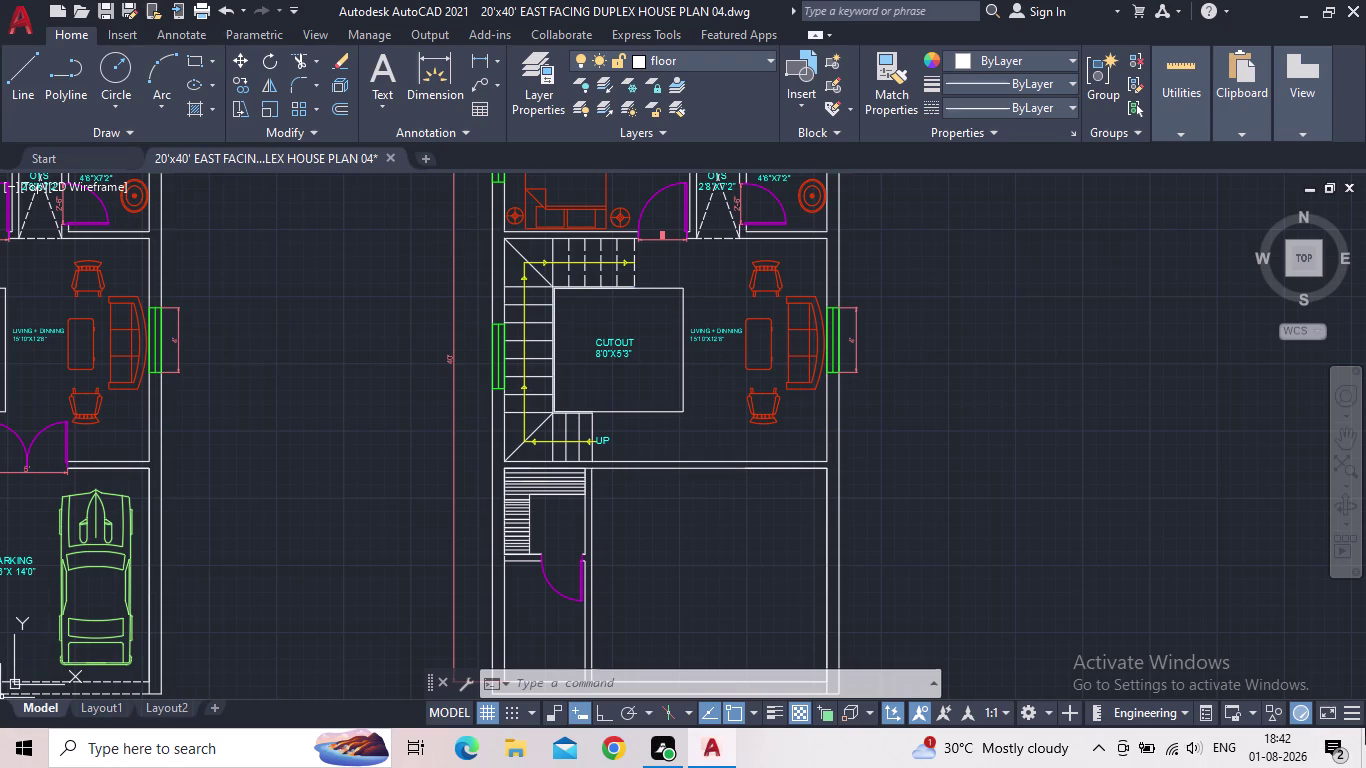
Pan and zoom around the first-floor plan, inspecting the stairs and the empty room beside them.
scroll(down, 3)
scroll(down, 3)
scroll(up, 3)
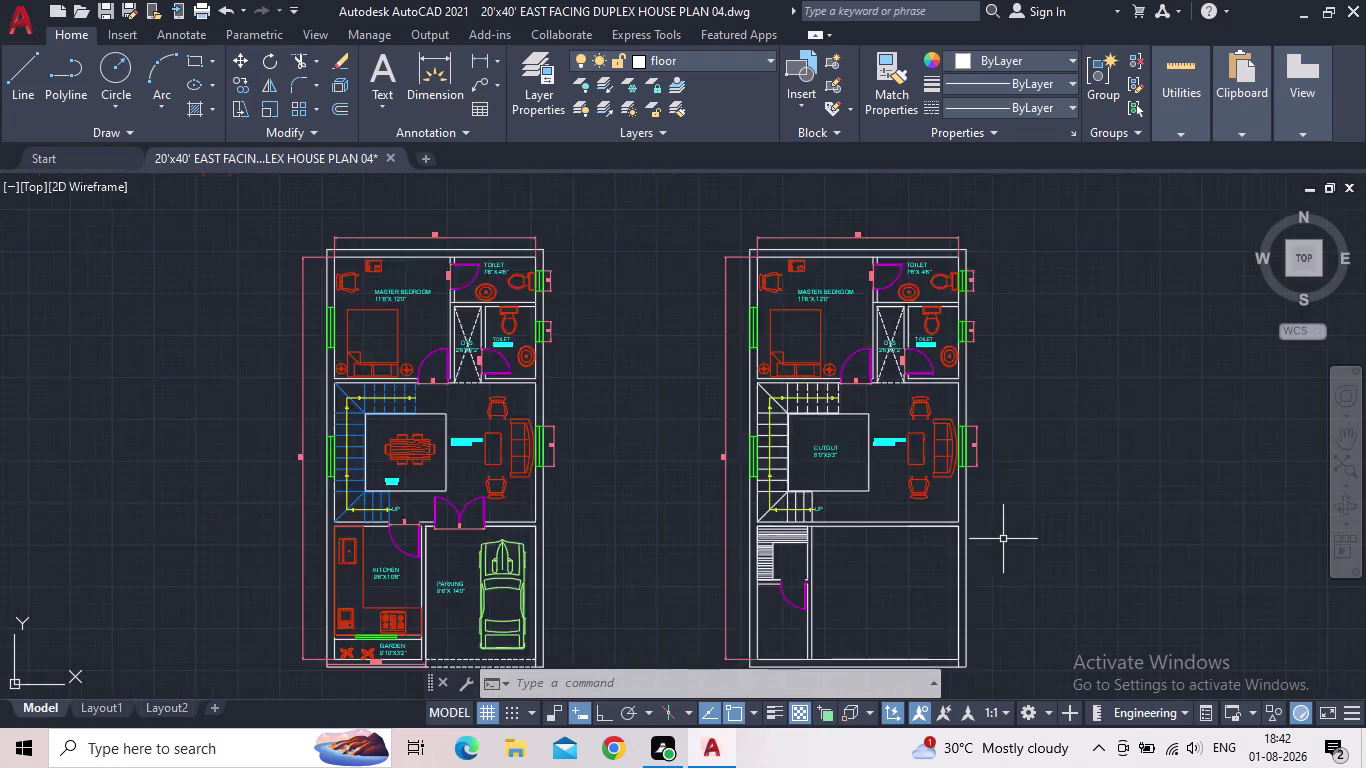
middle_drag(923, 560, 728, 498)
middle_drag(977, 570, 1170, 605)
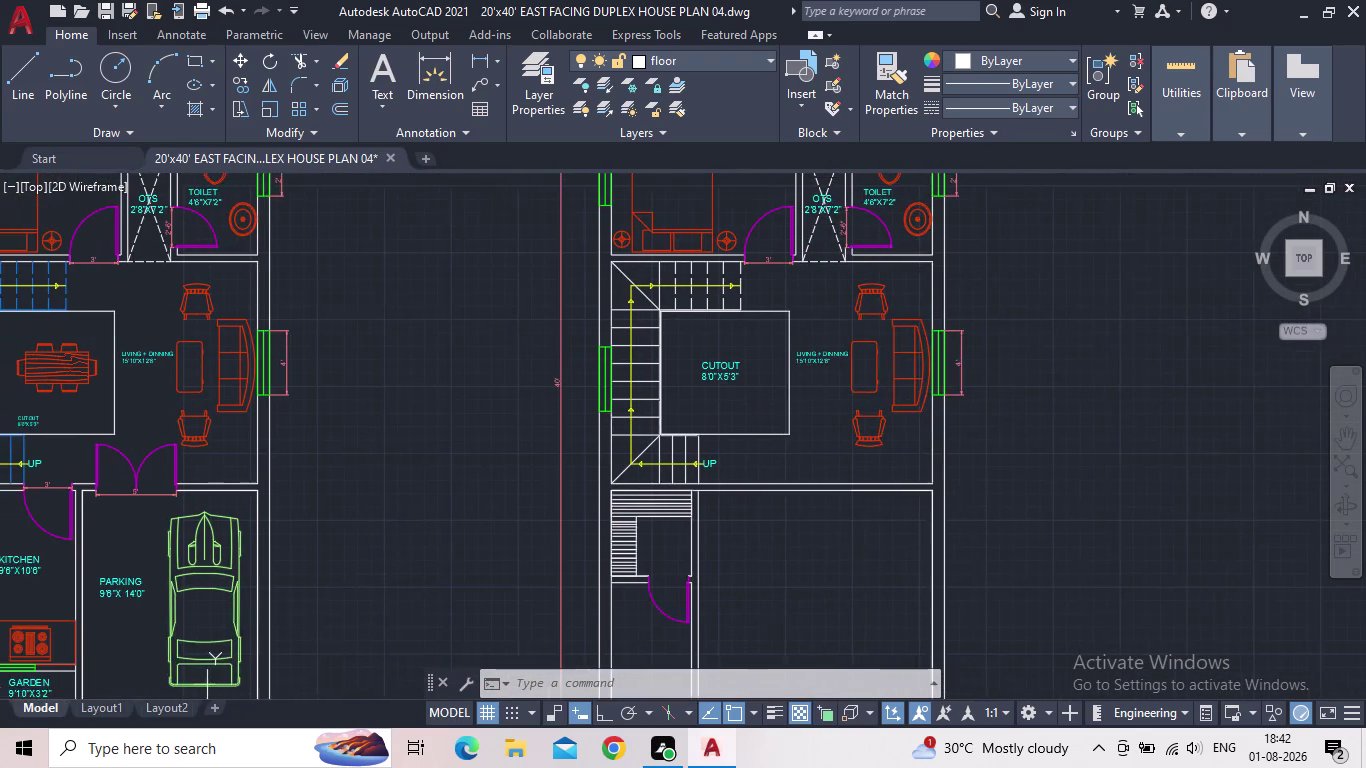
middle_drag(1170, 605, 1109, 532)
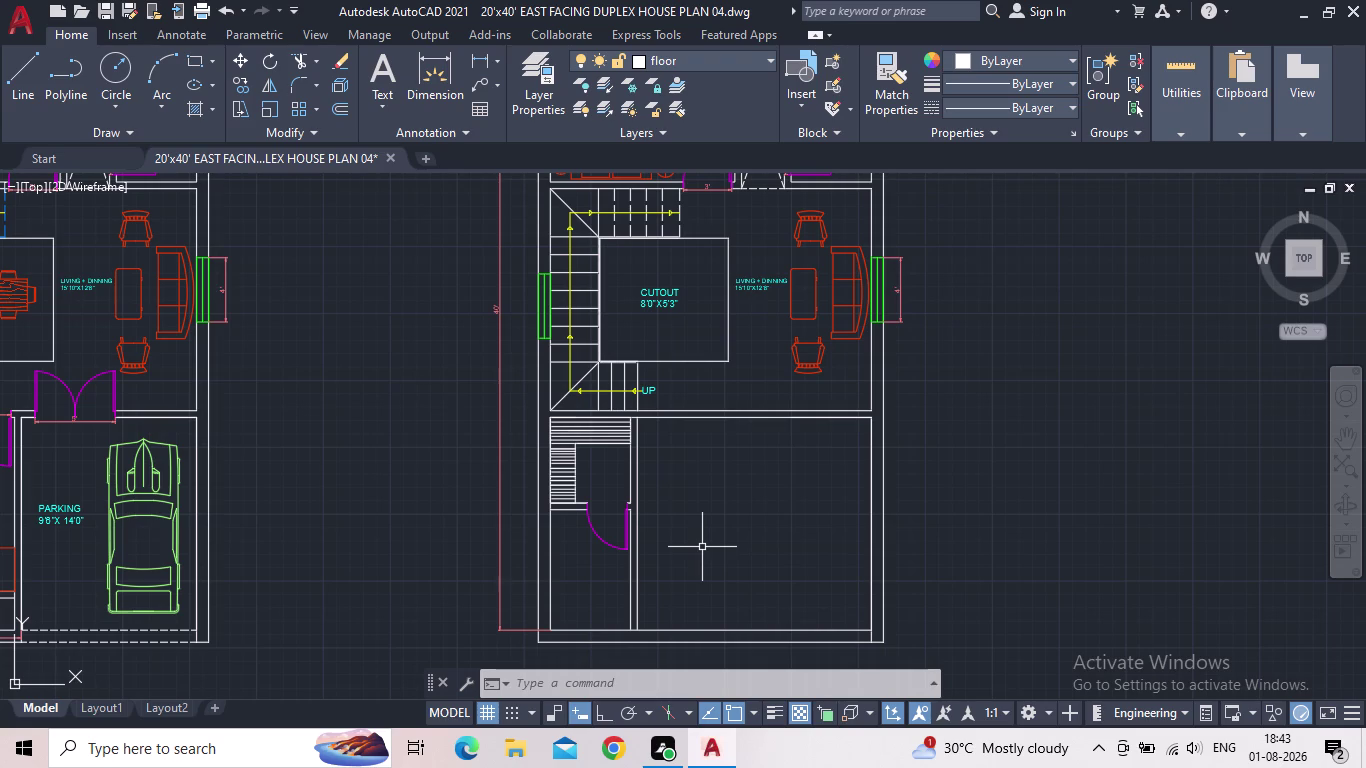
scroll(down, 3)
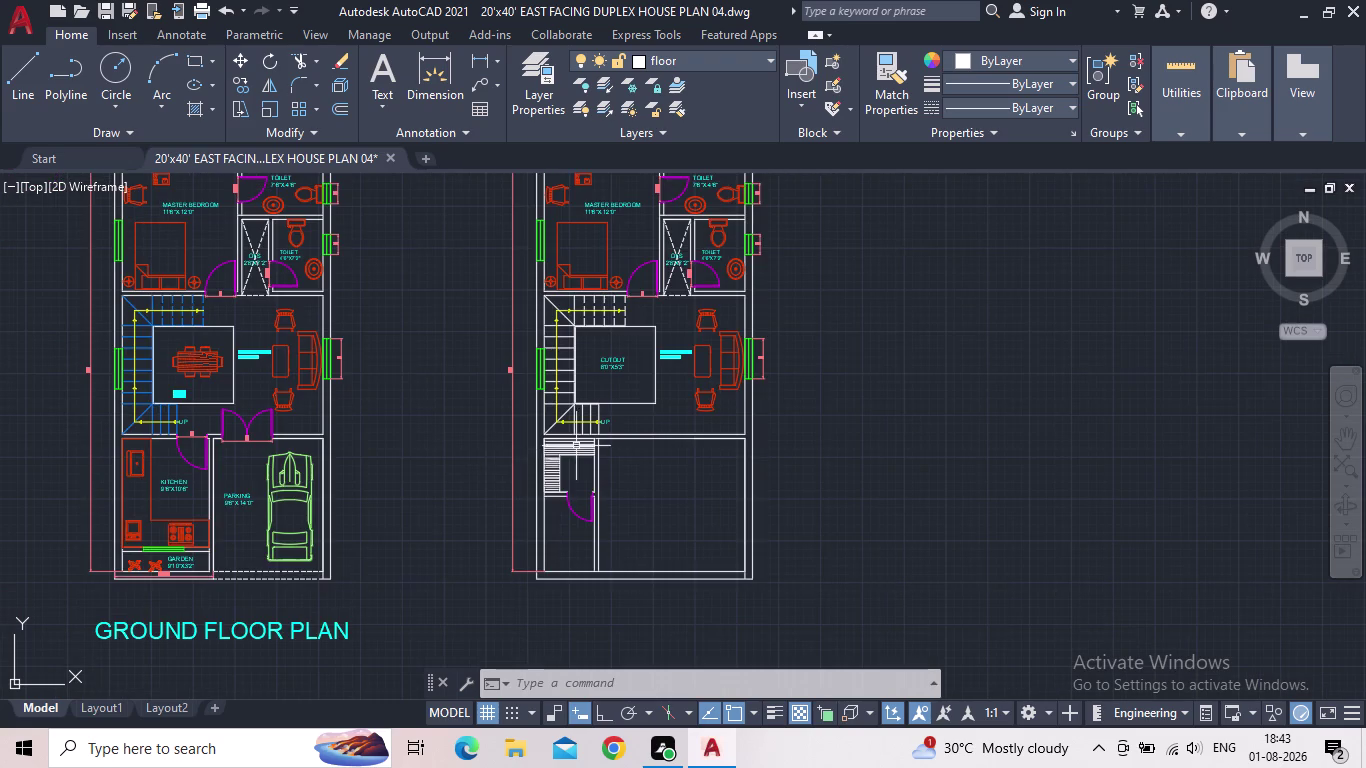
scroll(up, 3)
middle_drag(644, 475, 634, 468)
scroll(up, 3)
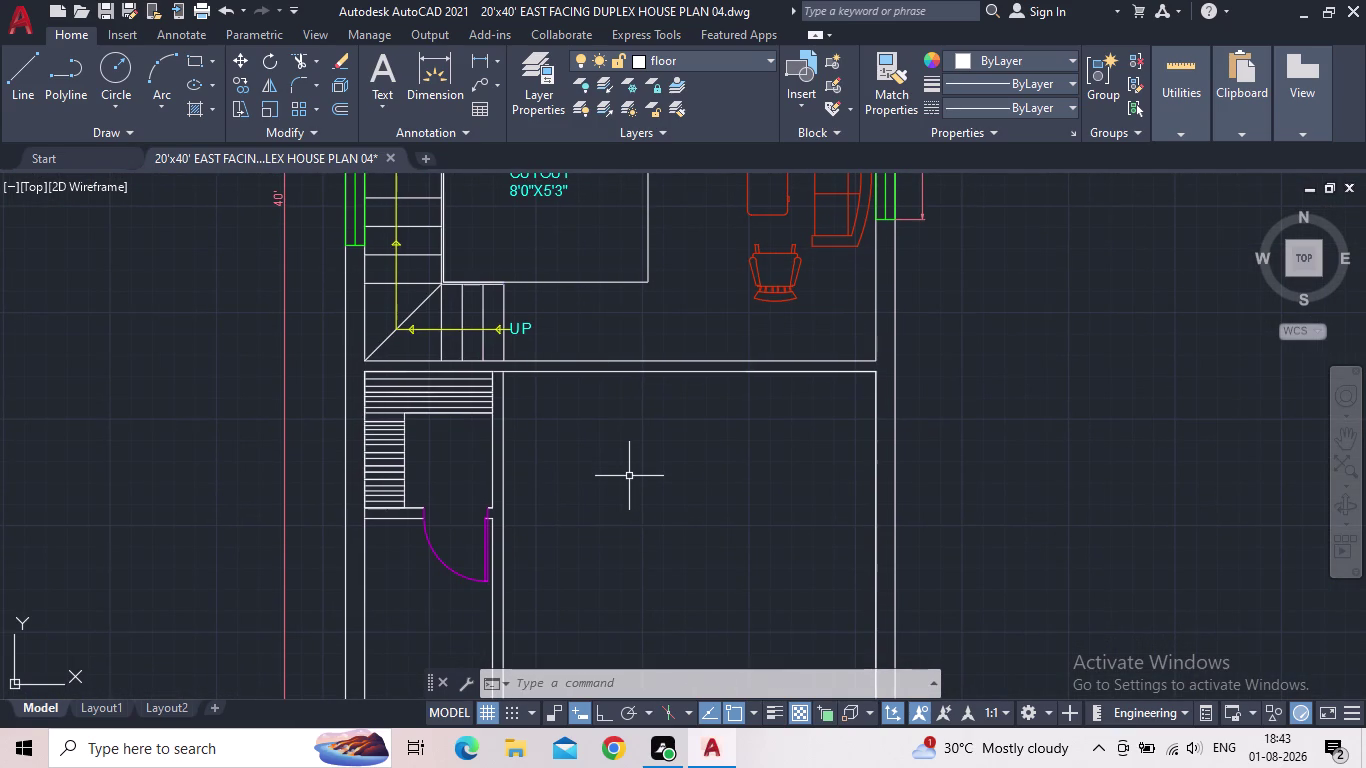
middle_drag(628, 477, 589, 560)
scroll(down, 3)
middle_drag(589, 550, 576, 495)
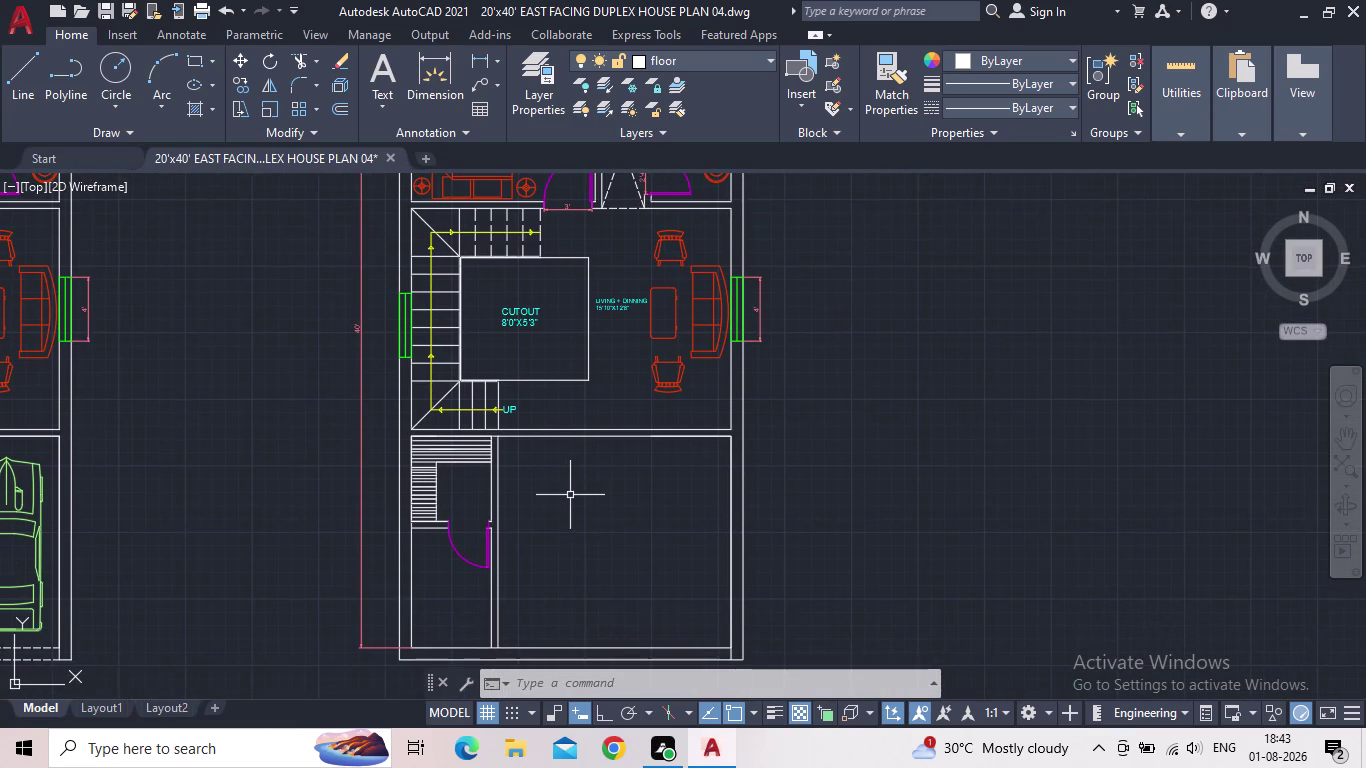
middle_drag(568, 529, 631, 562)
scroll(up, 3)
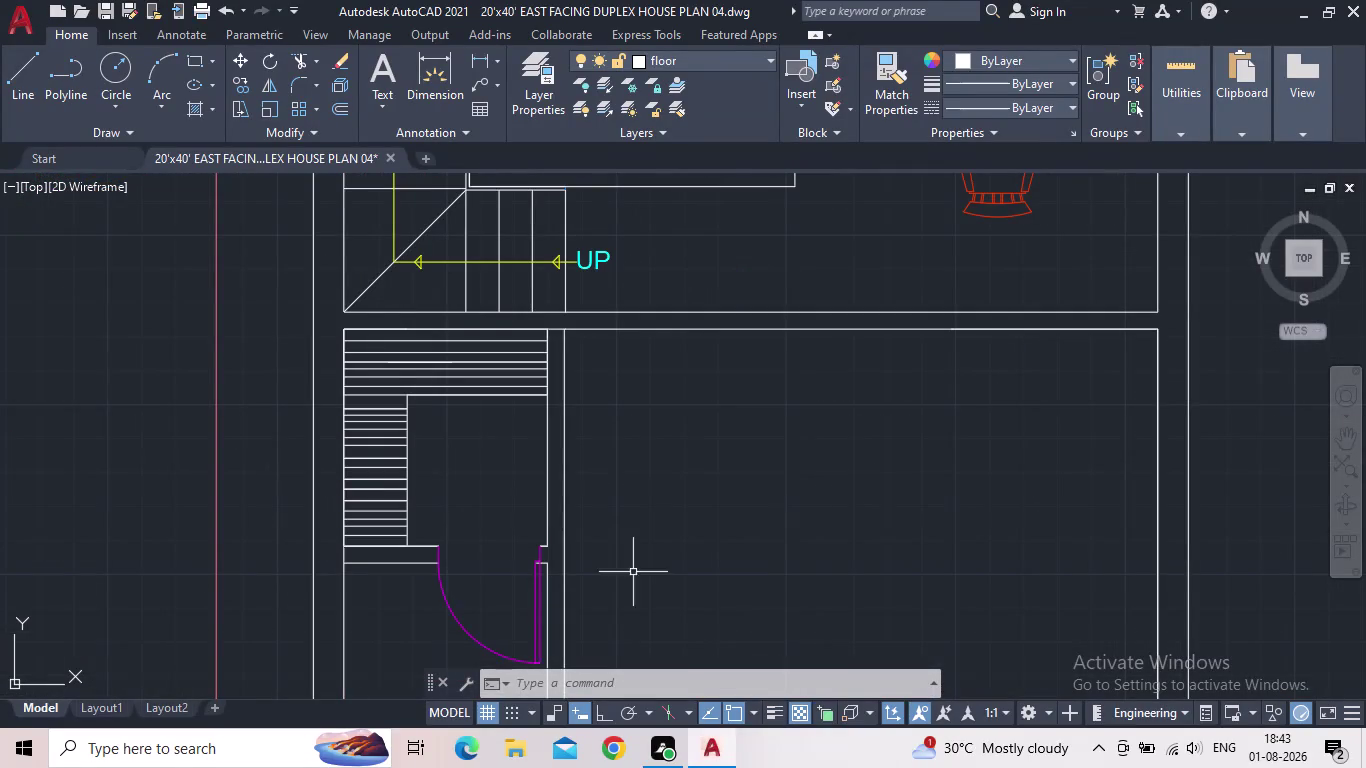
middle_drag(659, 559, 658, 527)
scroll(up, 3)
scroll(down, 3)
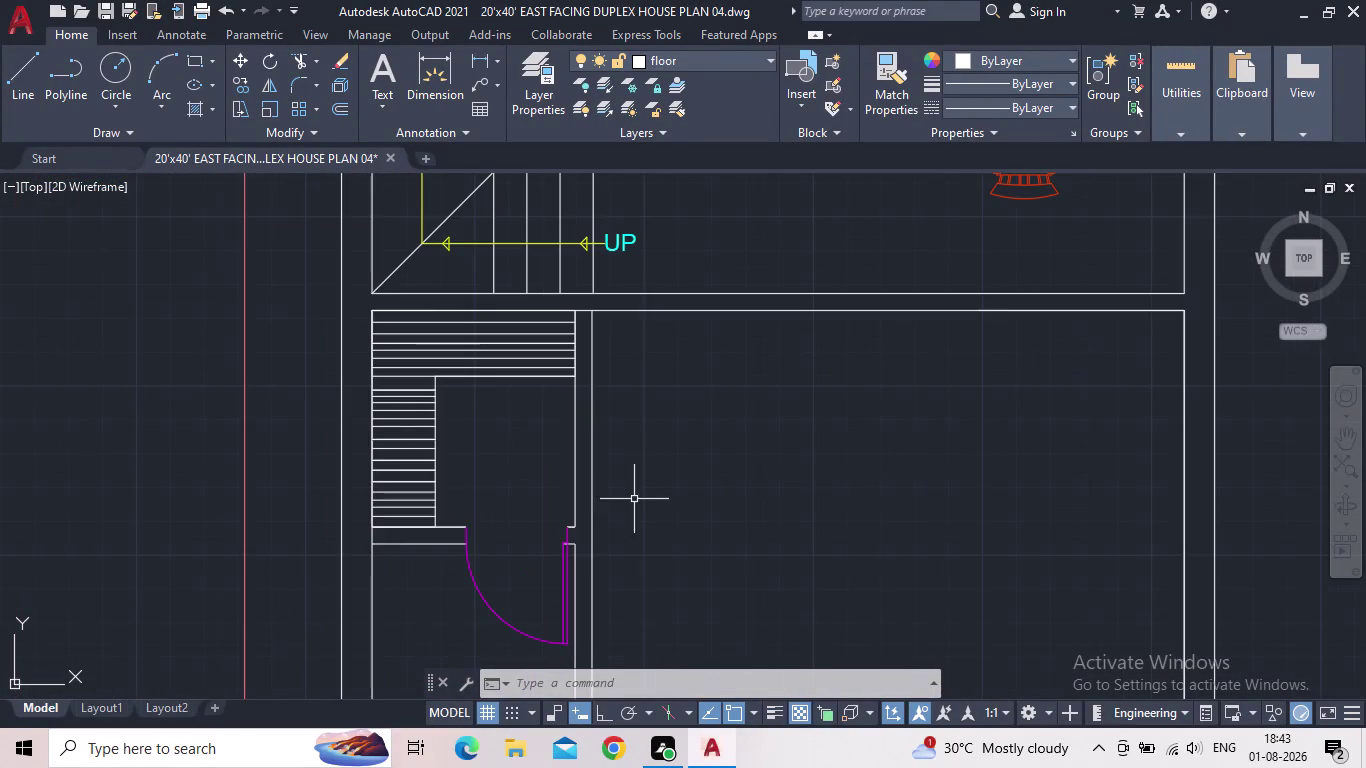
scroll(up, 3)
scroll(up, 3)
scroll(down, 3)
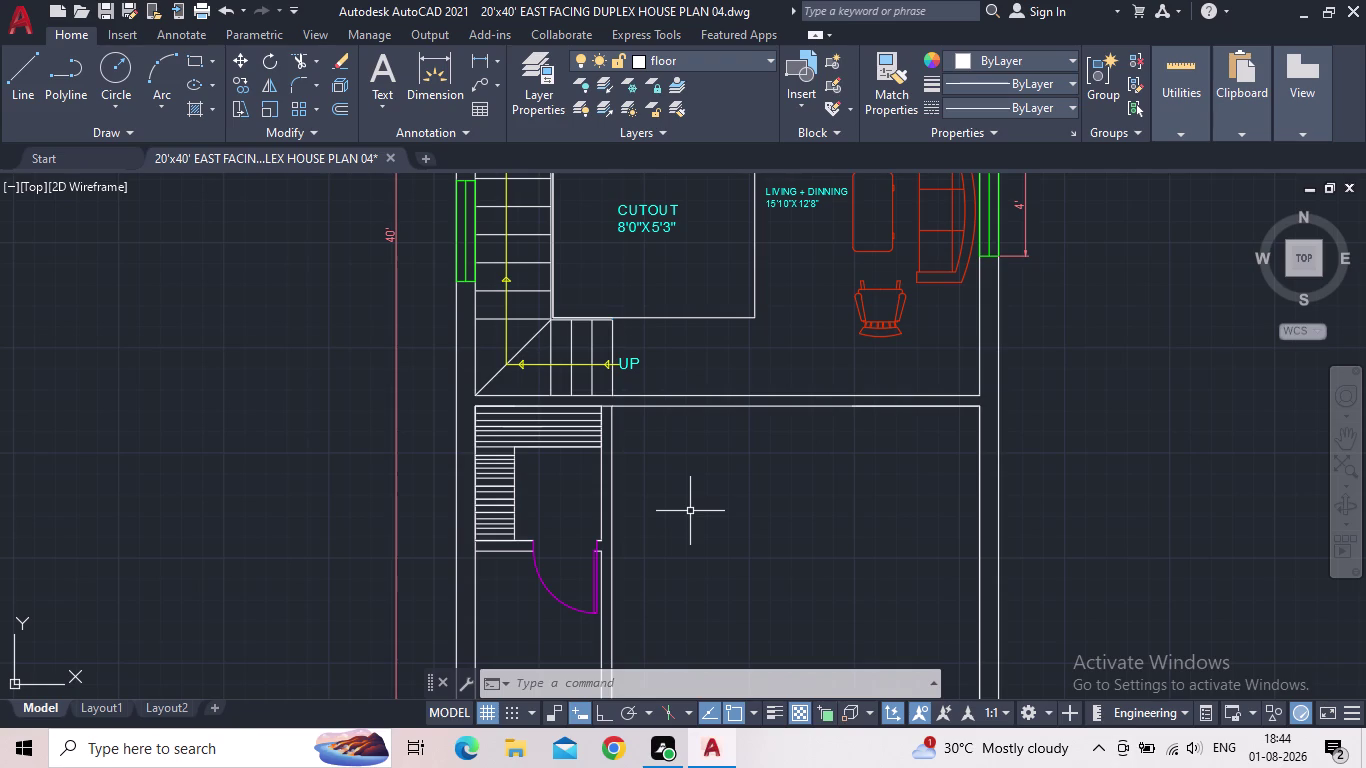
middle_drag(741, 521, 649, 477)
scroll(down, 3)
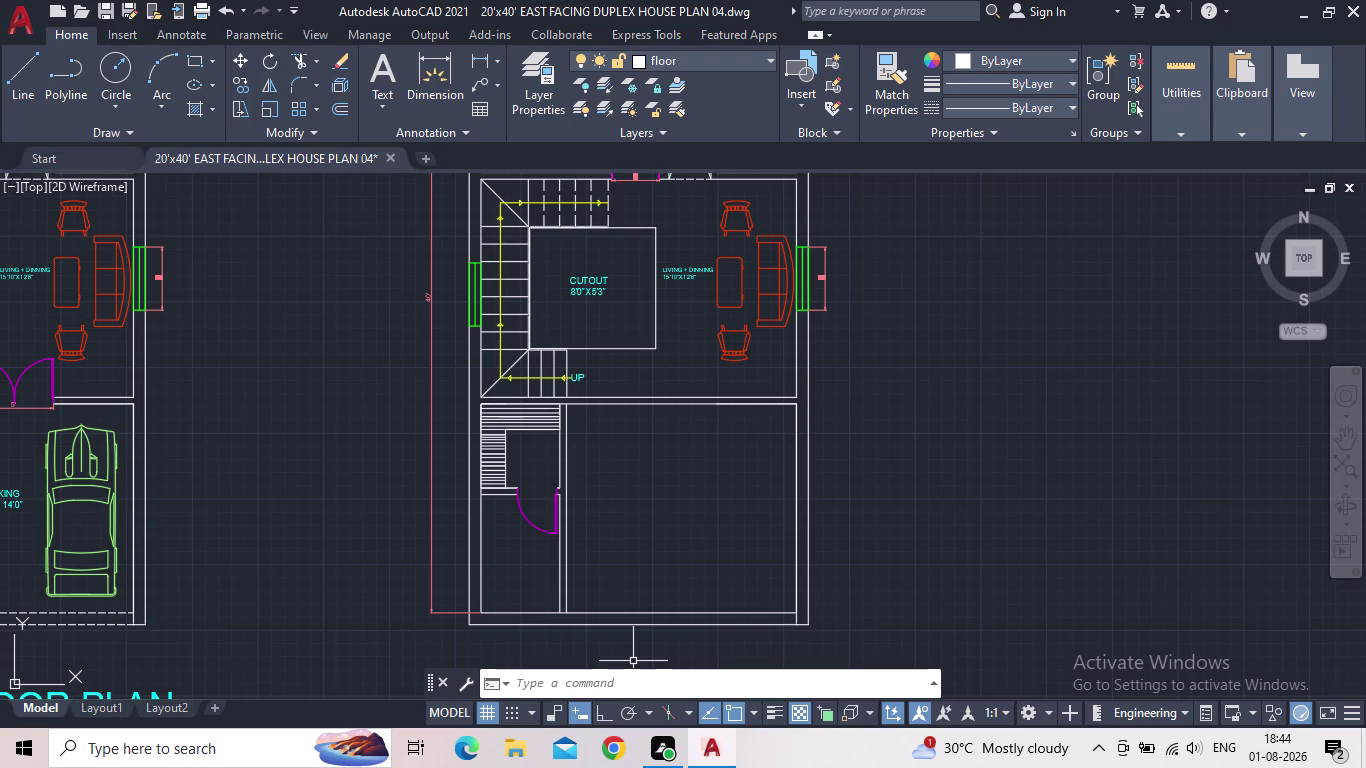
scroll(down, 3)
middle_drag(605, 515, 517, 543)
scroll(up, 3)
scroll(down, 3)
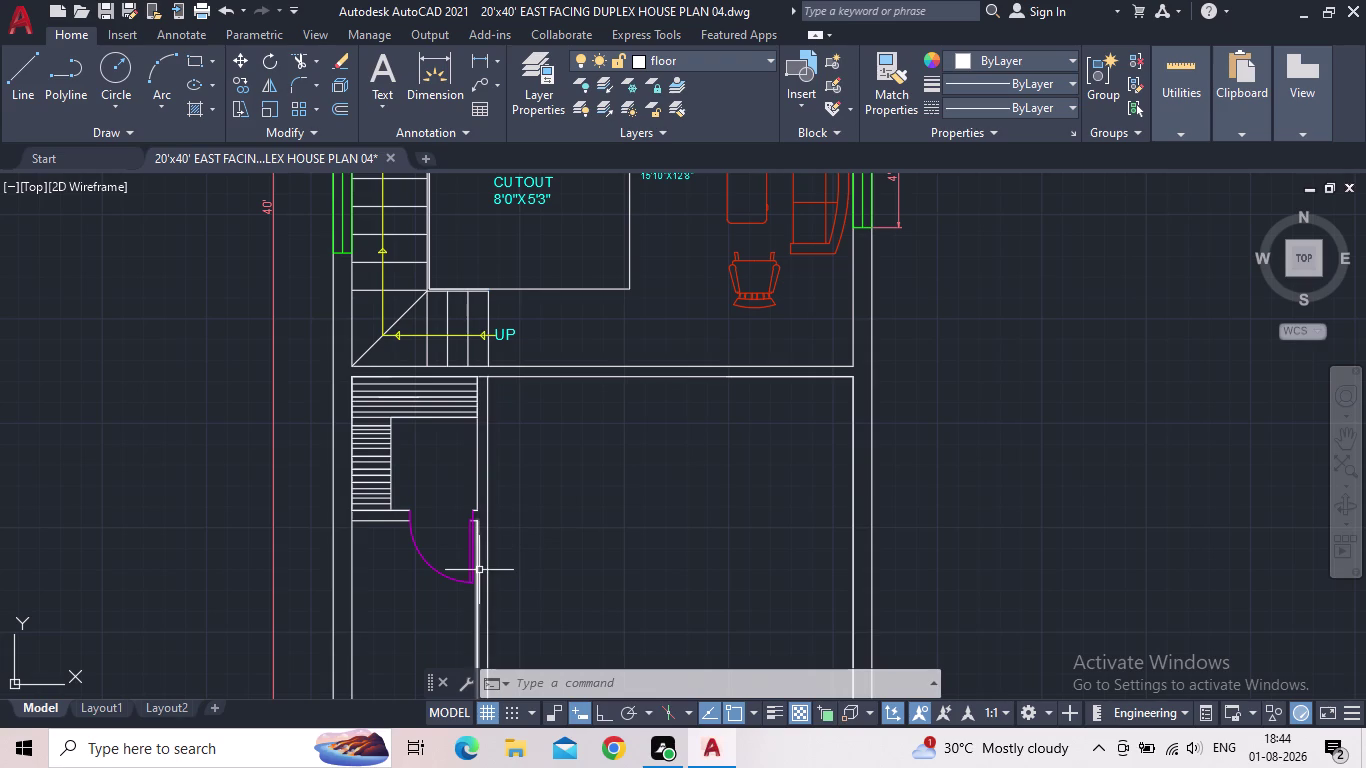
middle_drag(570, 565, 564, 538)
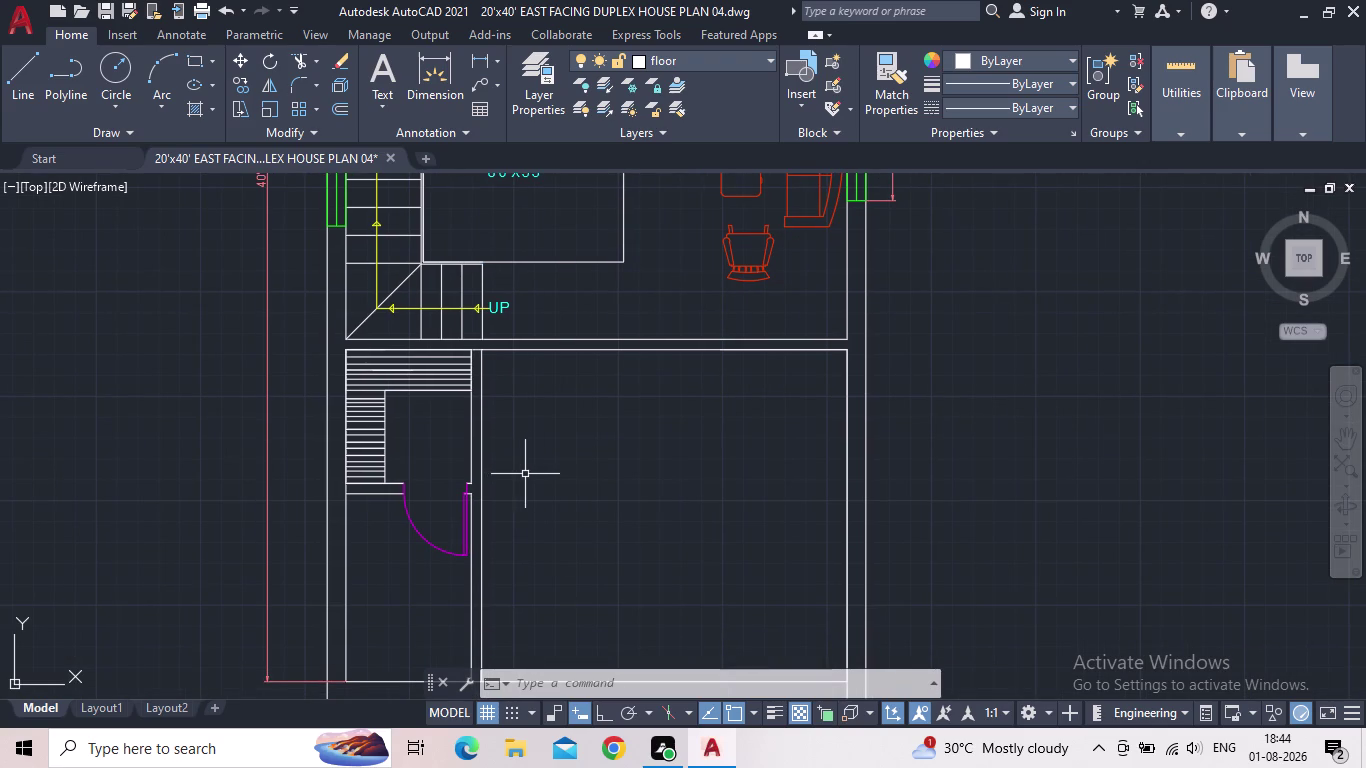
scroll(up, 3)
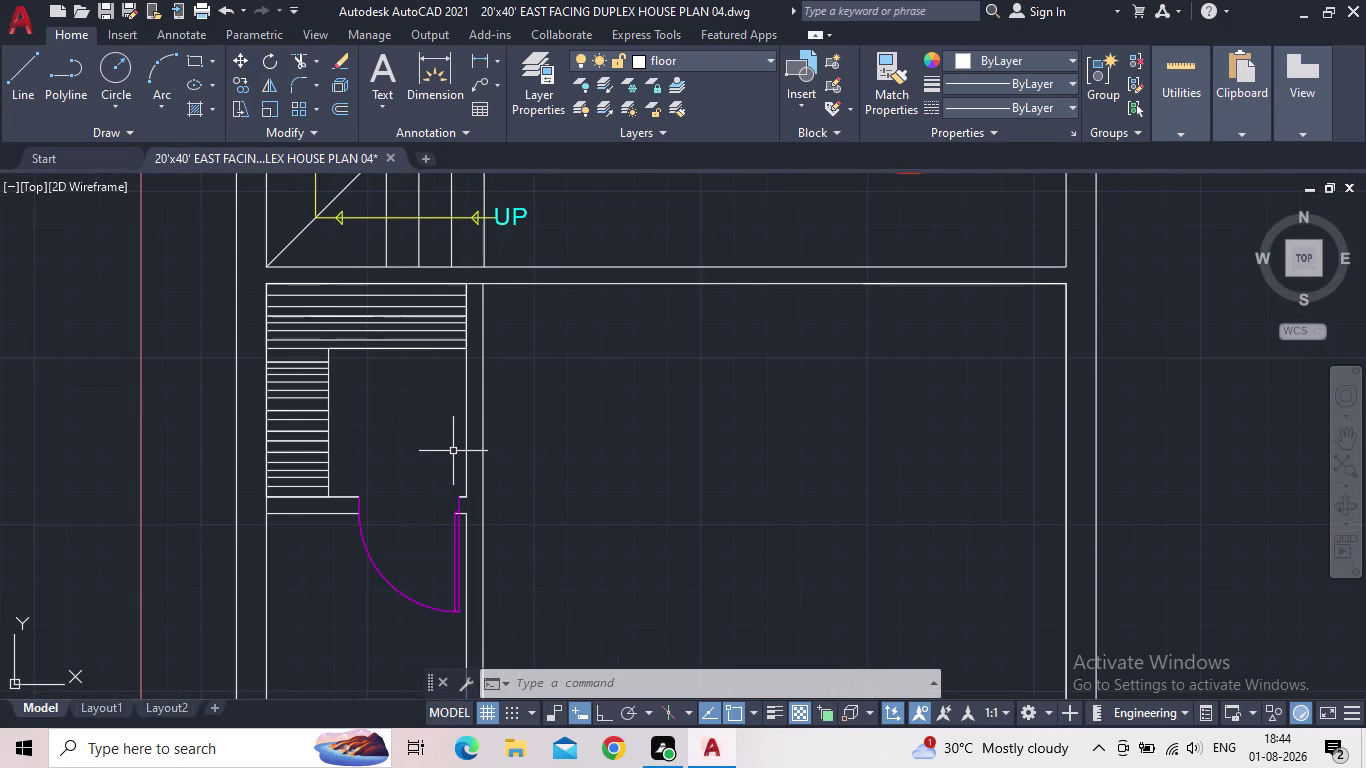
middle_drag(578, 459, 527, 561)
scroll(down, 3)
scroll(down, 3)
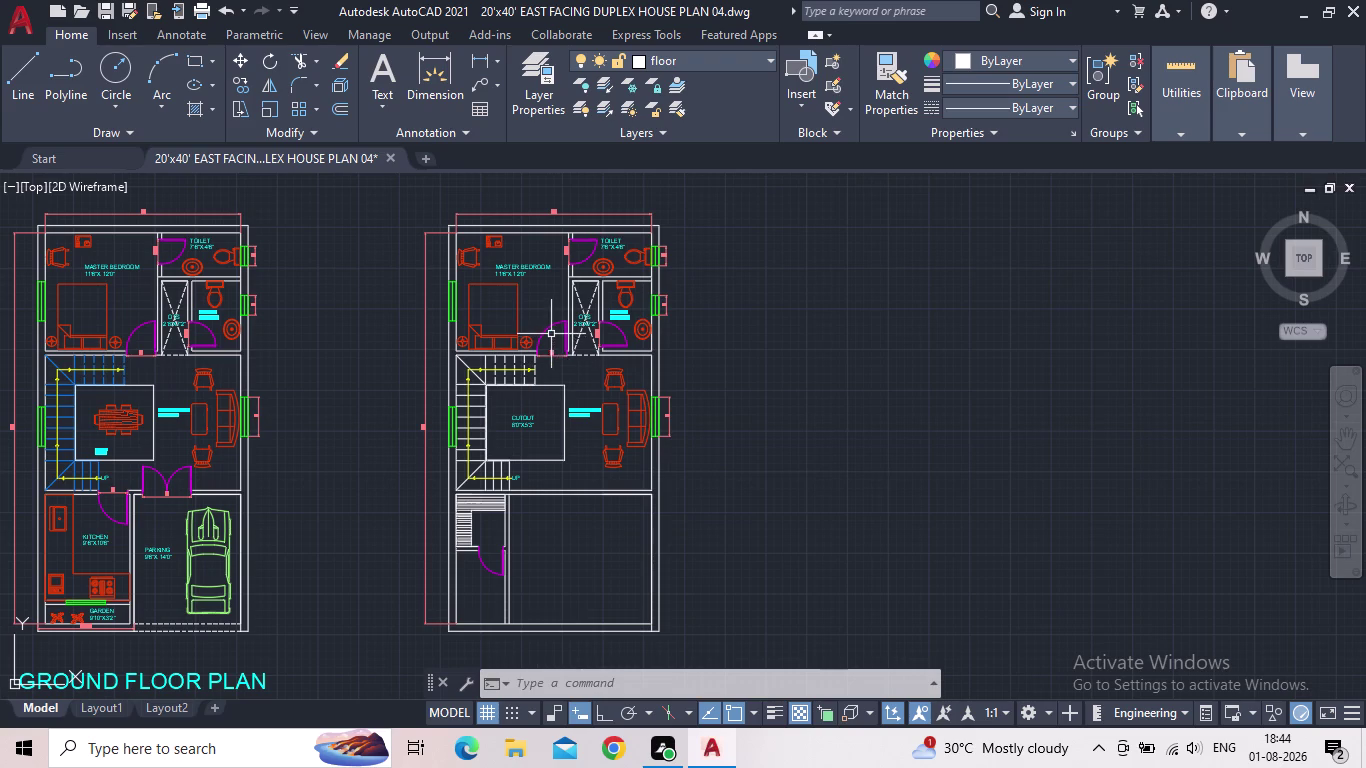
scroll(up, 3)
middle_drag(581, 414, 556, 296)
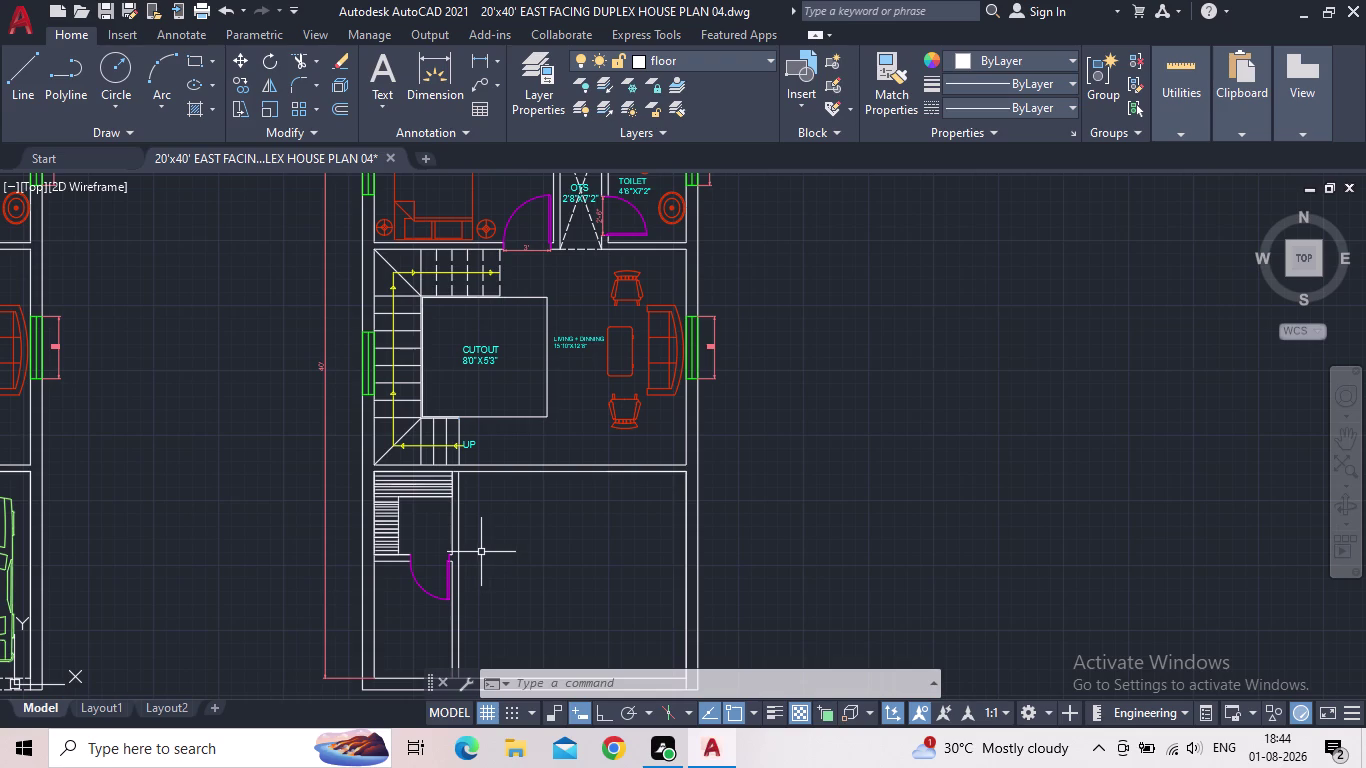
scroll(up, 3)
scroll(down, 3)
middle_click(616, 447)
scroll(down, 3)
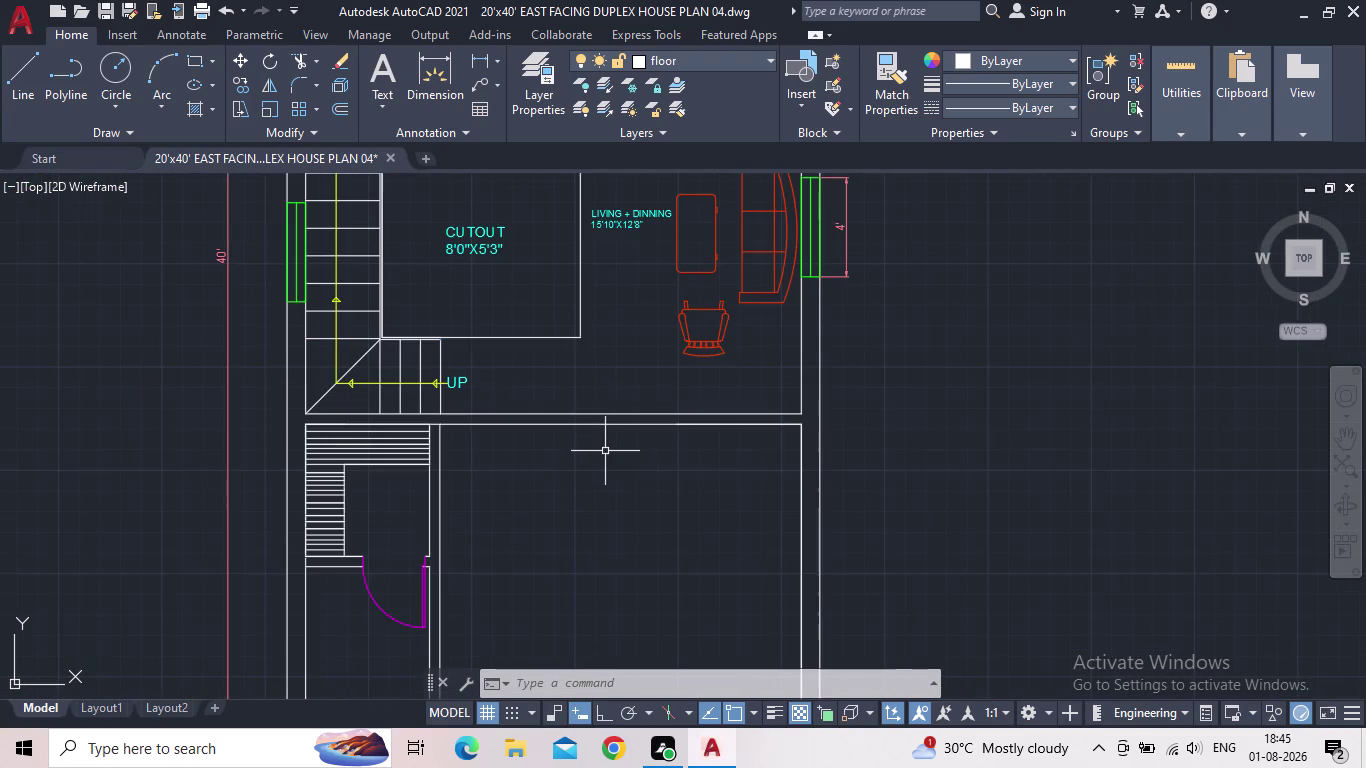
scroll(up, 3)
middle_drag(626, 583, 648, 462)
scroll(up, 3)
scroll(down, 3)
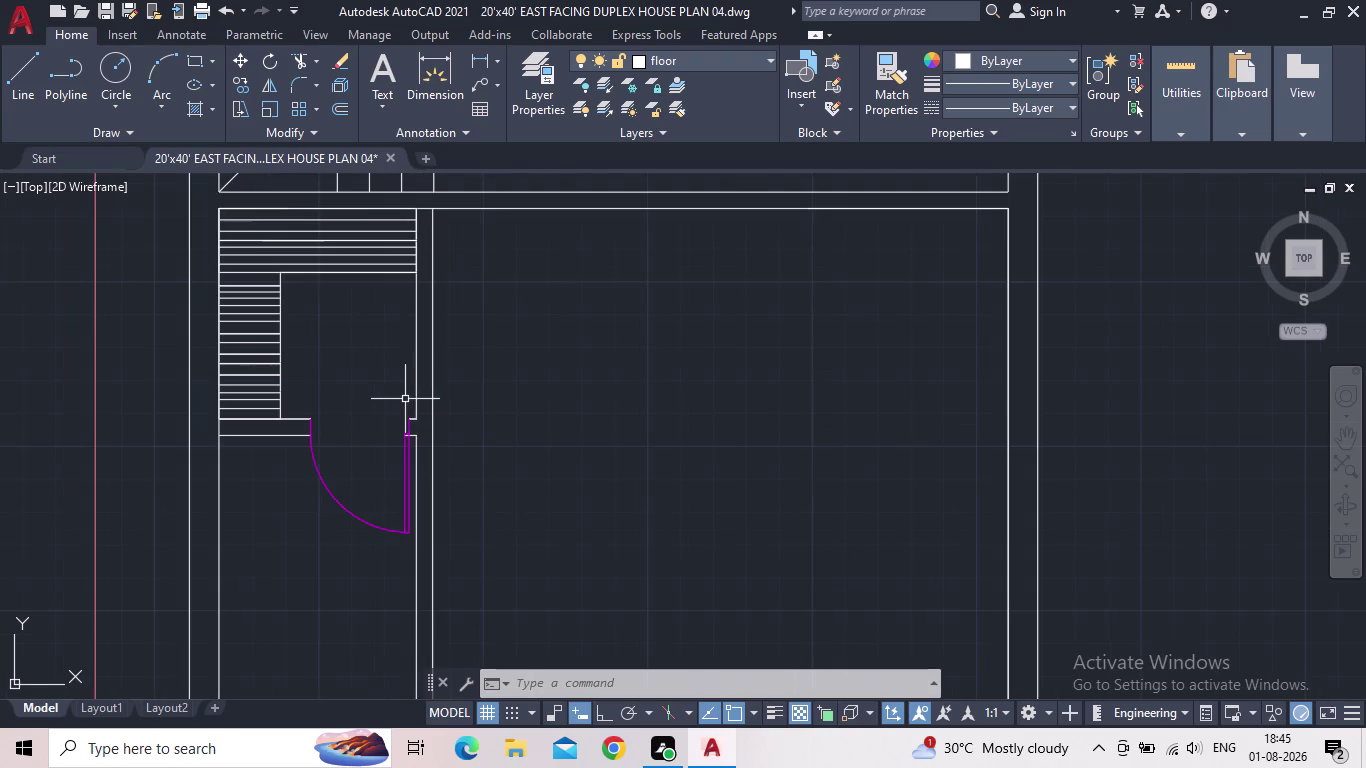
middle_drag(477, 402, 492, 429)
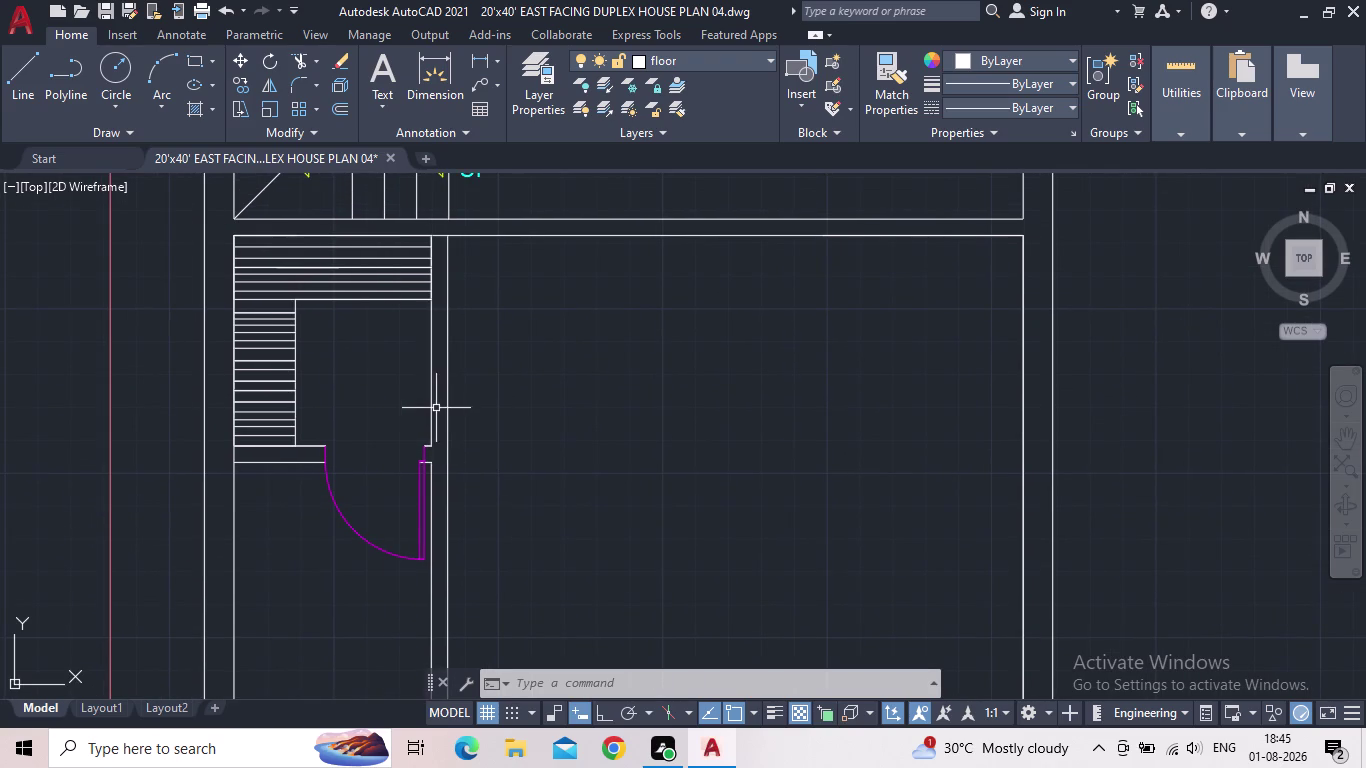
scroll(up, 3)
scroll(down, 3)
middle_drag(538, 425, 529, 495)
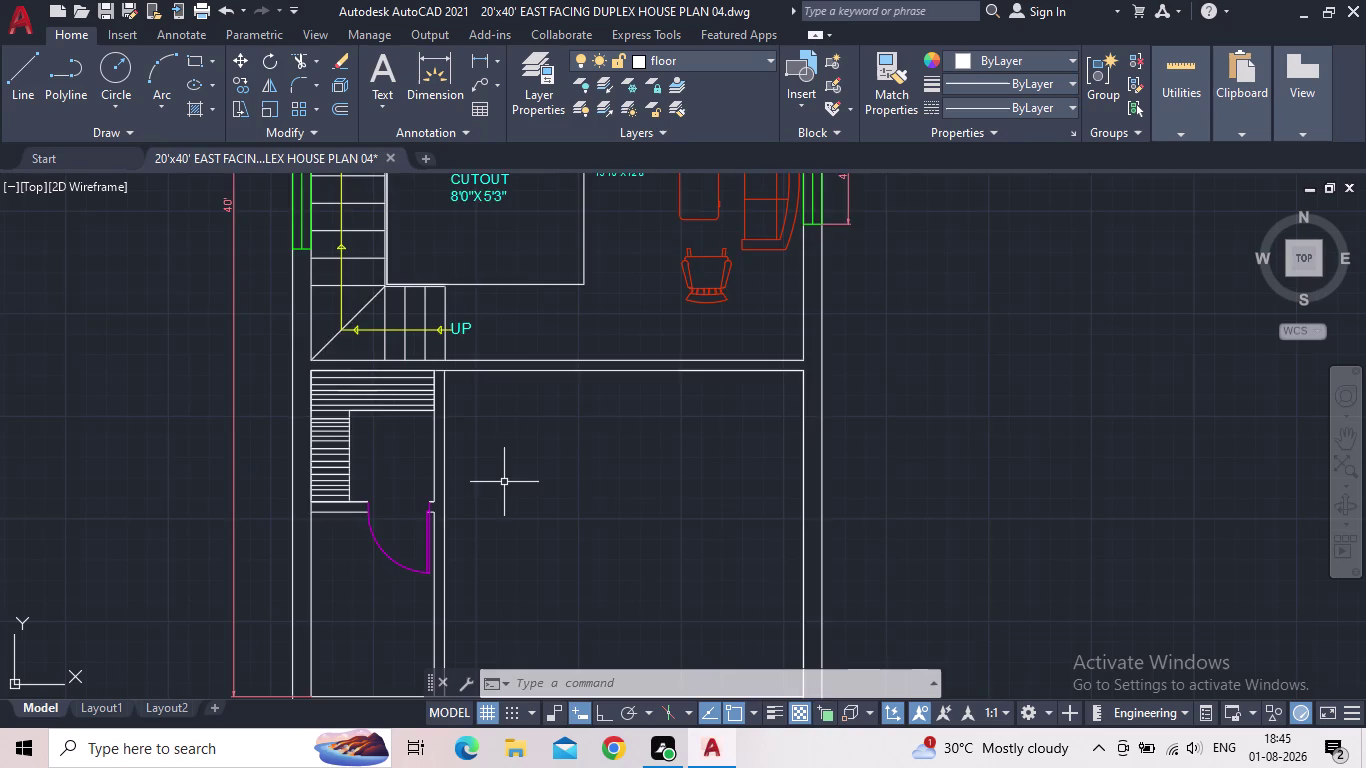
scroll(down, 3)
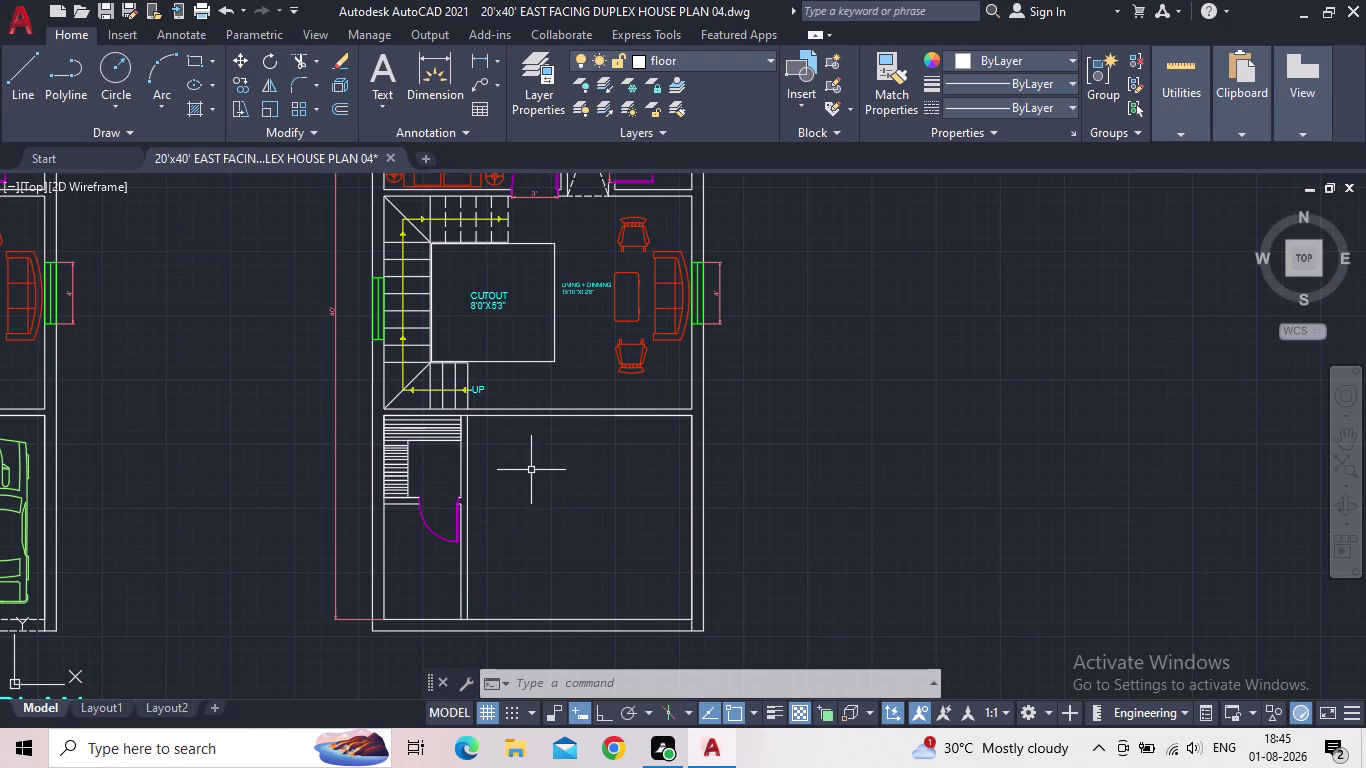
scroll(up, 3)
middle_drag(498, 481, 399, 519)
middle_drag(494, 532, 486, 493)
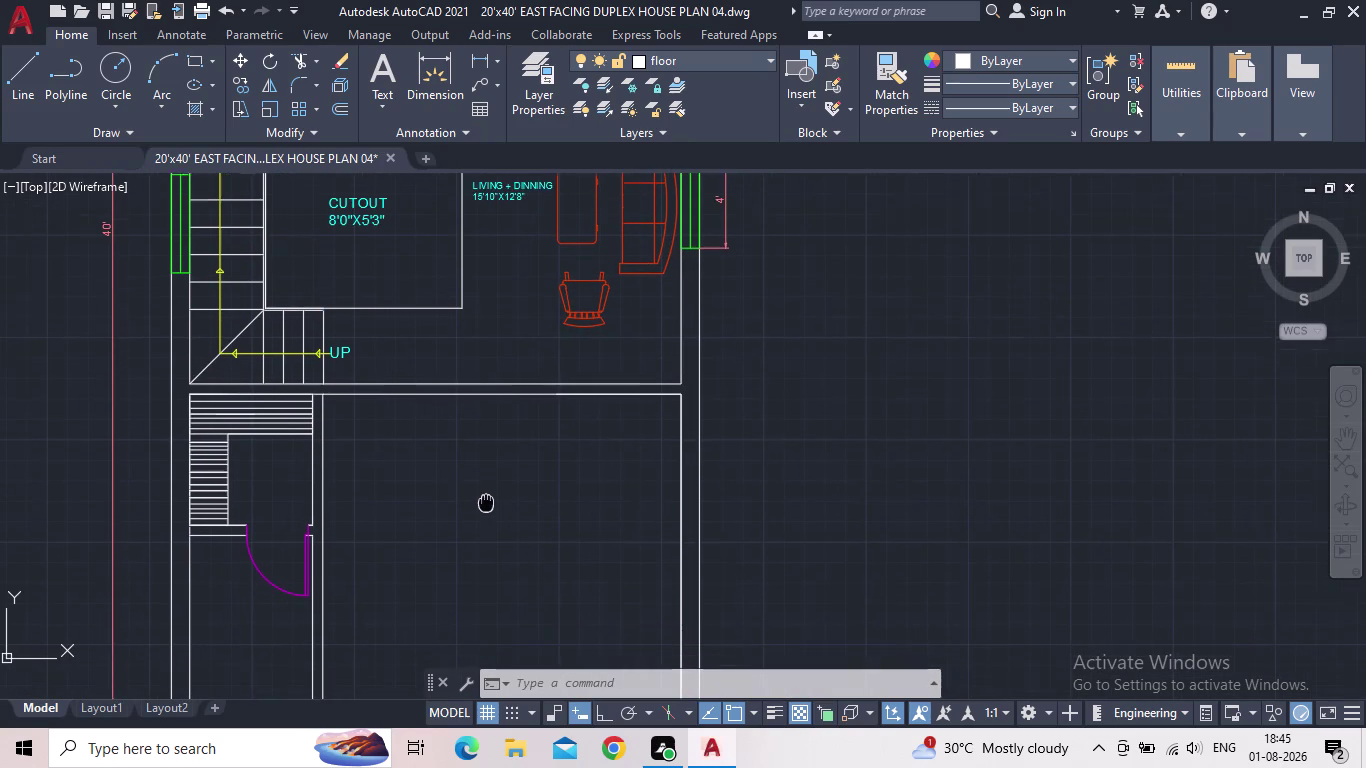
middle_drag(486, 493, 485, 486)
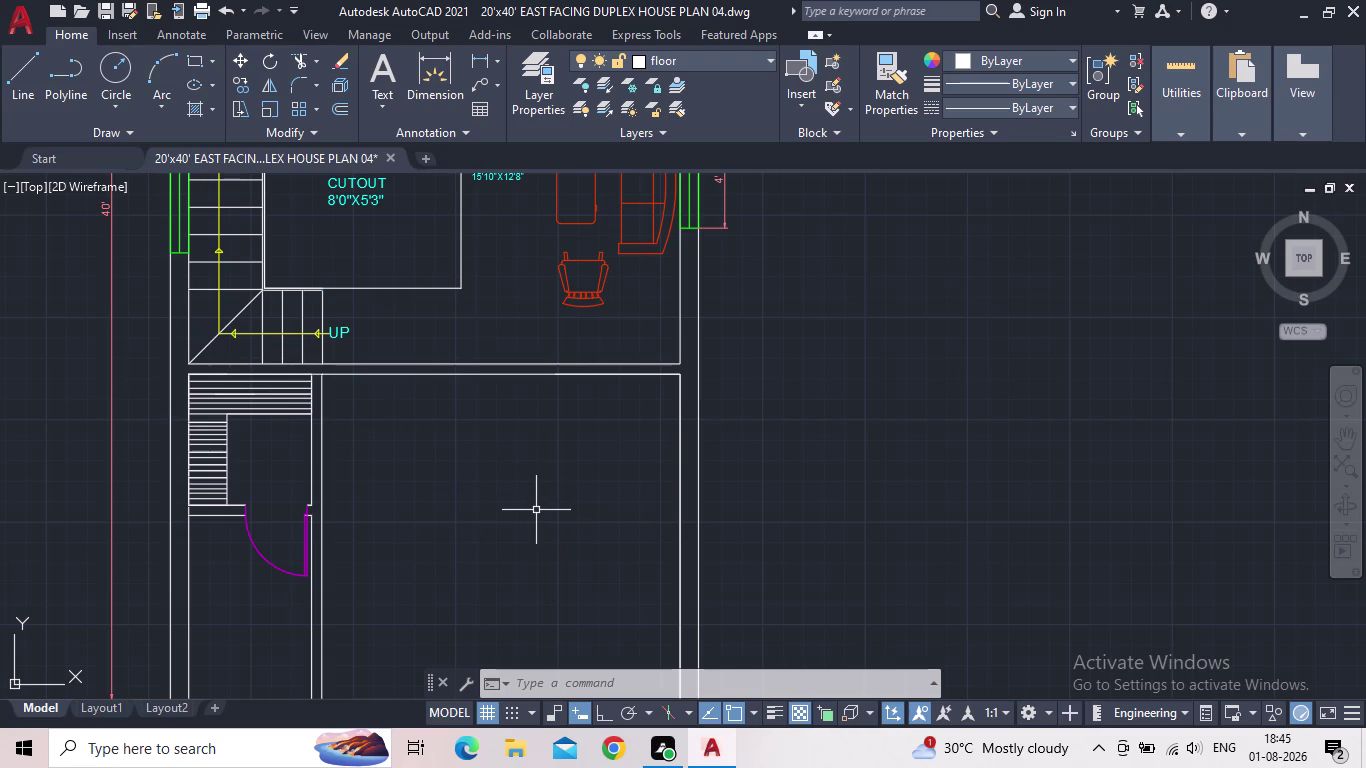
Start a rectangle (REC) with its first corner in open space, sized by dimensions.
text(RE)
key(c)
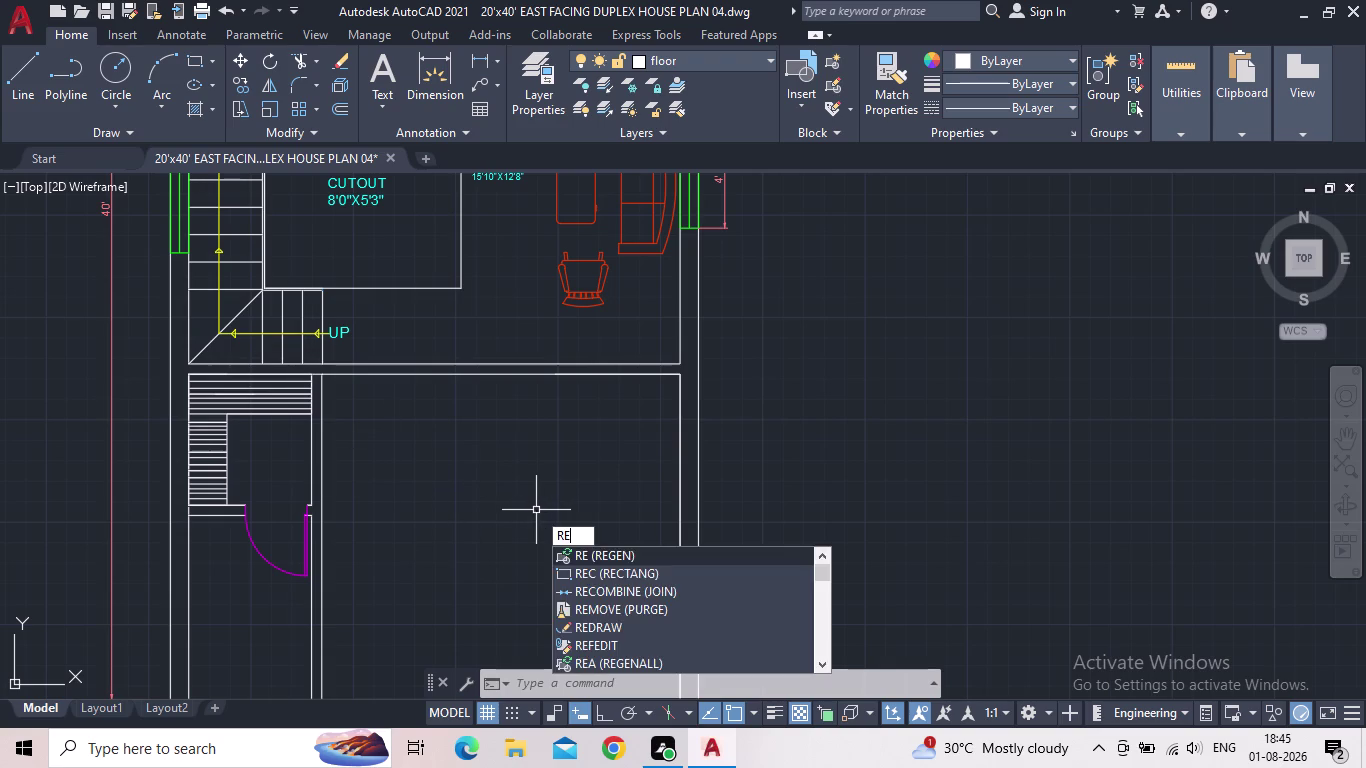
key(Return)
scroll(up, 3)
scroll(down, 3)
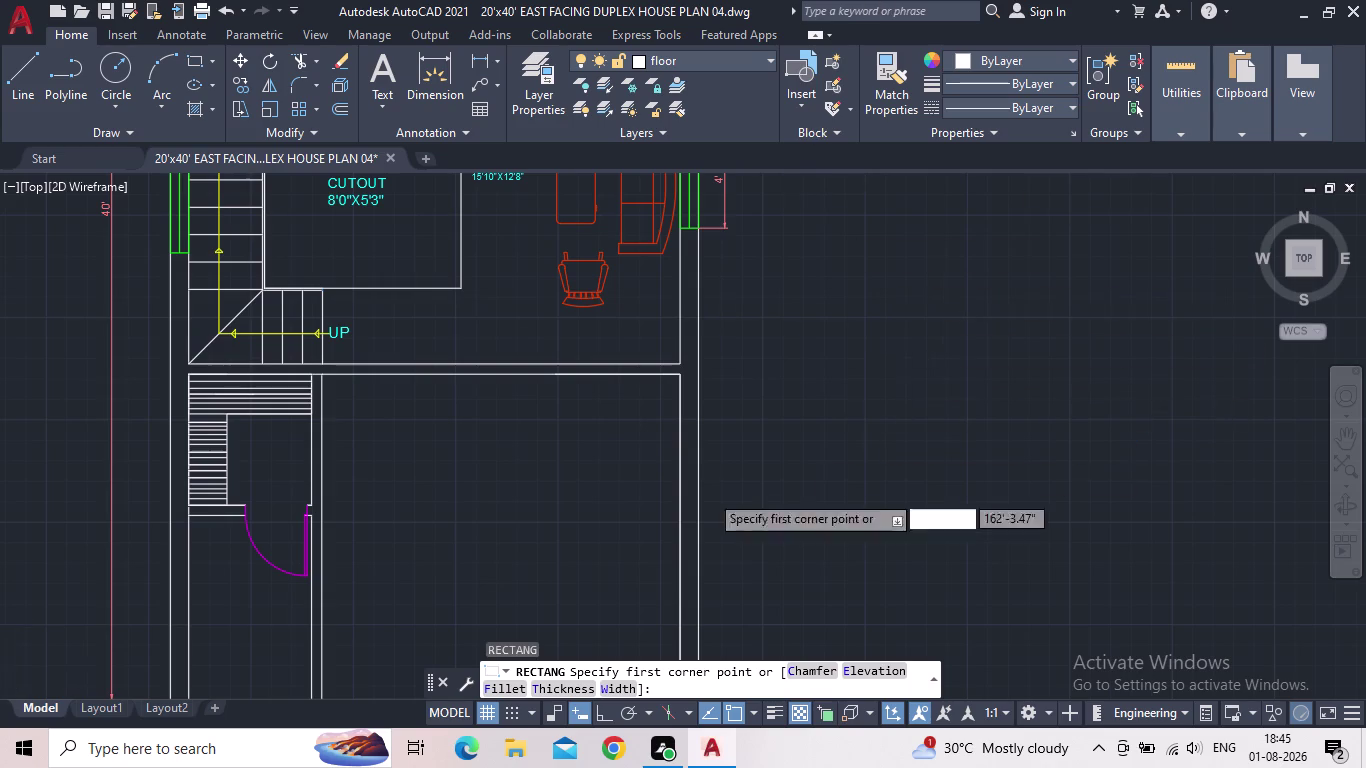
middle_drag(705, 460, 512, 466)
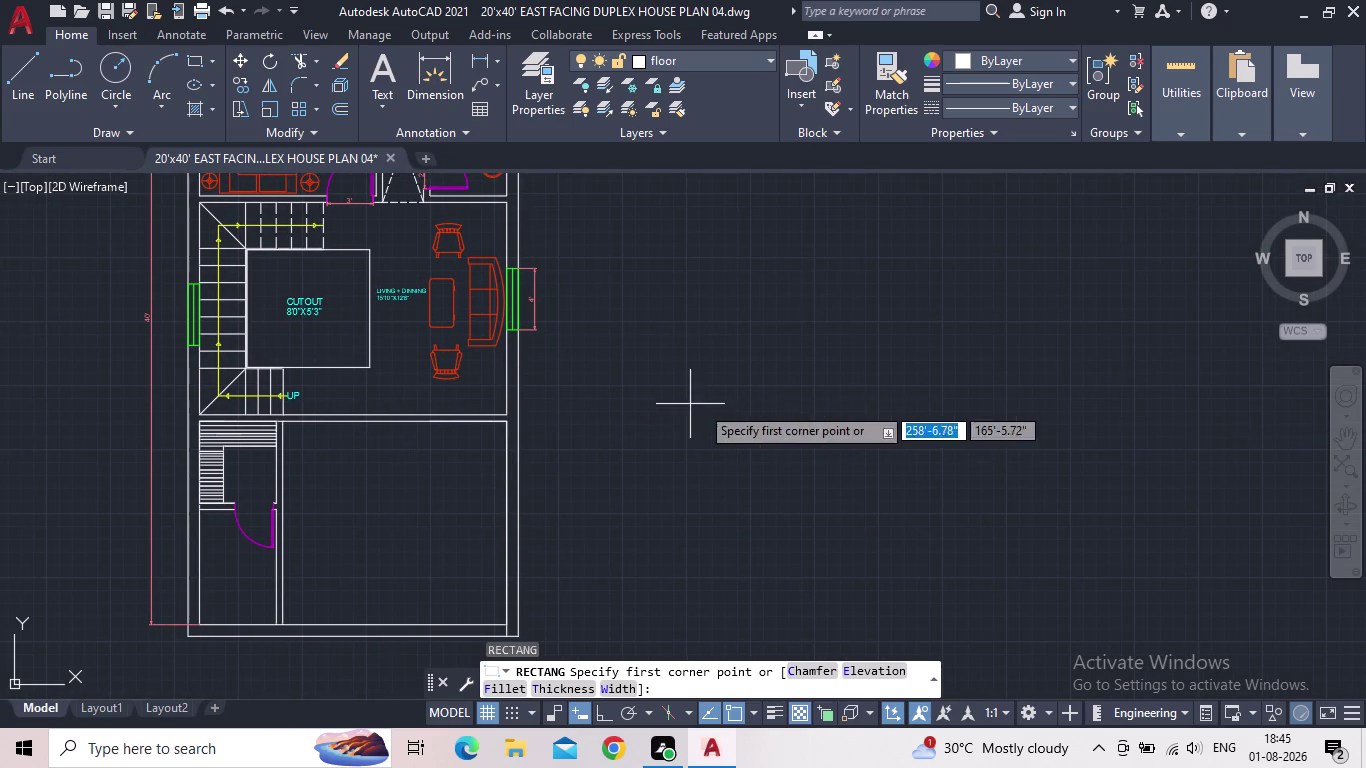
scroll(up, 3)
drag(596, 348, 622, 372)
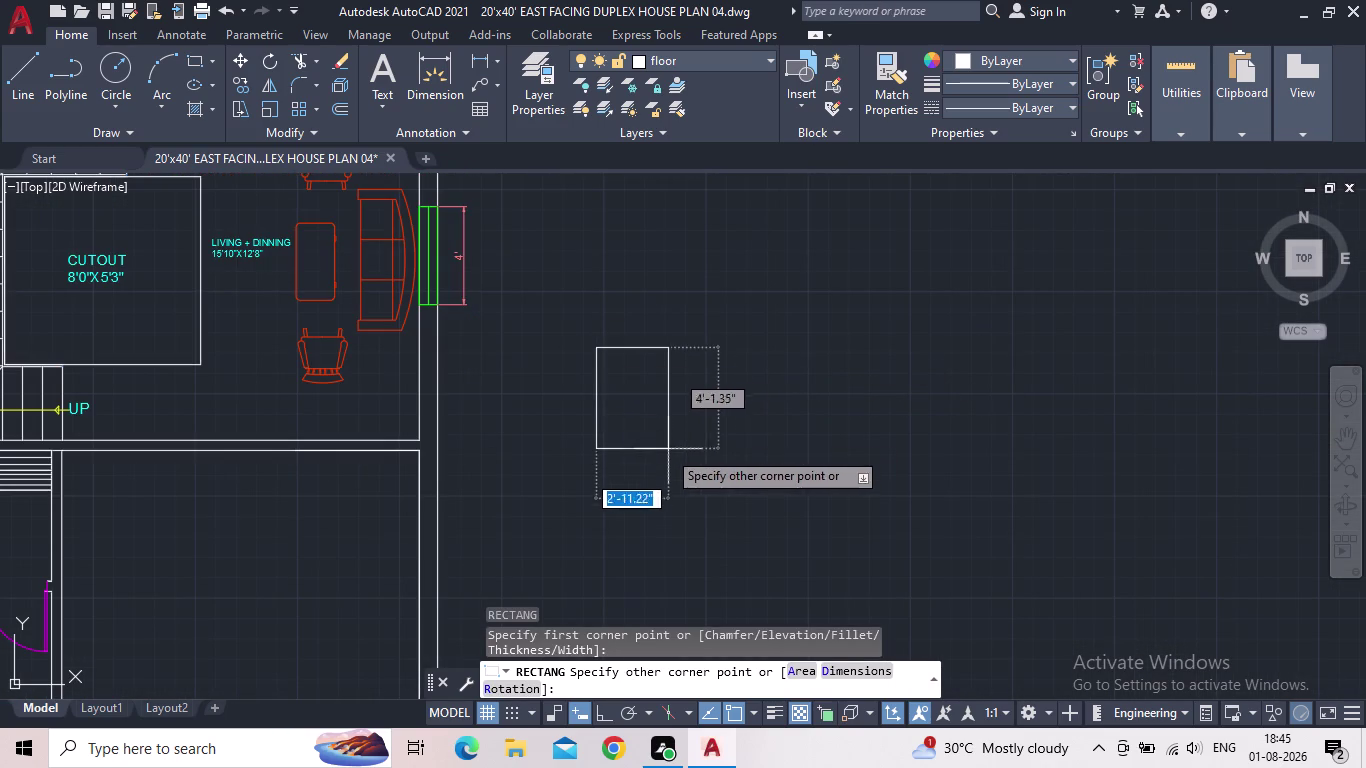
key(d)
key(Return)
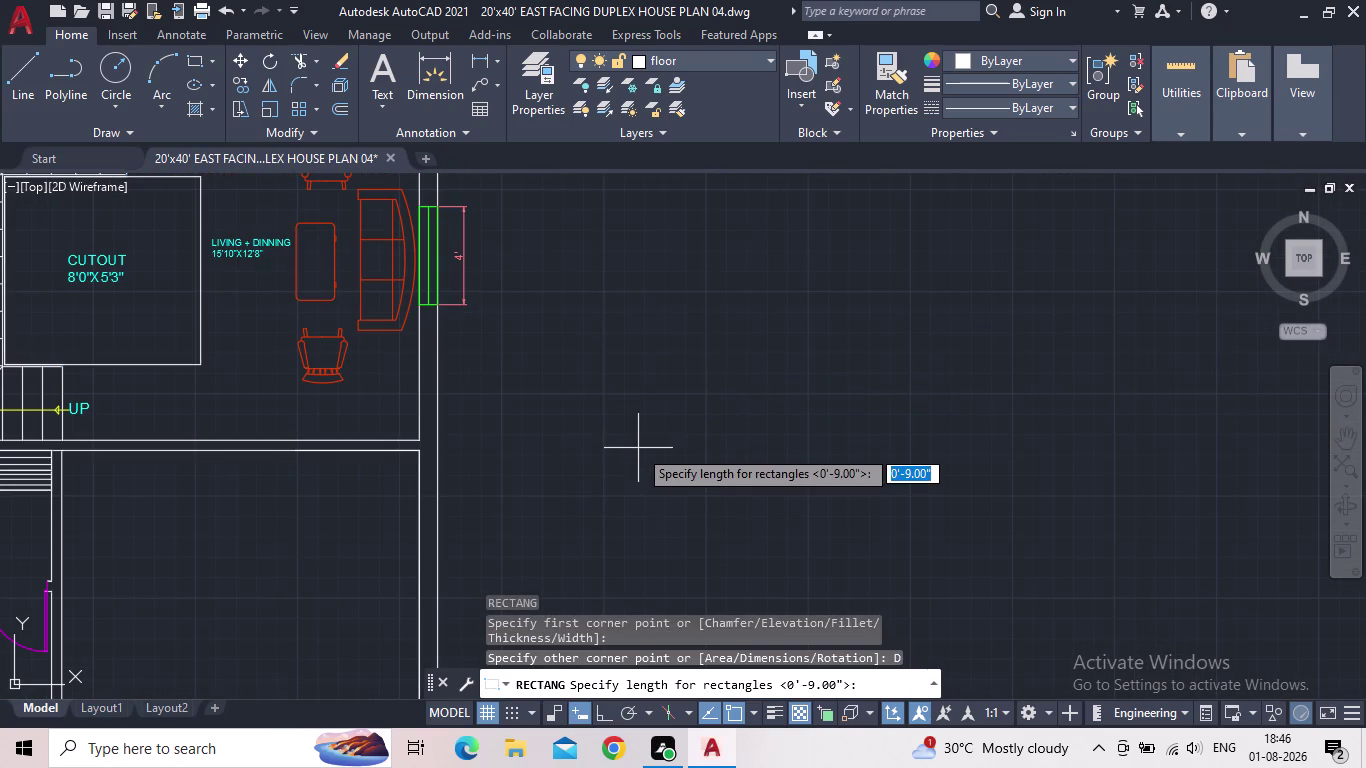
Make the rectangle 5 inches by 3 feet and place it upright.
text(5)
text(")
key(Return)
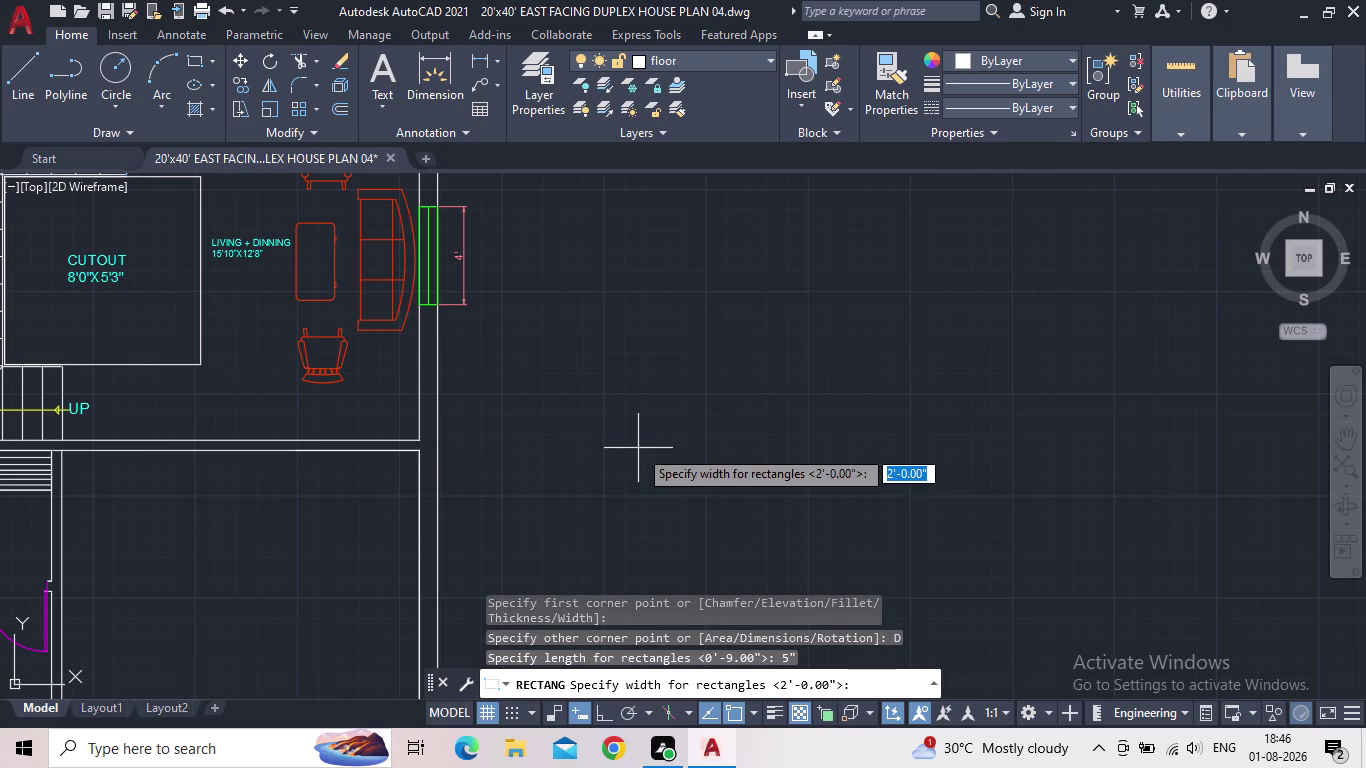
text(3)
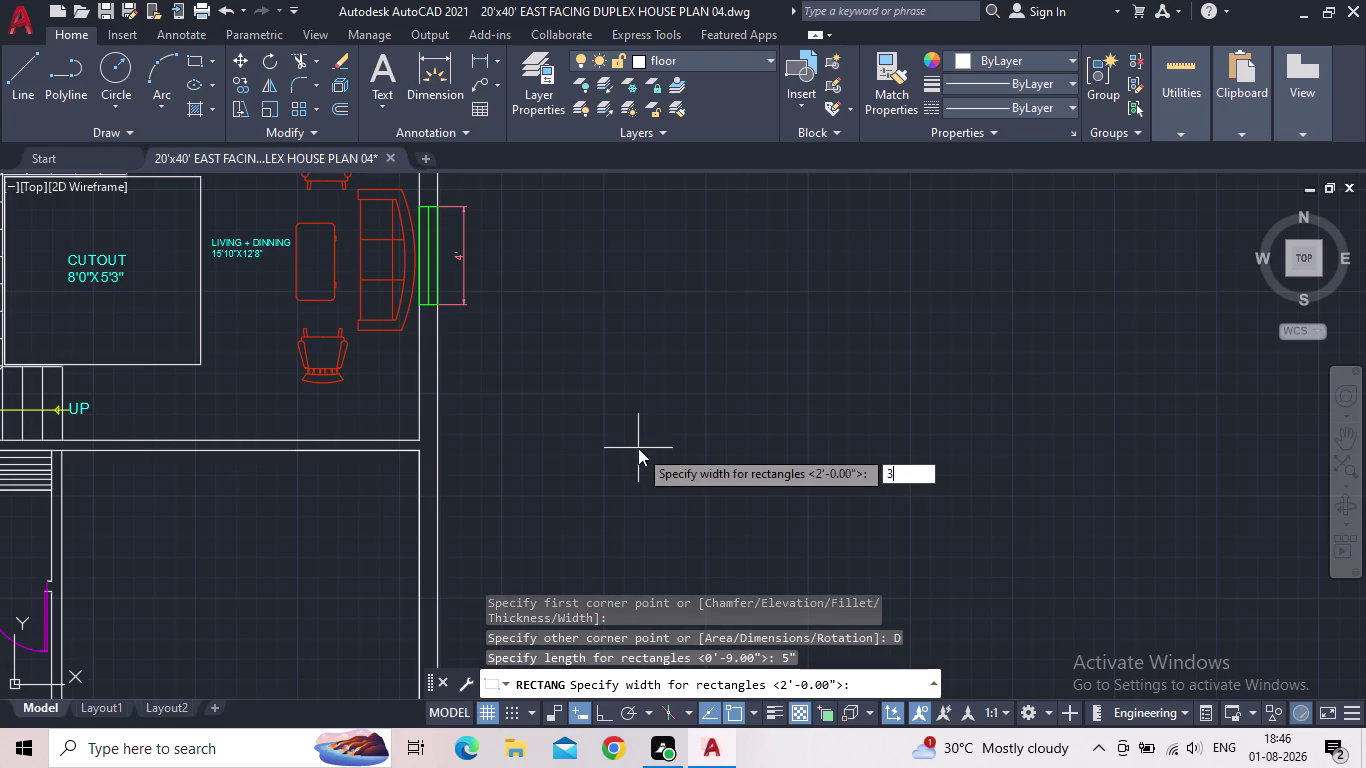
text(')
key(Return)
click(638, 449)
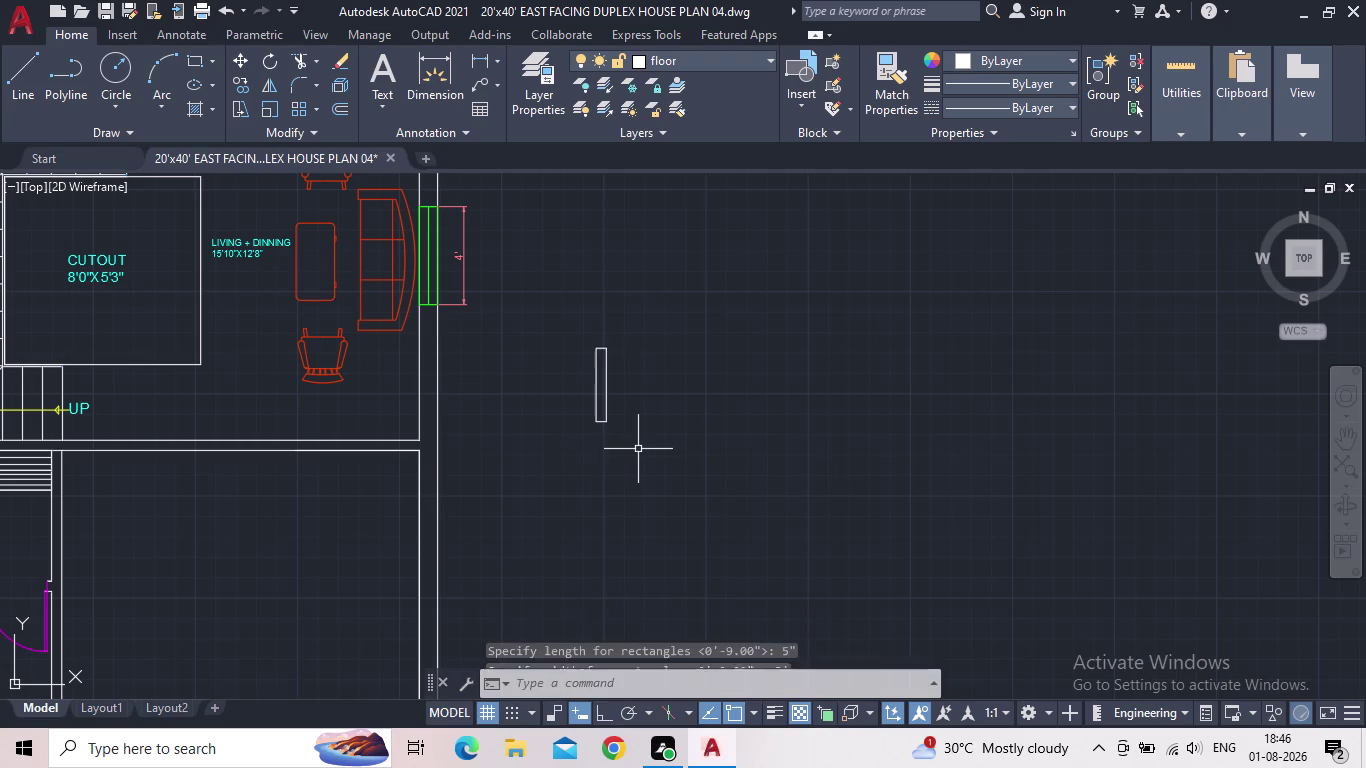
Select the newly drawn thin rectangle.
key(Escape)
drag(648, 440, 629, 427)
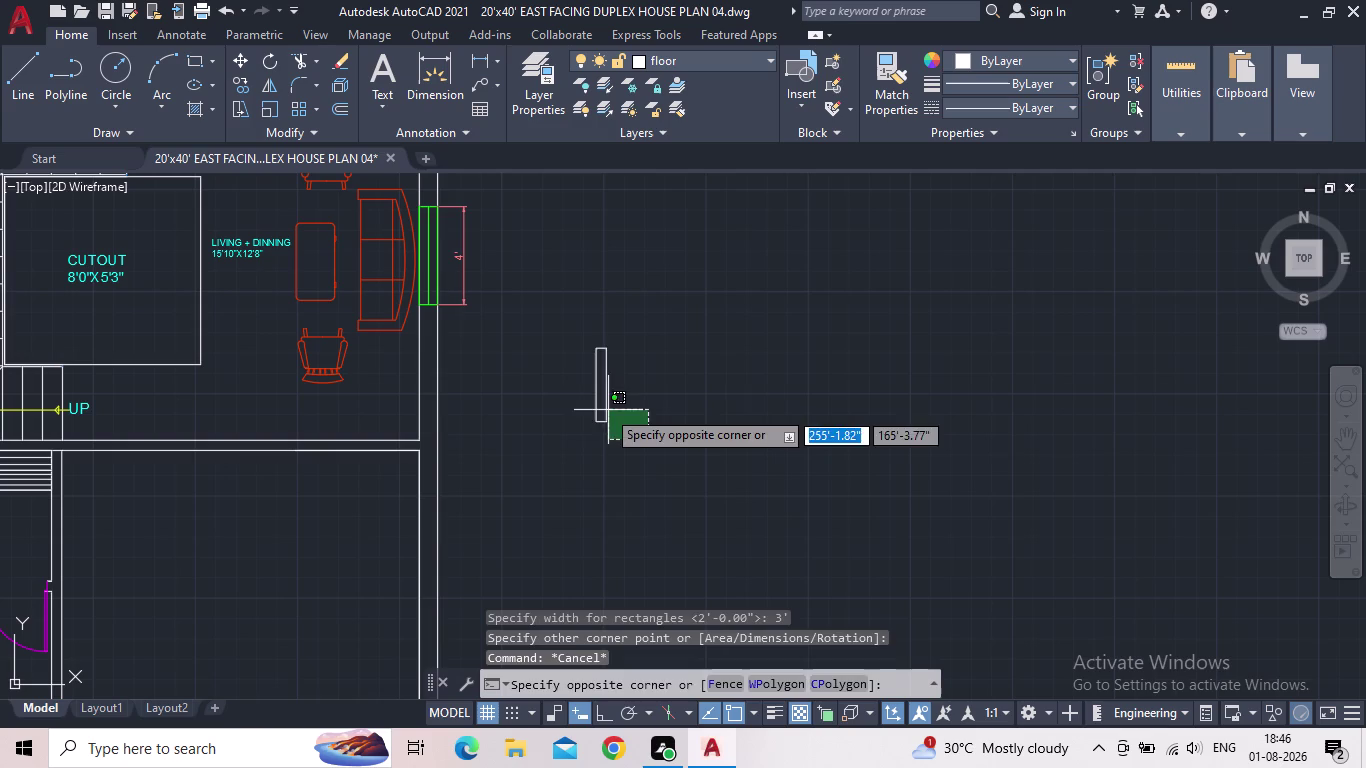
click(574, 394)
scroll(up, 3)
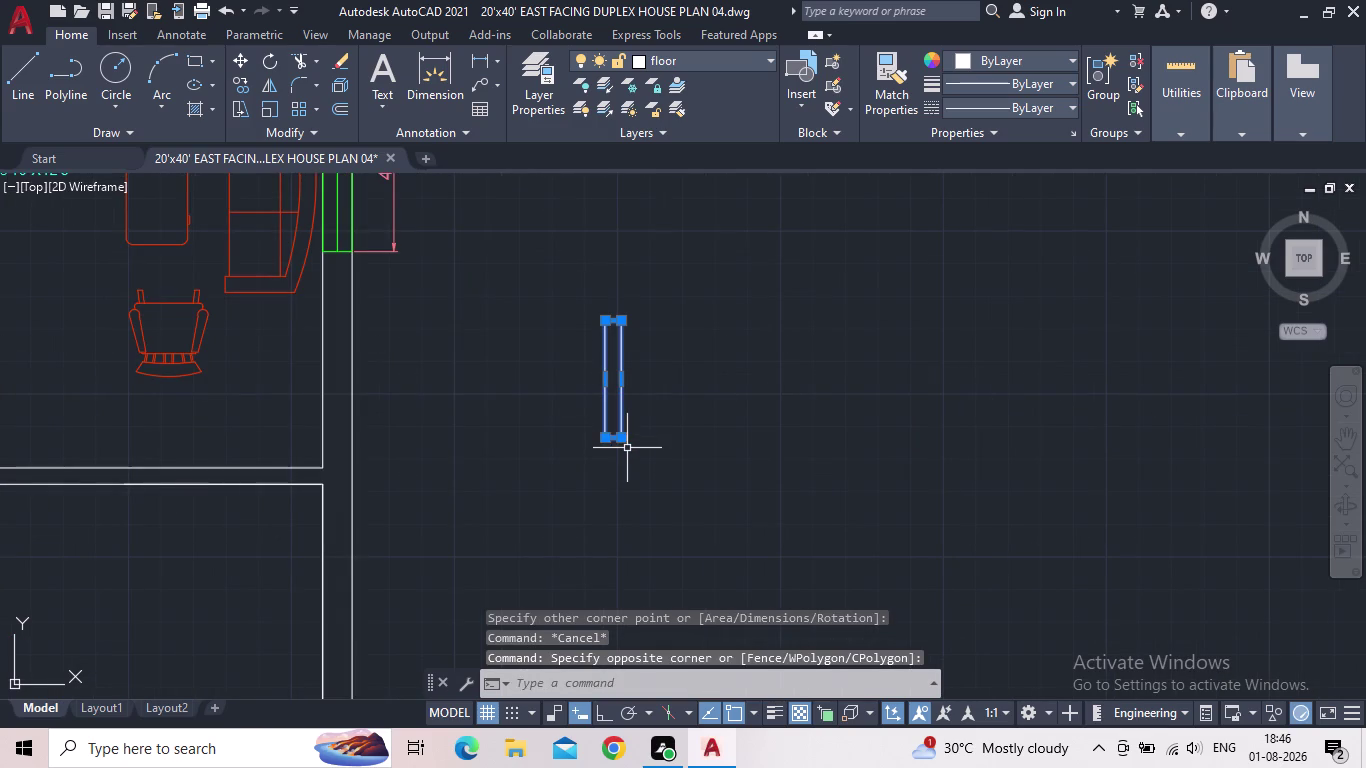
Begin moving the rectangle from its bottom corner, panning toward the staircase wall.
key(m)
key(space)
click(606, 444)
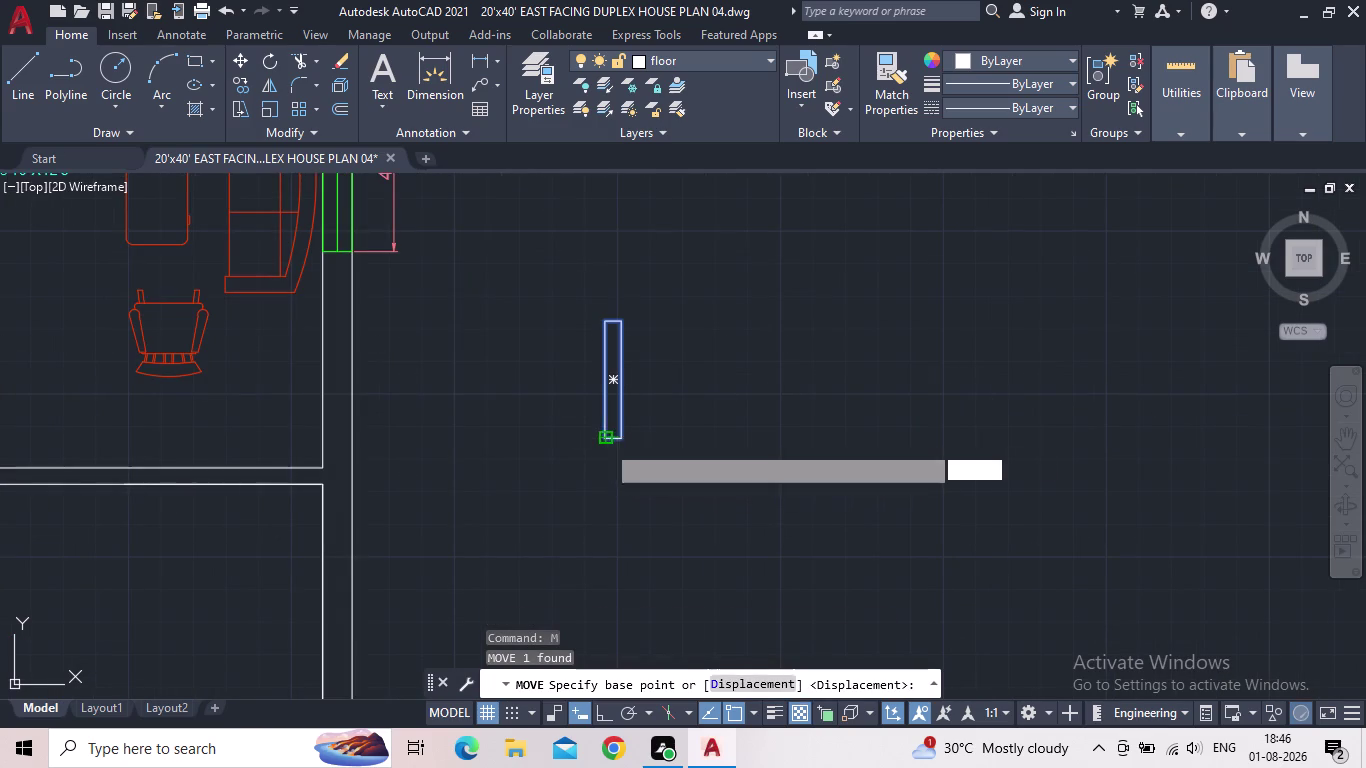
middle_drag(552, 468, 768, 448)
scroll(down, 3)
scroll(up, 3)
scroll(up, 3)
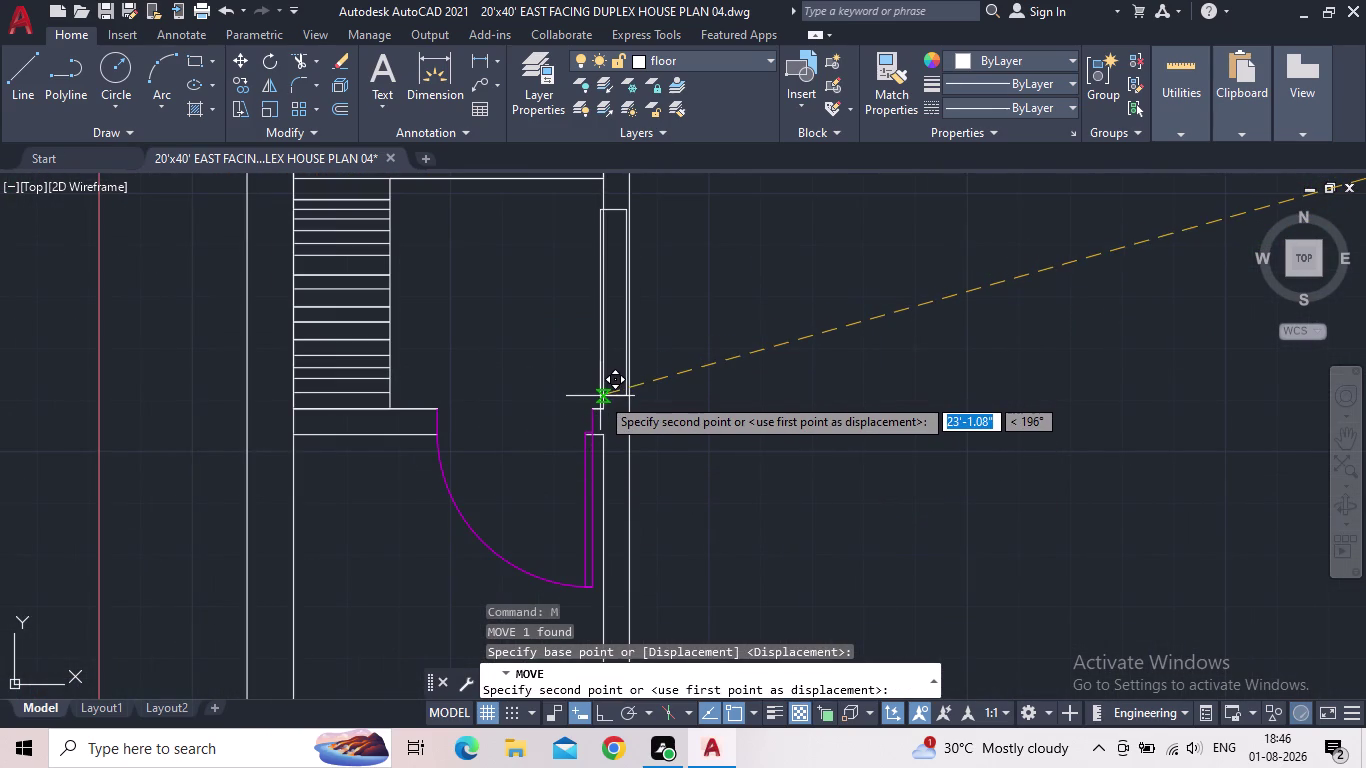
scroll(down, 3)
scroll(up, 3)
scroll(up, 3)
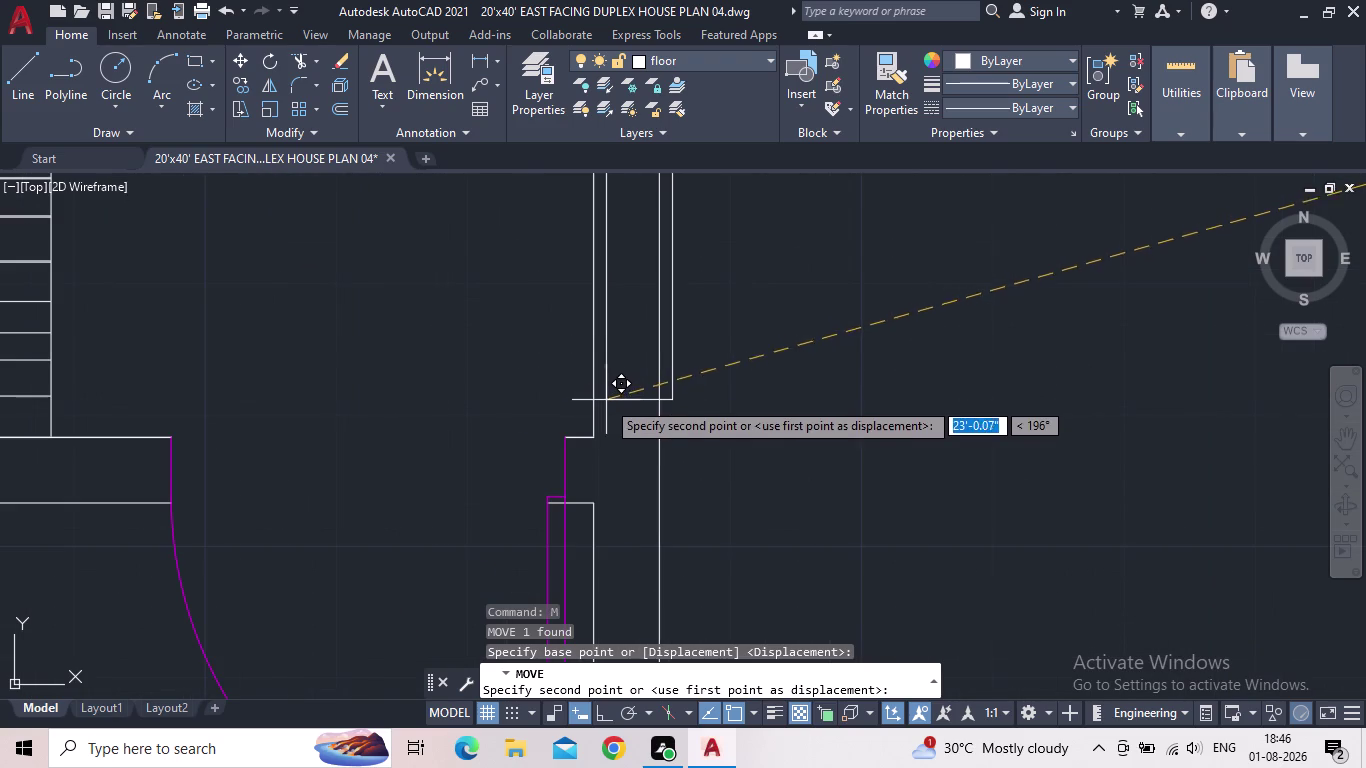
scroll(up, 3)
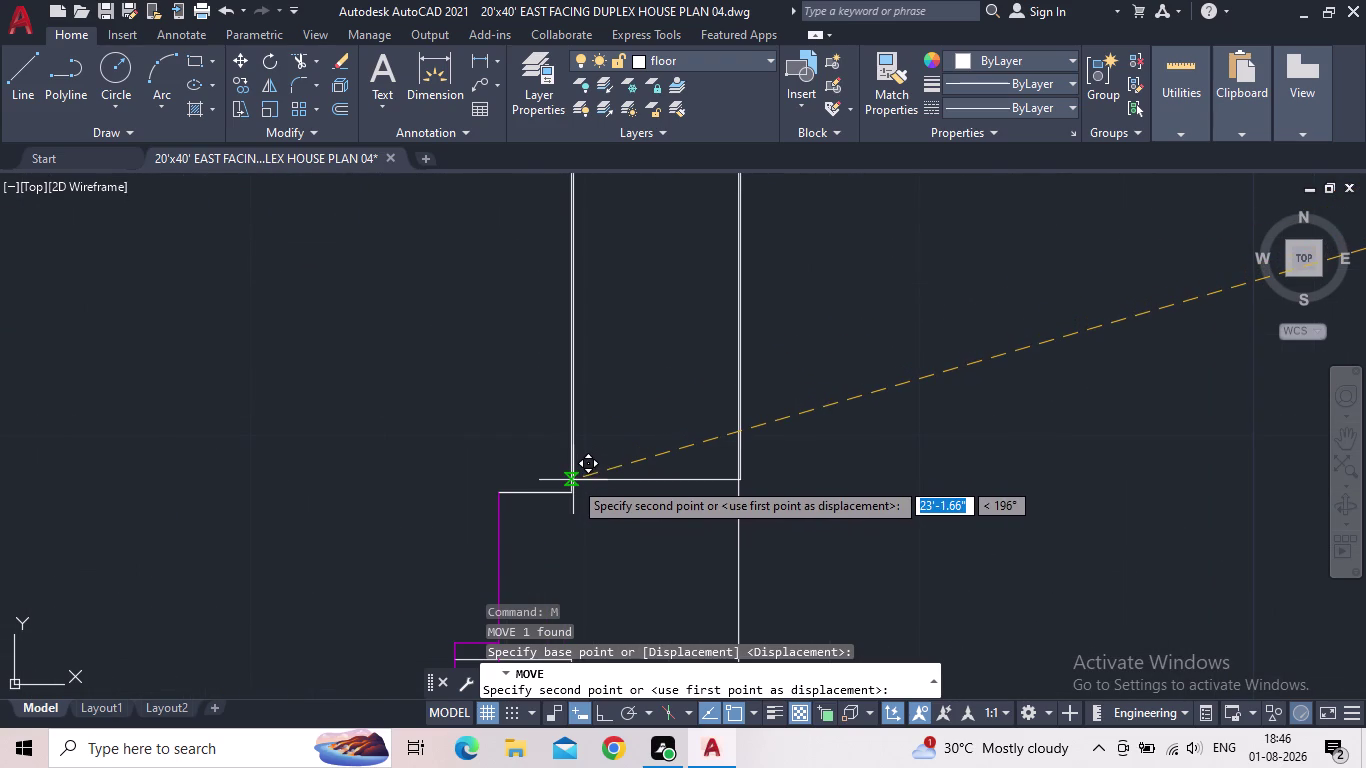
scroll(down, 3)
scroll(down, 3)
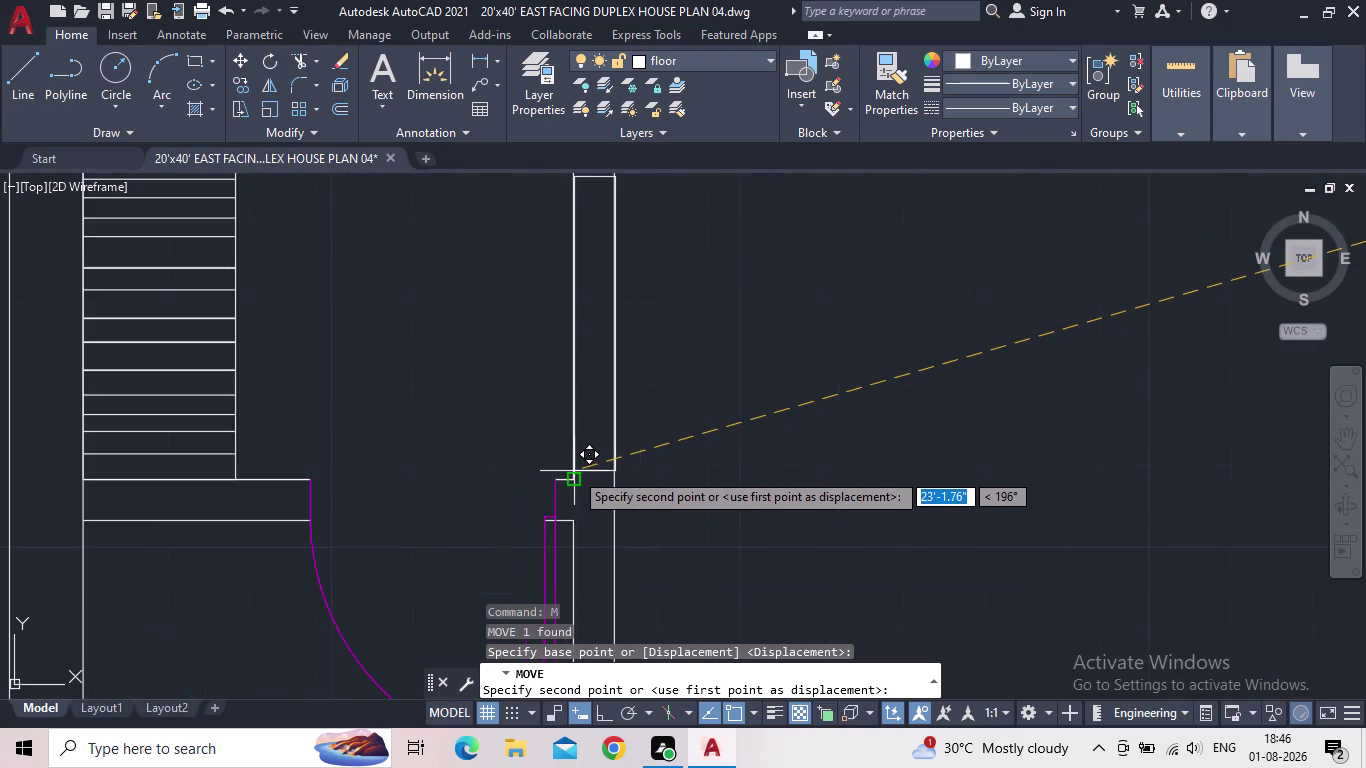
scroll(down, 3)
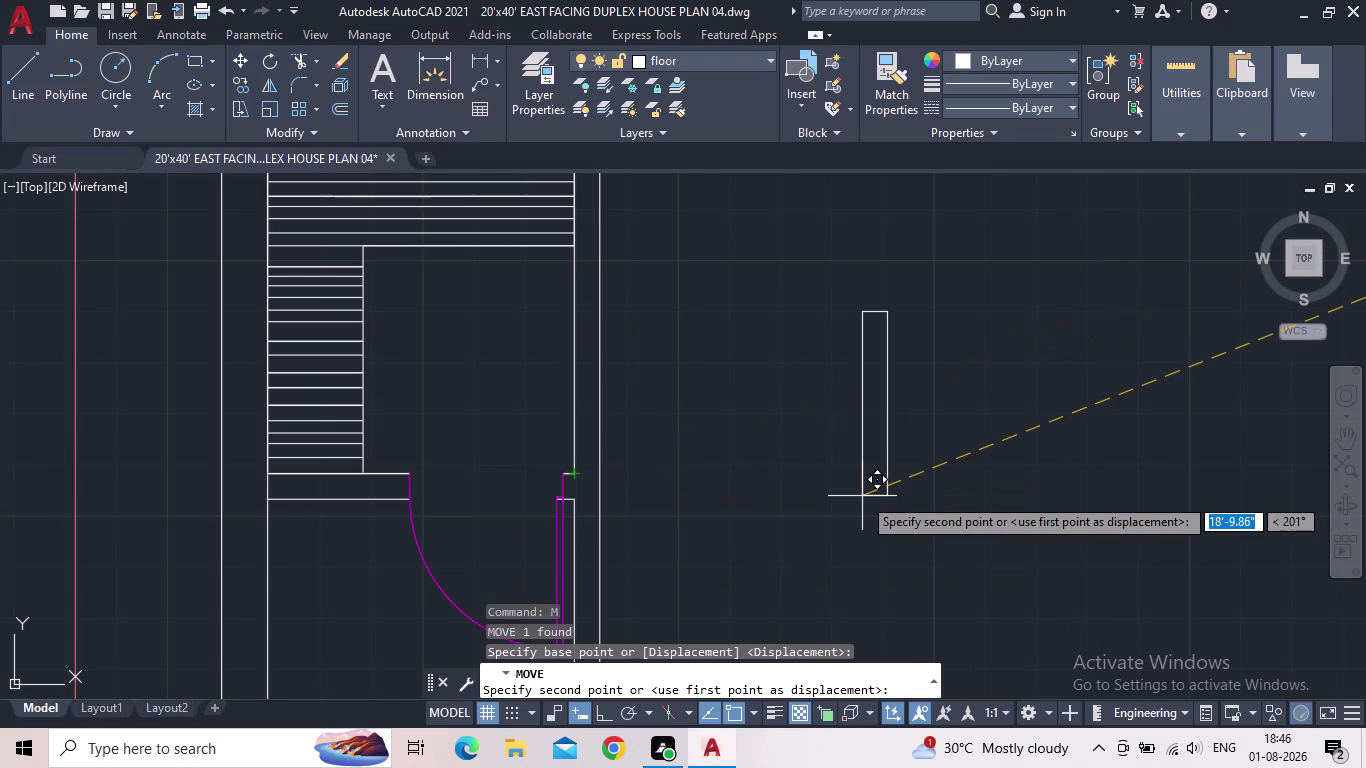
Cancel the move and launch the Rectangle tool instead.
middle_drag(862, 496, 702, 560)
scroll(down, 3)
key(Escape)
middle_drag(755, 552, 582, 503)
click(192, 67)
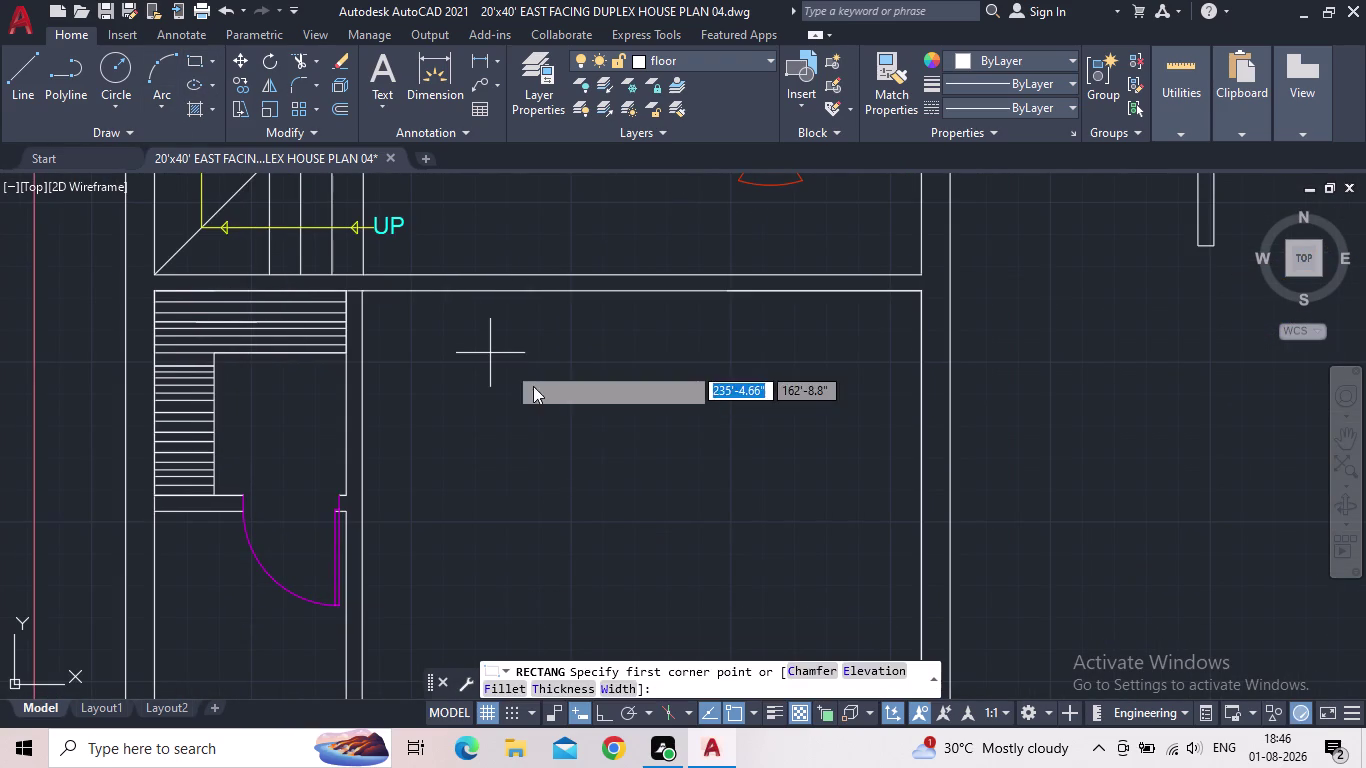
Start a rectangle below the staircase with a 5-inch length.
drag(557, 393, 613, 441)
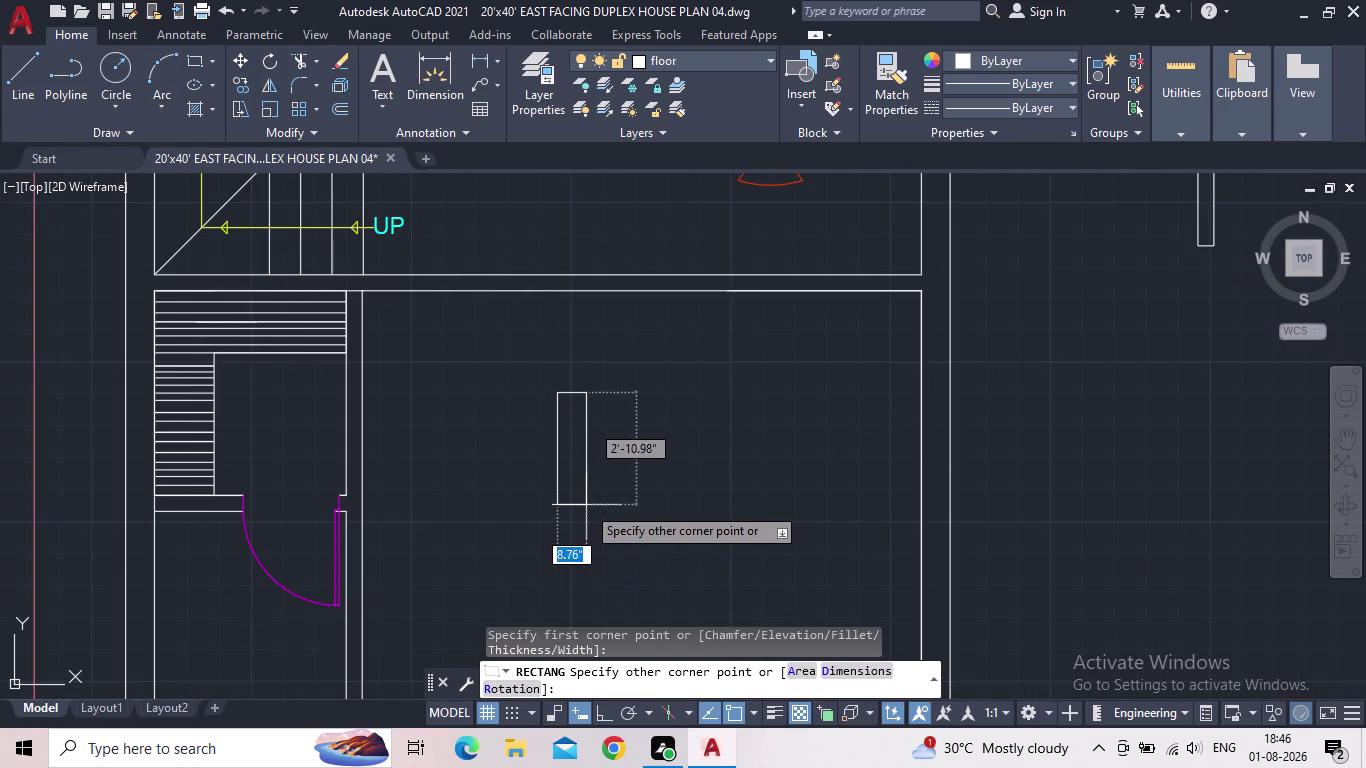
key(d)
key(Return)
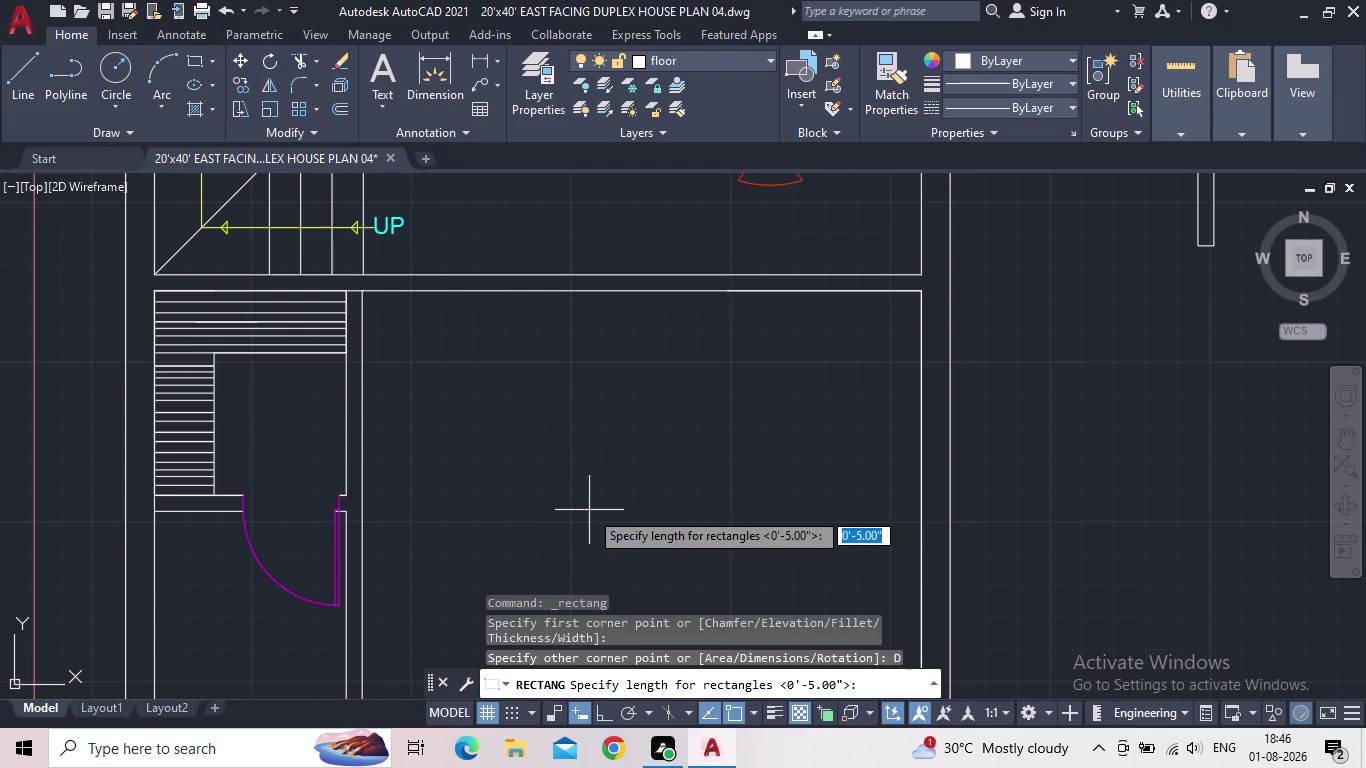
text(5")
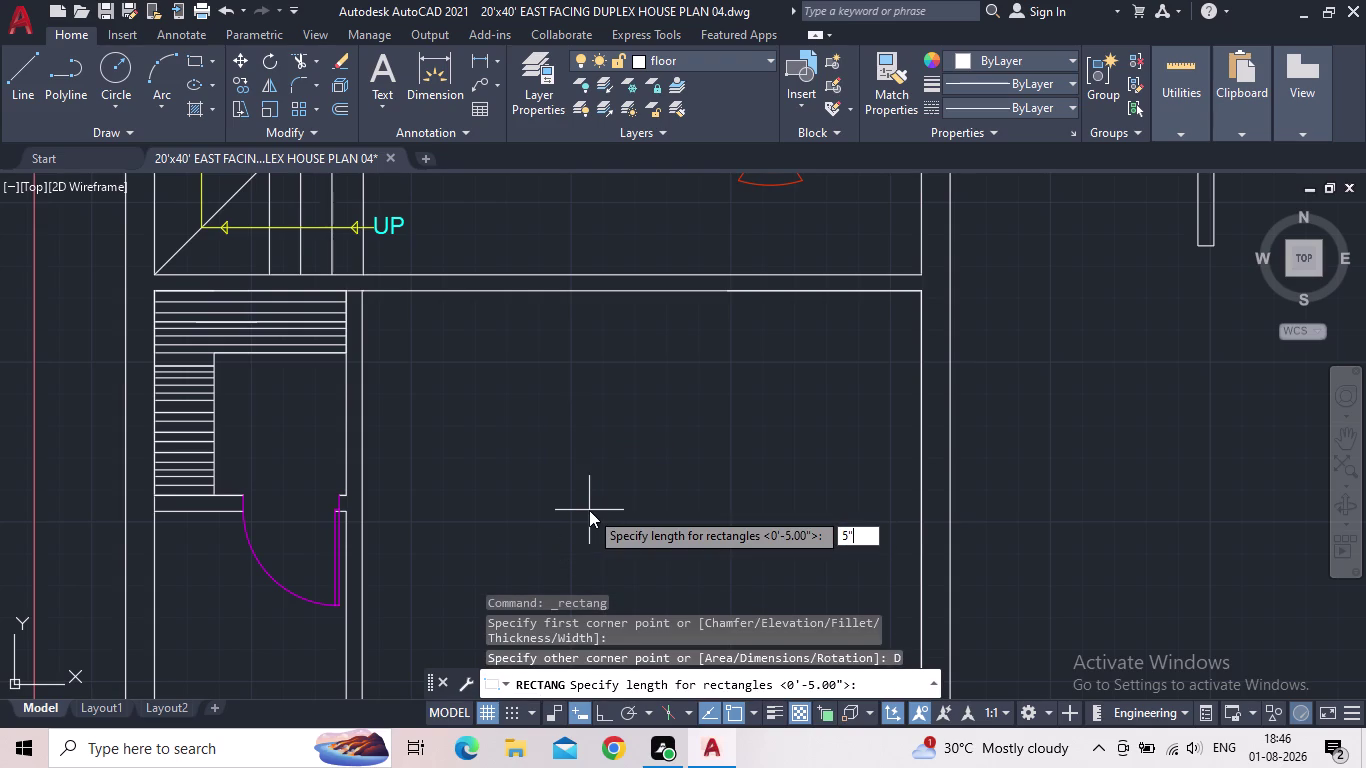
key(Return)
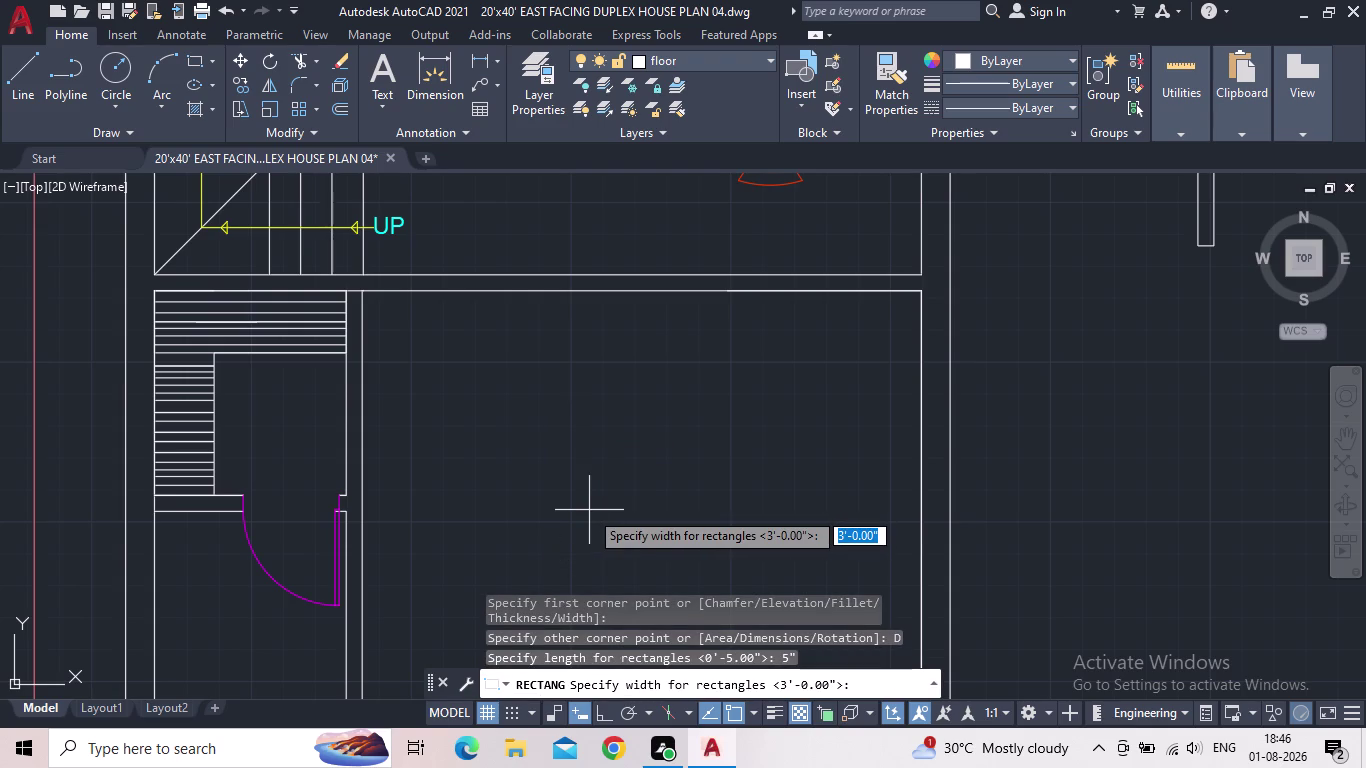
Give the rectangle a 2.5-foot width, place it, and select it.
text(2)
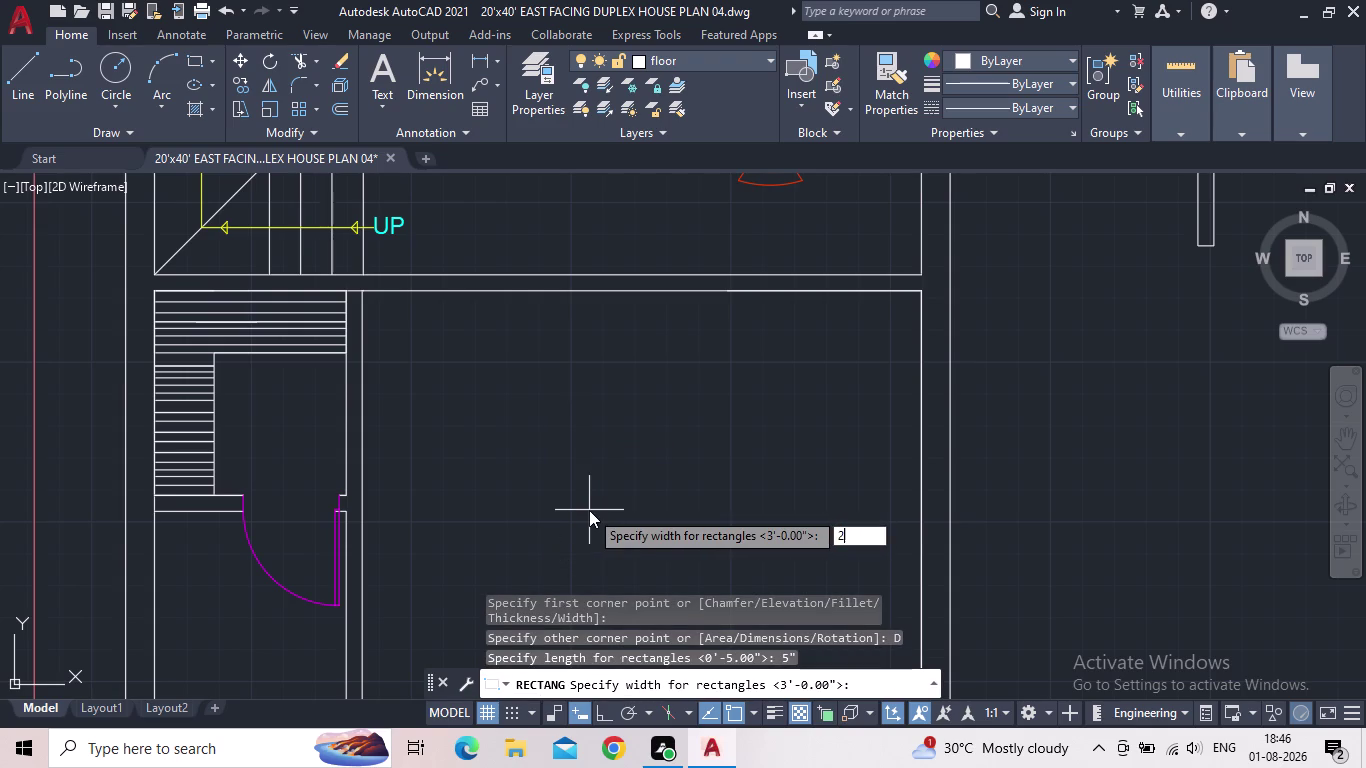
text(')
key(BackSpace)
text(.5)
key(apostrophe)
key(Return)
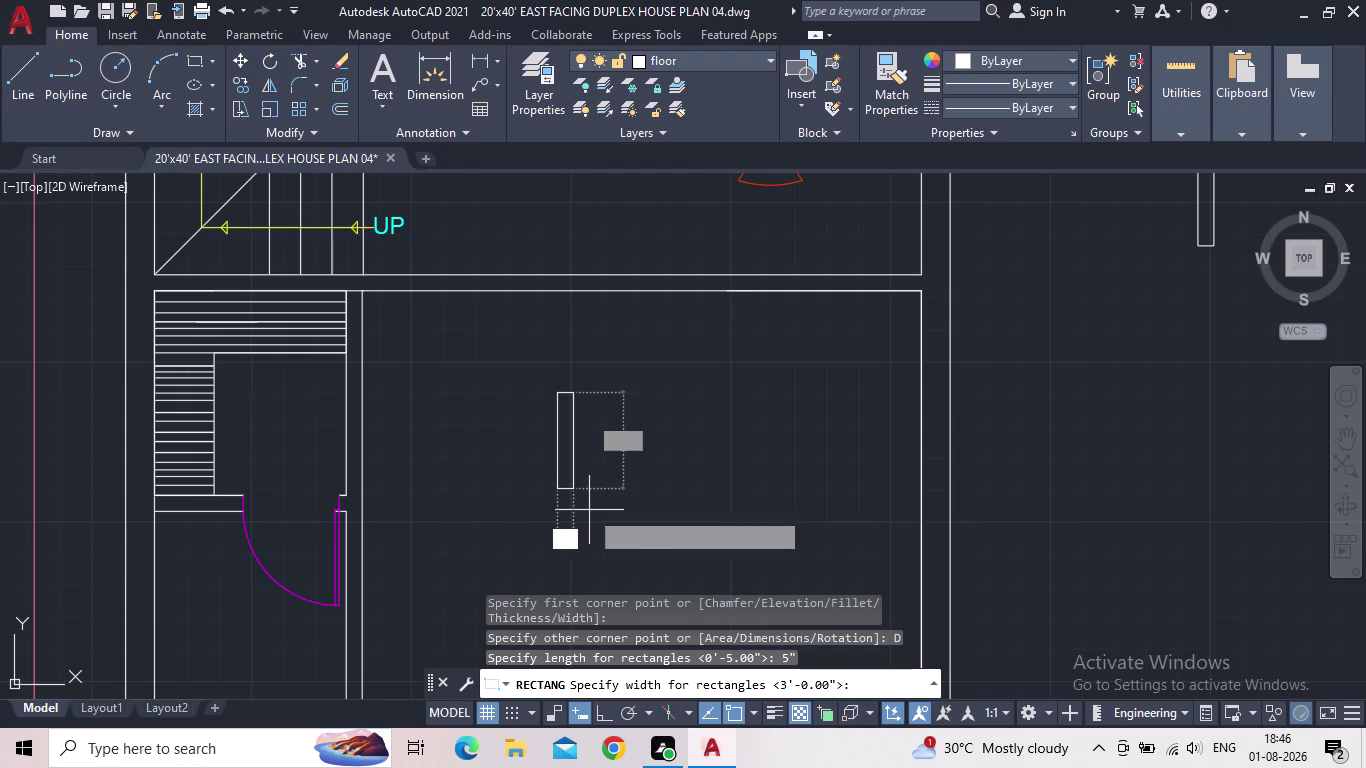
click(568, 519)
key(Escape)
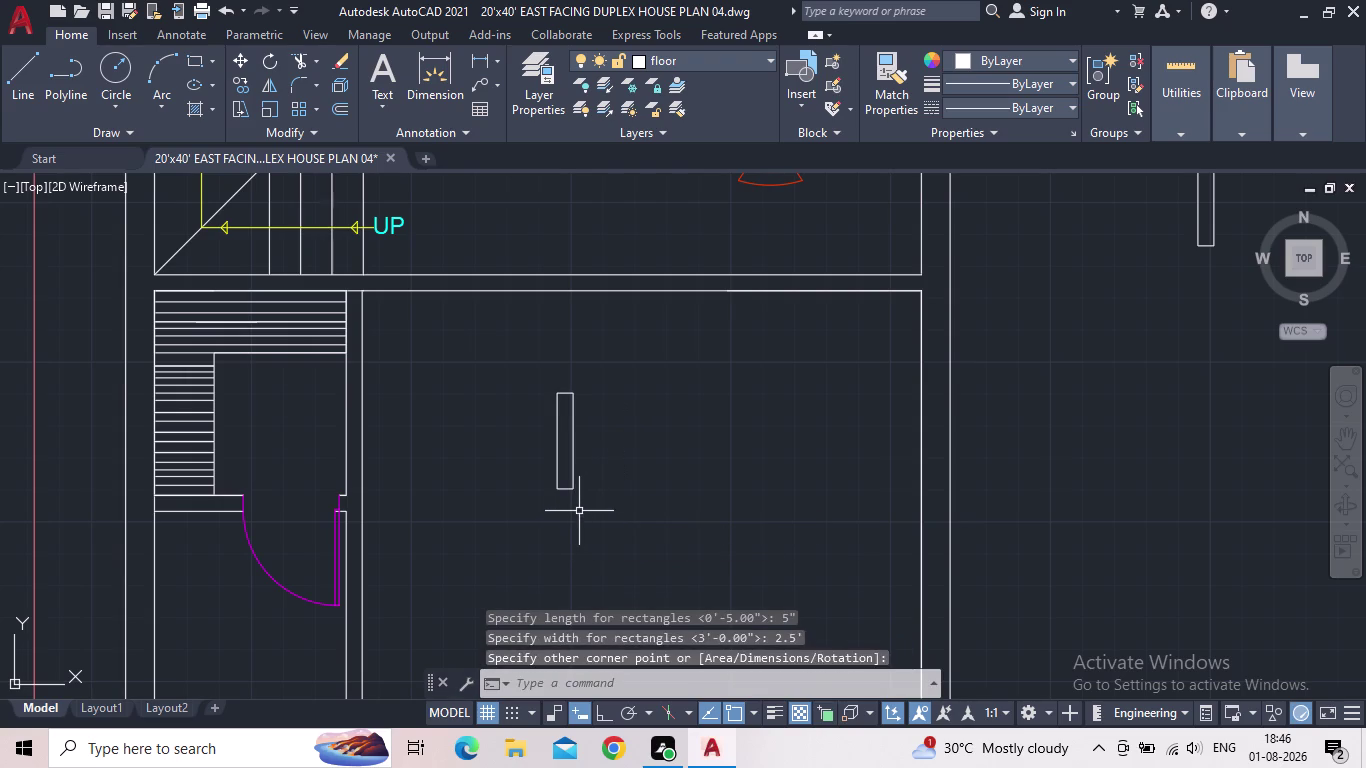
click(578, 489)
Move the 5-inch rectangle by its bottom corner into the wall above the door.
click(550, 481)
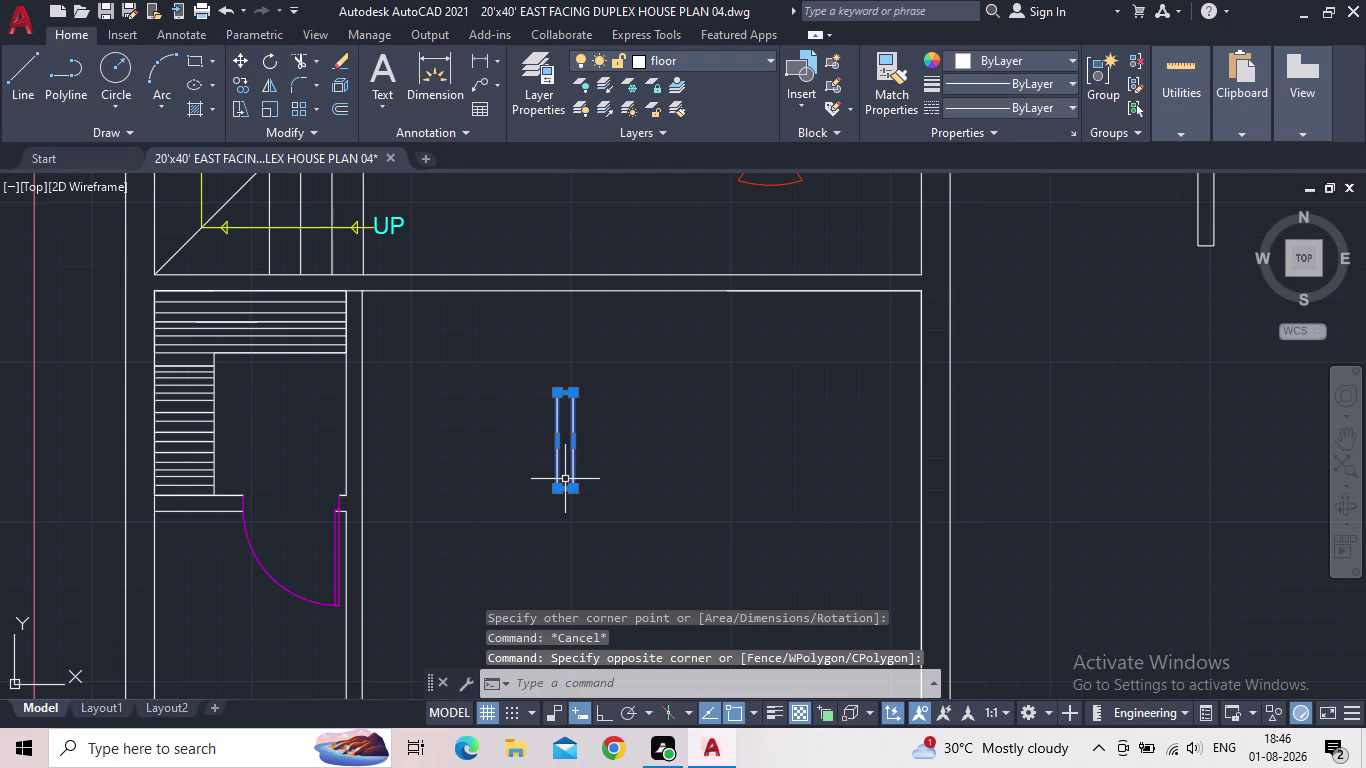
key(m)
key(space)
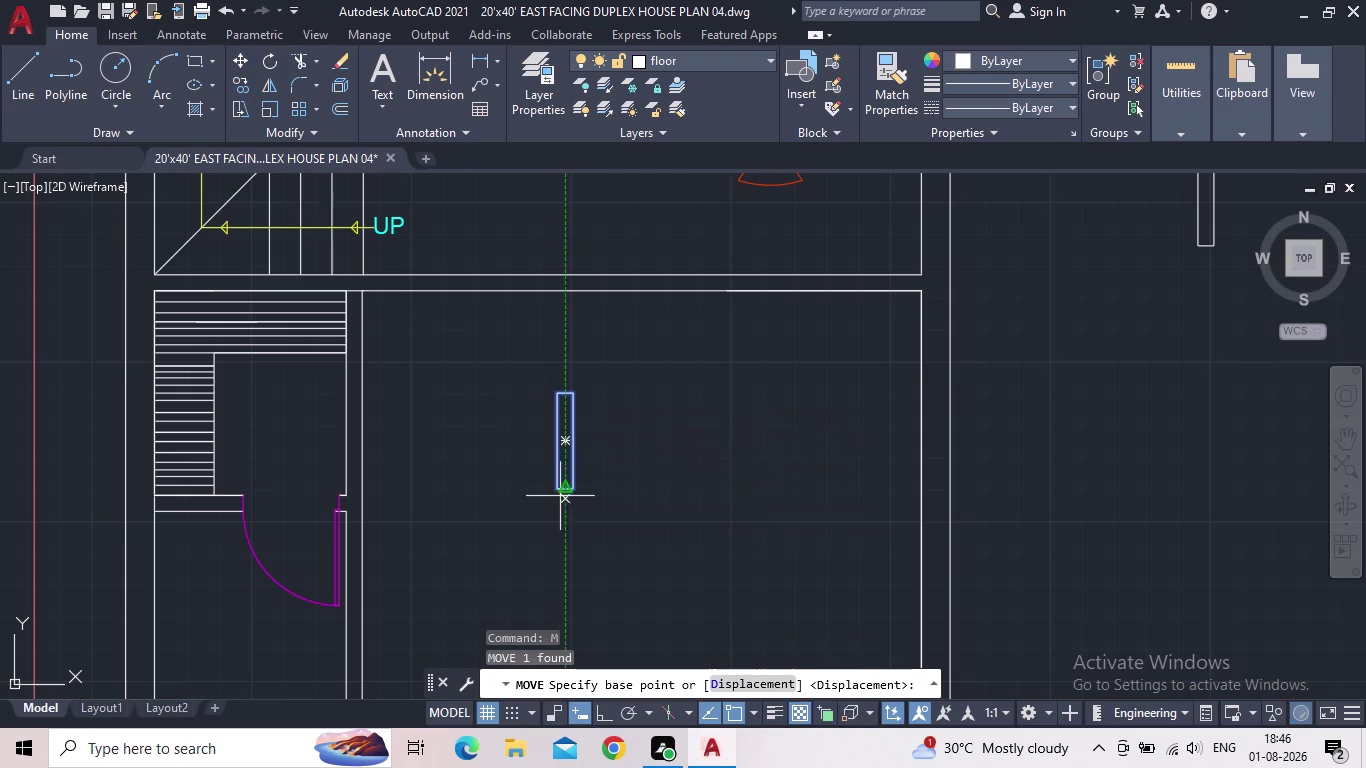
click(556, 489)
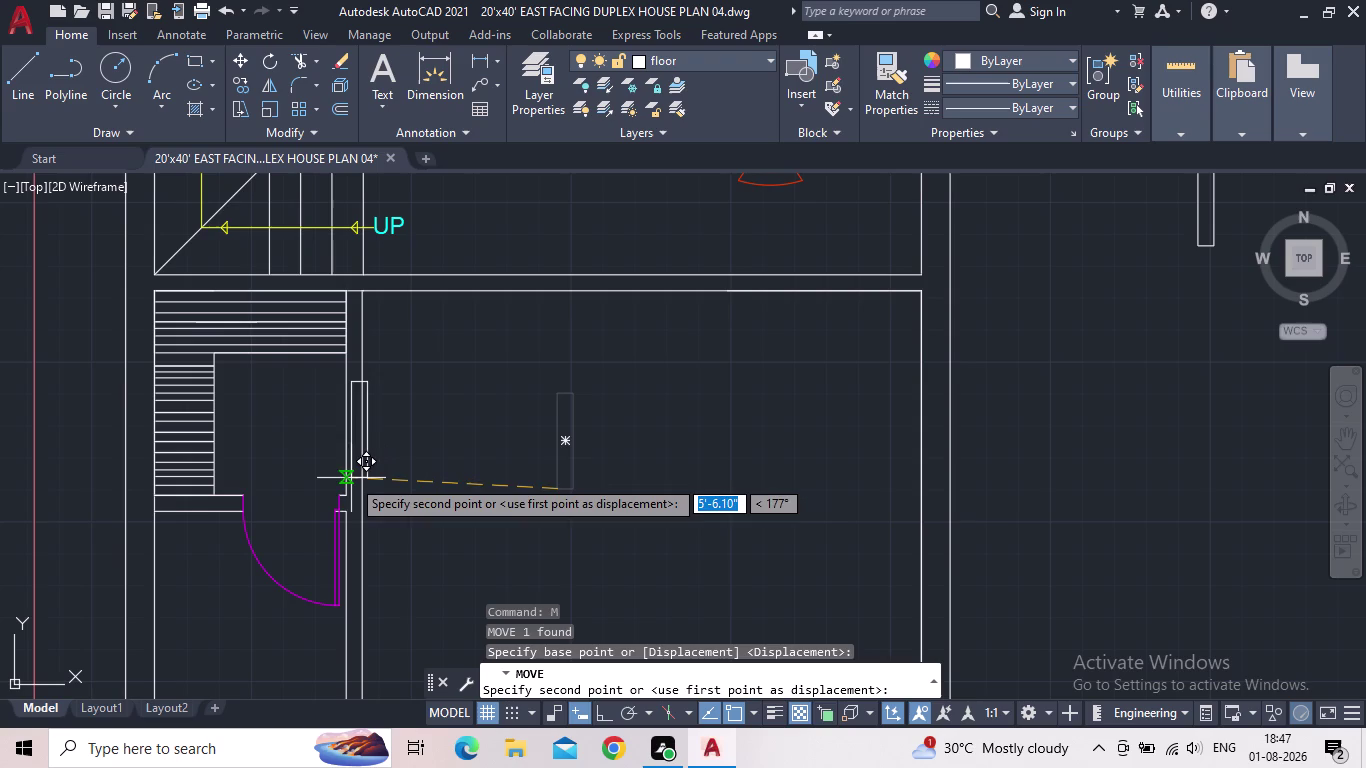
scroll(up, 3)
scroll(up, 3)
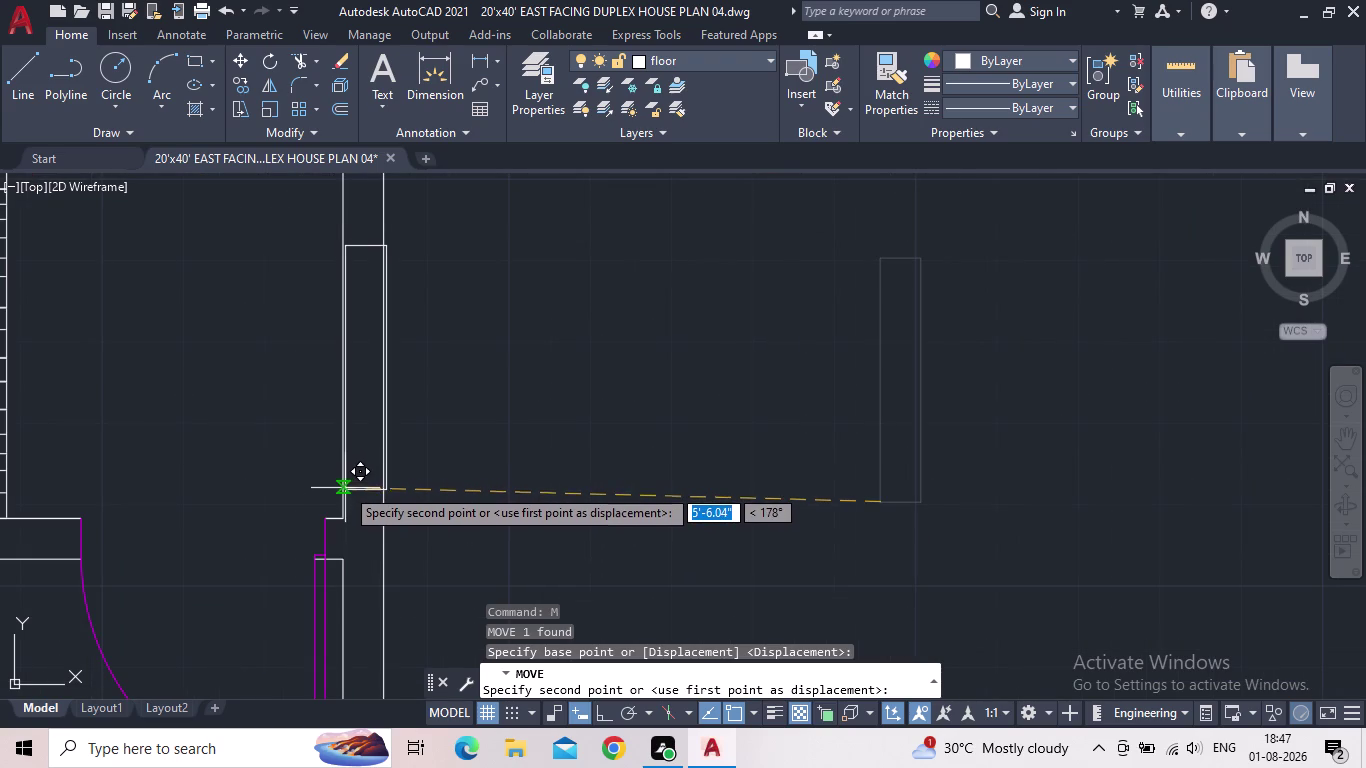
click(342, 484)
scroll(down, 3)
key(Escape)
Start TRIM on the wall lines.
text(T)
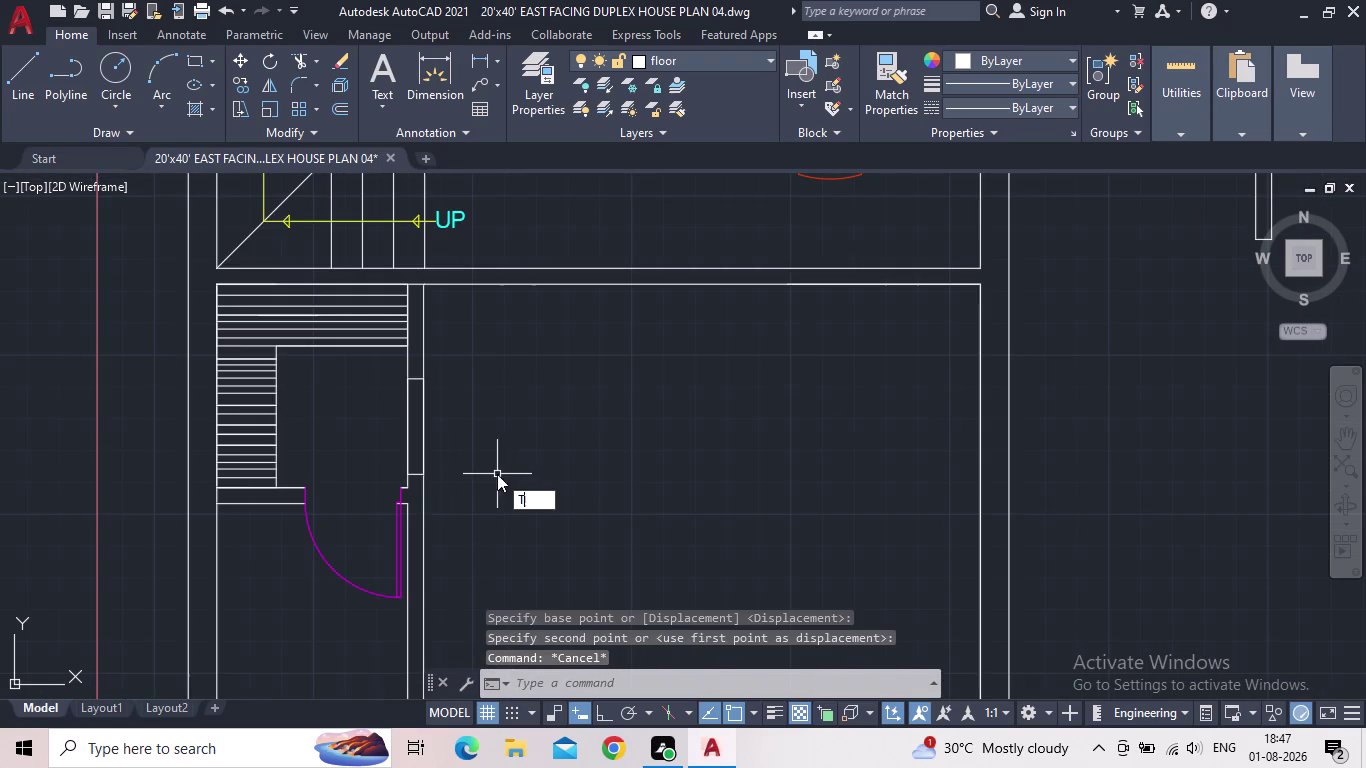
text(R)
key(space)
Fence-trim the wall lines inside the new opening.
click(449, 441)
click(389, 429)
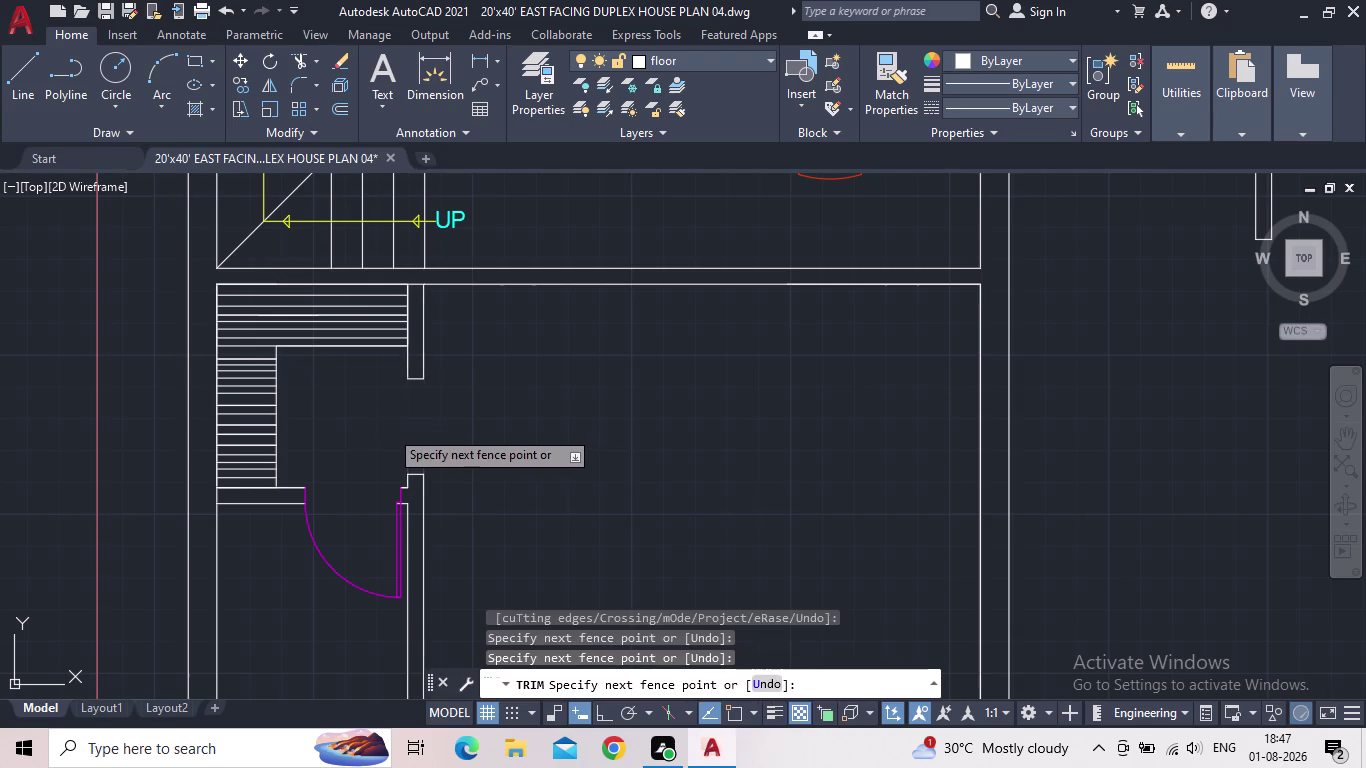
scroll(down, 3)
middle_drag(481, 444, 432, 457)
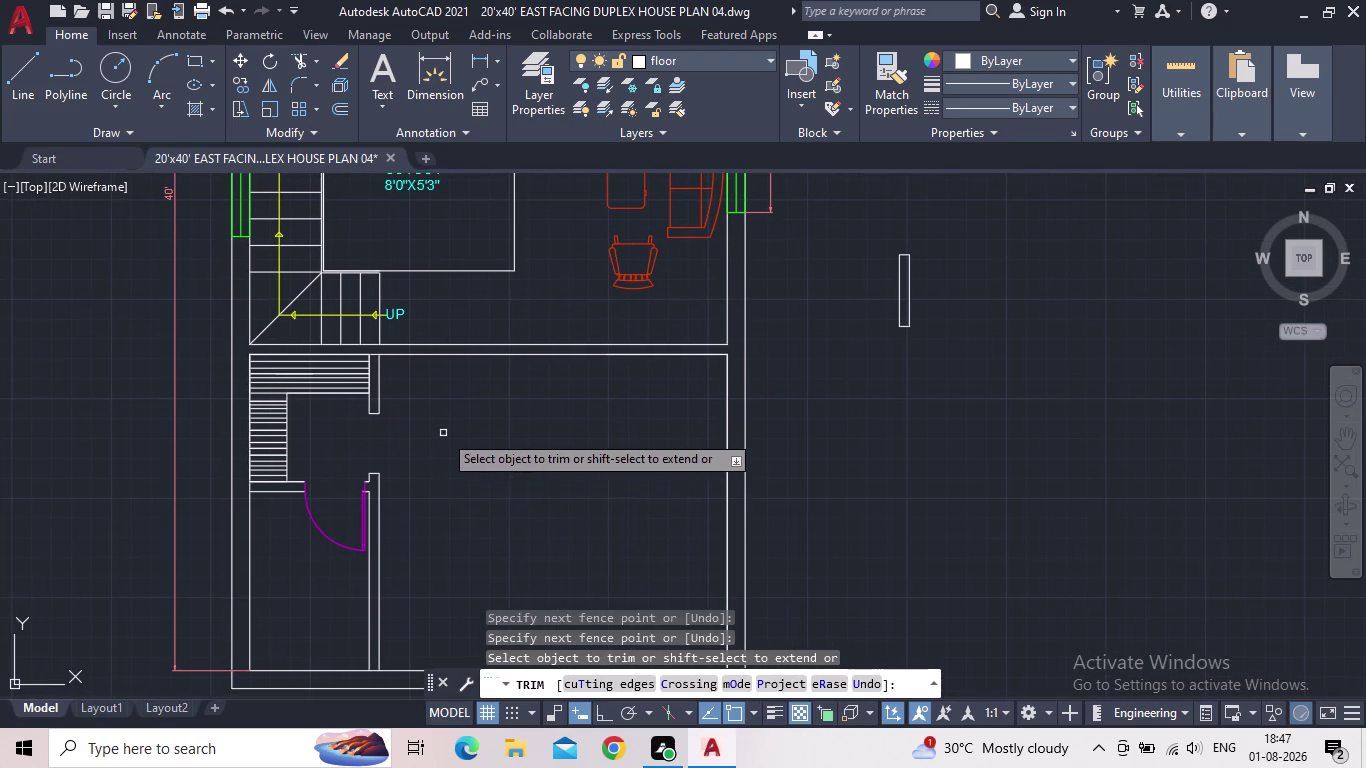
middle_drag(517, 544, 361, 517)
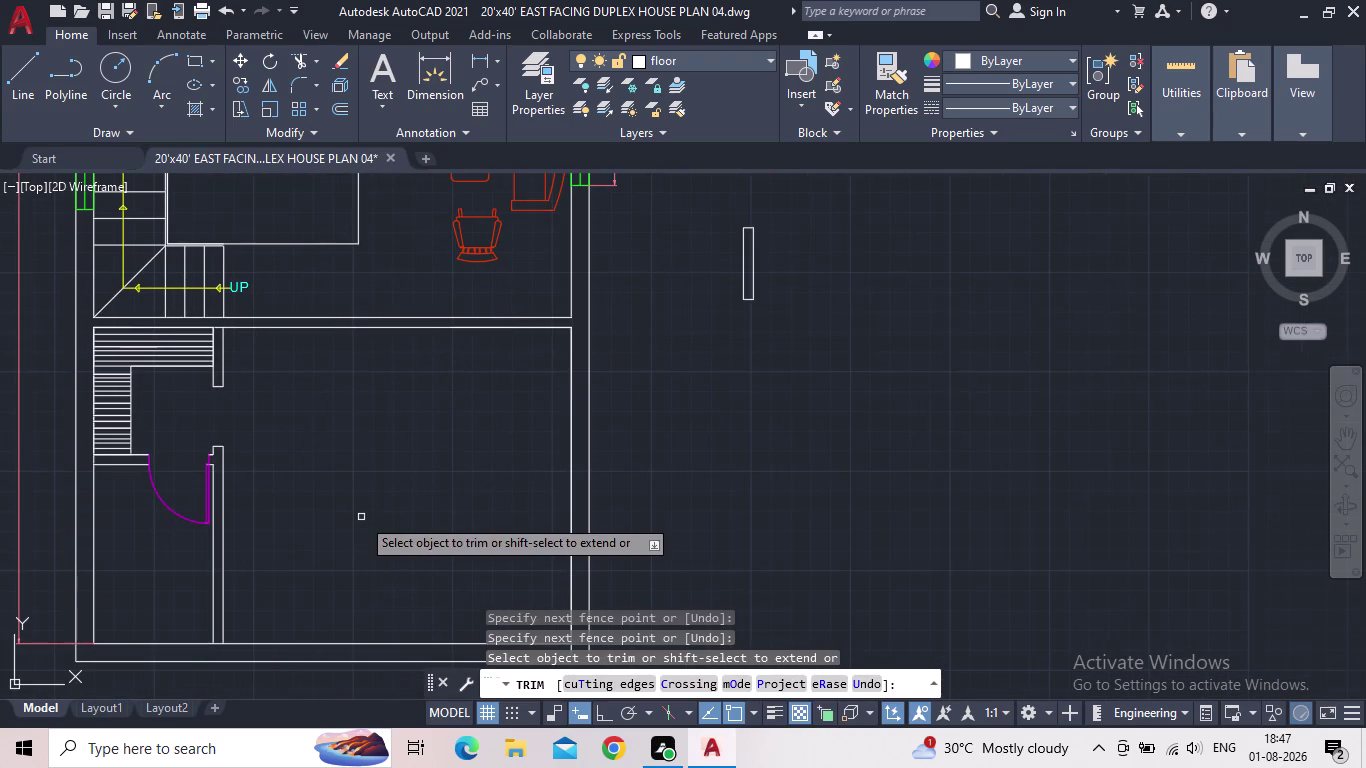
key(Escape)
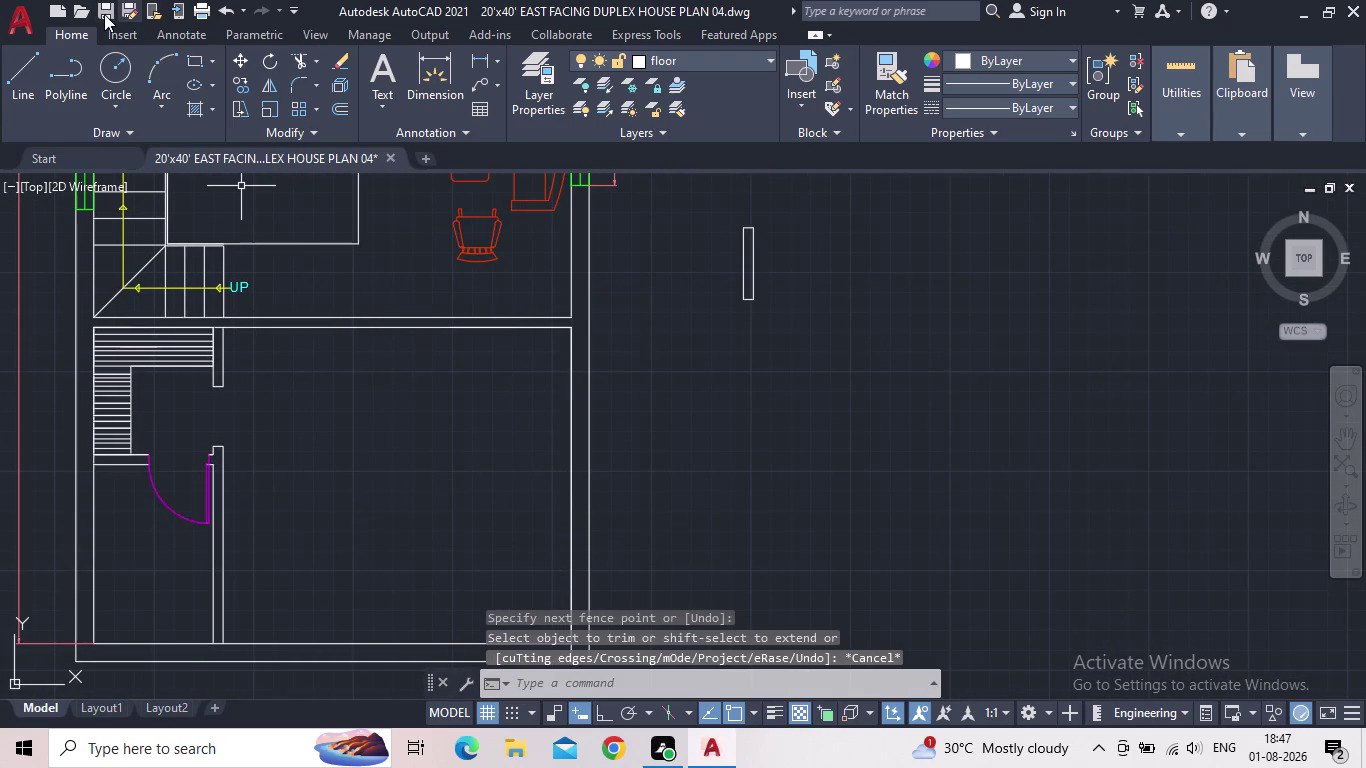
Save the drawing, then bring the whole first floor and the stray rectangle into view.
click(104, 14)
middle_drag(393, 451, 294, 478)
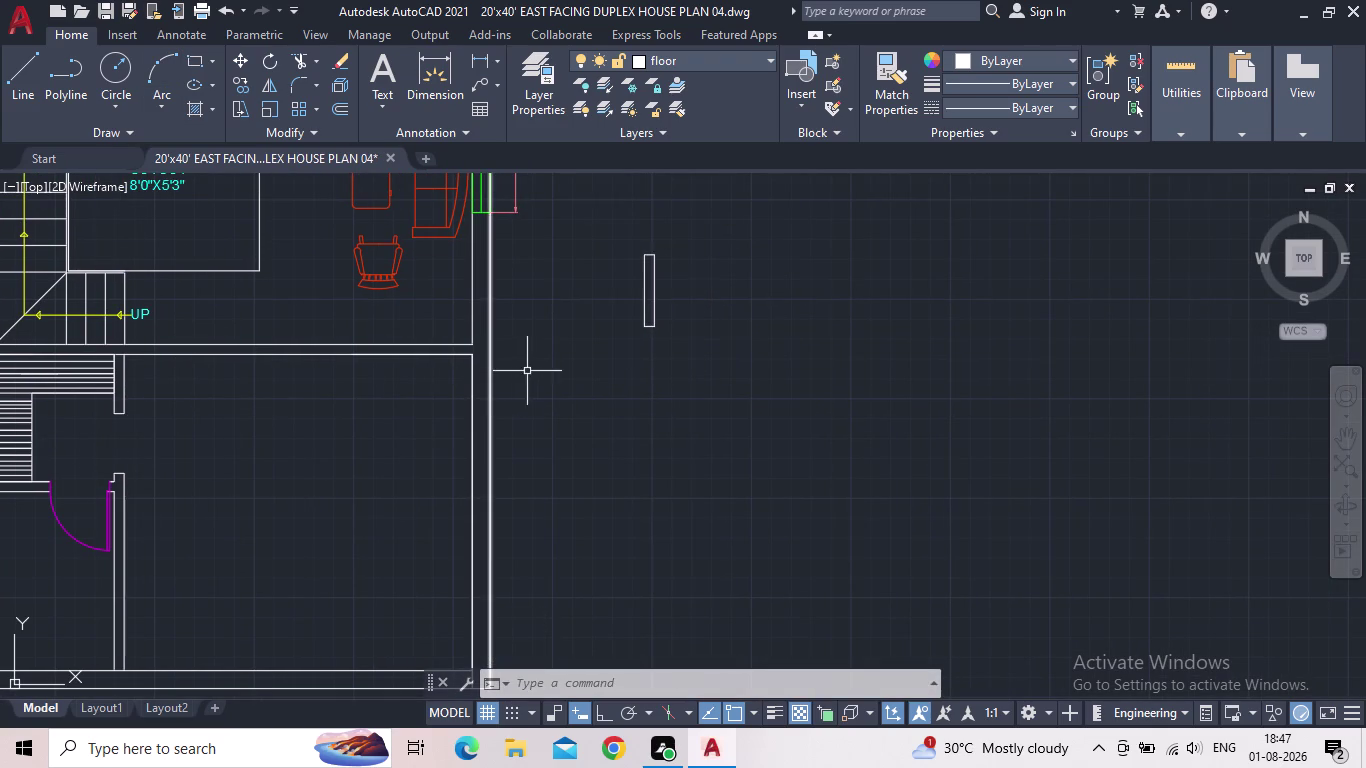
middle_drag(528, 371, 472, 388)
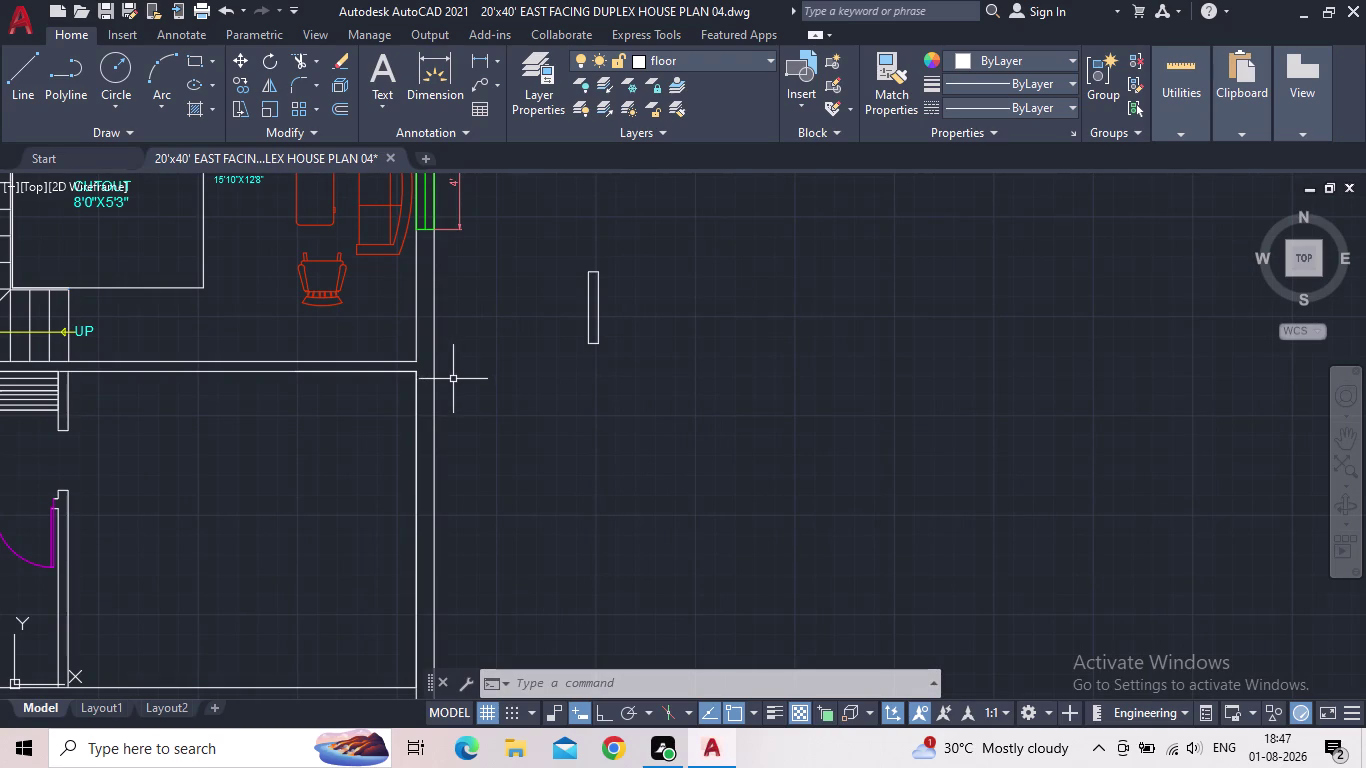
middle_drag(492, 381, 539, 399)
scroll(down, 3)
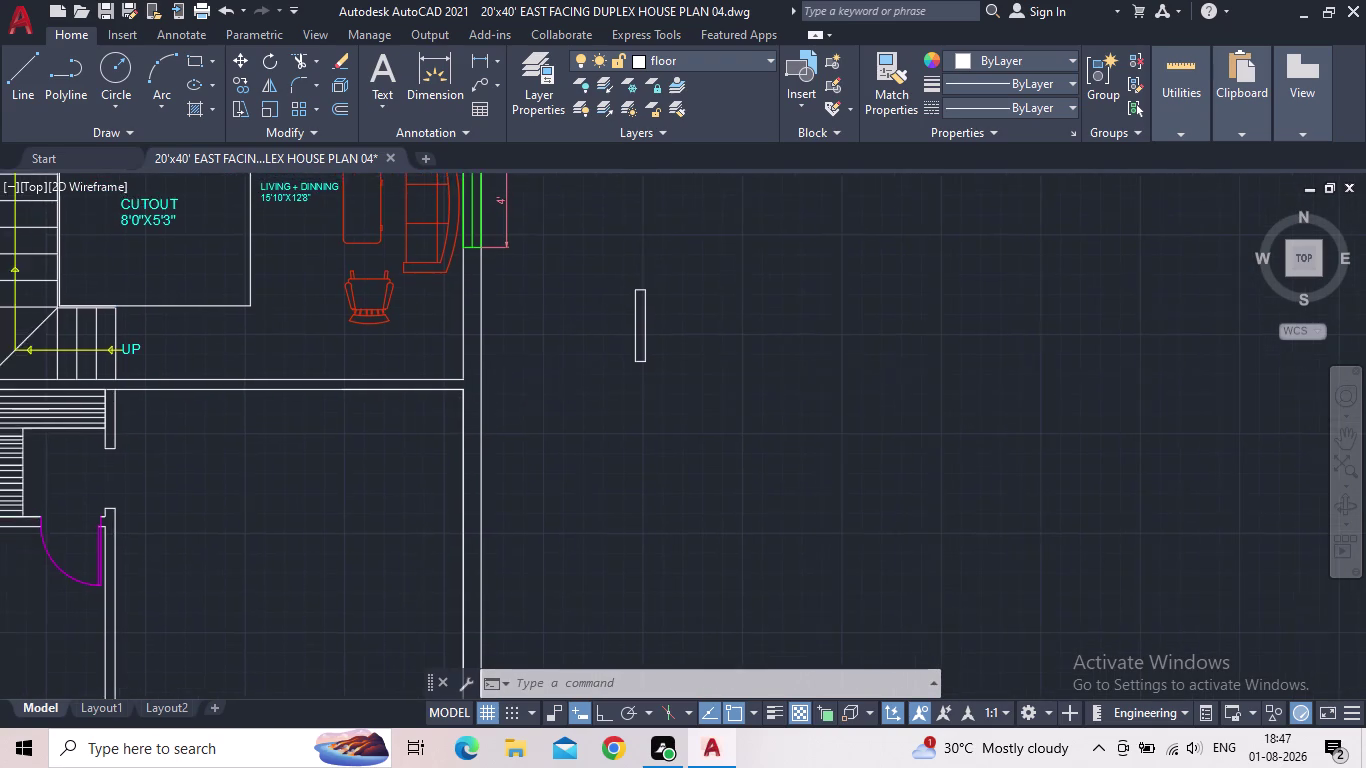
middle_drag(551, 410, 532, 405)
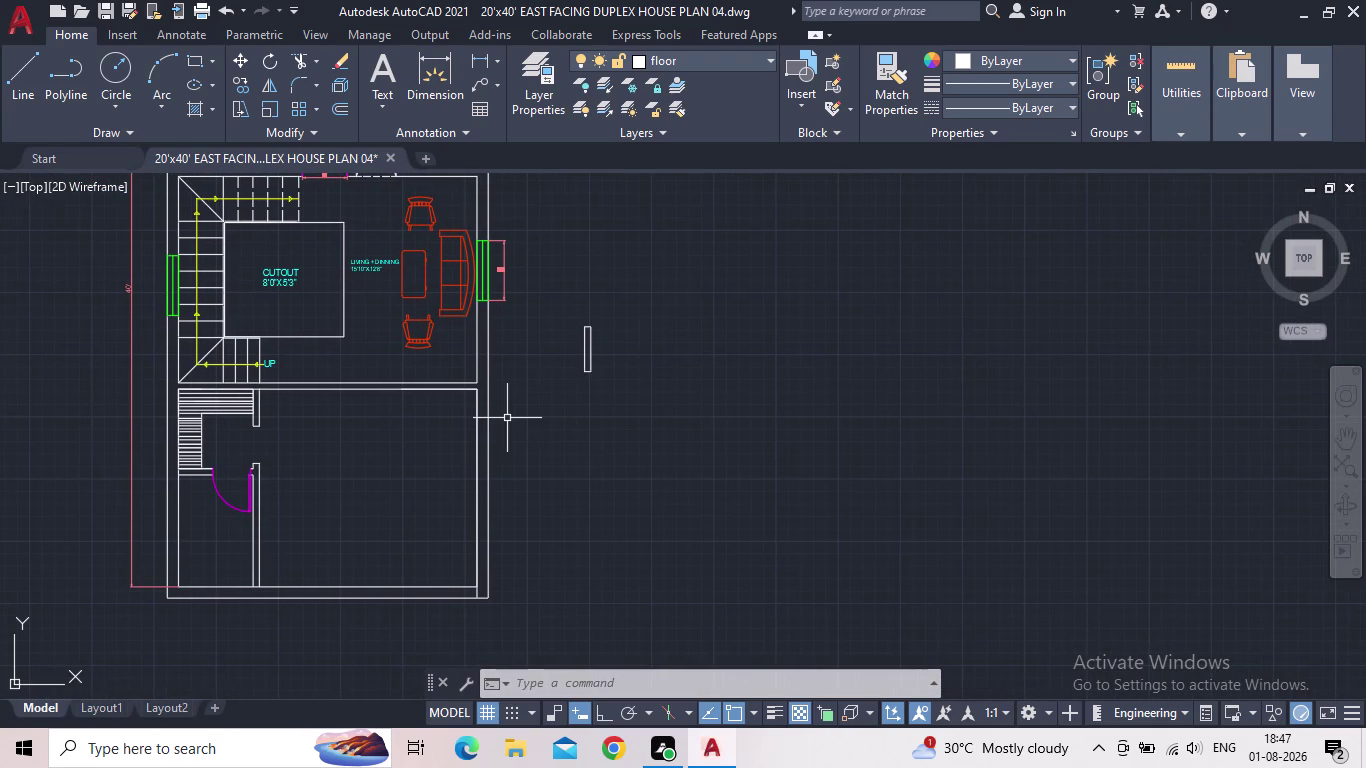
Window-select and erase the stray narrow rectangle beside the plan.
key(Escape)
click(609, 387)
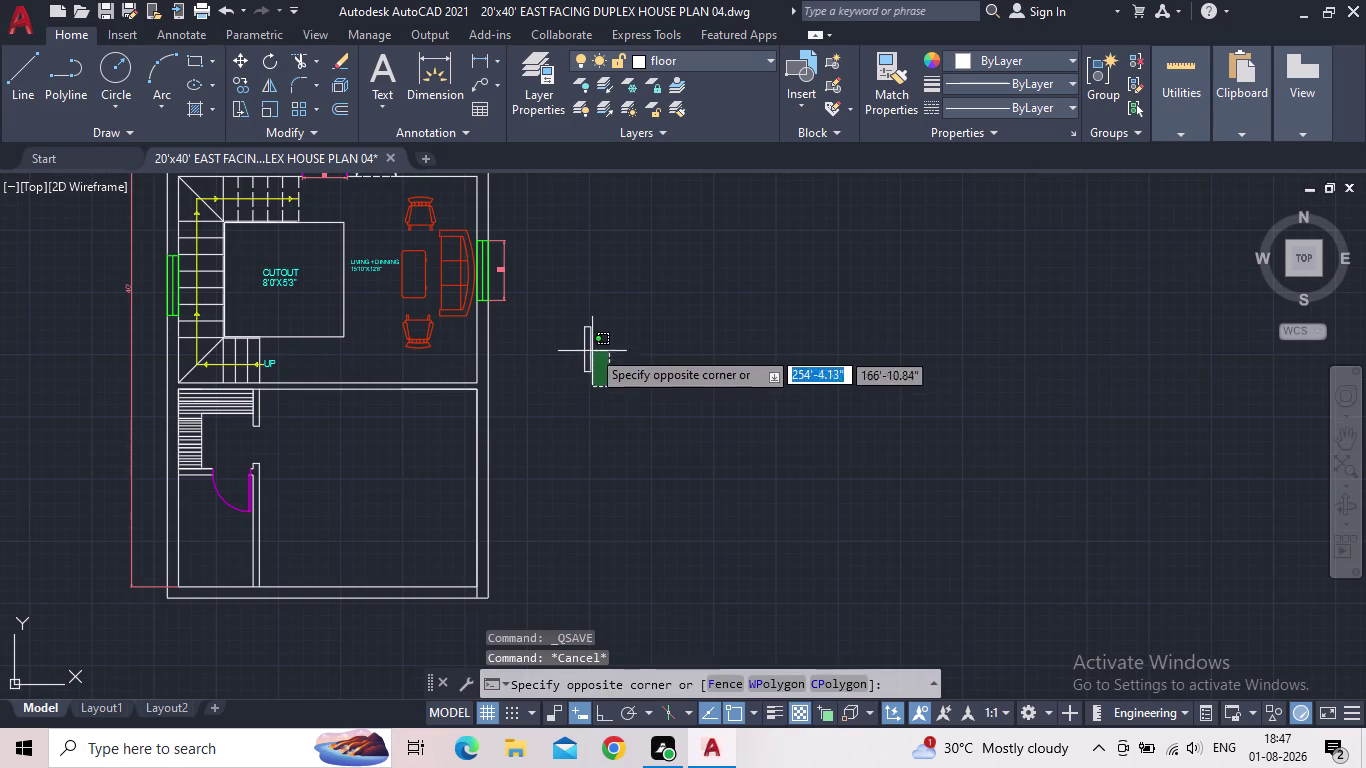
click(568, 317)
key(Delete)
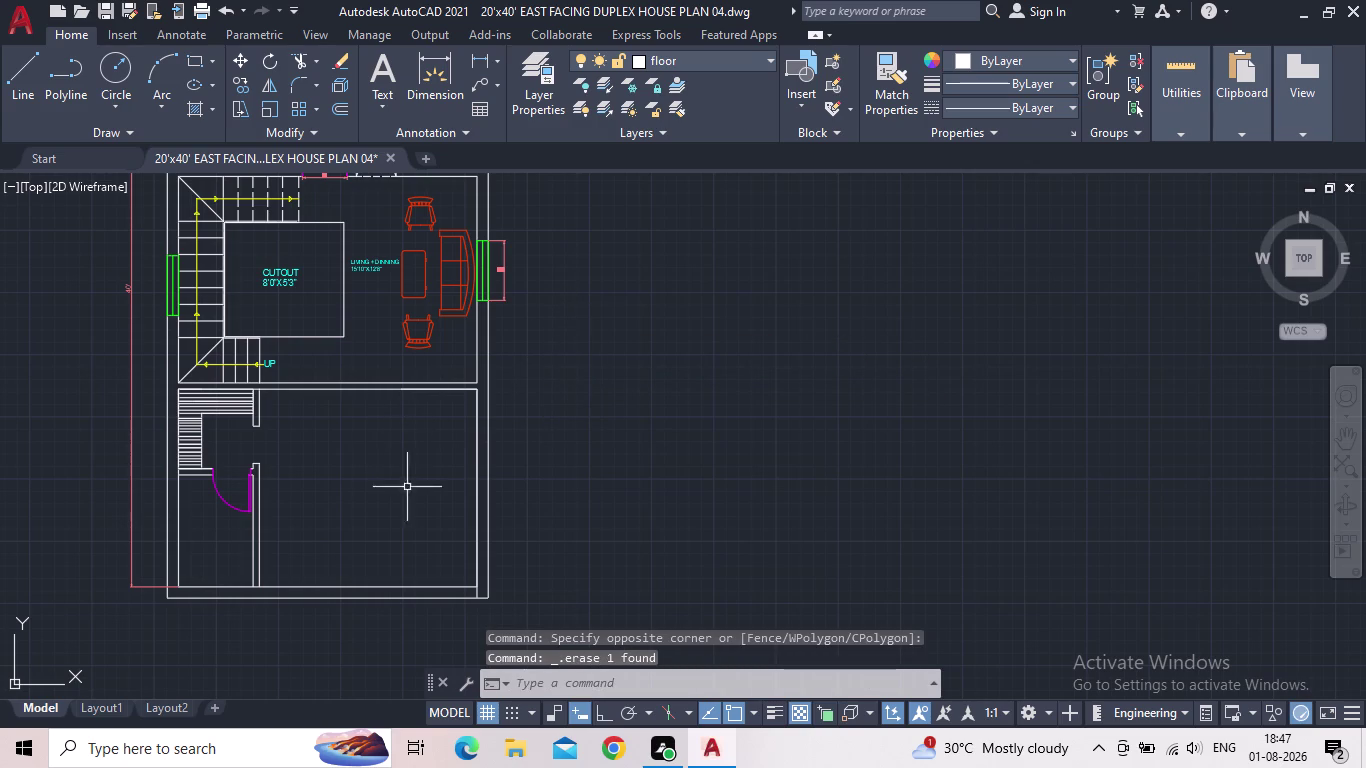
key(o)
key(Return)
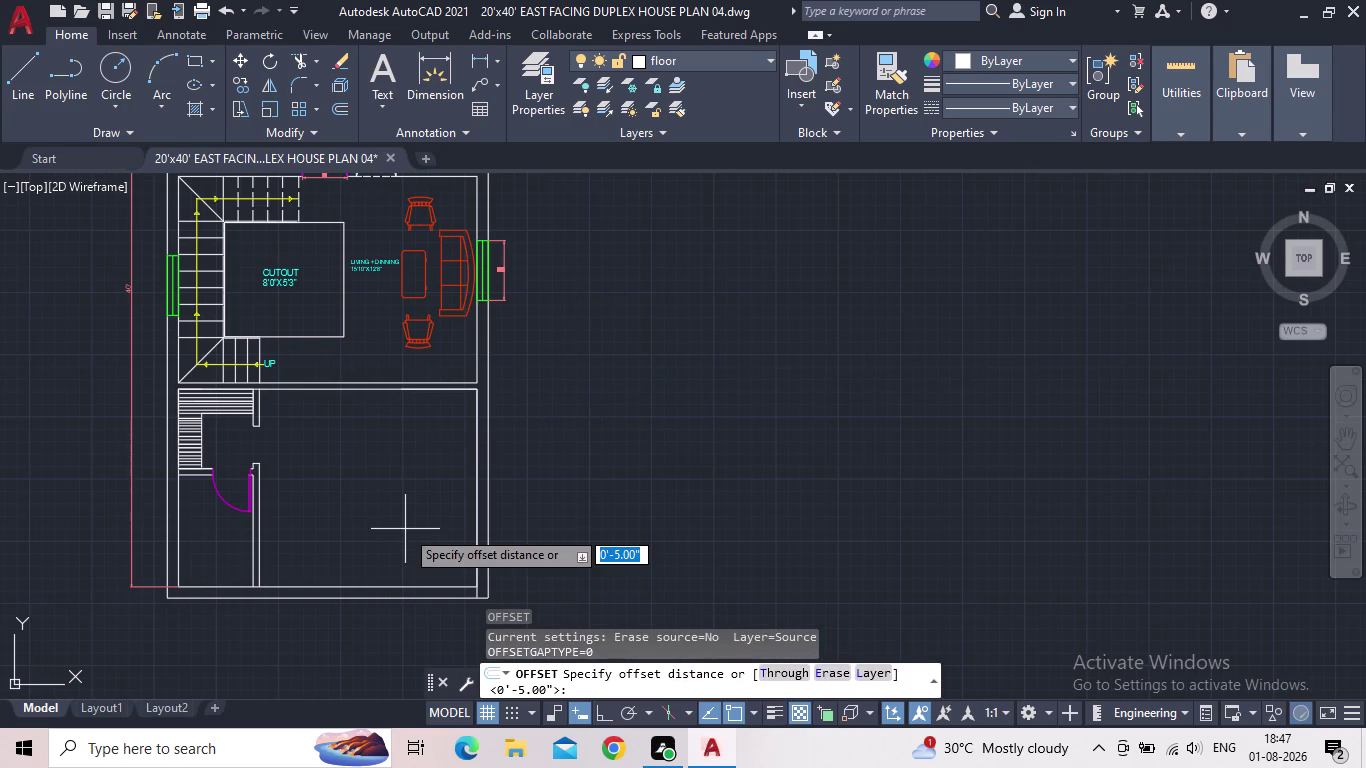
Offset the bottom inner wall line 3'6" upward to make the first shelf line.
key(3)
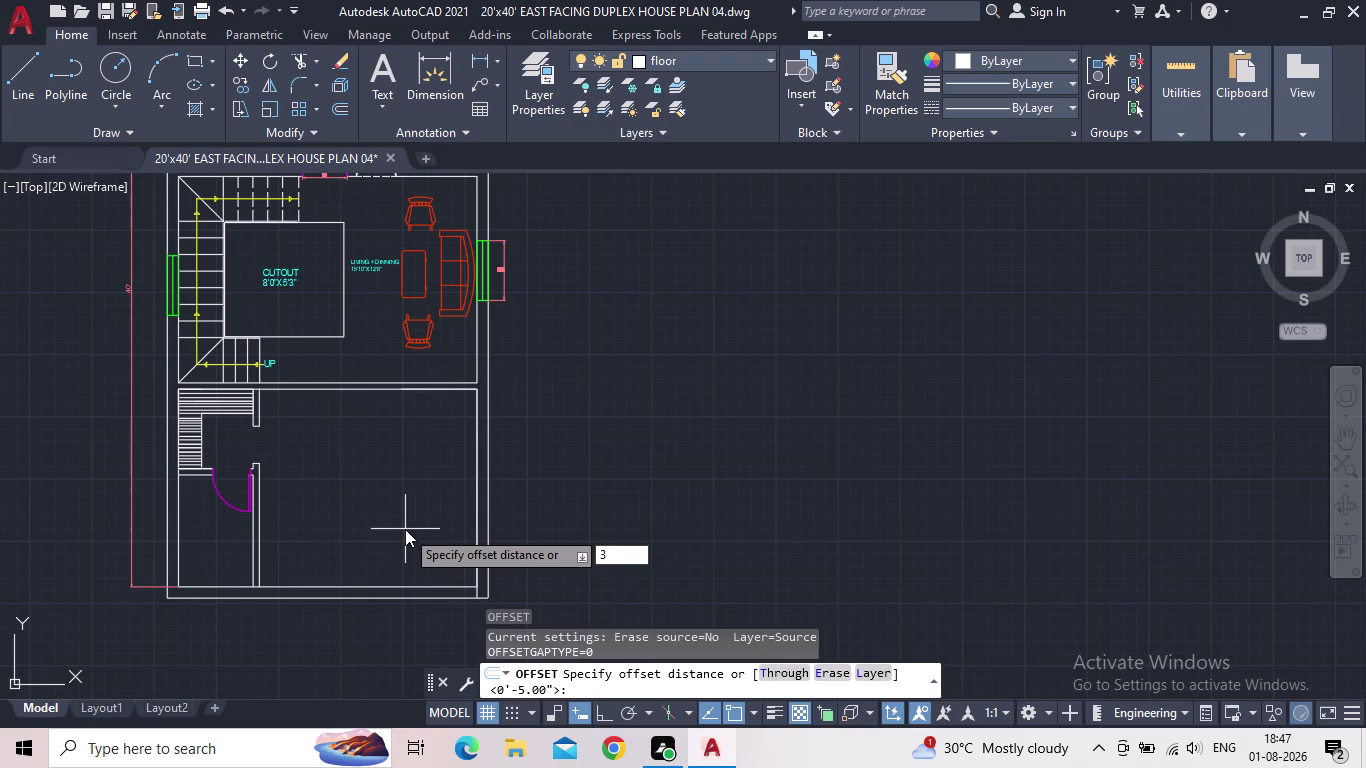
key(apostrophe)
text(6)
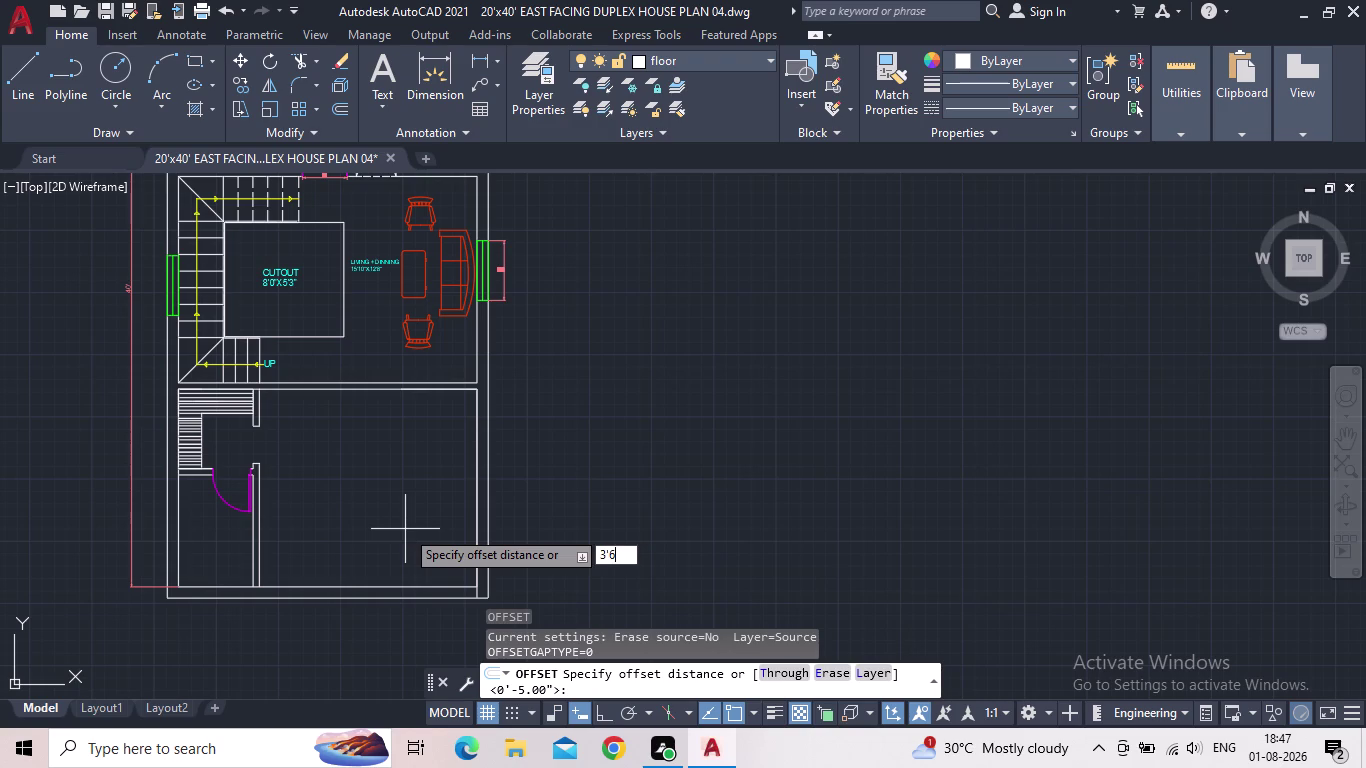
text(")
key(Return)
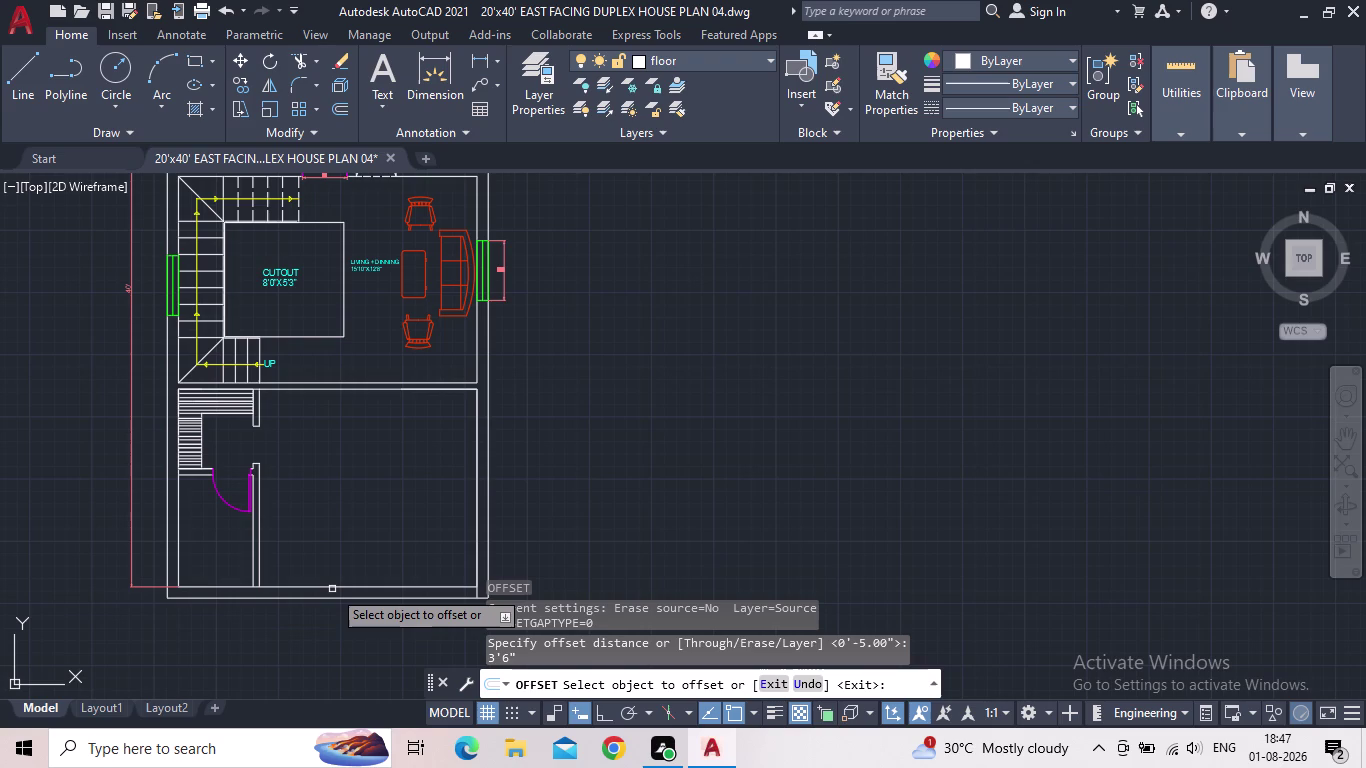
click(334, 587)
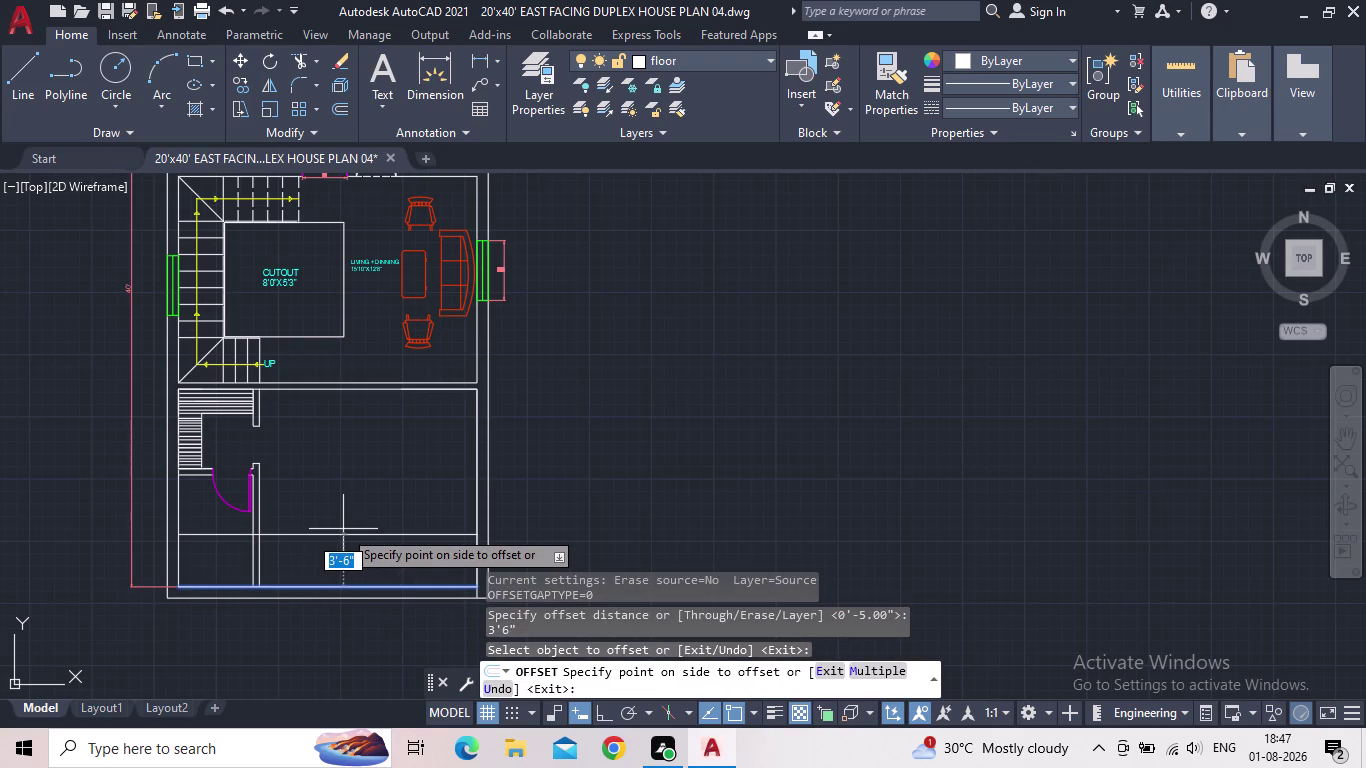
click(348, 520)
key(Escape)
middle_drag(329, 544, 328, 545)
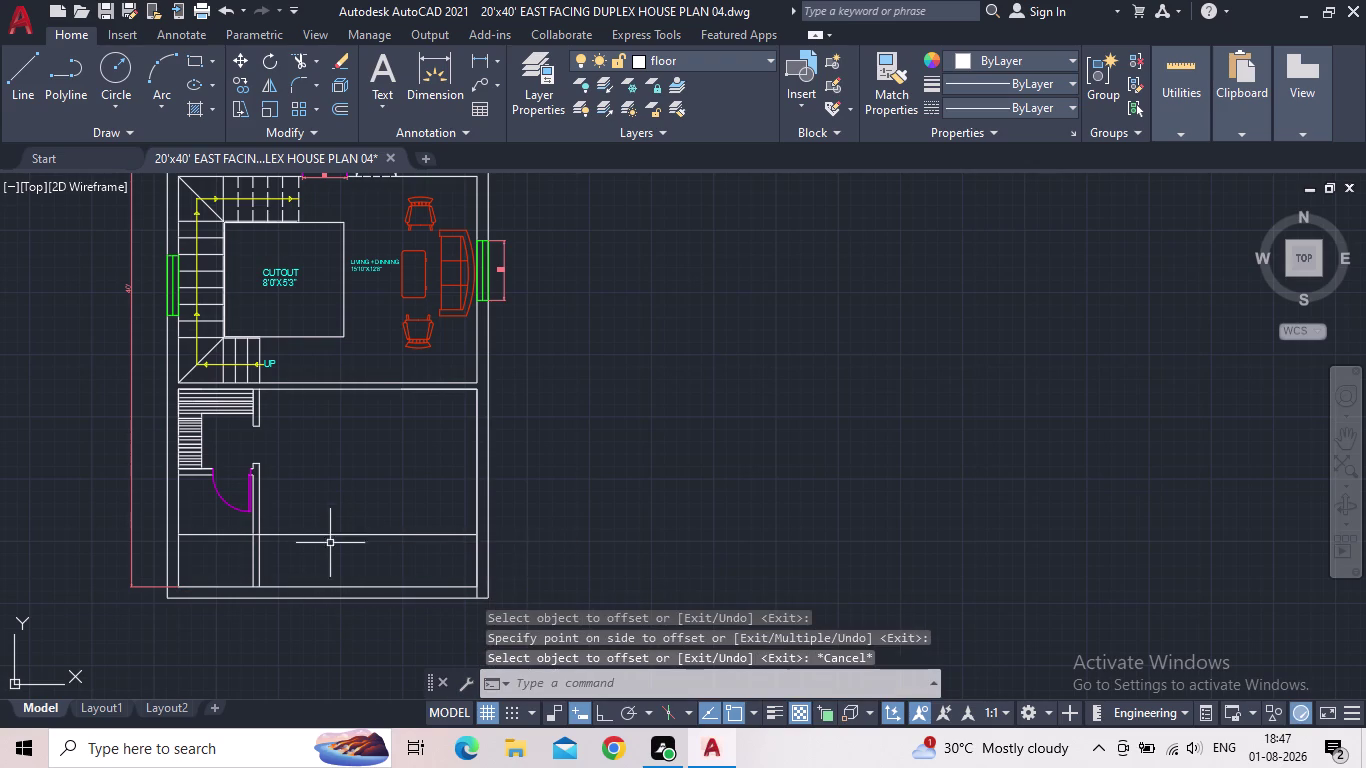
middle_drag(328, 545, 287, 569)
scroll(up, 3)
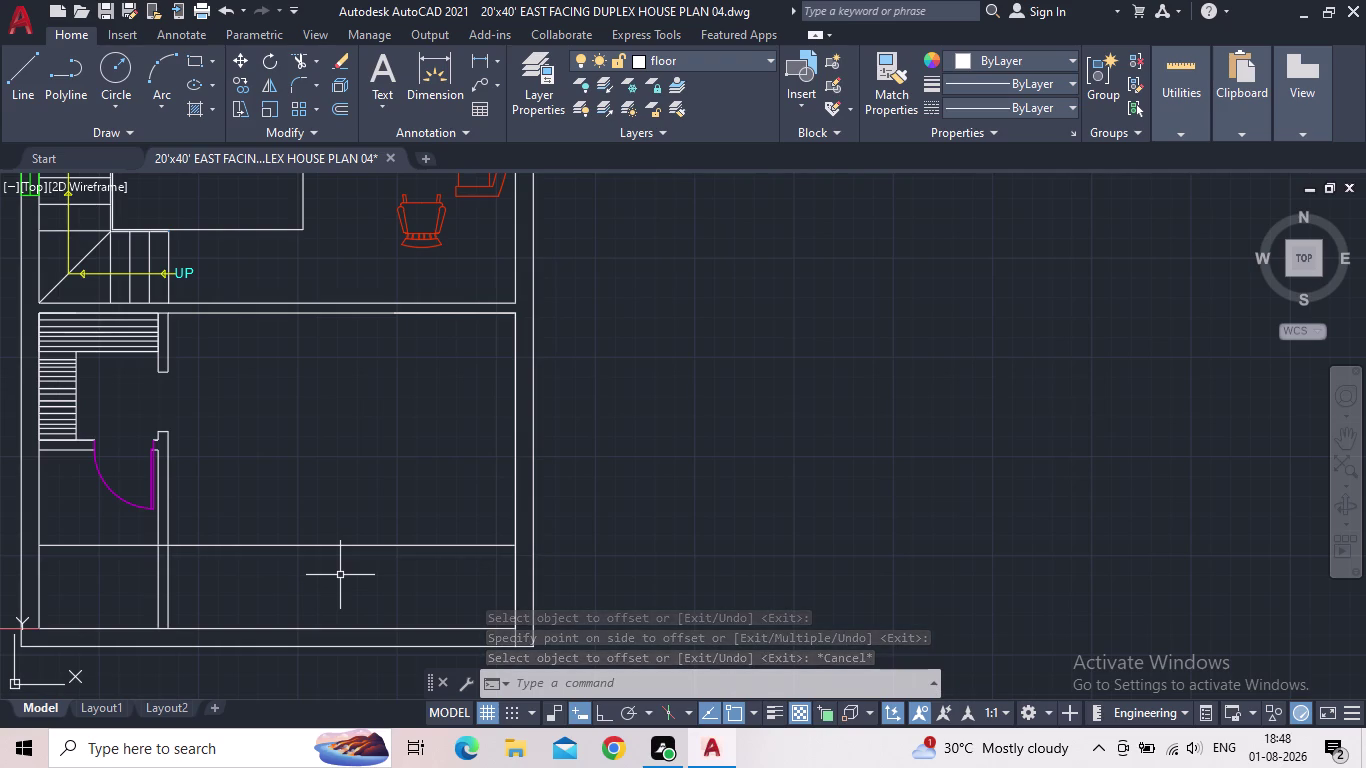
Offset the new shelf line 5" upward to create the second shelf line.
key(o)
key(Return)
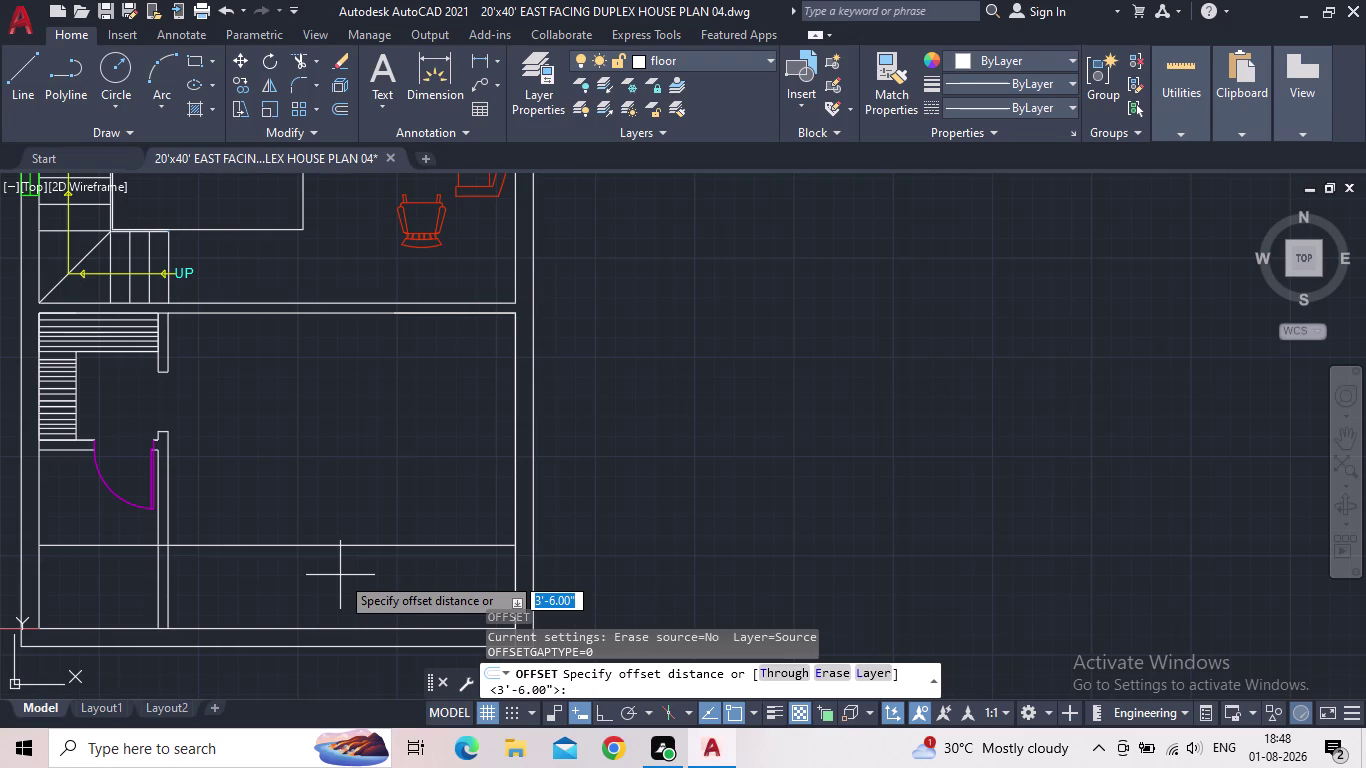
key(5)
key(shift+quotedbl)
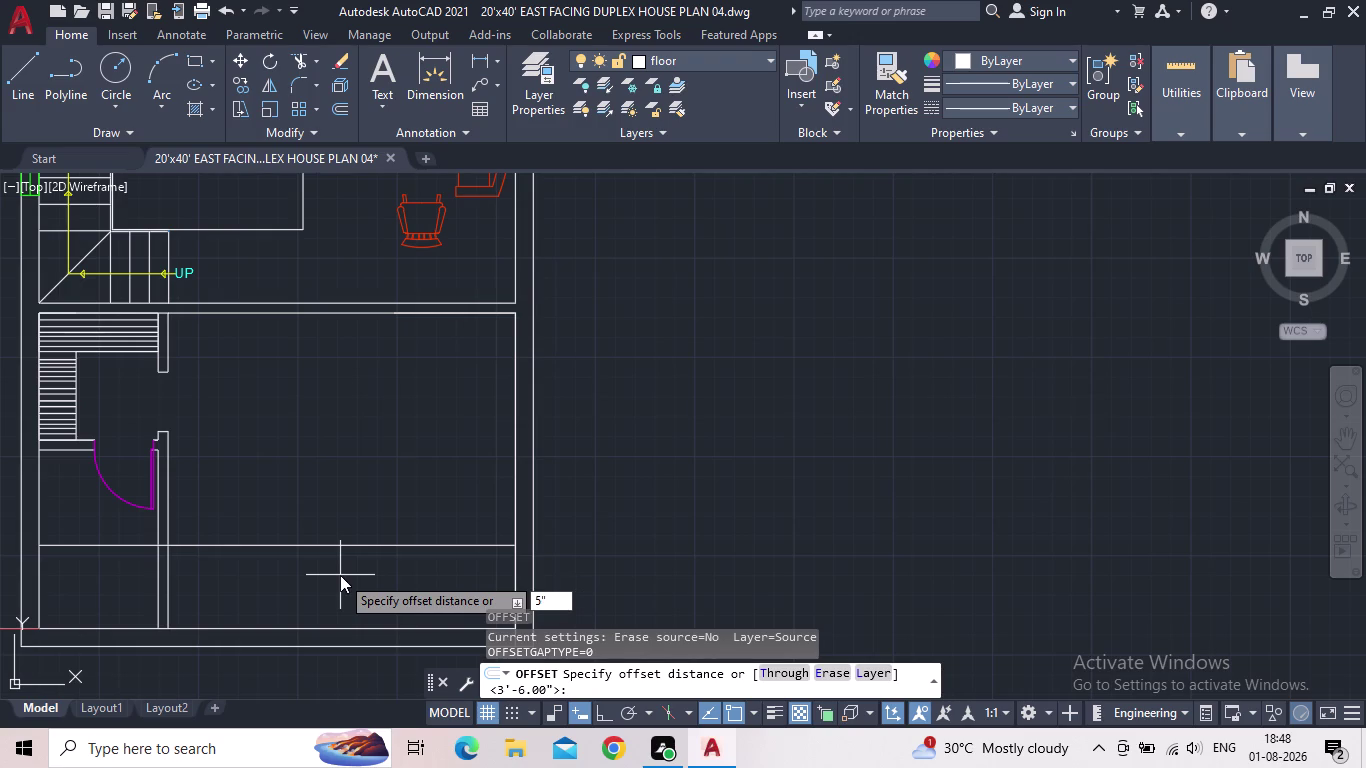
key(Return)
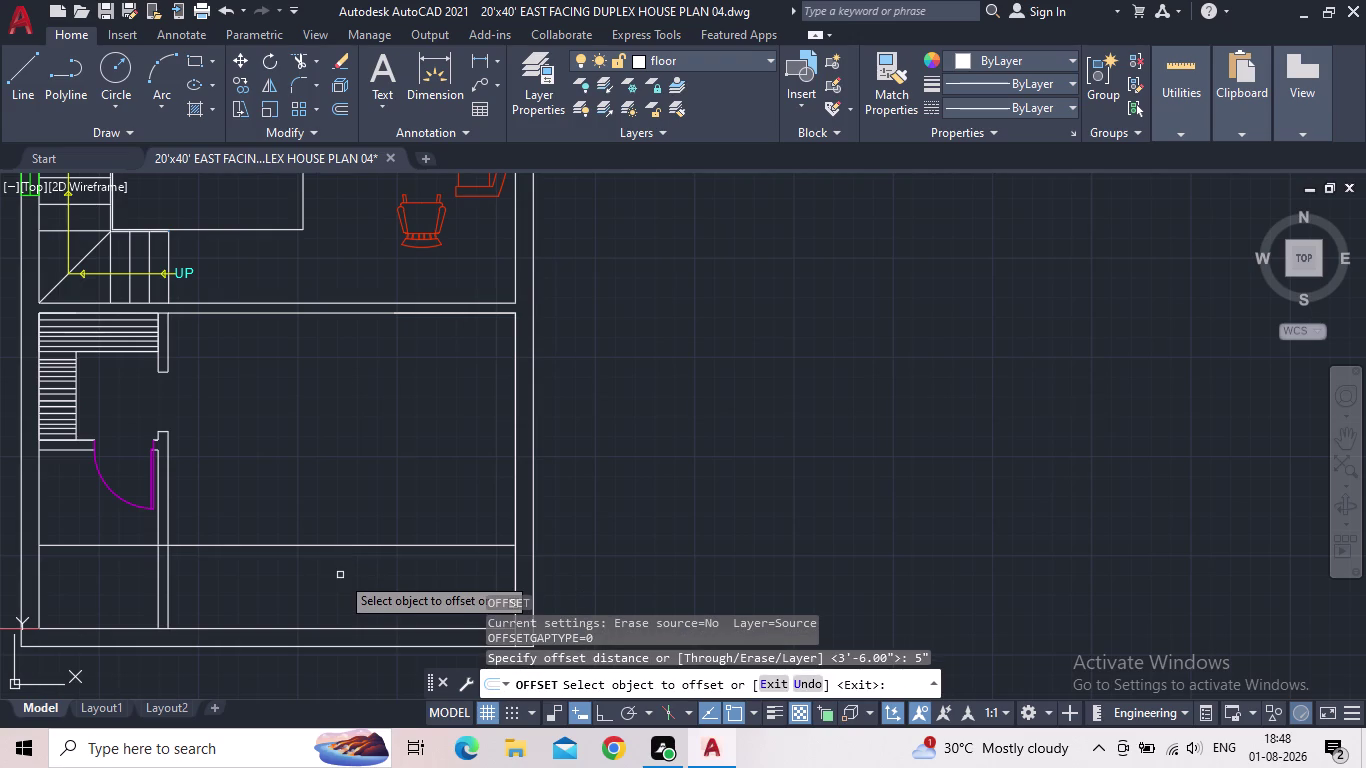
click(331, 546)
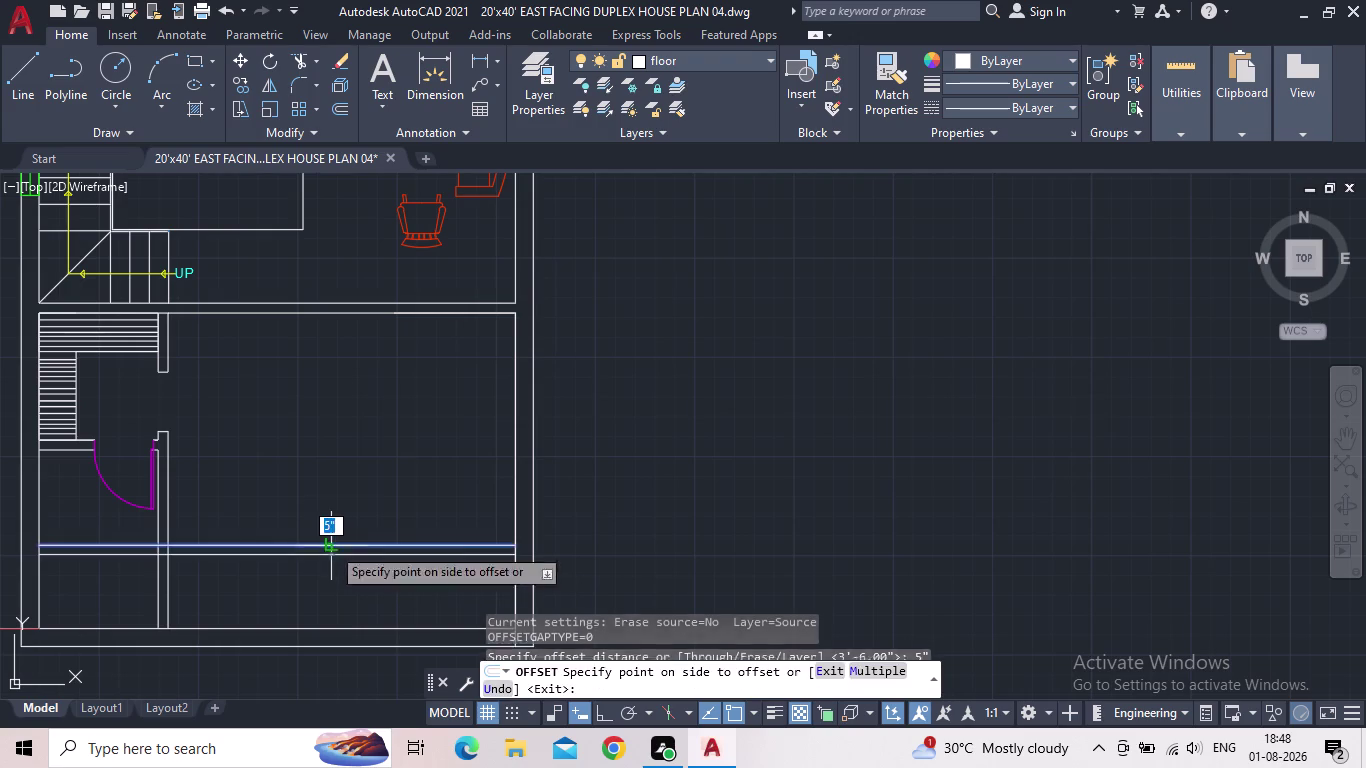
click(340, 483)
key(Escape)
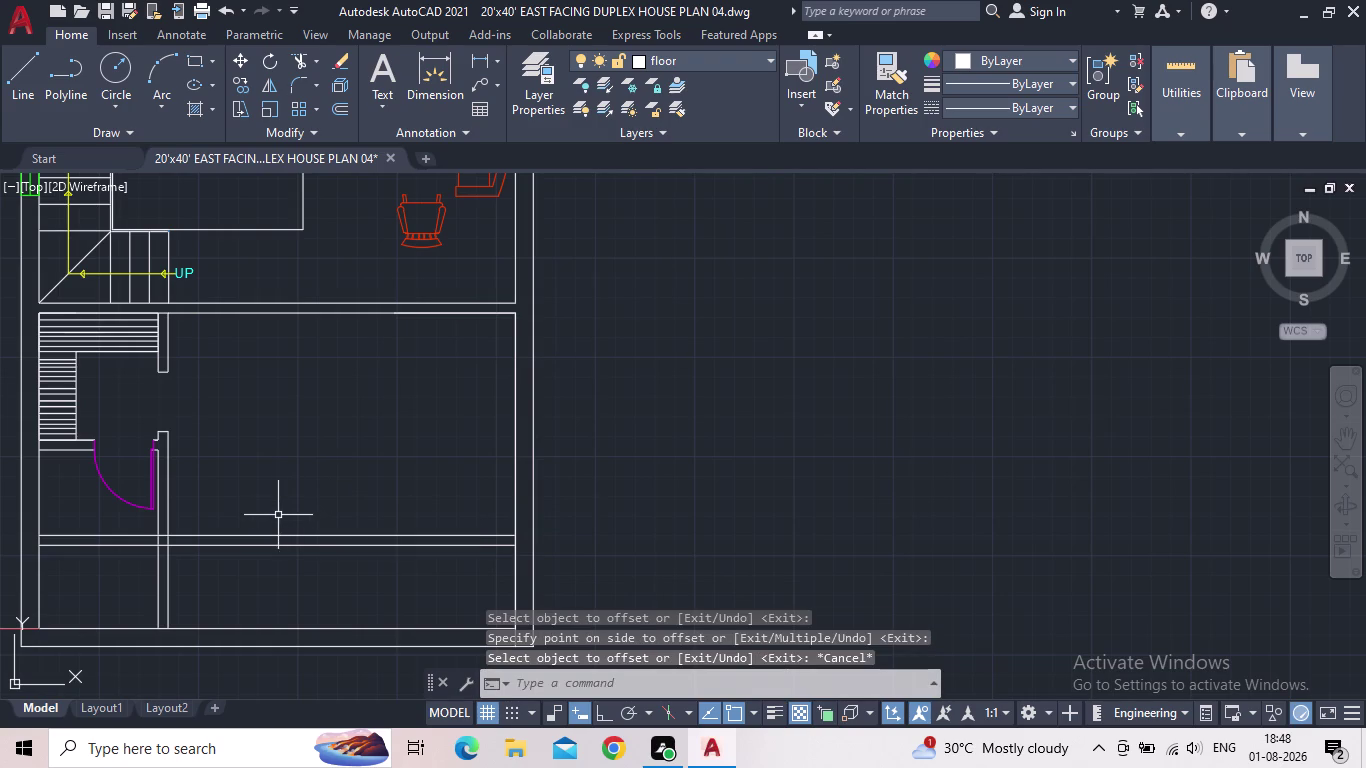
scroll(up, 3)
Trim both shelf lines back to the partition wall beside the door.
key(t)
key(r)
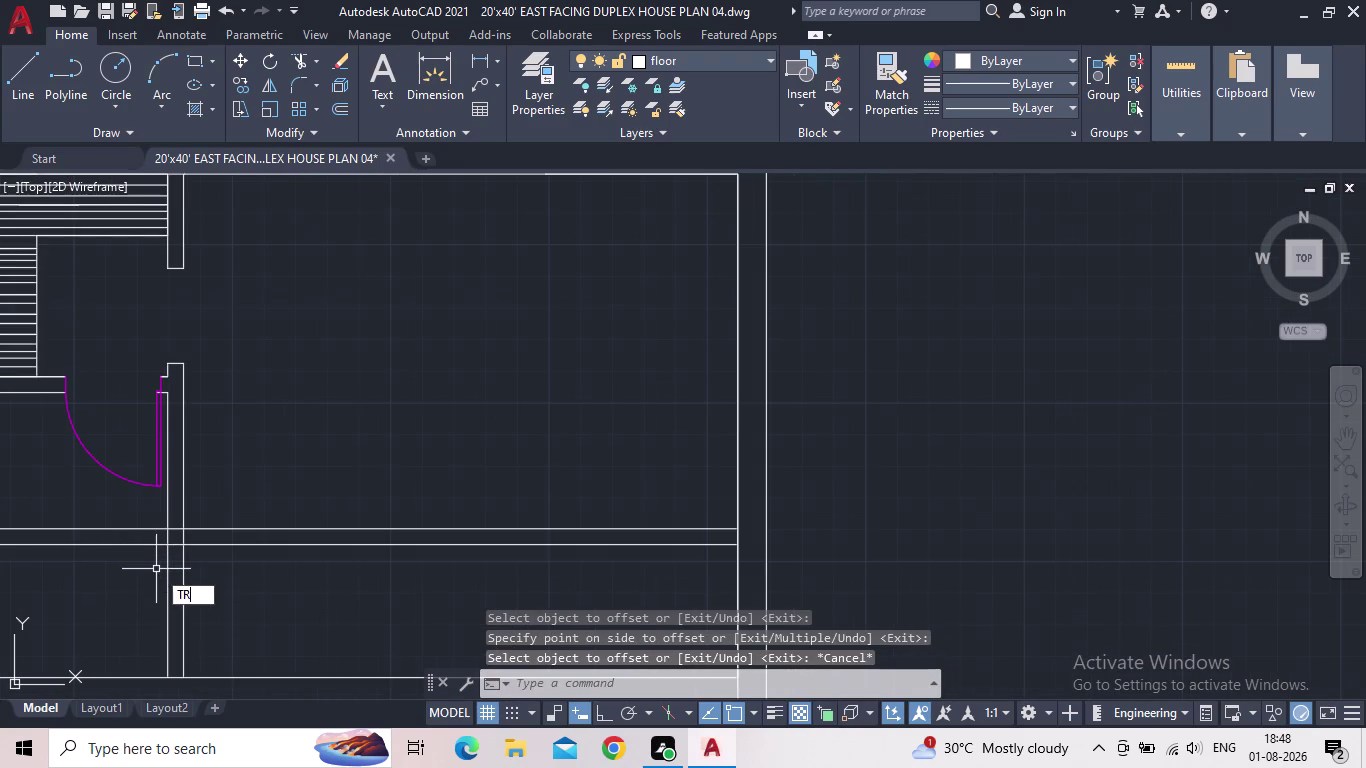
key(space)
middle_drag(124, 587, 236, 559)
scroll(down, 3)
drag(234, 559, 219, 548)
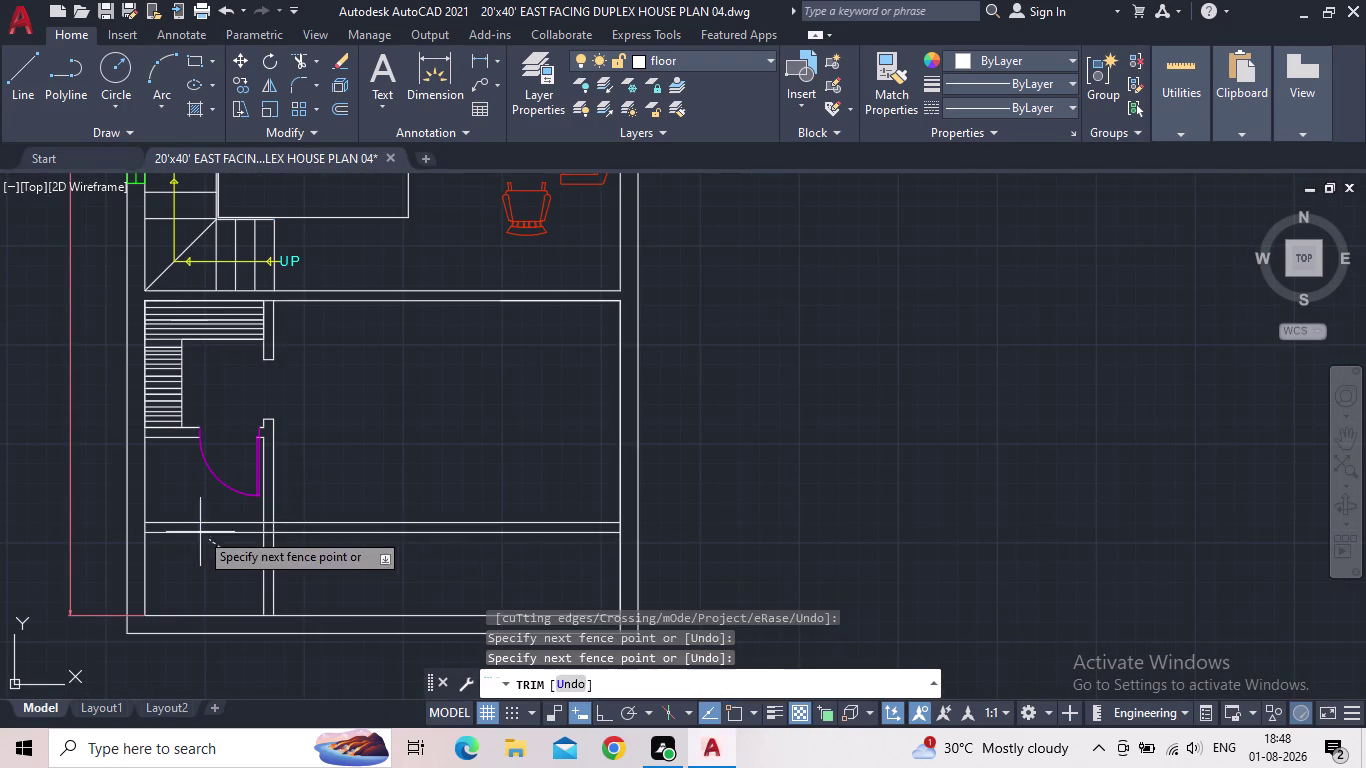
click(193, 510)
scroll(up, 3)
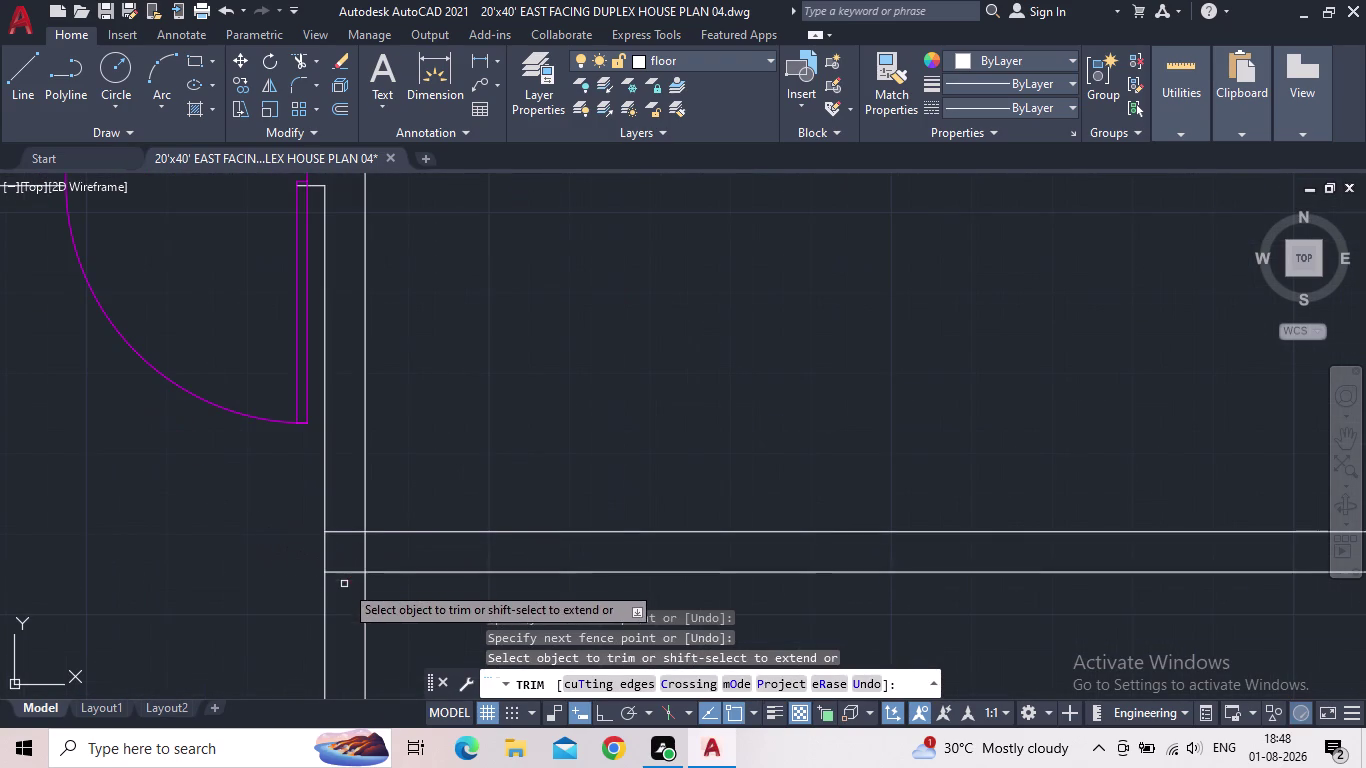
click(344, 584)
click(340, 513)
scroll(down, 3)
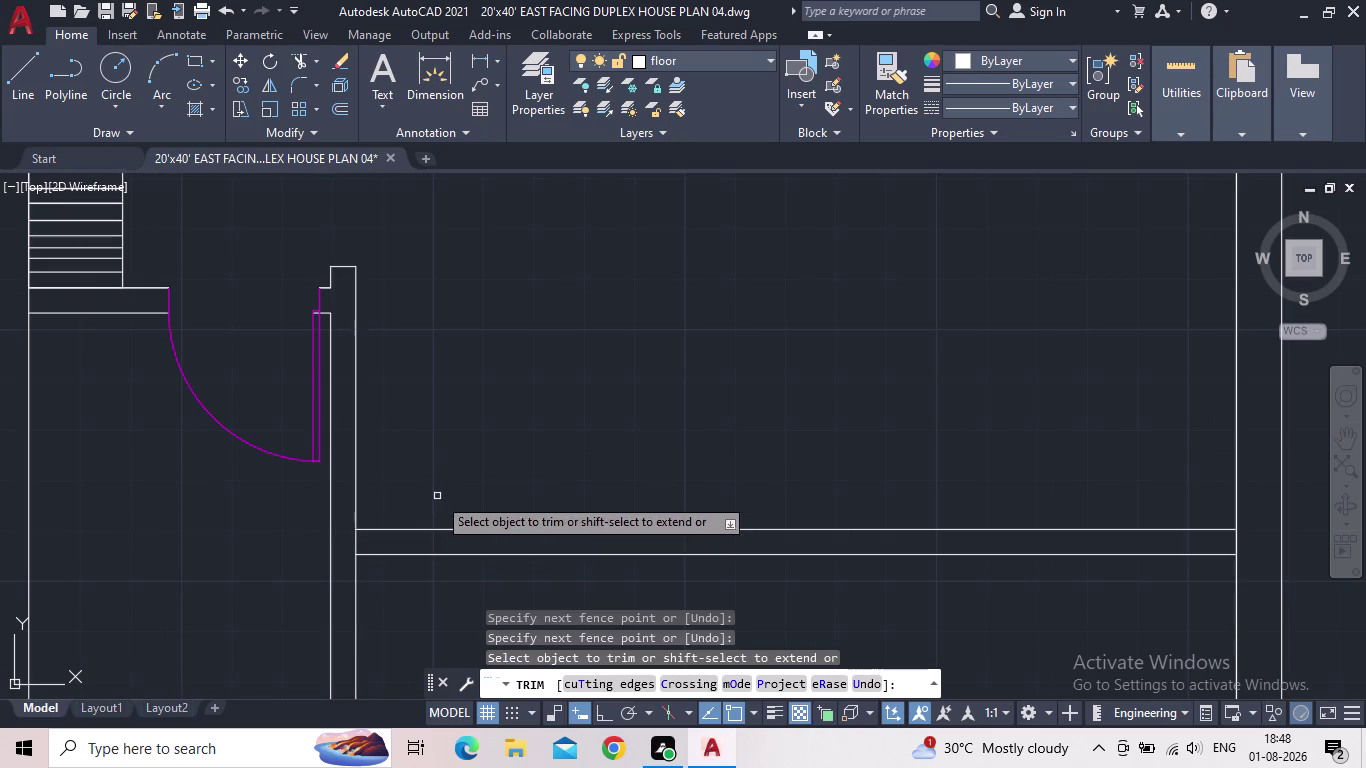
middle_drag(437, 496, 306, 533)
key(Escape)
Pan and zoom around the lower room to inspect the trimmed shelf line ends.
scroll(down, 3)
scroll(down, 3)
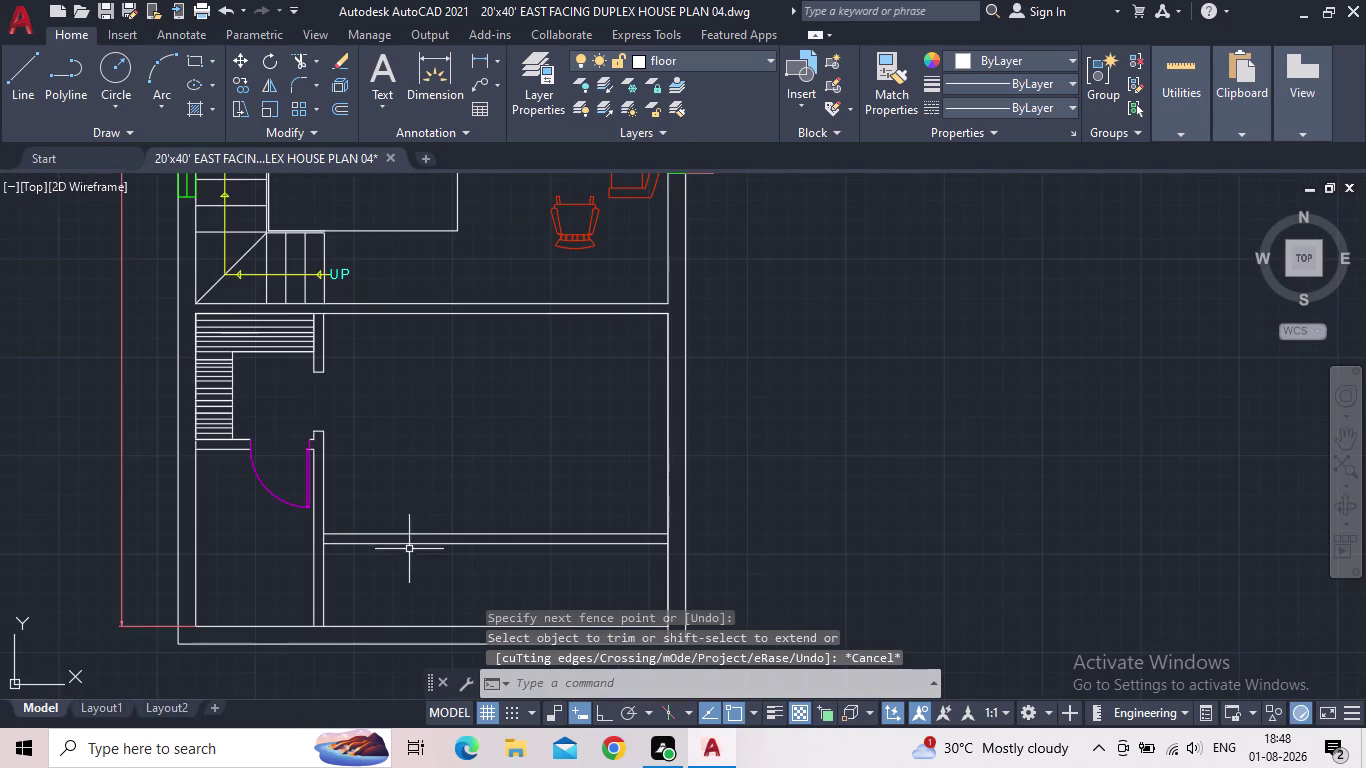
middle_drag(414, 593, 432, 583)
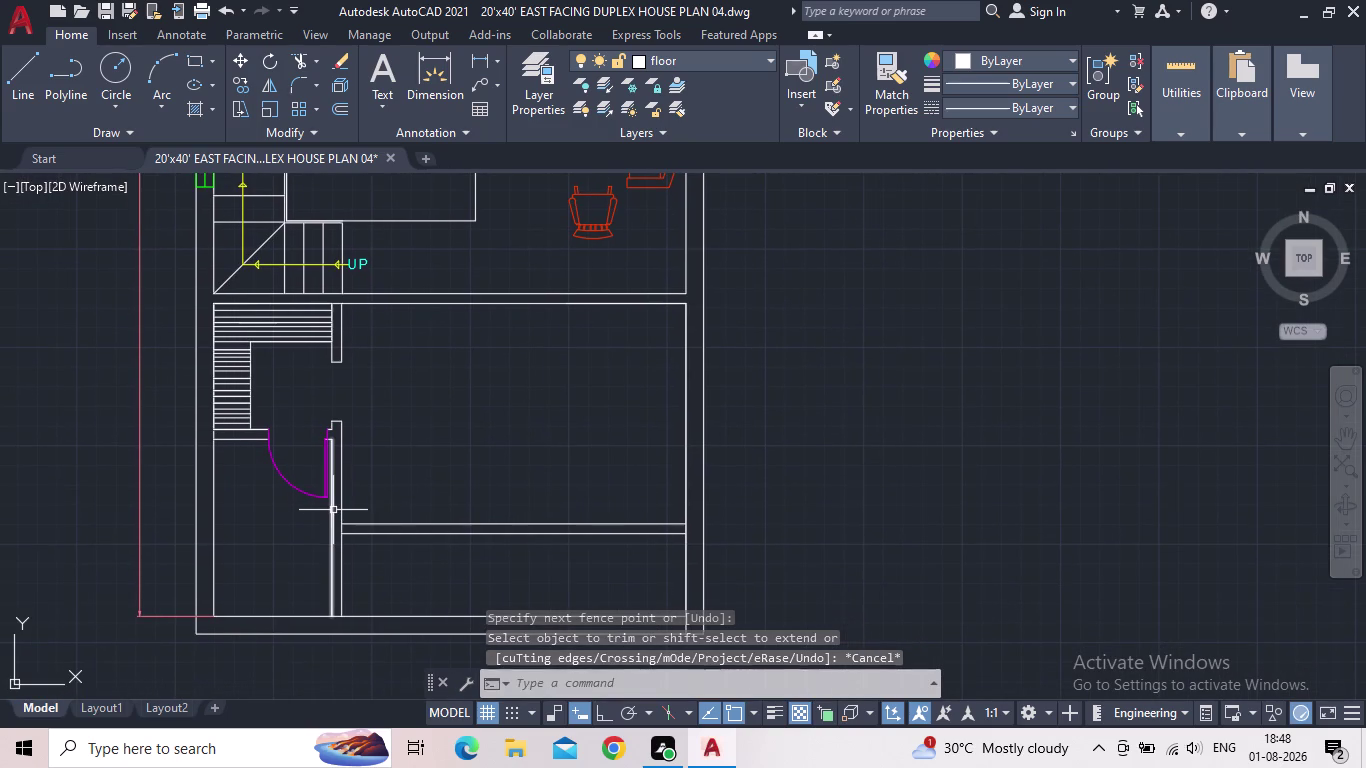
scroll(up, 3)
scroll(up, 3)
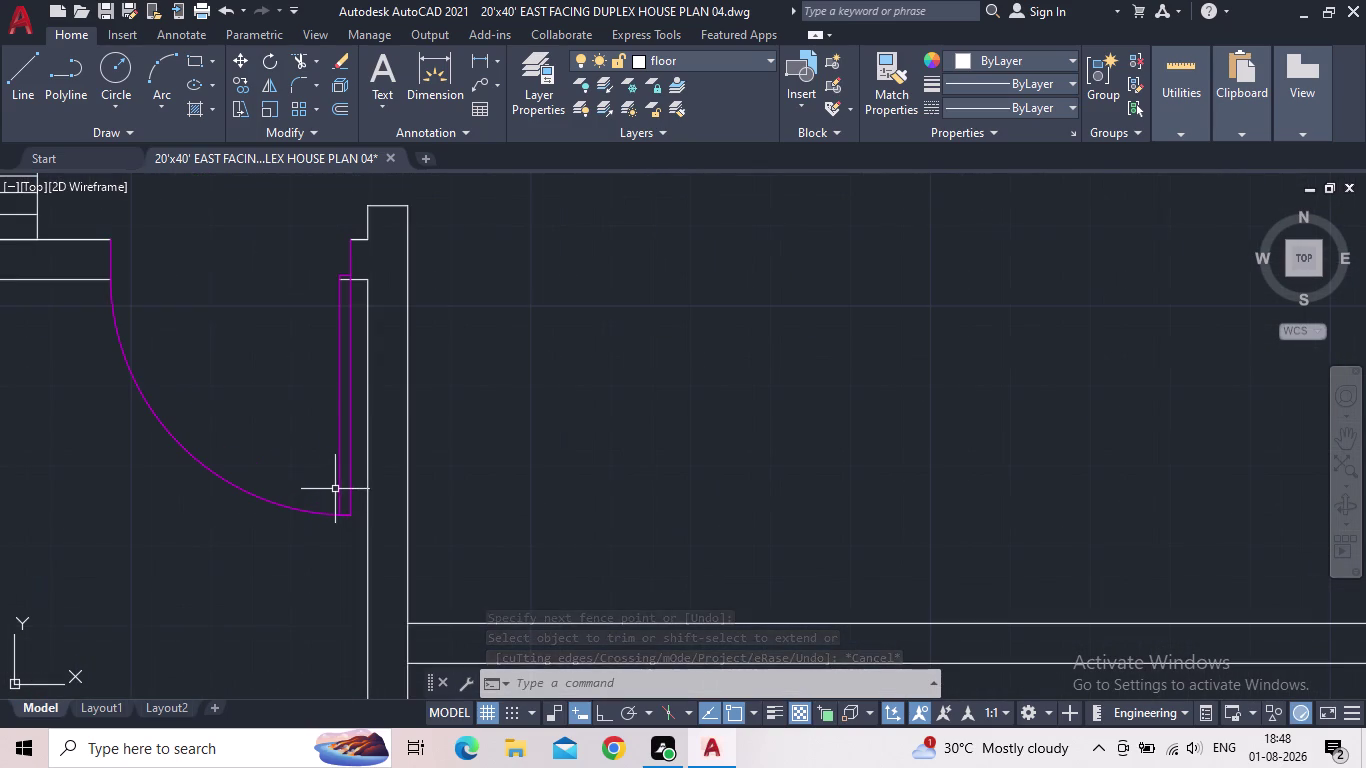
middle_drag(515, 392, 477, 389)
scroll(down, 3)
middle_drag(530, 423, 411, 403)
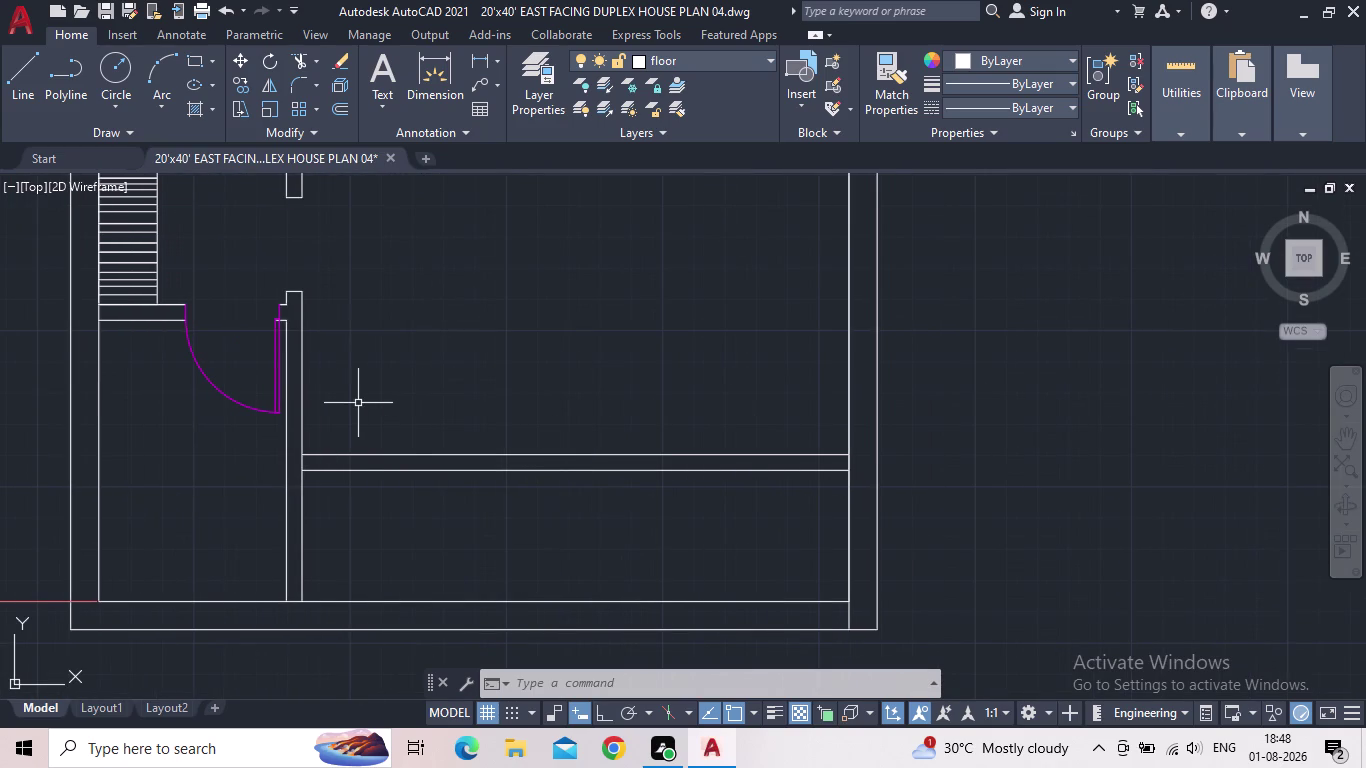
middle_click(474, 416)
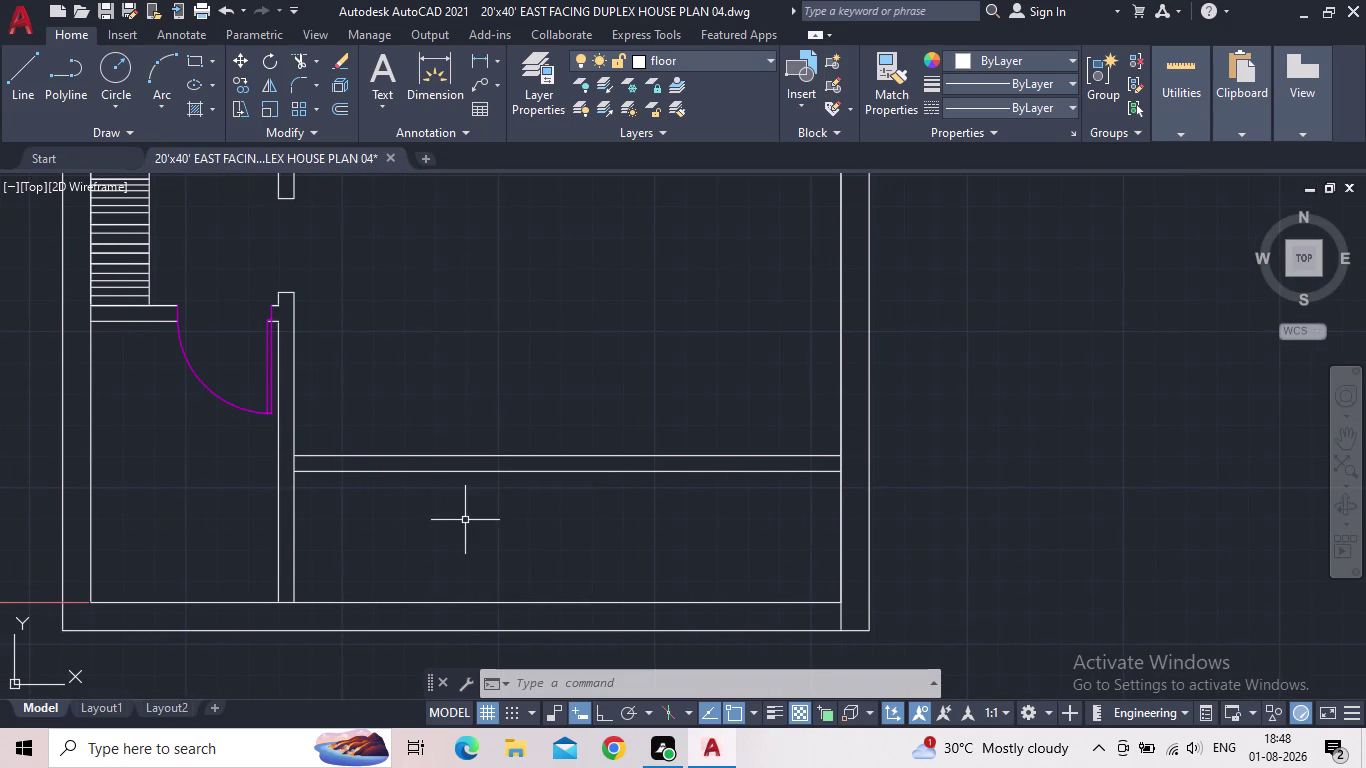
middle_drag(465, 520, 429, 494)
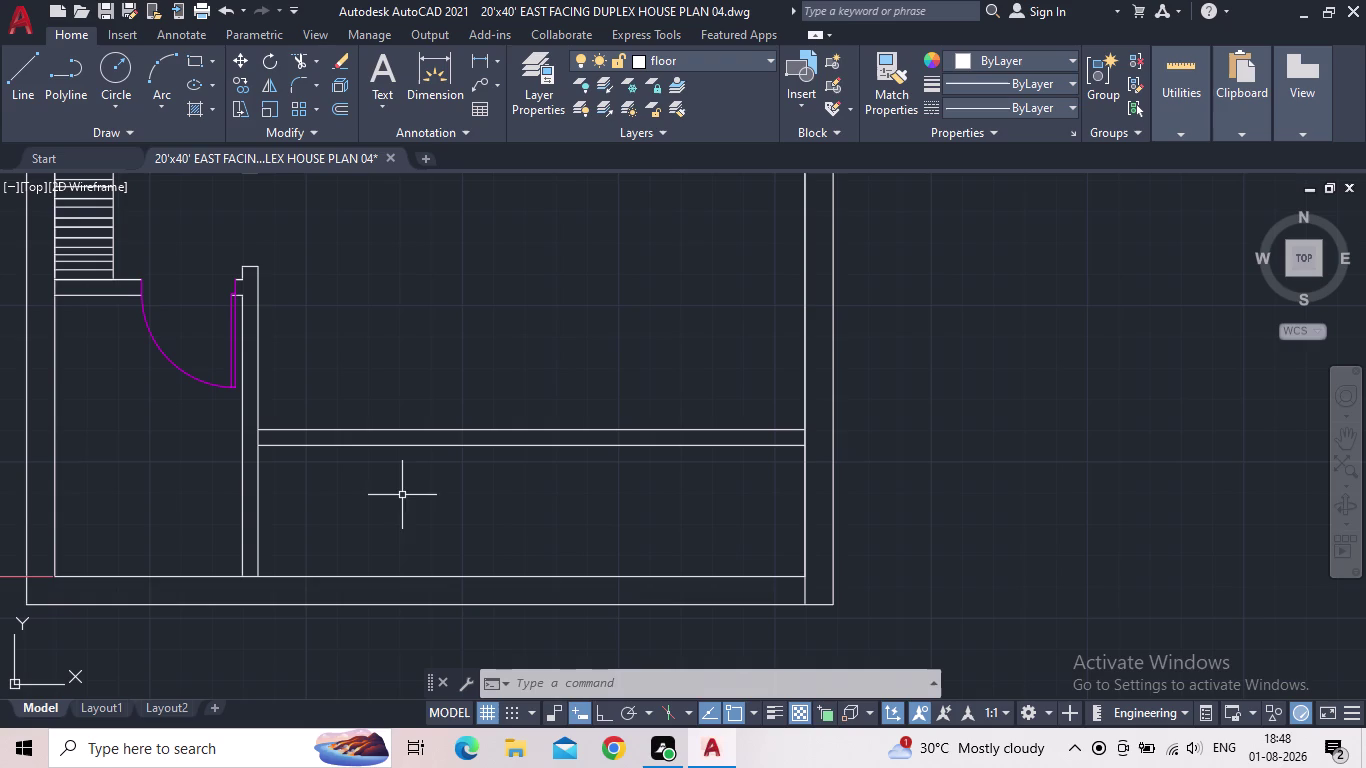
middle_drag(421, 492, 395, 498)
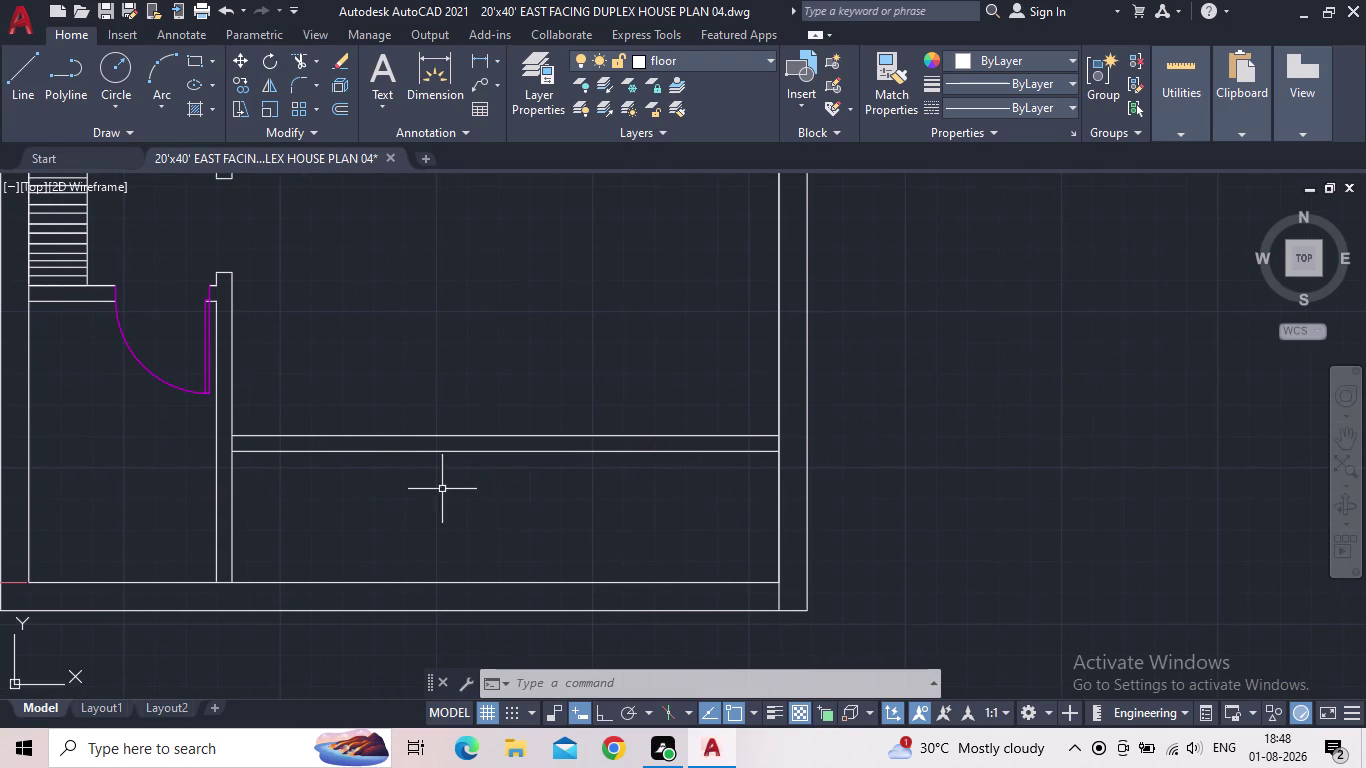
middle_drag(481, 509, 475, 541)
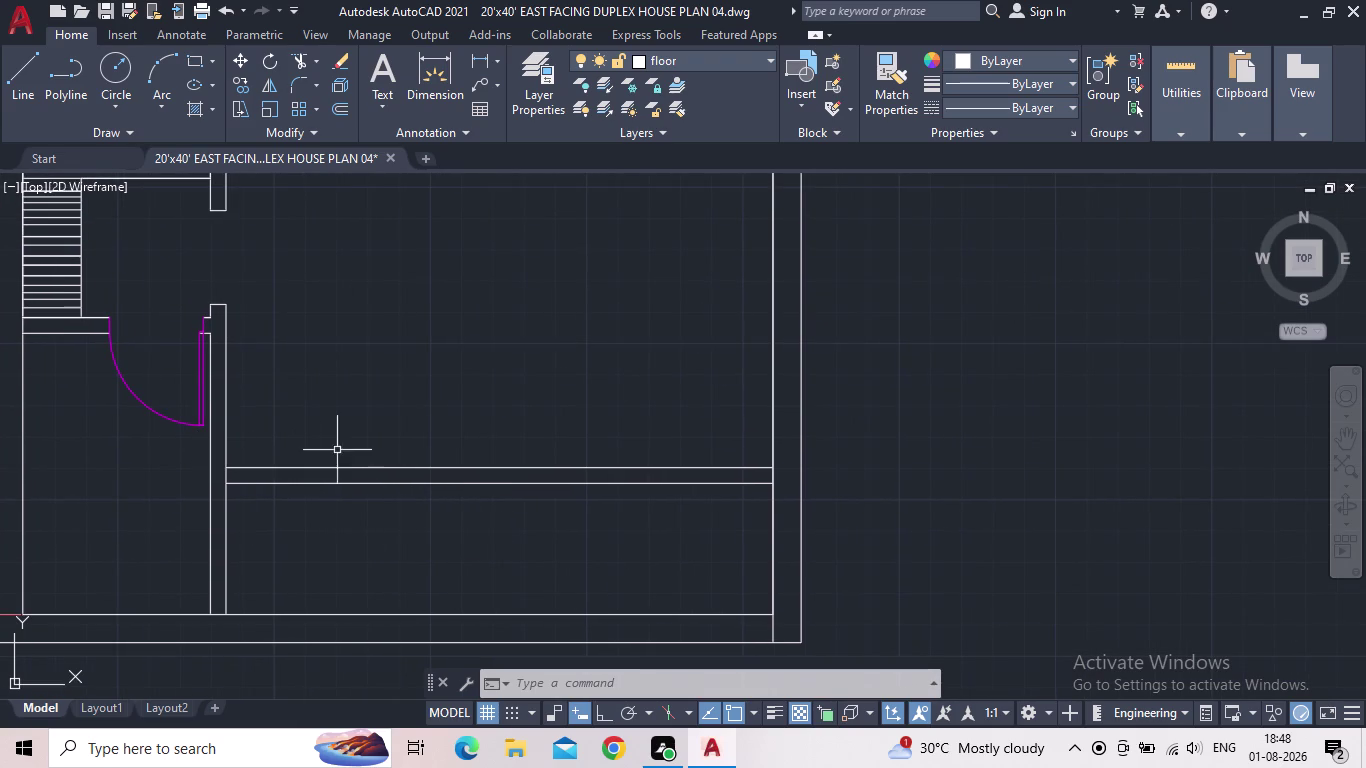
middle_drag(357, 429, 343, 539)
scroll(down, 3)
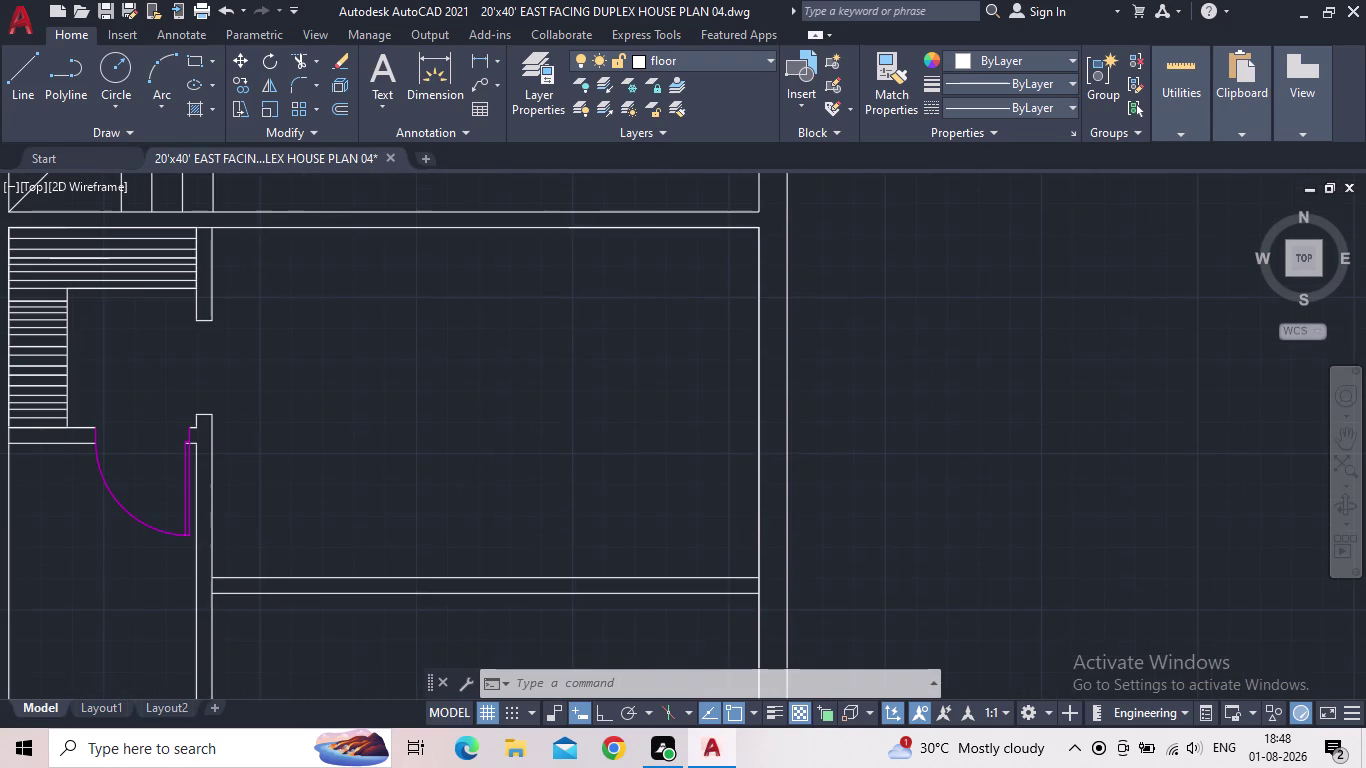
middle_click(383, 473)
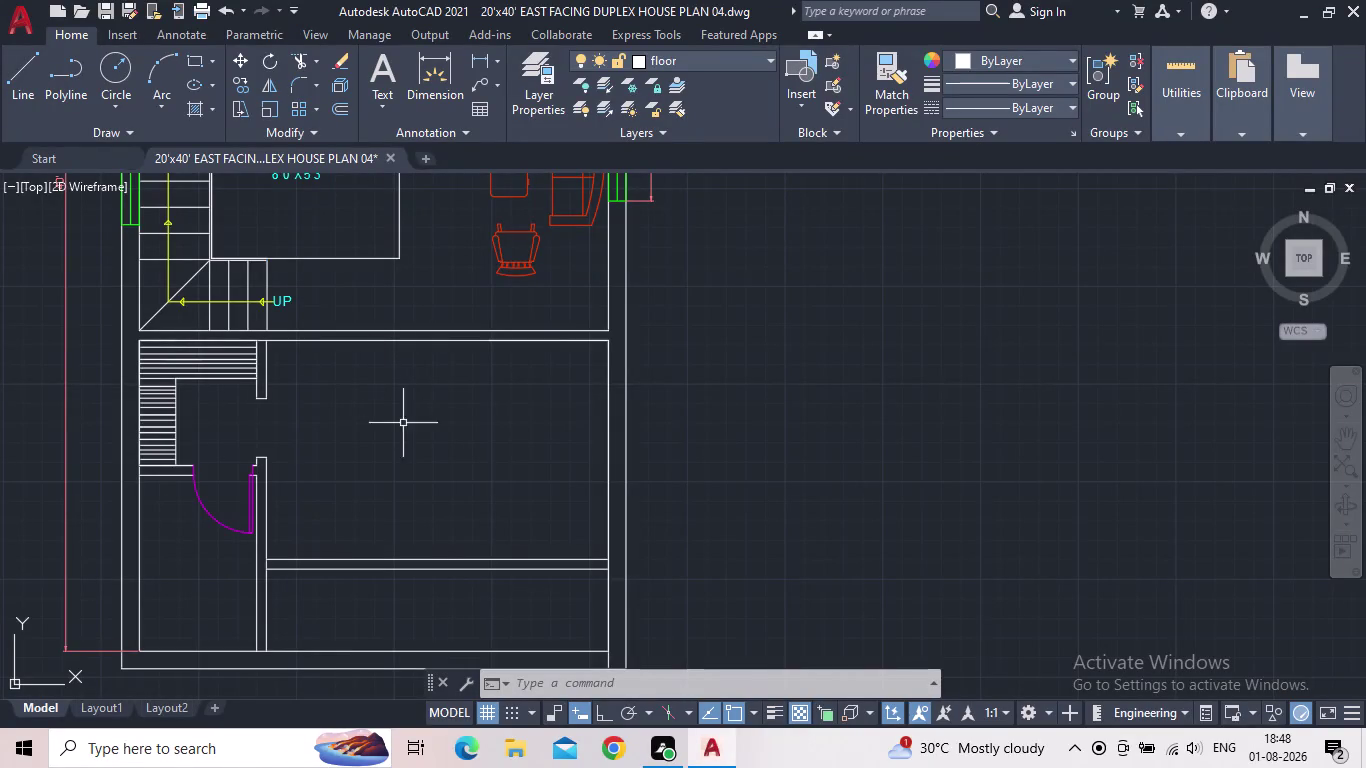
middle_drag(426, 486, 415, 469)
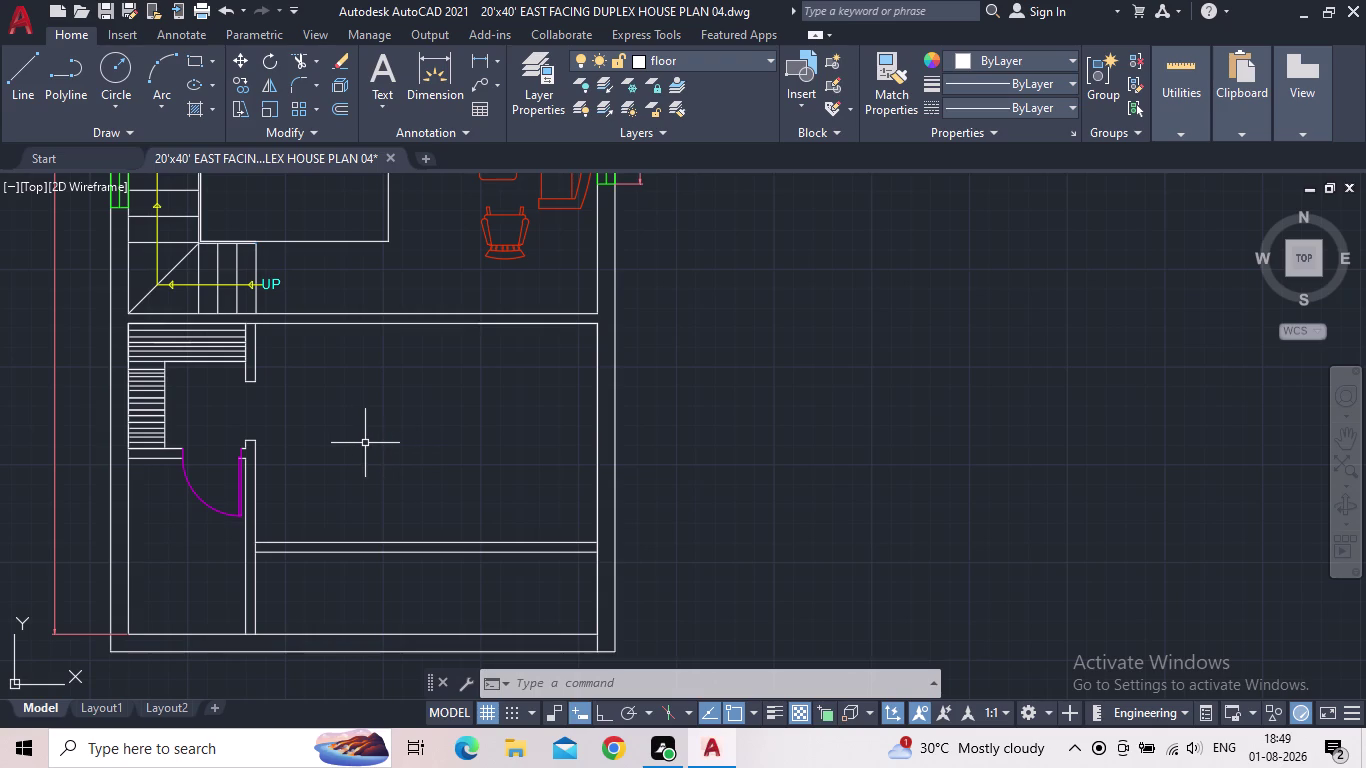
middle_drag(313, 427, 340, 474)
middle_drag(365, 427, 337, 450)
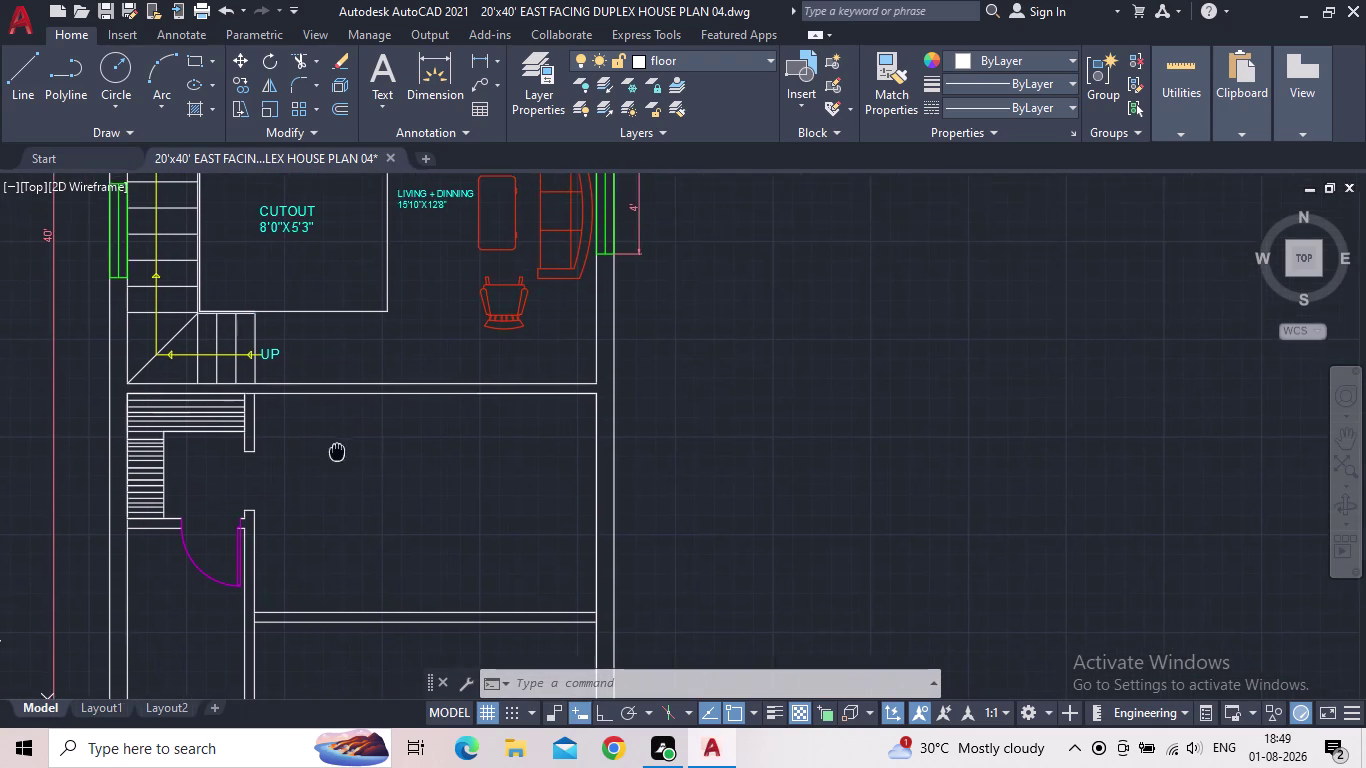
middle_drag(337, 450, 331, 458)
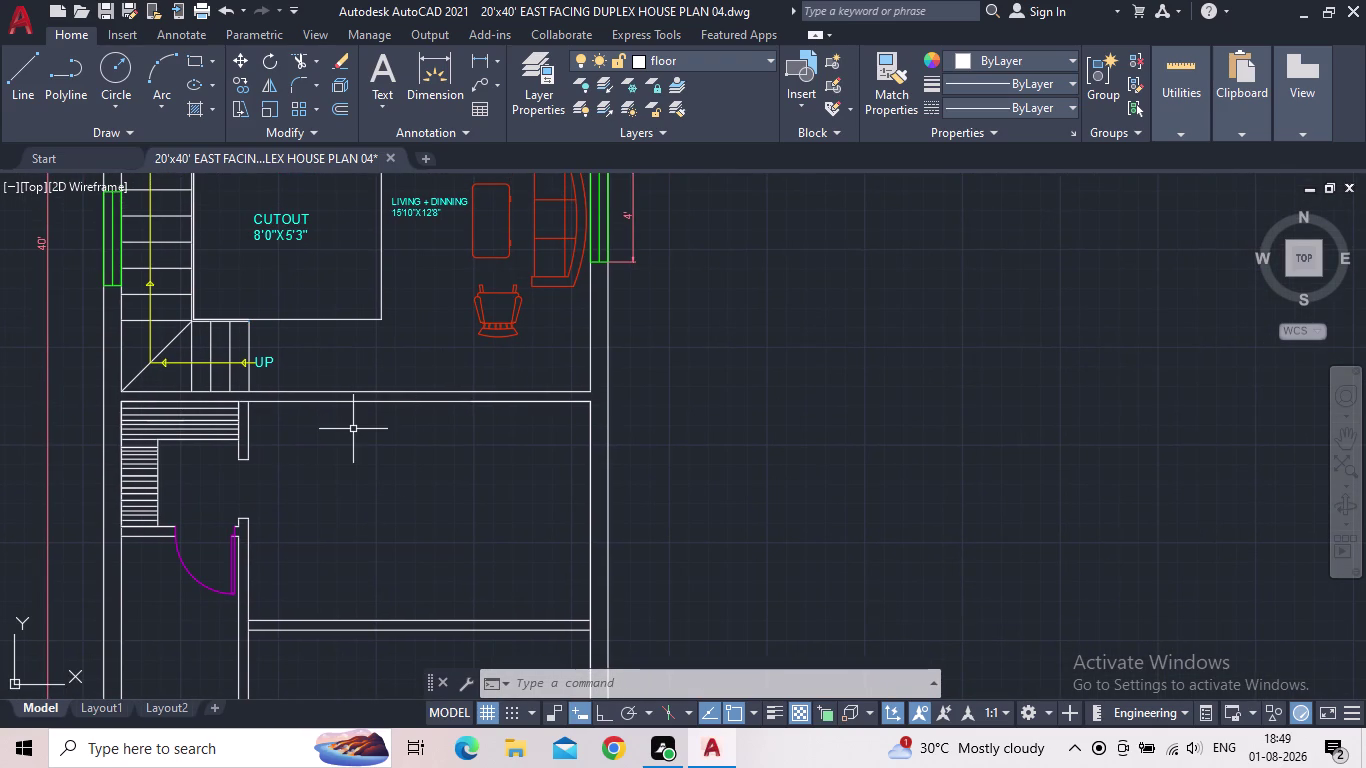
middle_drag(361, 475, 302, 505)
Draw a 5" by 3' rectangle with RECTANG right of the plan.
scroll(down, 3)
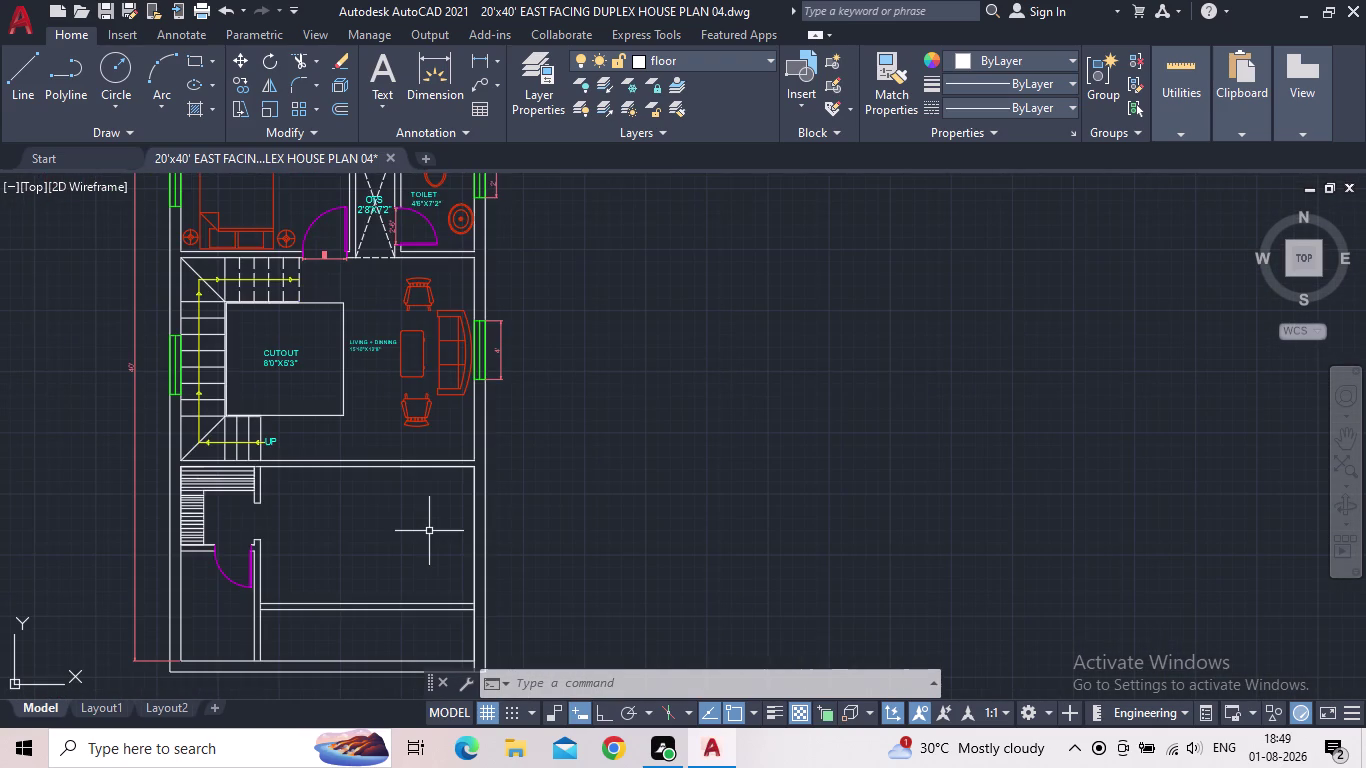
key(r)
key(e)
key(c)
key(space)
drag(638, 411, 698, 471)
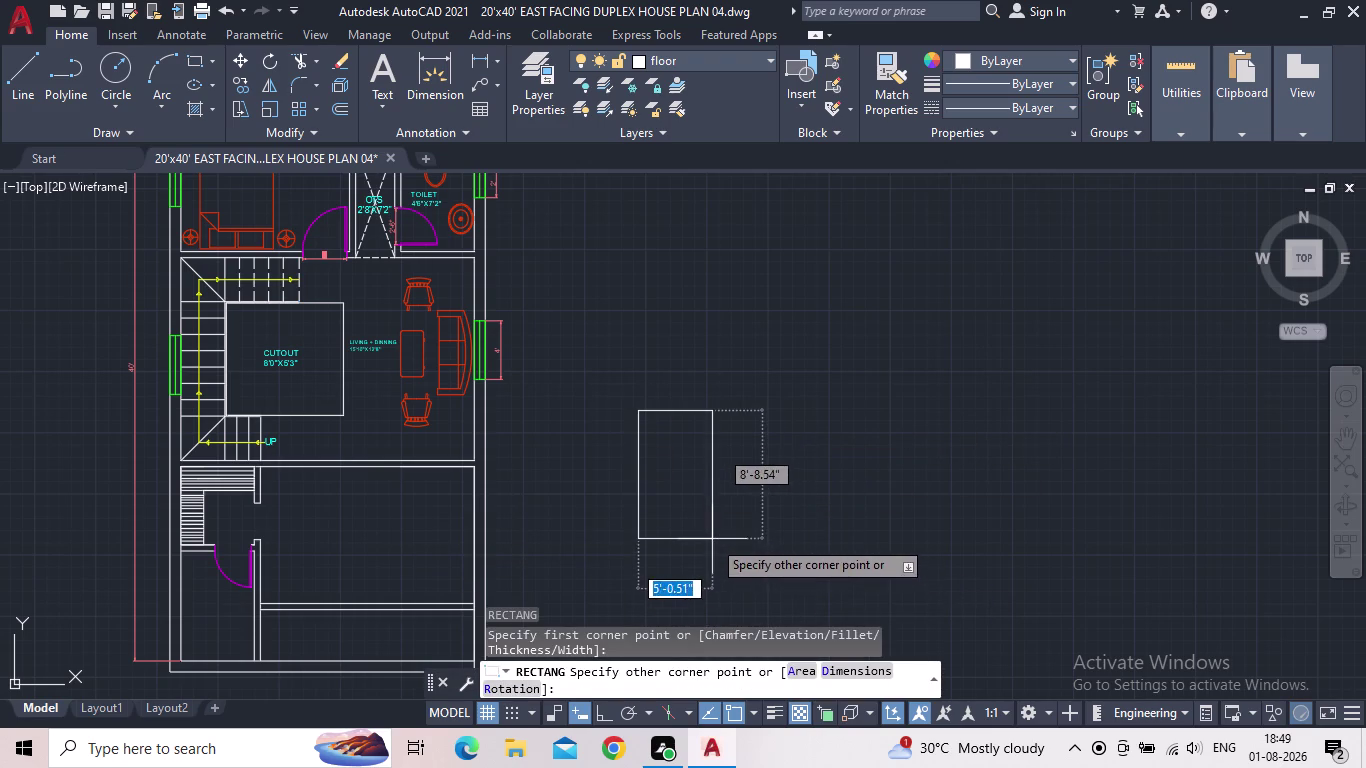
middle_drag(707, 537, 608, 476)
key(d)
key(Return)
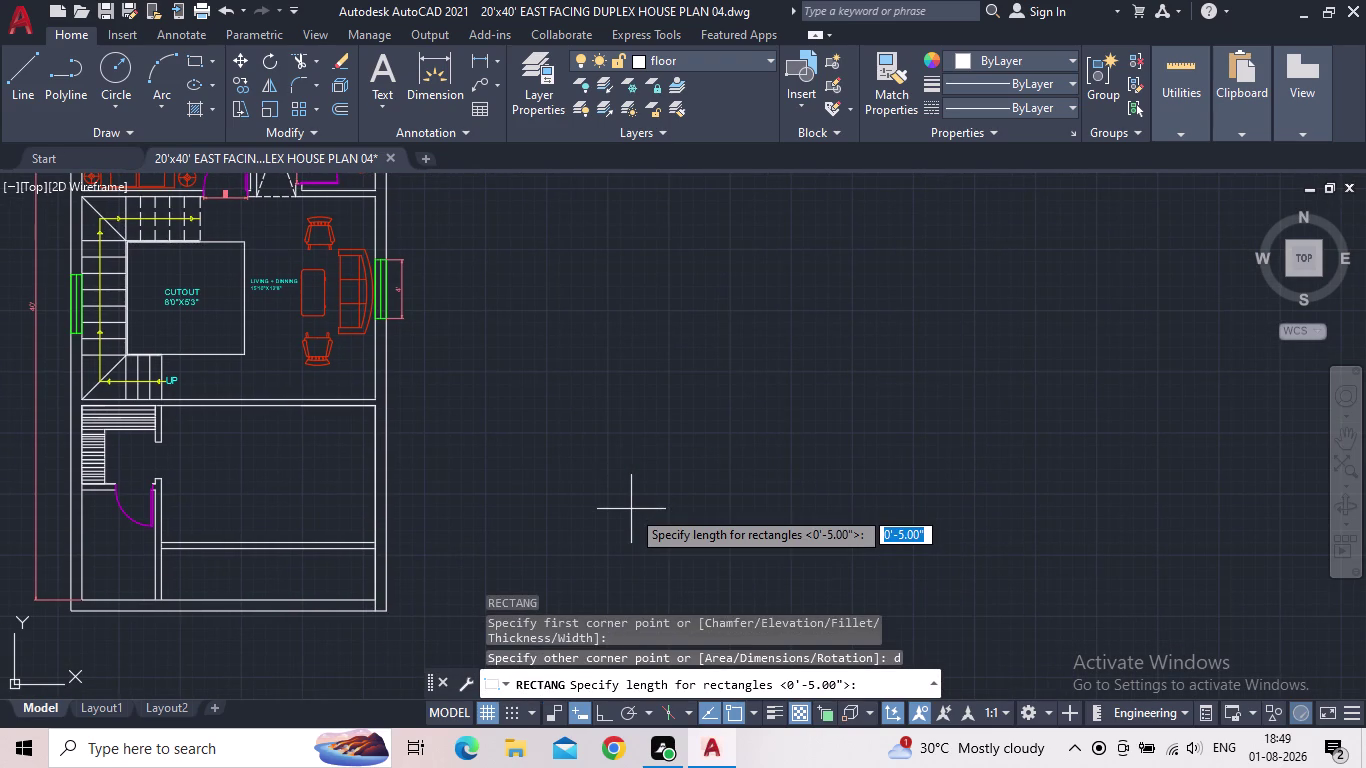
text(5")
key(Return)
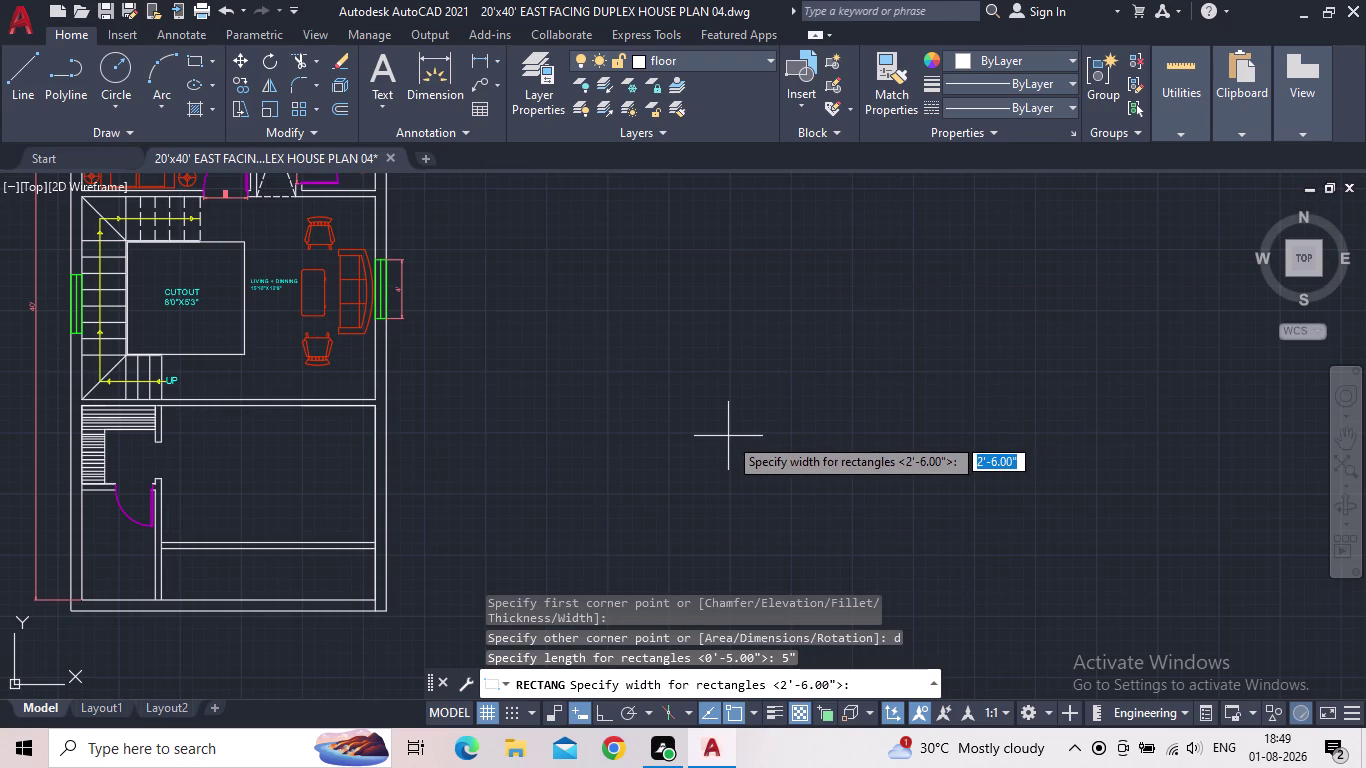
key(3)
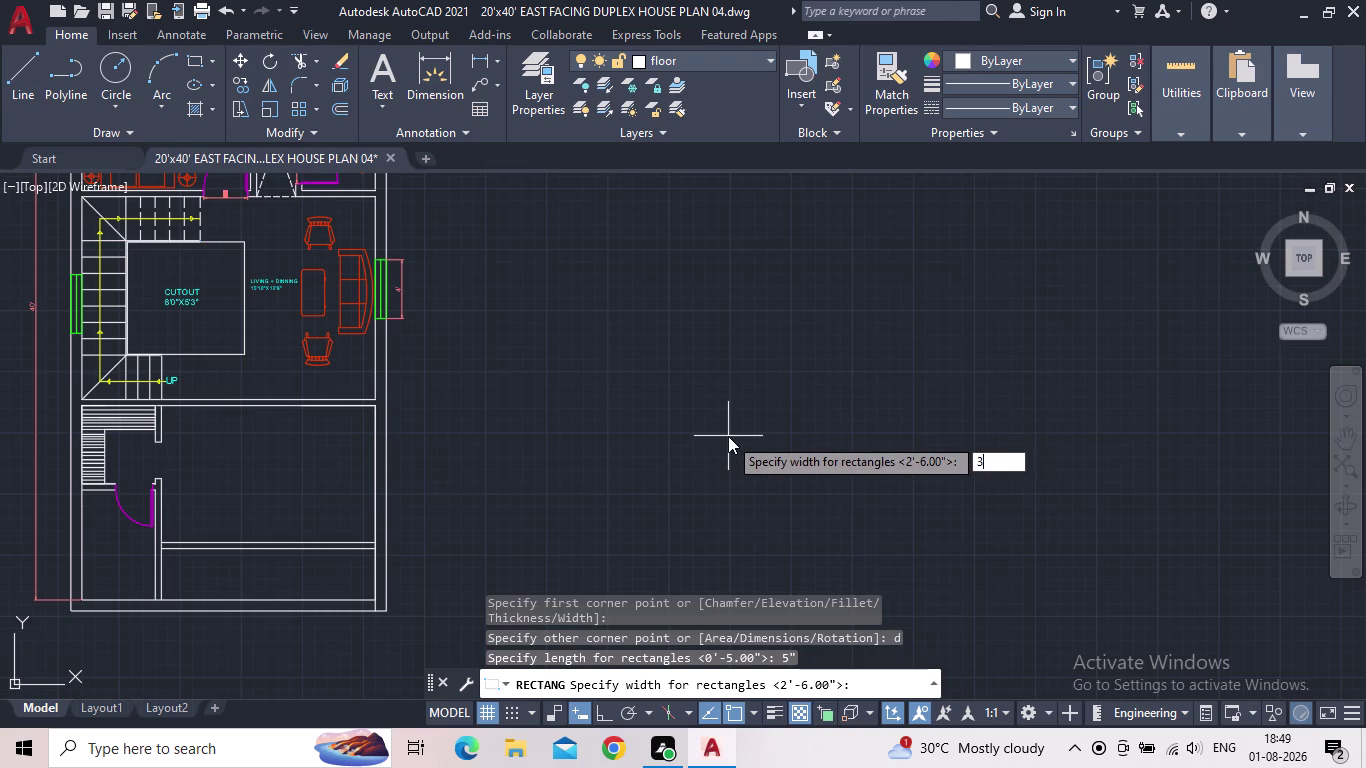
key(apostrophe)
key(Return)
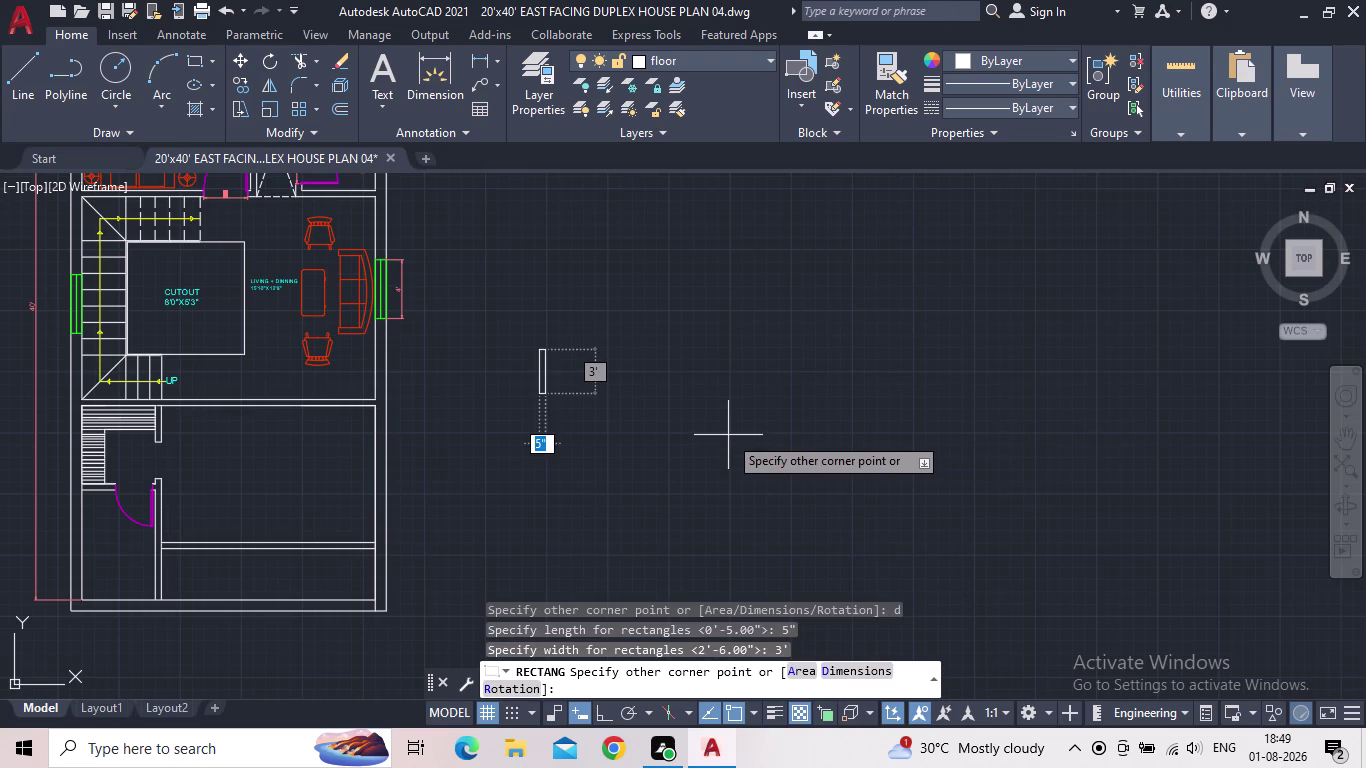
click(677, 408)
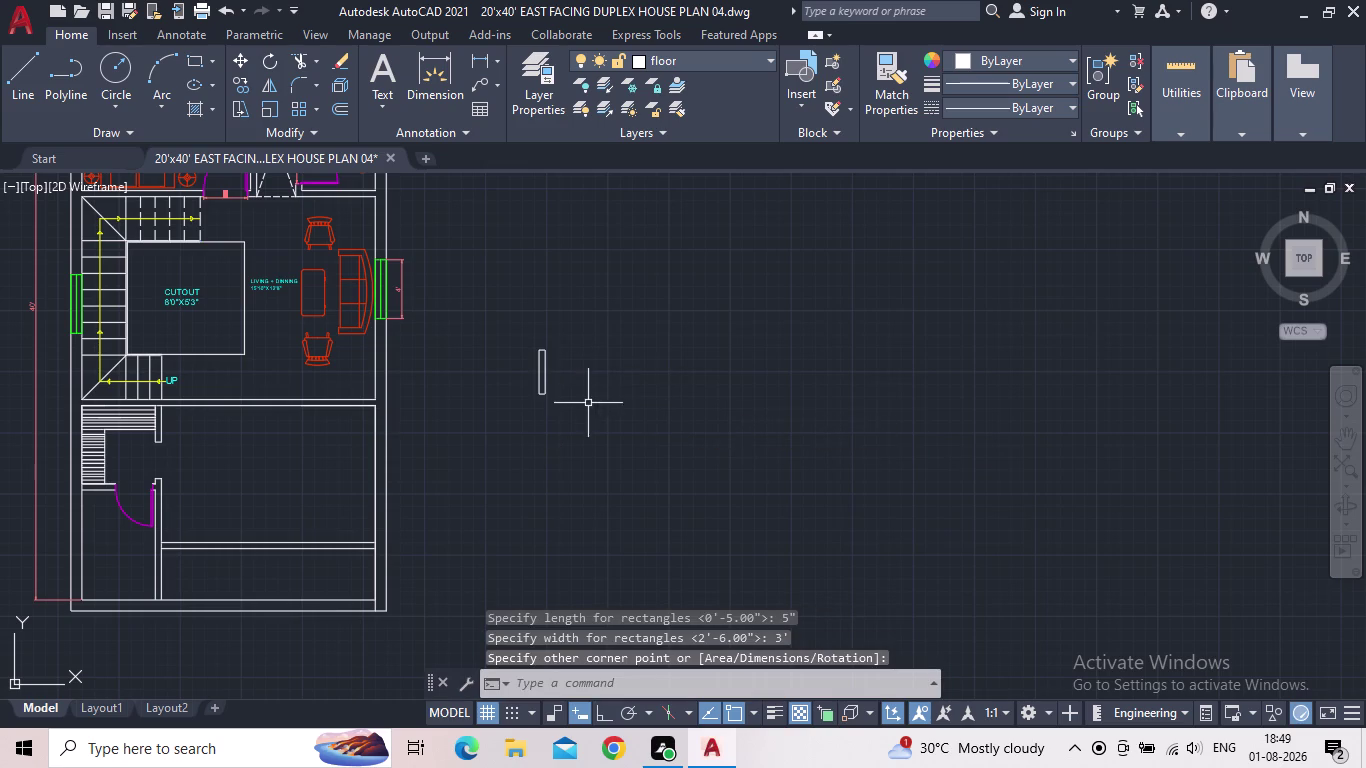
Pan to the new rectangle and select it.
scroll(up, 3)
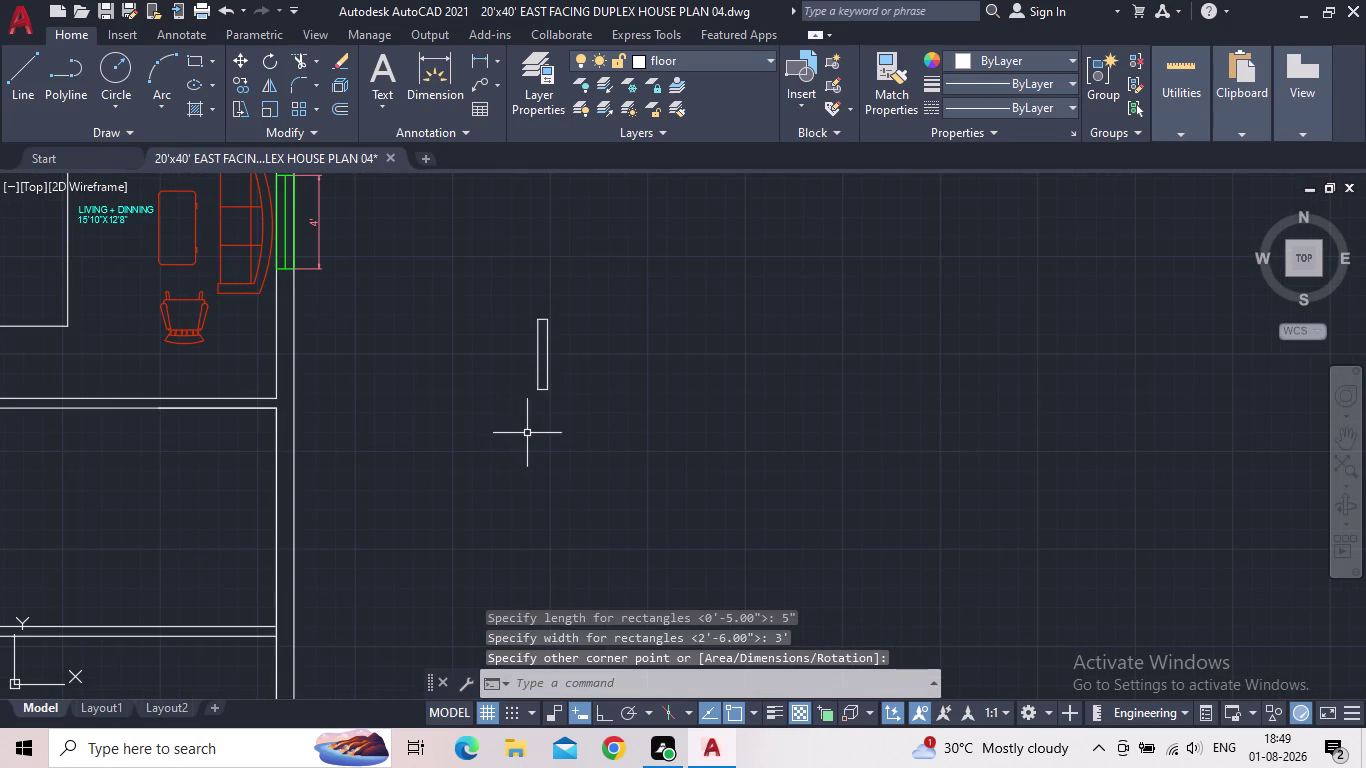
scroll(down, 3)
middle_drag(567, 471, 658, 489)
drag(662, 450, 633, 441)
click(607, 333)
scroll(up, 3)
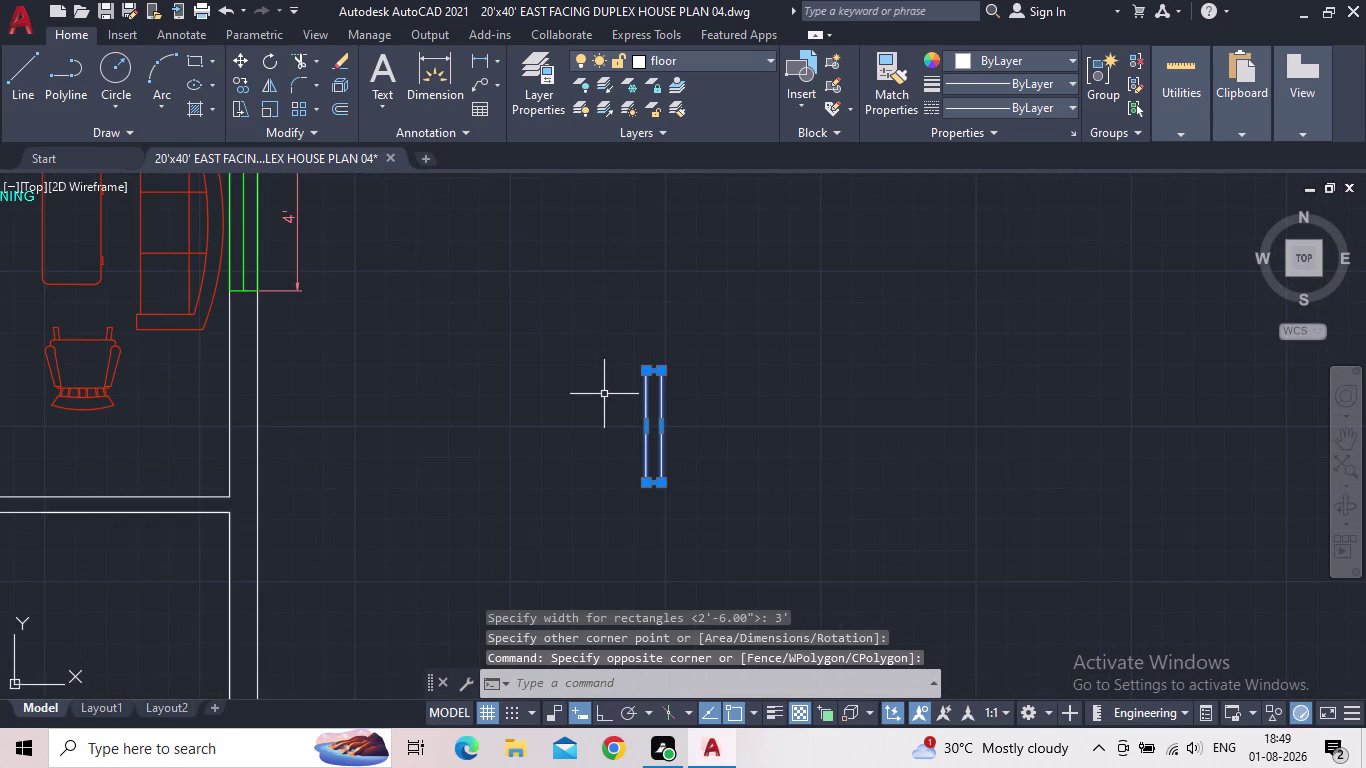
Rotate the rectangle 90° about its bottom corner to lie horizontal, then reselect it.
text(ro)
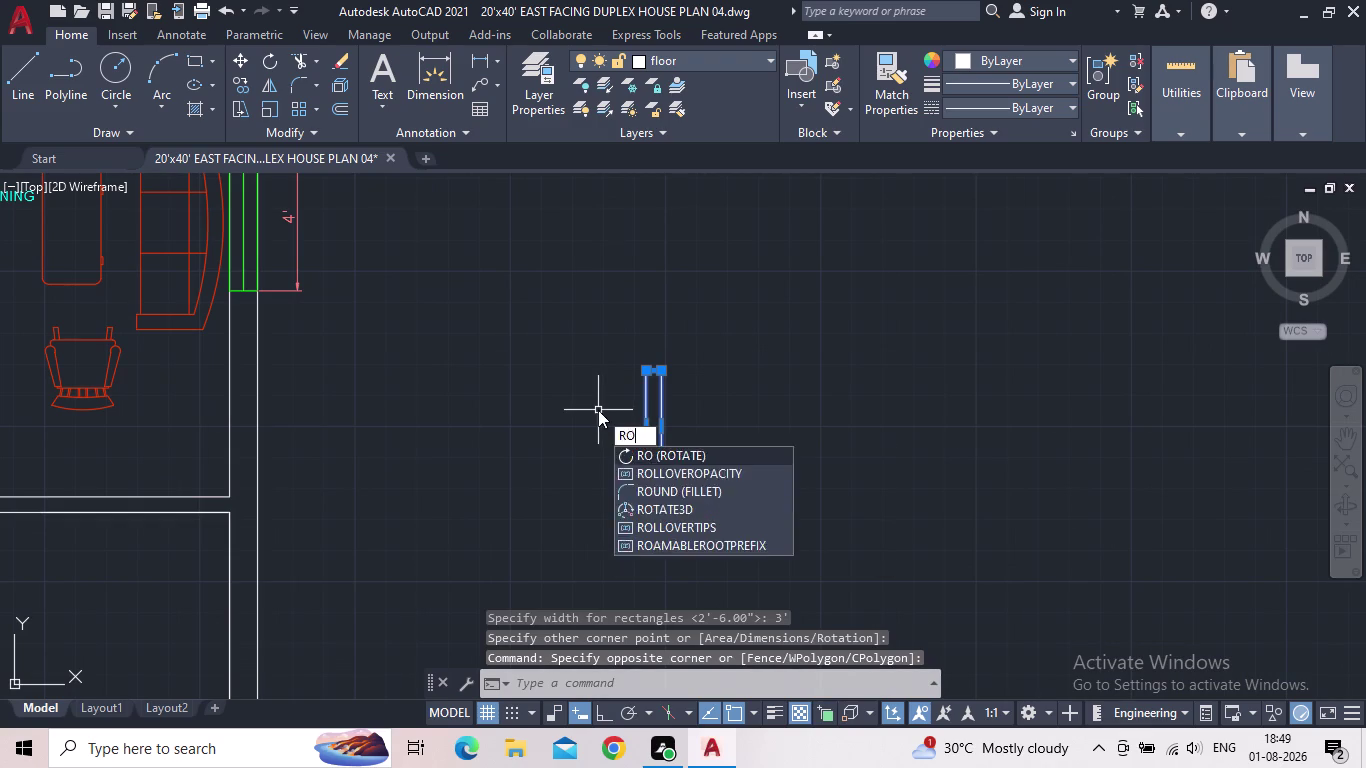
key(Return)
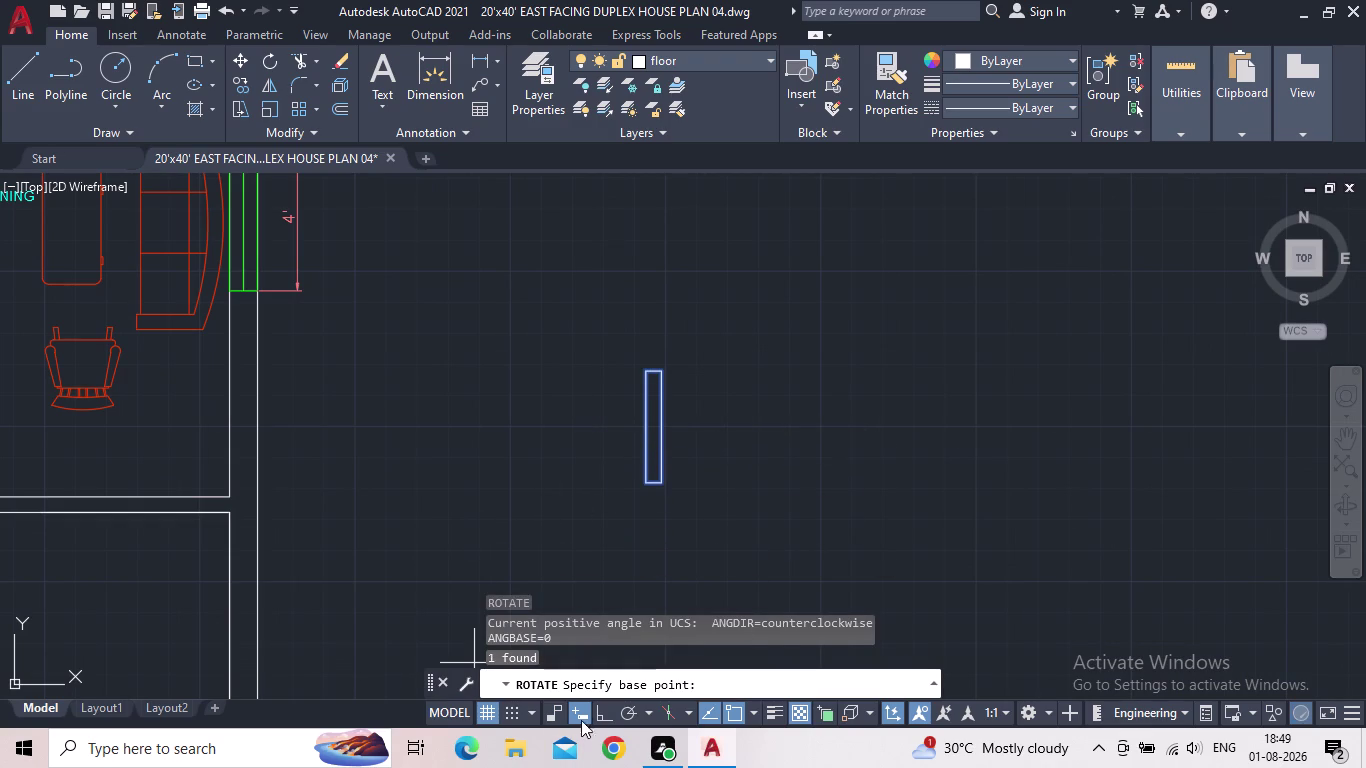
click(595, 711)
drag(644, 485, 630, 482)
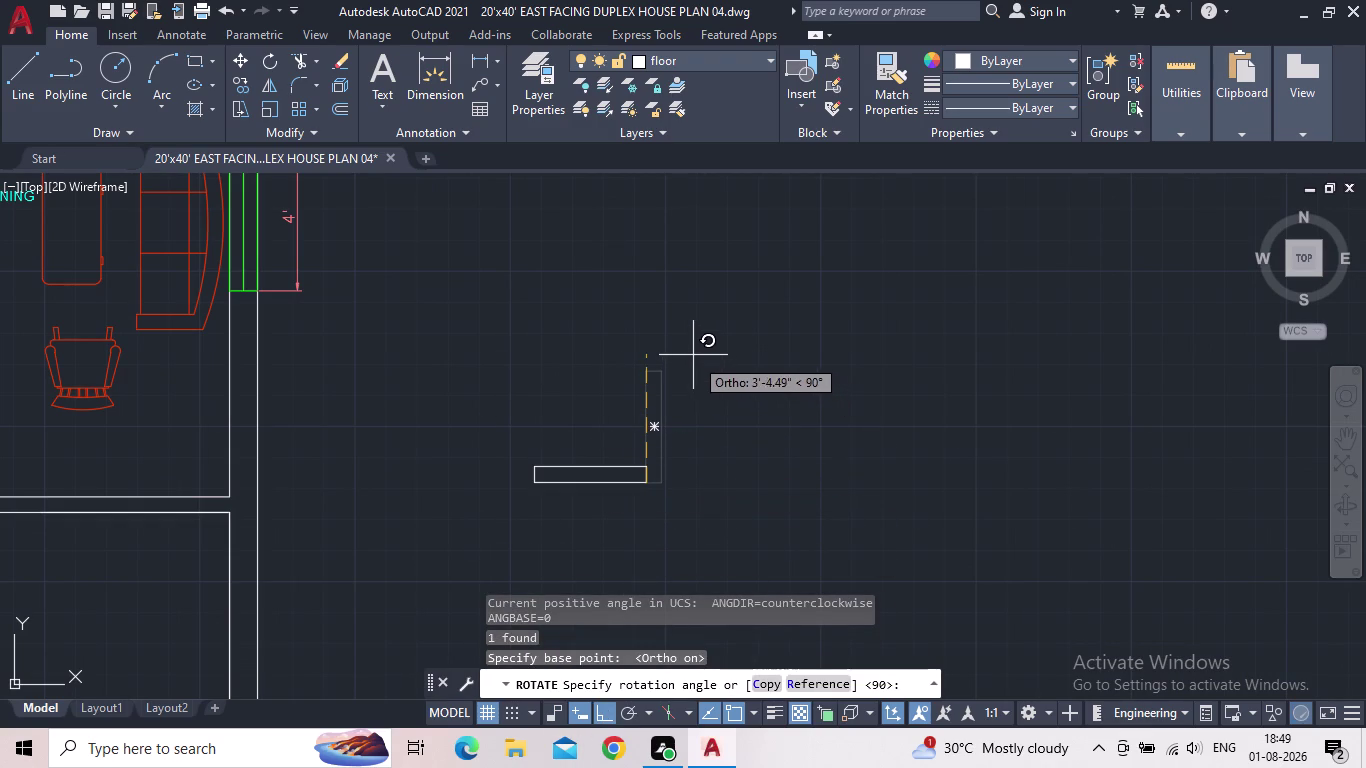
click(666, 323)
key(Escape)
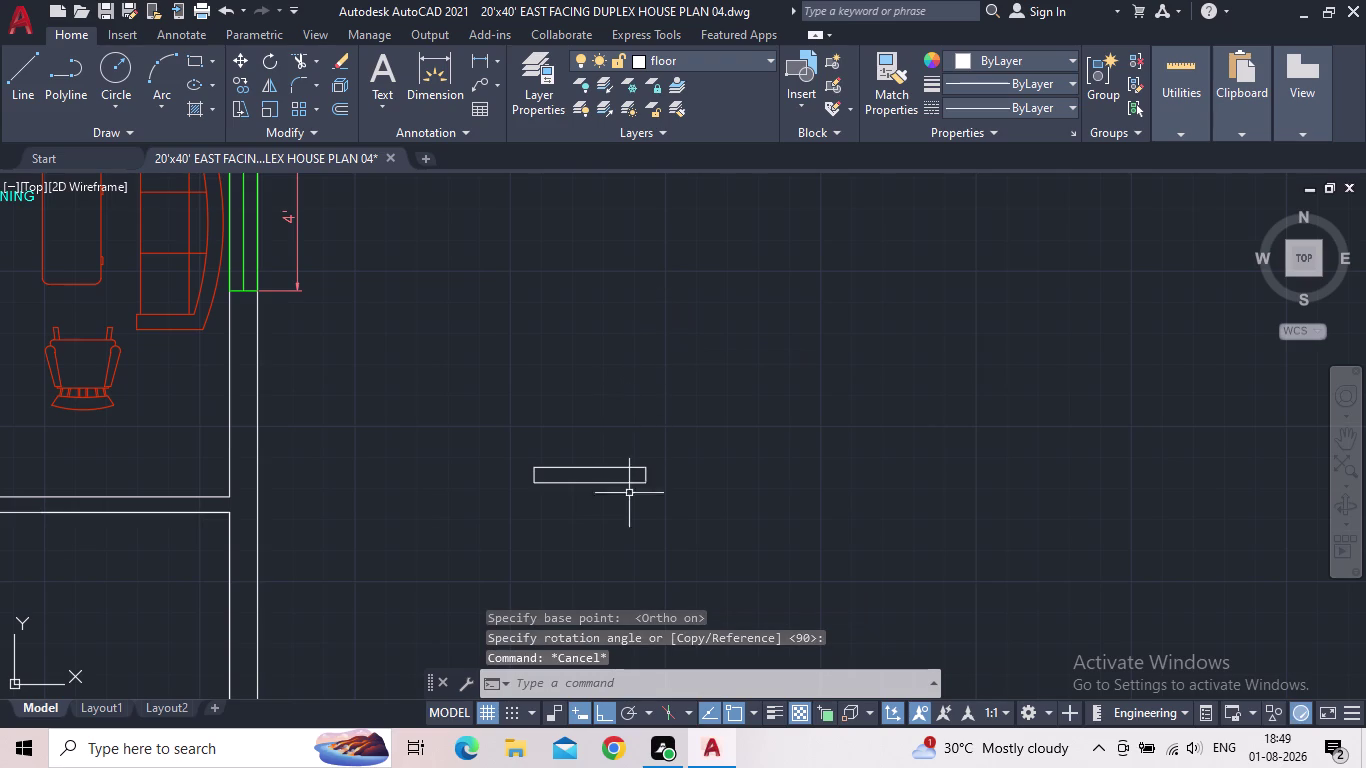
drag(615, 505, 579, 468)
click(522, 411)
scroll(up, 3)
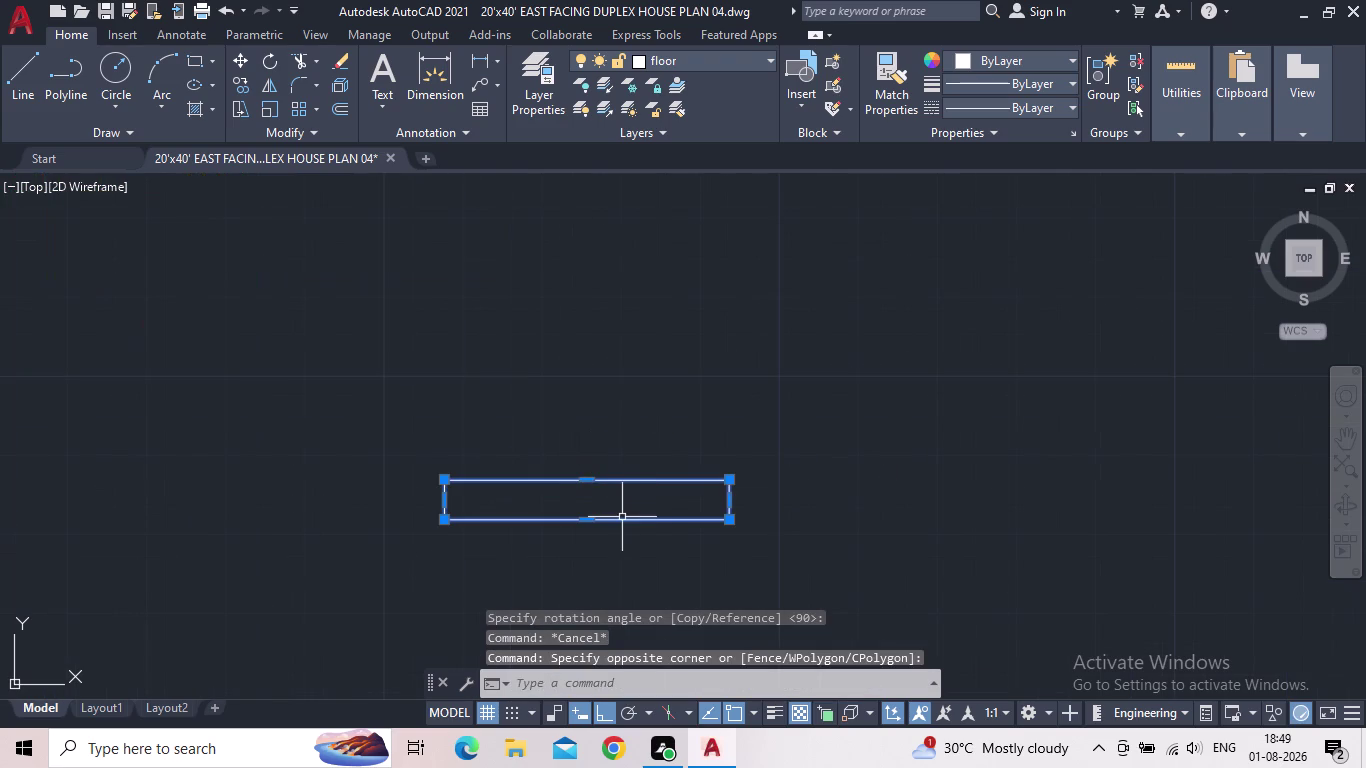
Copy the rectangle from its lower-left corner onto the wall beside the staircase.
key(c)
key(o)
key(Return)
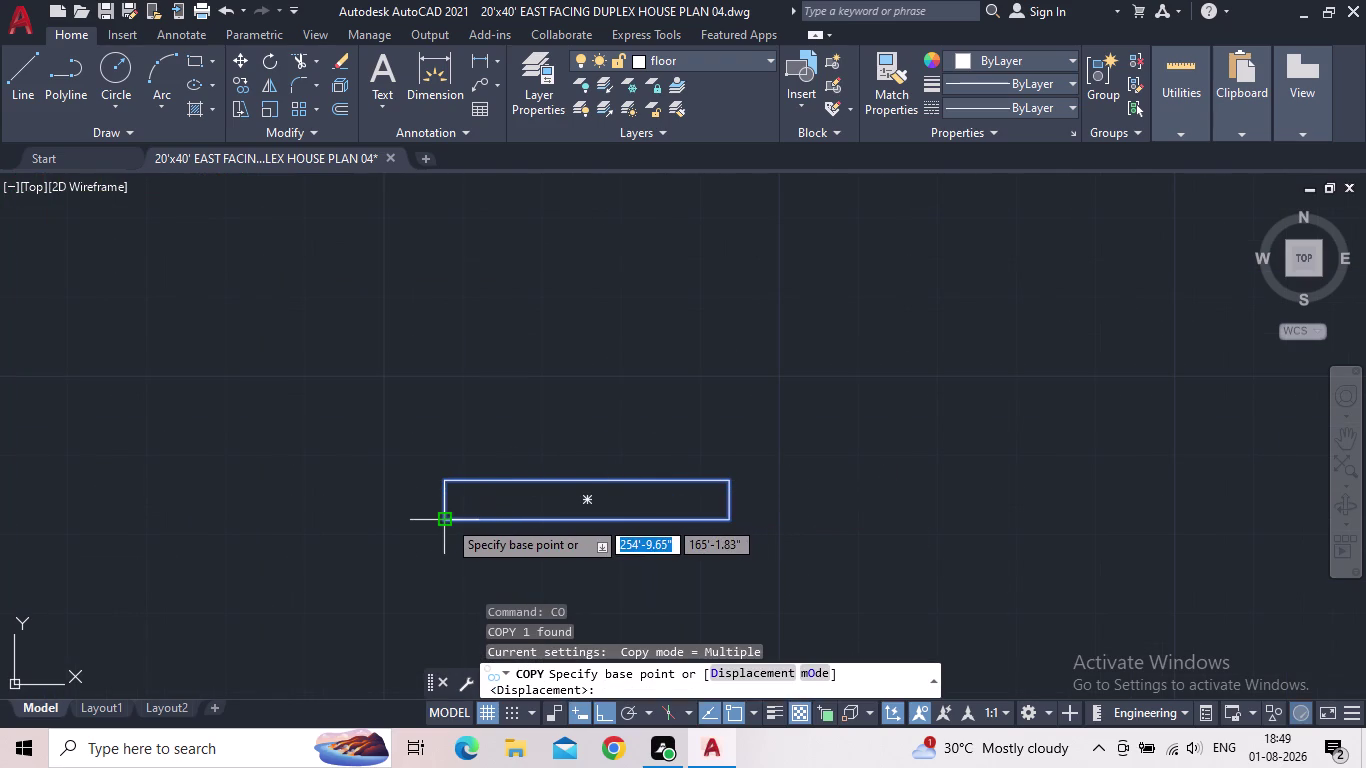
click(447, 519)
middle_drag(691, 381, 806, 358)
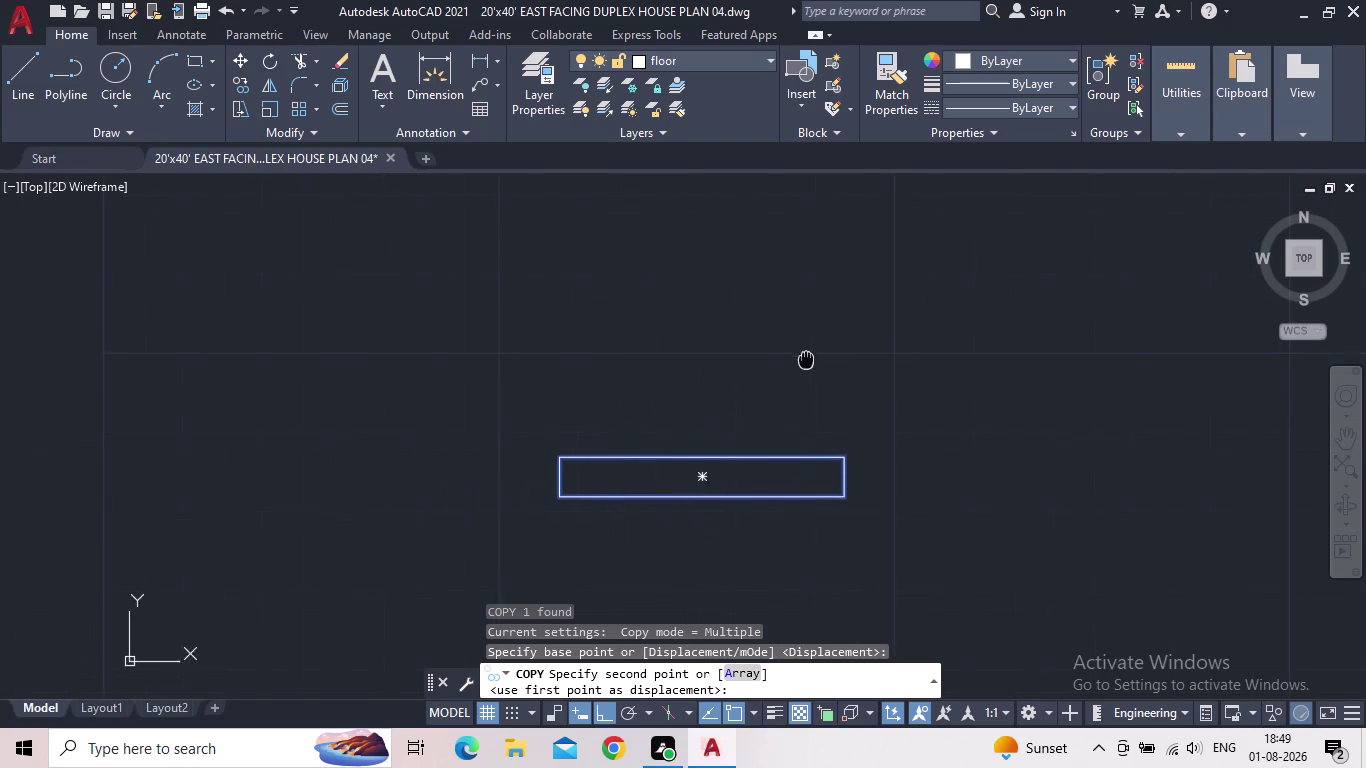
middle_drag(806, 358, 808, 357)
scroll(down, 3)
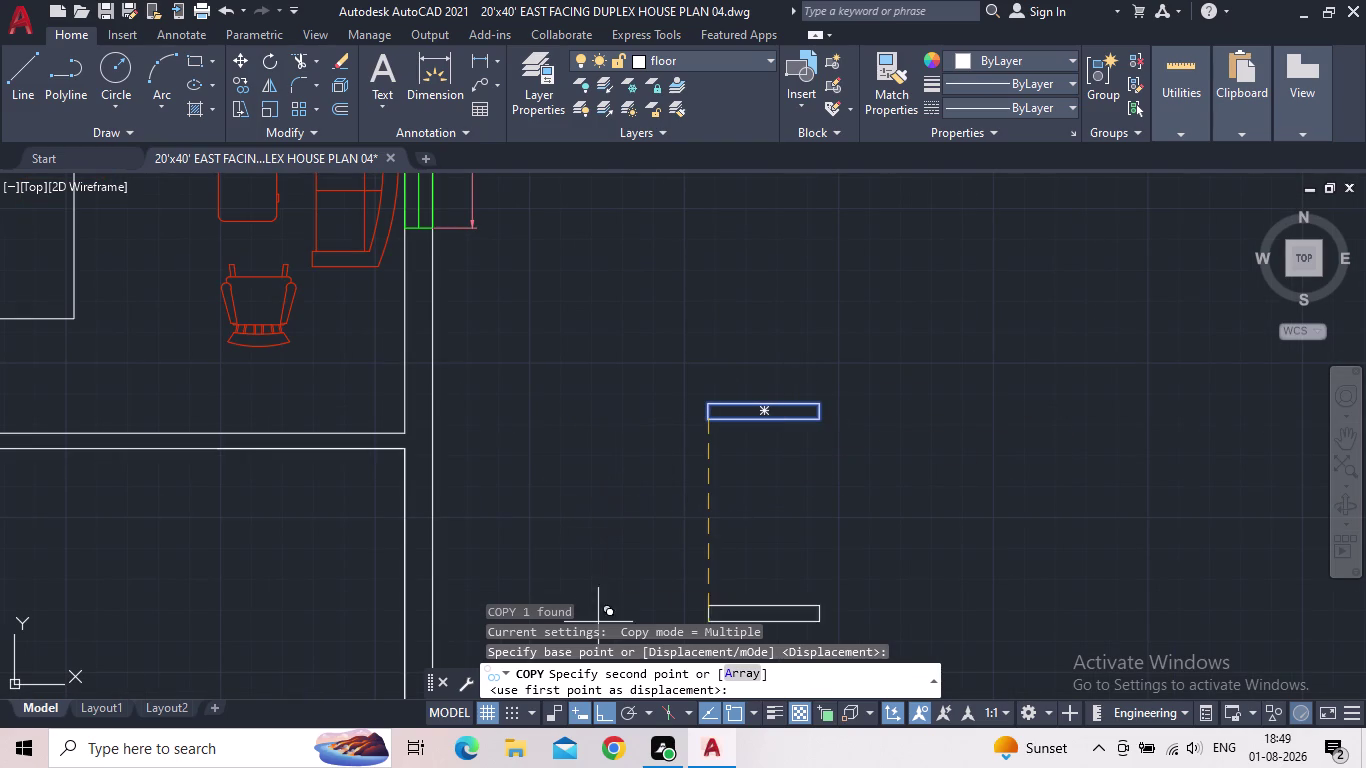
click(607, 709)
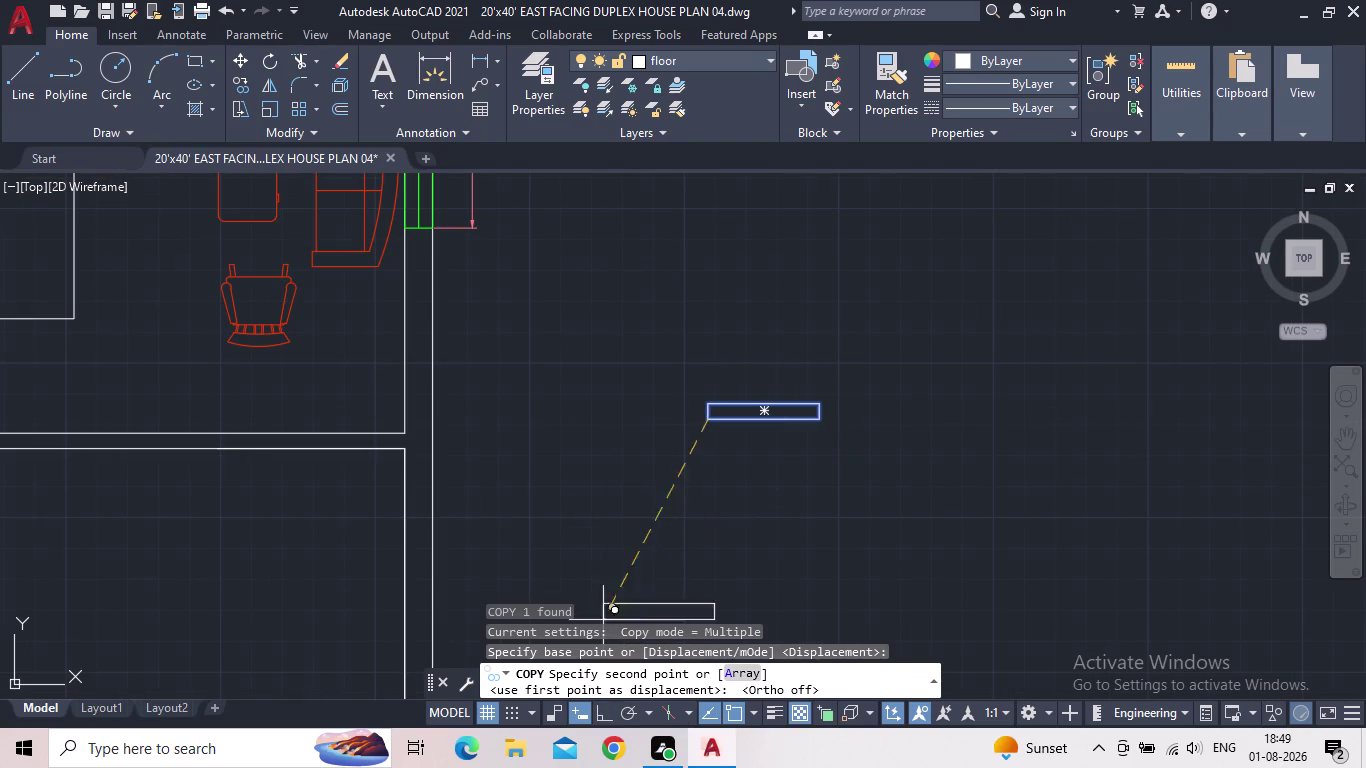
middle_drag(631, 409, 885, 377)
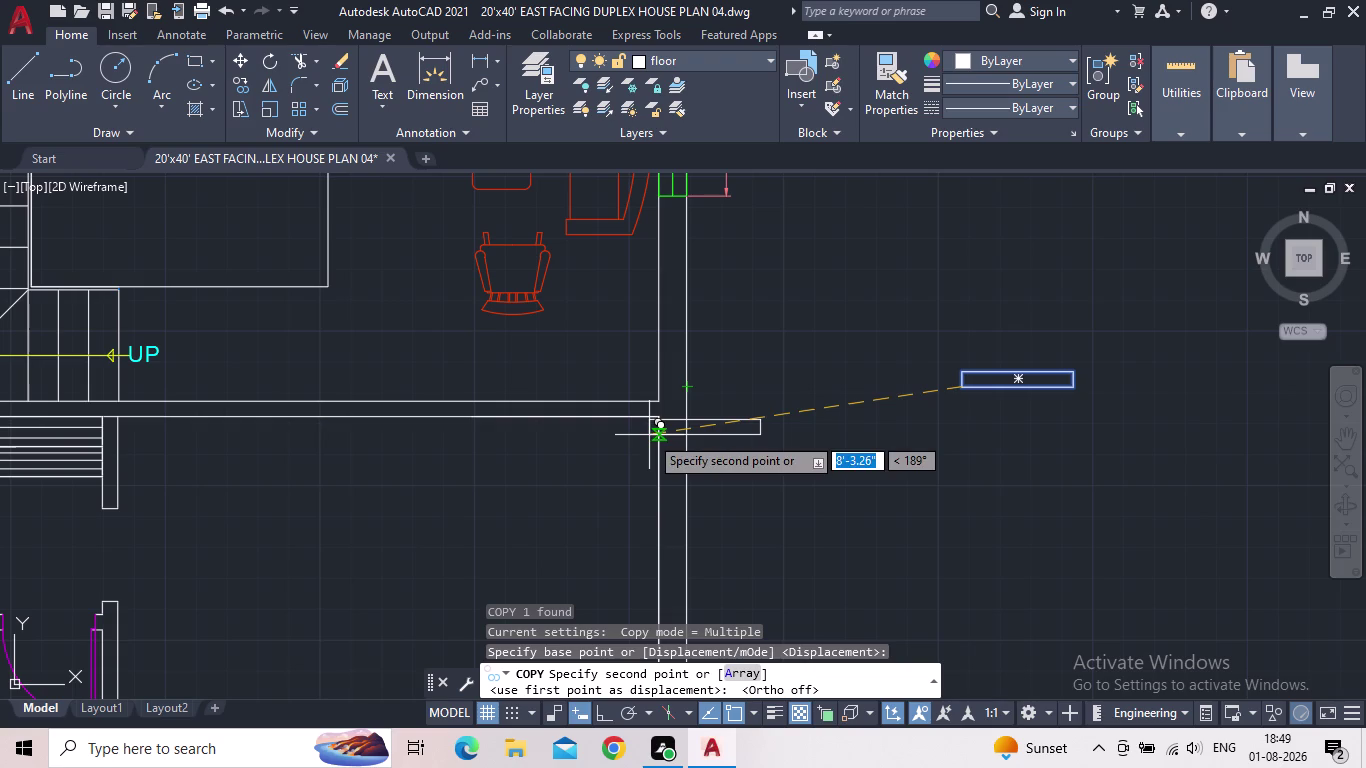
middle_drag(650, 431, 806, 384)
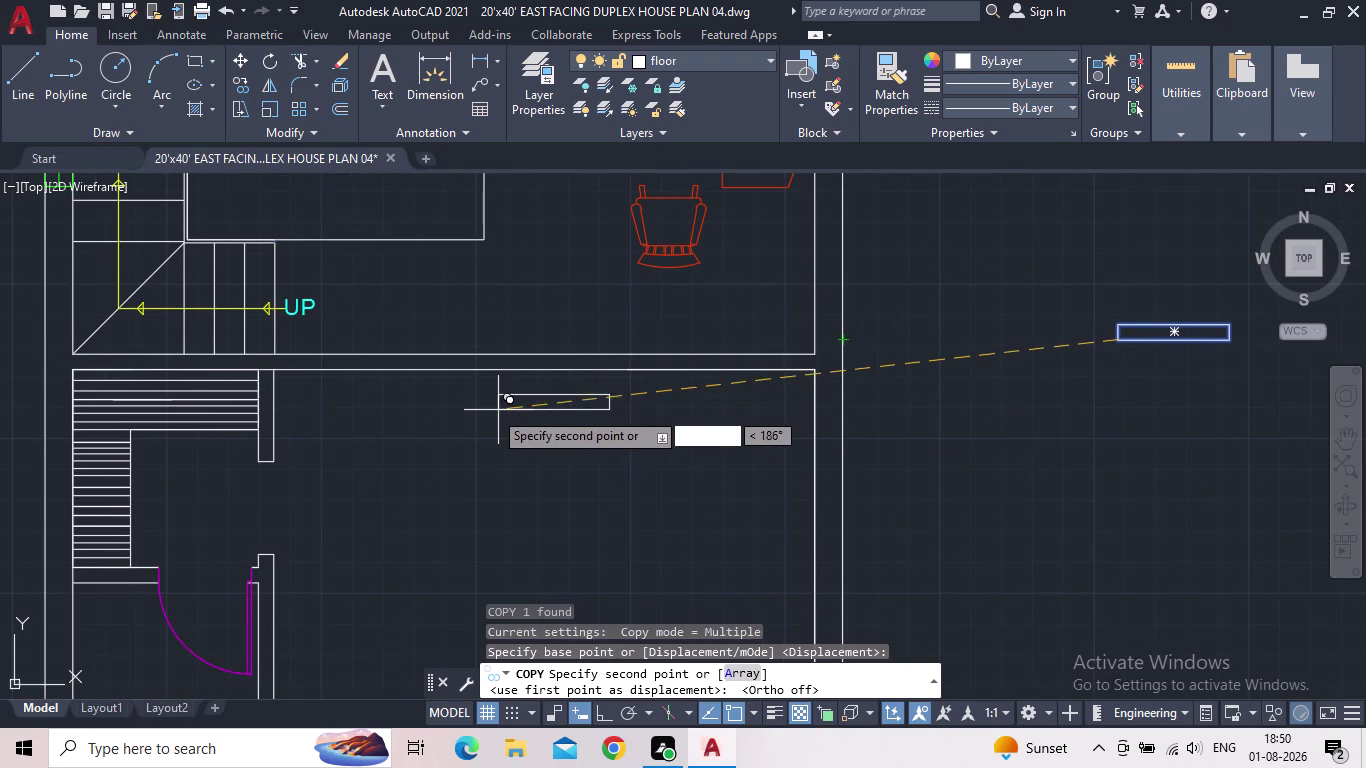
scroll(up, 3)
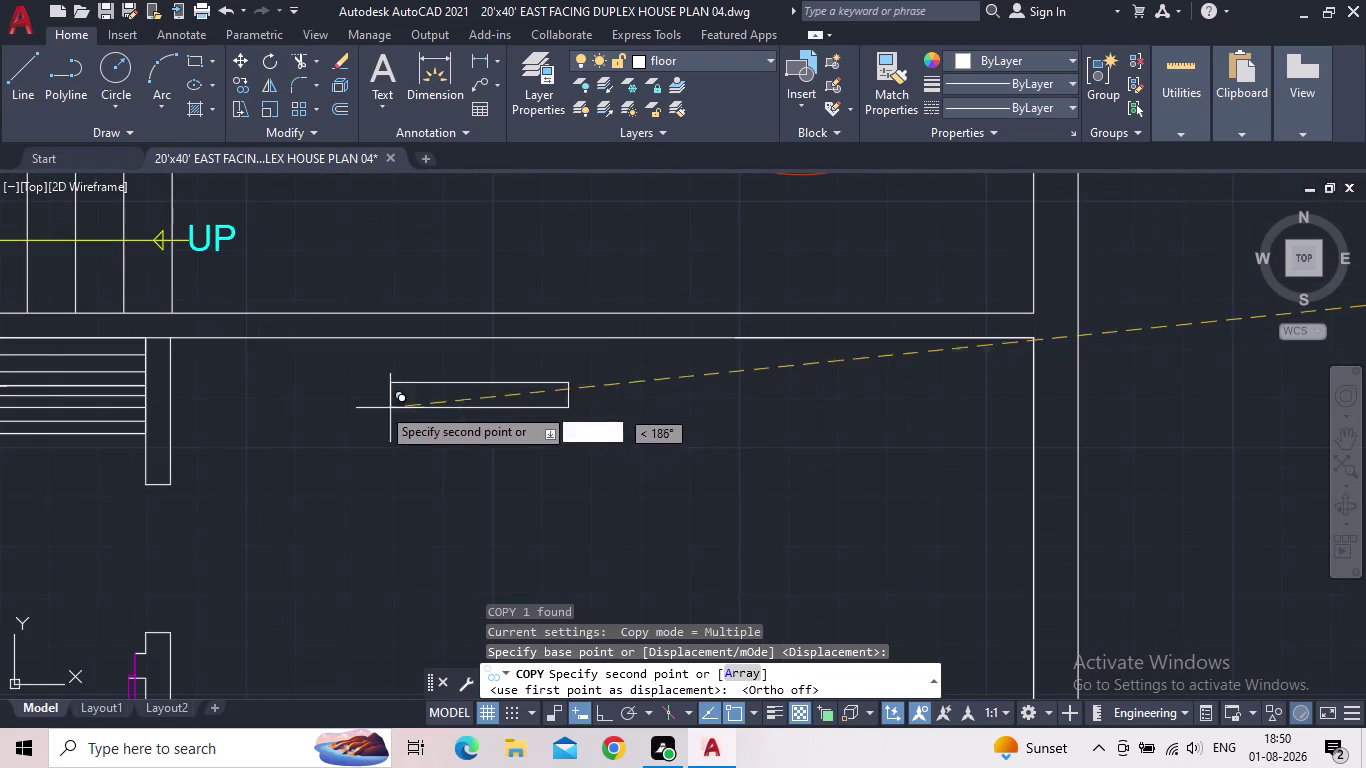
middle_drag(291, 351, 418, 358)
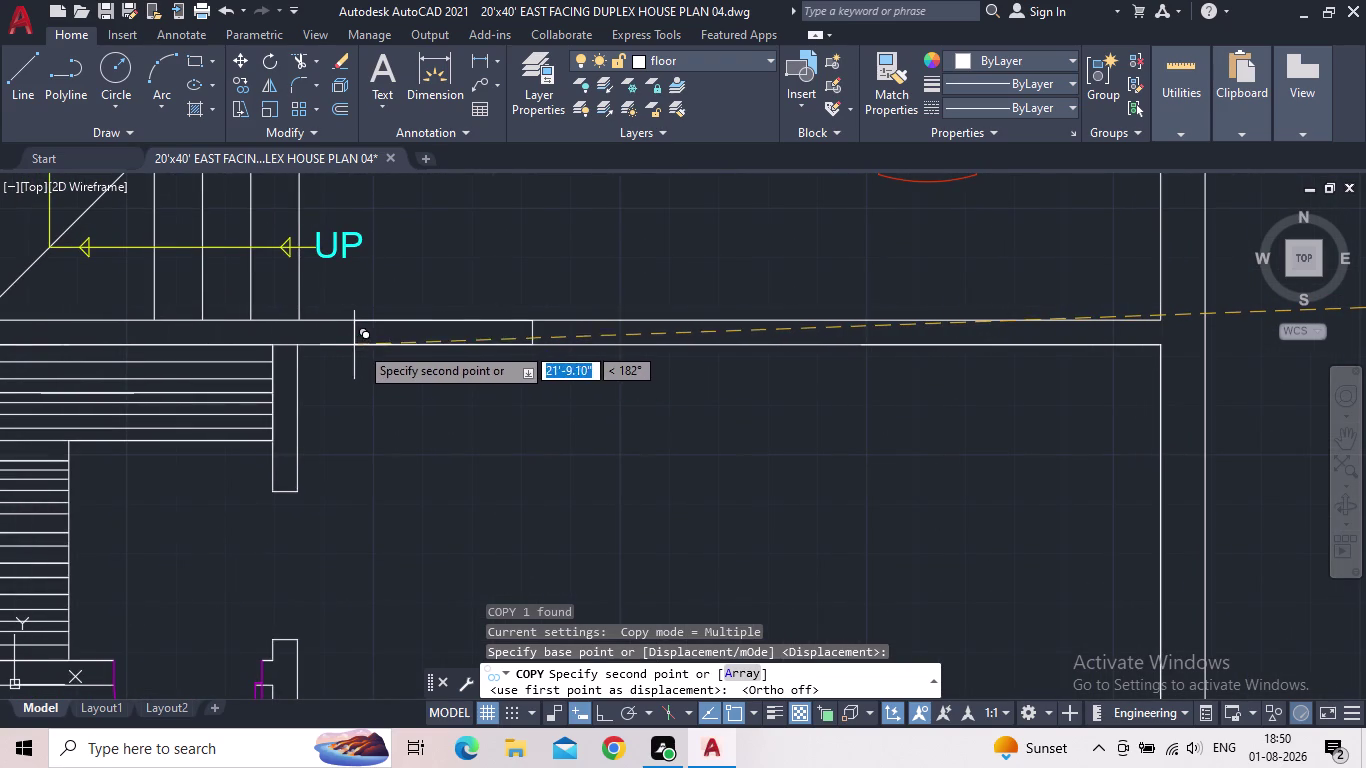
scroll(down, 3)
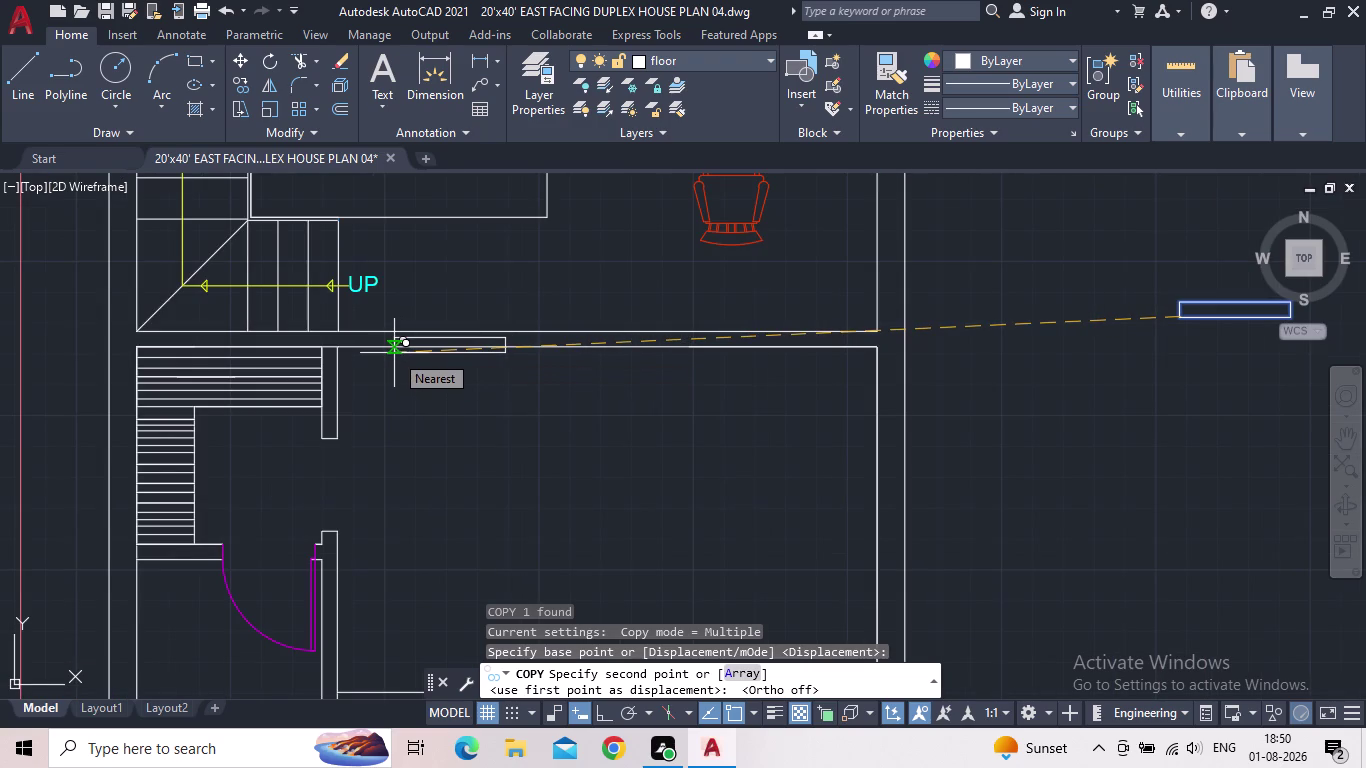
middle_drag(393, 353, 389, 369)
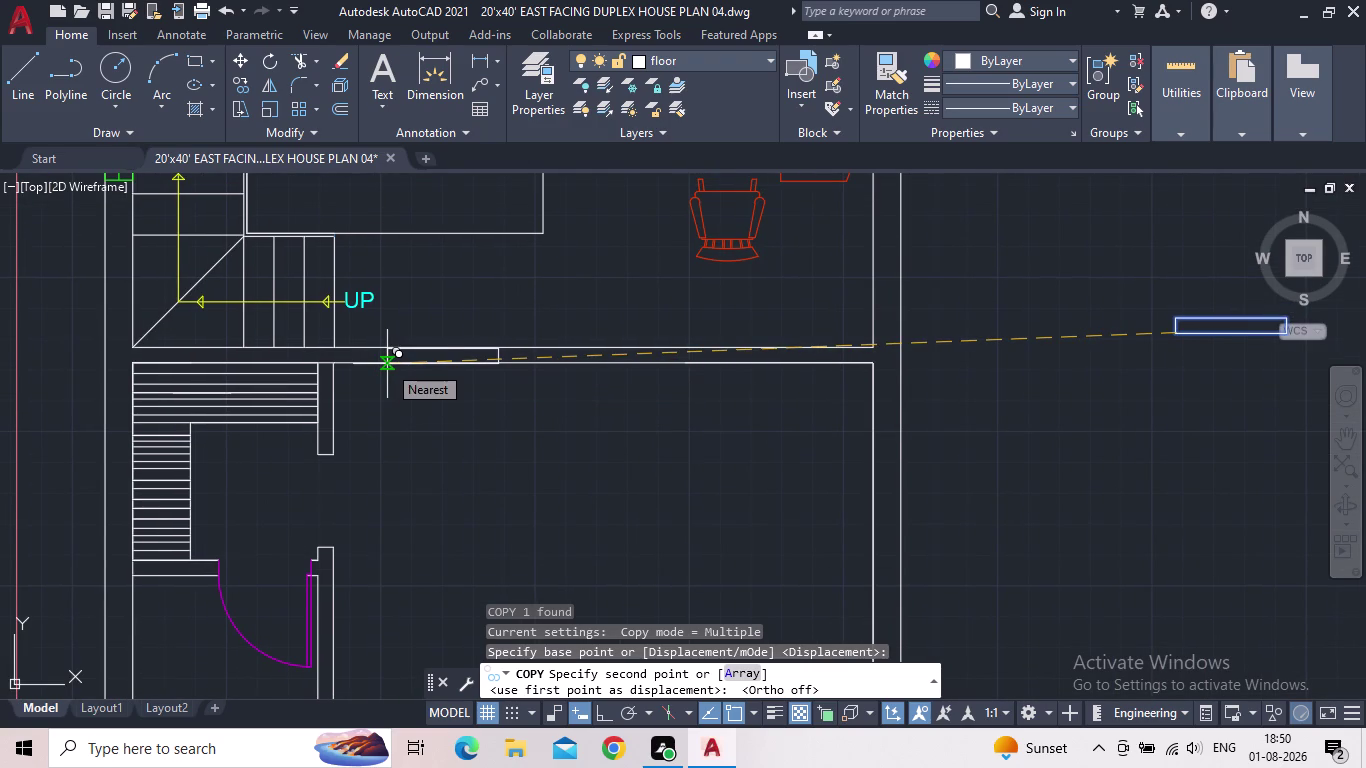
click(387, 364)
Place a second copy on the lower interior wall and finish copying.
middle_click(419, 426)
scroll(down, 3)
middle_drag(418, 390, 412, 264)
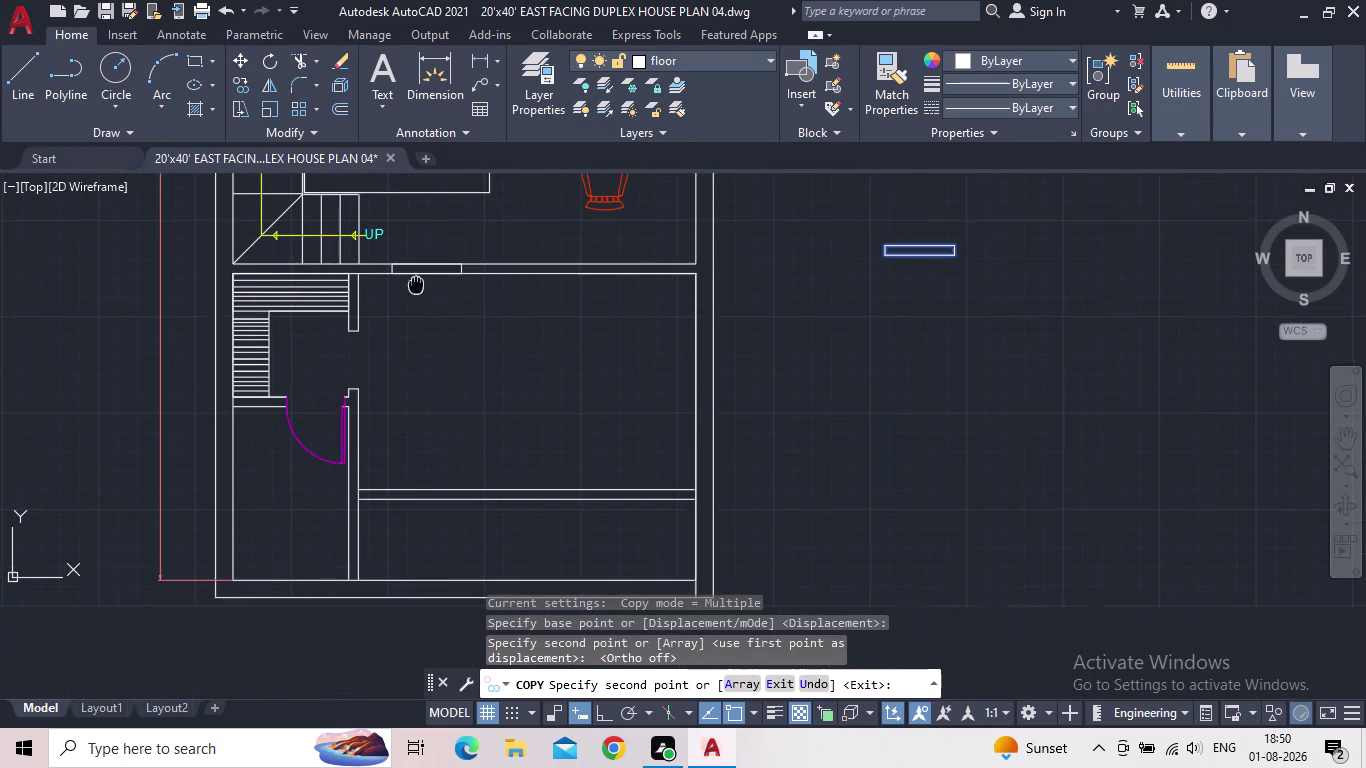
middle_drag(412, 264, 411, 258)
scroll(up, 3)
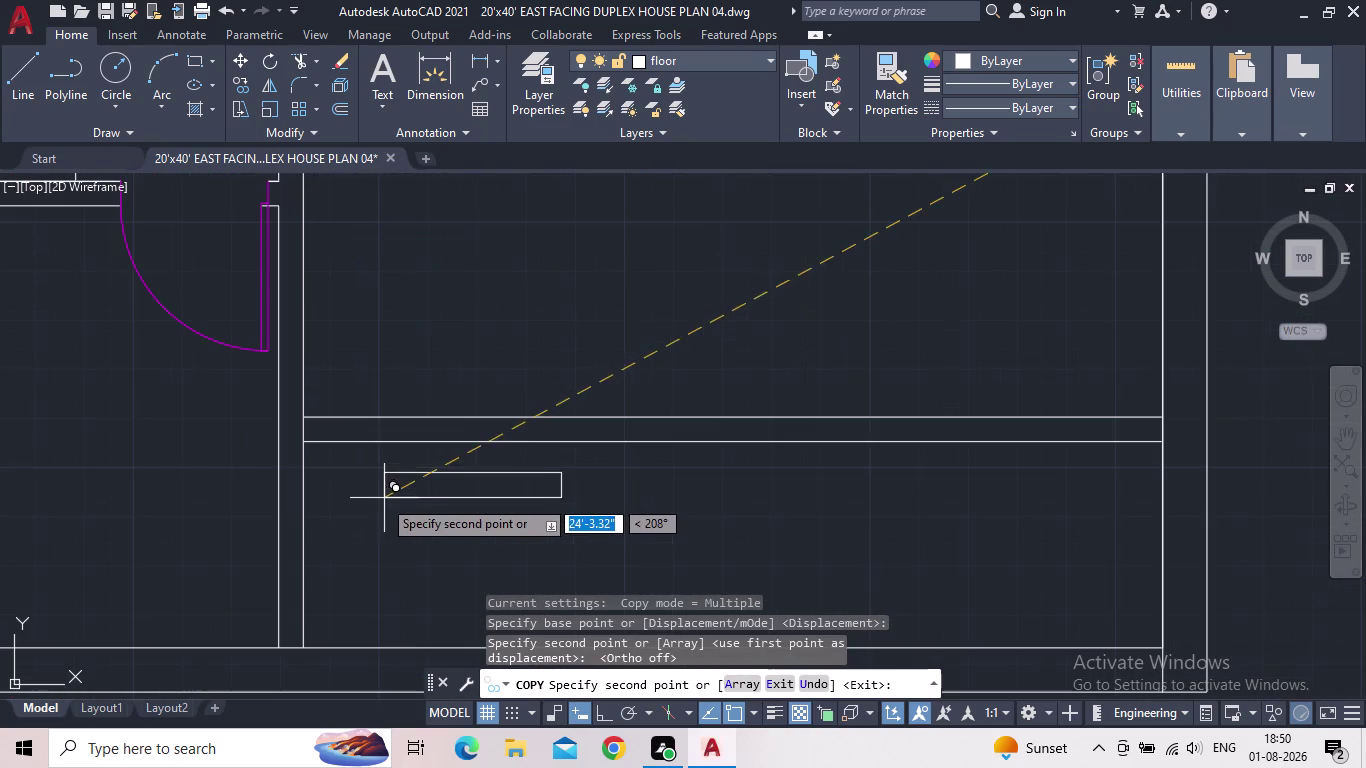
click(326, 442)
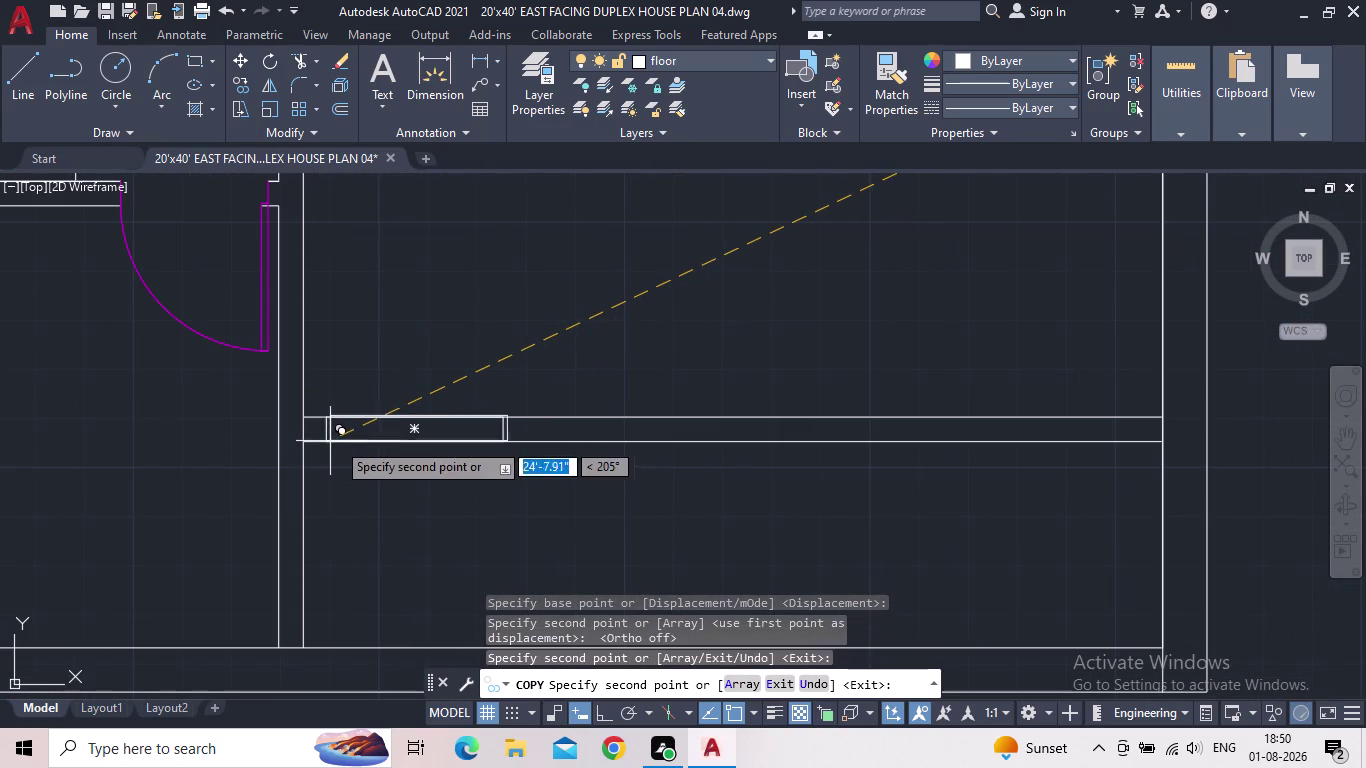
key(Escape)
scroll(down, 3)
middle_drag(583, 369, 562, 388)
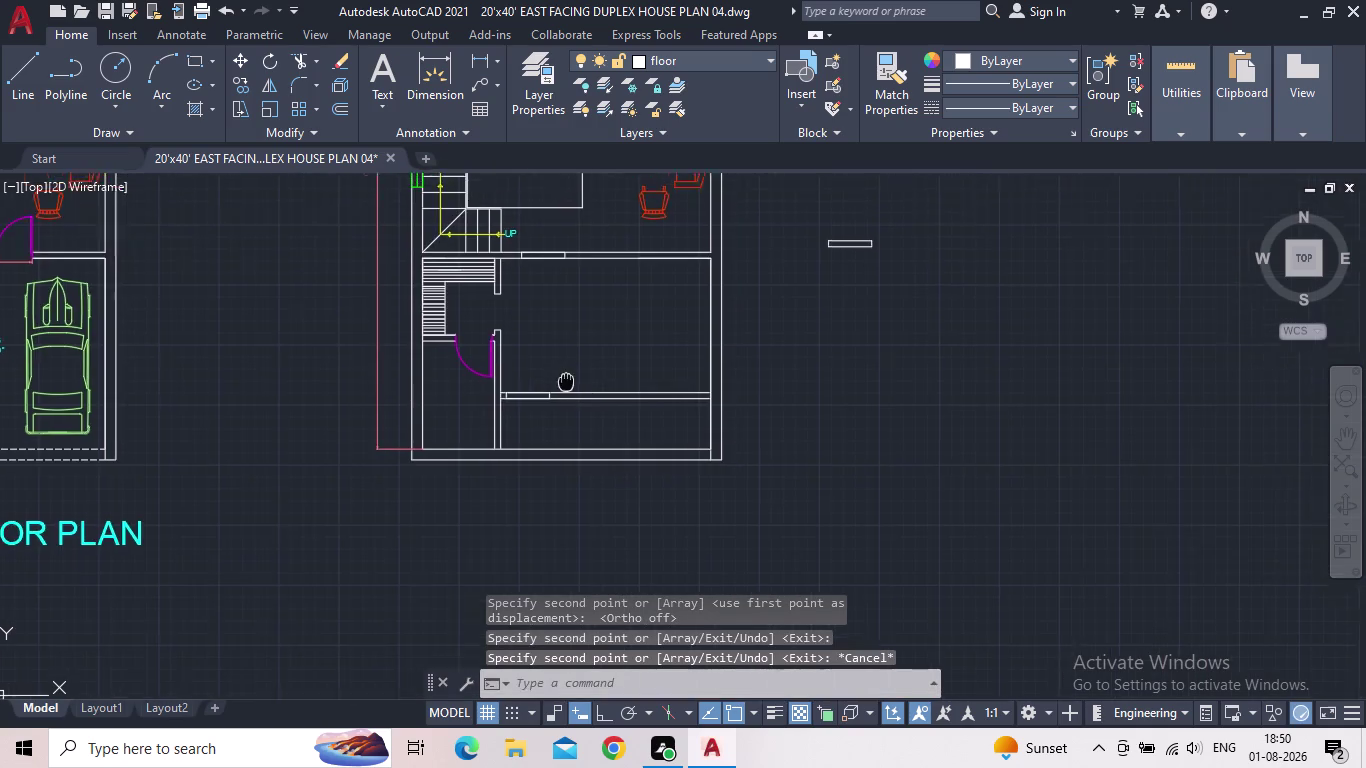
middle_drag(562, 388, 536, 424)
scroll(up, 3)
middle_drag(570, 405, 540, 448)
scroll(down, 3)
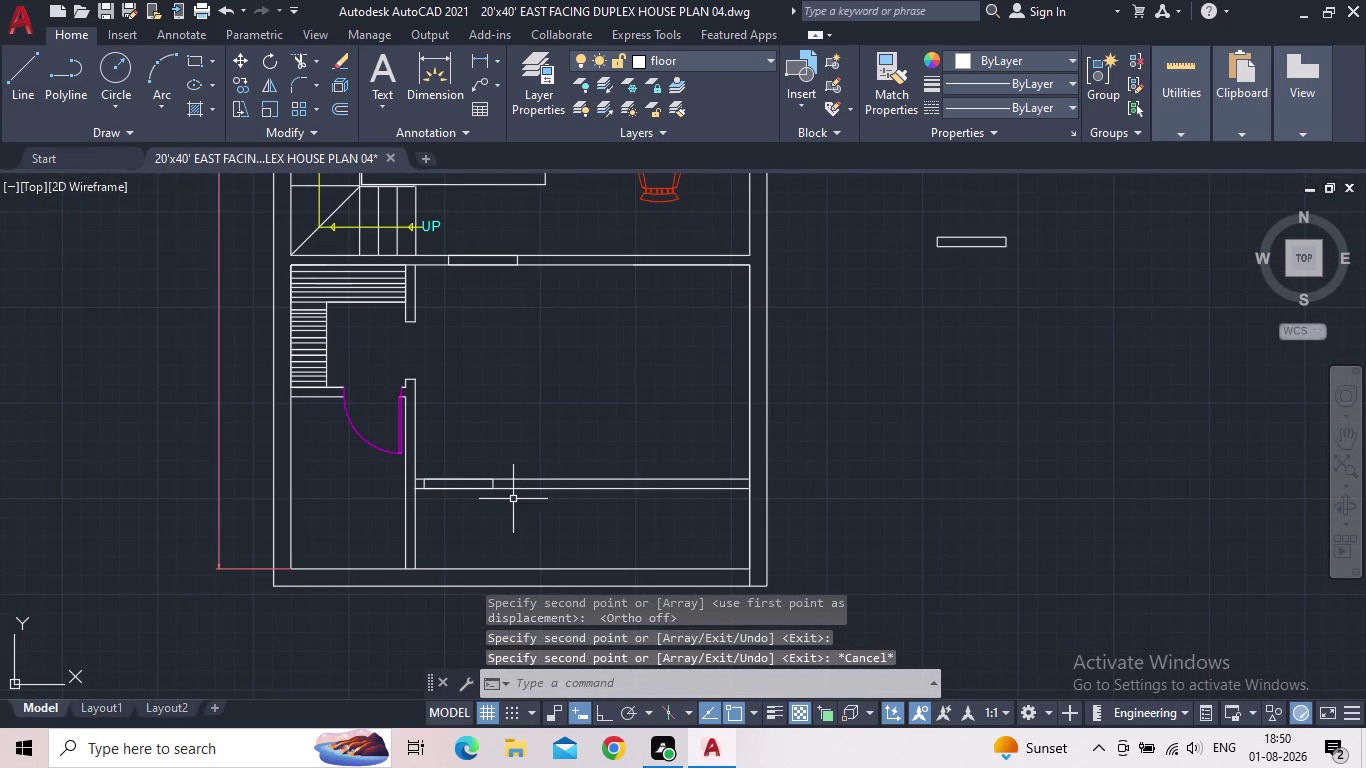
Trim the wall line segments lying inside the two rectangle openings.
key(t)
key(r)
key(space)
click(461, 503)
click(467, 455)
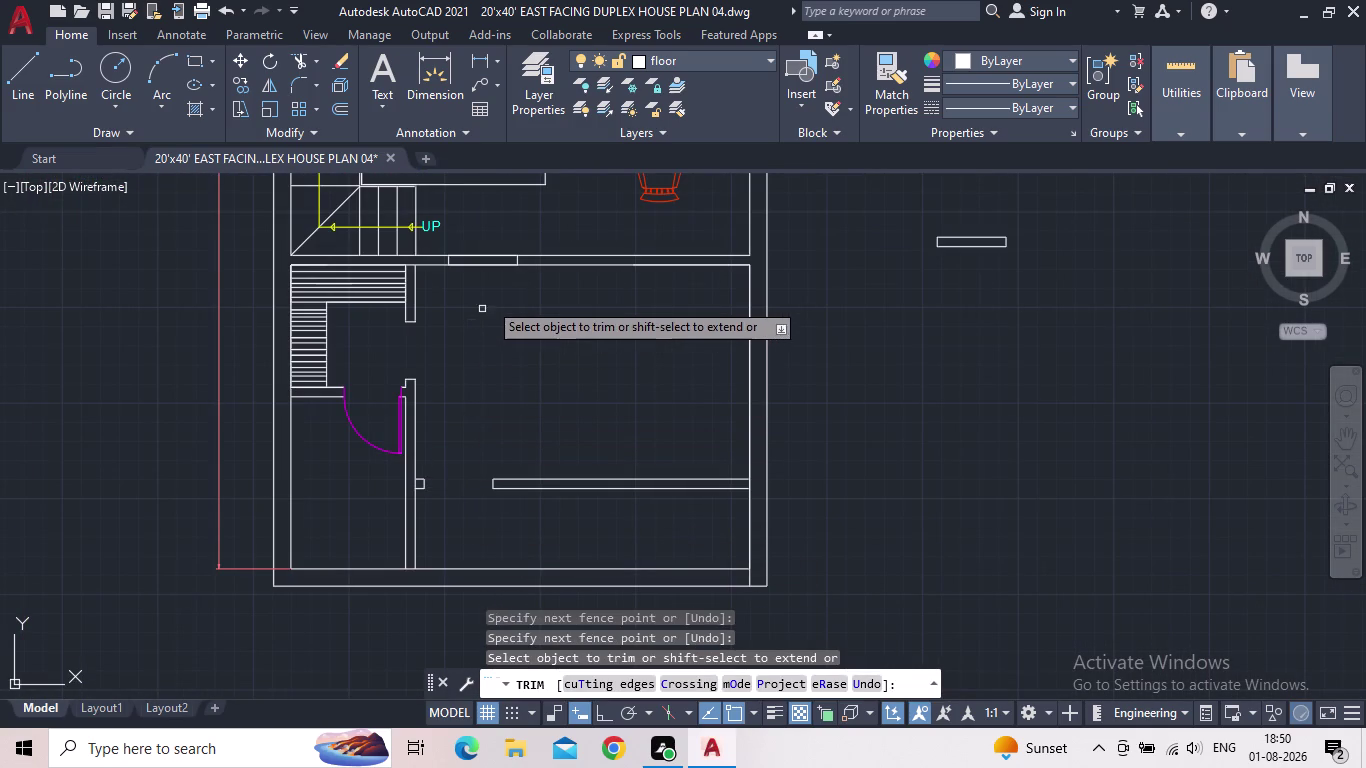
click(487, 280)
click(485, 241)
Pan and zoom to the lower door opening, then end the trim.
scroll(down, 3)
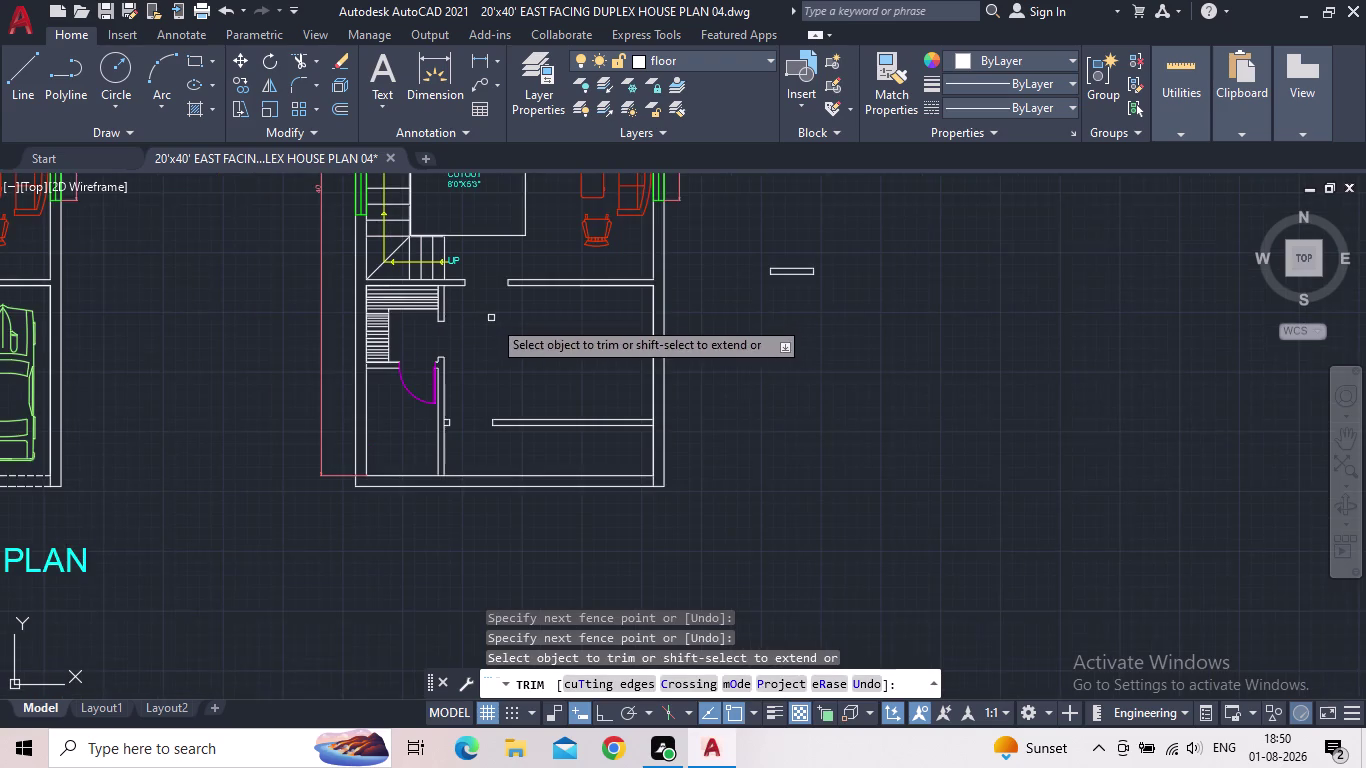
middle_drag(499, 320, 478, 370)
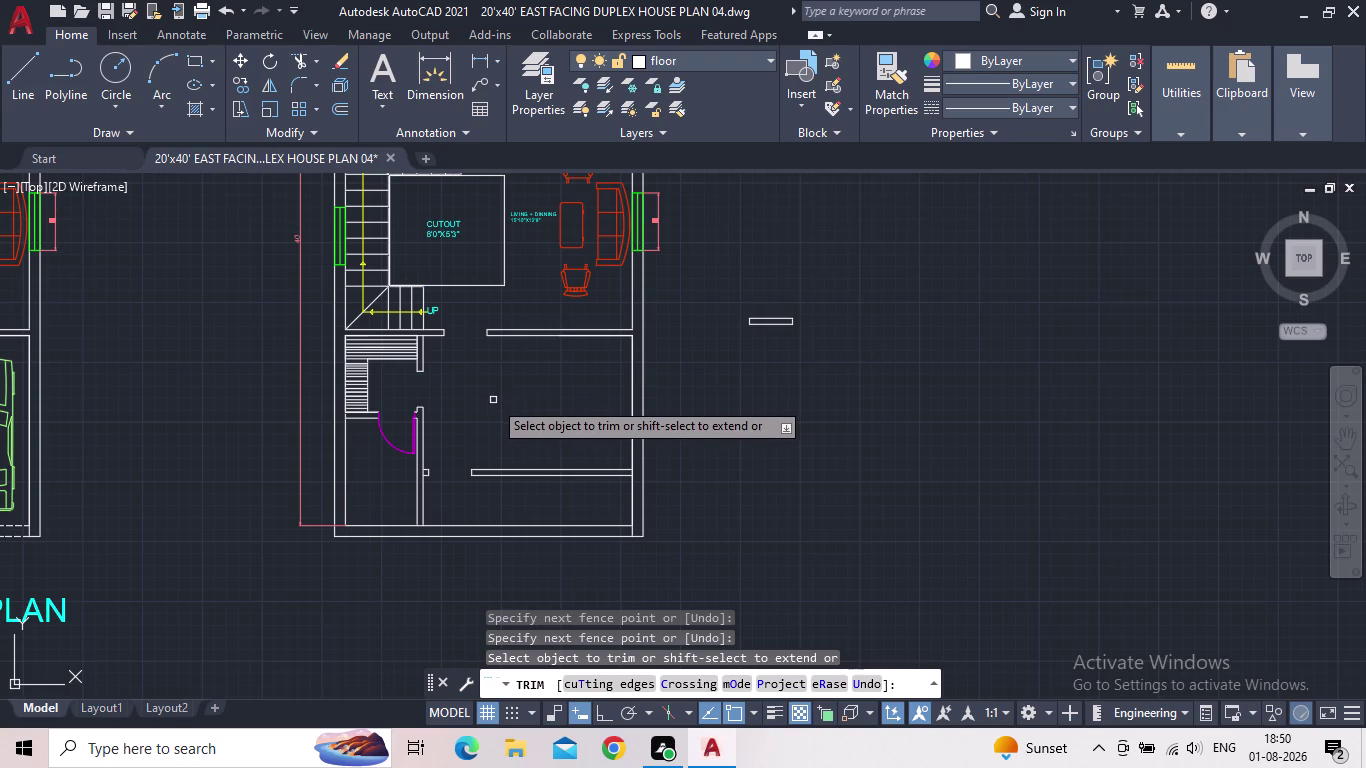
middle_drag(566, 399, 540, 411)
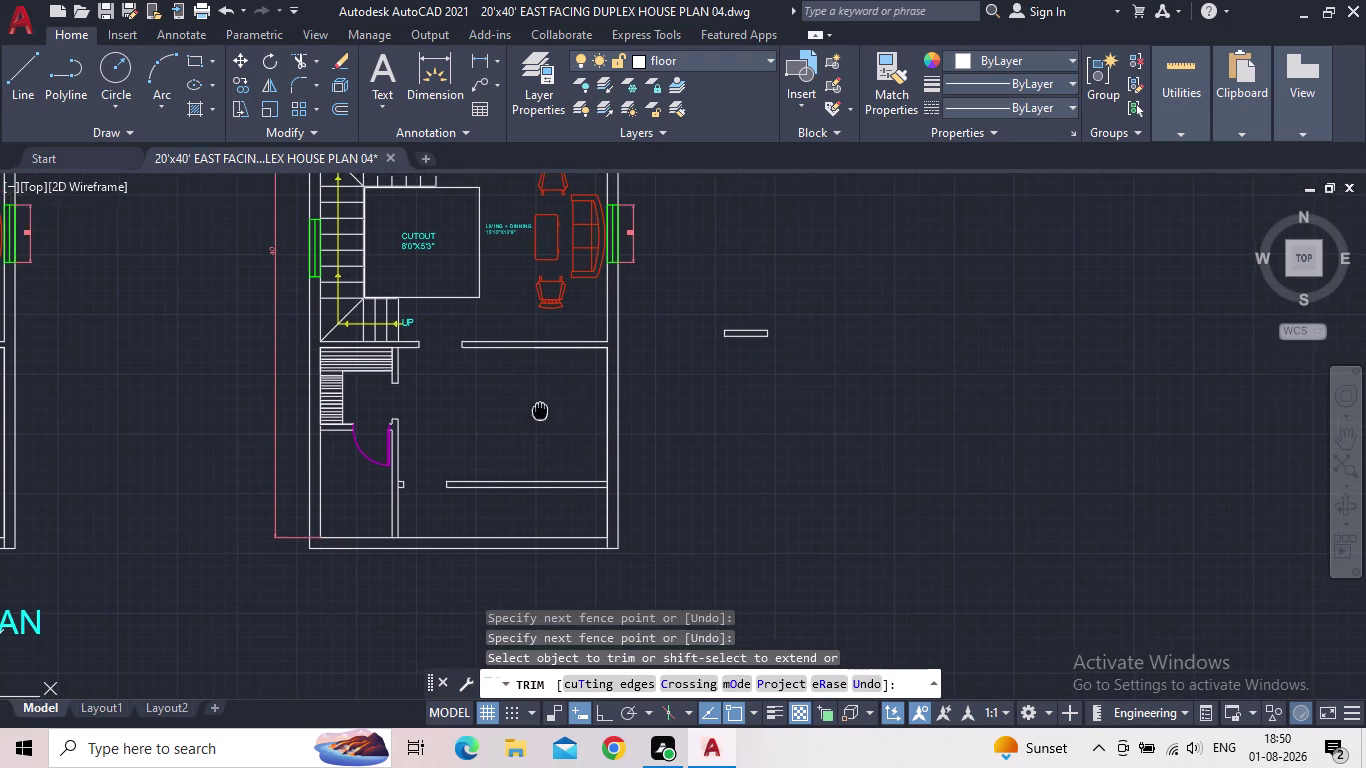
middle_drag(540, 411, 528, 418)
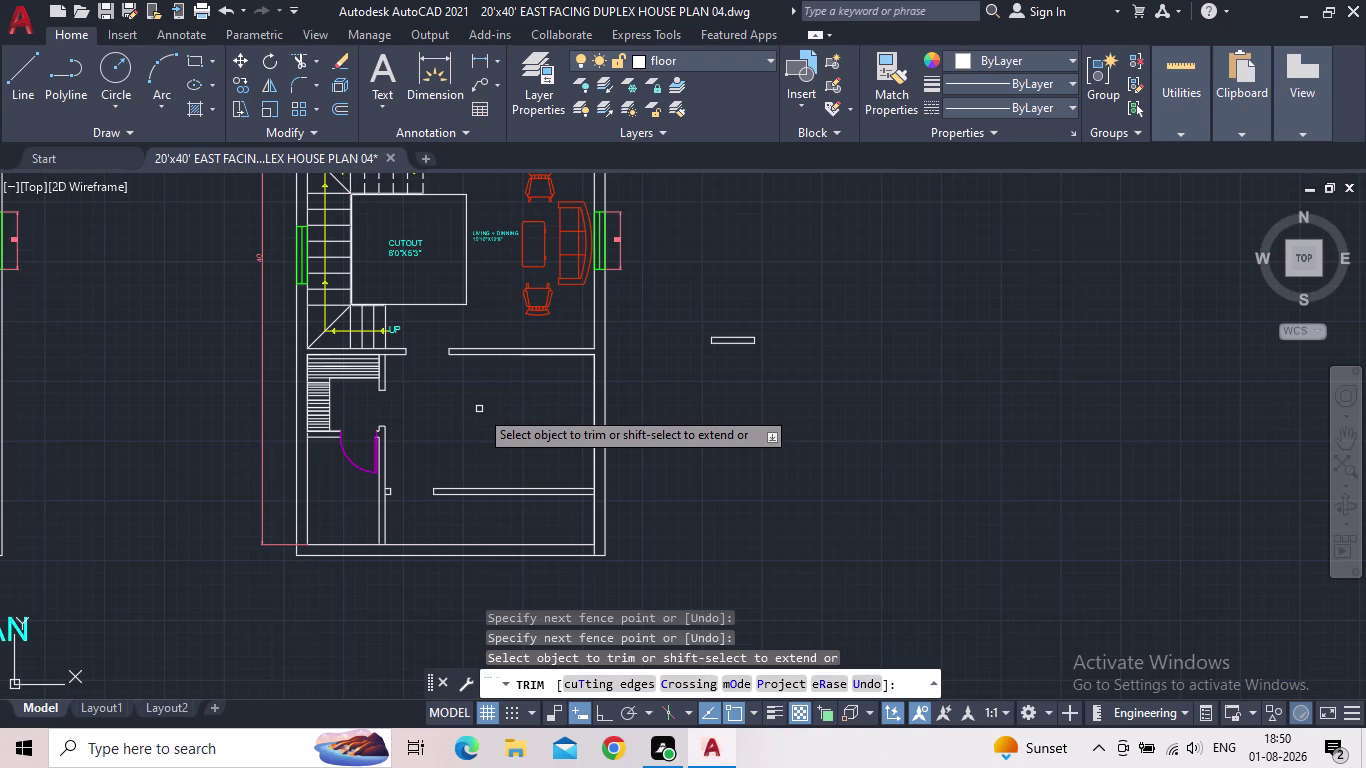
middle_drag(489, 444, 488, 445)
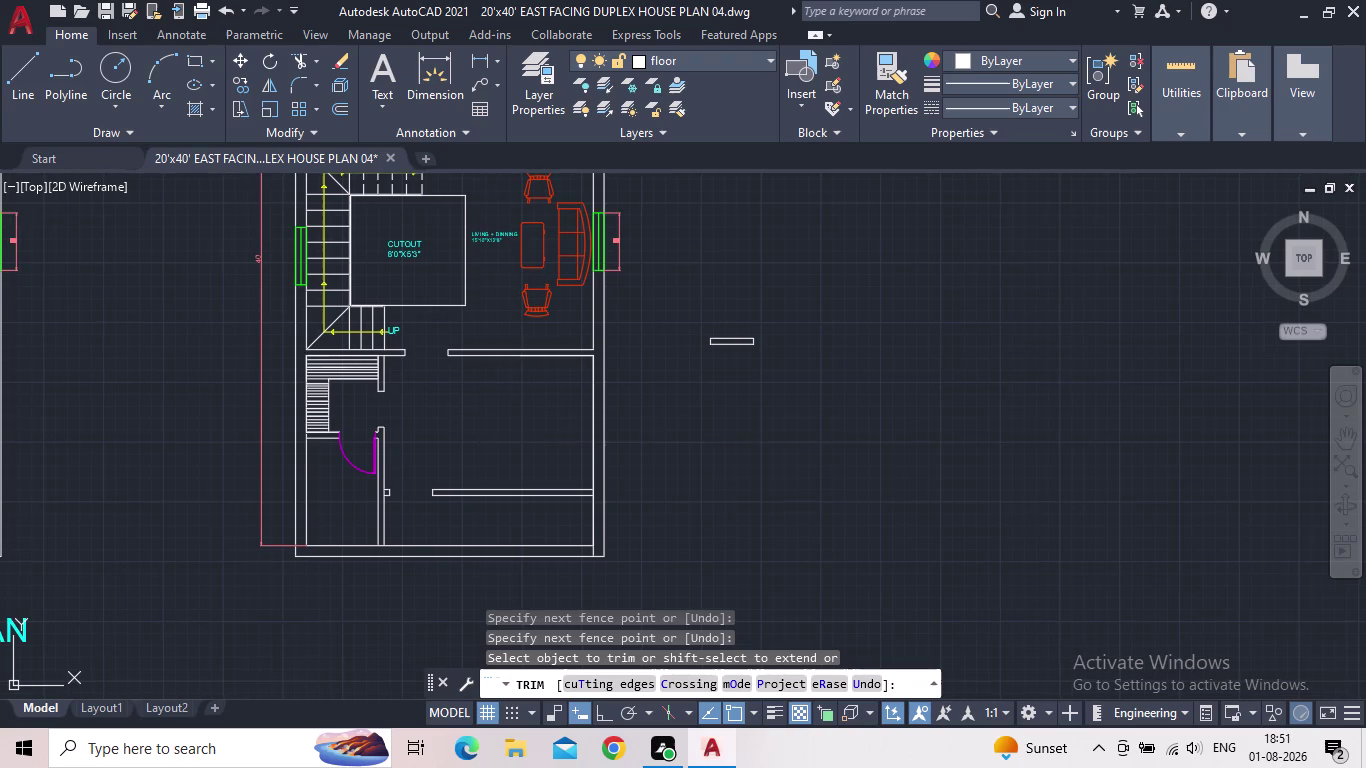
middle_drag(488, 445, 474, 454)
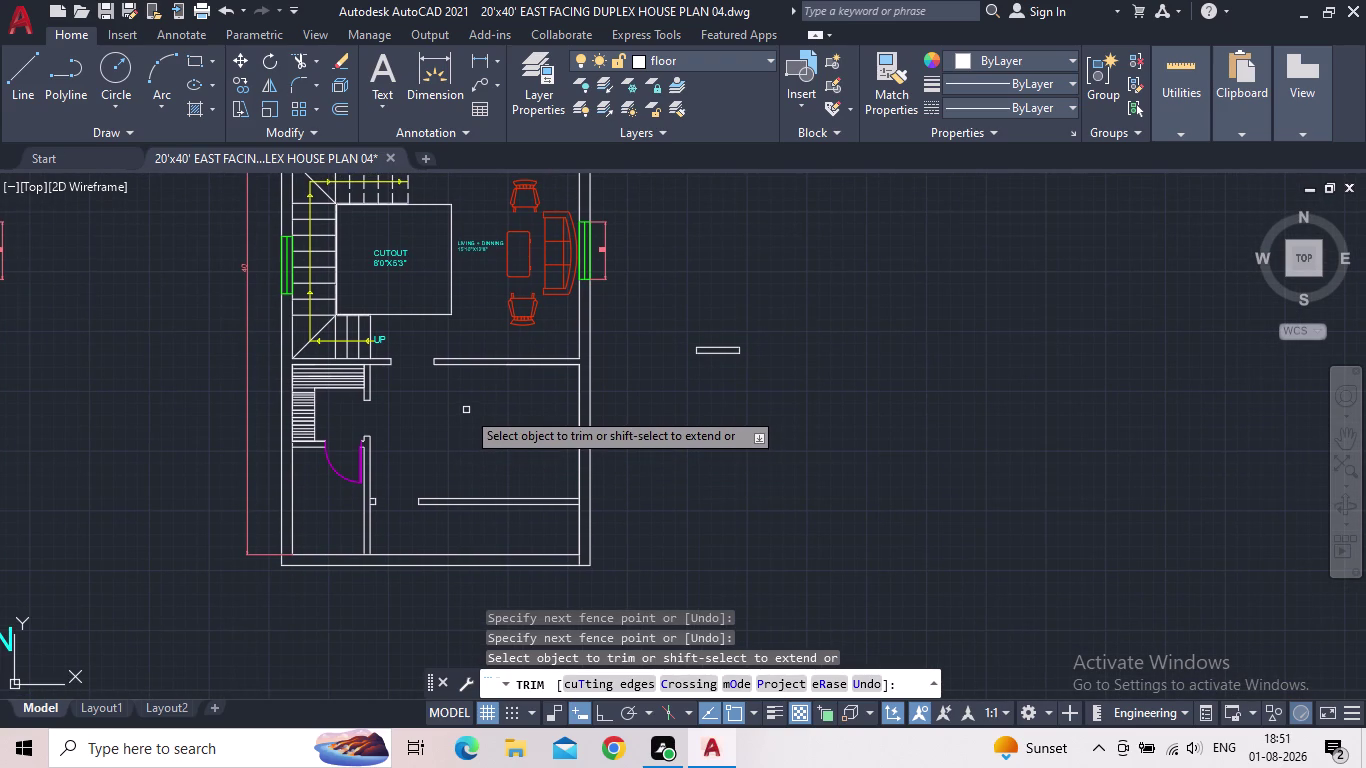
scroll(up, 3)
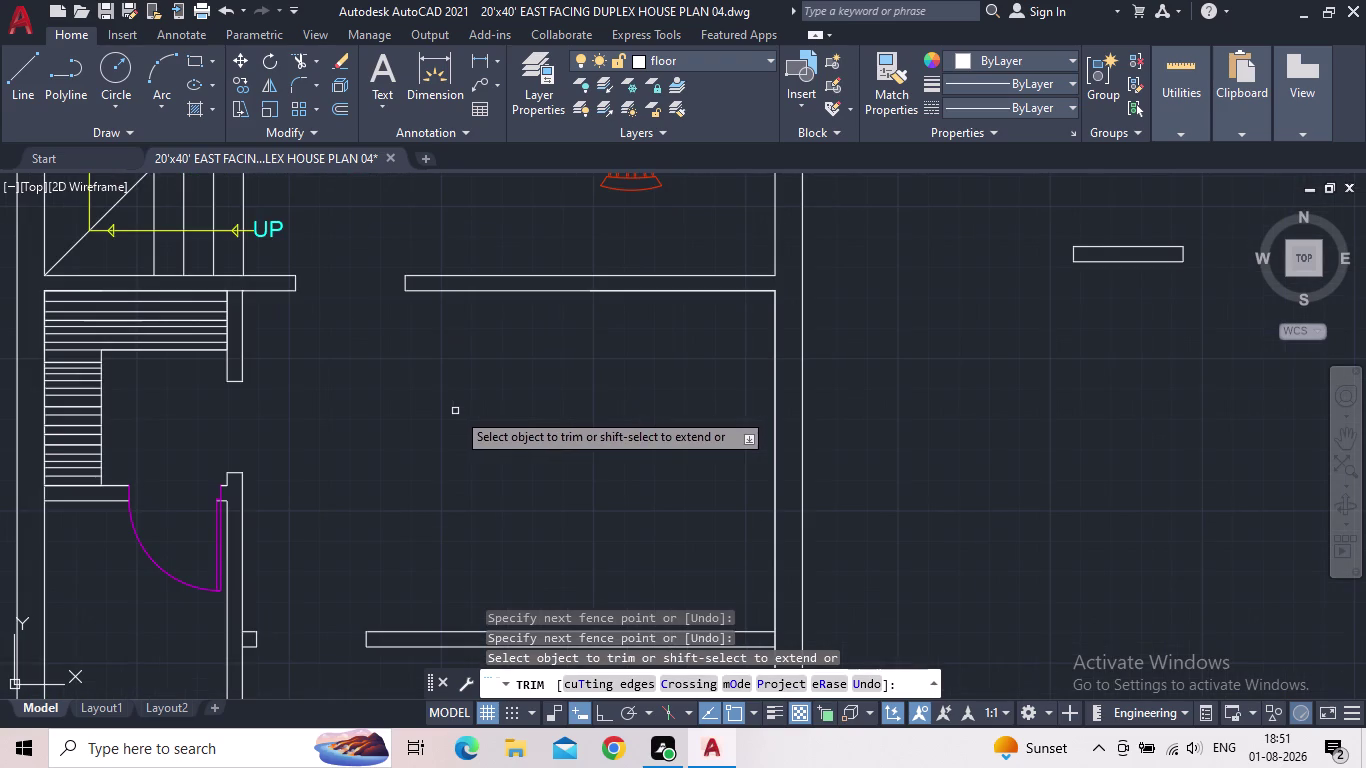
middle_drag(465, 426, 468, 409)
scroll(down, 3)
scroll(down, 3)
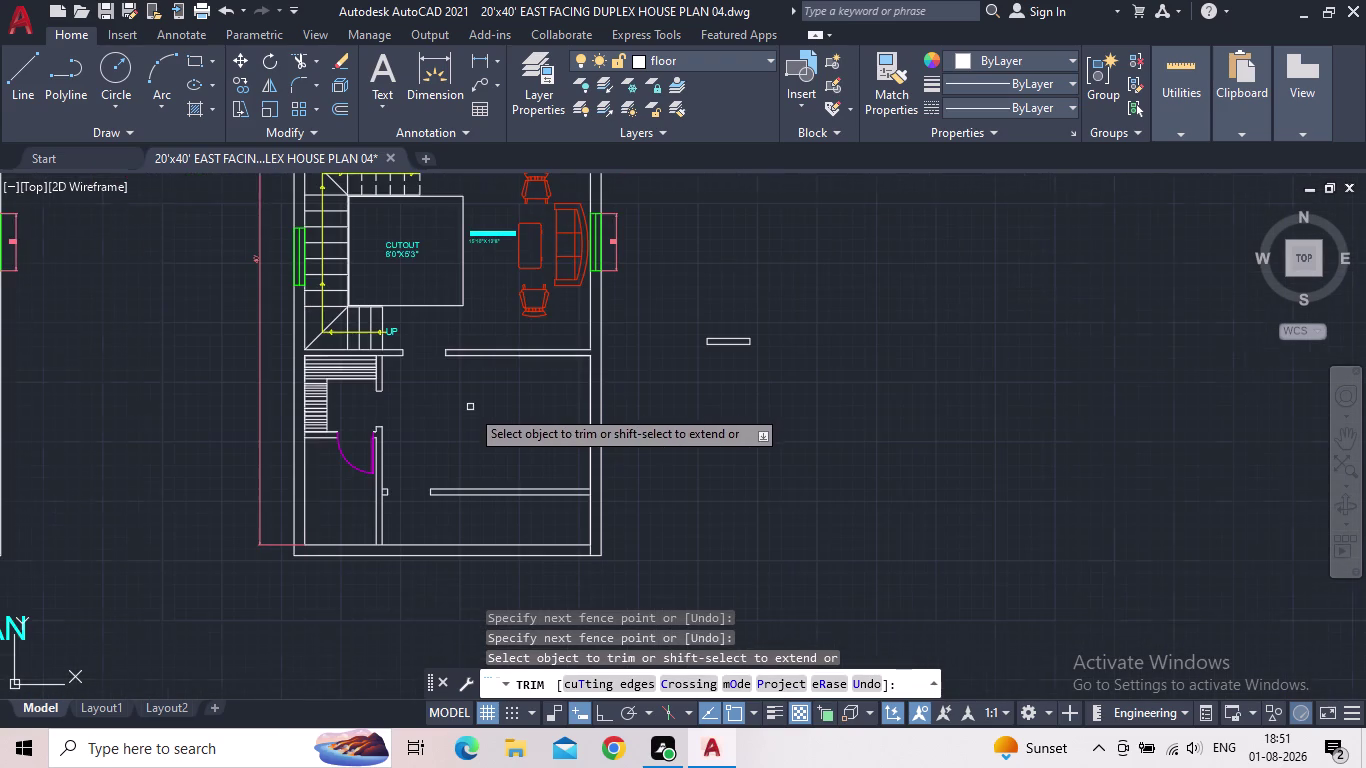
middle_drag(473, 415, 460, 407)
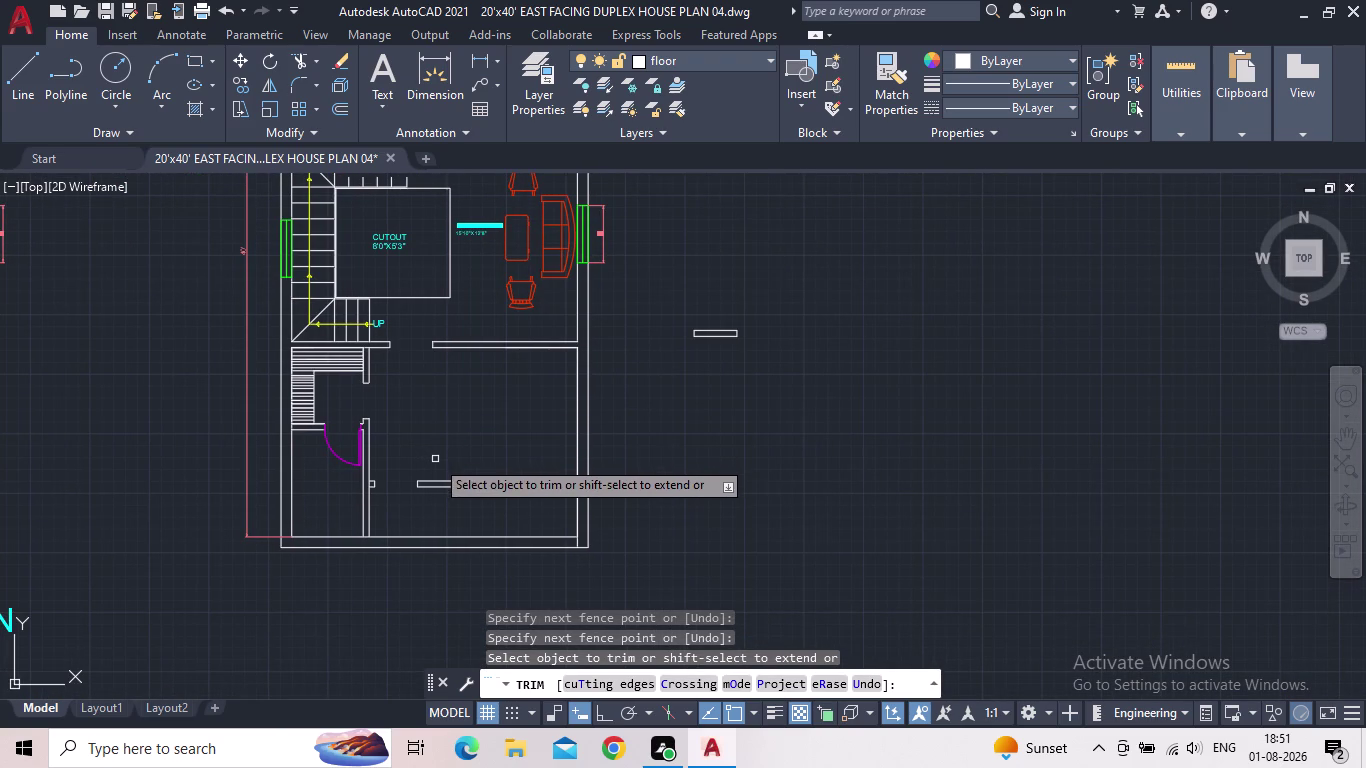
scroll(up, 3)
key(Escape)
scroll(up, 3)
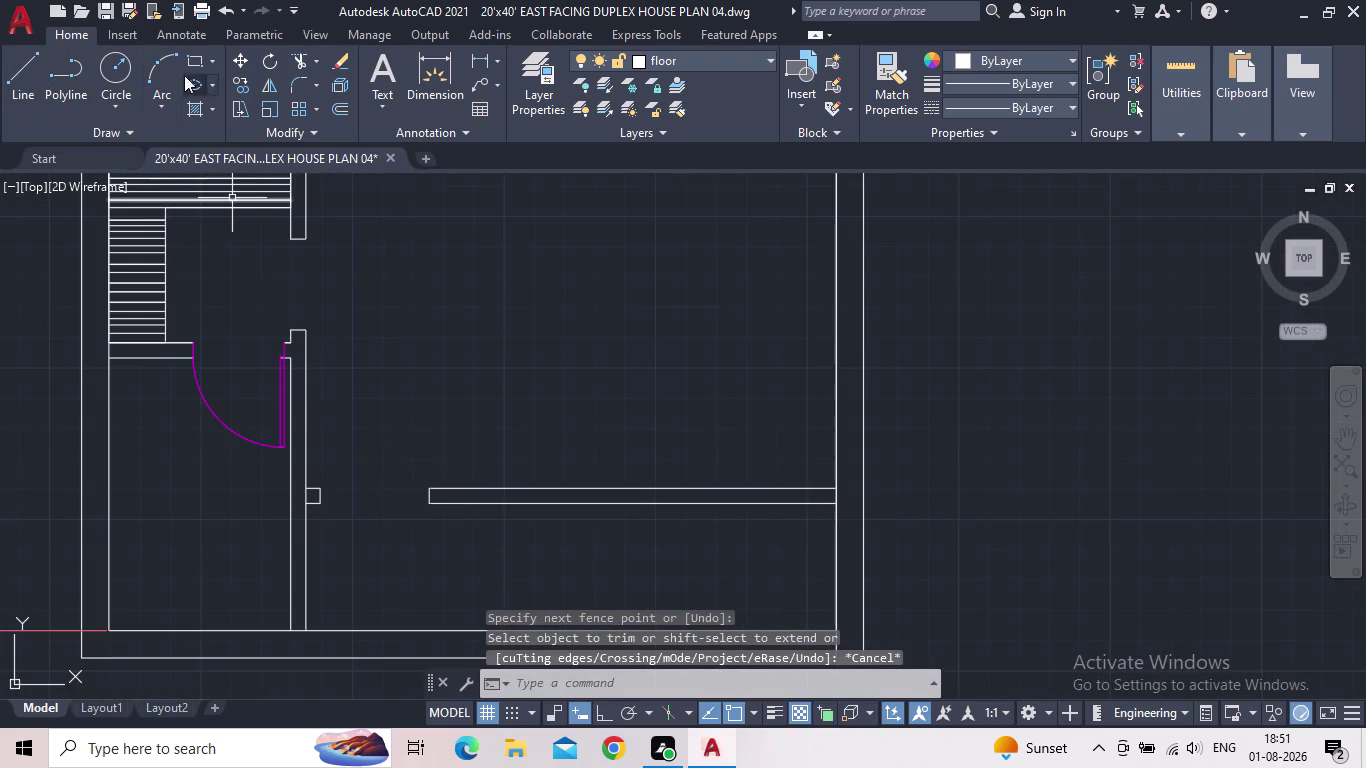
Draw a thin rectangle from the lower door's wall stub corner partway across the opening.
click(191, 55)
scroll(up, 3)
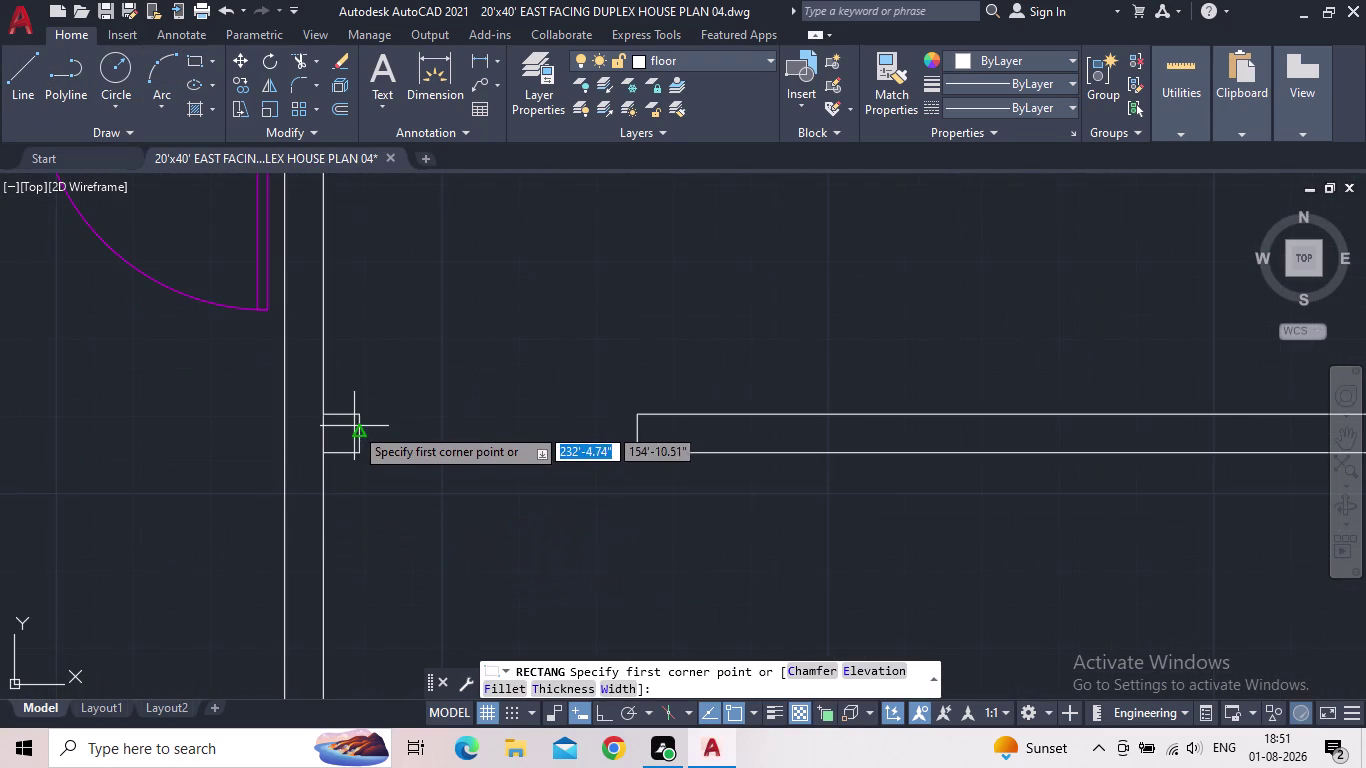
scroll(up, 3)
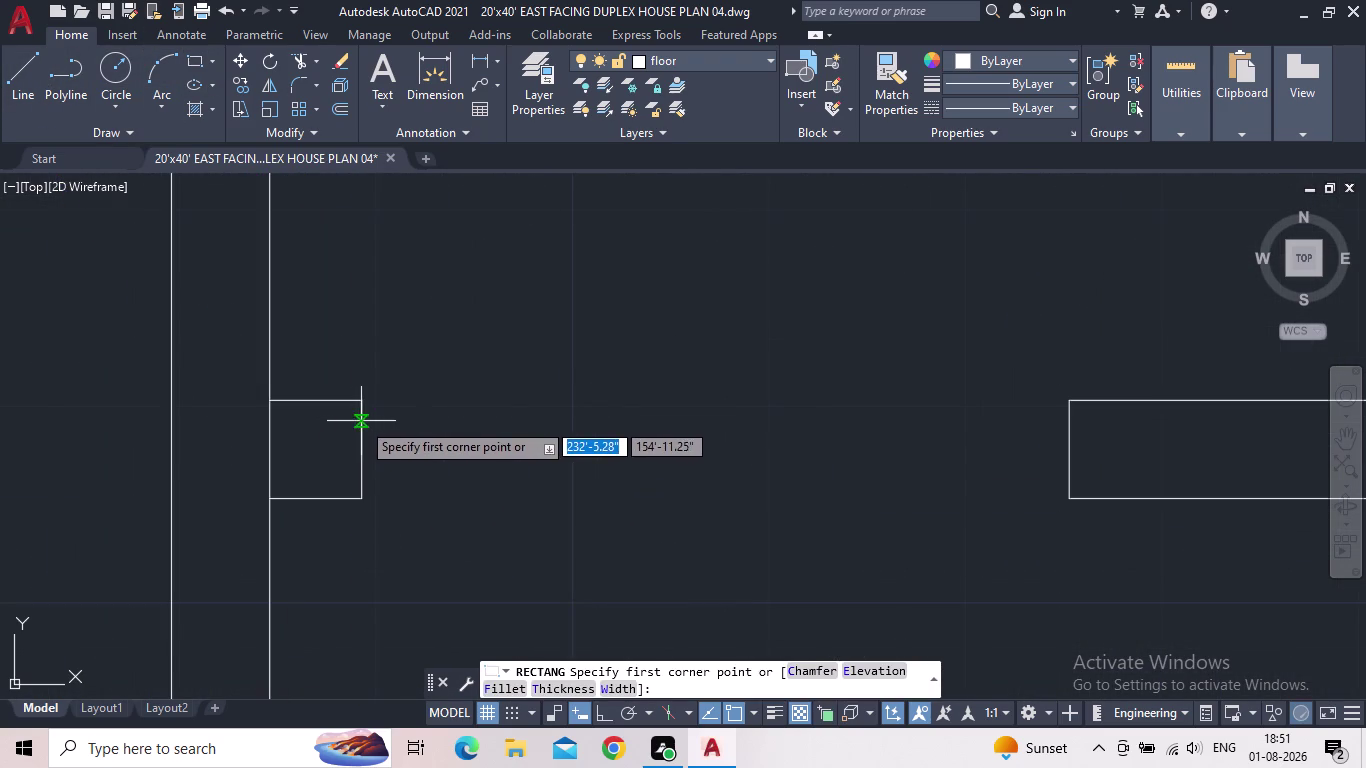
click(361, 421)
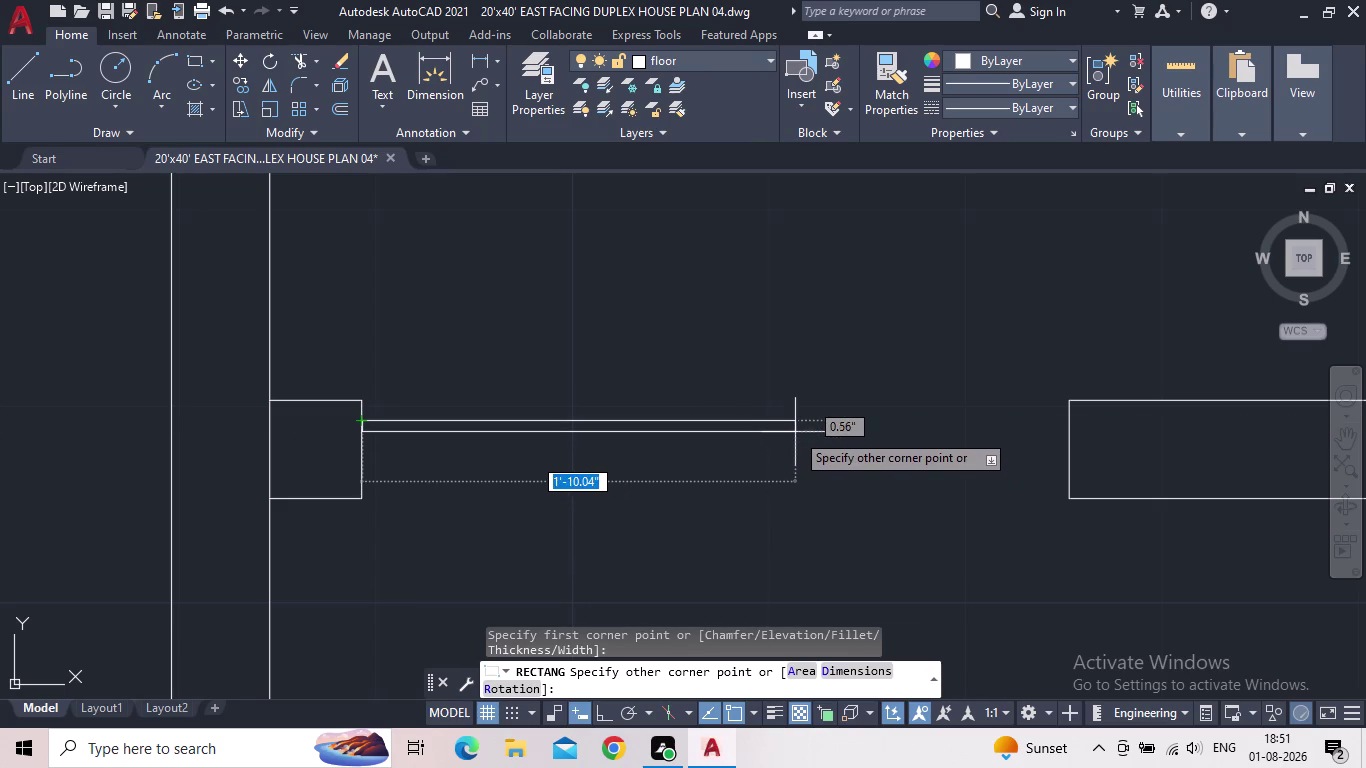
click(795, 432)
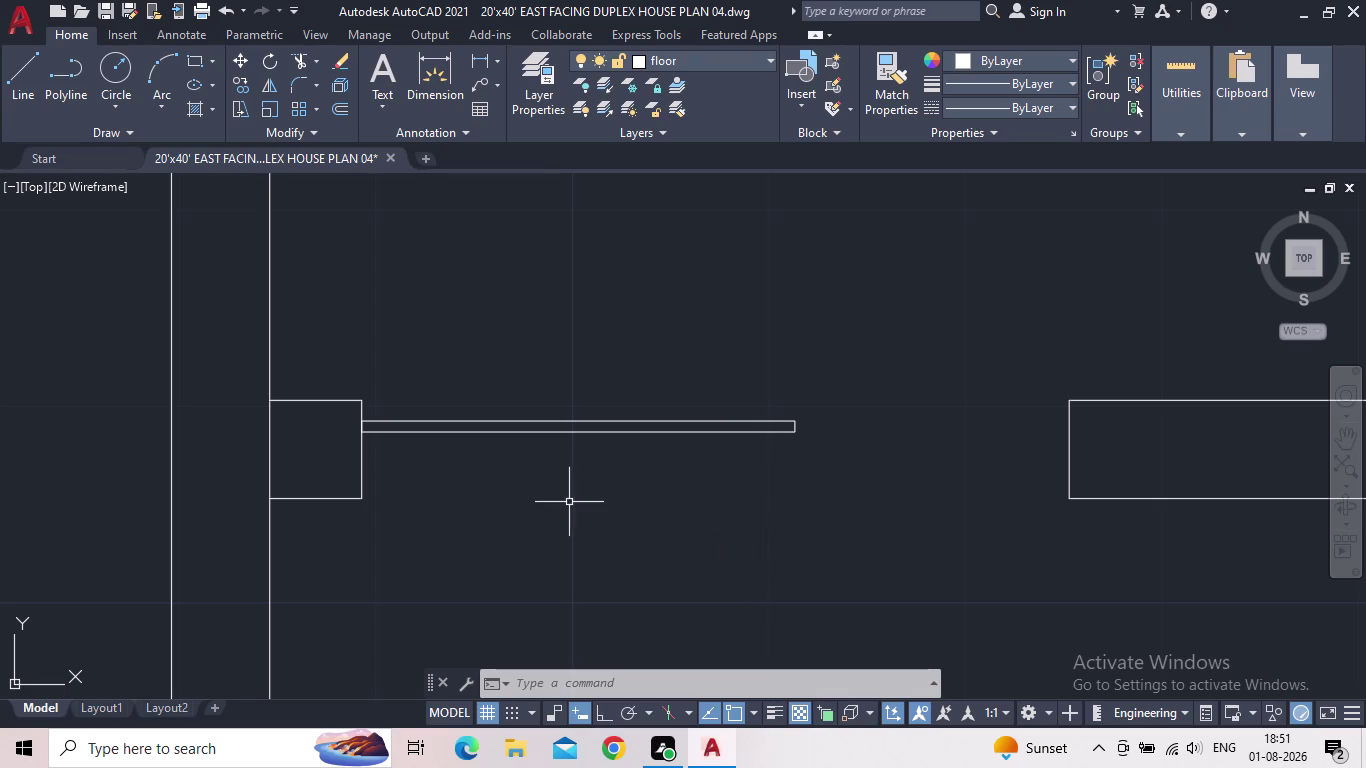
scroll(down, 3)
middle_drag(569, 493, 515, 508)
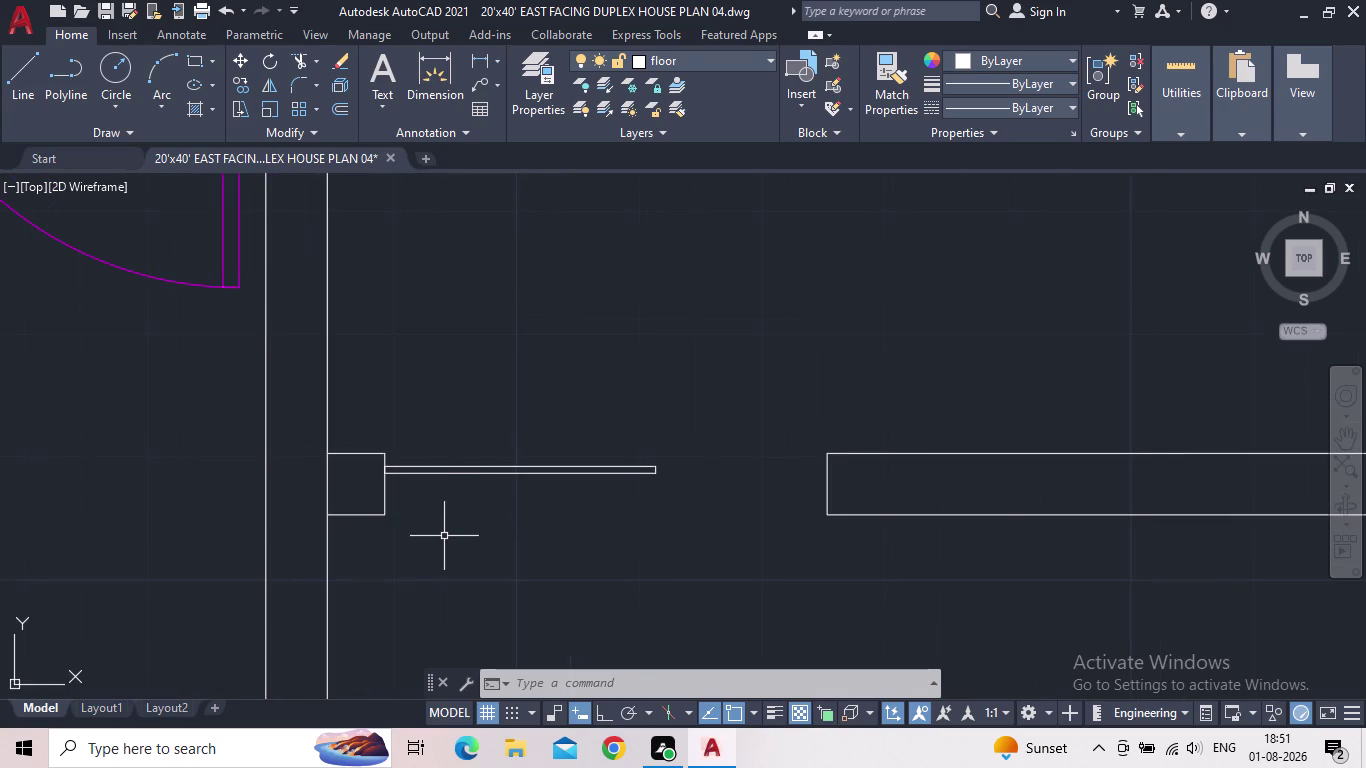
key(Escape)
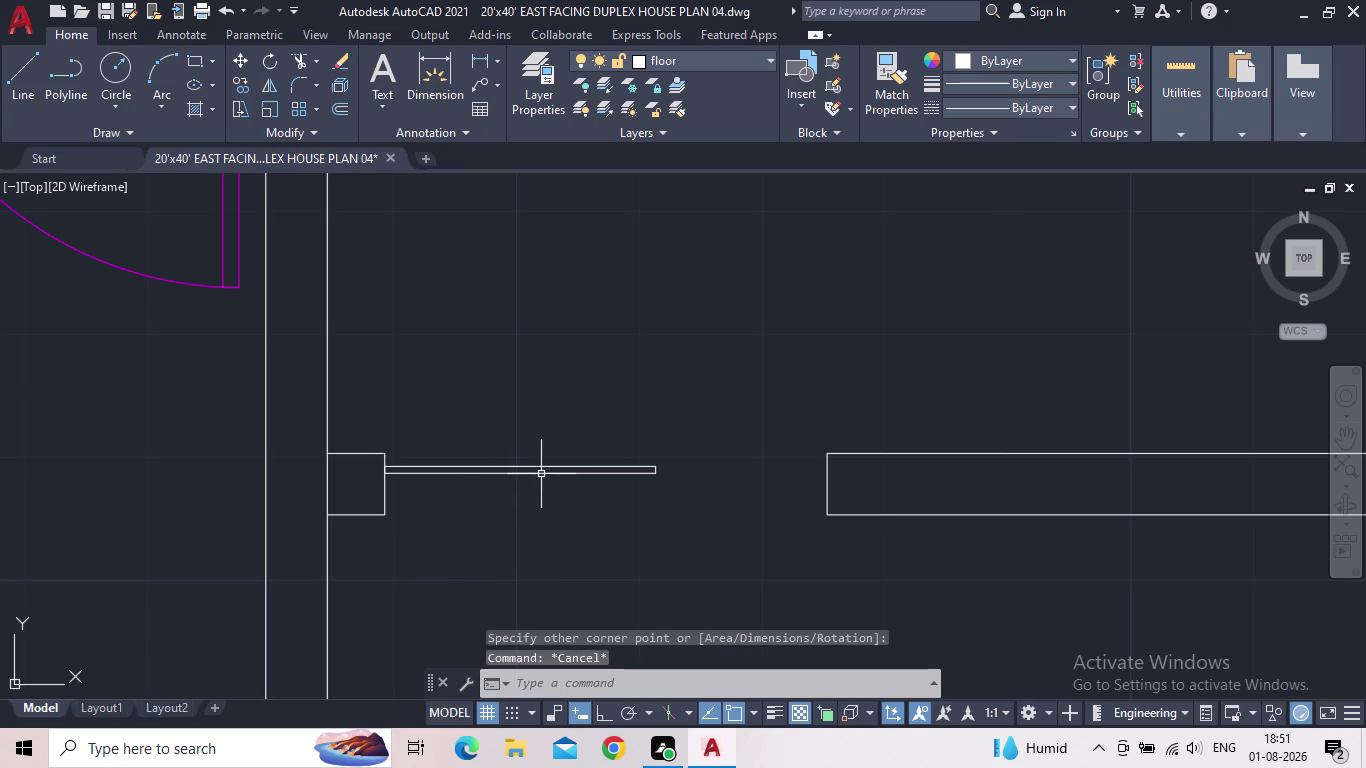
Copy the thin panel from its corner to the lower line's endpoint with CO.
click(542, 473)
key(c)
key(o)
key(Return)
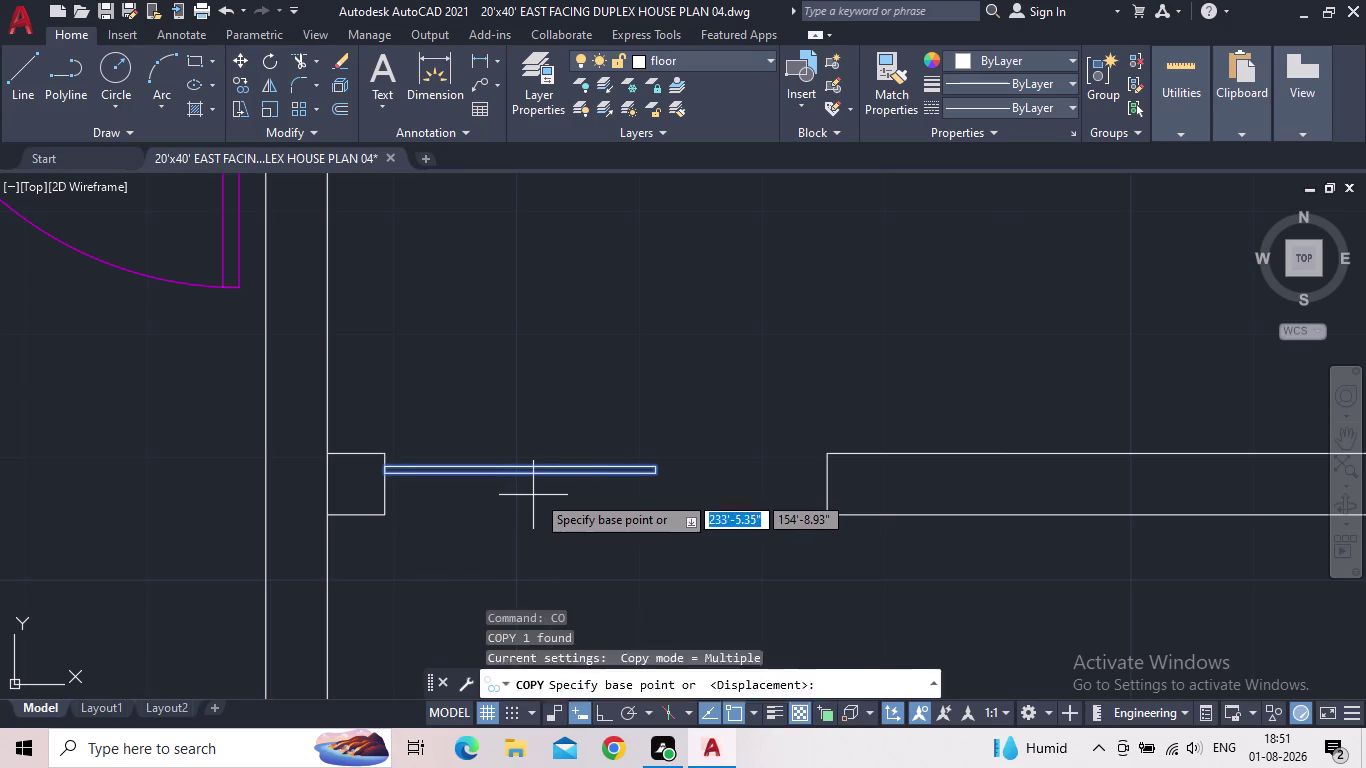
scroll(up, 3)
scroll(up, 3)
click(314, 485)
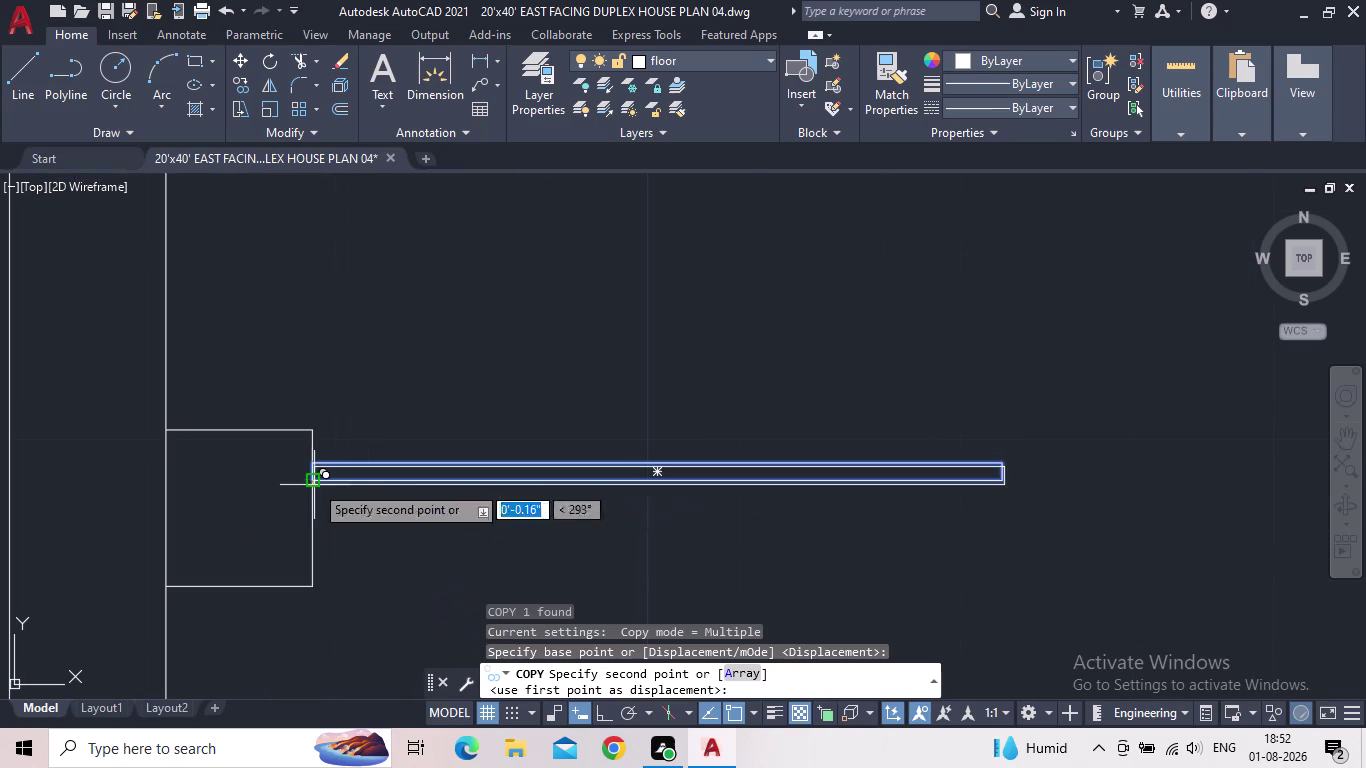
middle_drag(738, 515, 679, 526)
scroll(down, 3)
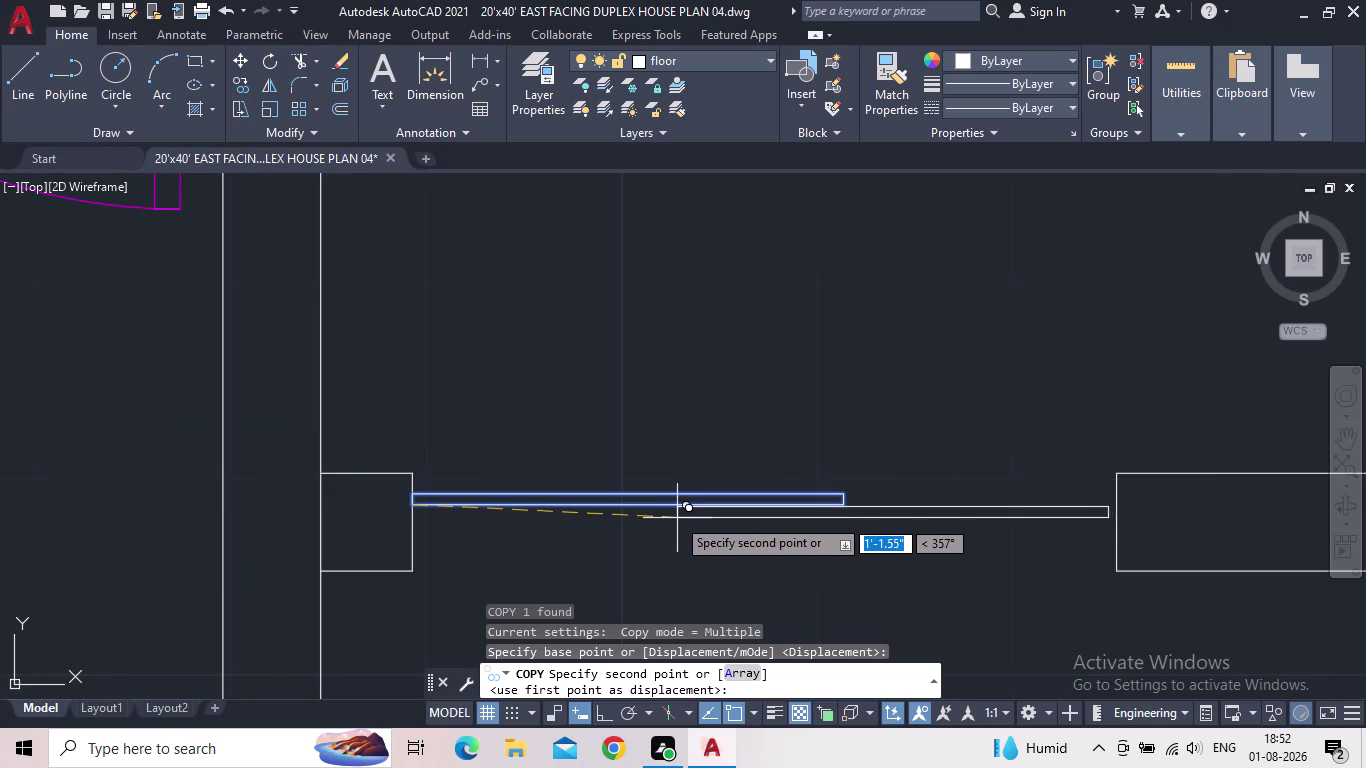
scroll(up, 3)
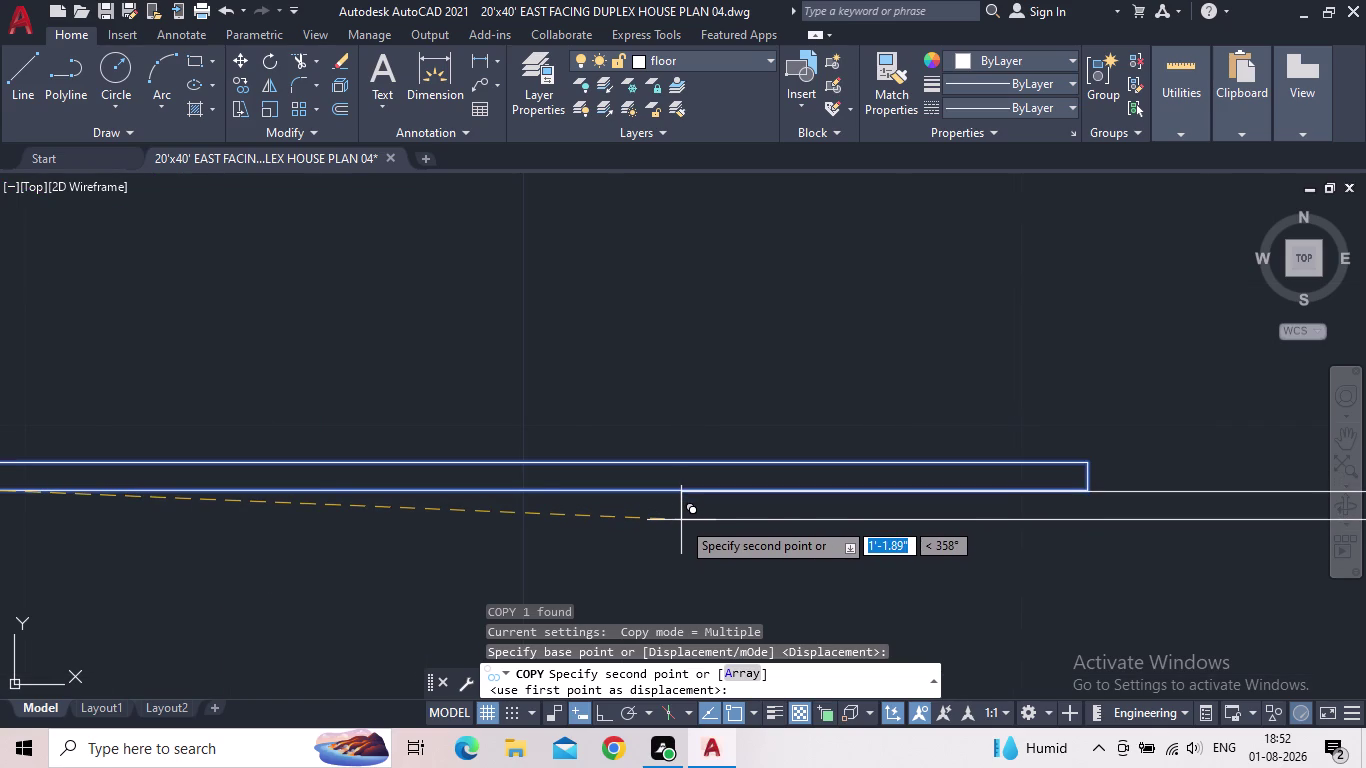
click(682, 519)
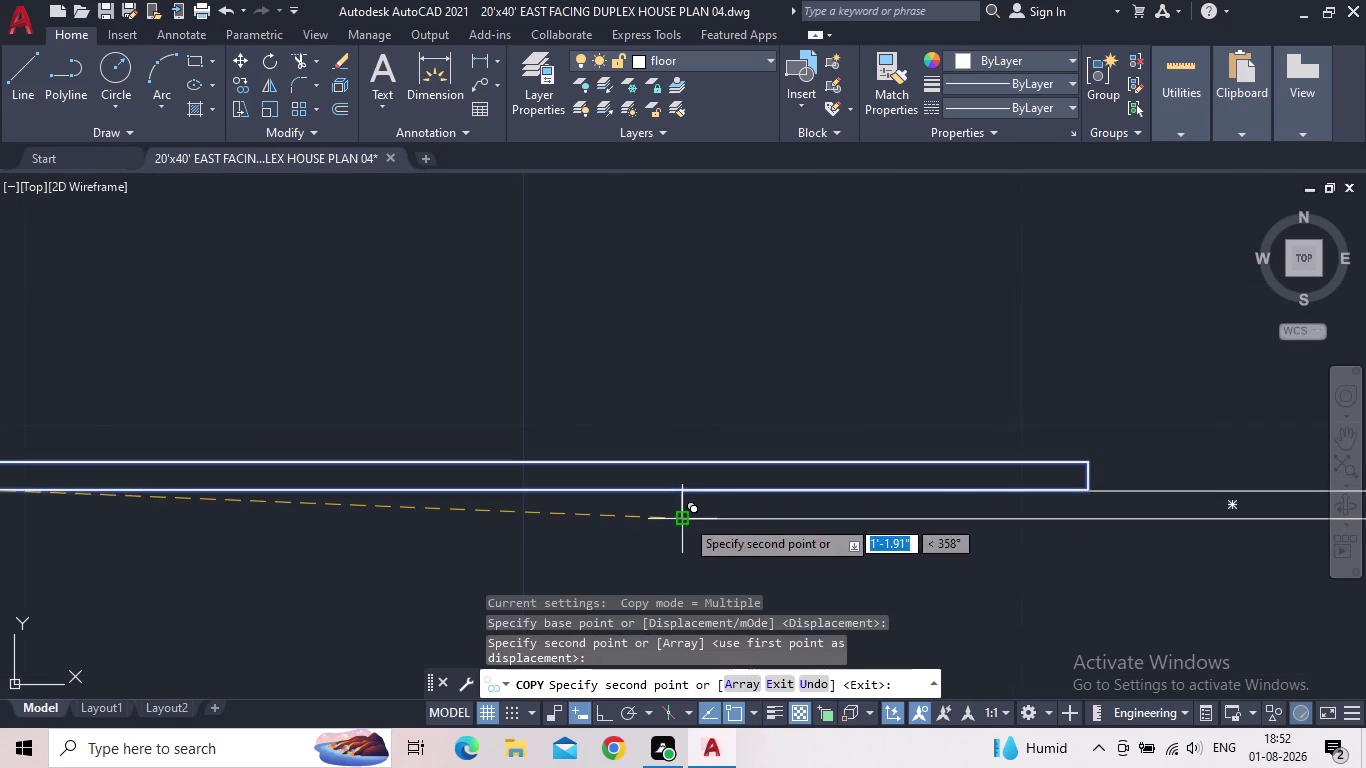
scroll(down, 3)
key(Escape)
Pan and zoom along the opening to review the two overlapping panels.
scroll(down, 3)
middle_drag(622, 554, 617, 554)
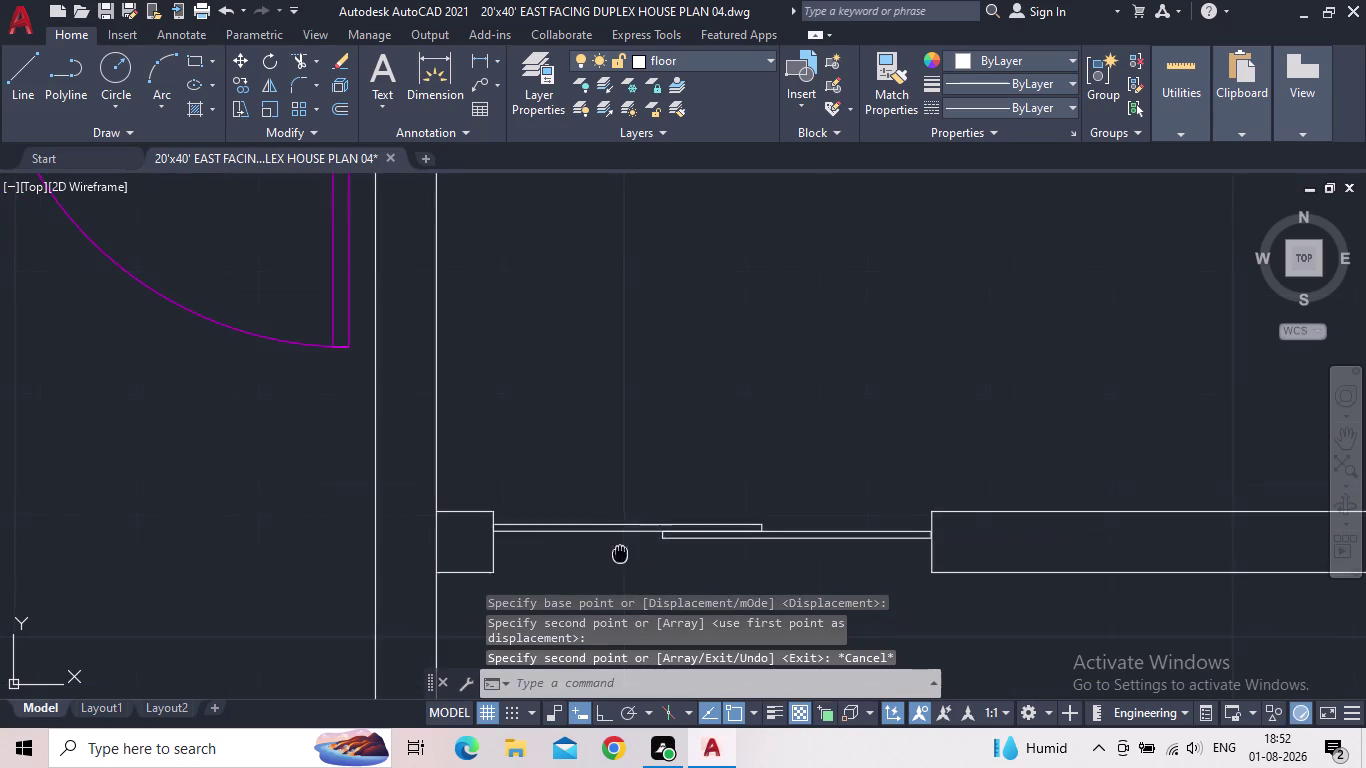
middle_drag(617, 554, 544, 543)
scroll(down, 3)
middle_drag(622, 478, 615, 450)
scroll(up, 3)
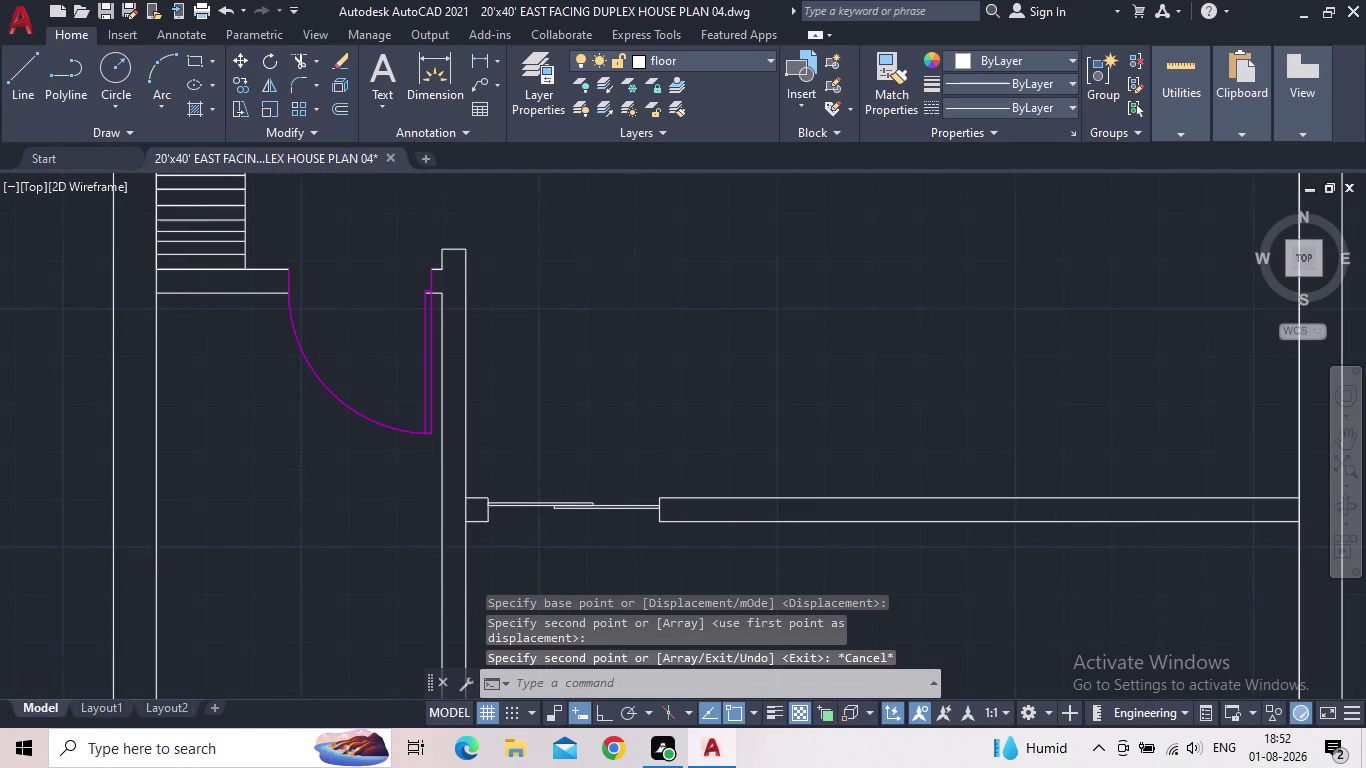
scroll(up, 3)
scroll(down, 3)
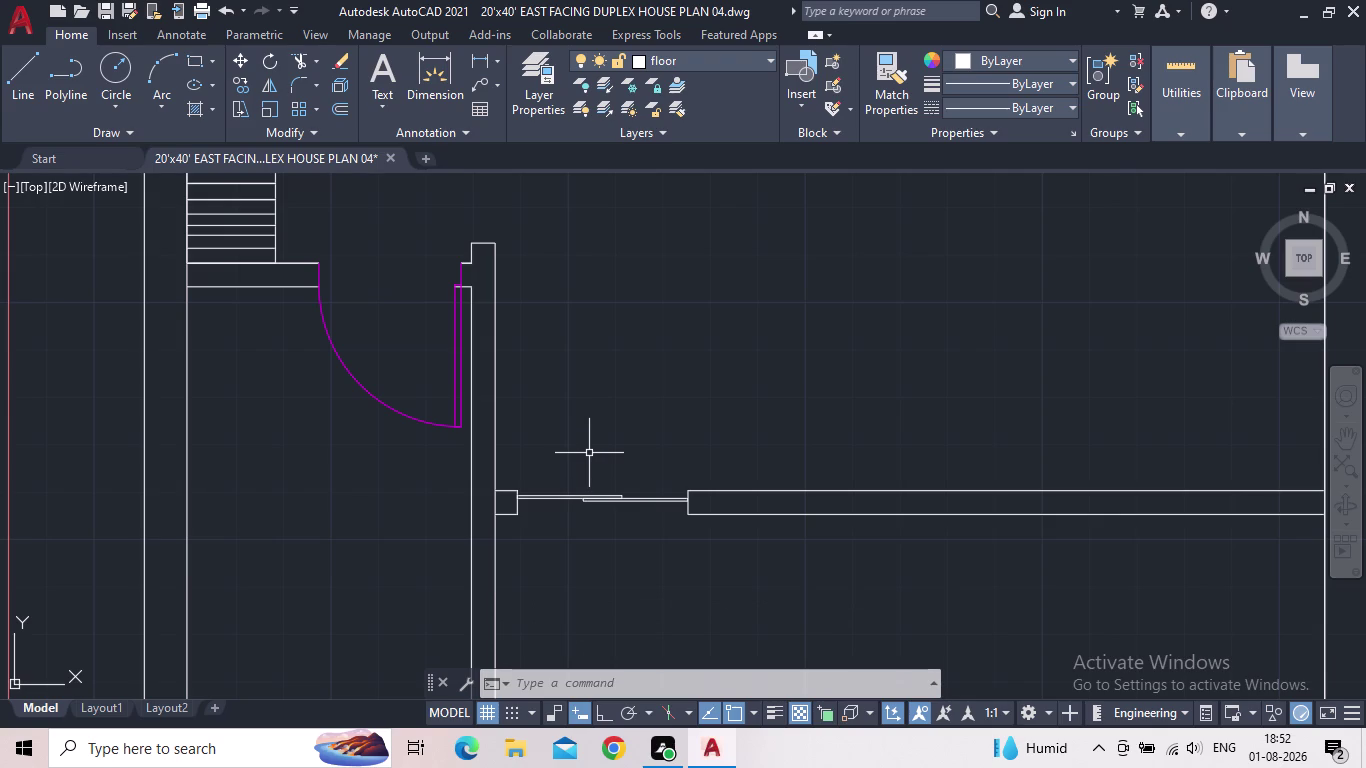
scroll(down, 3)
middle_drag(586, 452, 535, 458)
scroll(up, 3)
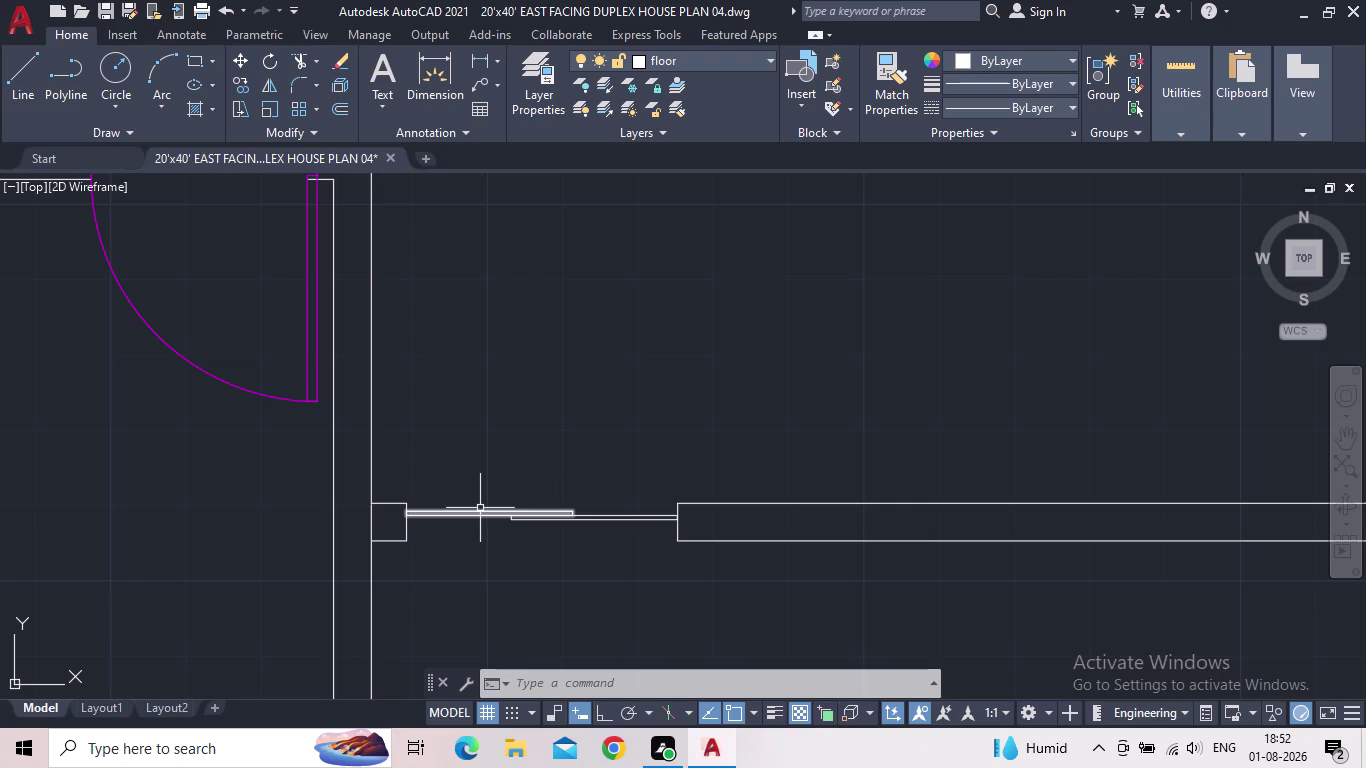
Window-select both thin panels and move them slightly lower from the panel end.
click(480, 508)
click(574, 552)
drag(574, 555, 555, 529)
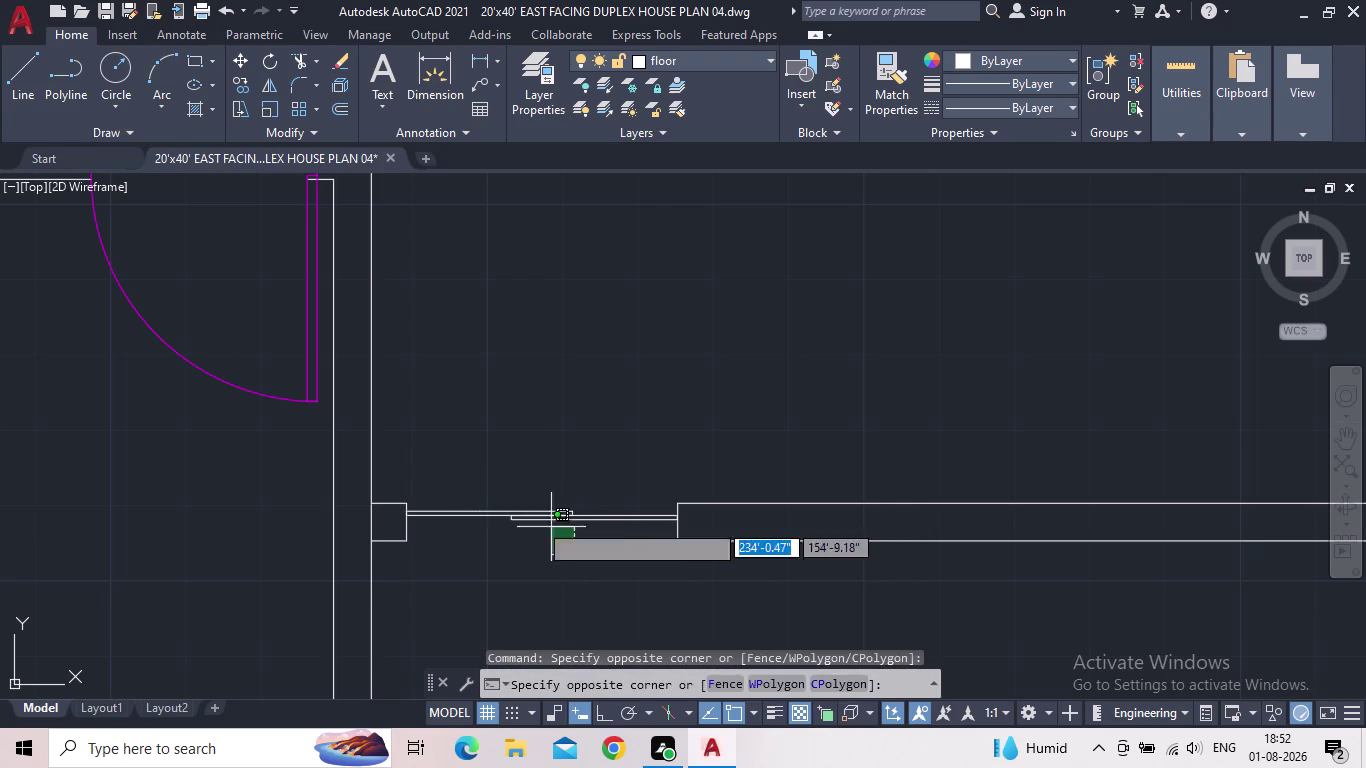
click(476, 491)
scroll(up, 3)
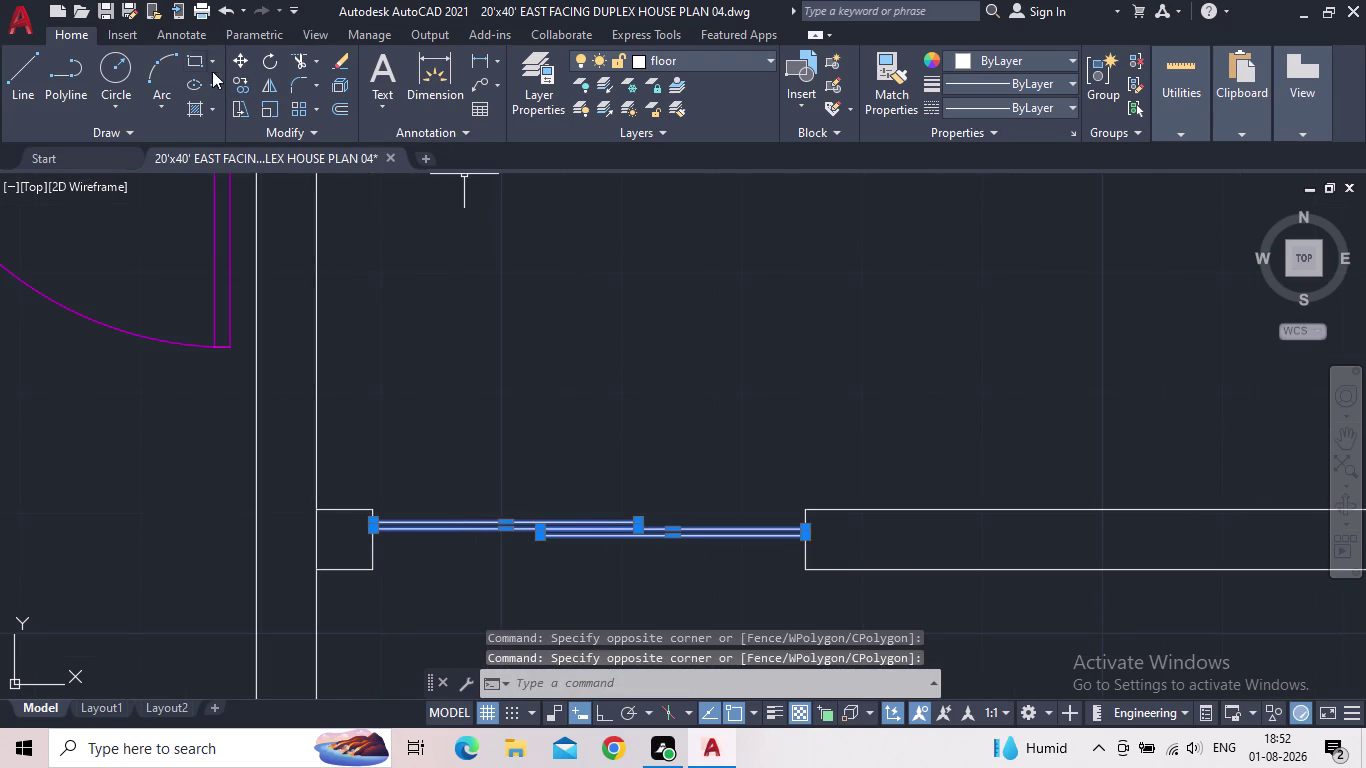
click(234, 61)
scroll(up, 3)
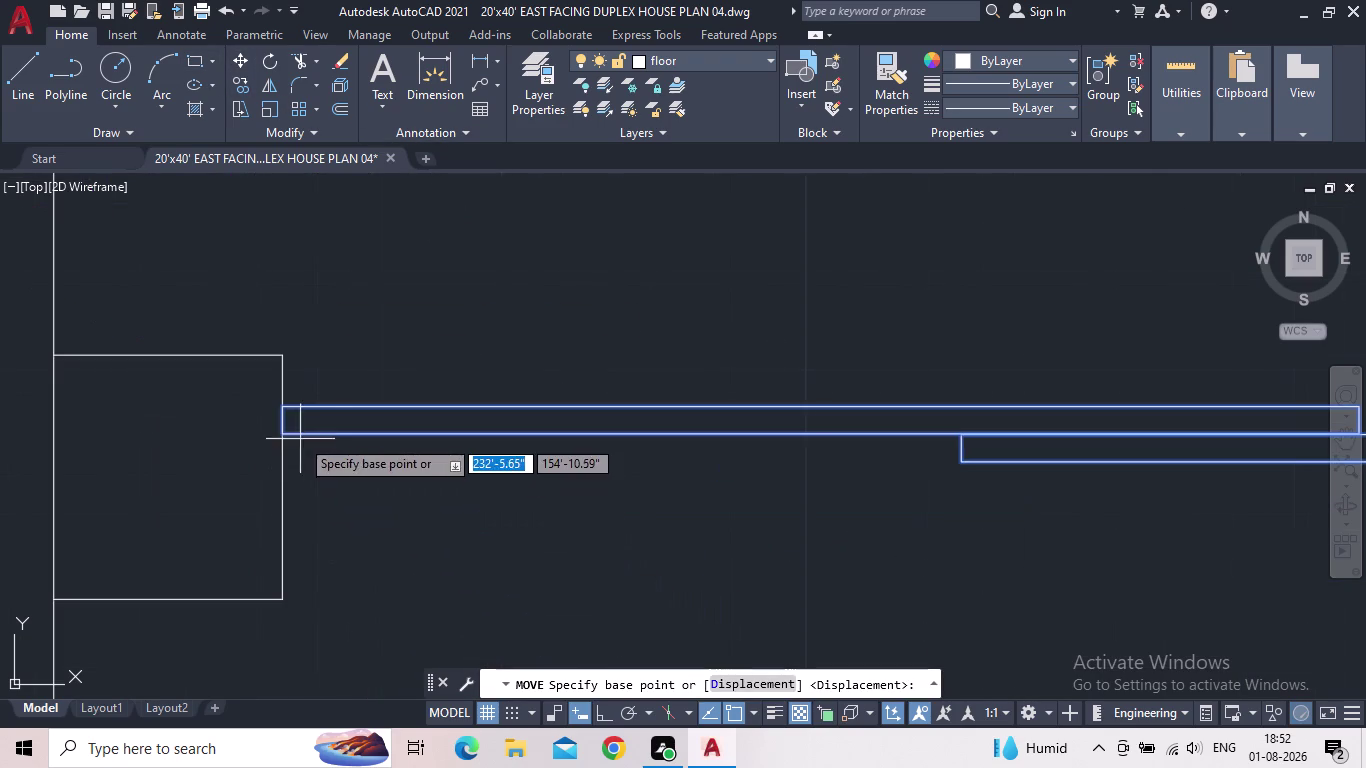
click(278, 421)
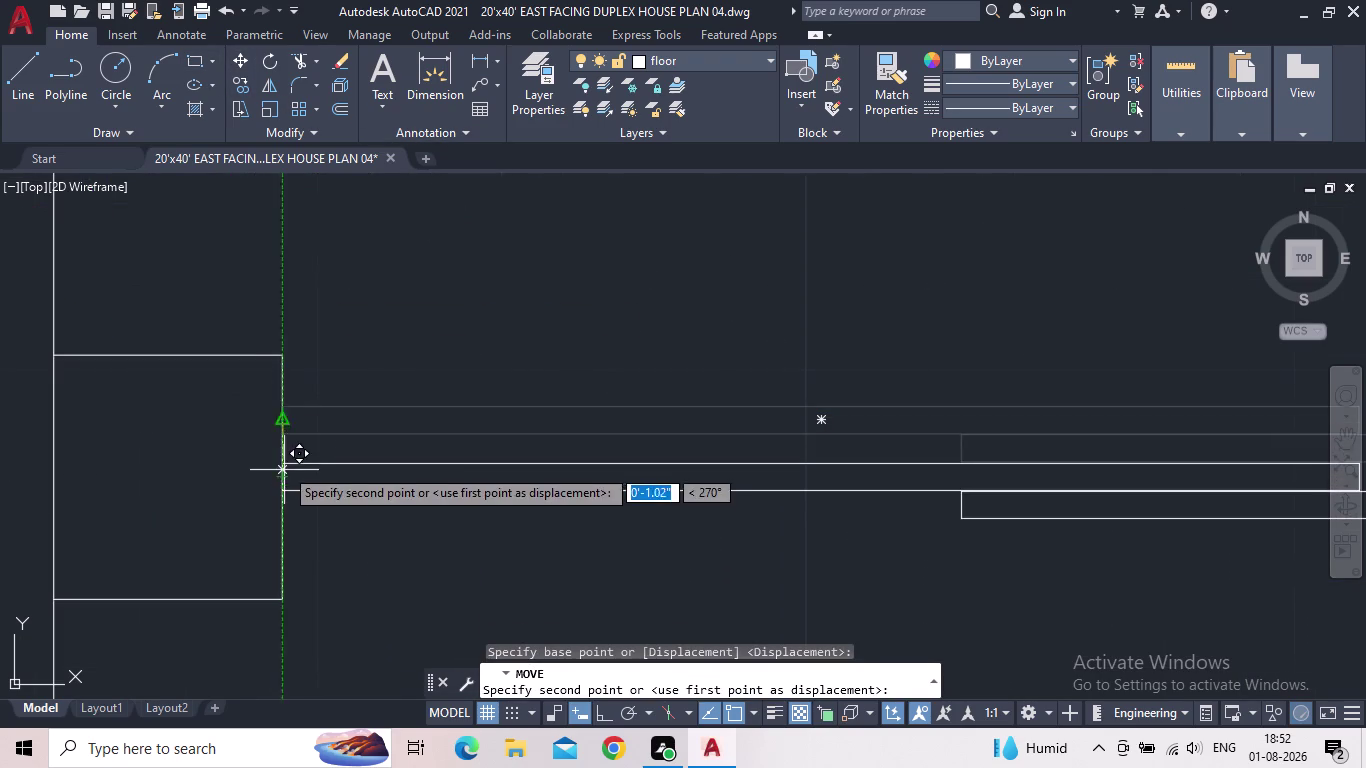
scroll(down, 3)
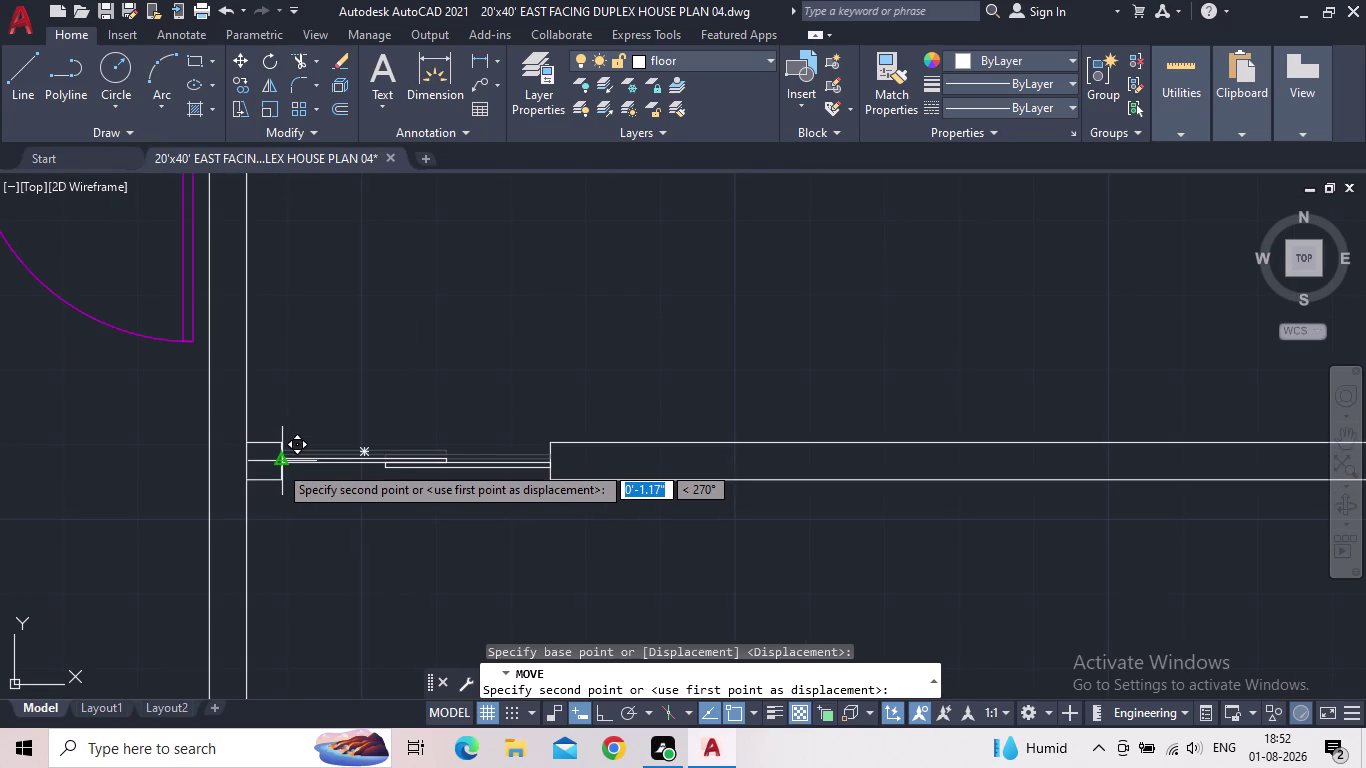
click(278, 466)
key(Escape)
Pan and zoom across the plan to the living area, toilet and OTS area.
scroll(down, 3)
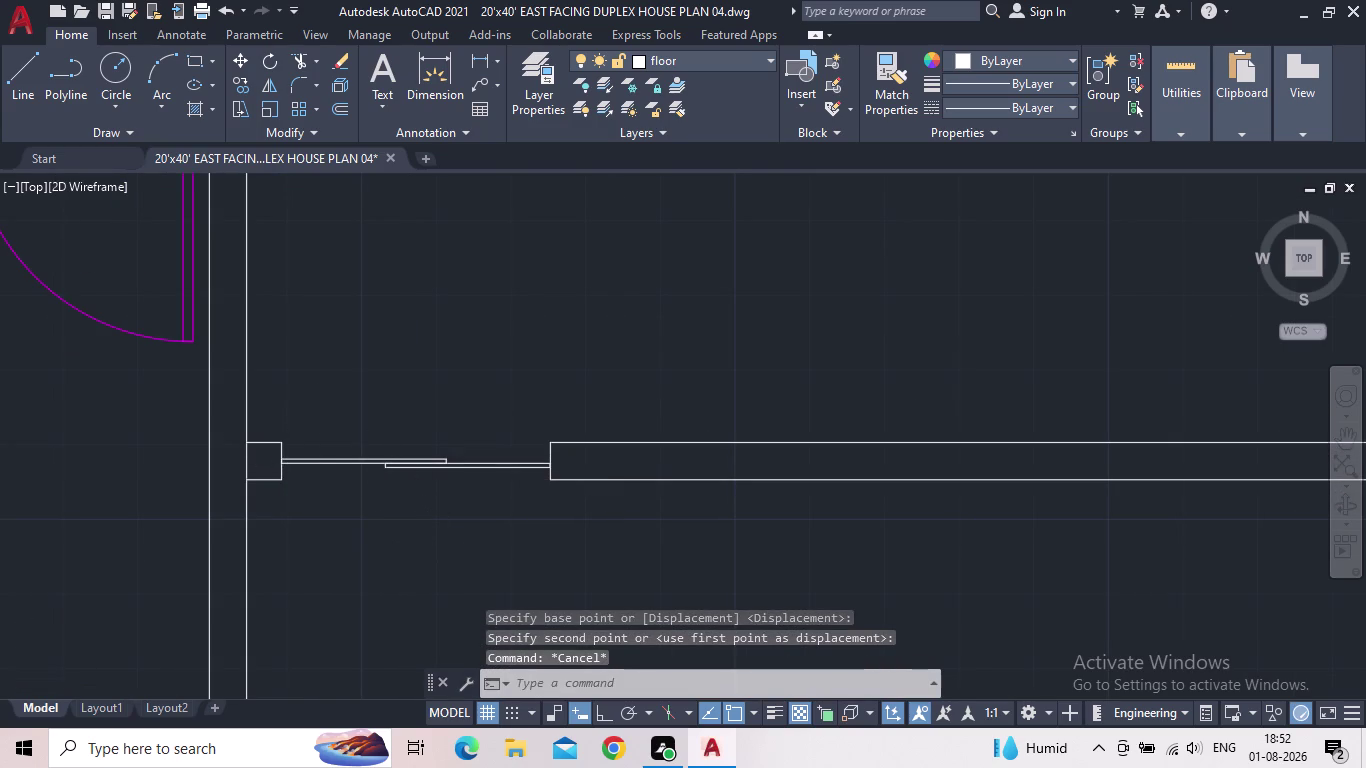
middle_drag(422, 549, 373, 535)
scroll(down, 3)
scroll(up, 3)
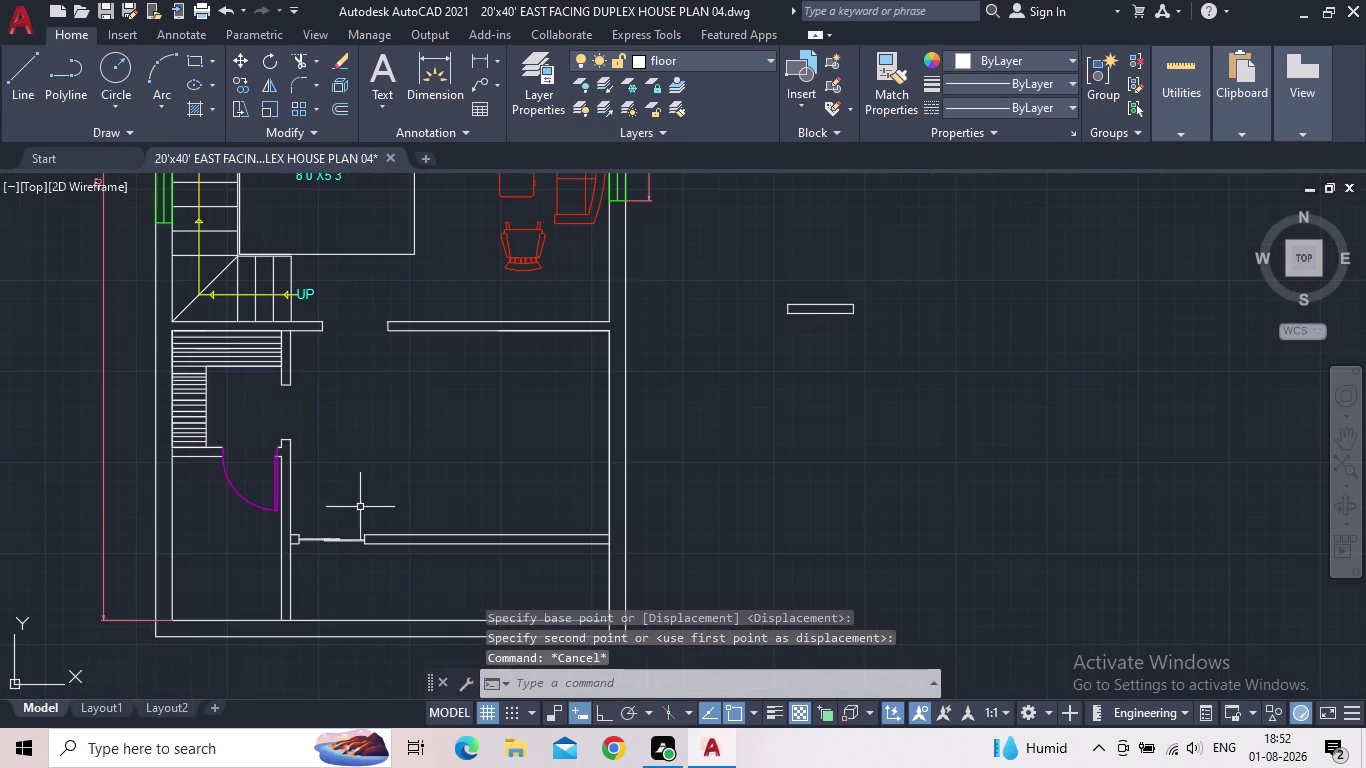
middle_drag(398, 397, 390, 536)
scroll(up, 3)
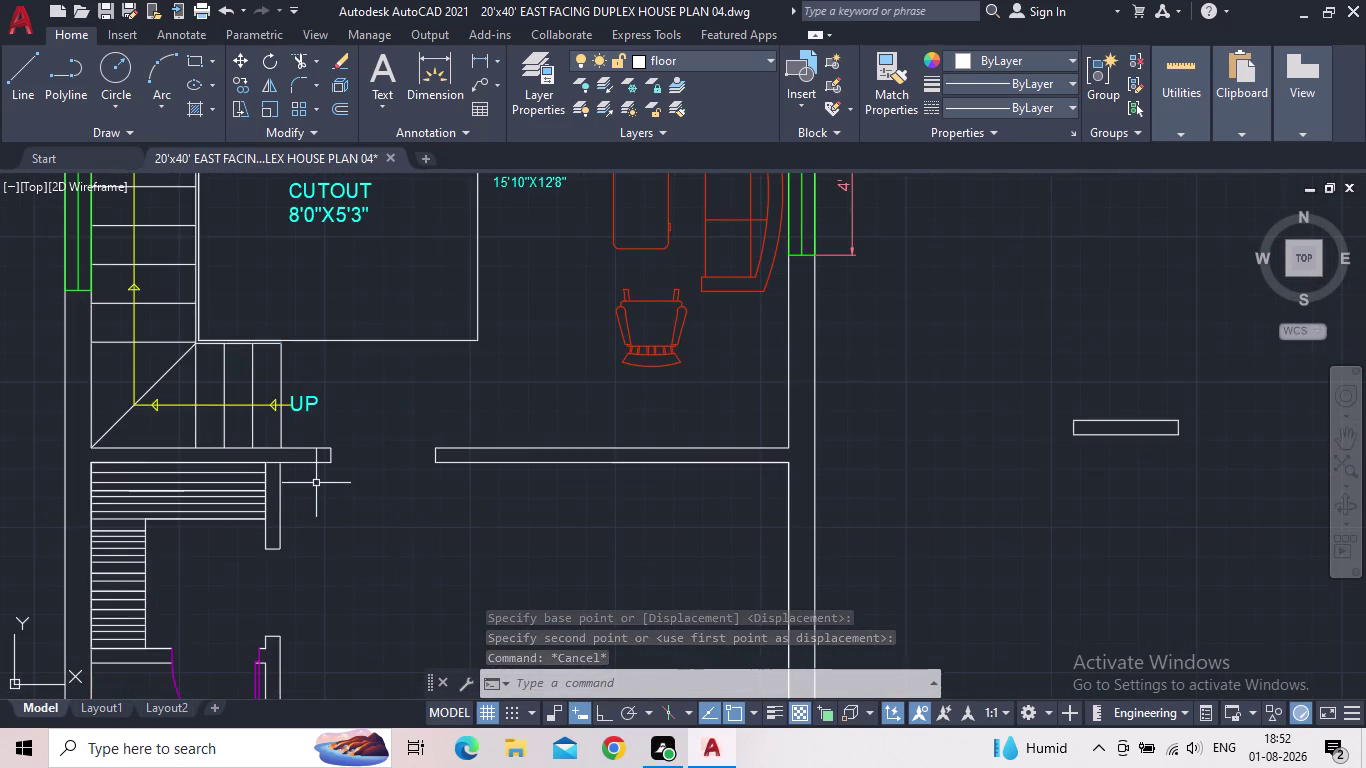
scroll(up, 3)
middle_drag(382, 477, 380, 542)
scroll(down, 3)
scroll(up, 3)
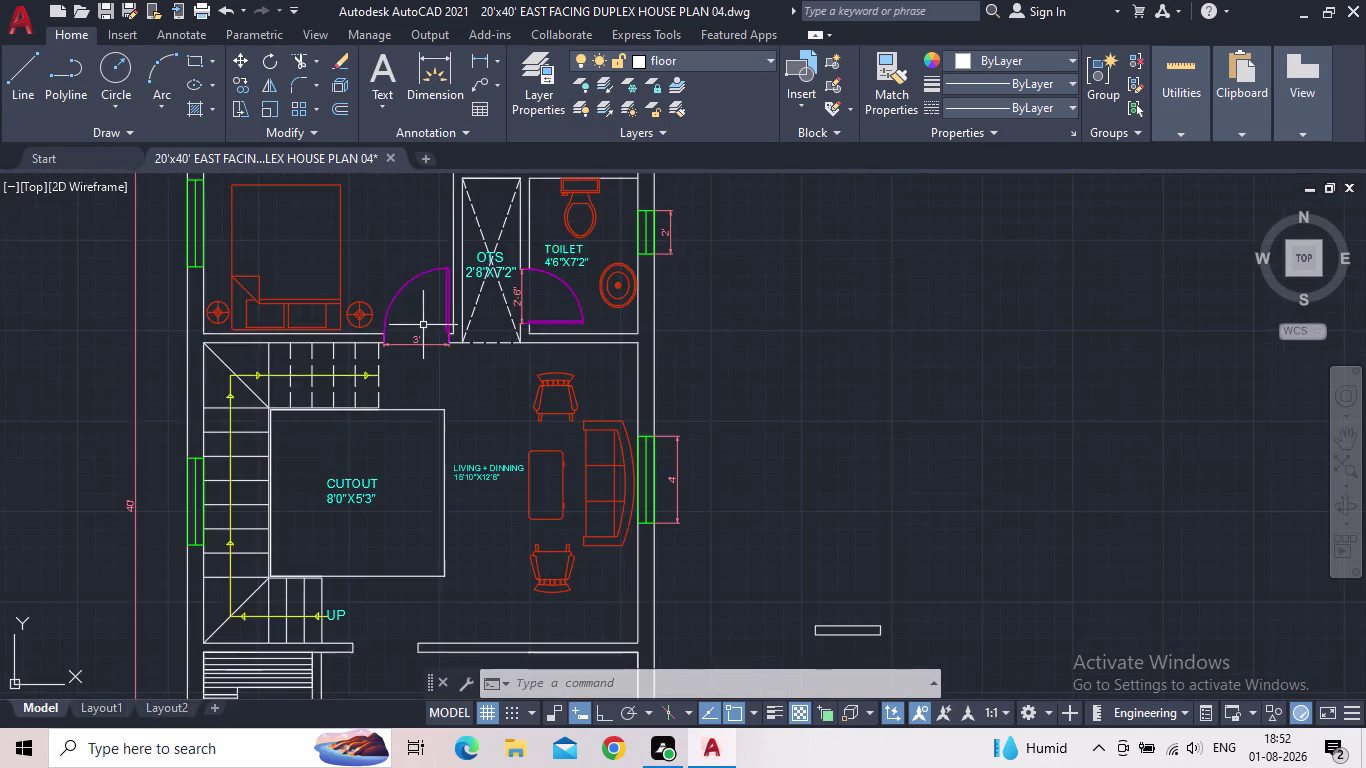
scroll(up, 3)
click(384, 290)
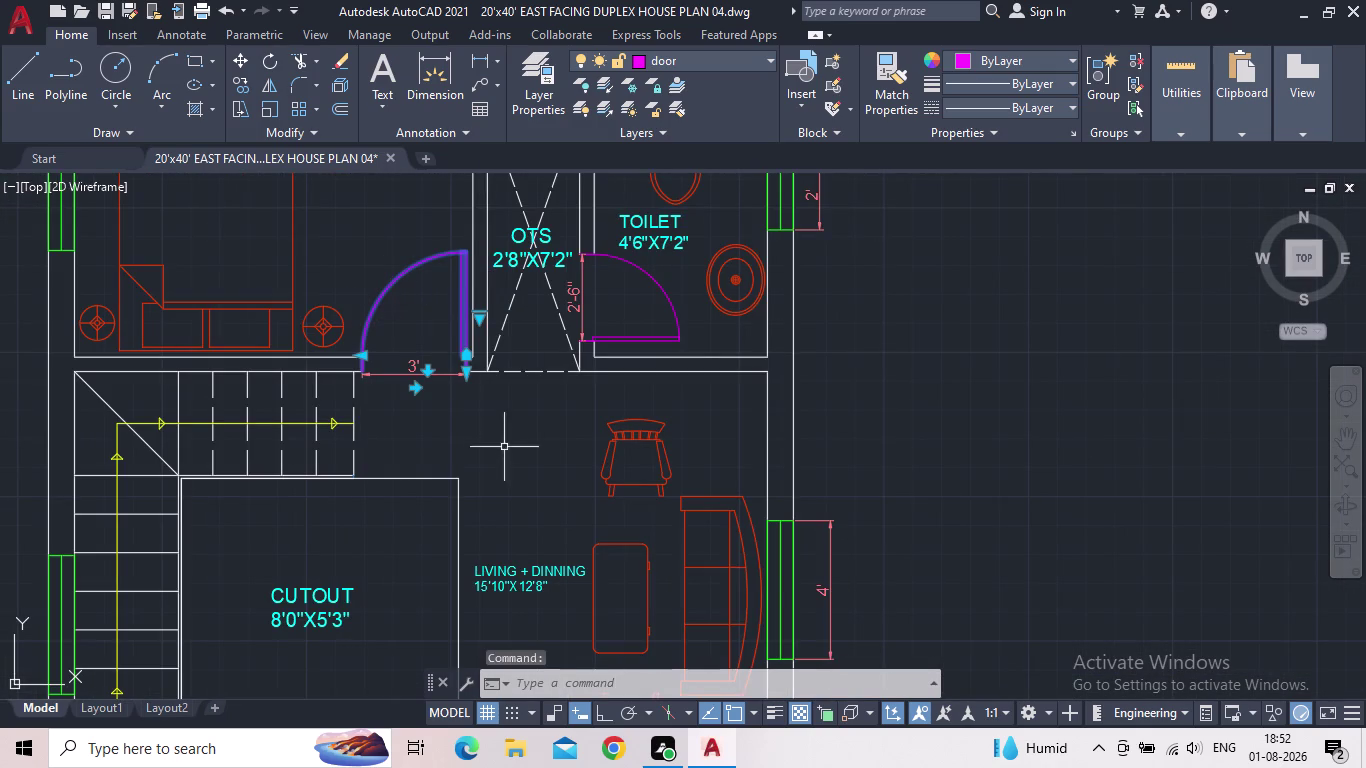
click(482, 470)
key(c)
key(o)
key(Return)
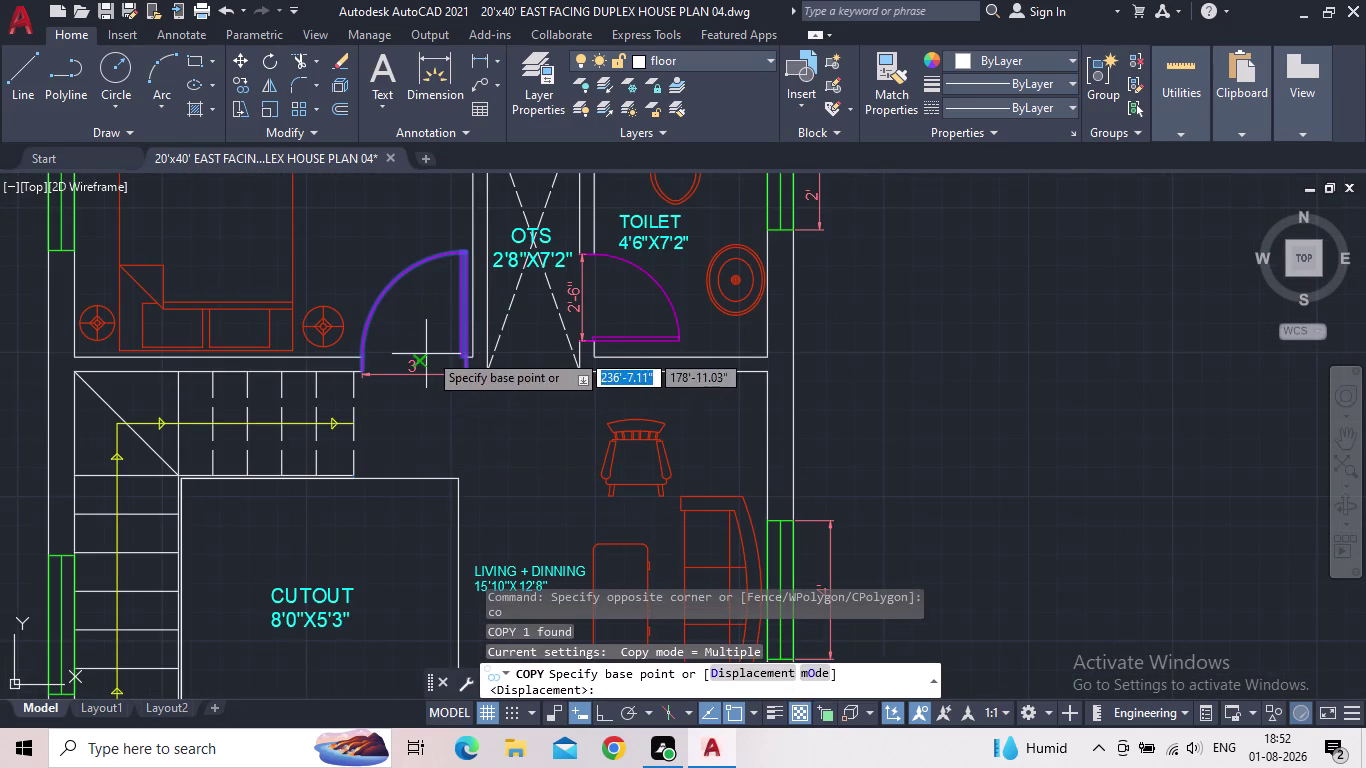
scroll(up, 3)
click(475, 367)
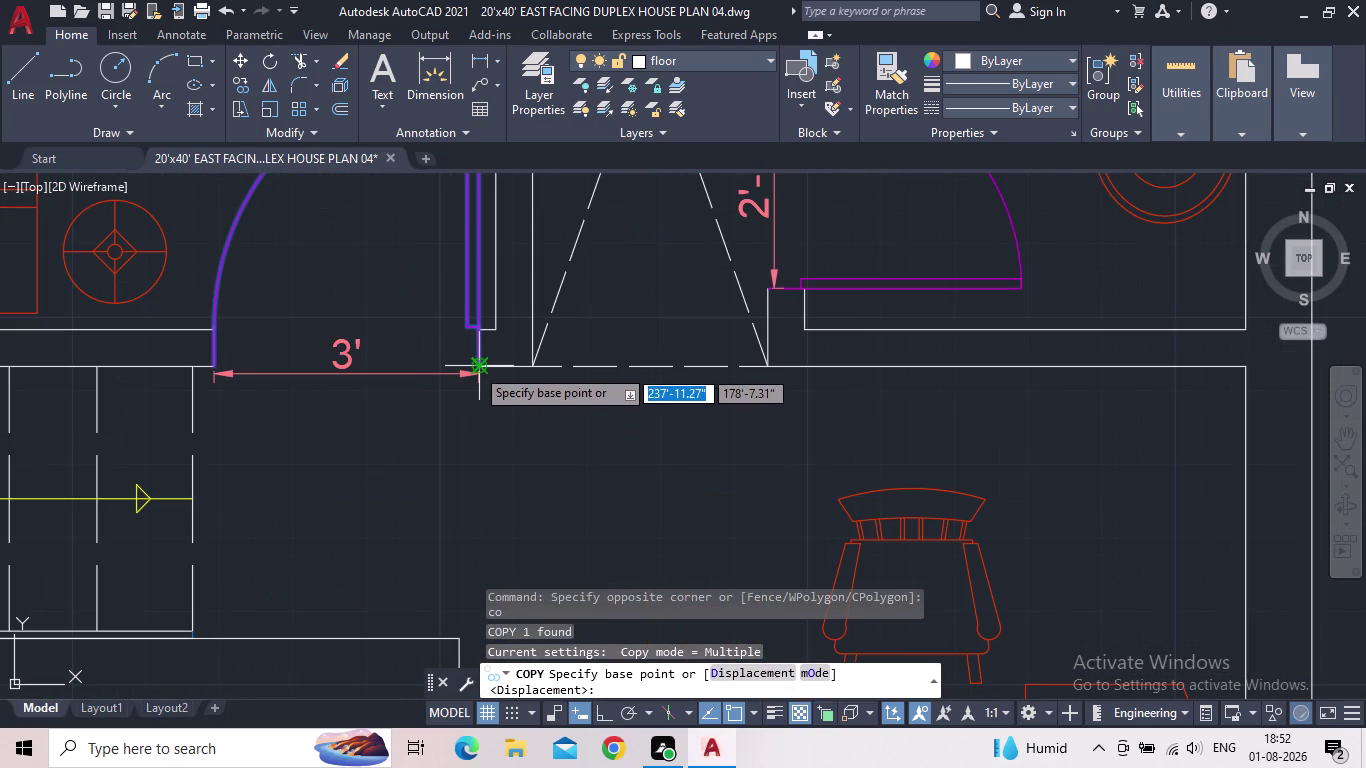
middle_drag(553, 532, 596, 458)
scroll(down, 3)
middle_drag(606, 507, 598, 279)
scroll(down, 3)
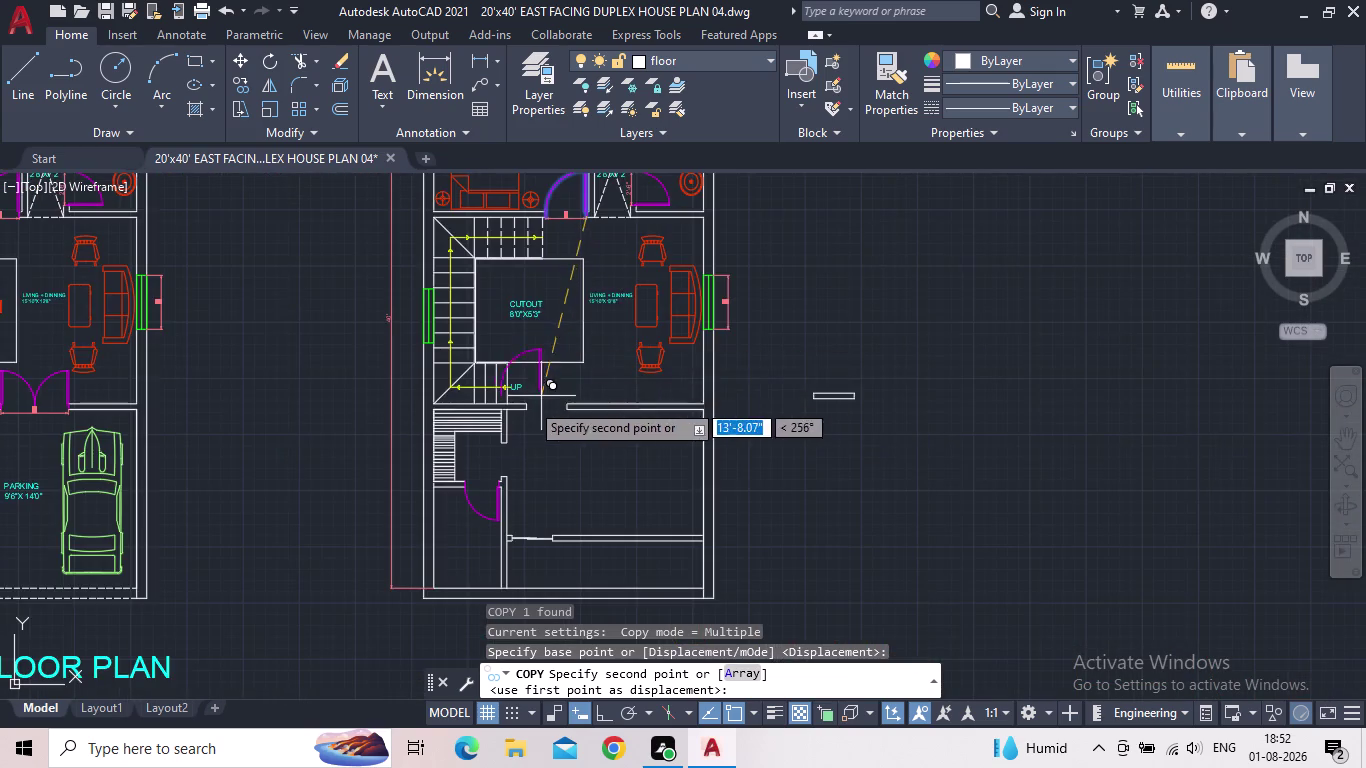
scroll(up, 3)
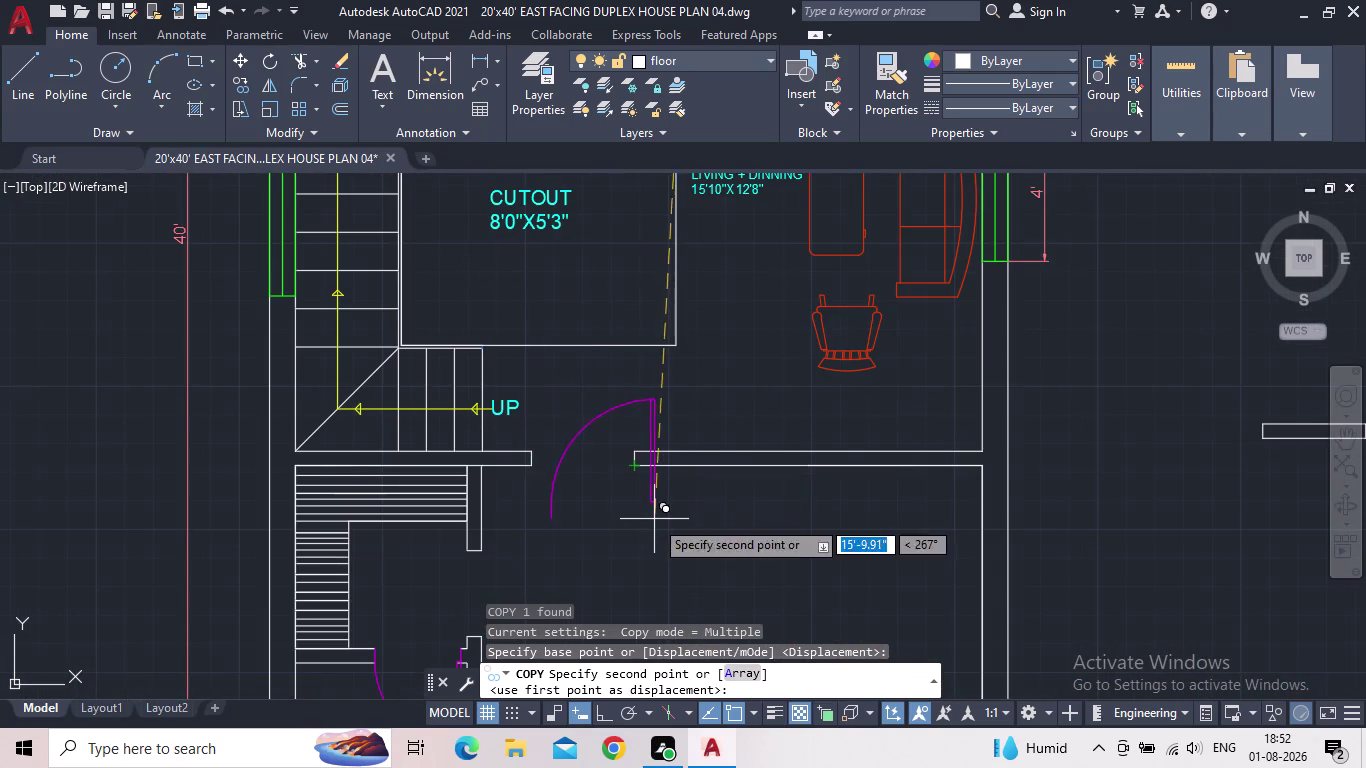
middle_drag(655, 518, 685, 425)
click(720, 523)
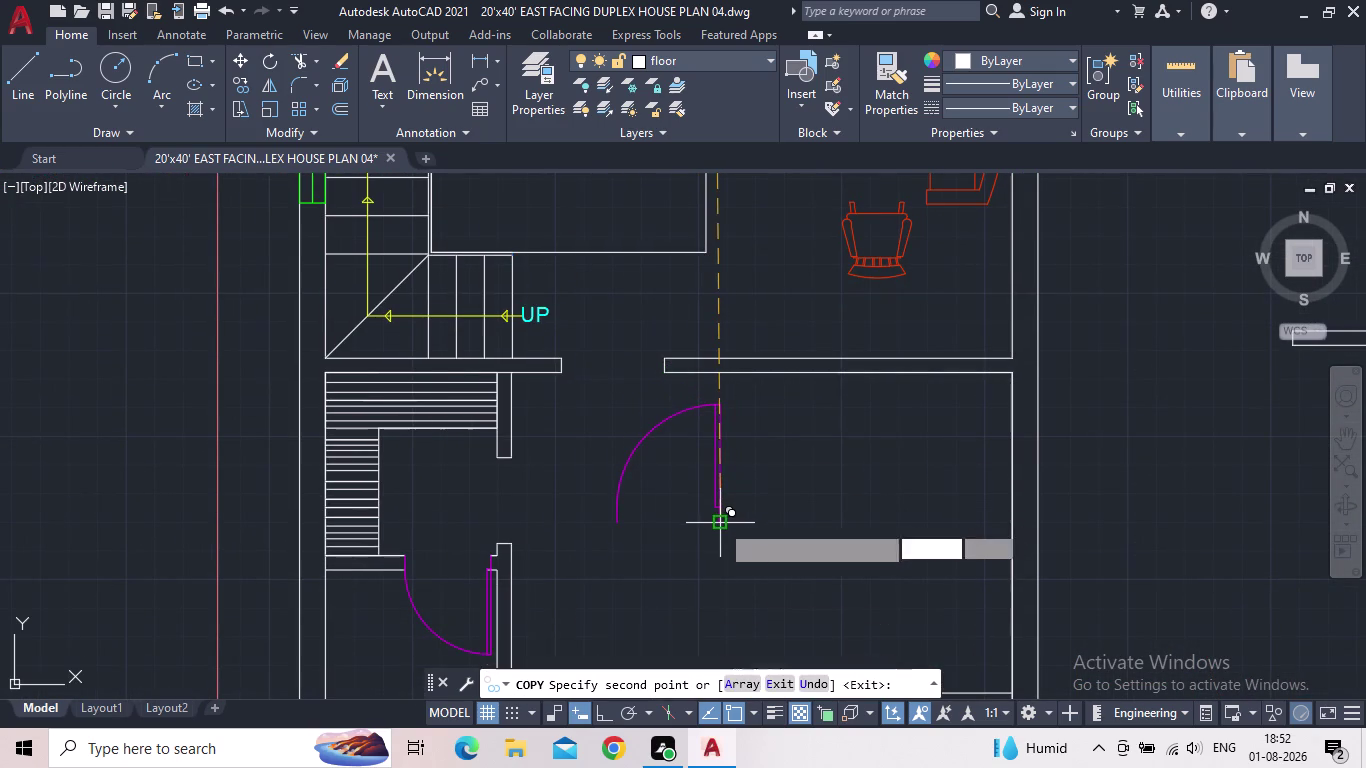
key(Escape)
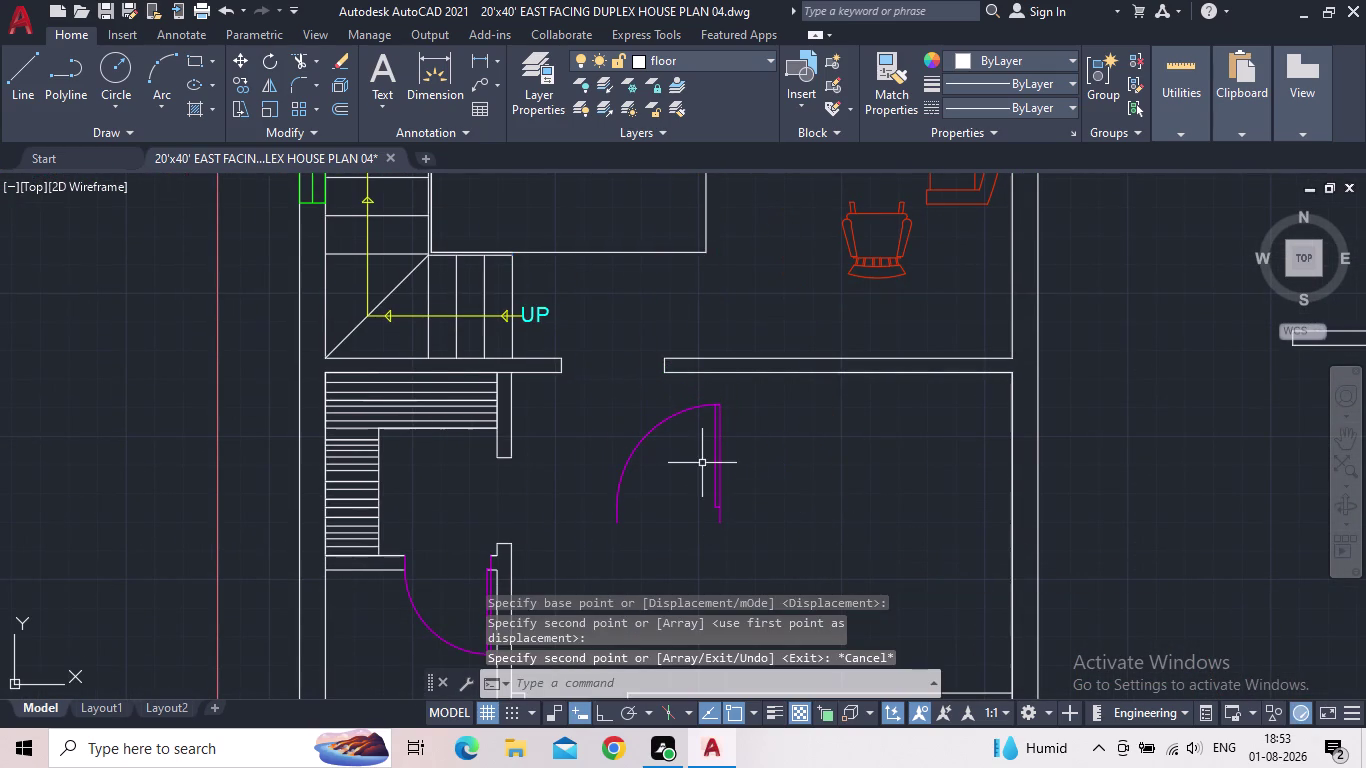
click(717, 473)
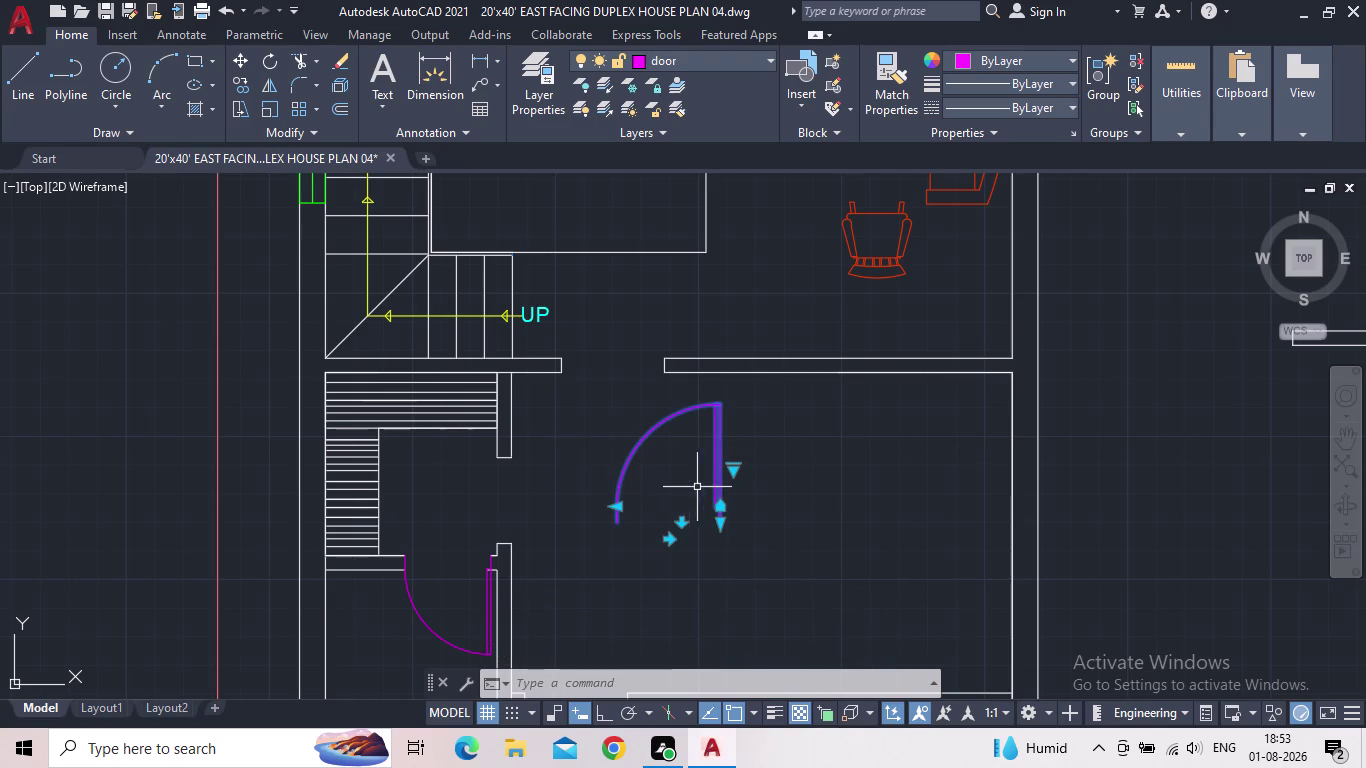
Flip the copied door swing with its flip grip so it opens downward.
scroll(down, 3)
middle_drag(766, 475, 697, 465)
scroll(up, 3)
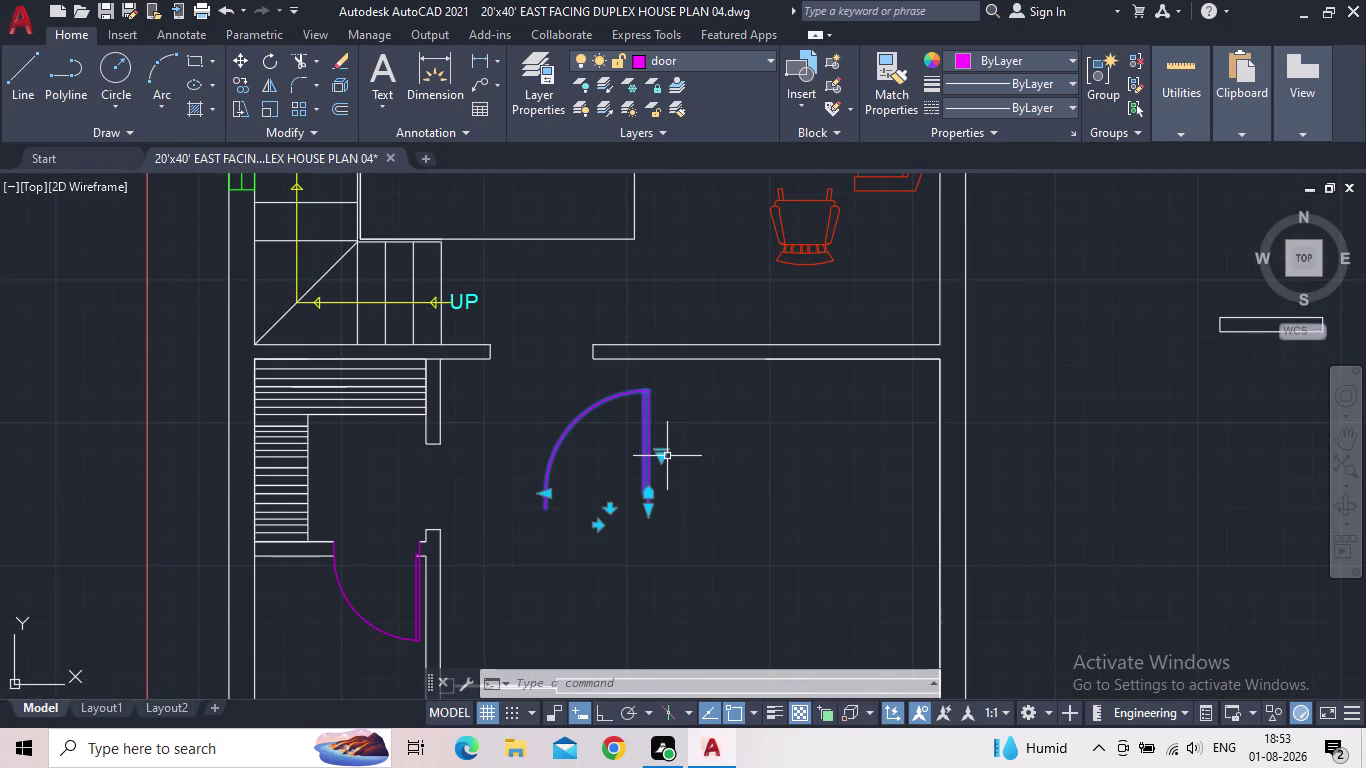
click(612, 506)
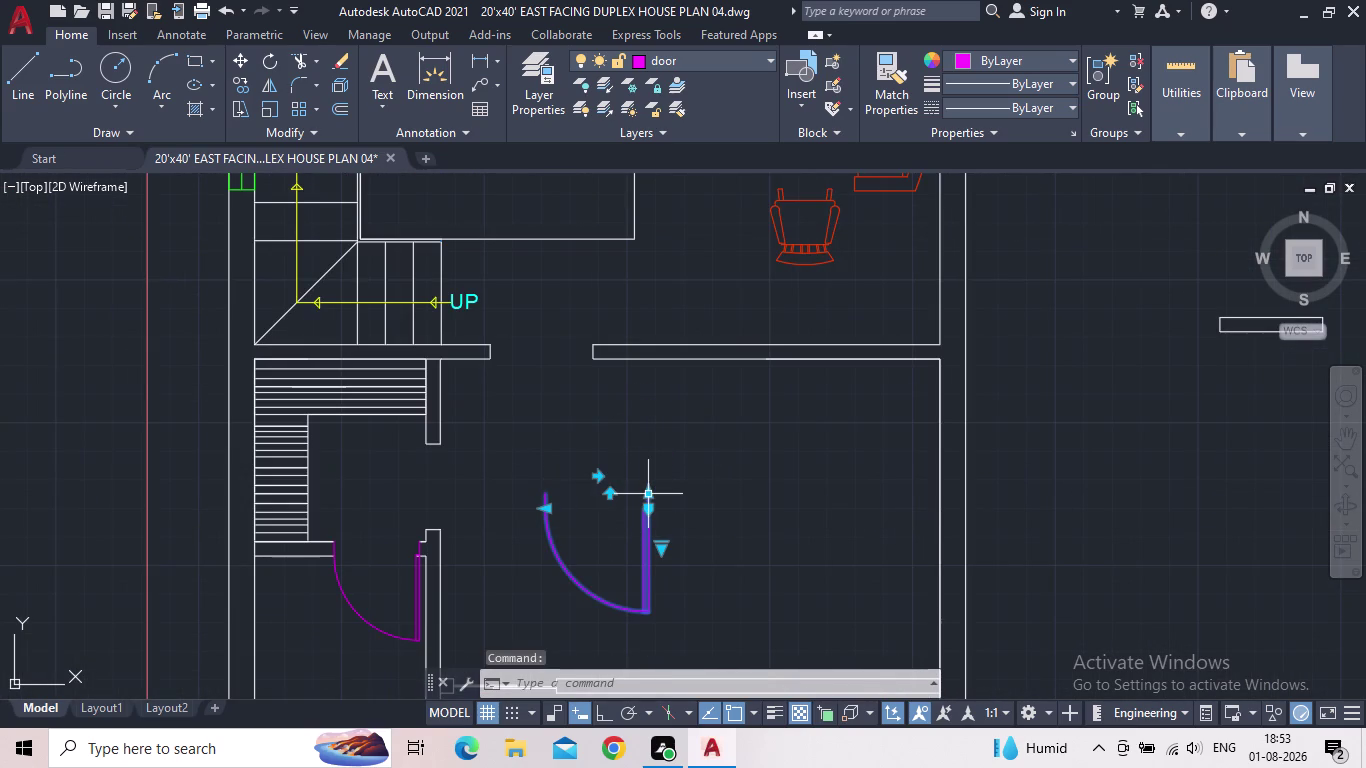
click(649, 496)
key(Escape)
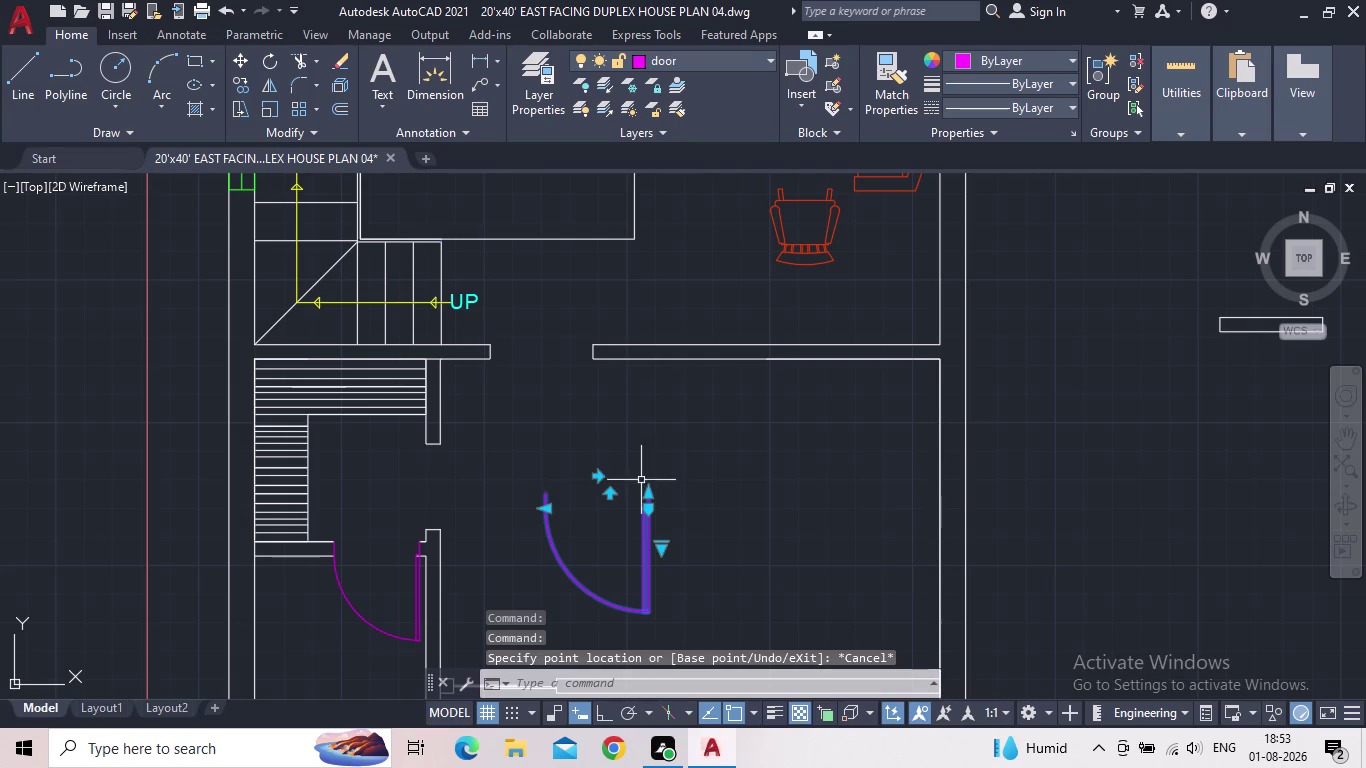
key(Escape)
click(644, 519)
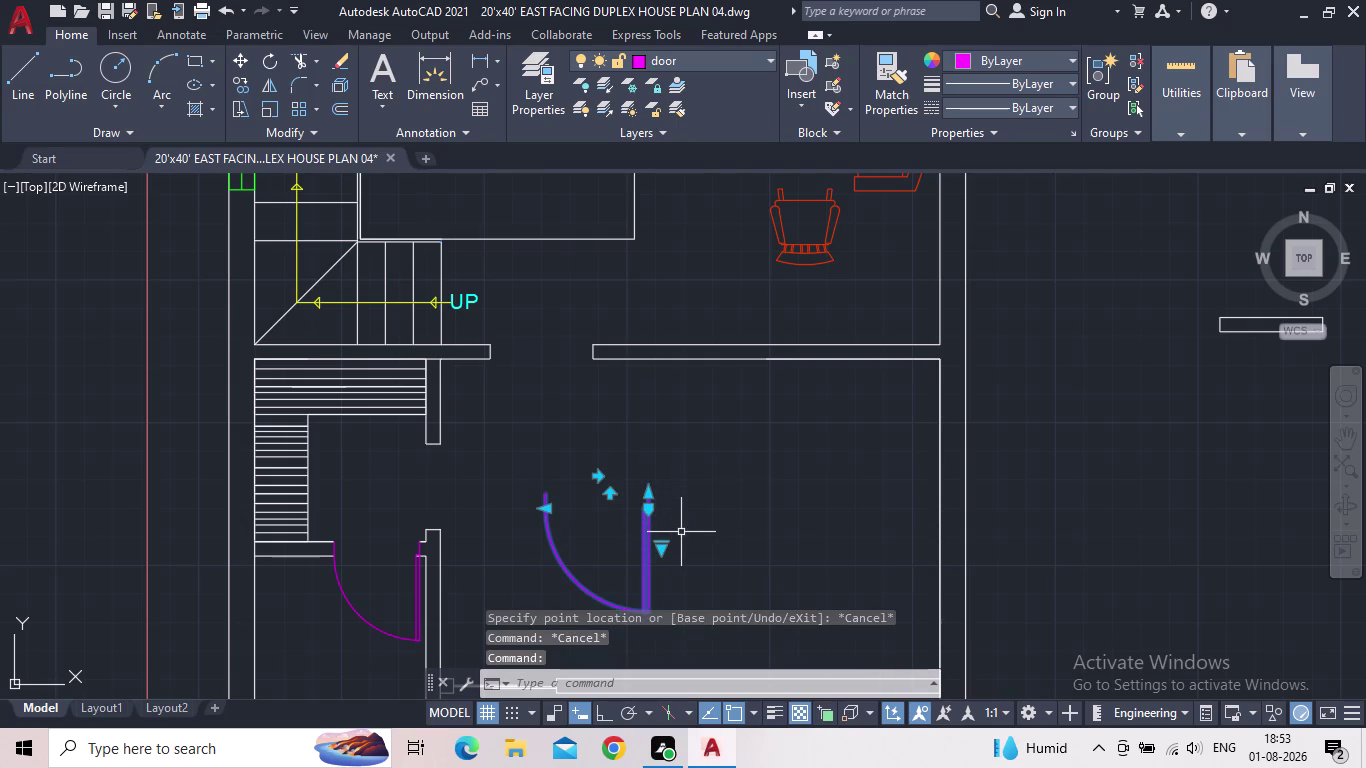
key(c)
key(Escape)
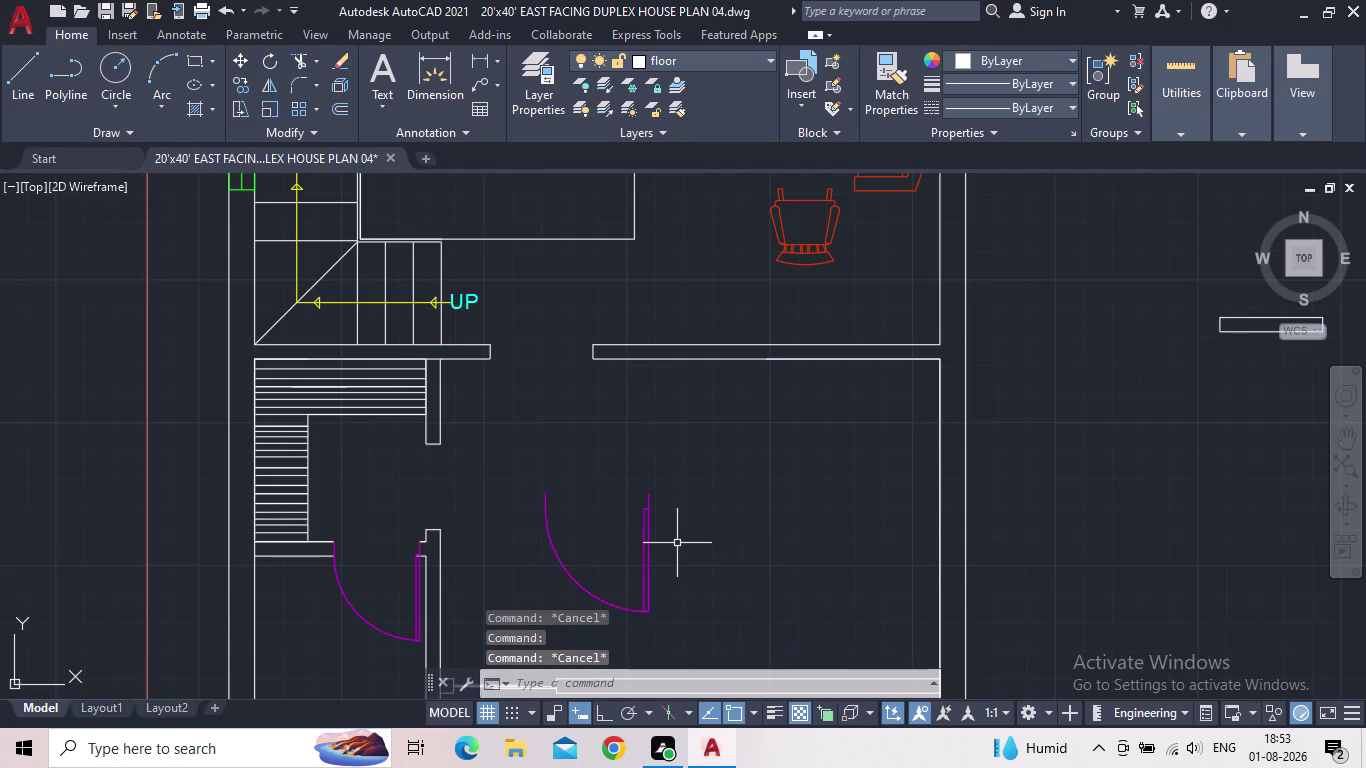
Move the door by its hinge into the upper wall opening beside the staircase.
key(m)
key(space)
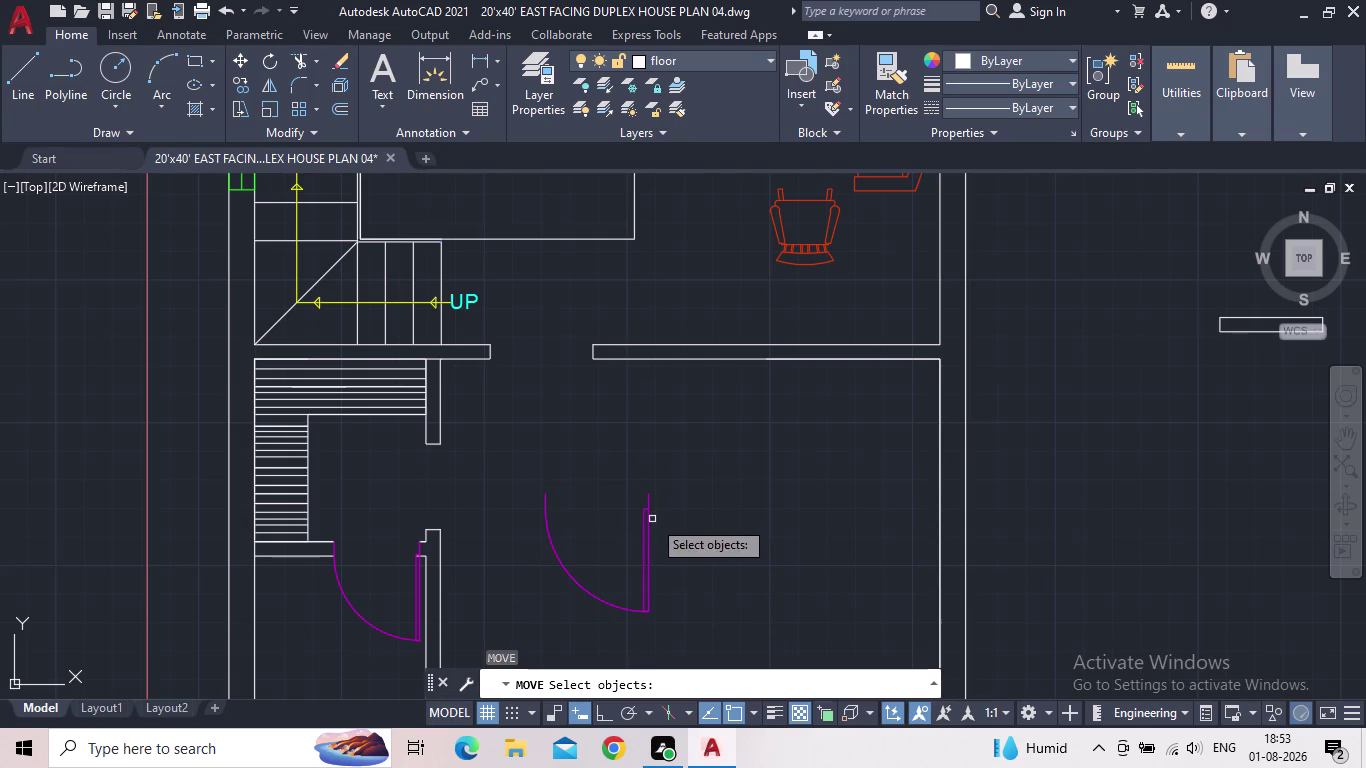
click(649, 526)
key(space)
click(650, 494)
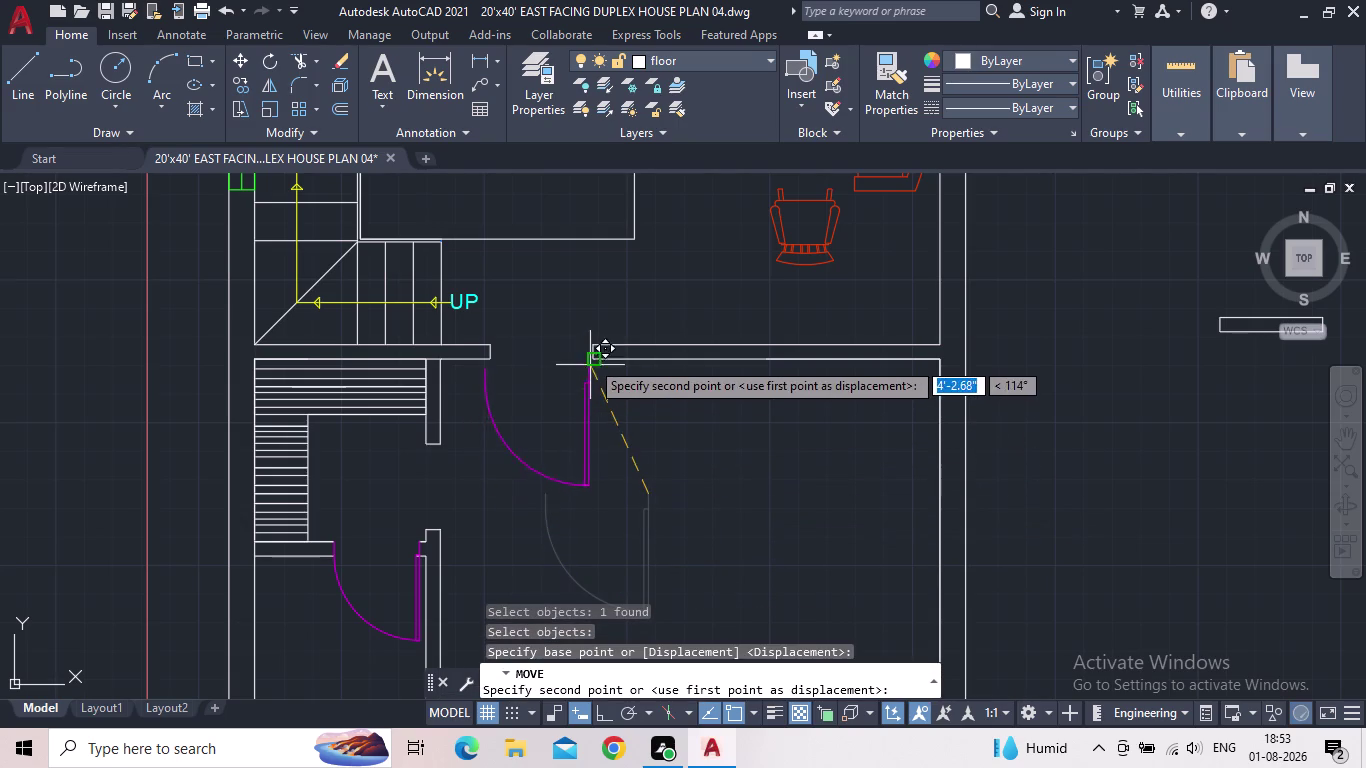
scroll(up, 3)
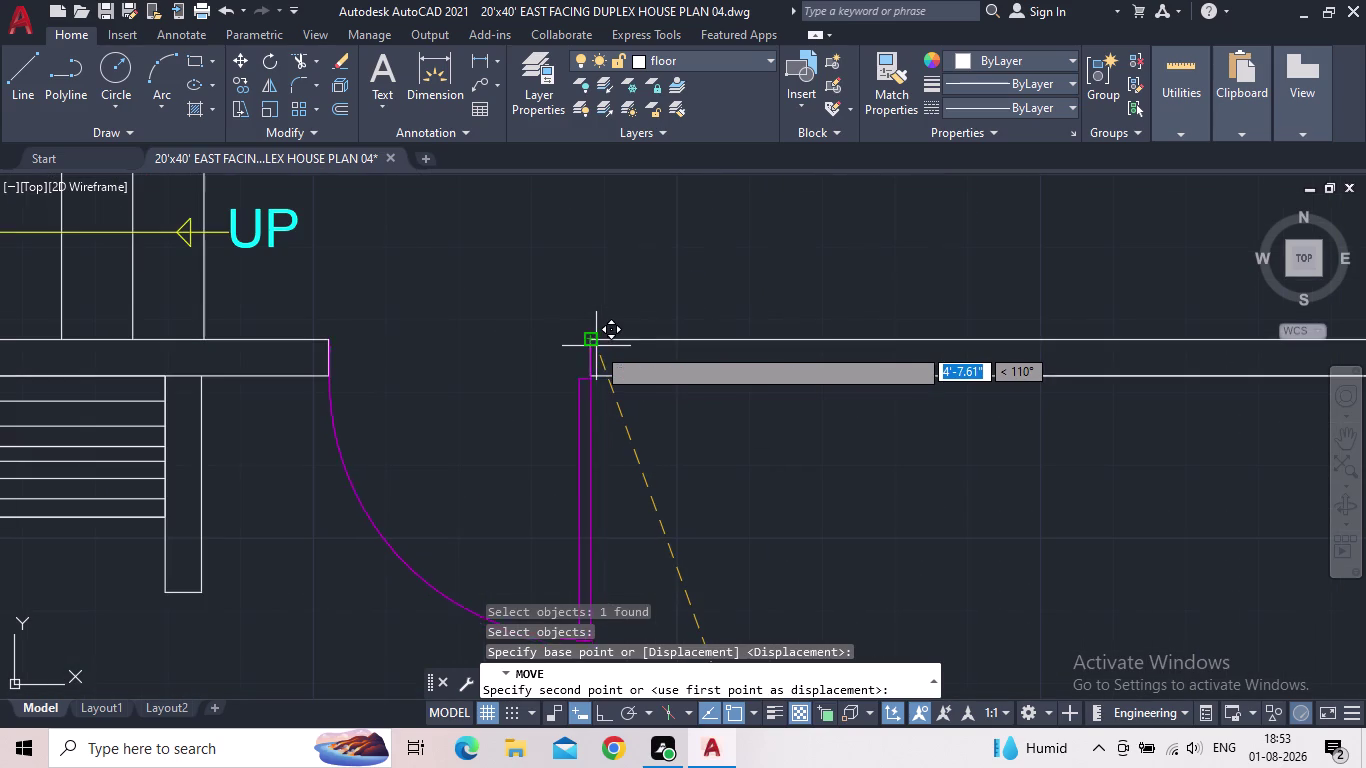
click(594, 343)
scroll(down, 3)
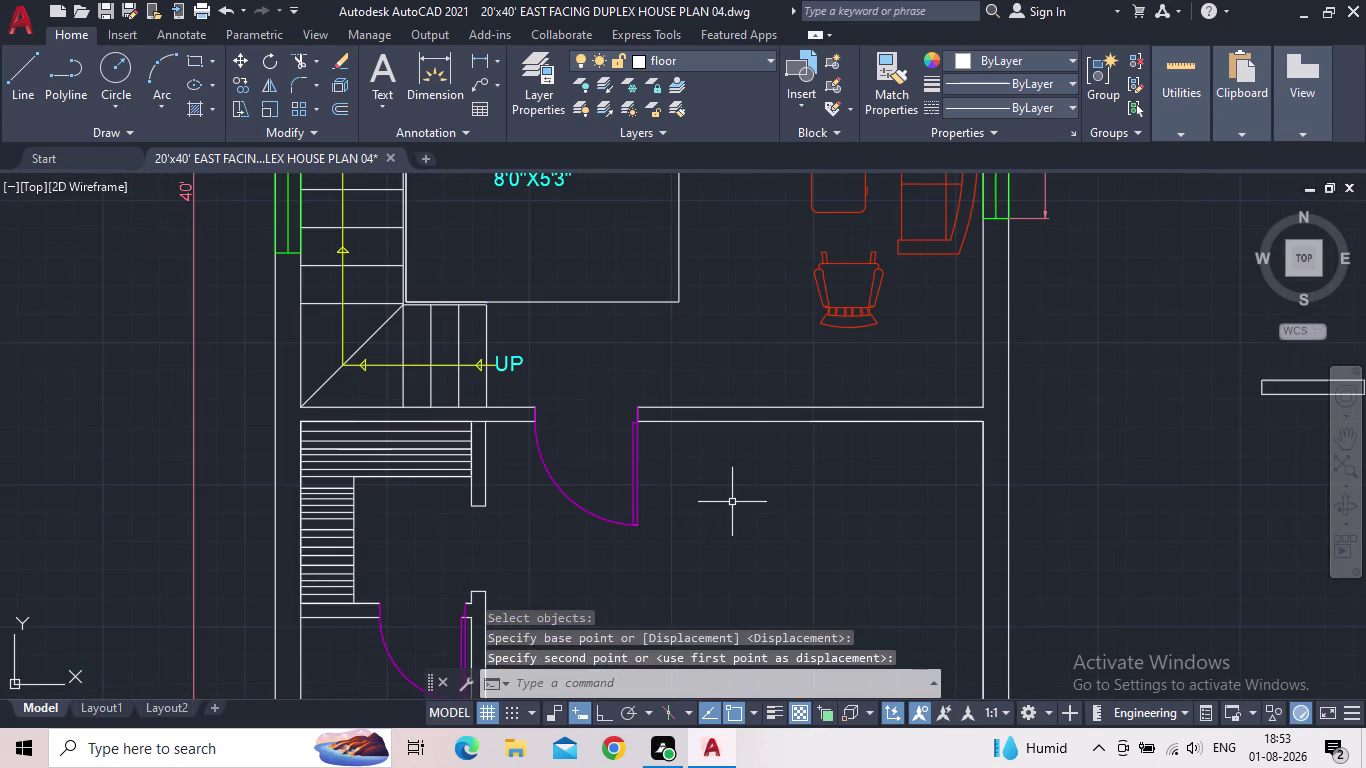
Pan and zoom to center the view on the first-floor lower rooms.
key(Escape)
scroll(down, 3)
middle_drag(729, 512, 714, 476)
scroll(down, 3)
middle_drag(676, 513, 675, 514)
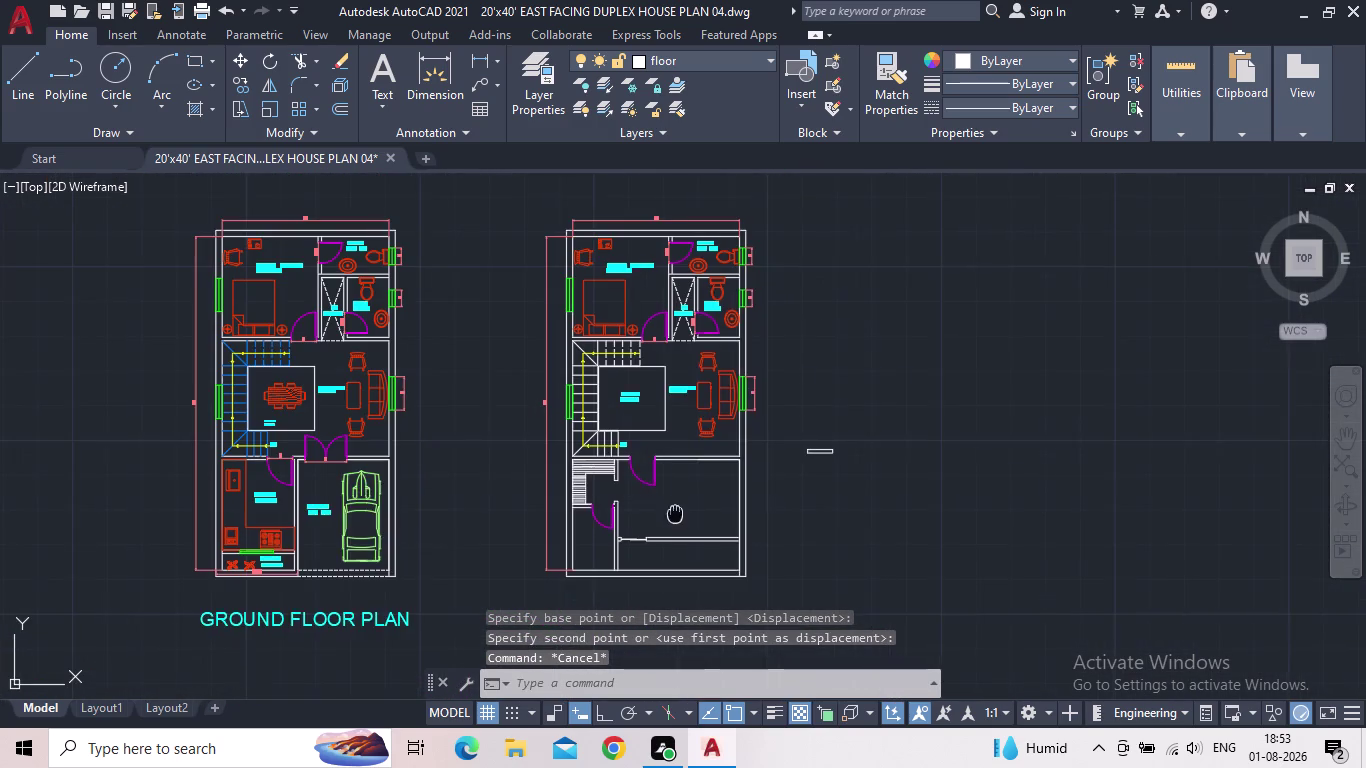
middle_drag(675, 514, 574, 489)
scroll(up, 3)
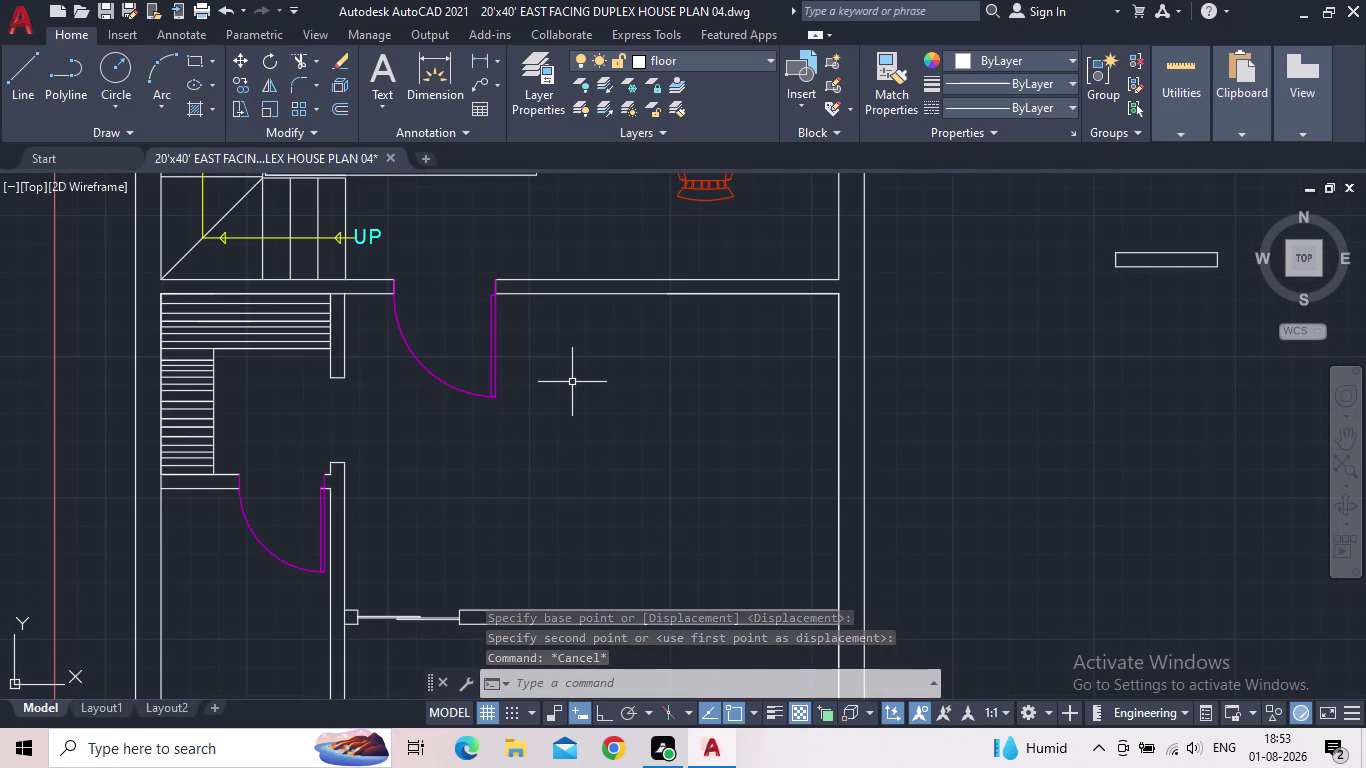
scroll(down, 3)
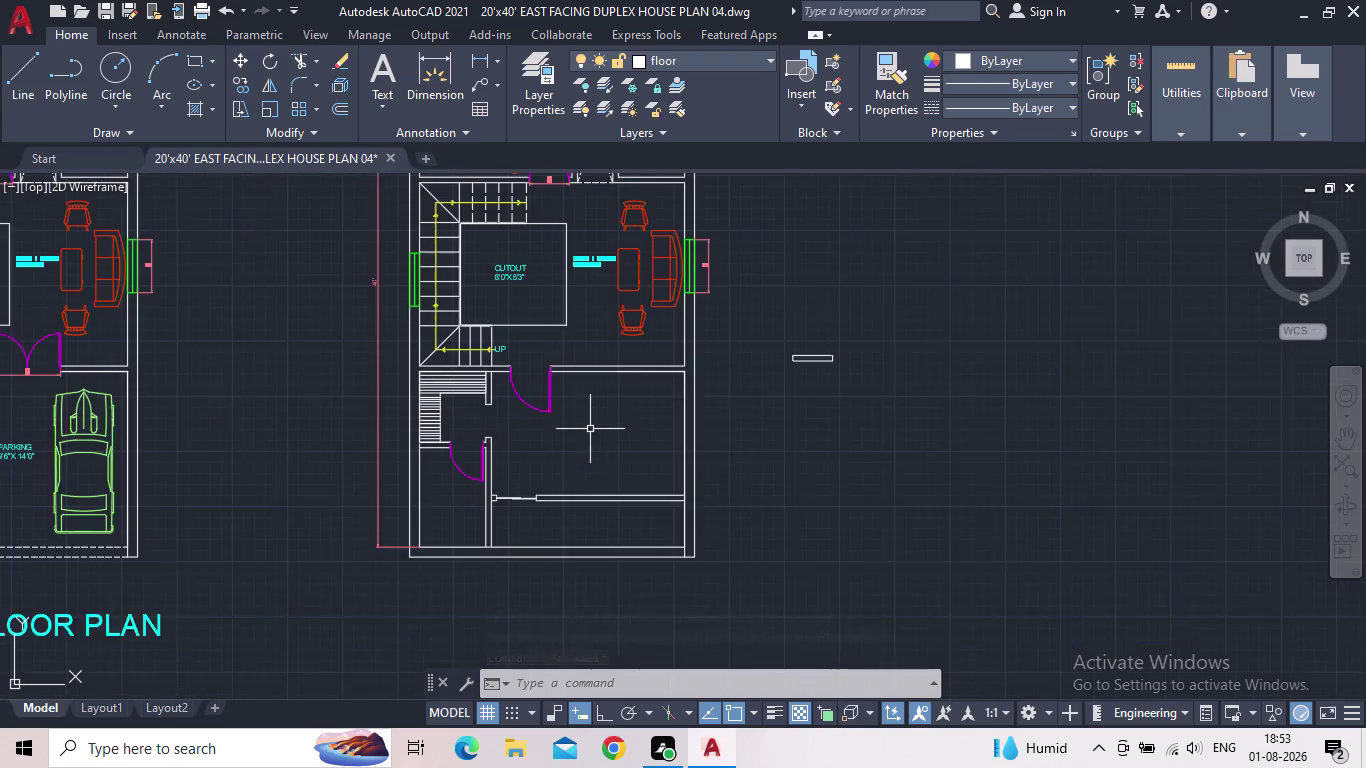
middle_drag(577, 437, 538, 489)
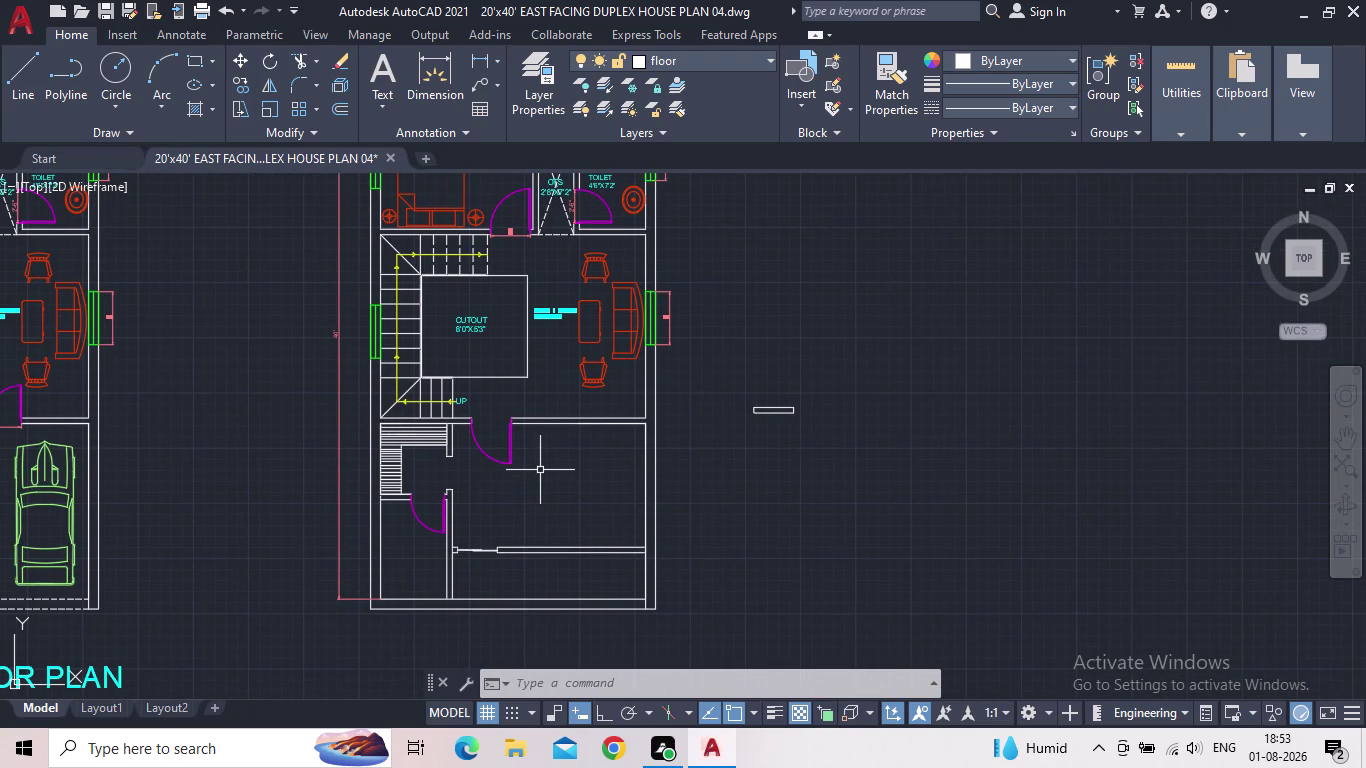
scroll(up, 3)
middle_drag(542, 484, 590, 481)
middle_drag(517, 536, 585, 471)
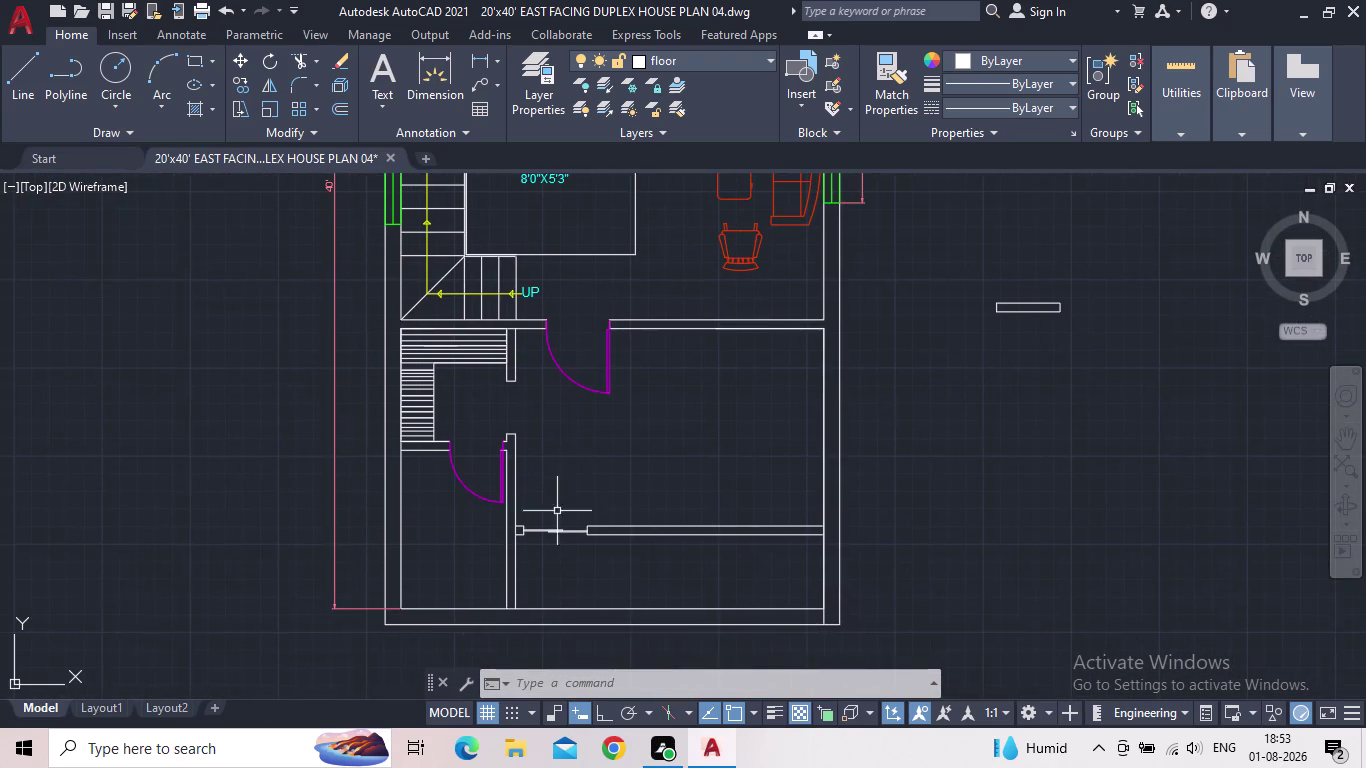
scroll(up, 3)
Window-select the short line in the lower wall and assign it to the door layer.
click(589, 574)
click(539, 506)
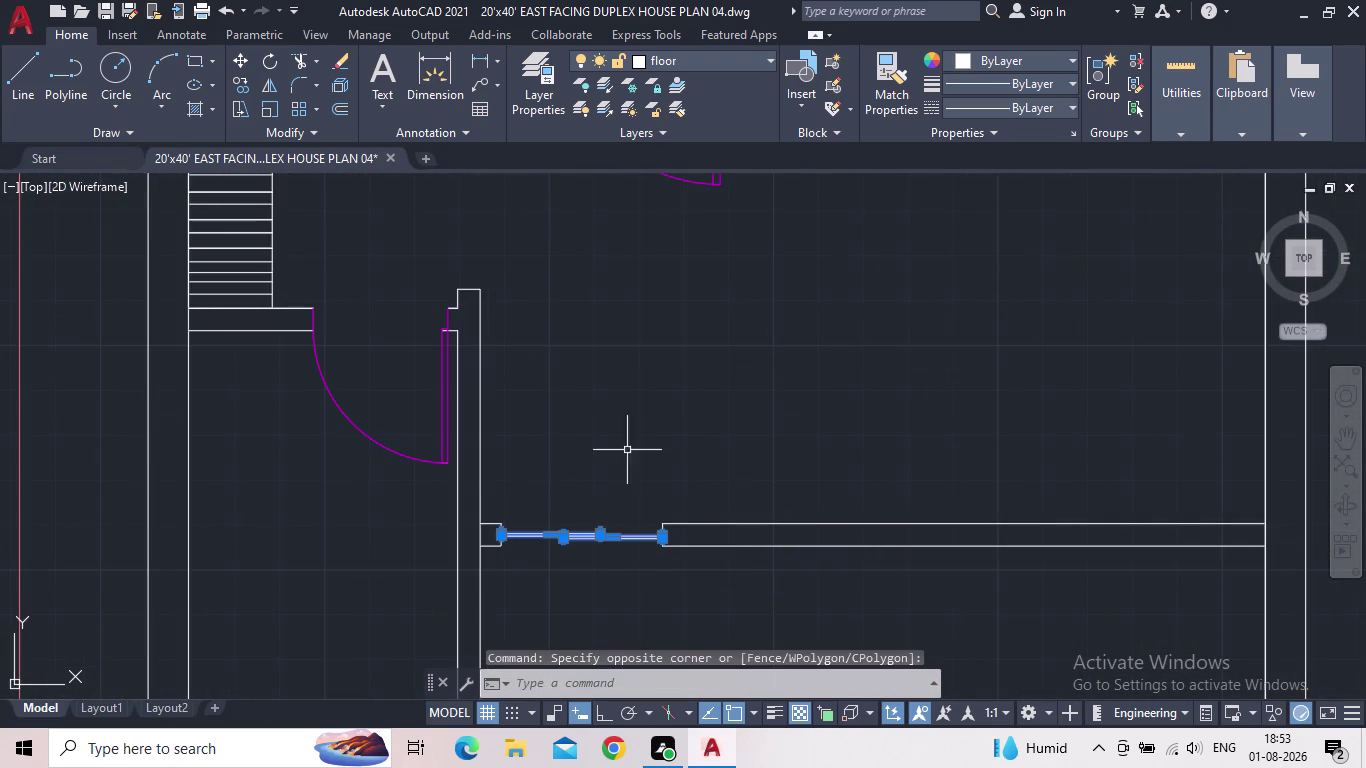
click(707, 67)
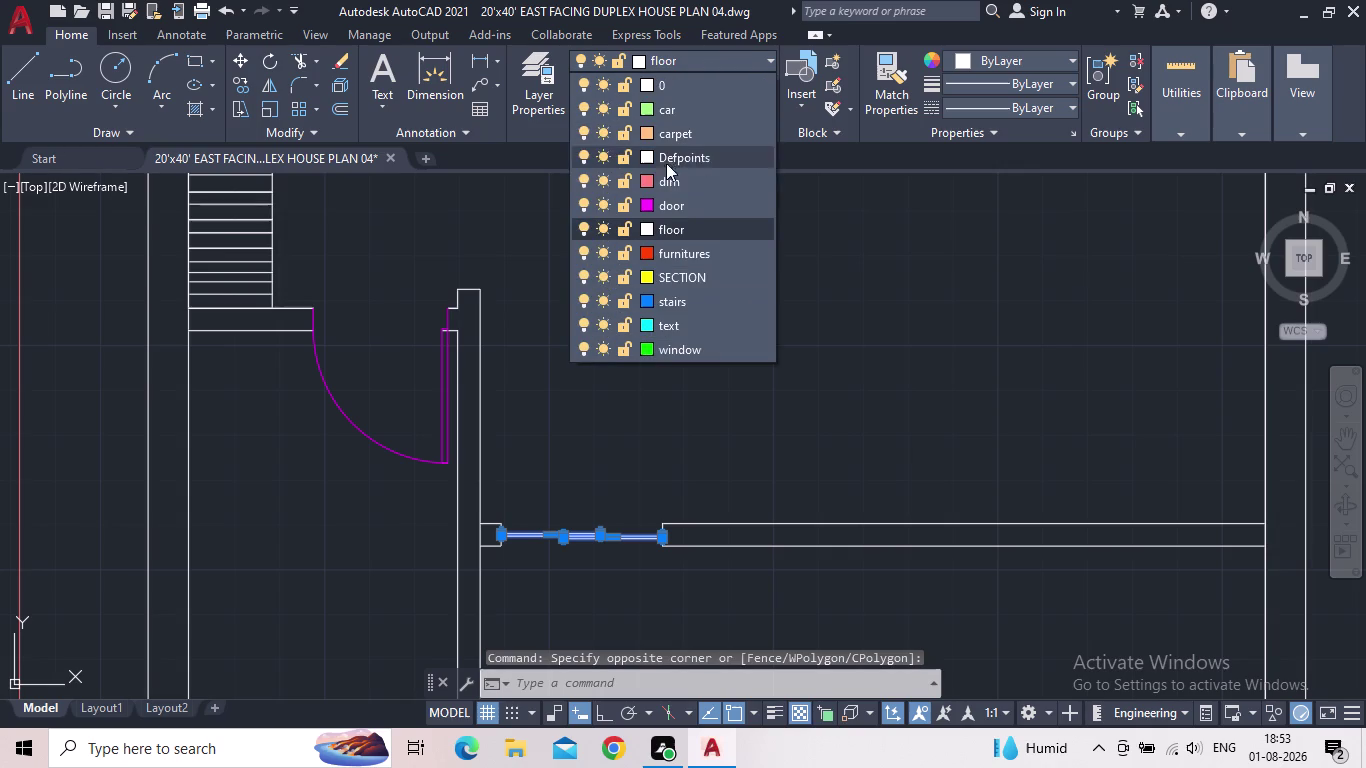
click(648, 206)
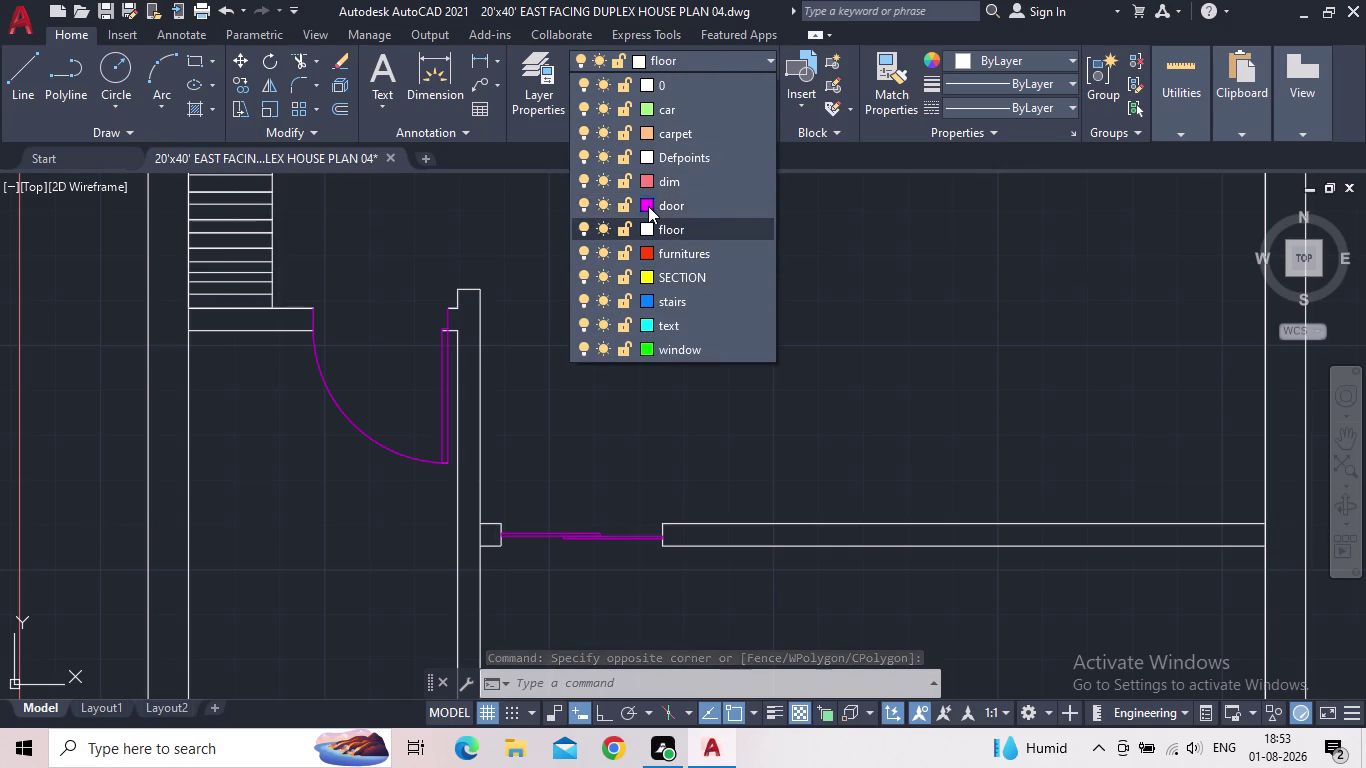
click(941, 528)
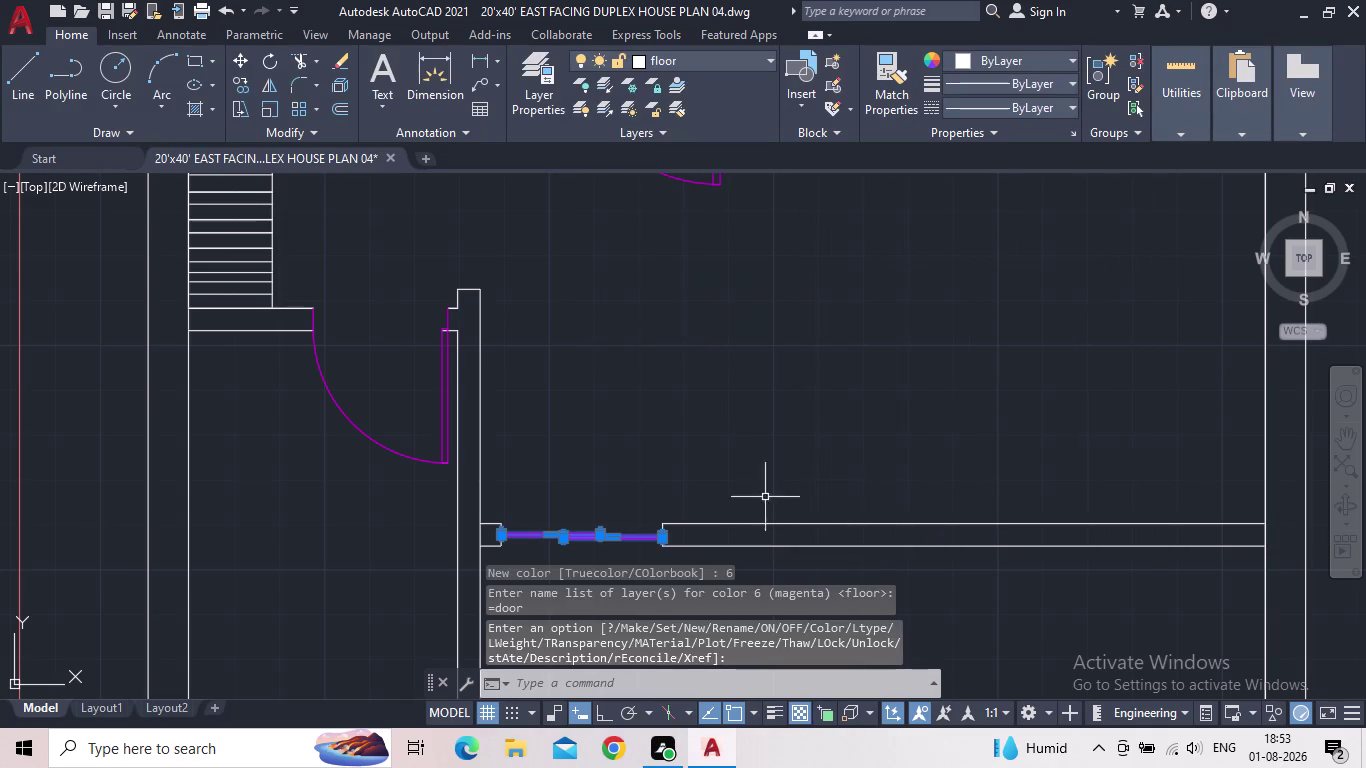
key(Escape)
Pan across the first-floor plan past the lower partition wall toward the bedroom area.
scroll(down, 3)
middle_drag(691, 440, 576, 509)
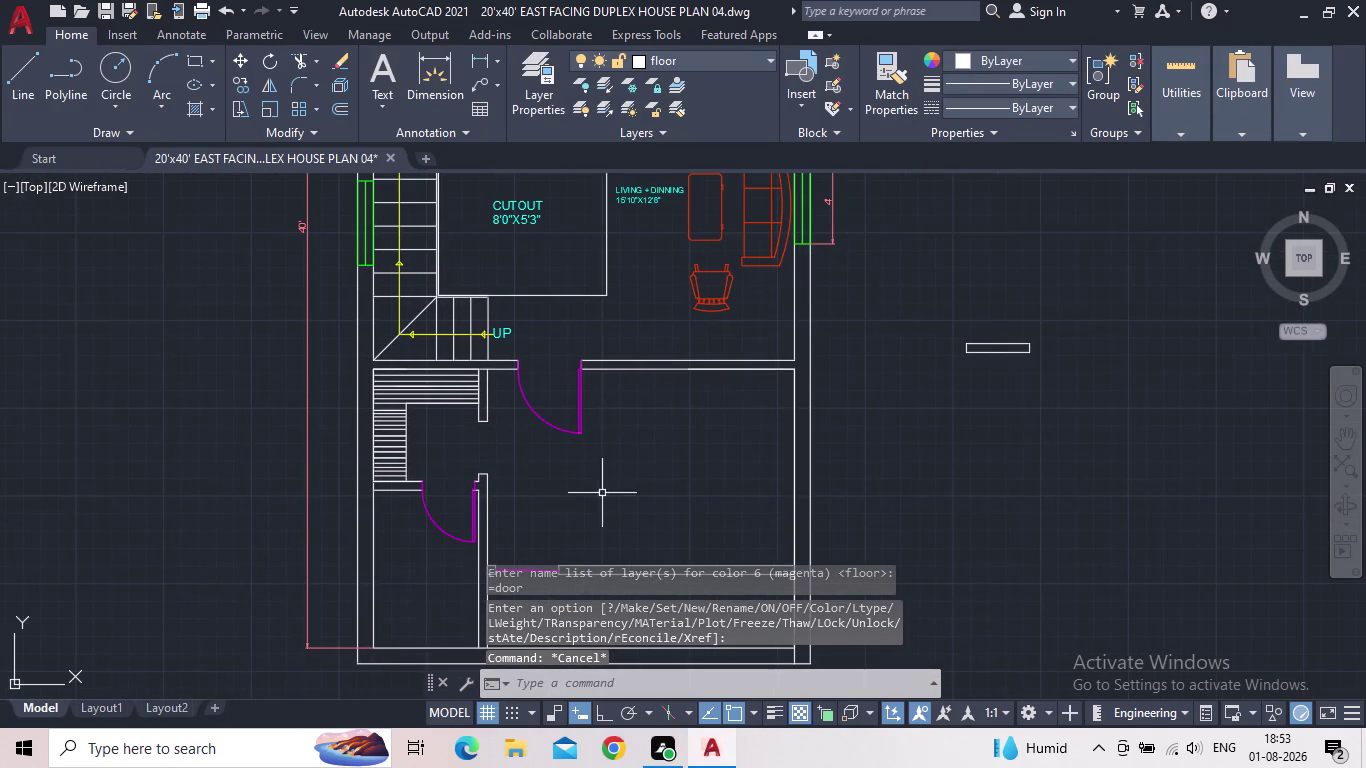
scroll(down, 3)
middle_drag(640, 476, 679, 400)
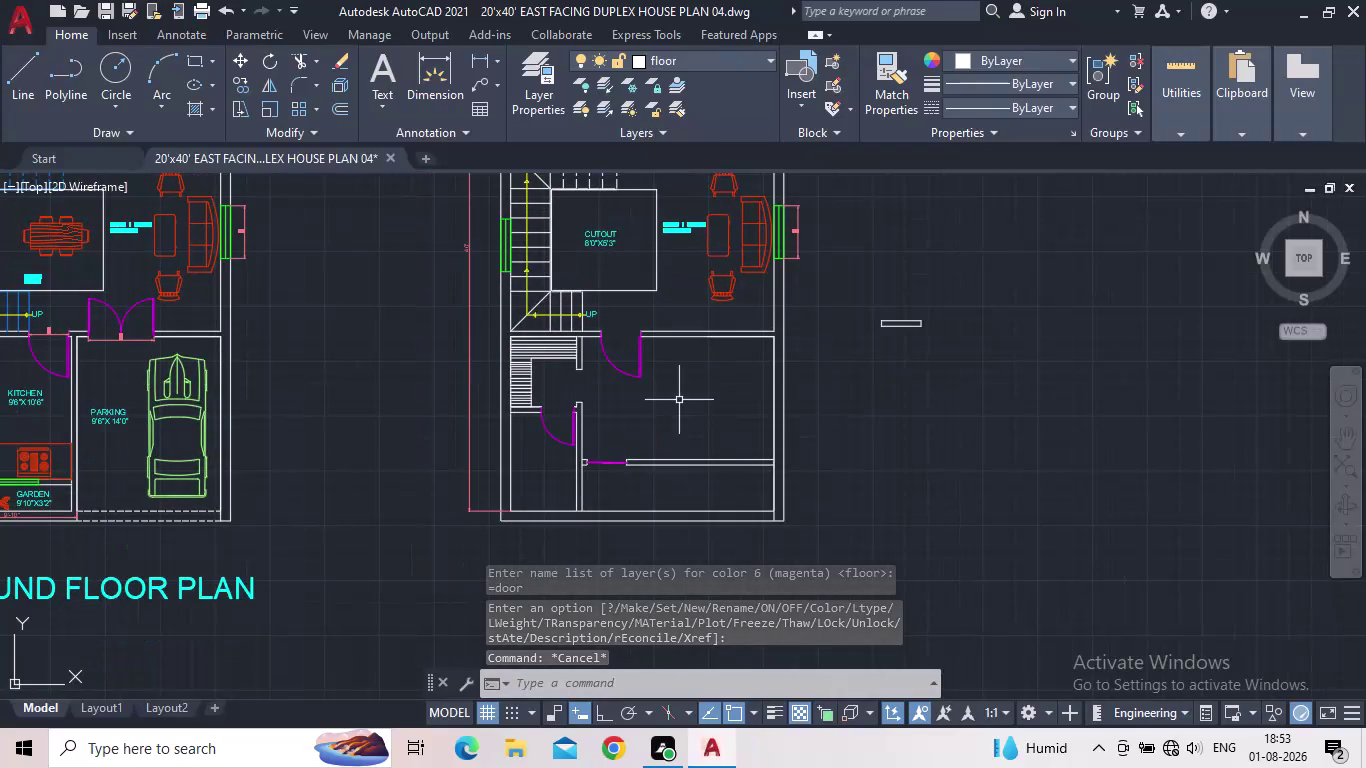
scroll(up, 3)
scroll(up, 3)
middle_drag(724, 438, 662, 399)
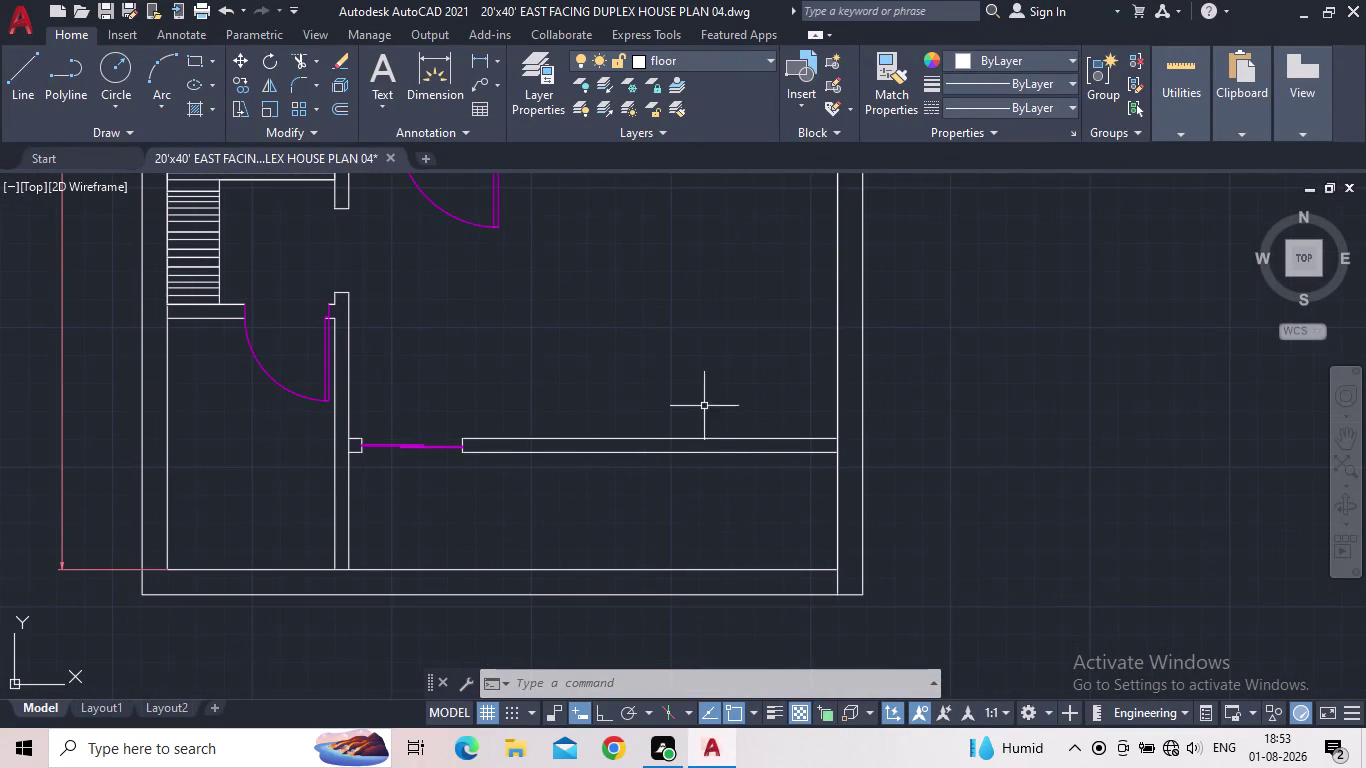
scroll(down, 3)
middle_drag(694, 380, 647, 429)
scroll(down, 3)
middle_drag(637, 432, 691, 604)
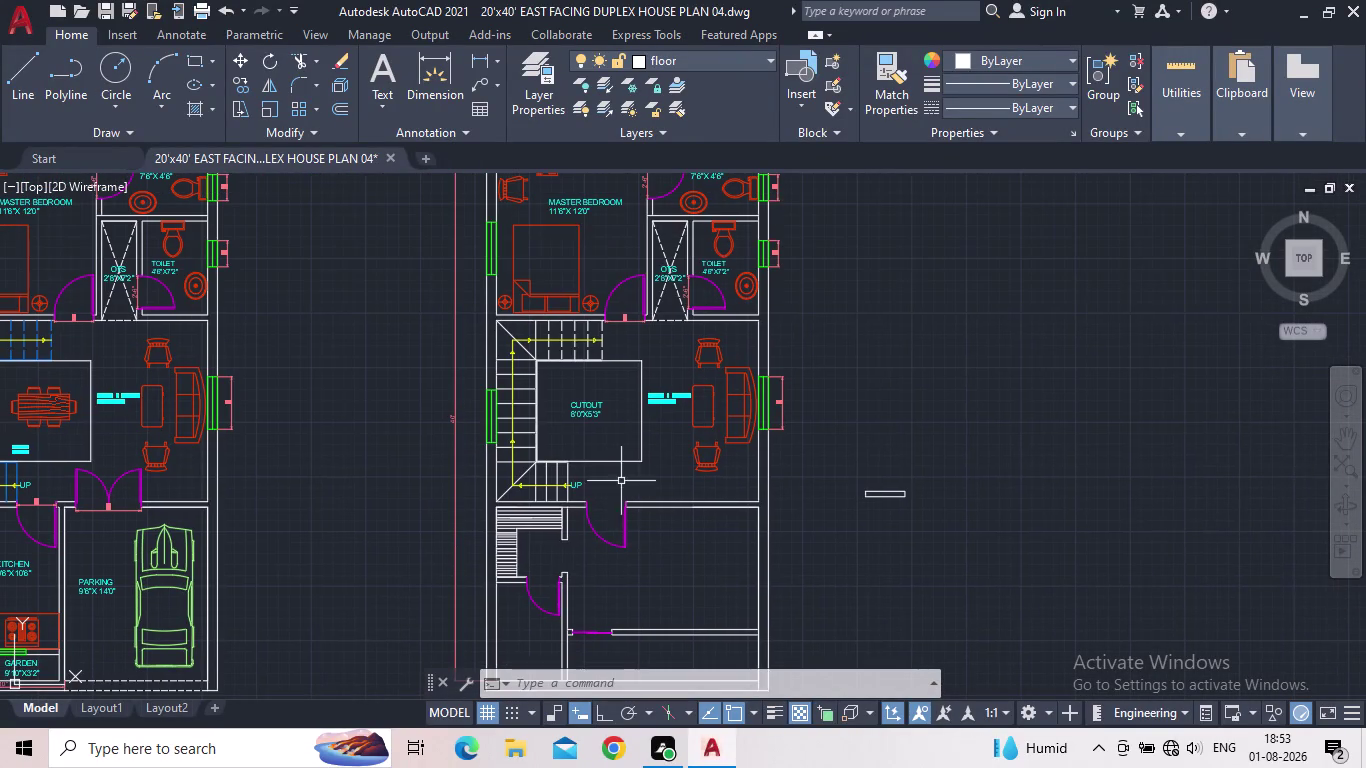
click(528, 96)
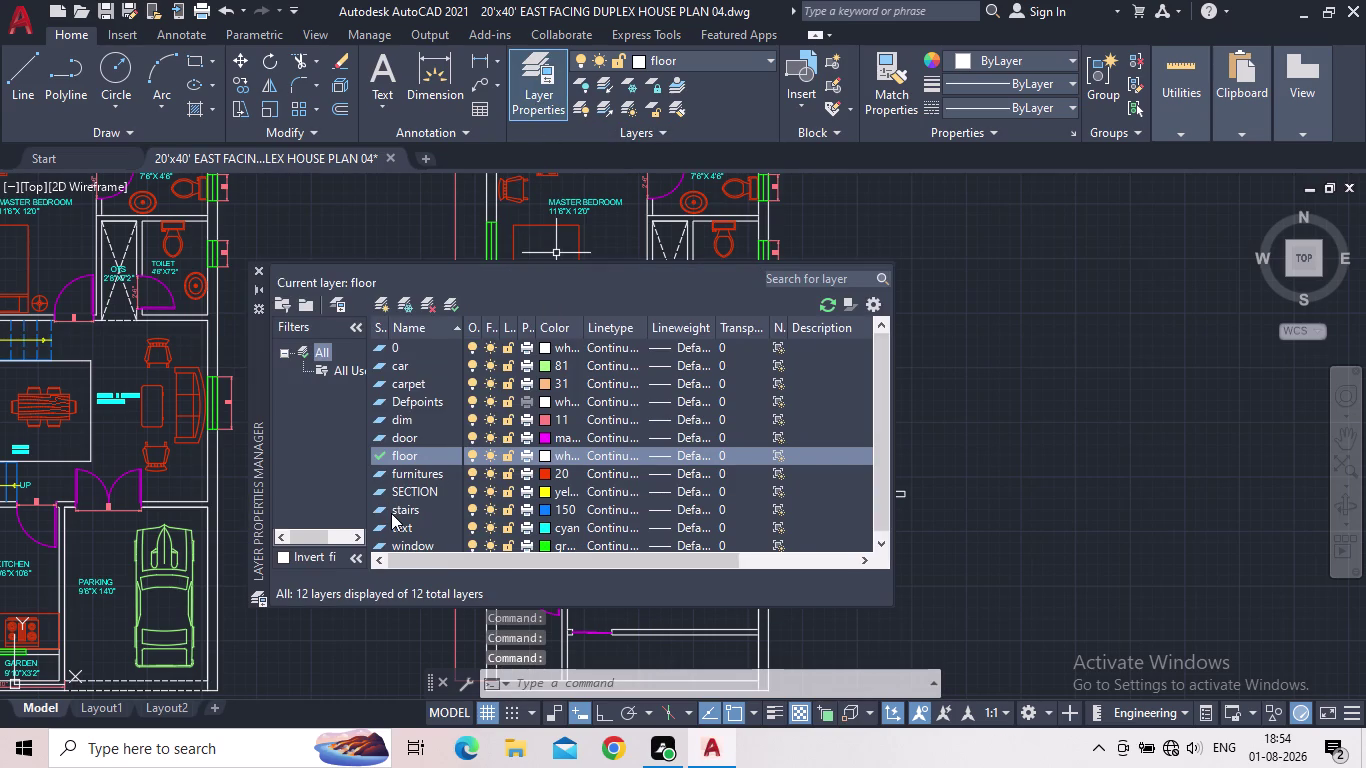
Set the furnitures layer current in Layer Properties and close the palette.
double_click(379, 475)
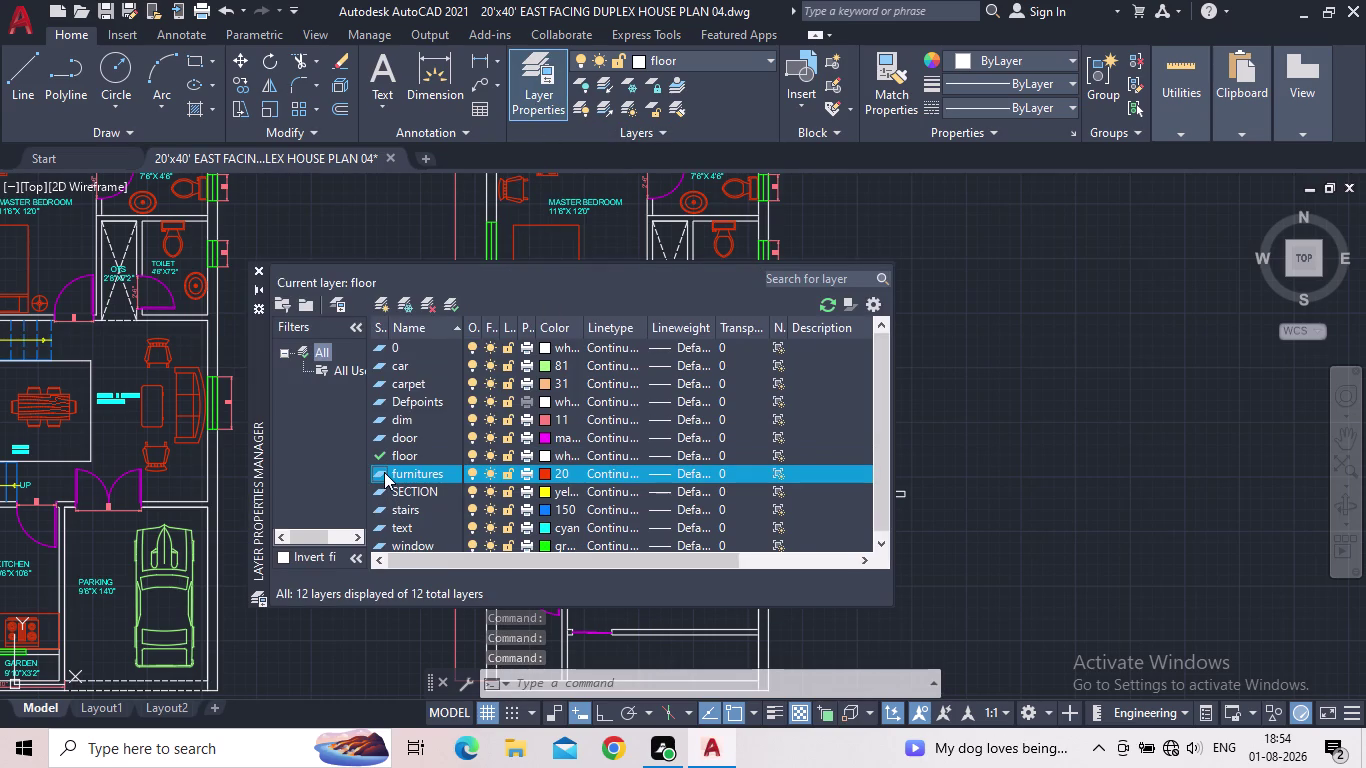
double_click(384, 472)
click(262, 269)
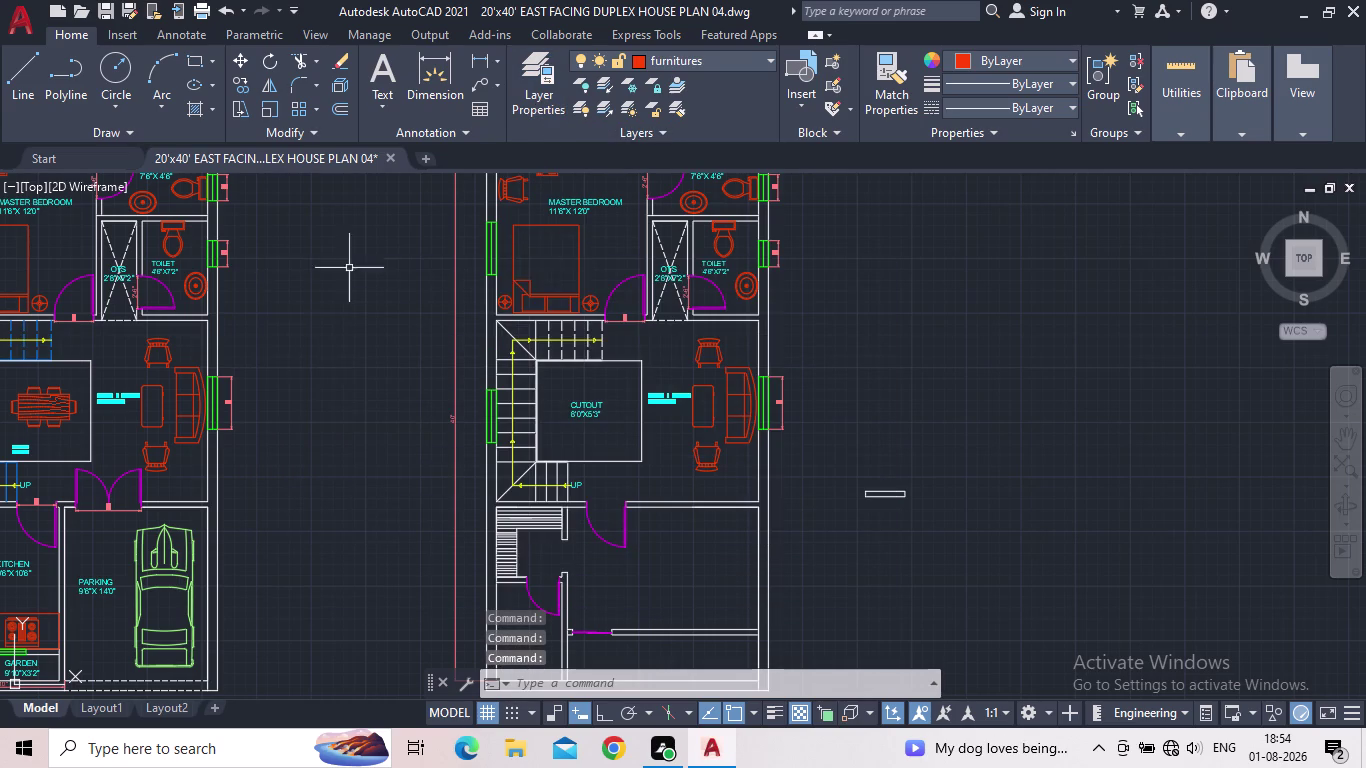
key(c)
key(o)
key(Return)
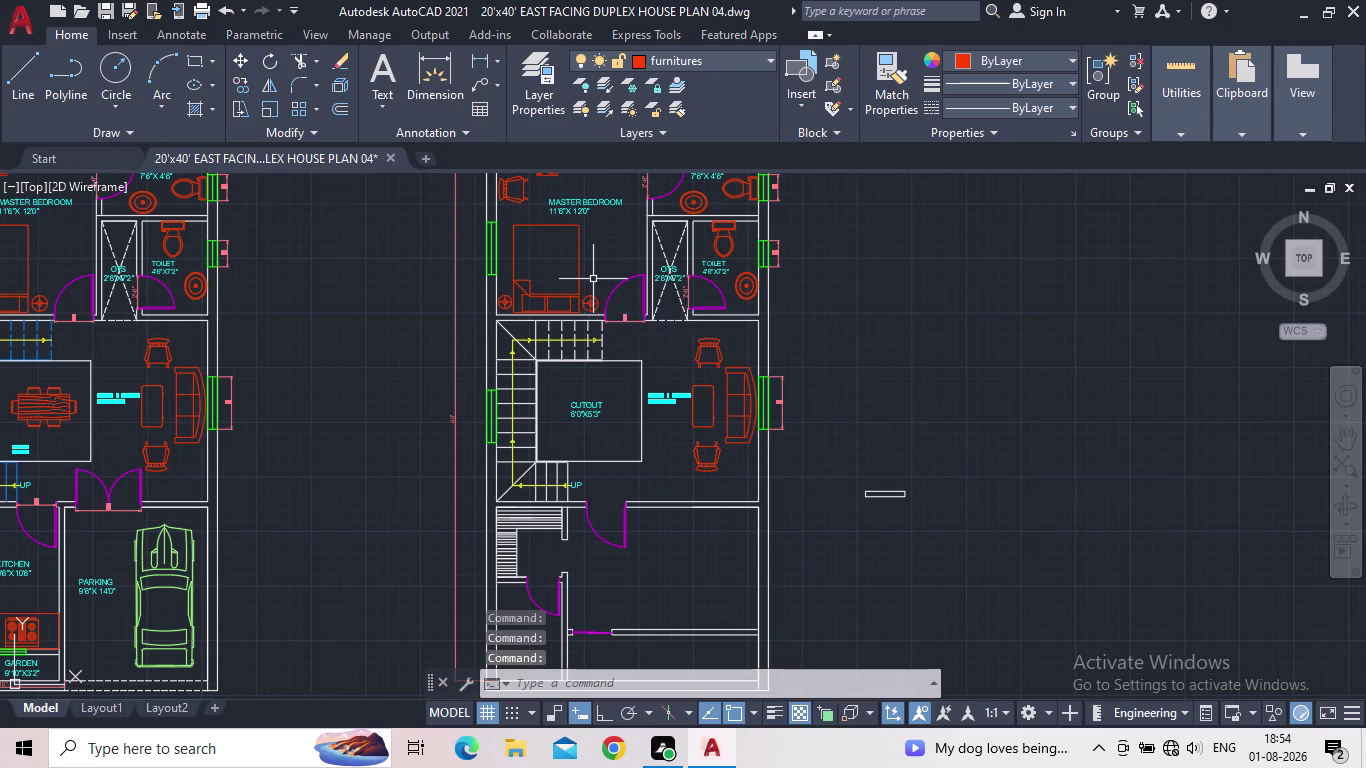
click(582, 274)
click(575, 273)
key(space)
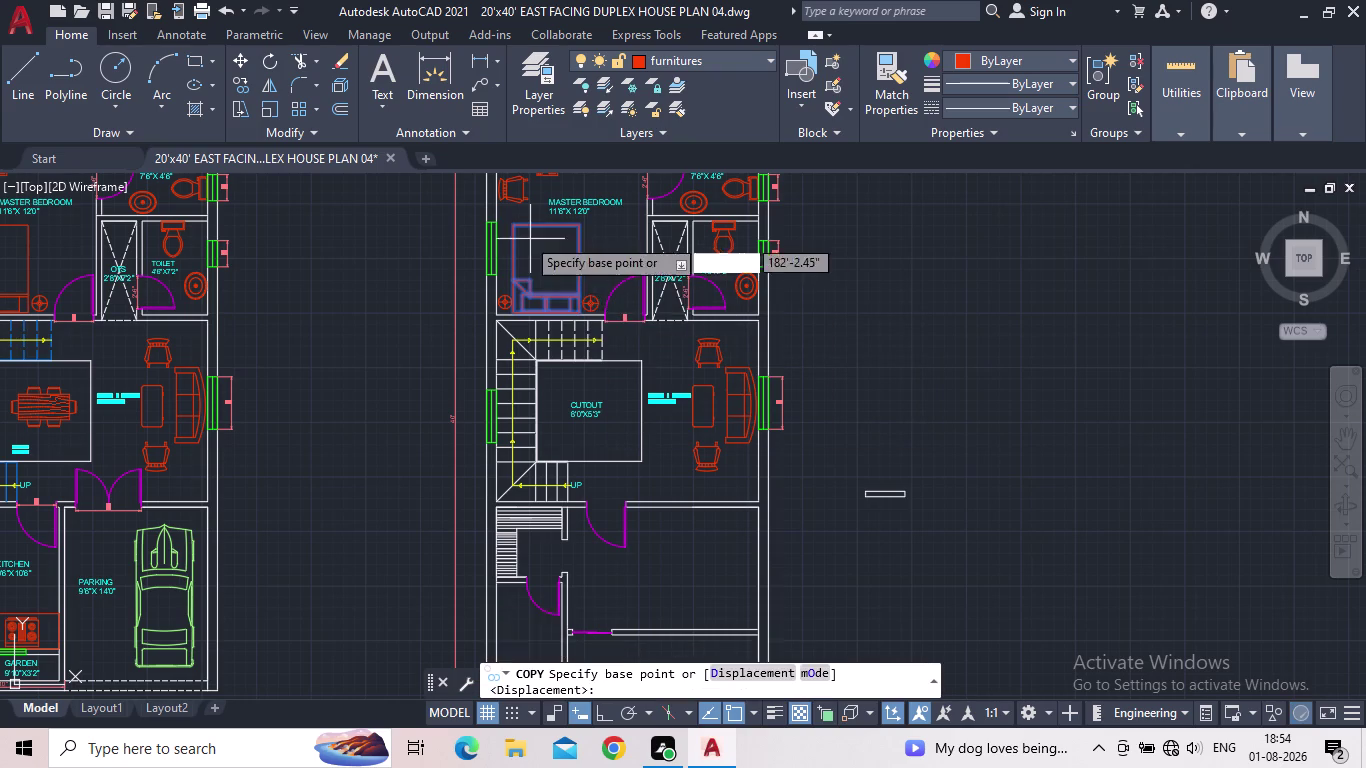
scroll(up, 3)
scroll(up, 3)
scroll(up, 3)
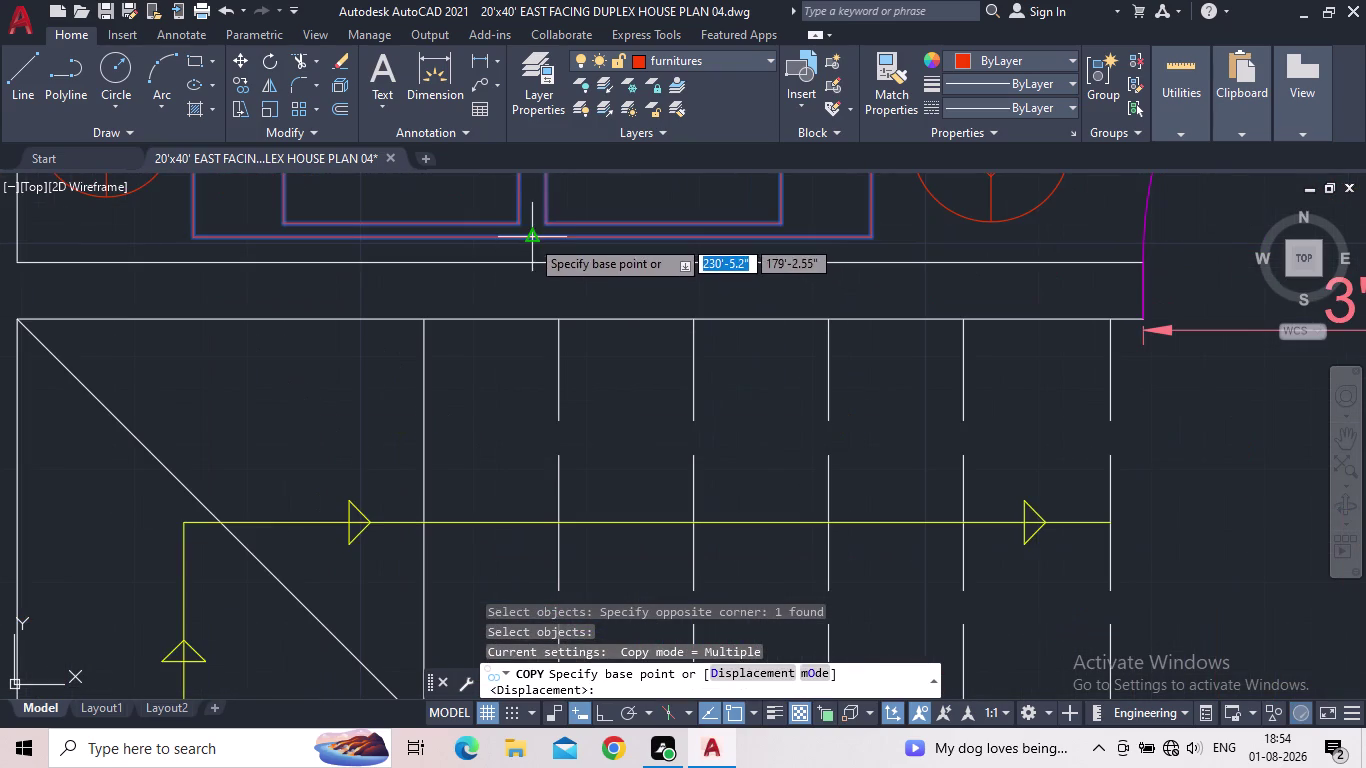
click(530, 238)
middle_drag(686, 392, 635, 355)
scroll(down, 3)
scroll(down, 3)
middle_drag(729, 433, 656, 289)
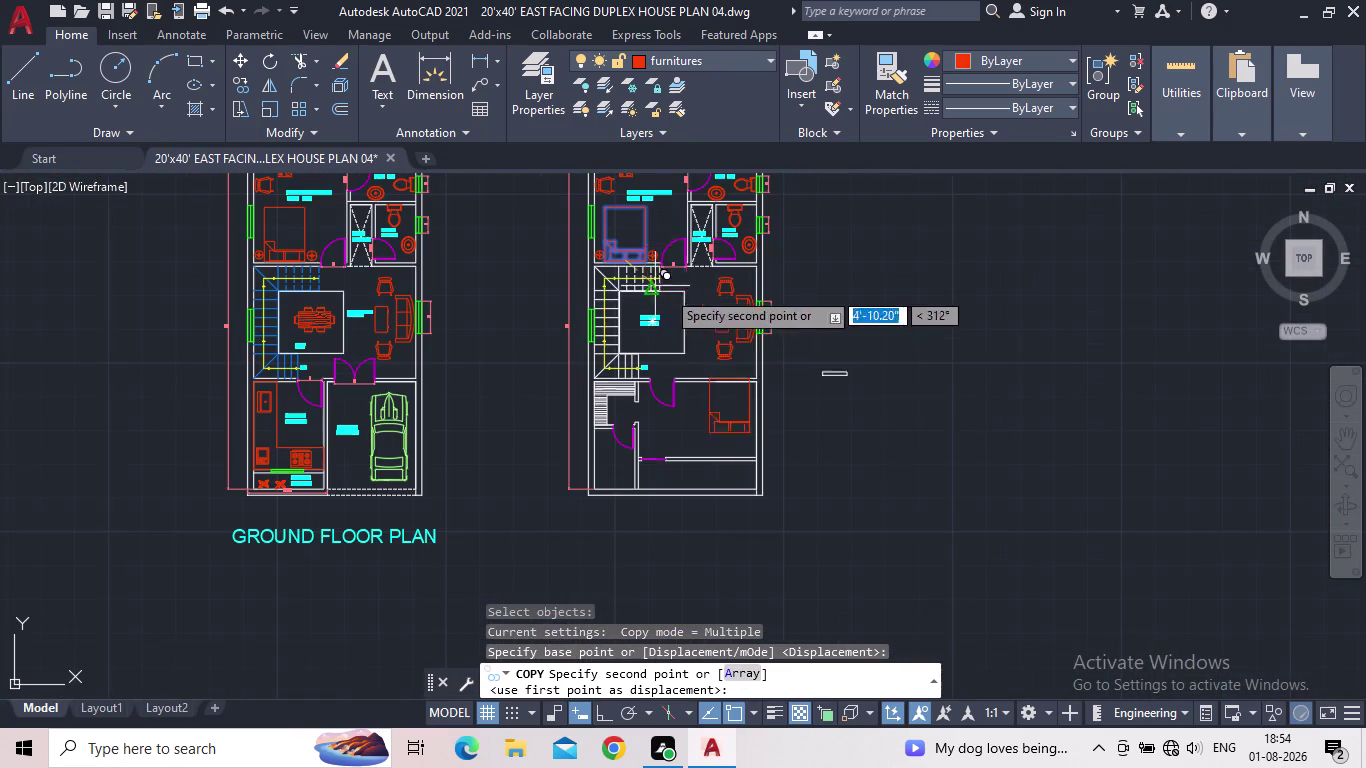
scroll(up, 3)
scroll(up, 3)
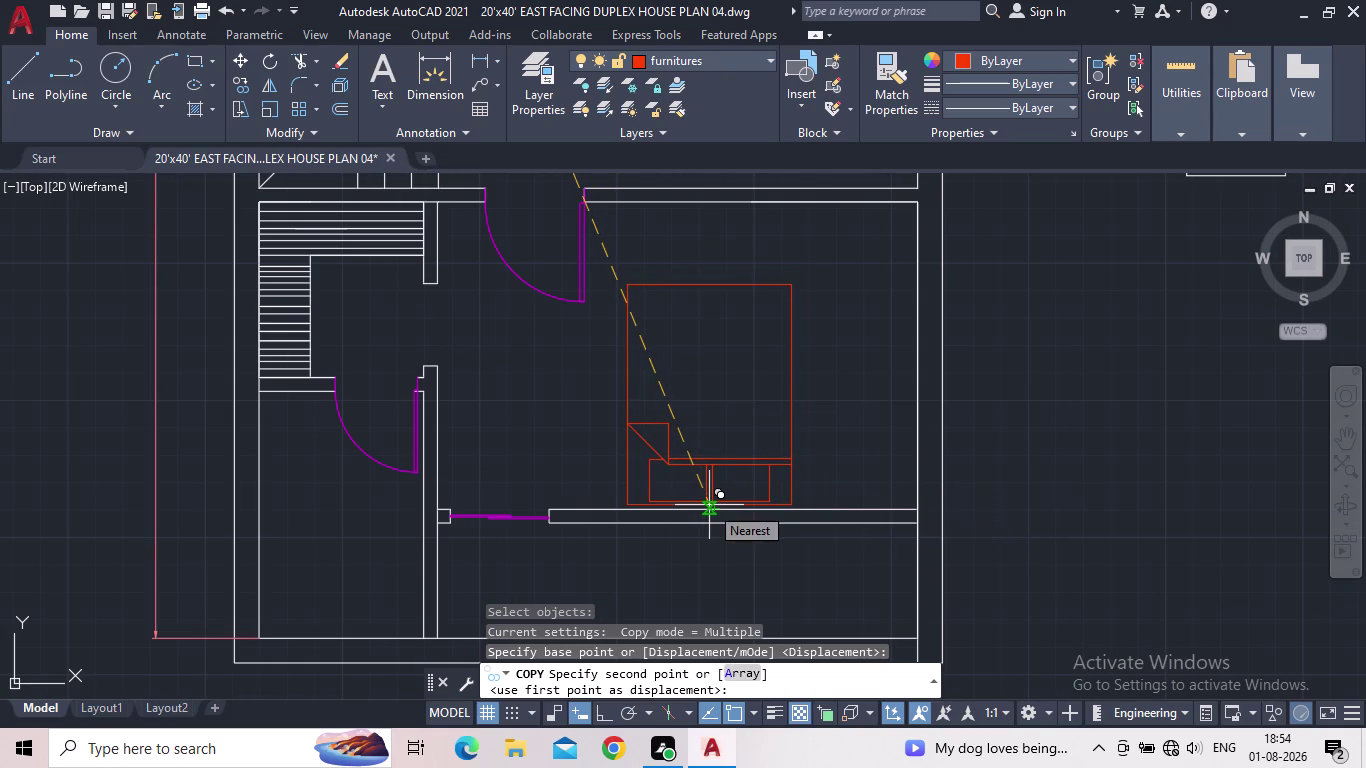
click(709, 505)
key(Escape)
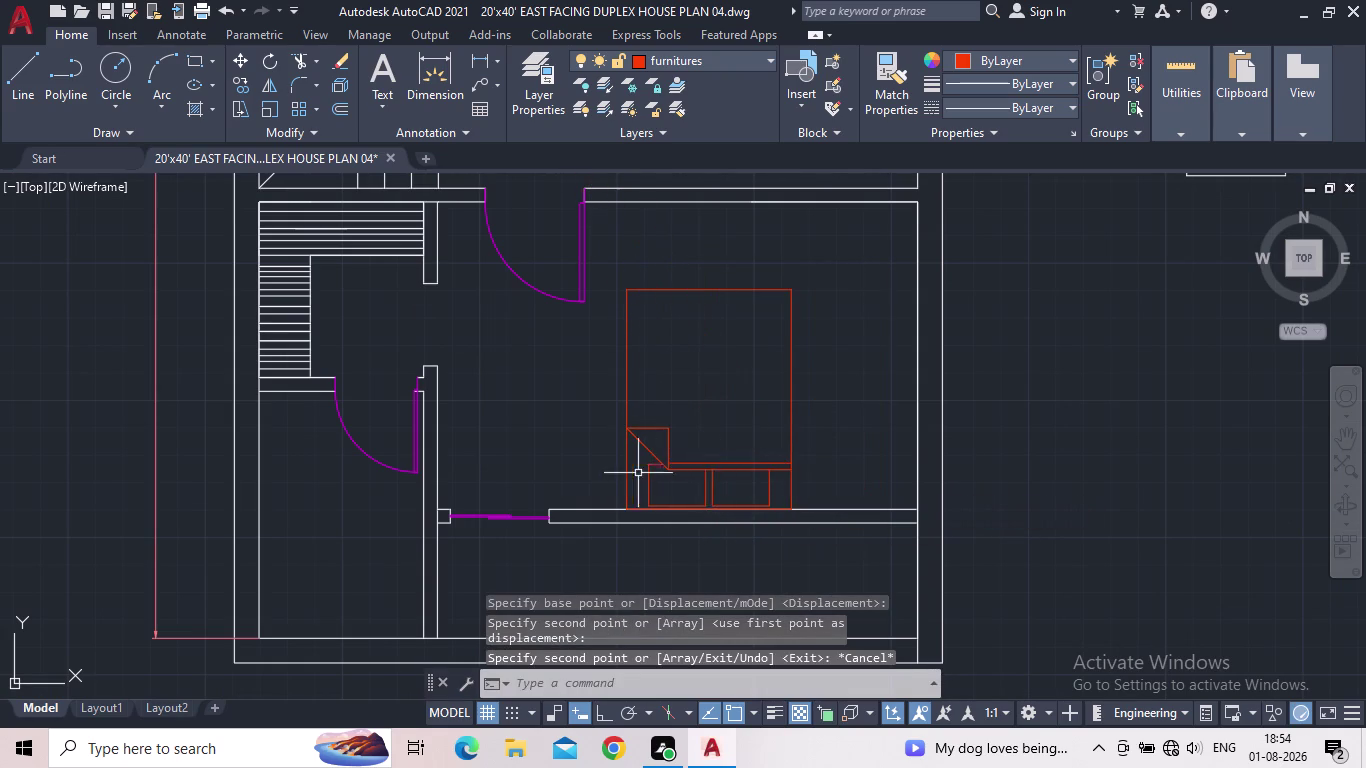
click(626, 471)
scroll(up, 3)
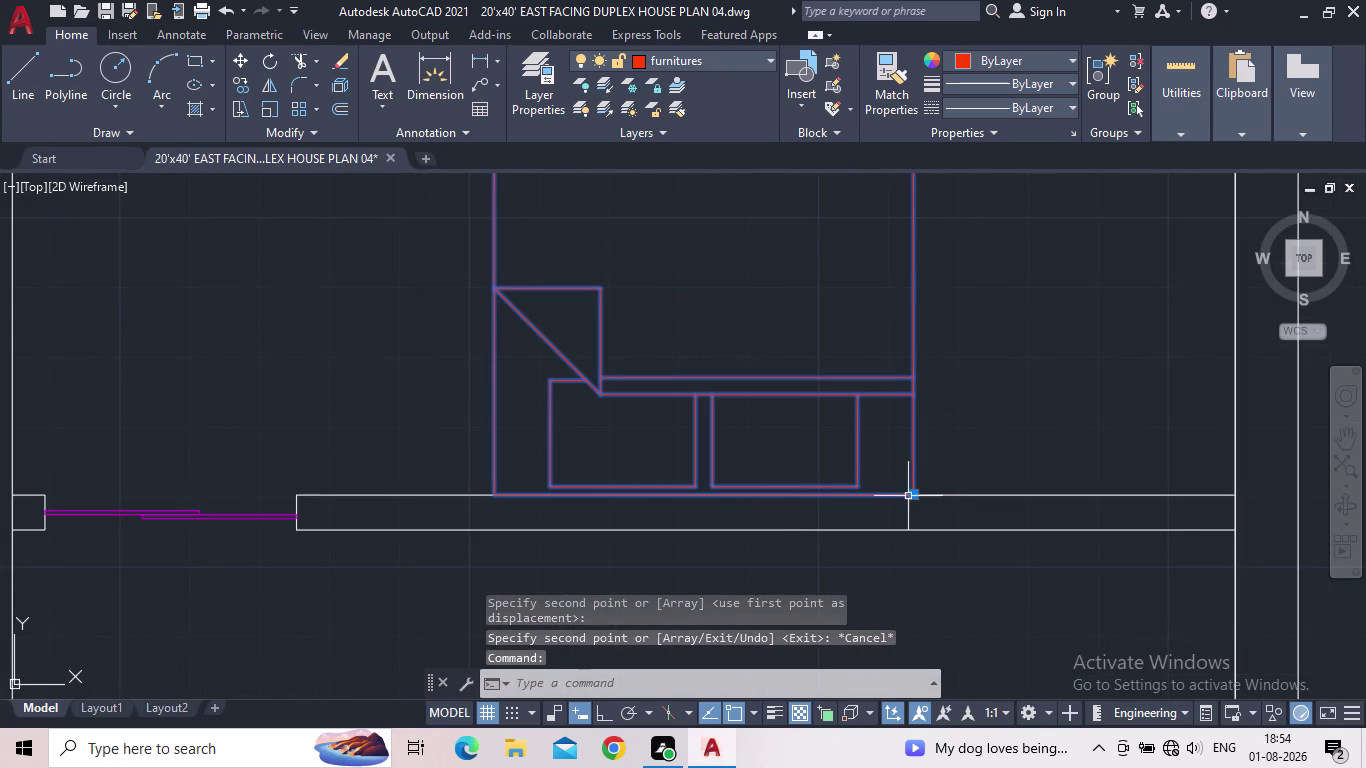
click(911, 496)
click(910, 471)
scroll(down, 3)
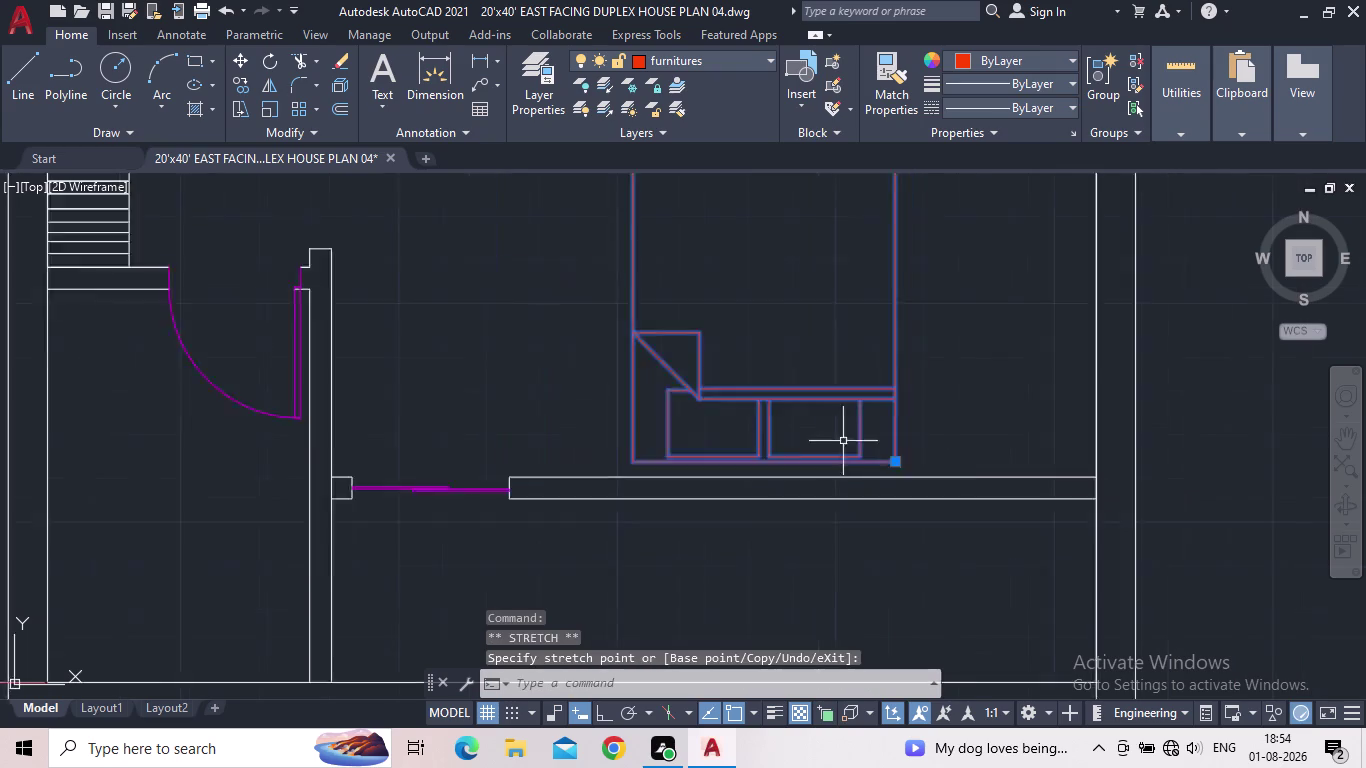
scroll(down, 3)
key(Escape)
scroll(down, 3)
middle_drag(676, 395, 614, 485)
scroll(up, 3)
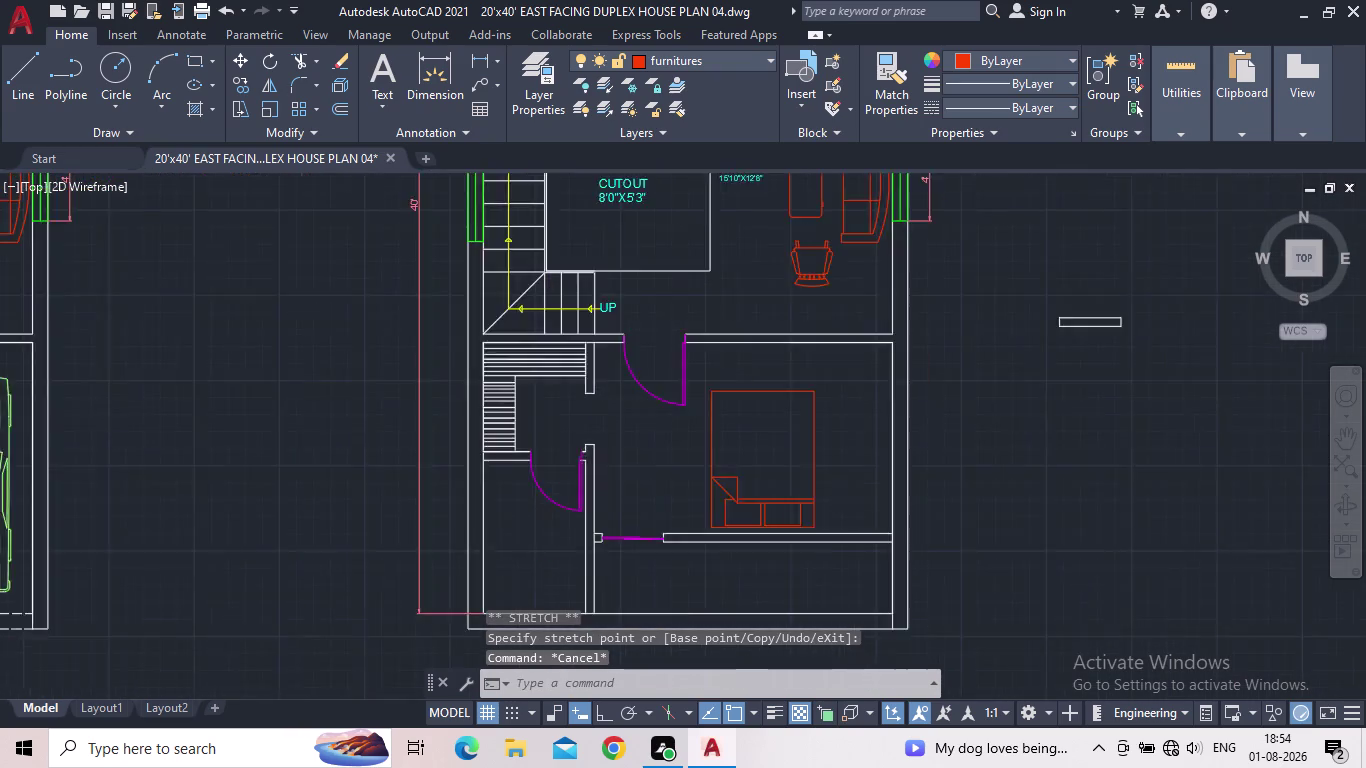
middle_drag(585, 360, 434, 542)
scroll(down, 3)
scroll(up, 3)
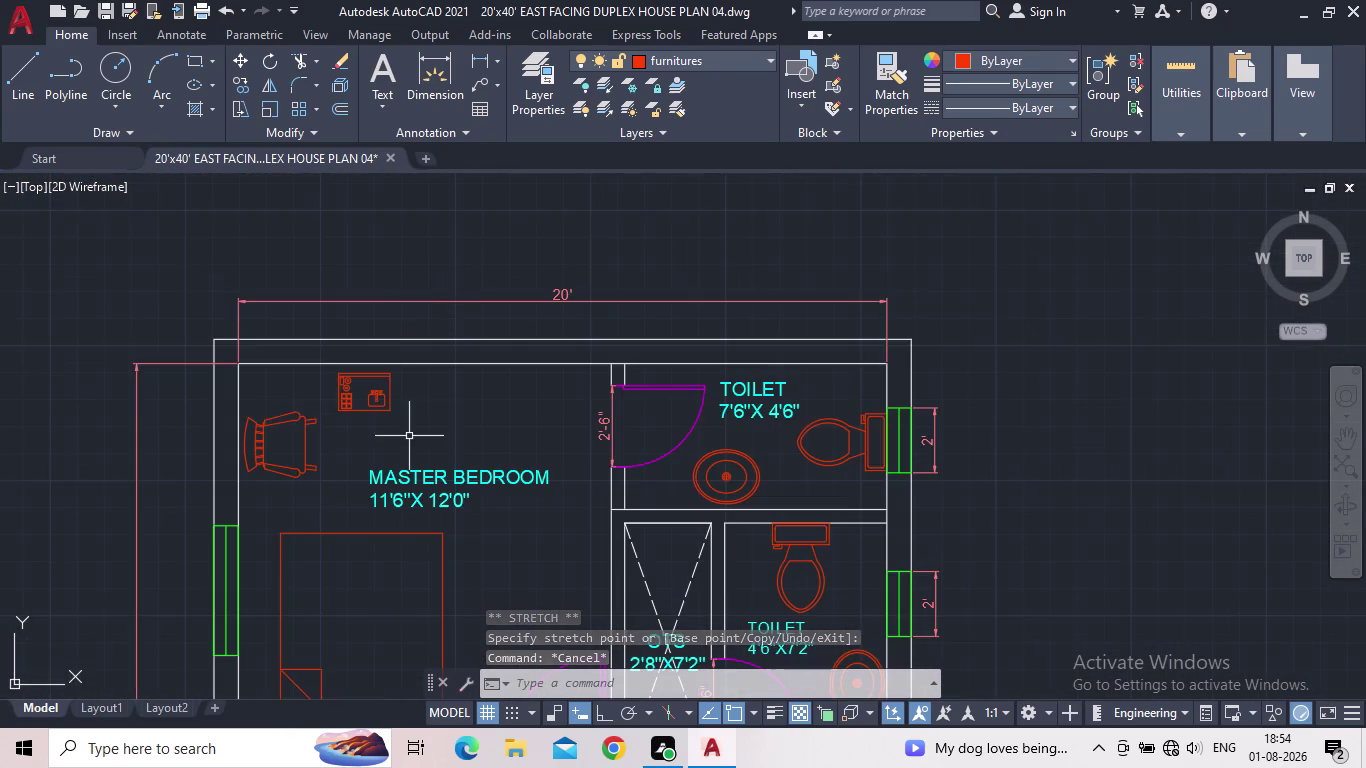
middle_drag(431, 437, 604, 108)
scroll(up, 3)
Copy the right bedside fixture from its centre to the lower bed's right and left sides.
click(434, 399)
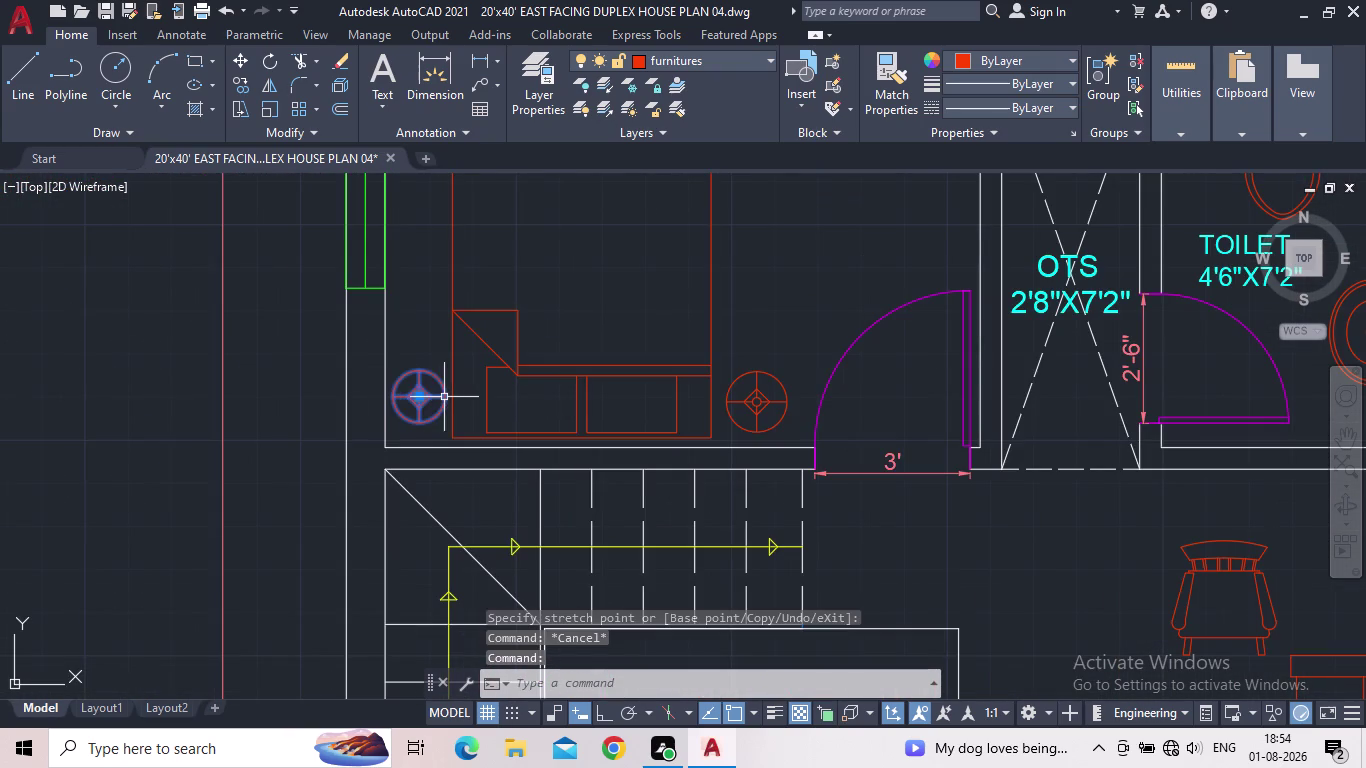
key(c)
key(o)
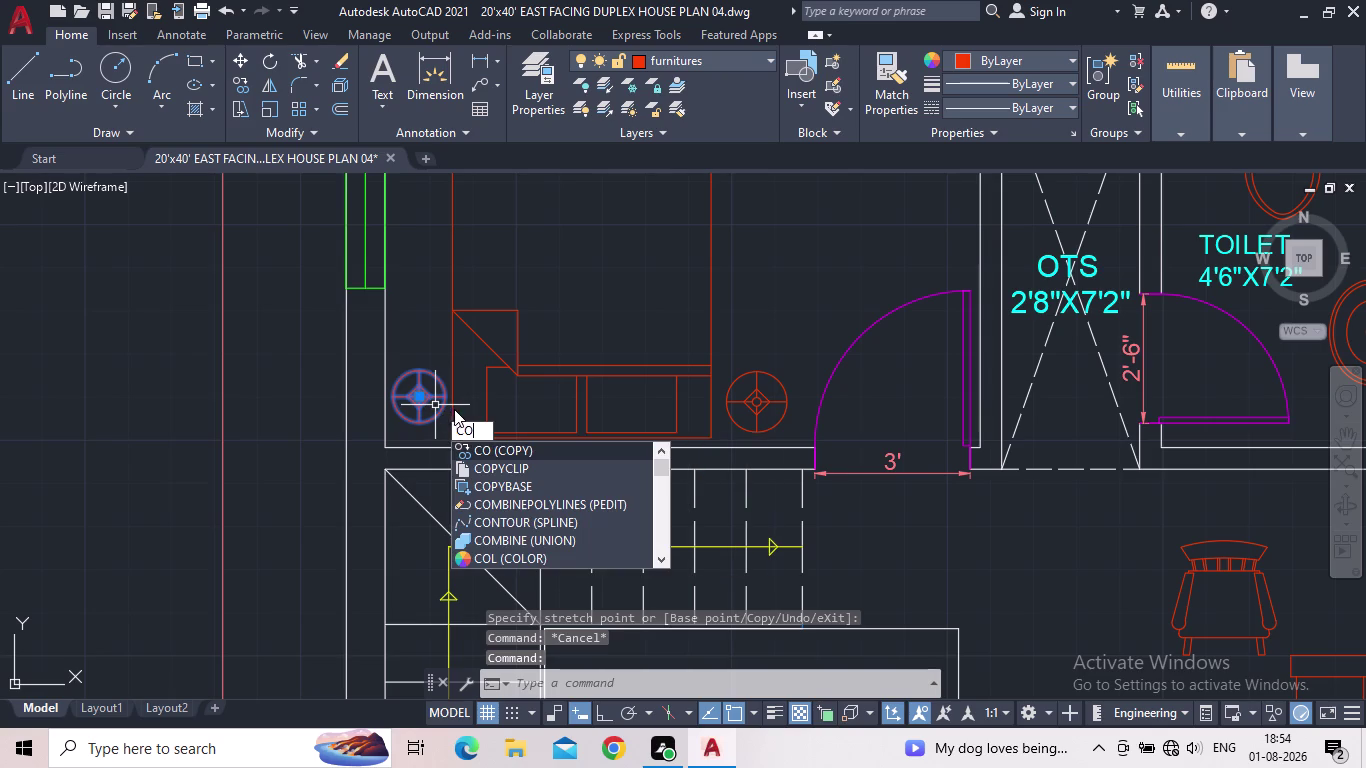
key(Escape)
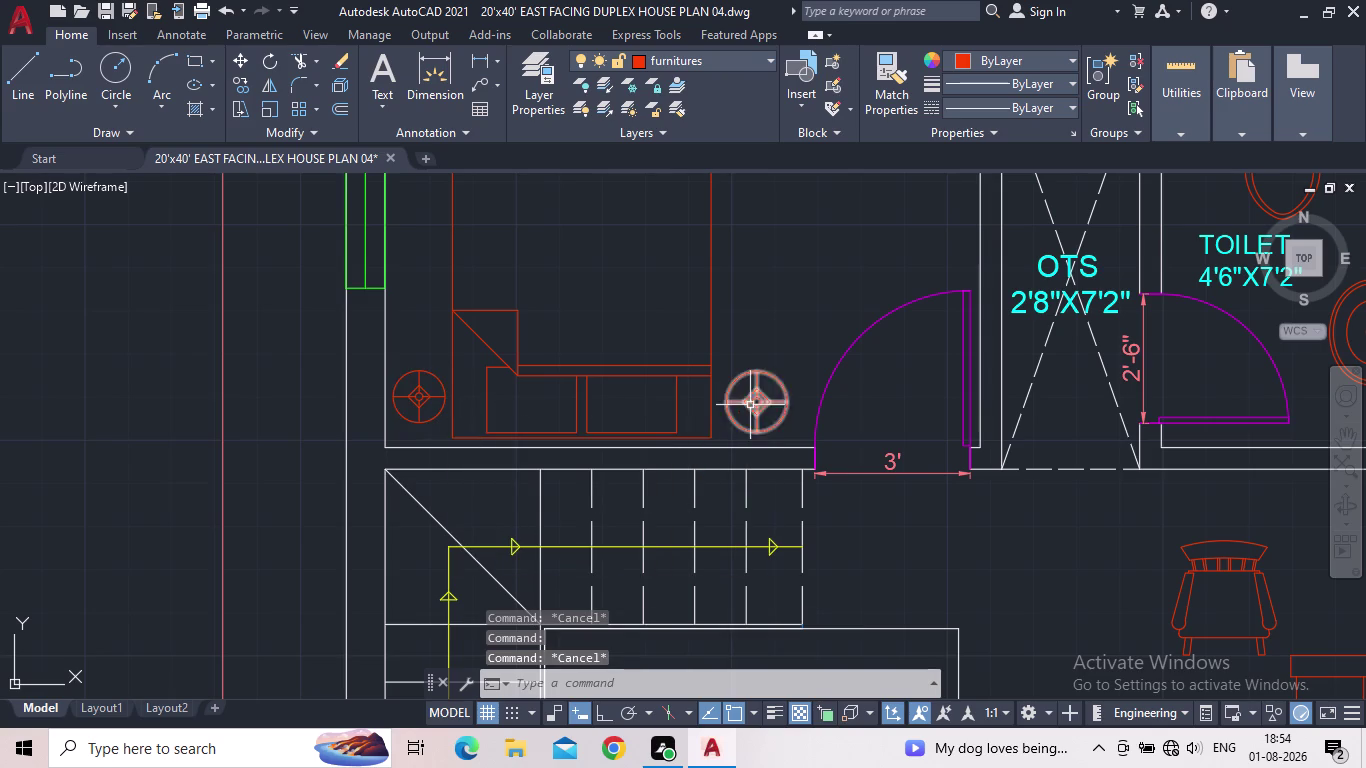
click(750, 405)
key(c)
key(o)
key(Return)
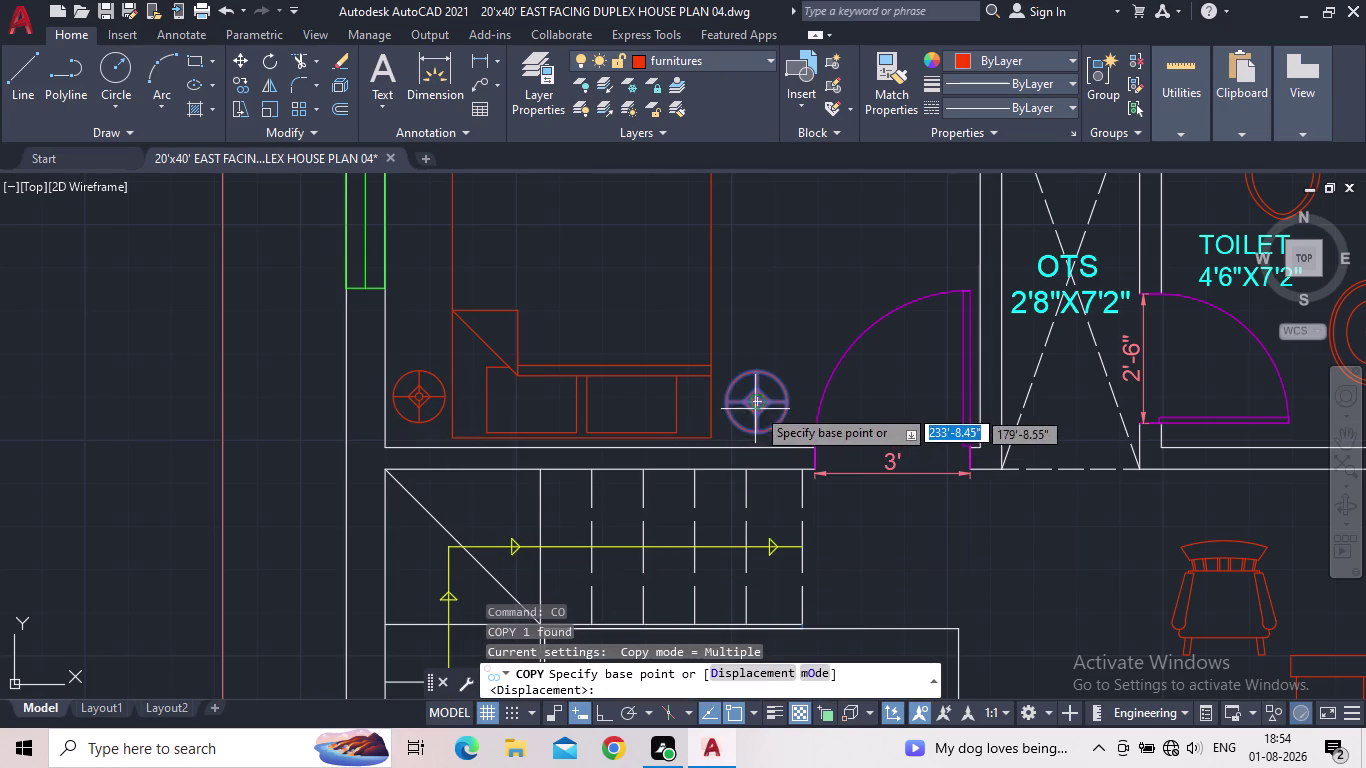
click(755, 395)
middle_drag(910, 418, 745, 382)
scroll(down, 3)
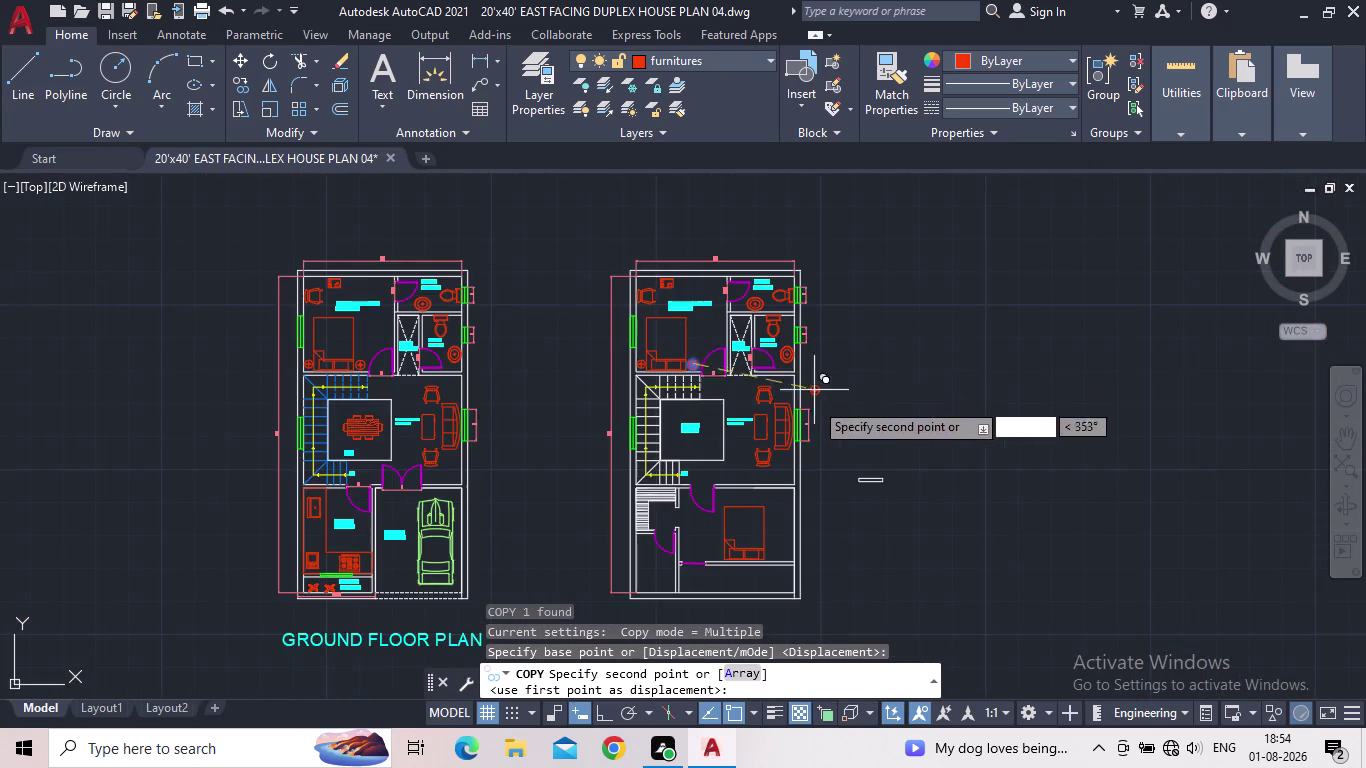
middle_drag(788, 435, 669, 249)
scroll(up, 3)
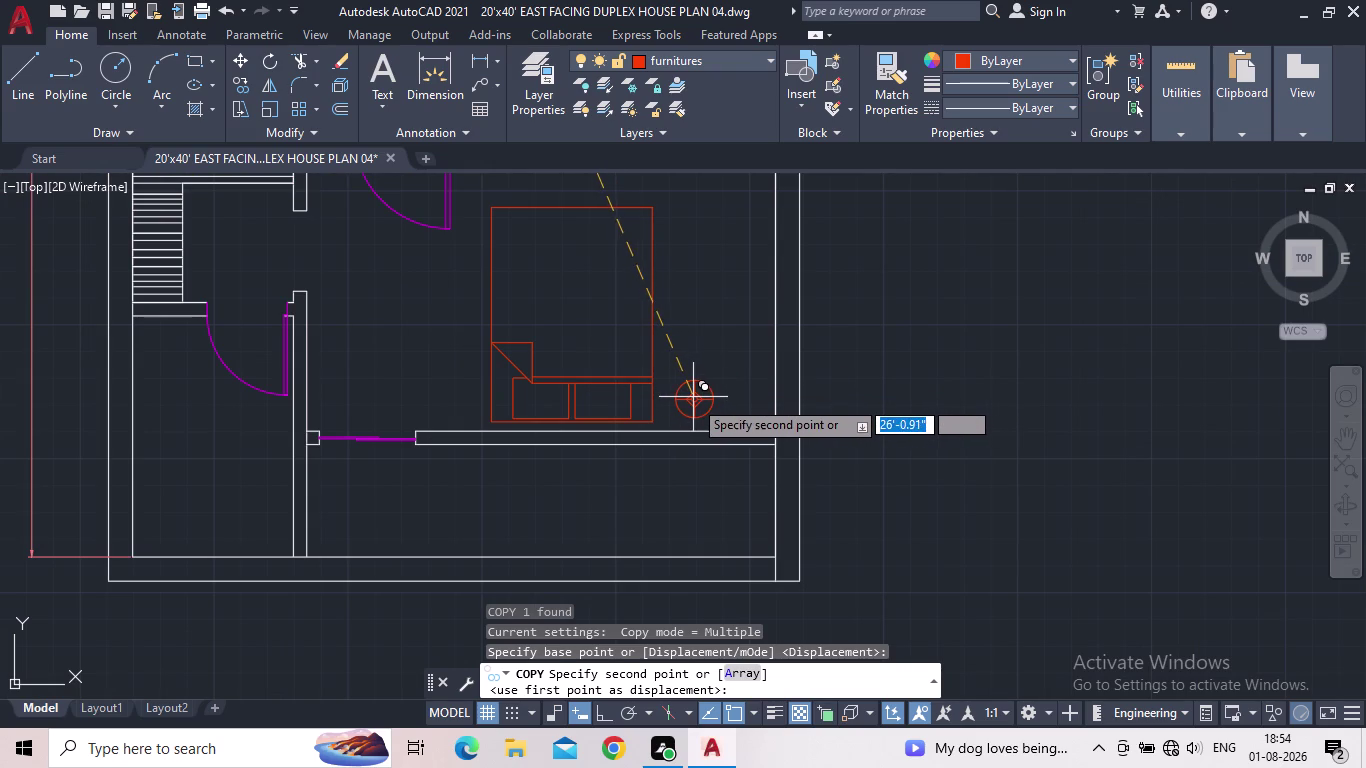
click(693, 399)
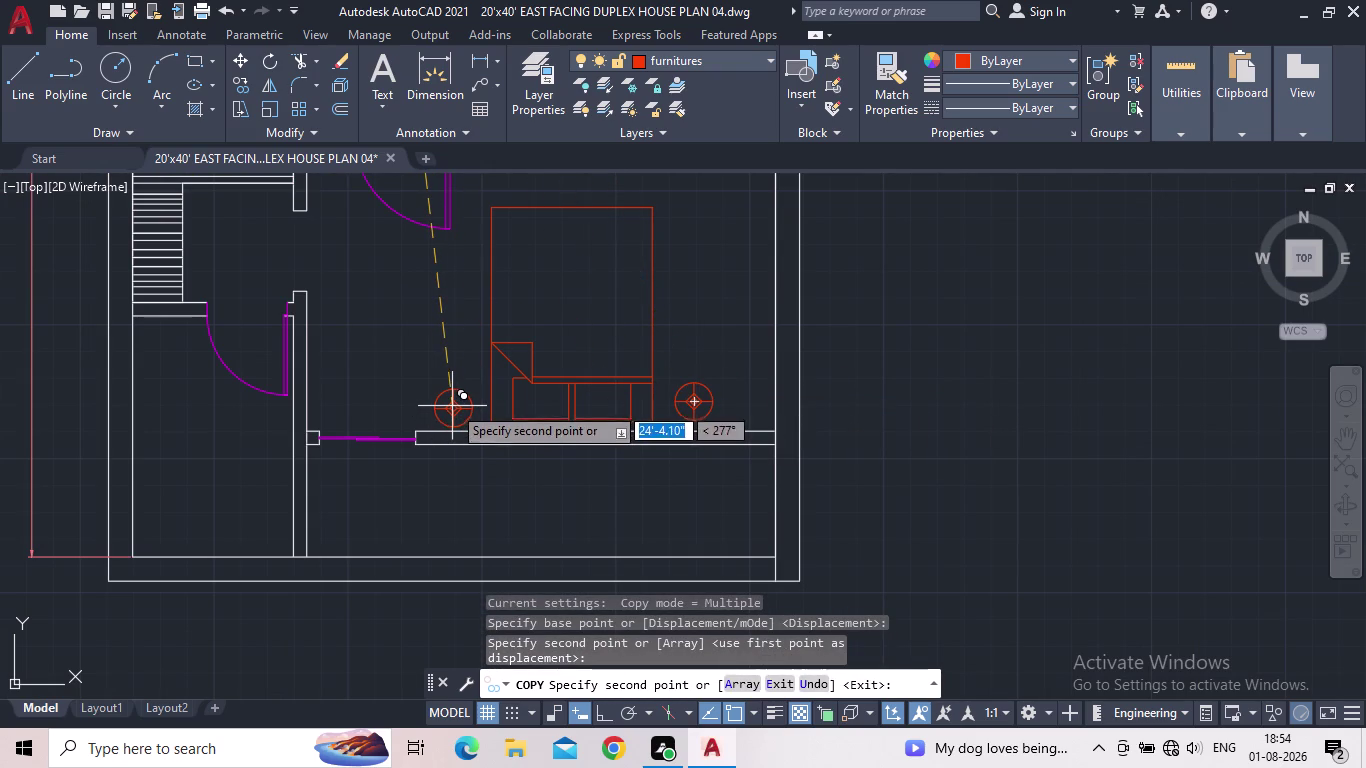
click(452, 402)
End the copy and pan toward the lower bedroom's upper wall.
scroll(down, 3)
middle_drag(624, 366, 628, 410)
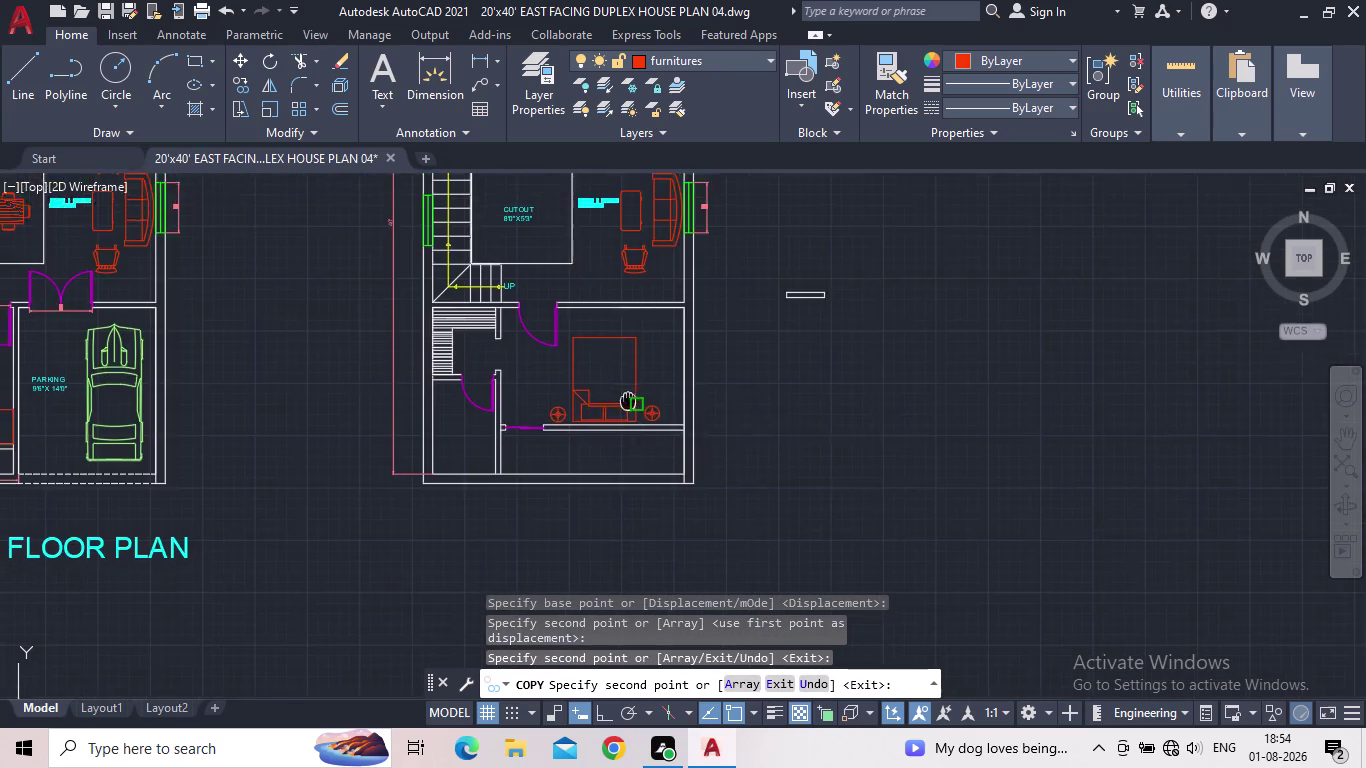
middle_drag(628, 410, 530, 490)
key(Escape)
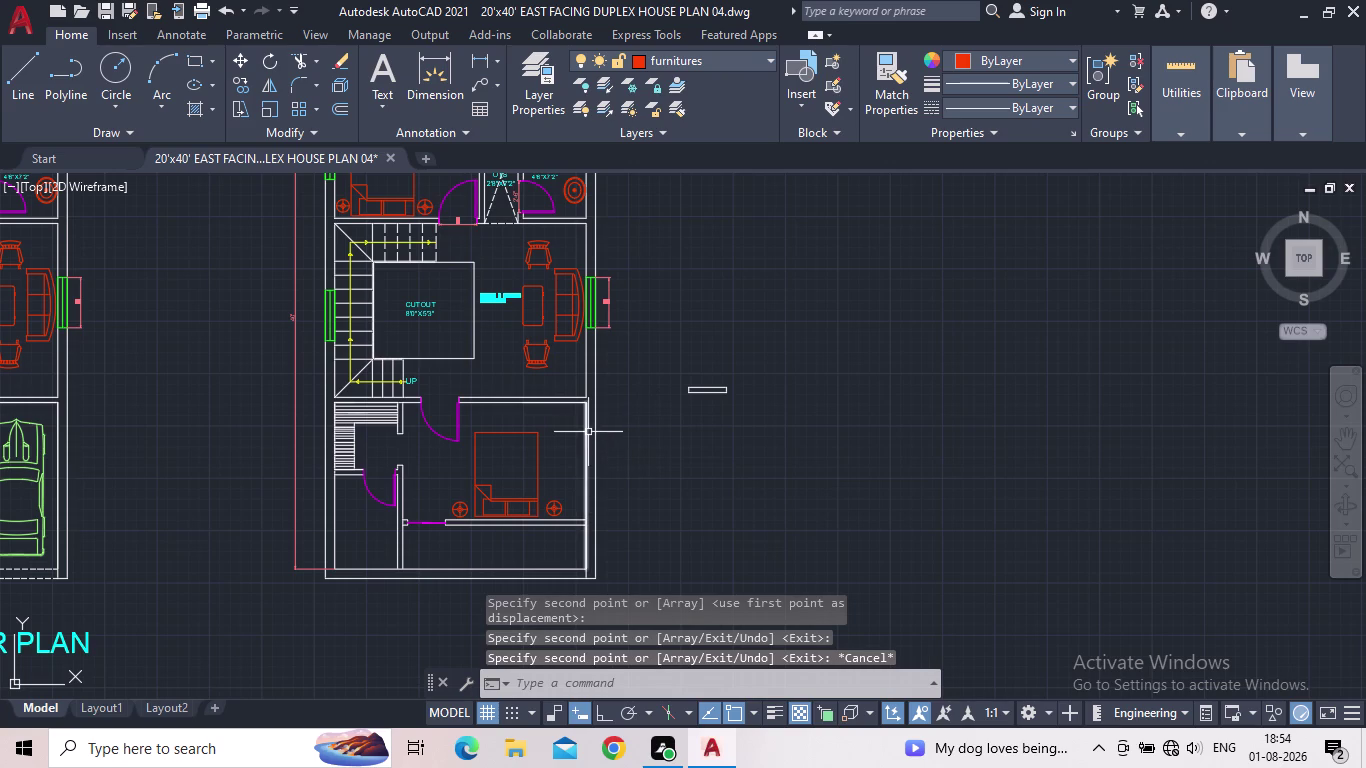
scroll(up, 3)
middle_drag(524, 433, 580, 414)
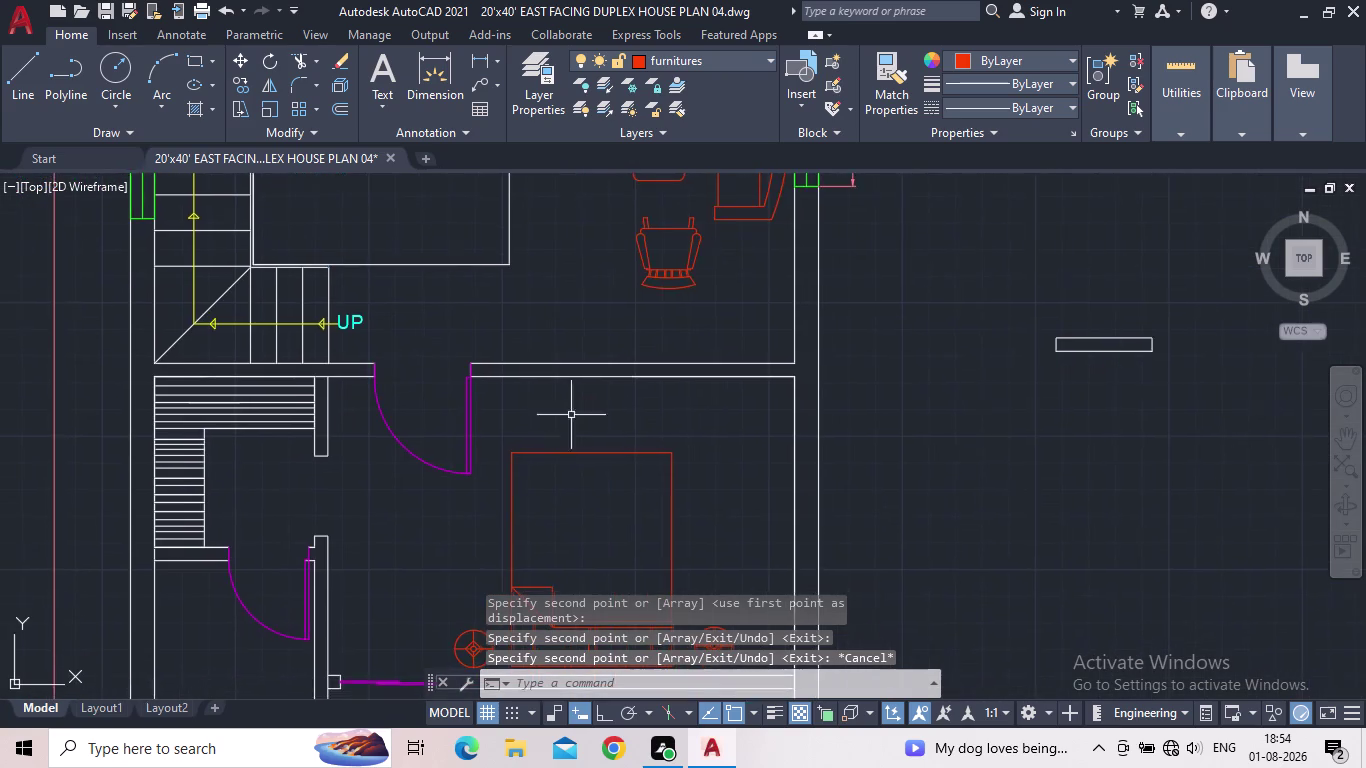
scroll(up, 3)
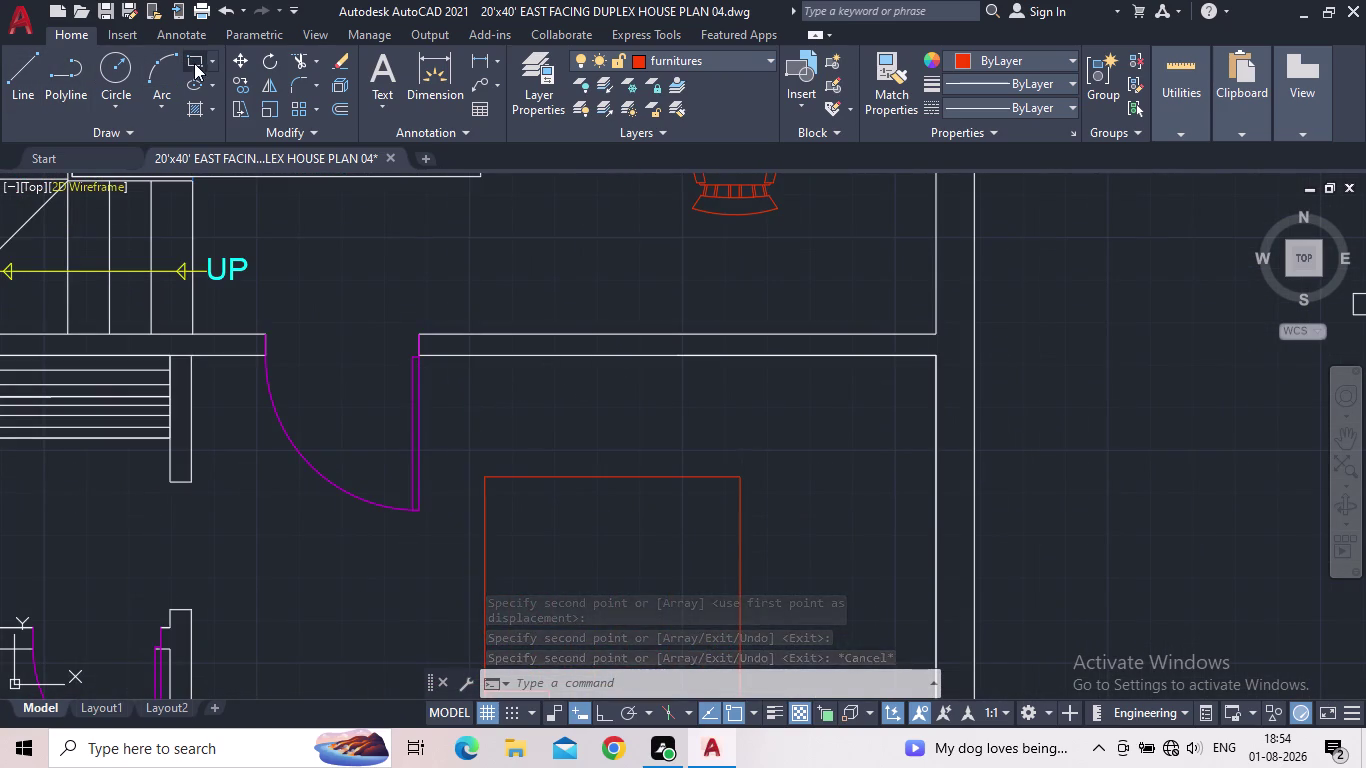
click(194, 63)
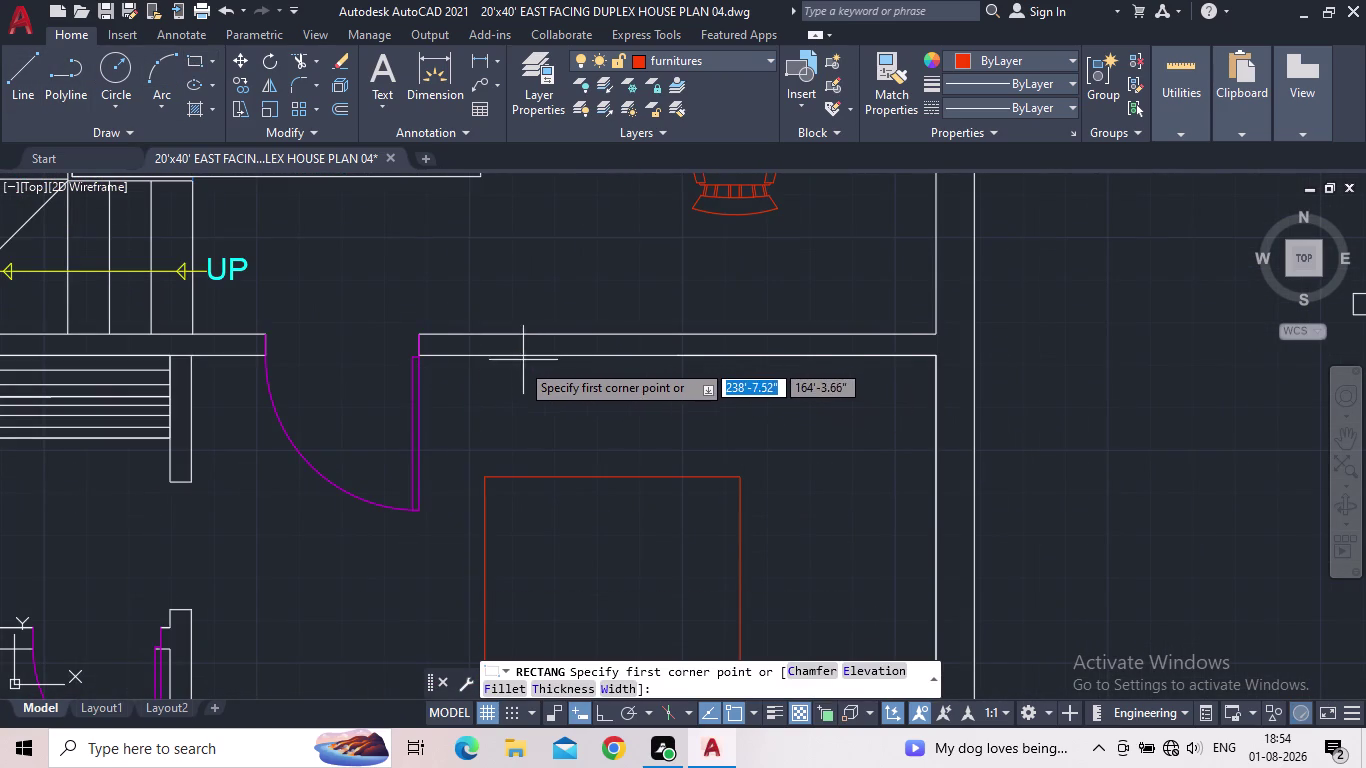
drag(519, 355, 535, 357)
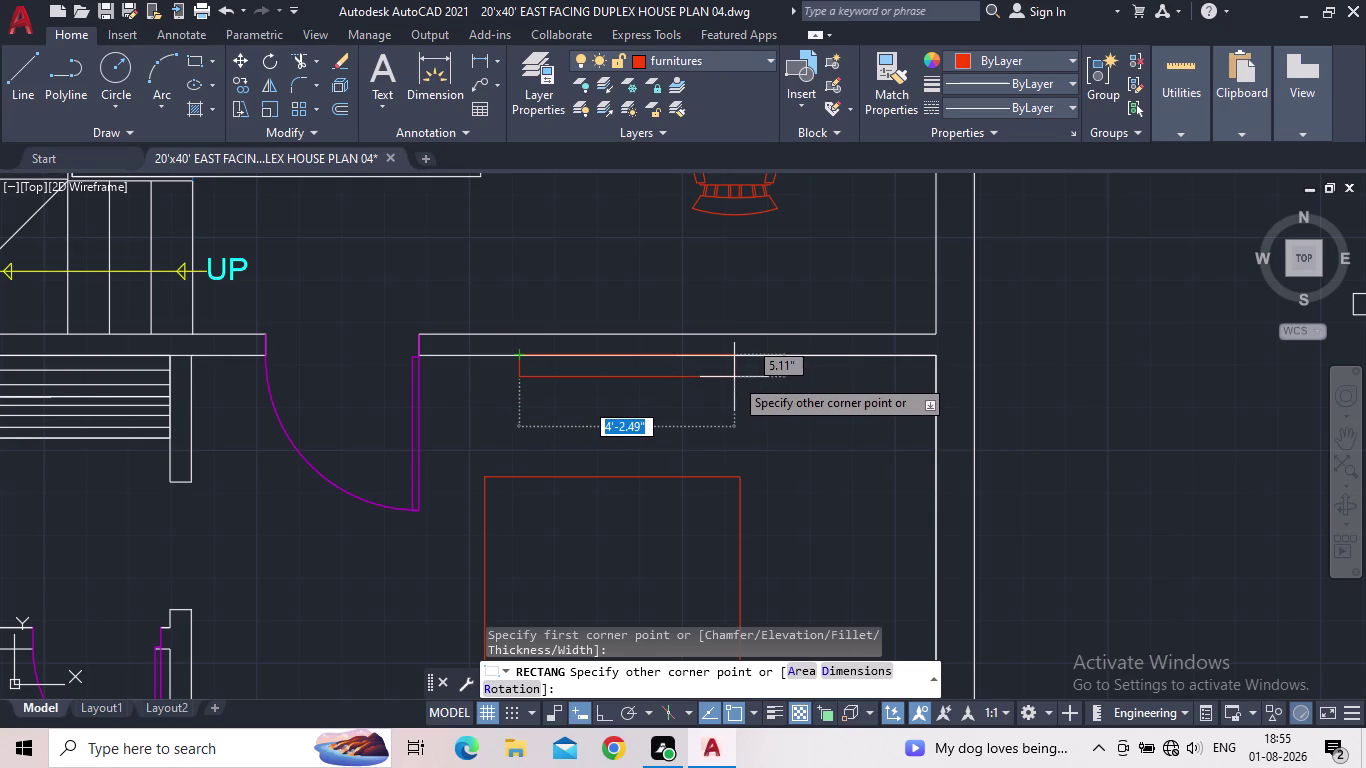
click(724, 373)
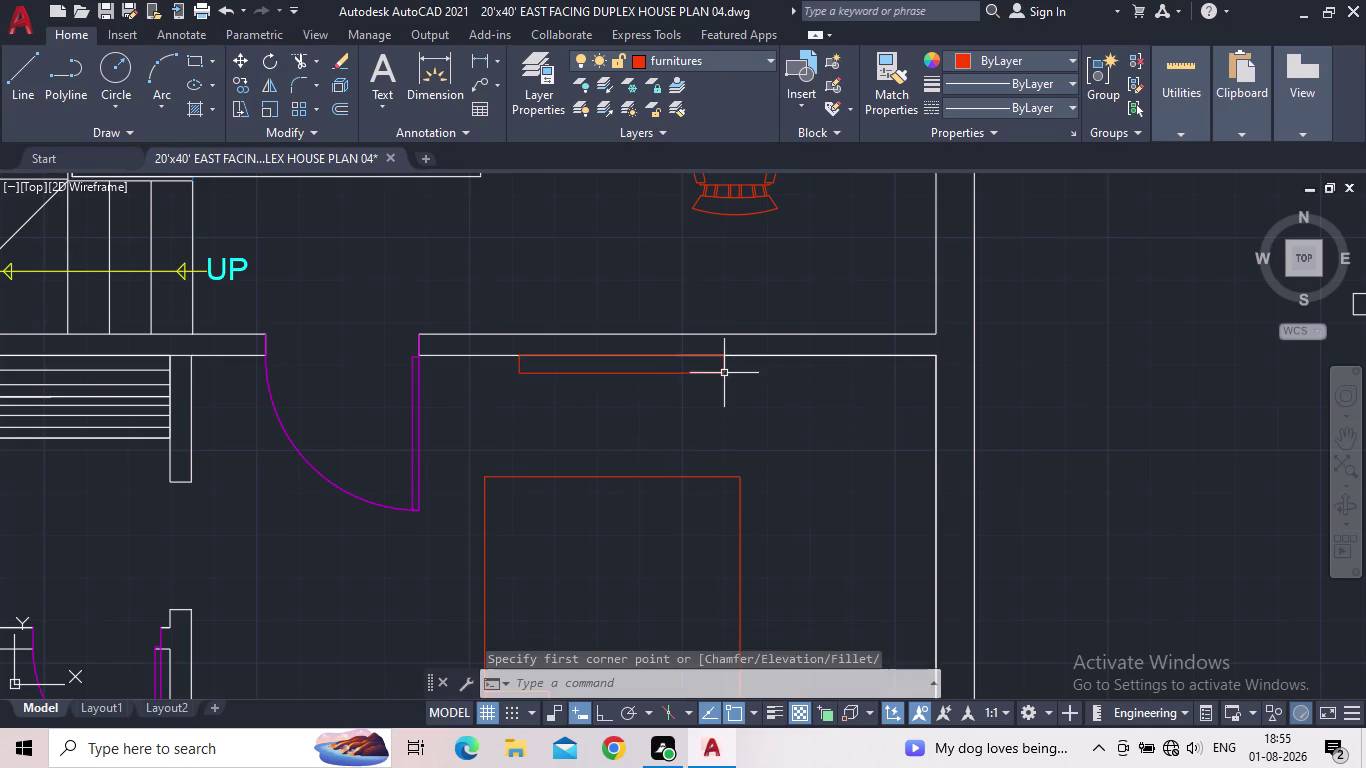
scroll(up, 3)
scroll(down, 3)
scroll(down, 3)
scroll(up, 3)
middle_click(670, 420)
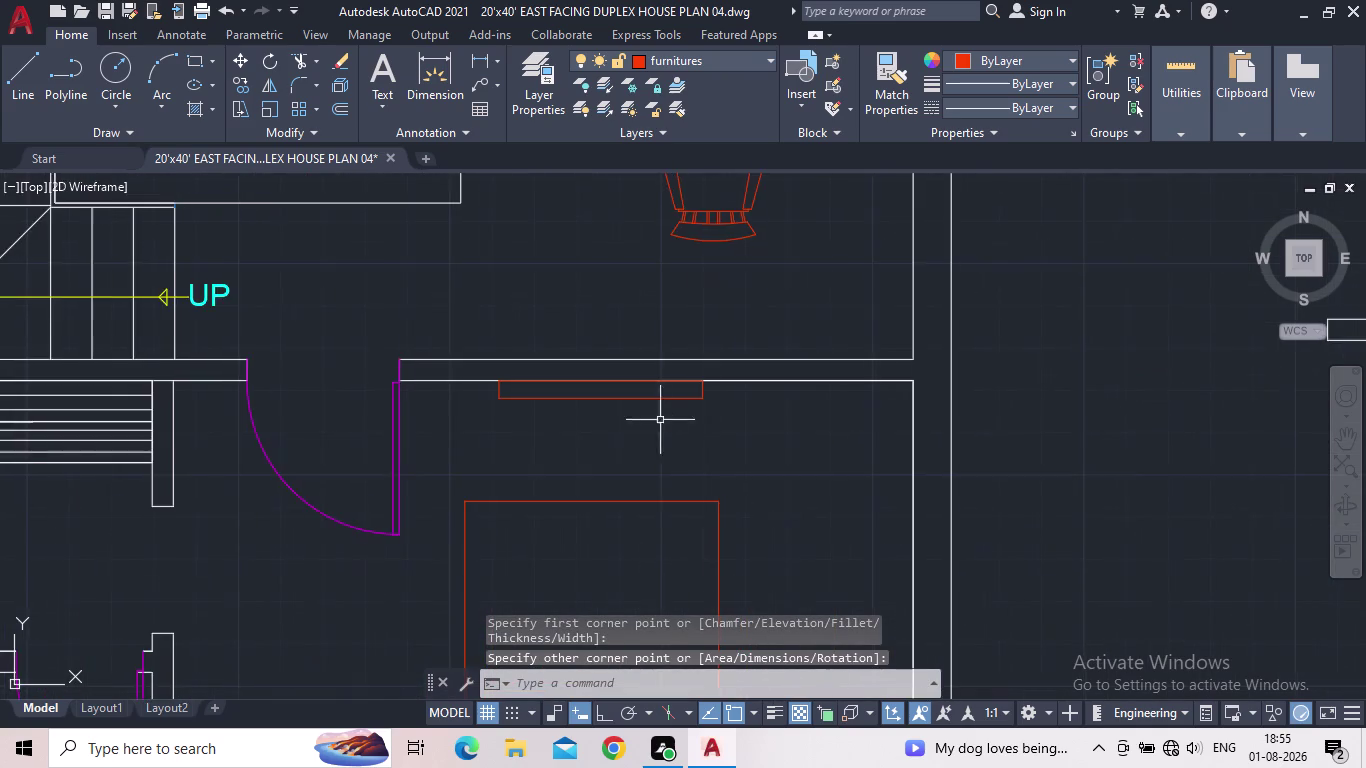
scroll(up, 3)
middle_drag(619, 424, 493, 510)
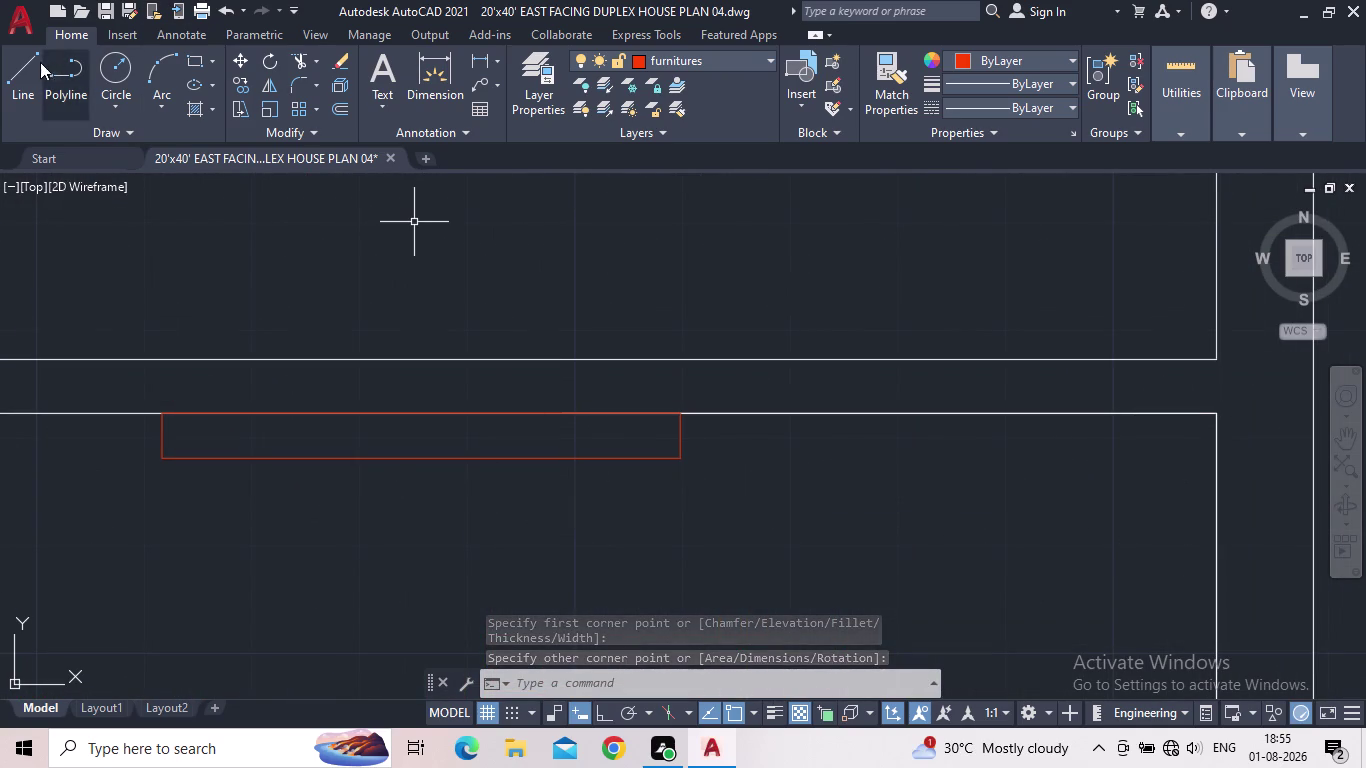
click(36, 63)
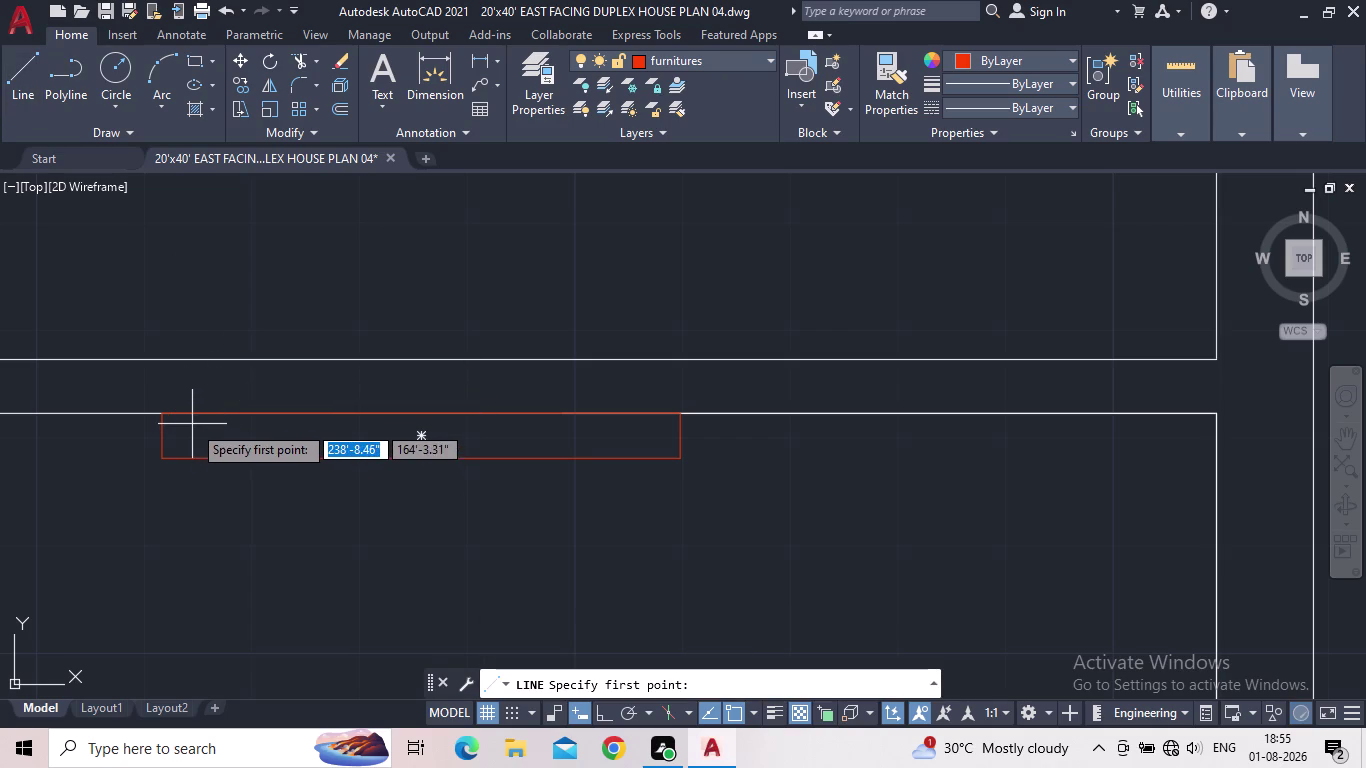
click(194, 415)
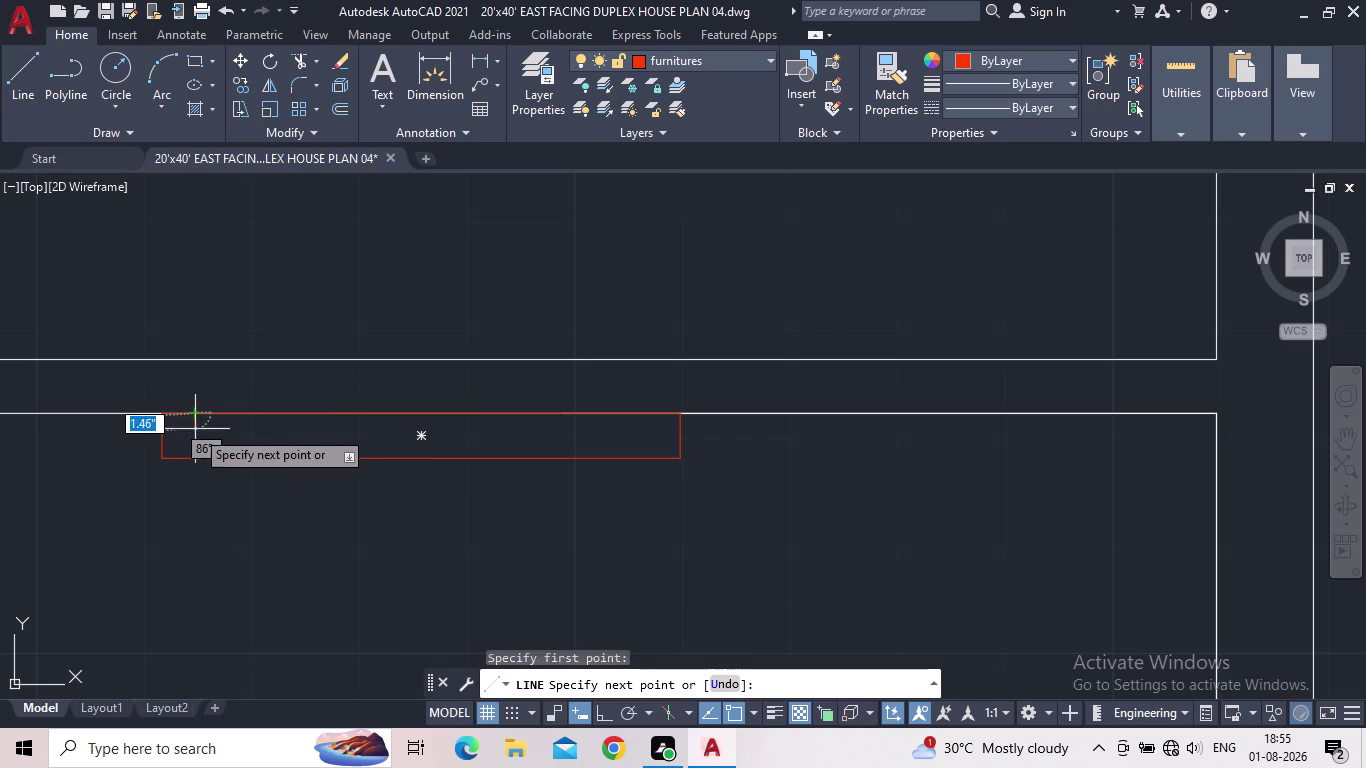
click(601, 712)
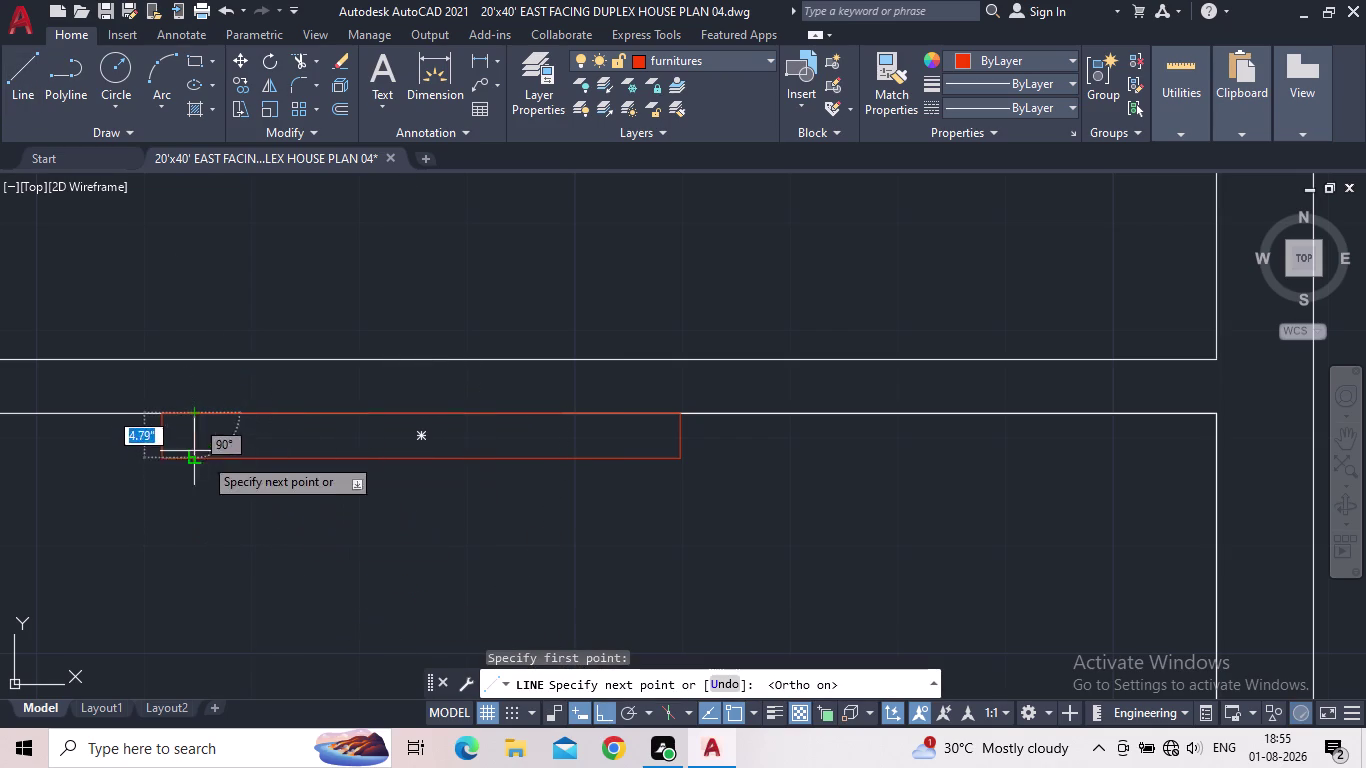
scroll(up, 3)
scroll(up, 3)
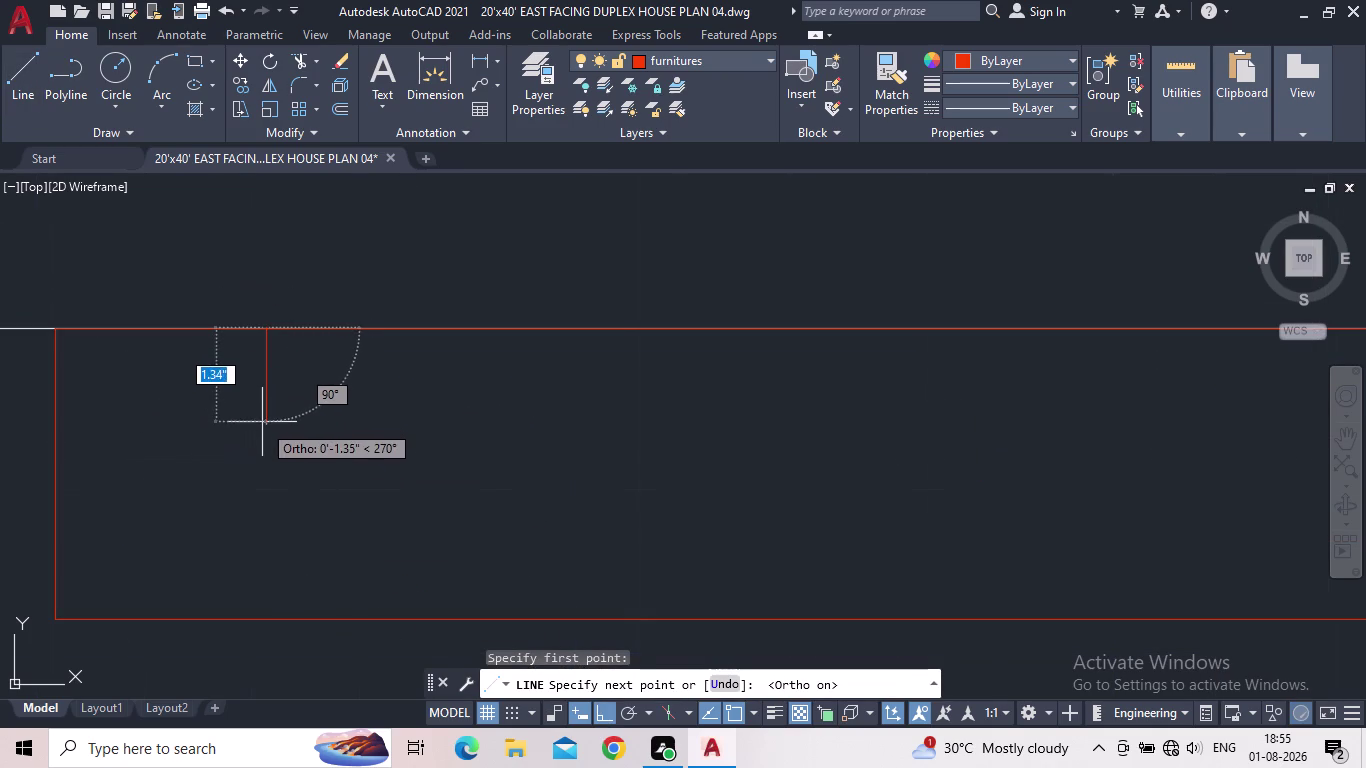
click(264, 408)
middle_drag(697, 458, 294, 480)
scroll(down, 3)
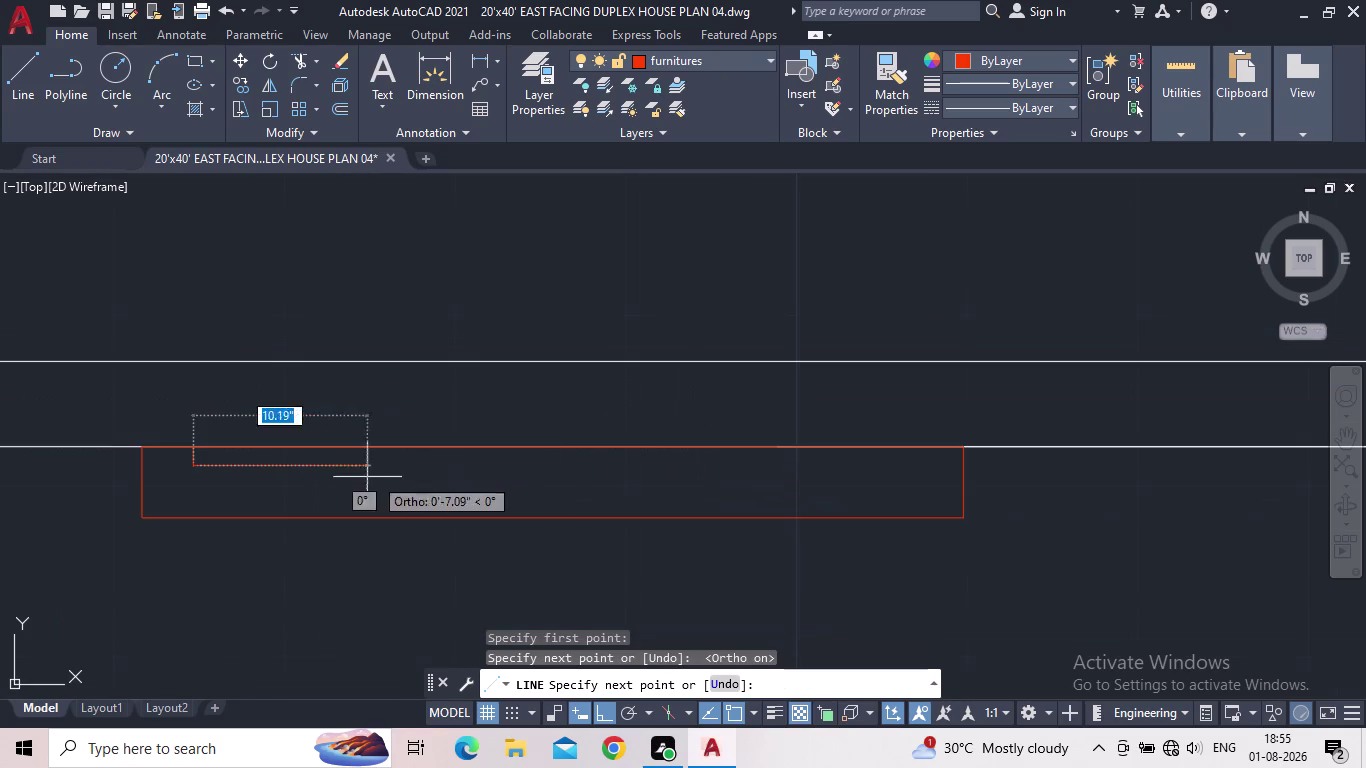
click(916, 477)
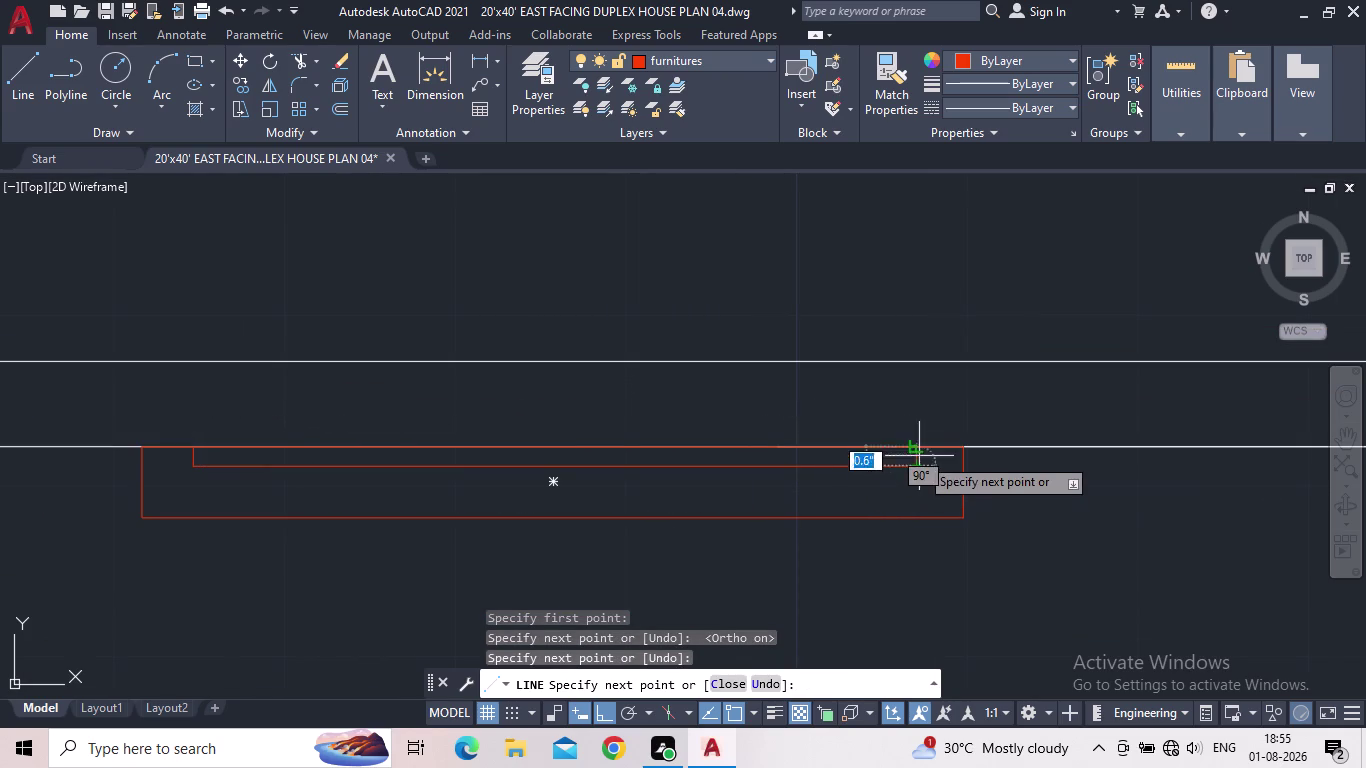
click(918, 448)
key(Escape)
scroll(down, 3)
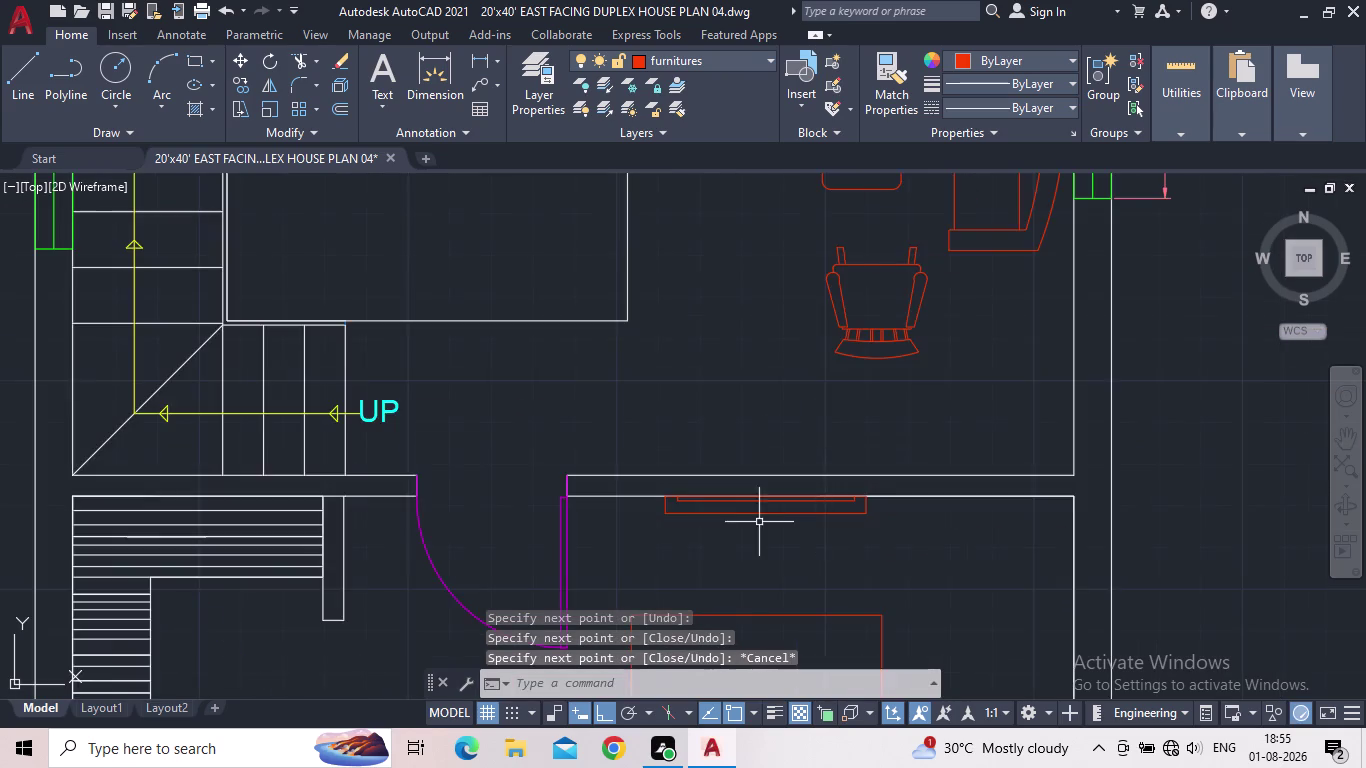
middle_drag(722, 542, 611, 484)
scroll(down, 3)
scroll(up, 3)
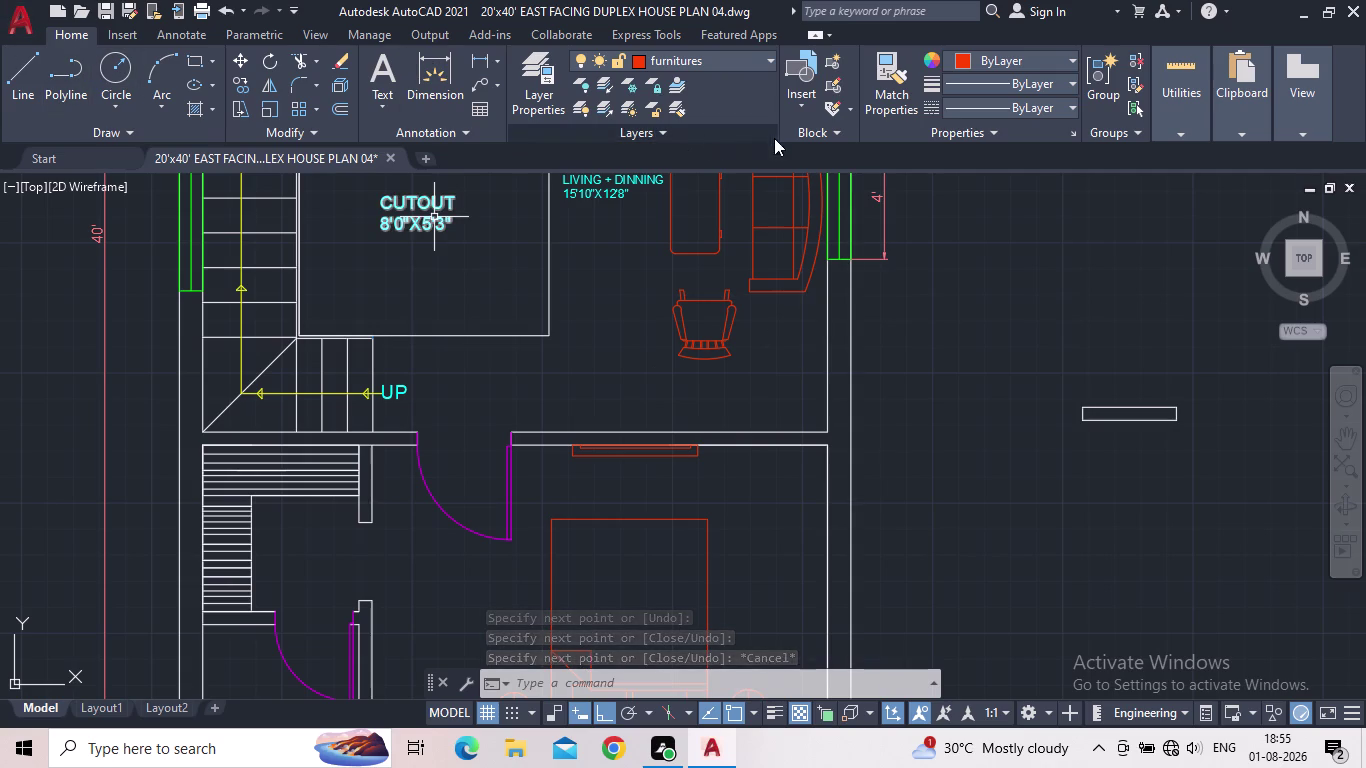
scroll(down, 3)
middle_drag(756, 410, 661, 331)
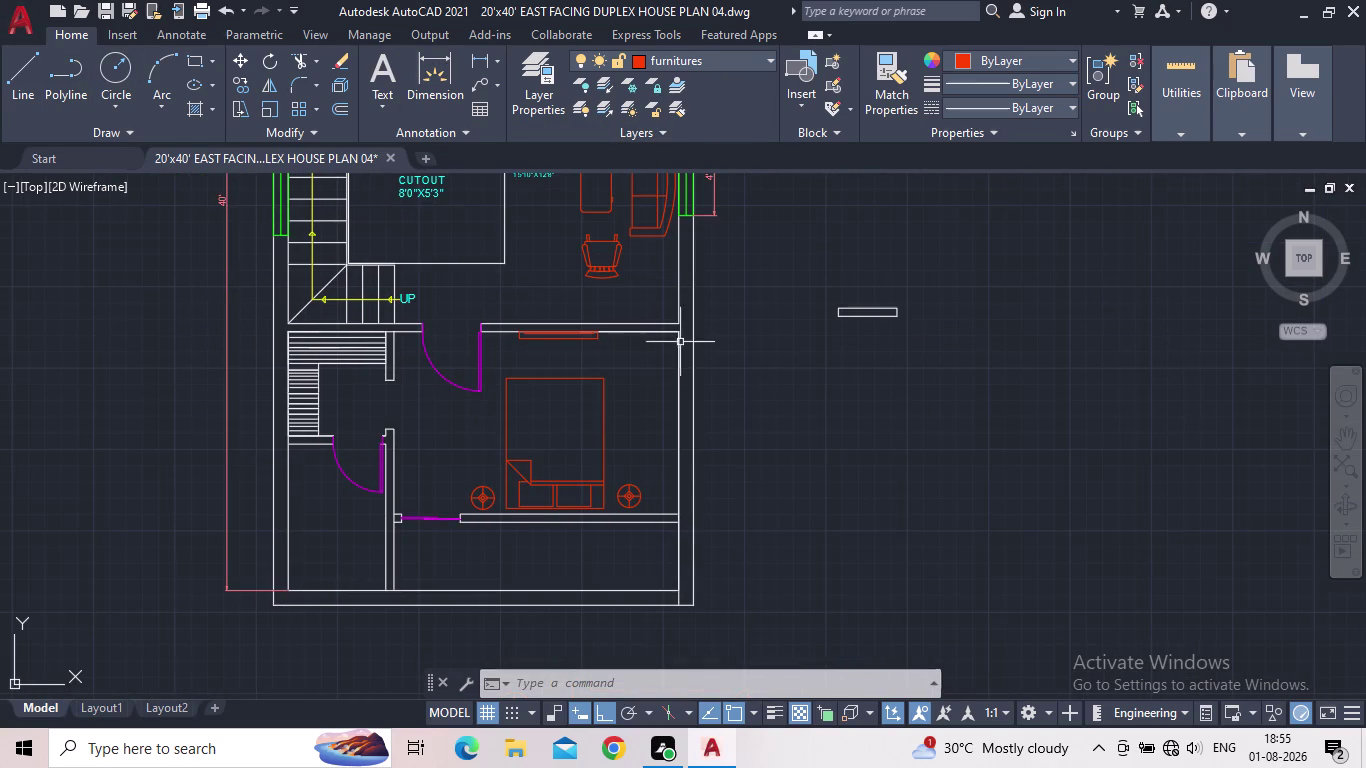
scroll(down, 3)
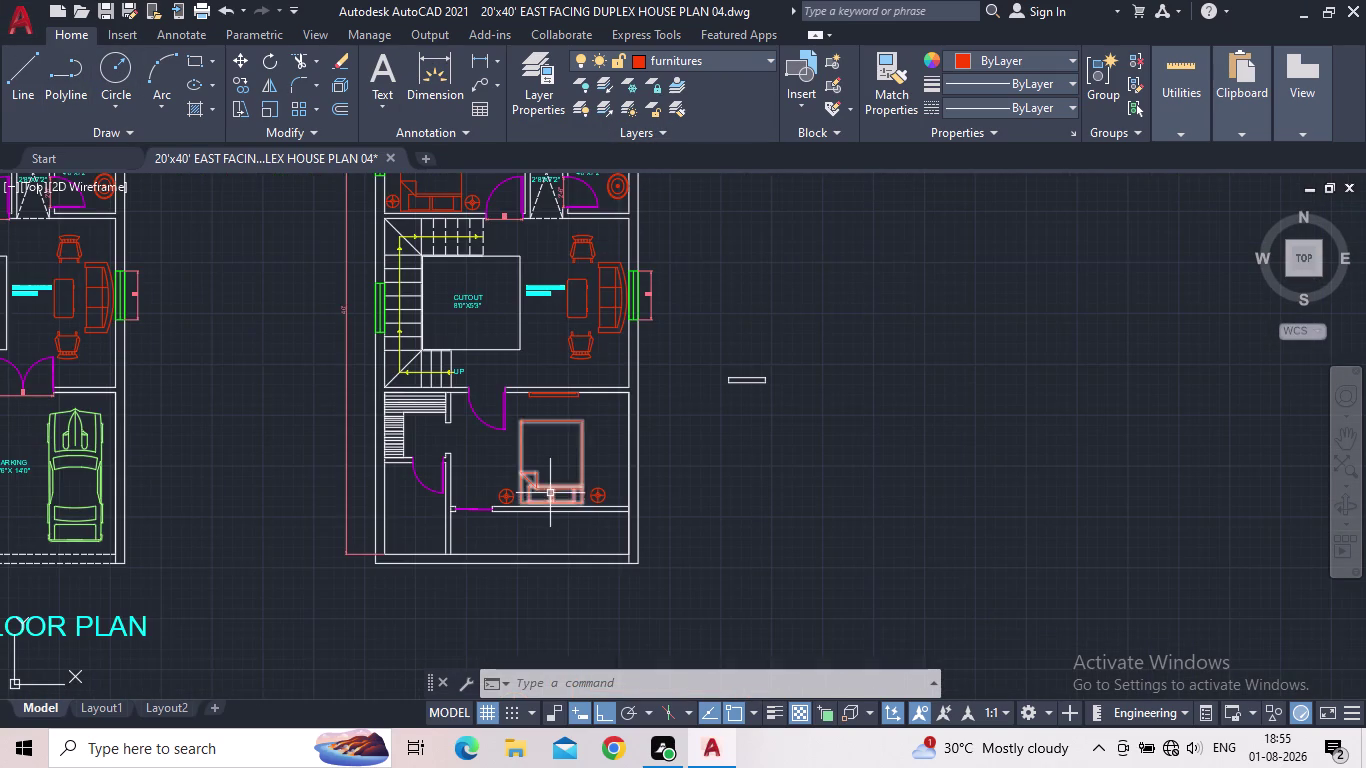
middle_drag(564, 521, 603, 425)
scroll(up, 3)
scroll(down, 3)
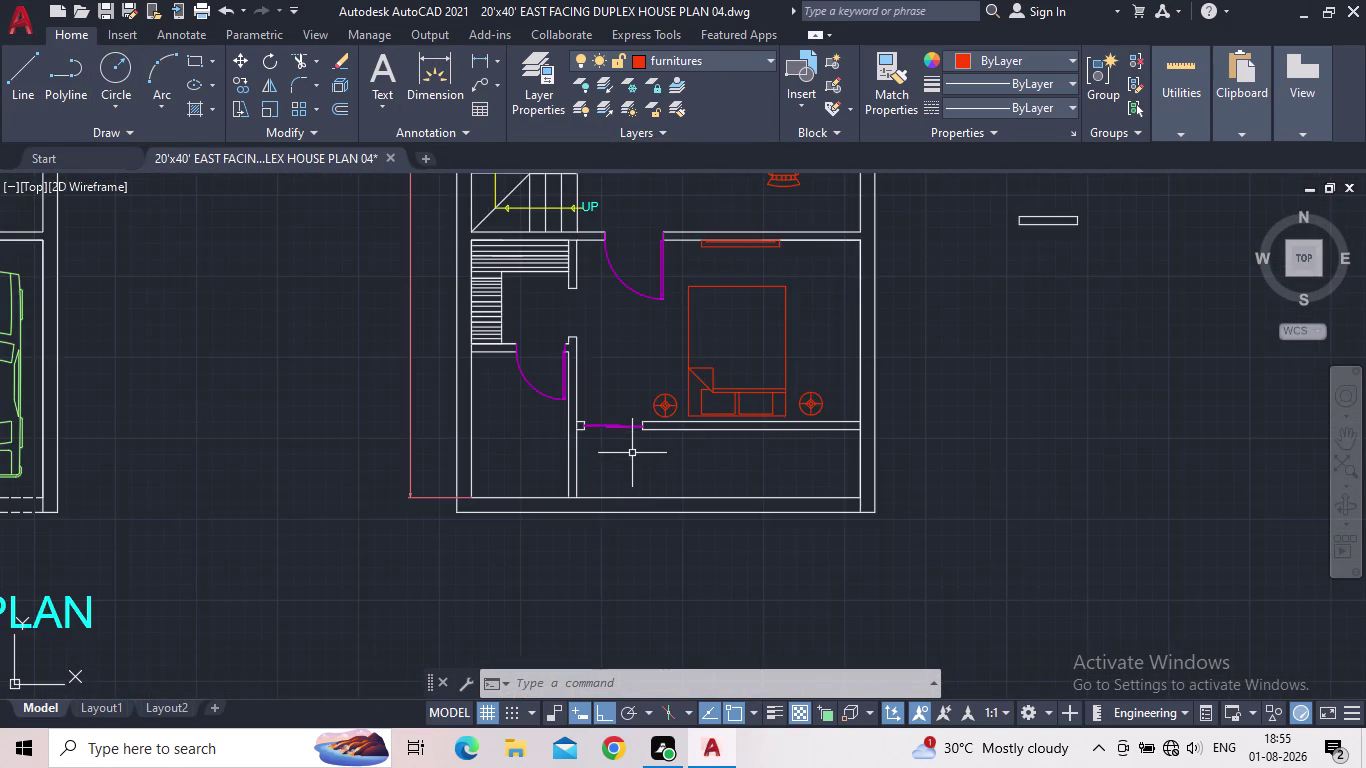
middle_click(632, 466)
scroll(up, 3)
middle_drag(704, 480, 517, 422)
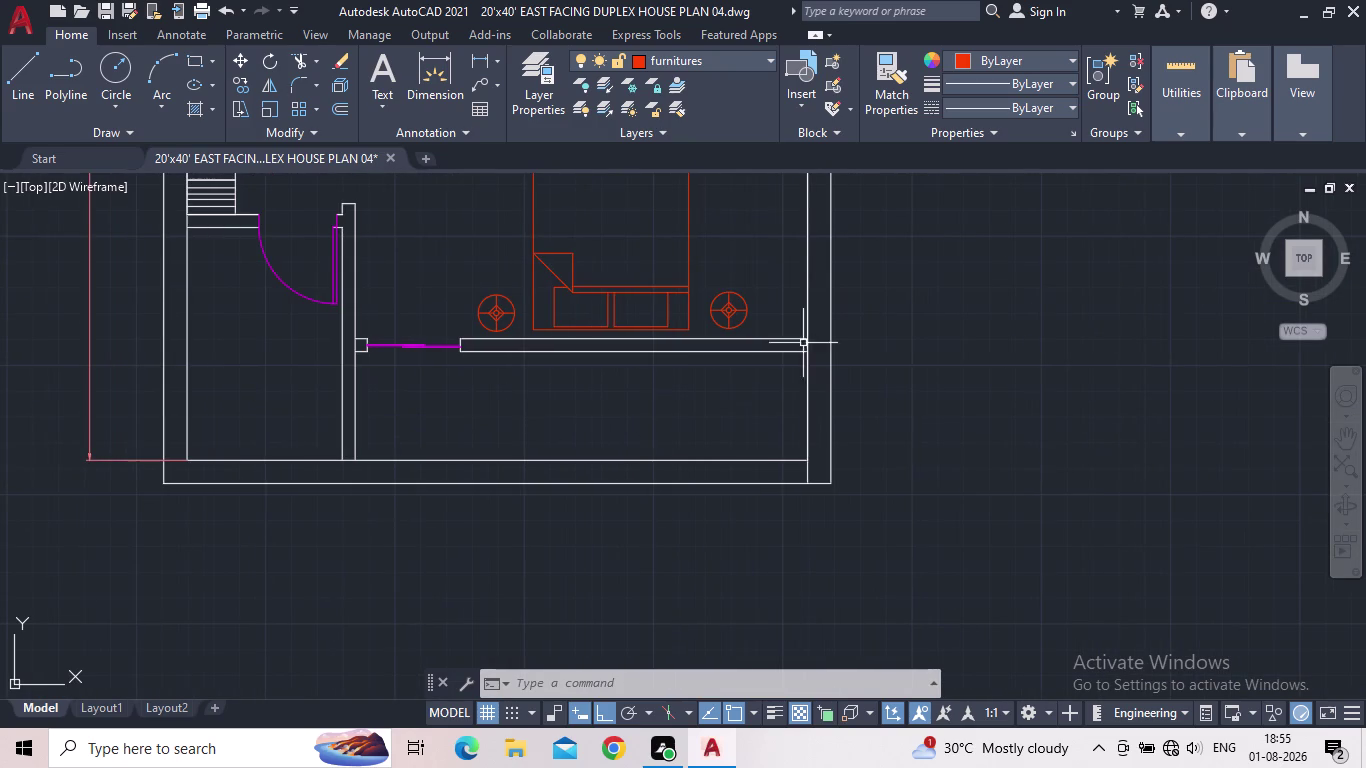
scroll(down, 3)
middle_drag(326, 306, 447, 425)
scroll(up, 3)
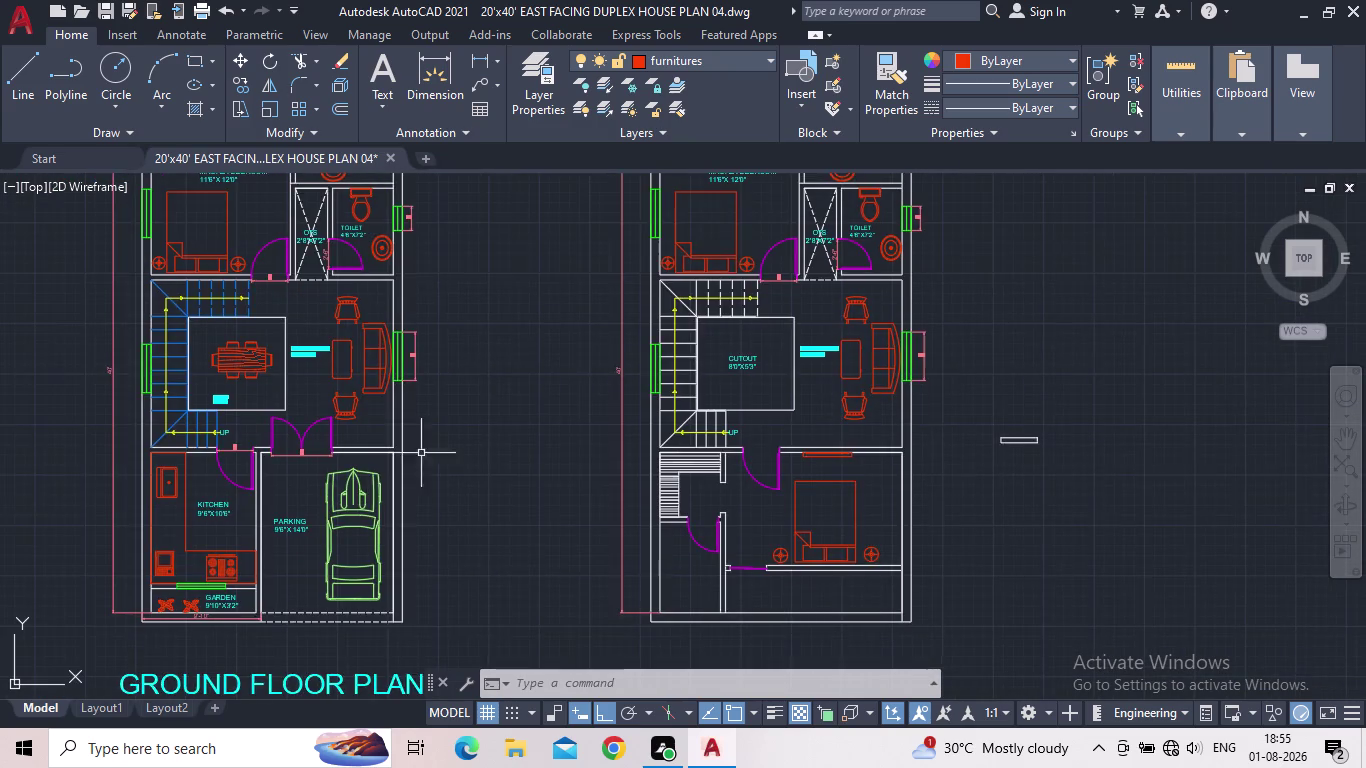
Start copying the left garden plant with CO, using its centre as the base point.
scroll(up, 3)
middle_drag(300, 549, 303, 380)
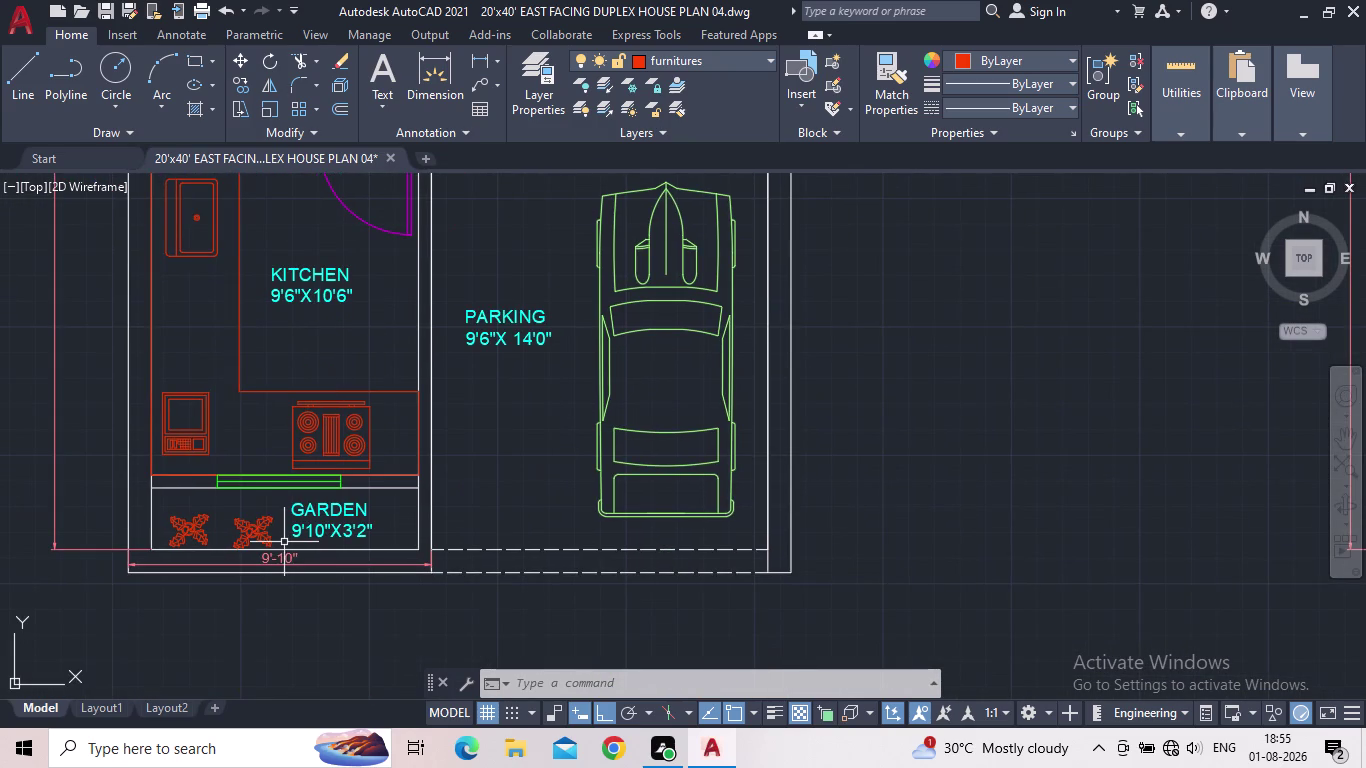
key(c)
key(o)
key(Return)
scroll(up, 3)
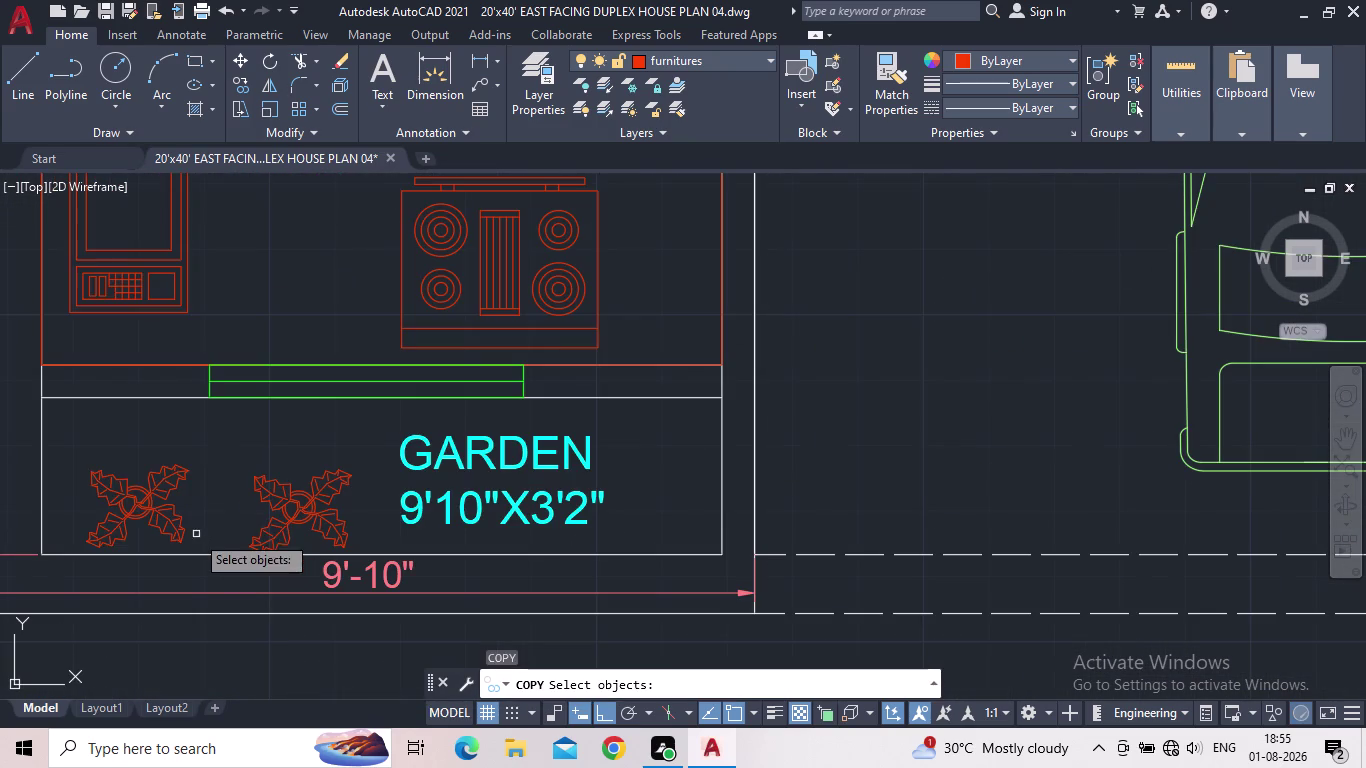
click(180, 519)
key(space)
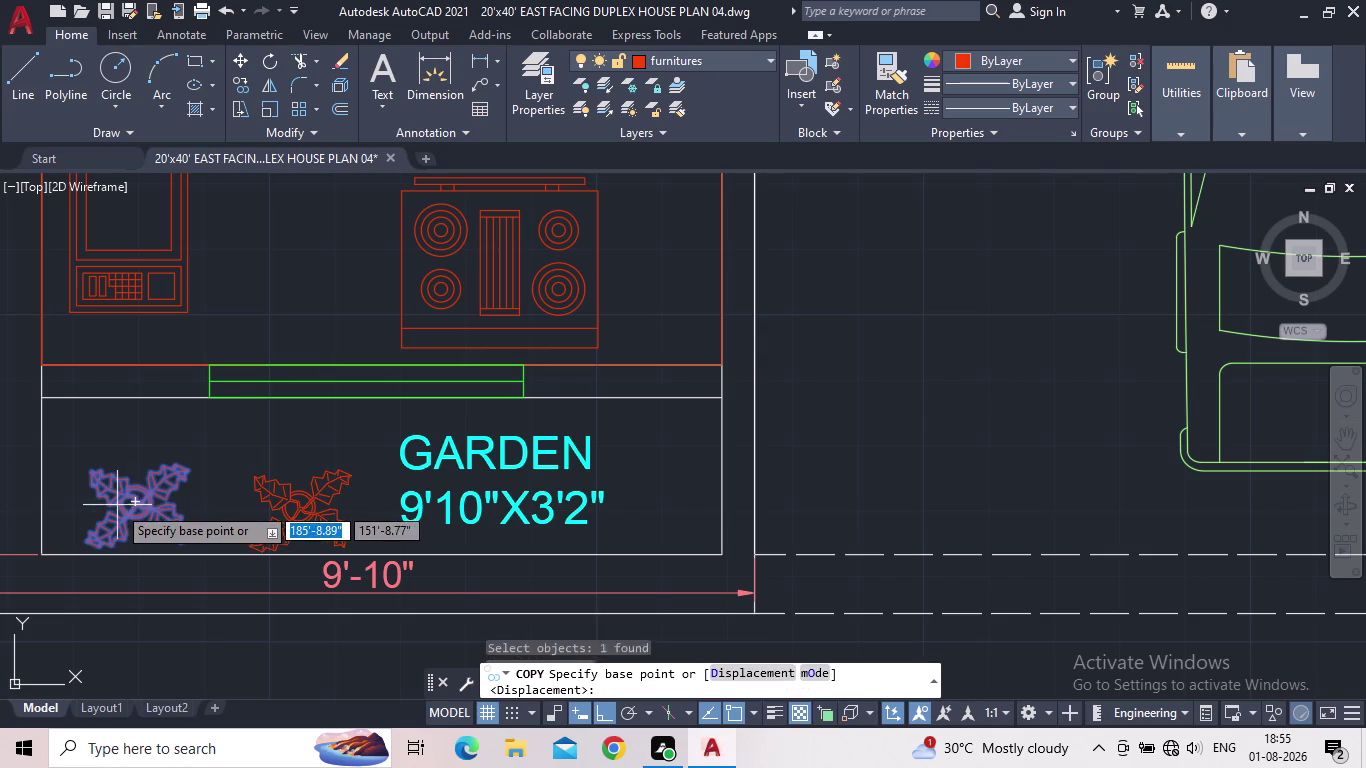
click(128, 511)
Place three plant copies at the lower left, below the wall, and further right.
middle_drag(883, 407, 644, 447)
scroll(down, 3)
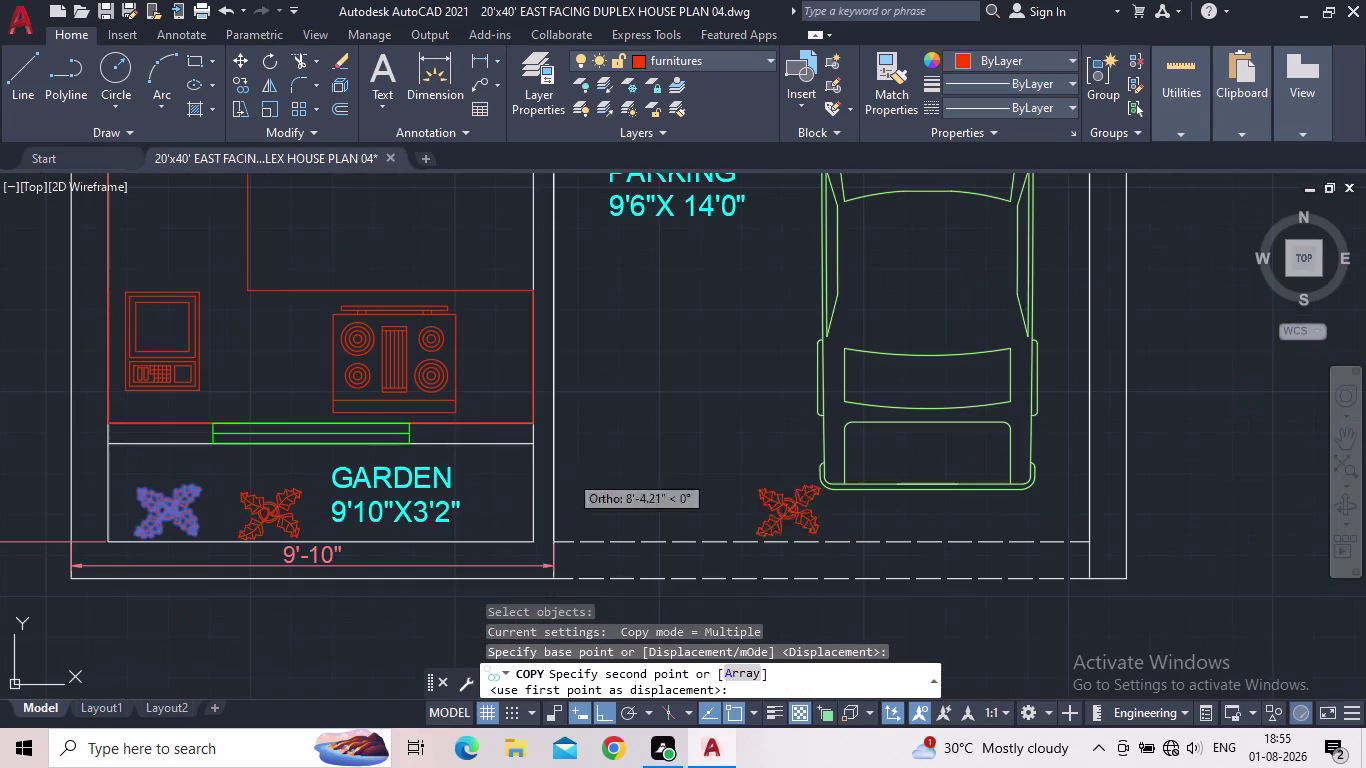
click(610, 711)
middle_drag(722, 421, 635, 460)
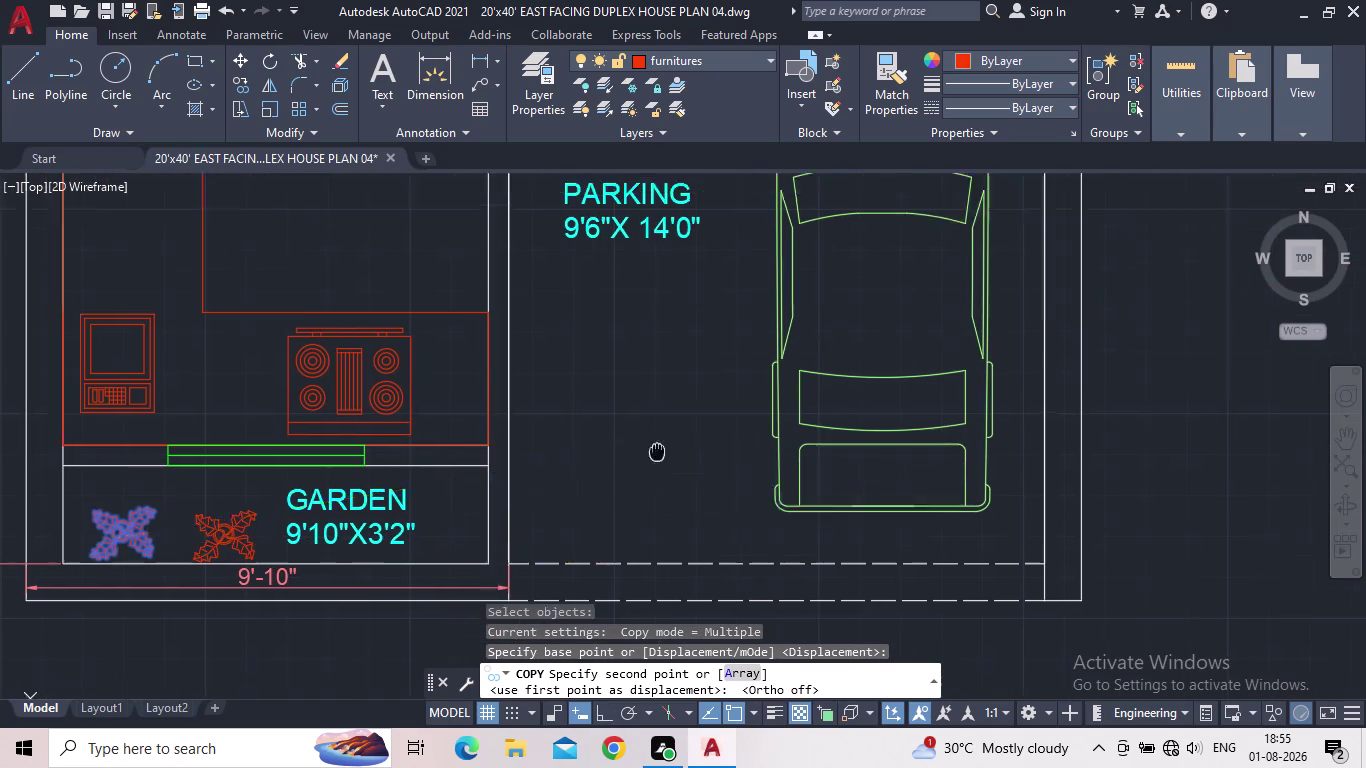
middle_drag(635, 460, 512, 496)
scroll(down, 3)
scroll(up, 3)
middle_drag(970, 539, 961, 540)
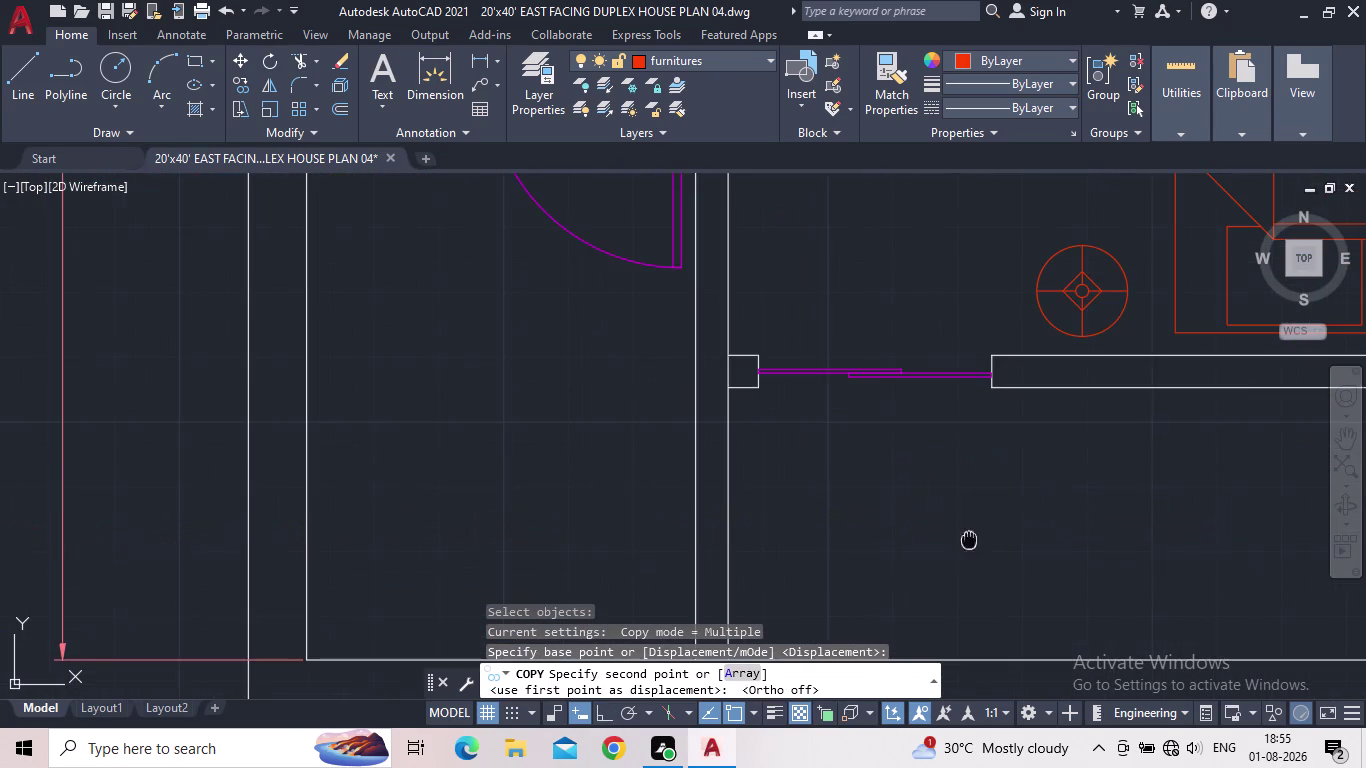
middle_drag(961, 540, 870, 512)
scroll(down, 3)
middle_drag(832, 520, 801, 458)
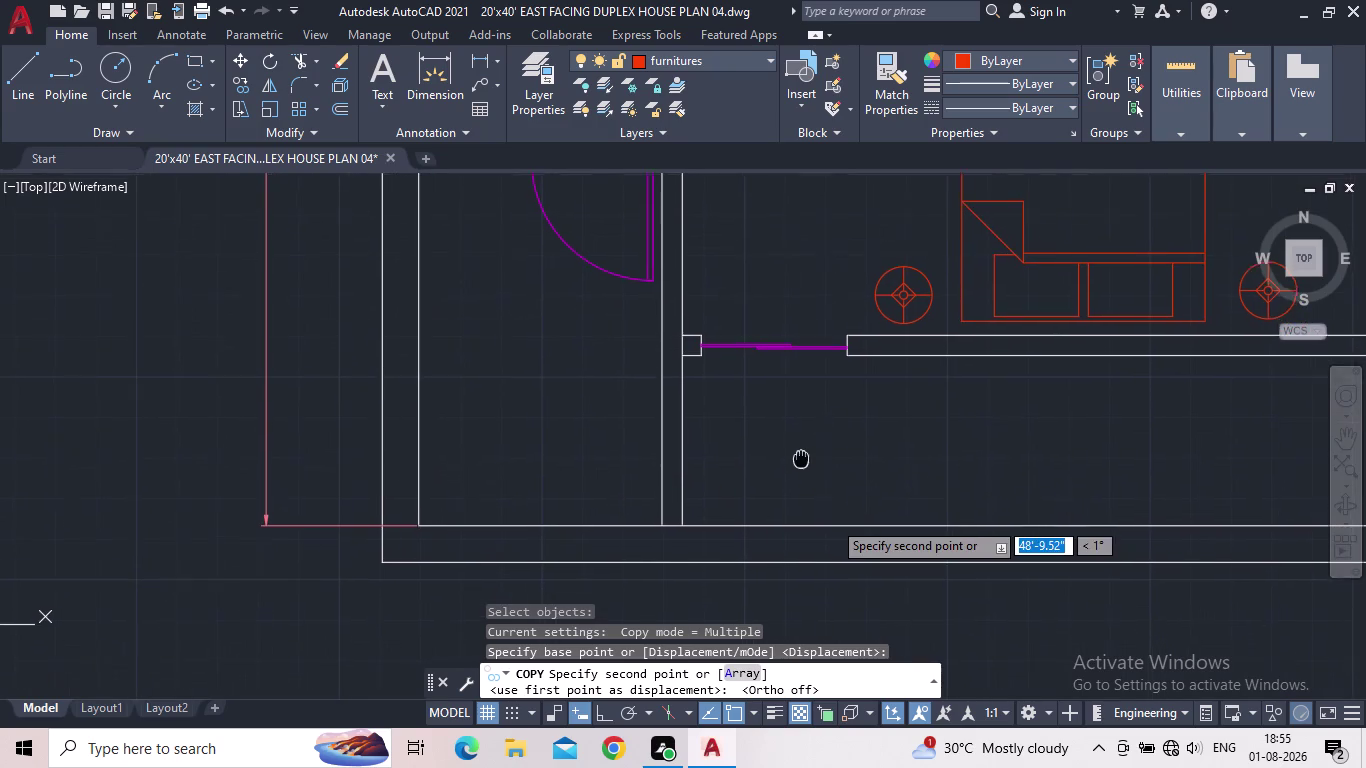
middle_drag(801, 458, 800, 457)
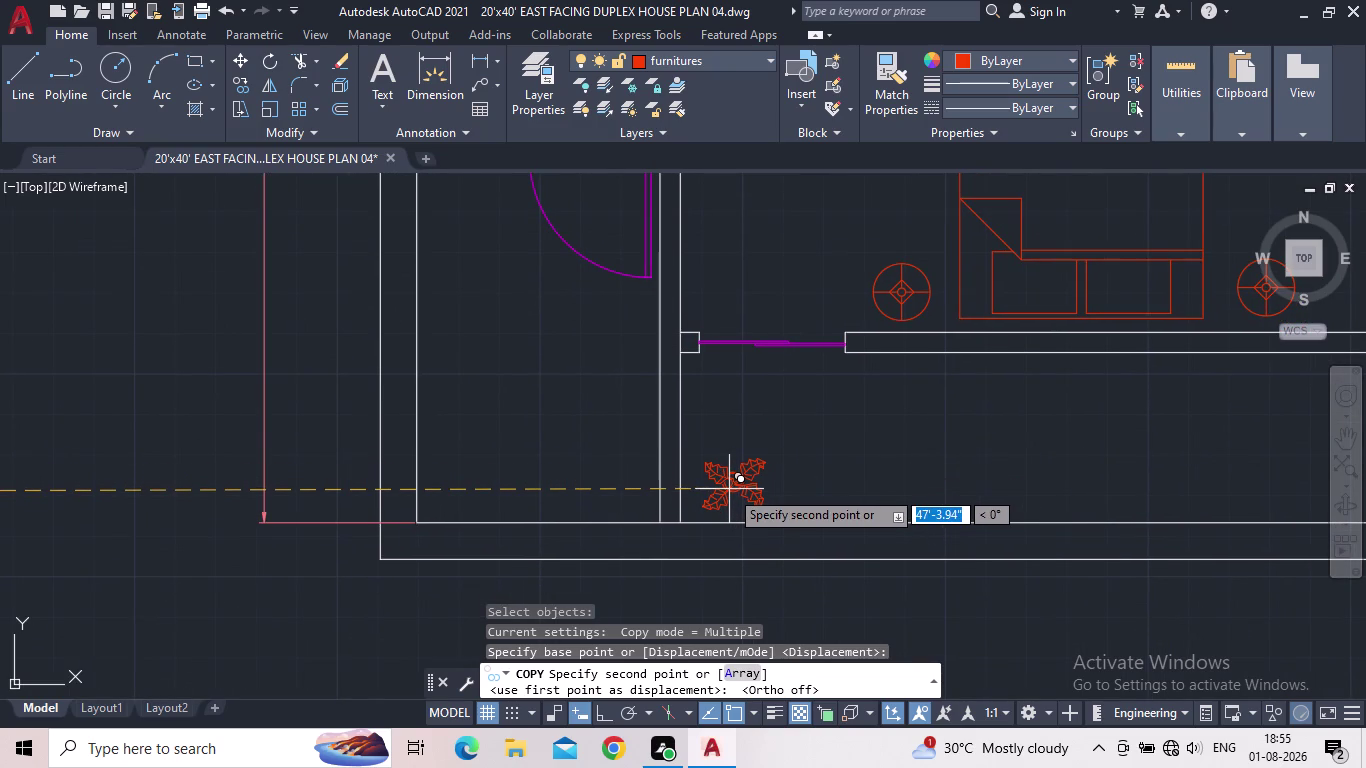
click(728, 488)
middle_drag(1015, 469, 812, 475)
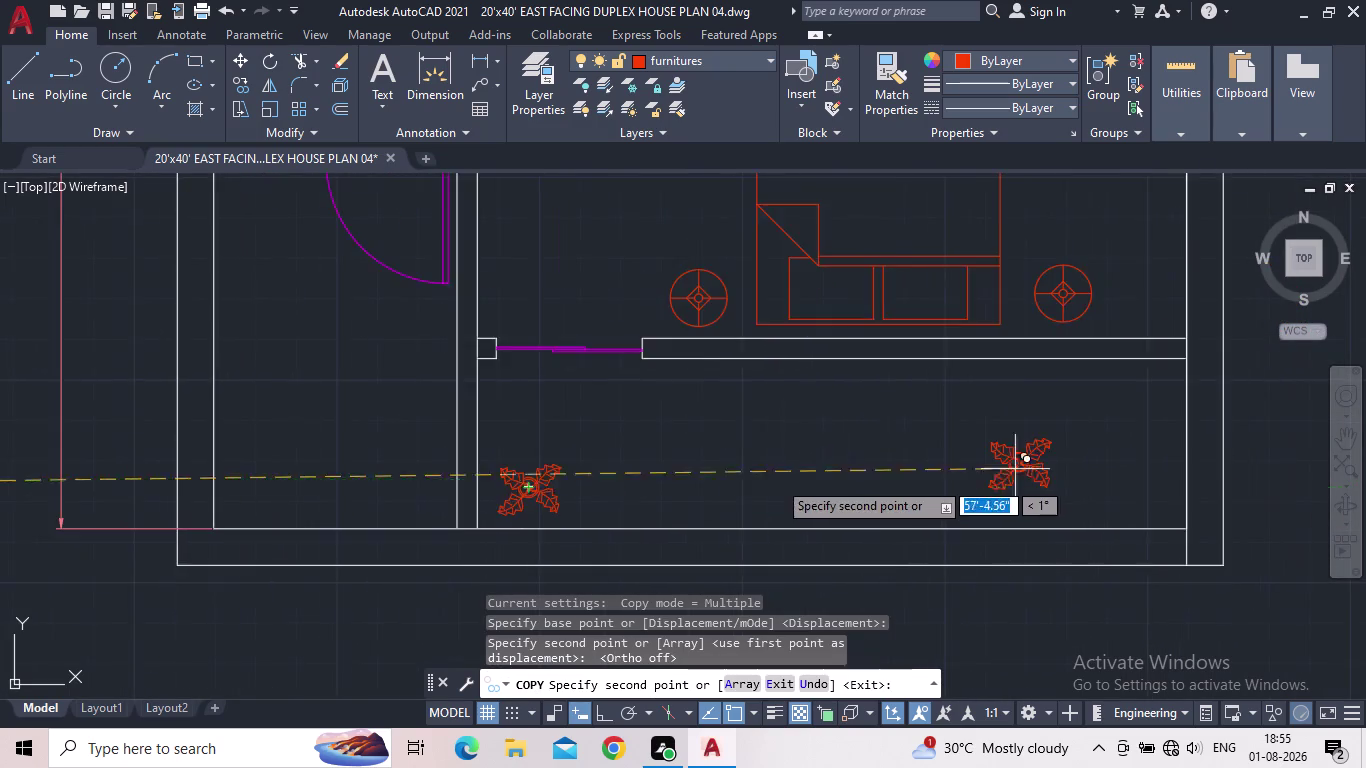
scroll(down, 3)
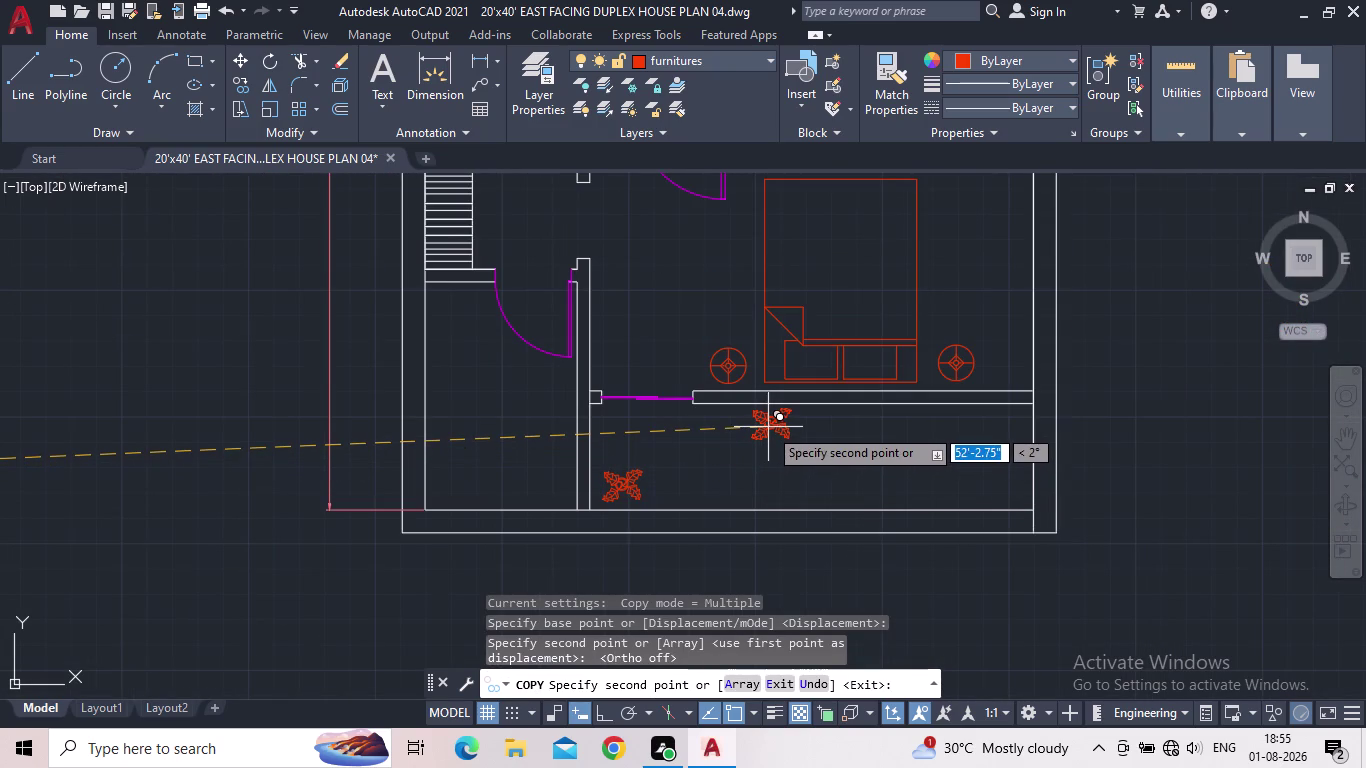
click(768, 427)
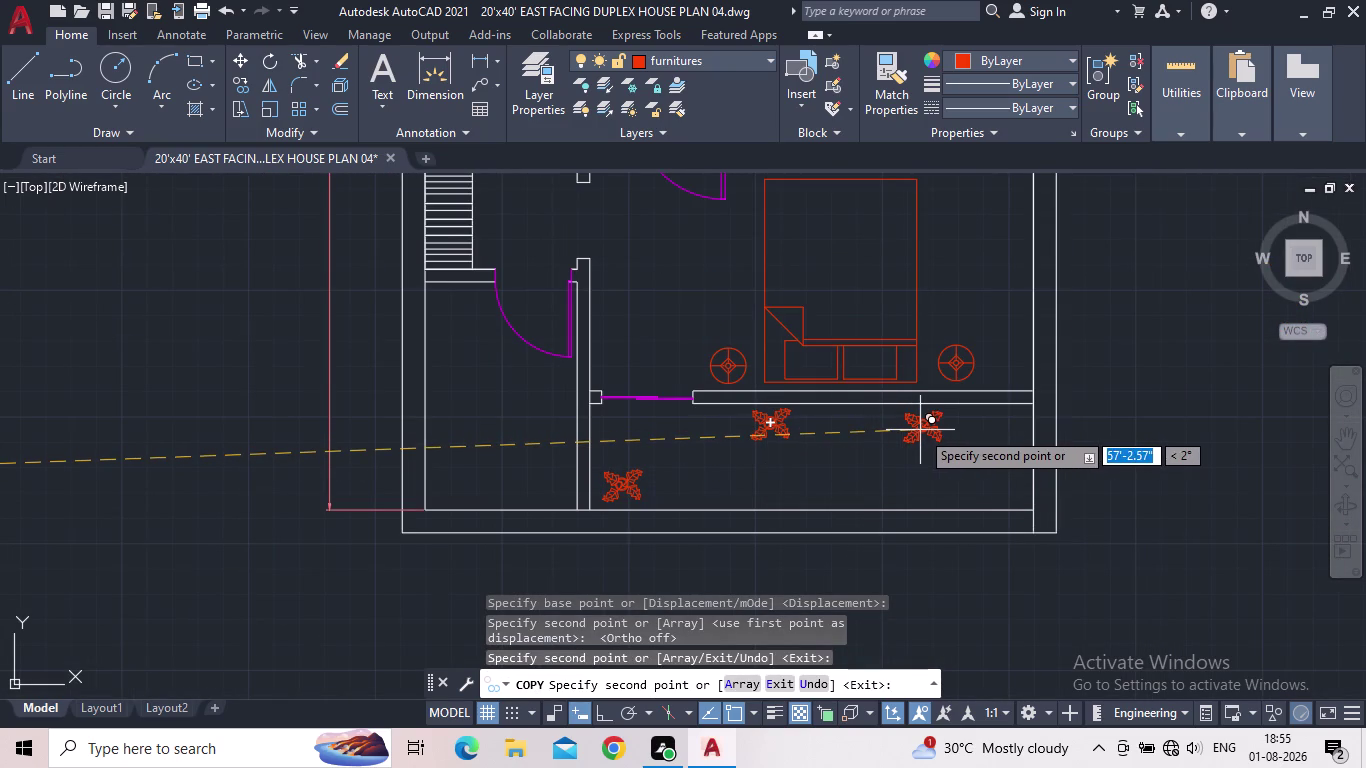
click(934, 427)
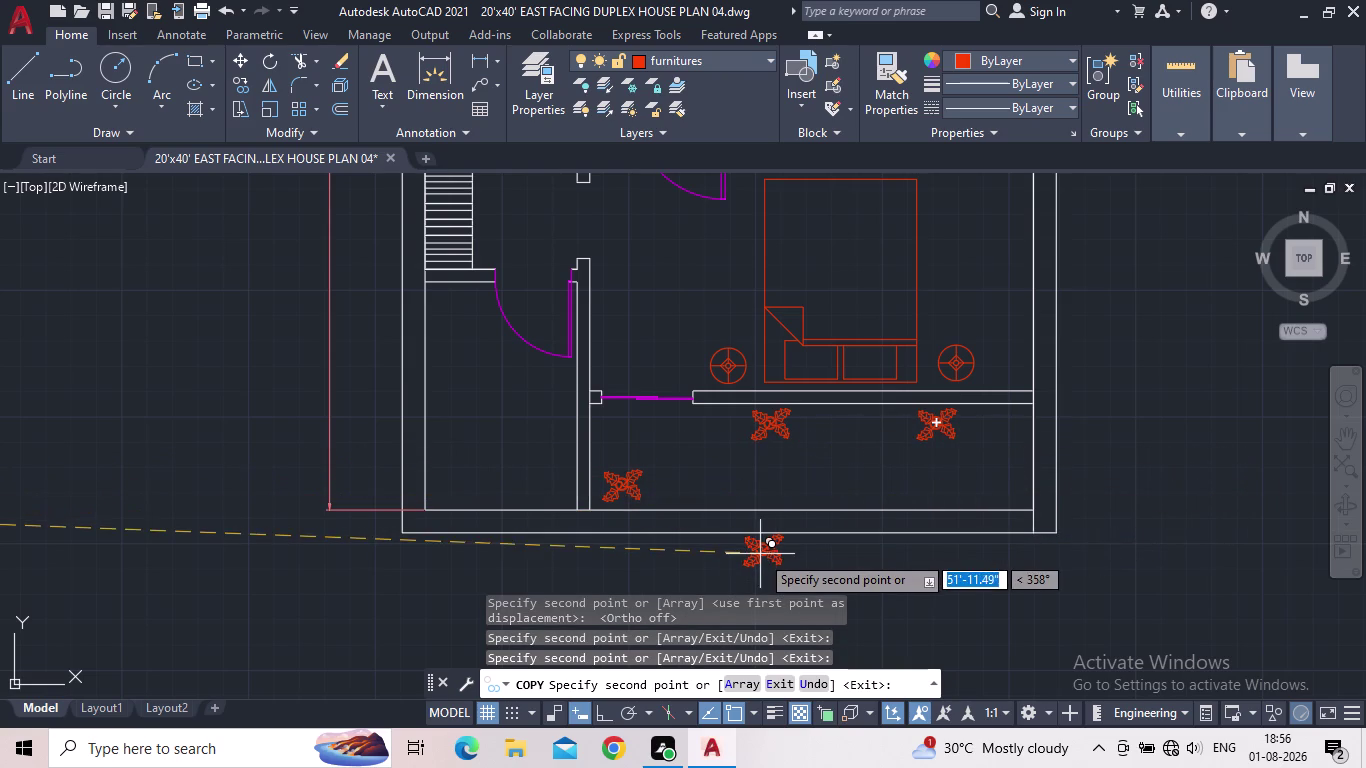
scroll(down, 3)
key(Escape)
scroll(up, 3)
middle_drag(755, 507, 739, 515)
scroll(down, 3)
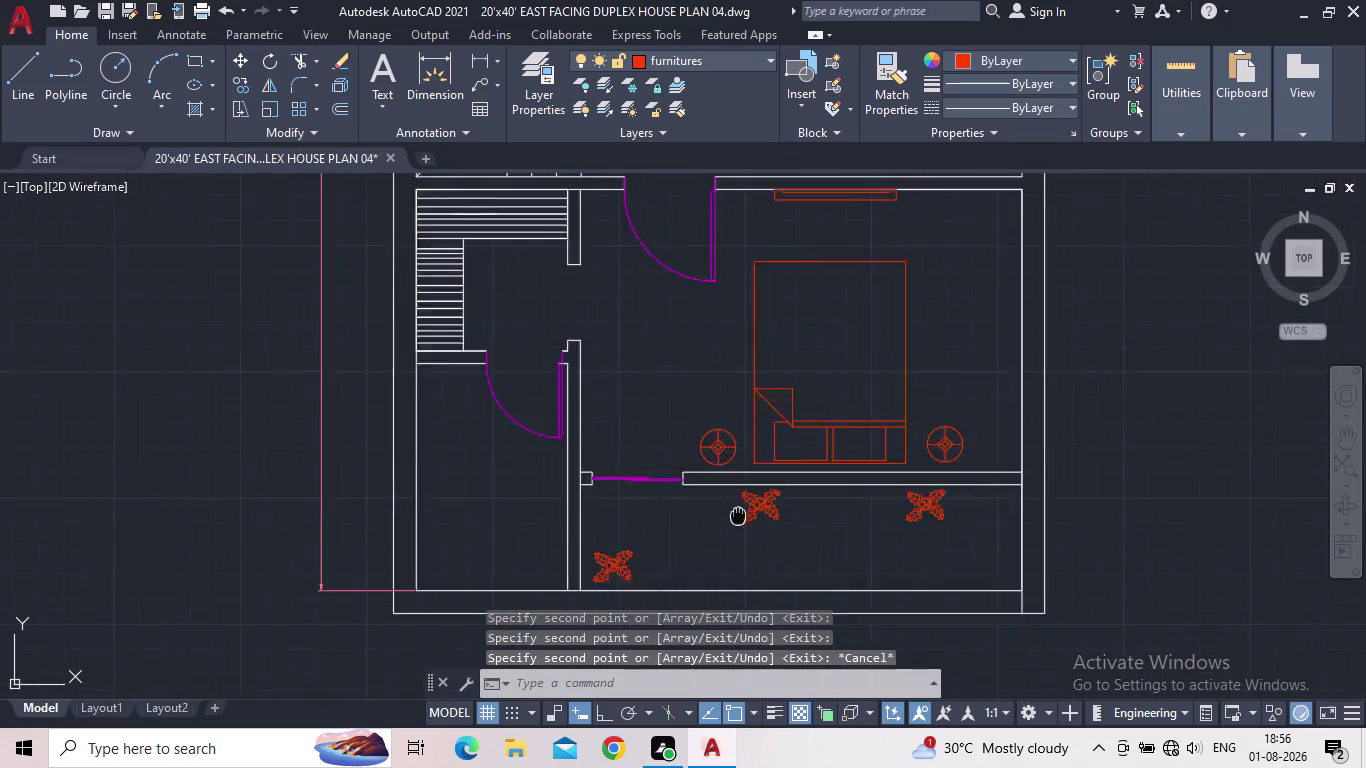
Select the first-floor living-area armchair and start copying it from a base point.
middle_drag(739, 515, 737, 516)
scroll(down, 3)
scroll(down, 3)
scroll(up, 3)
middle_drag(465, 310, 491, 481)
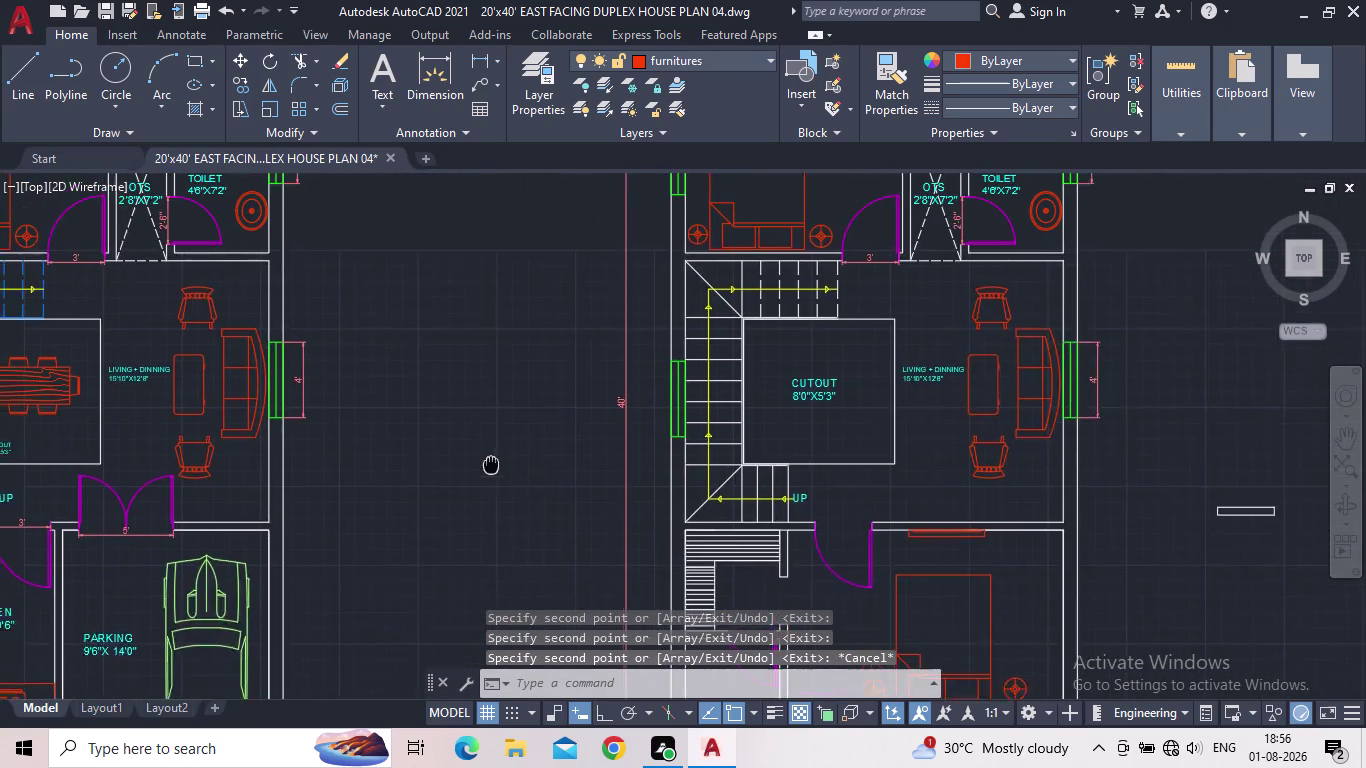
middle_drag(491, 481, 484, 527)
click(990, 390)
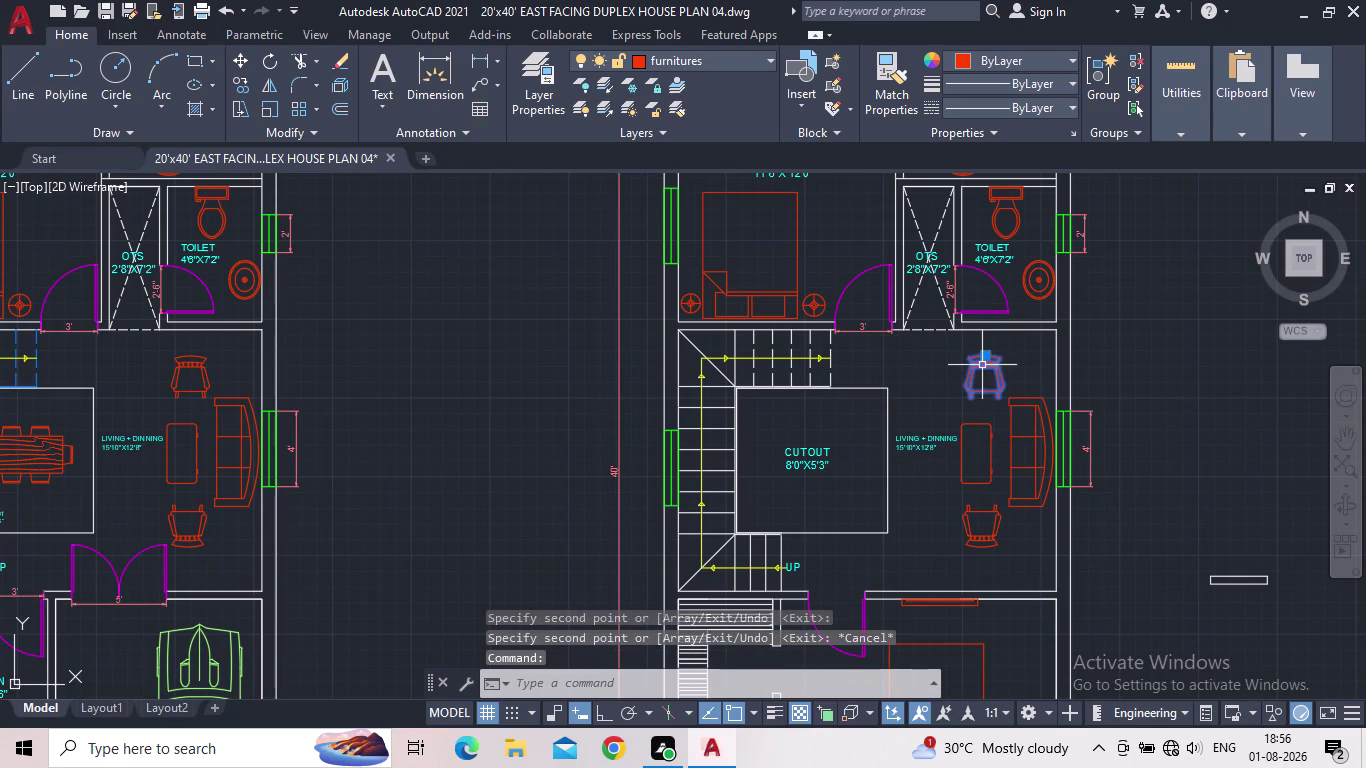
key(c)
key(o)
key(Return)
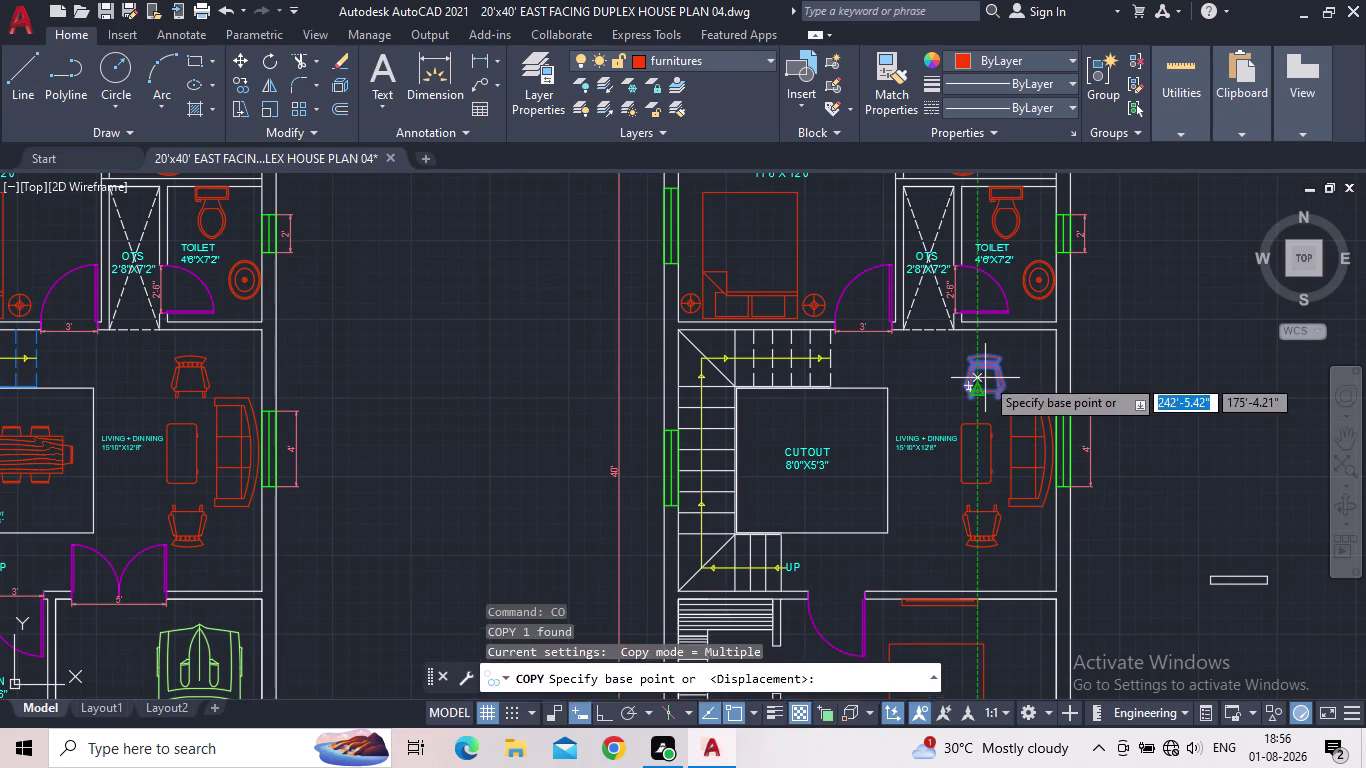
scroll(up, 3)
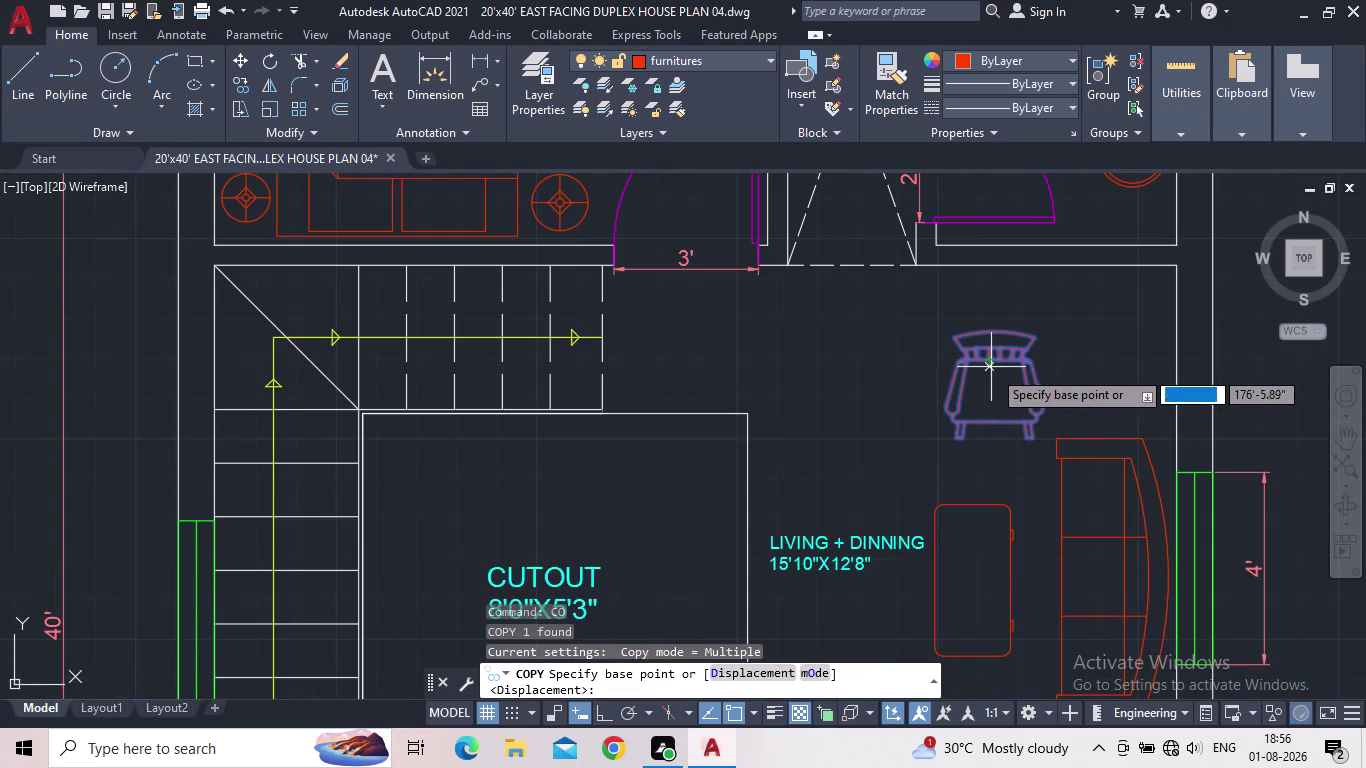
click(993, 422)
Place two side-by-side armchair copies beside the plant below the bedroom.
middle_drag(947, 489, 934, 382)
scroll(down, 3)
middle_drag(909, 482, 908, 477)
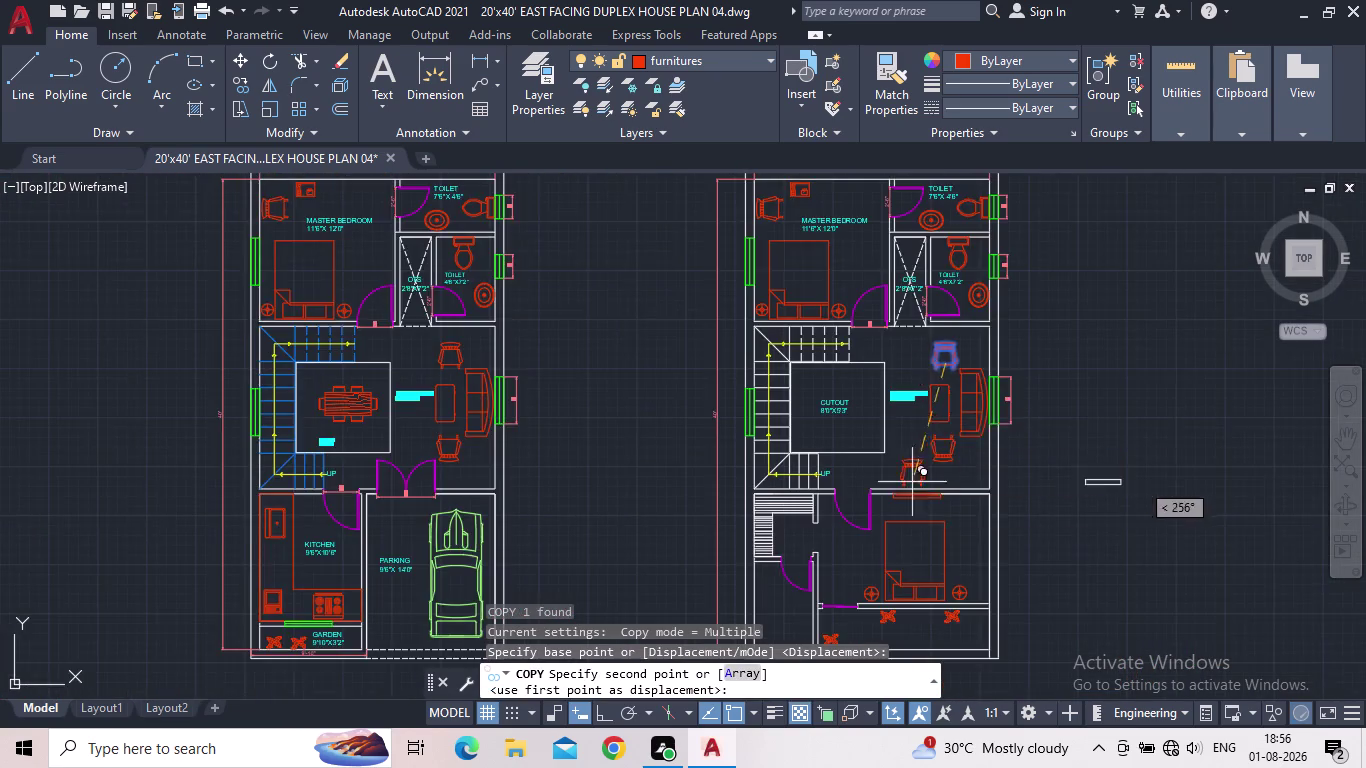
middle_drag(908, 477, 905, 321)
scroll(up, 3)
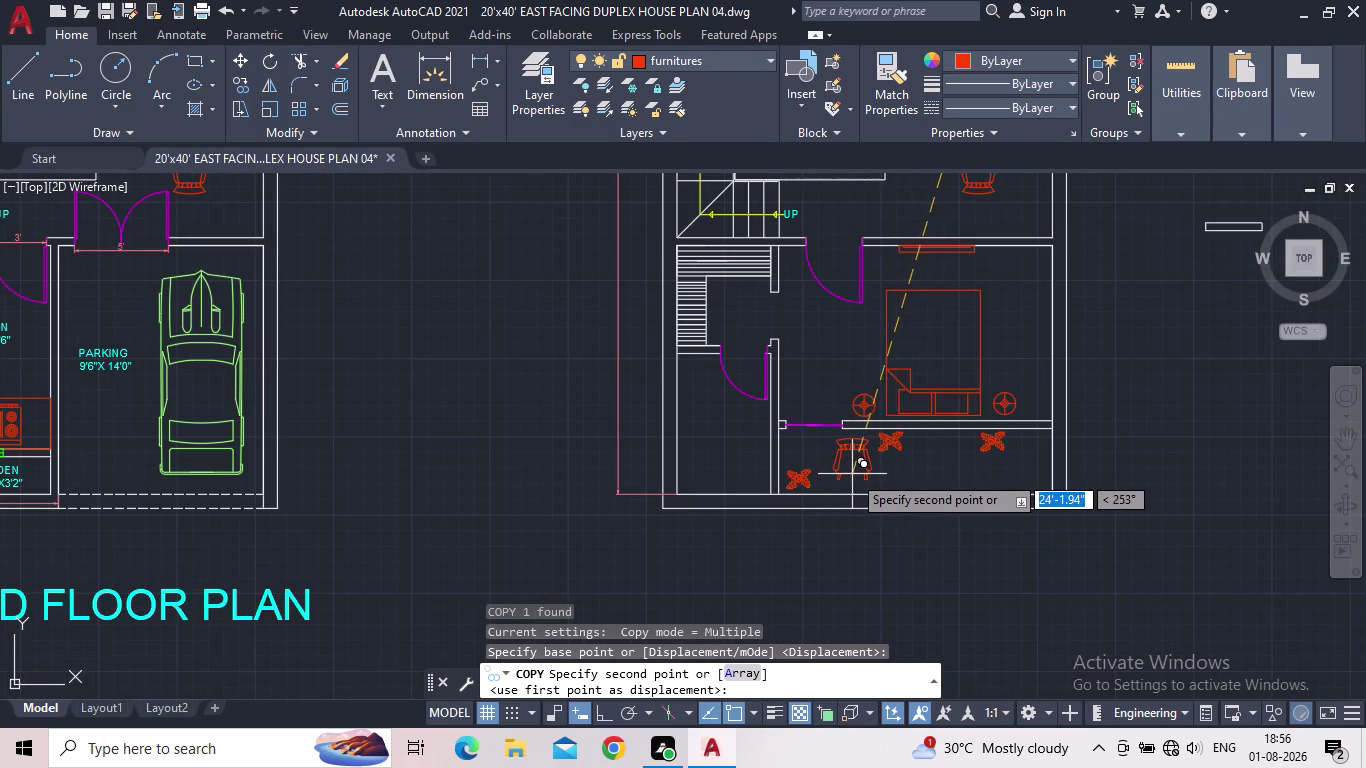
scroll(up, 3)
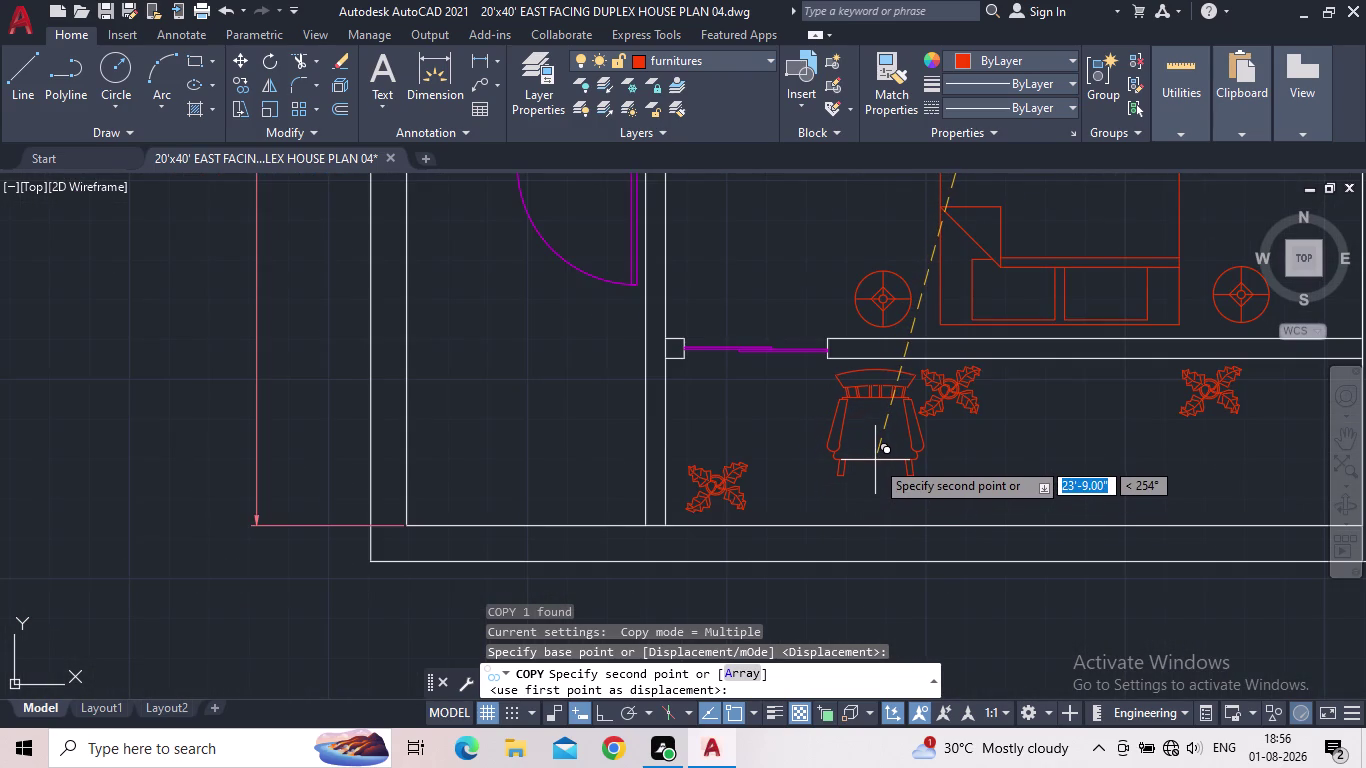
click(1025, 461)
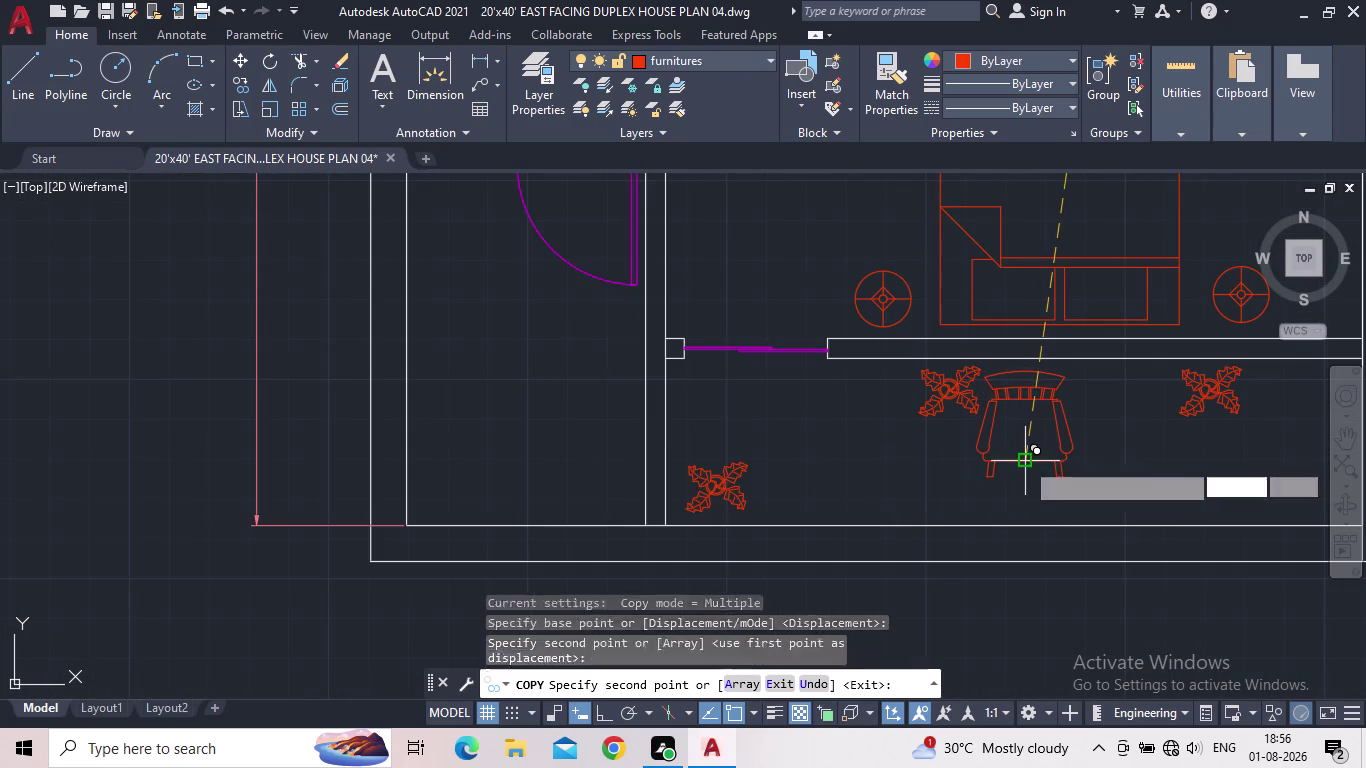
click(1136, 463)
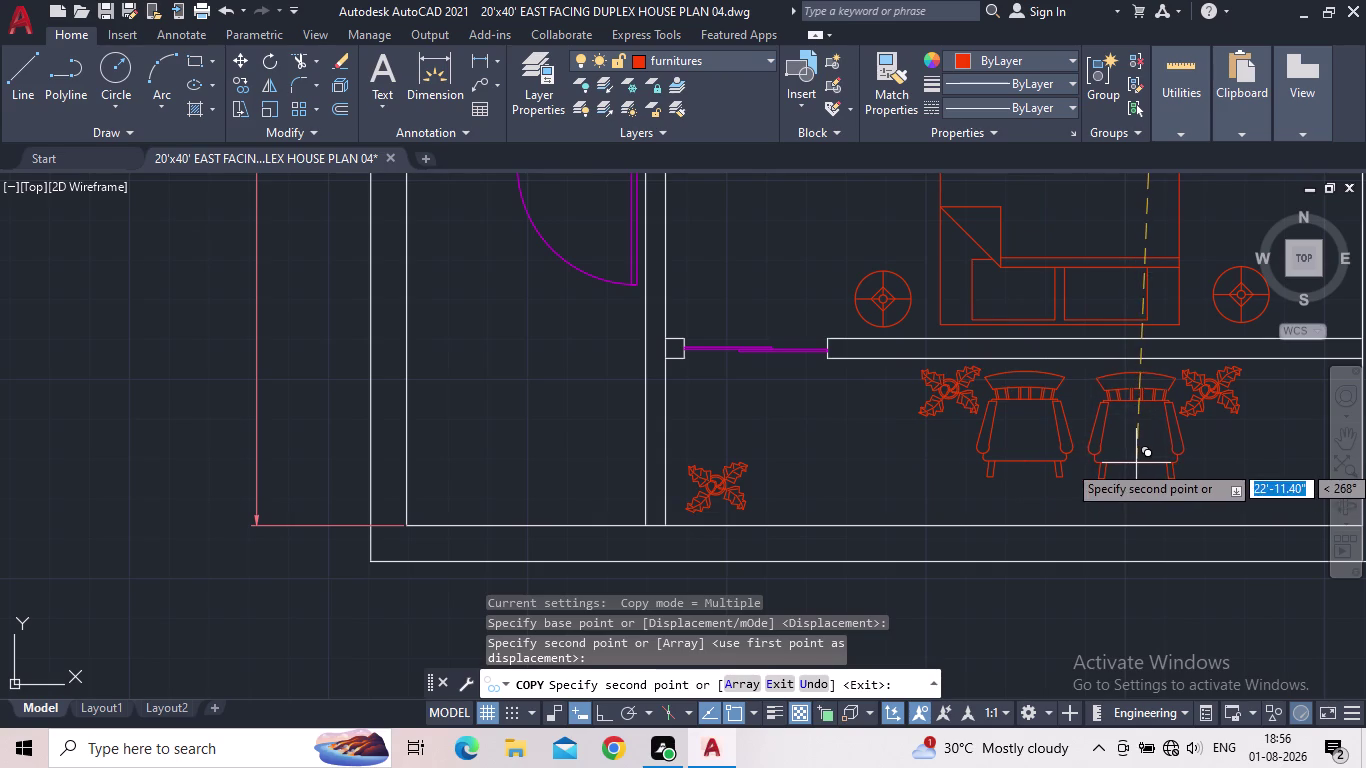
key(Escape)
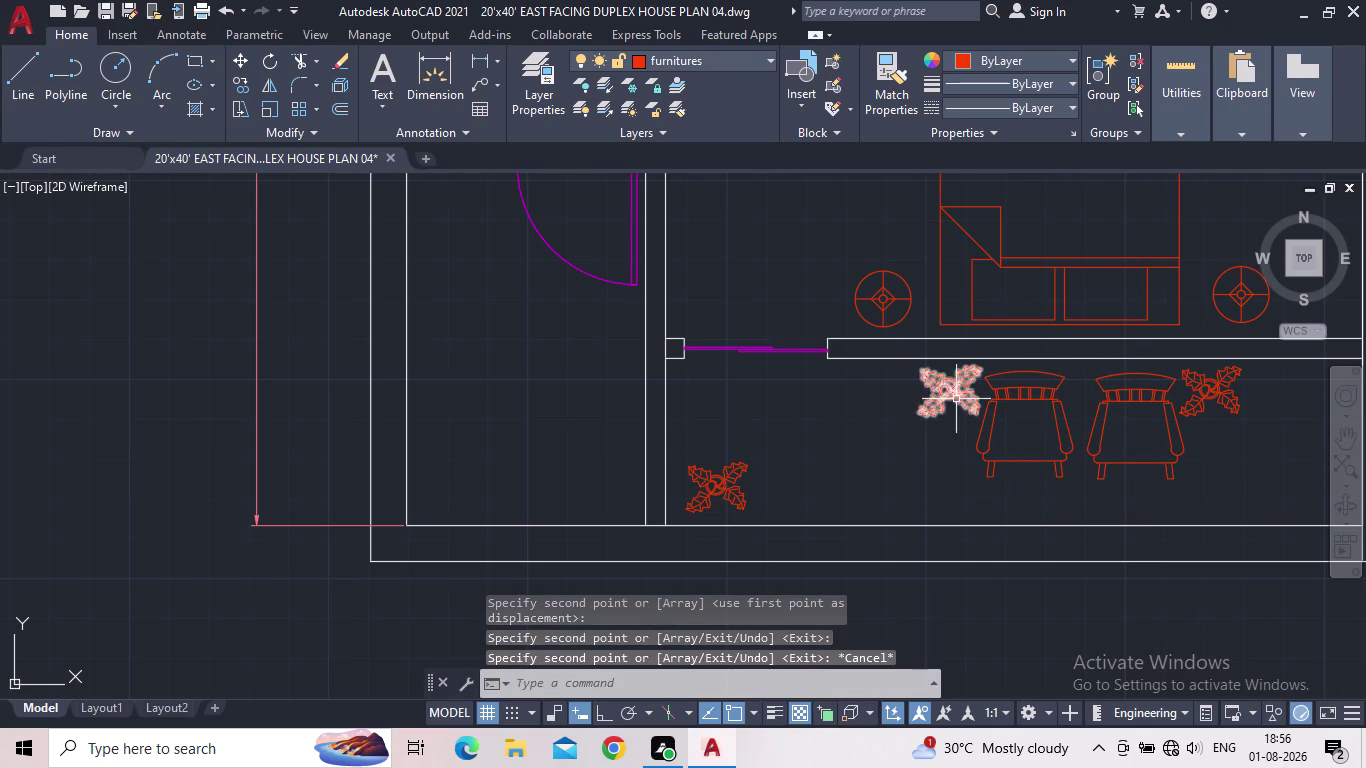
click(952, 388)
scroll(up, 3)
Abandon a plant move, then shift the left armchair slightly to the left.
click(948, 389)
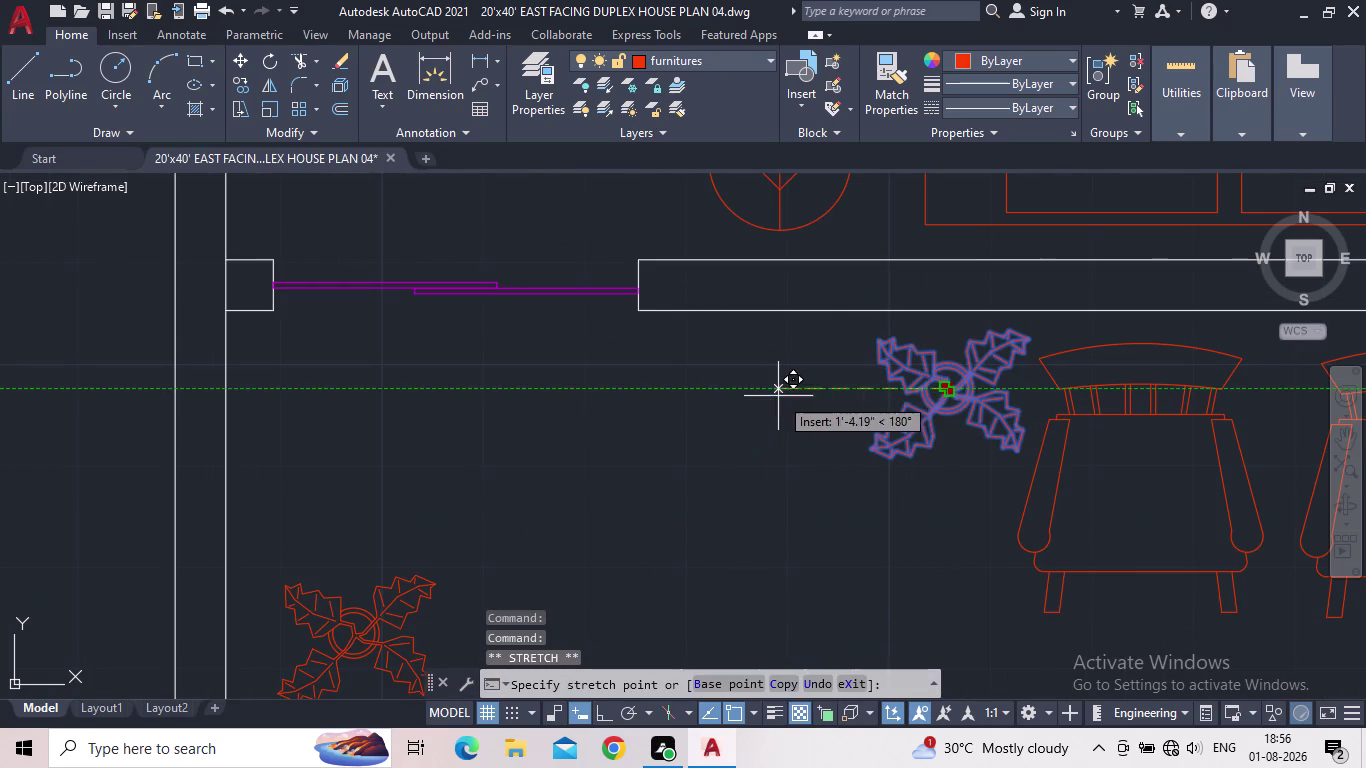
click(765, 394)
key(Escape)
scroll(down, 3)
middle_drag(828, 476, 797, 477)
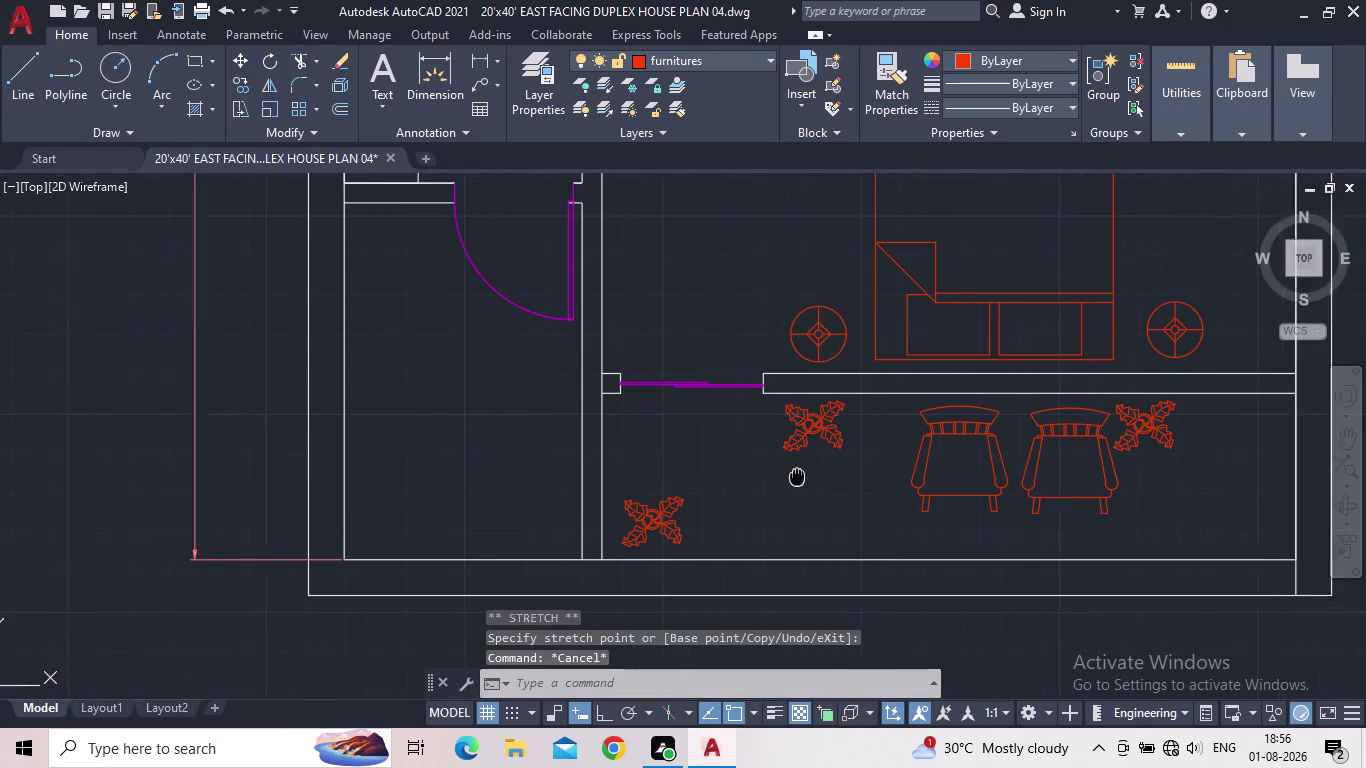
middle_drag(797, 477, 782, 478)
click(905, 454)
click(936, 408)
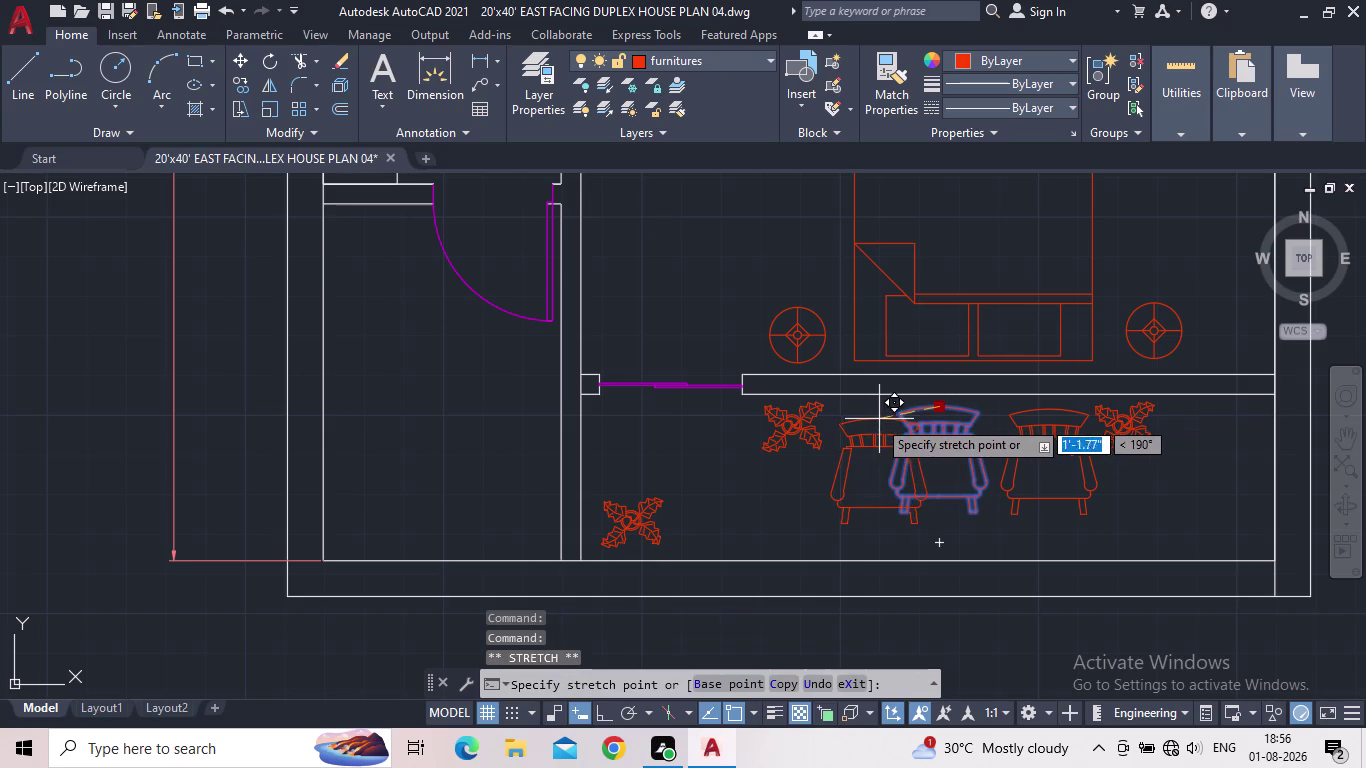
click(891, 406)
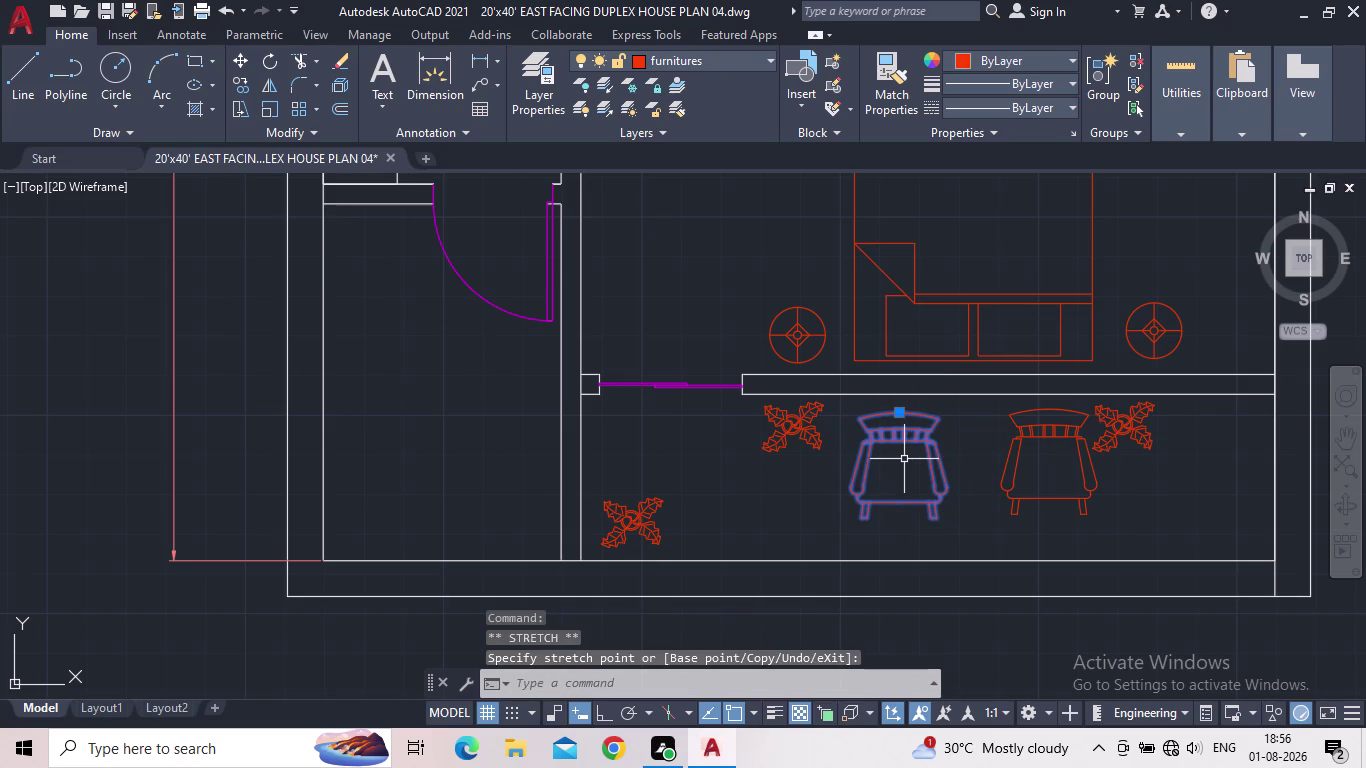
click(601, 717)
Rotate both armchairs with RO so the left and right chairs face each other.
text(ro)
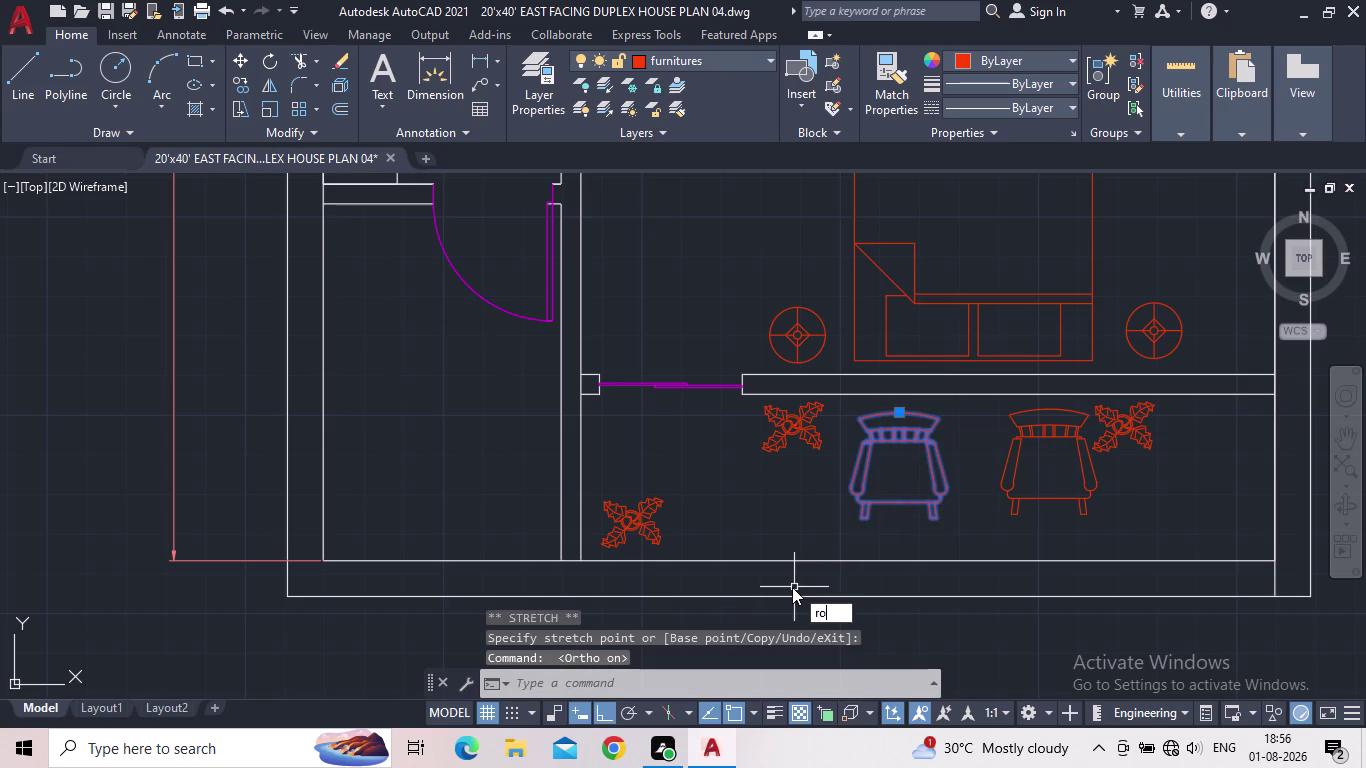
key(Return)
click(896, 502)
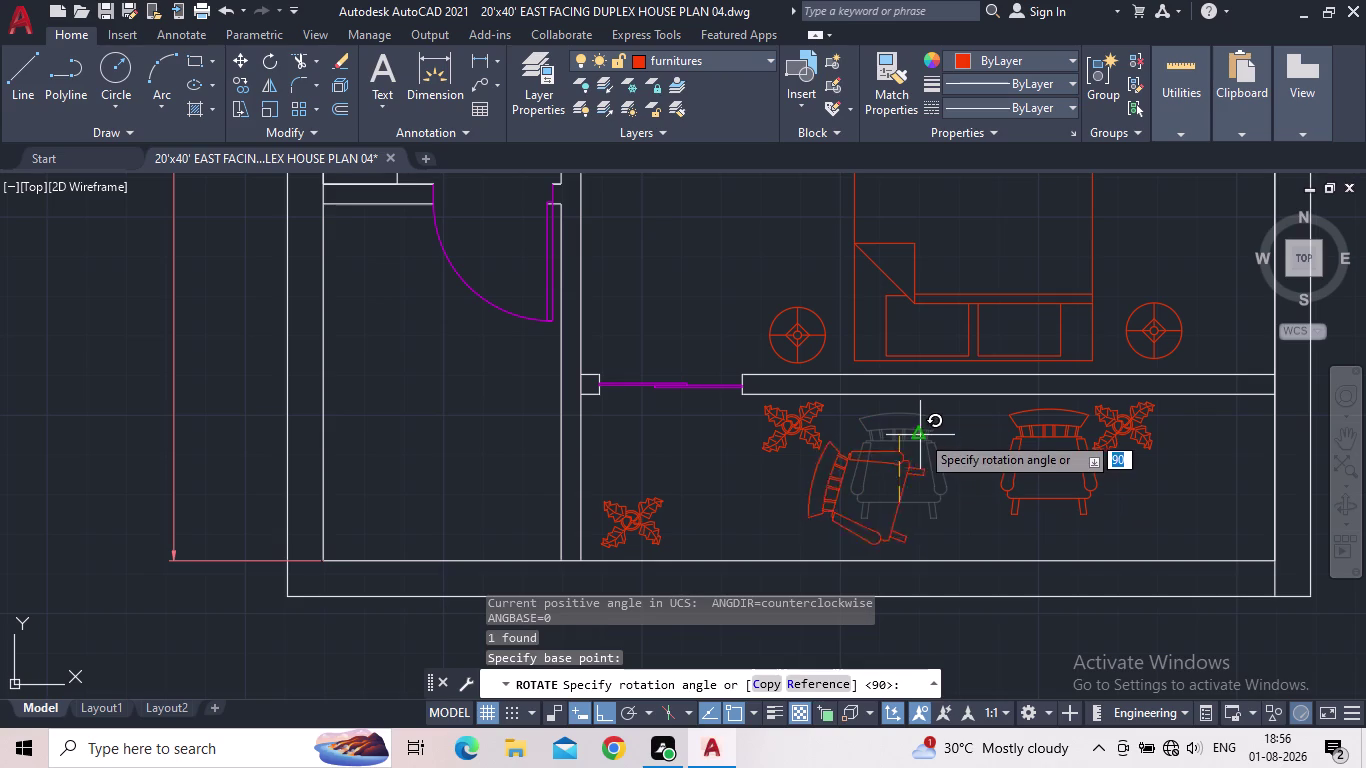
click(902, 417)
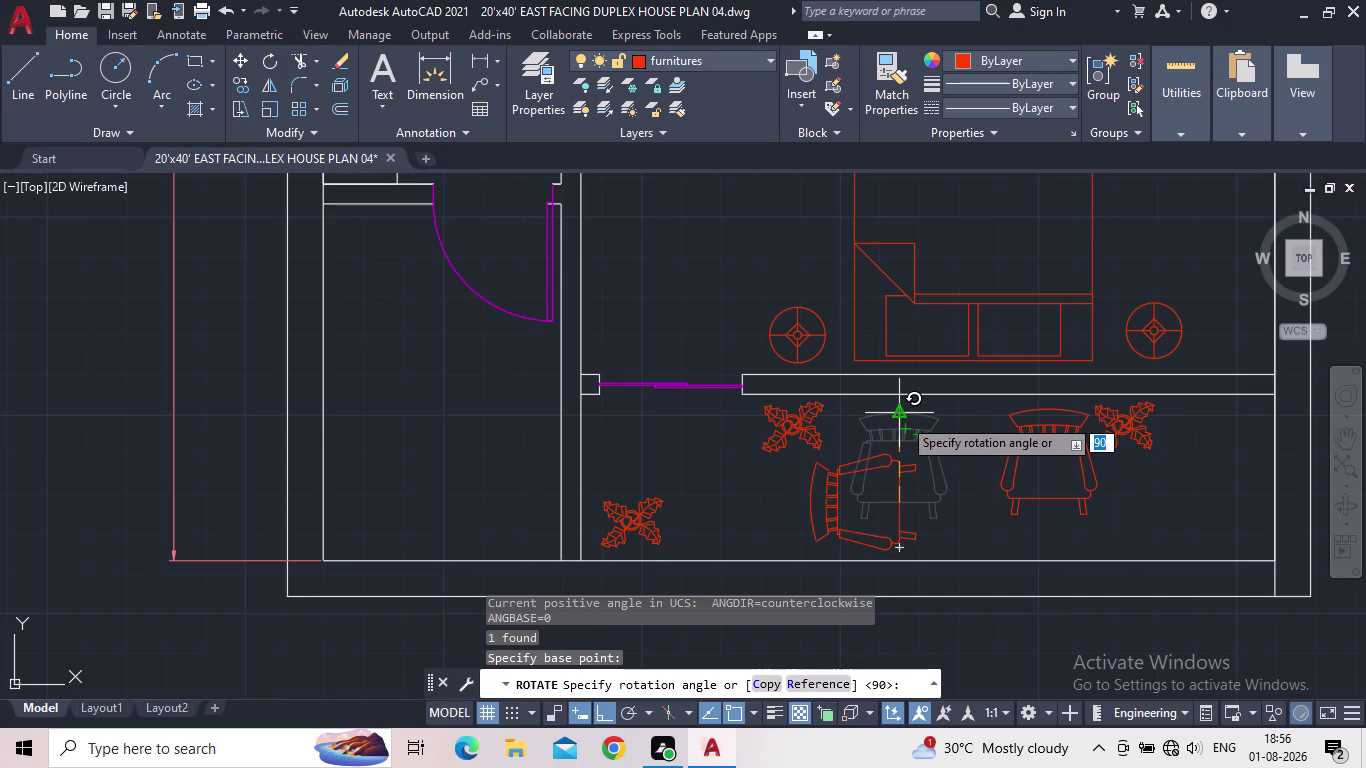
click(1009, 456)
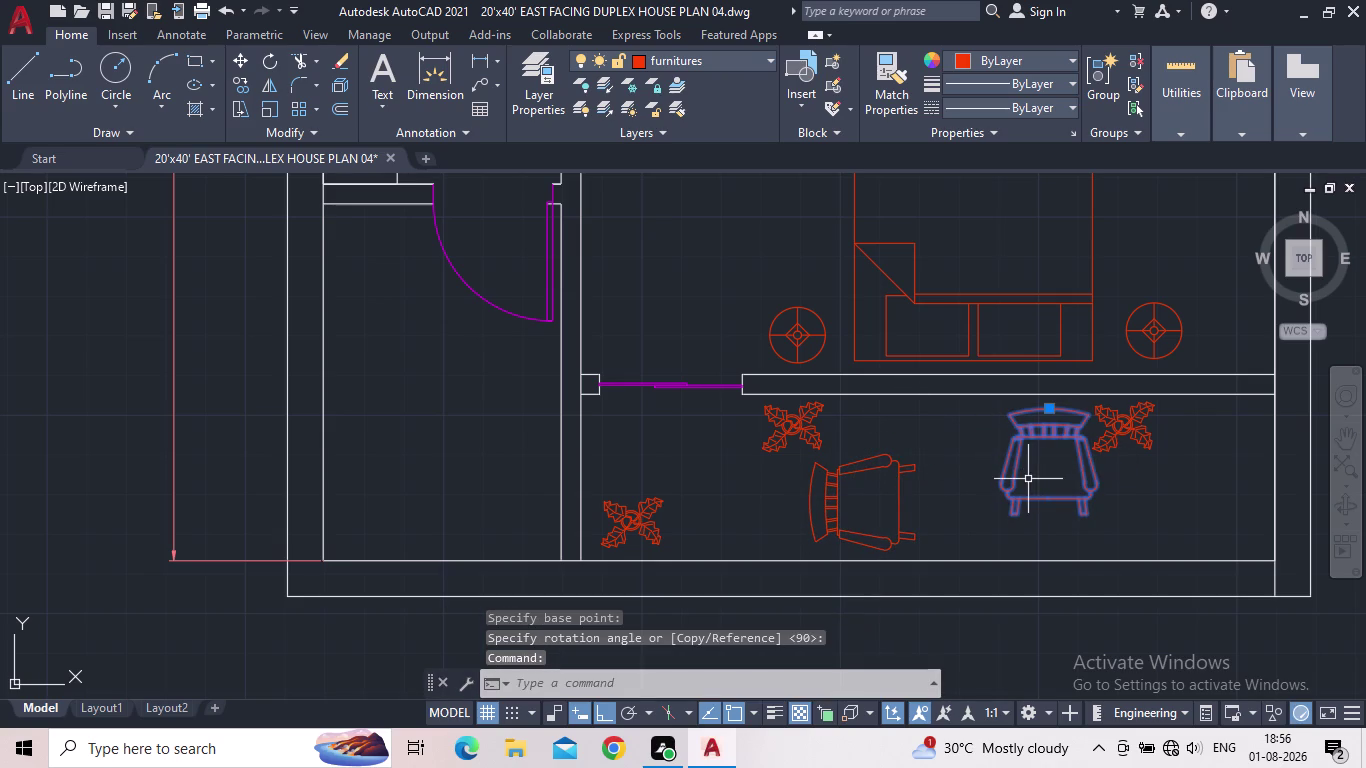
key(space)
click(1046, 499)
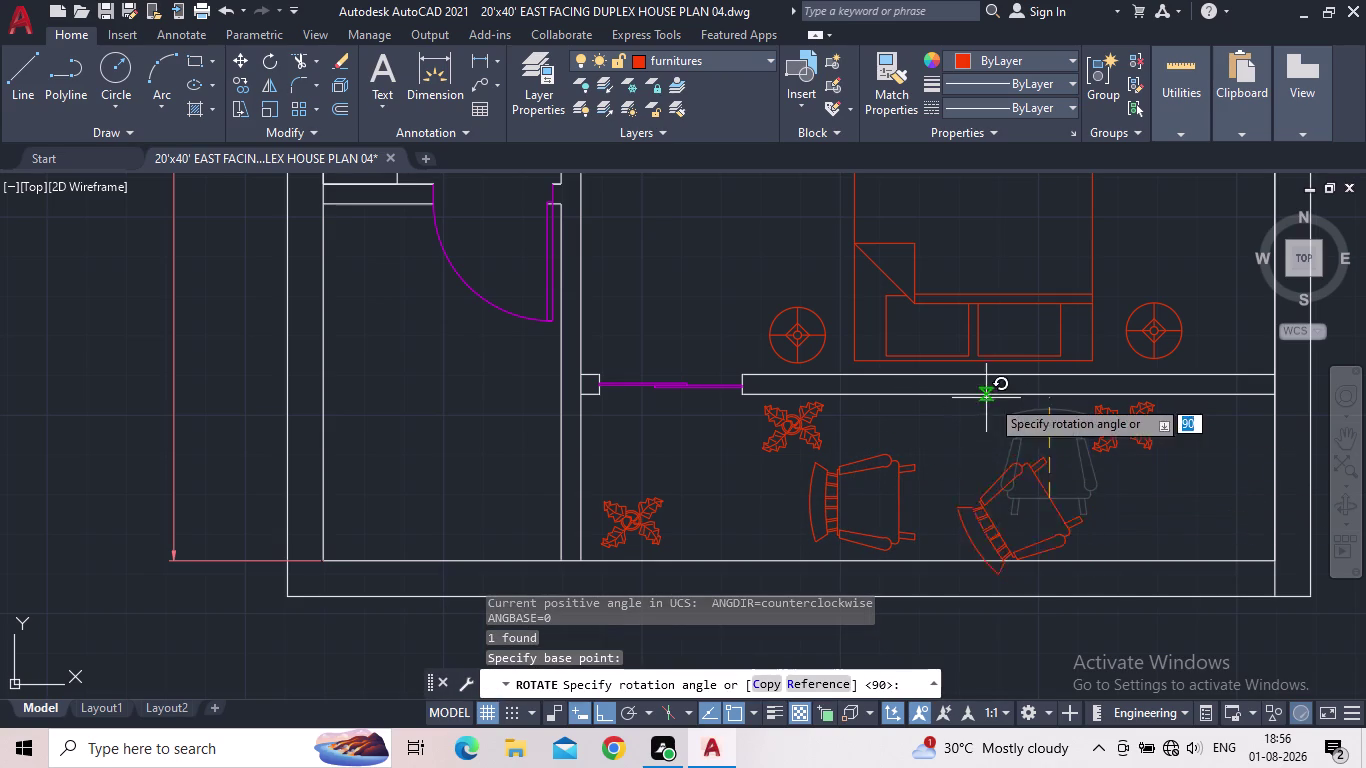
click(1038, 628)
scroll(down, 3)
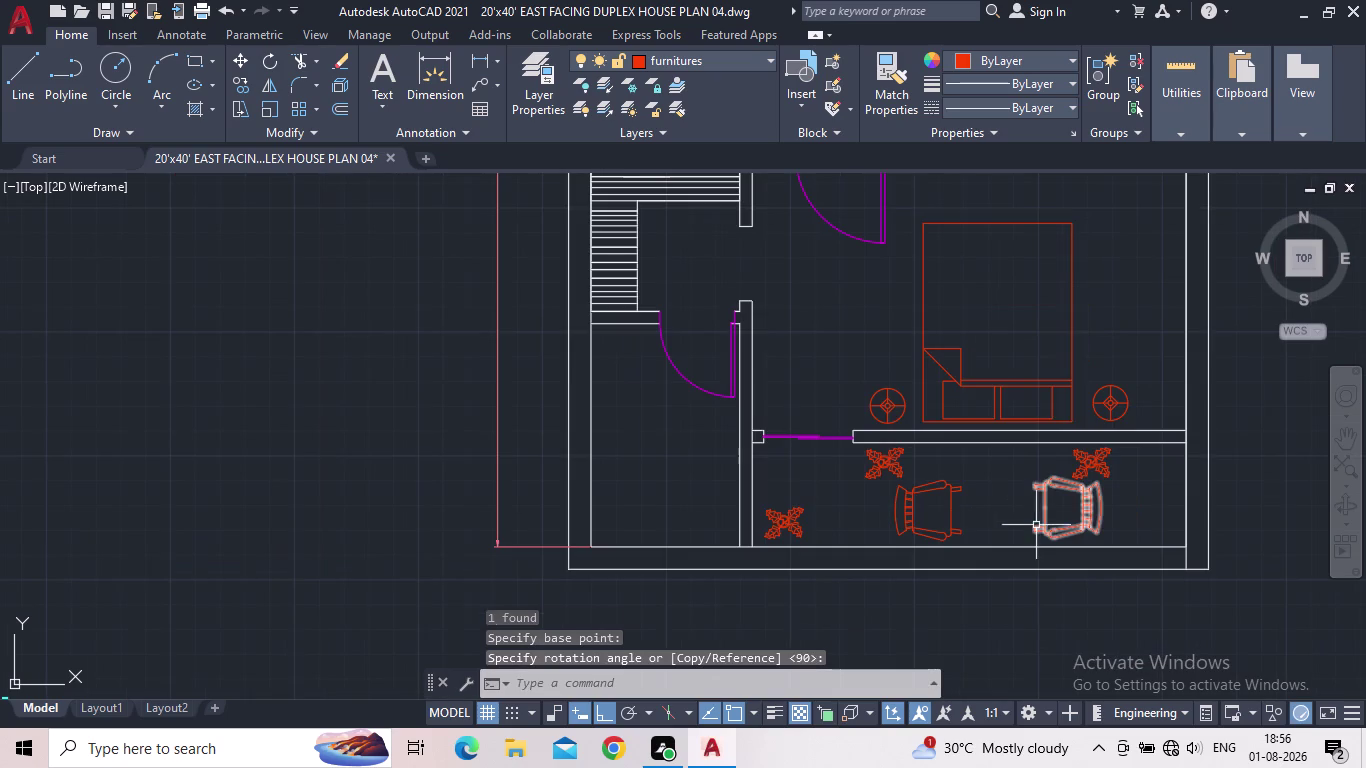
key(Escape)
Move the right plant into the right corner and the left plant further left.
click(1048, 510)
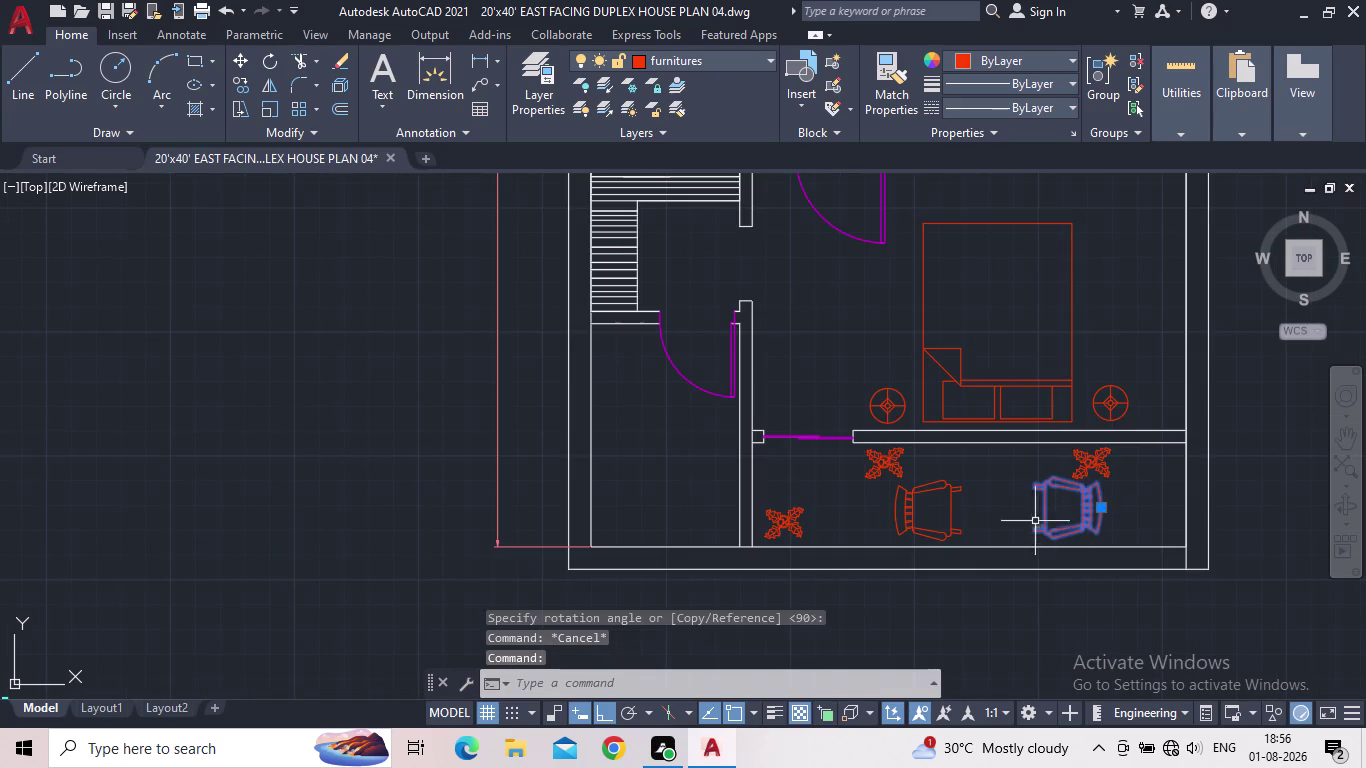
click(1090, 460)
click(1095, 462)
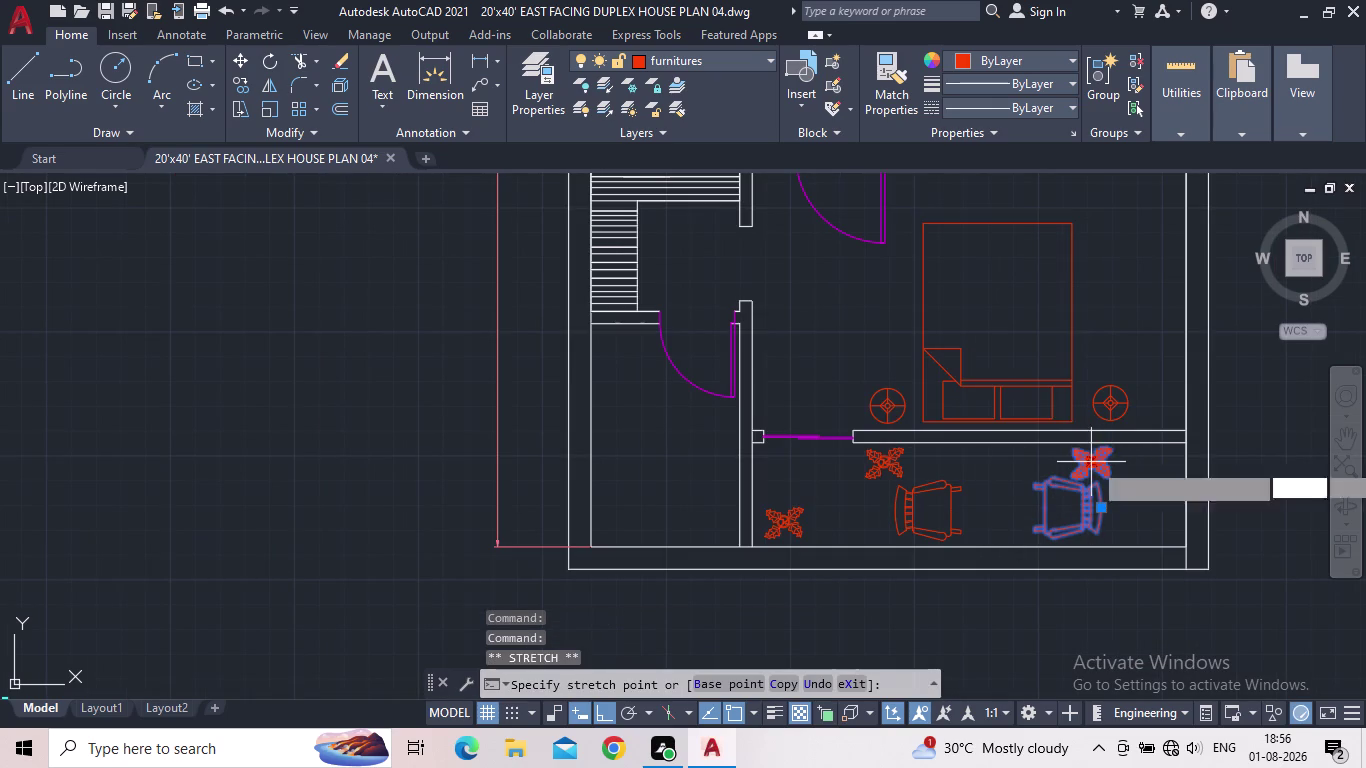
click(1152, 456)
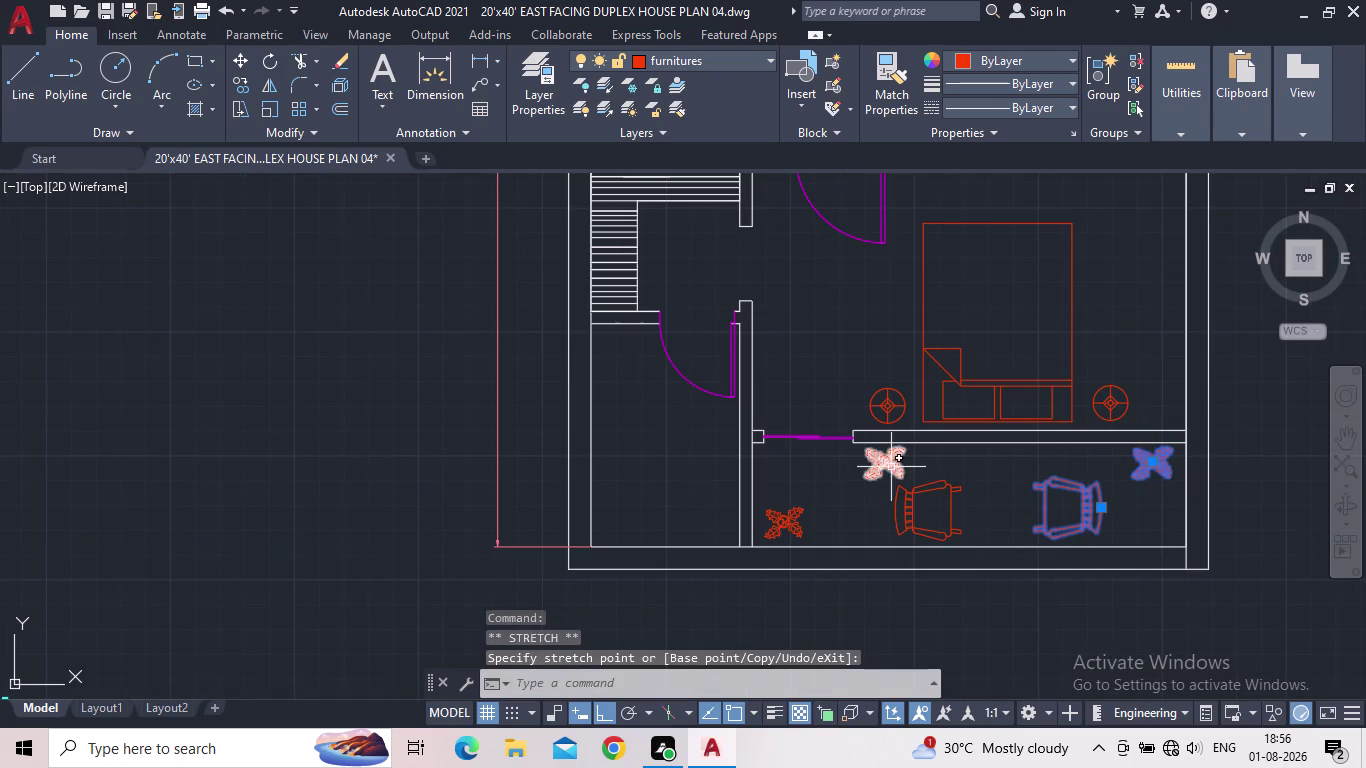
click(886, 461)
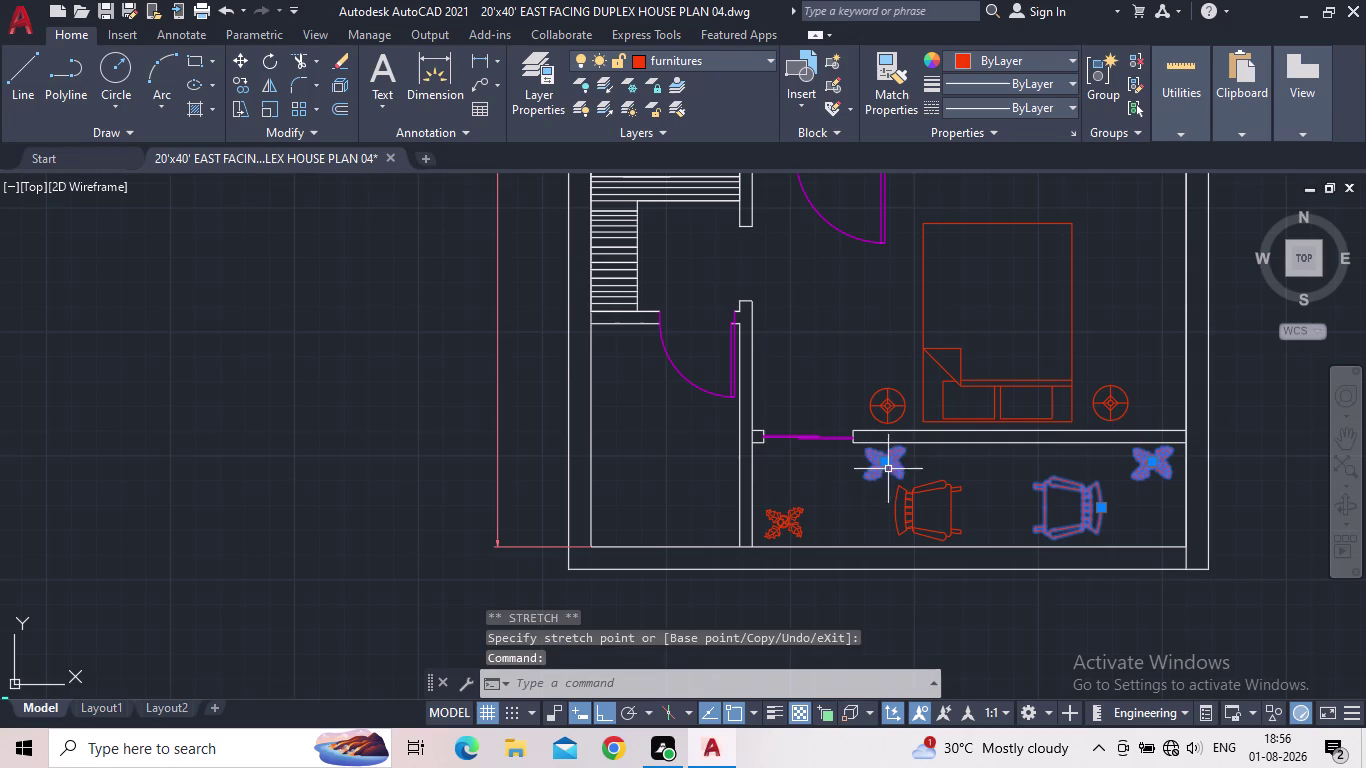
click(889, 464)
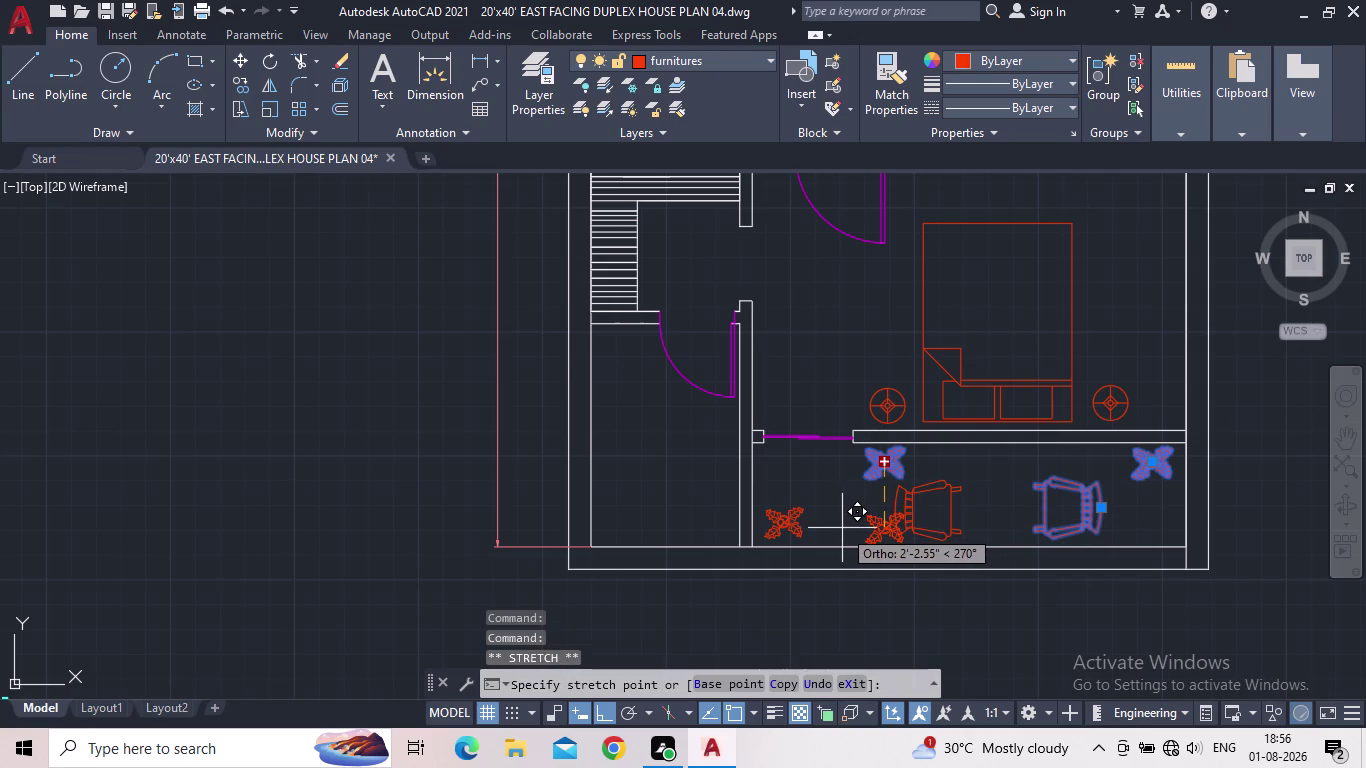
click(812, 484)
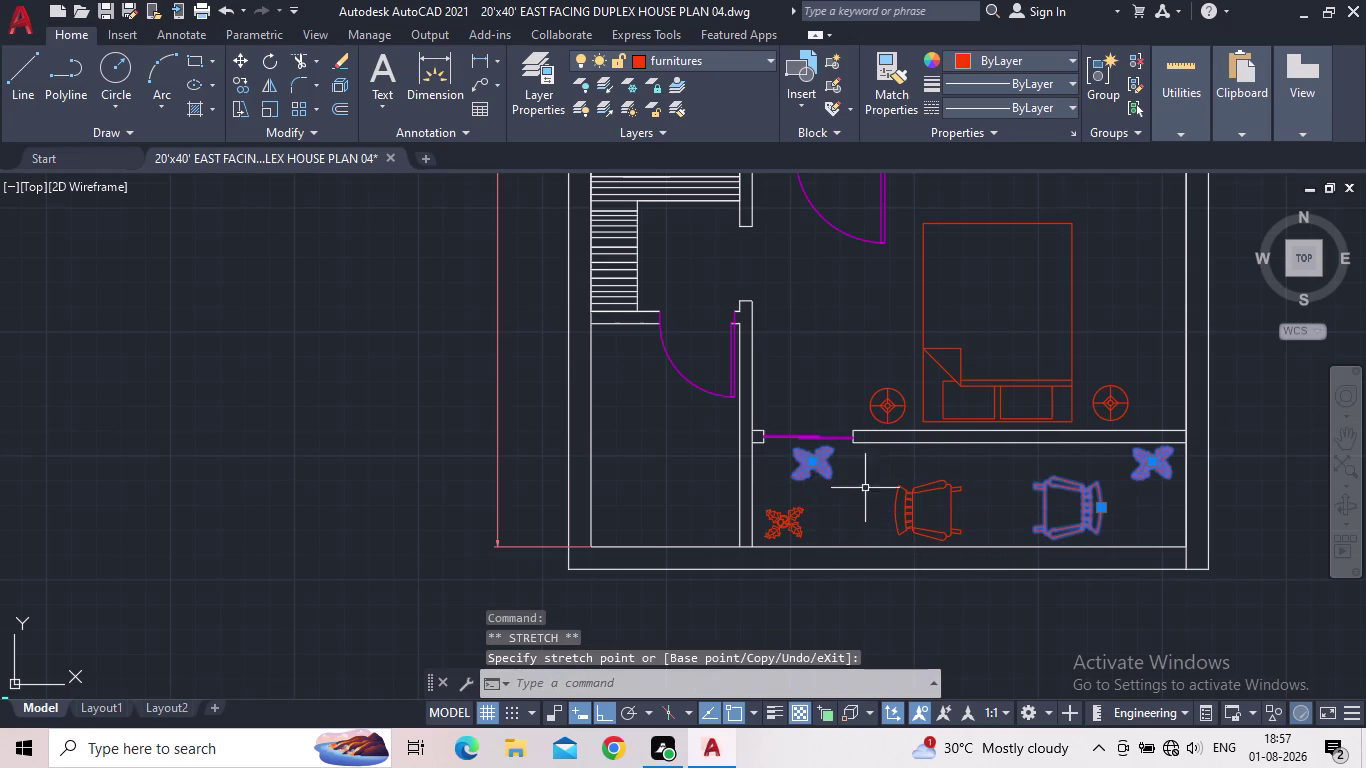
key(Escape)
middle_drag(907, 503, 871, 507)
scroll(up, 3)
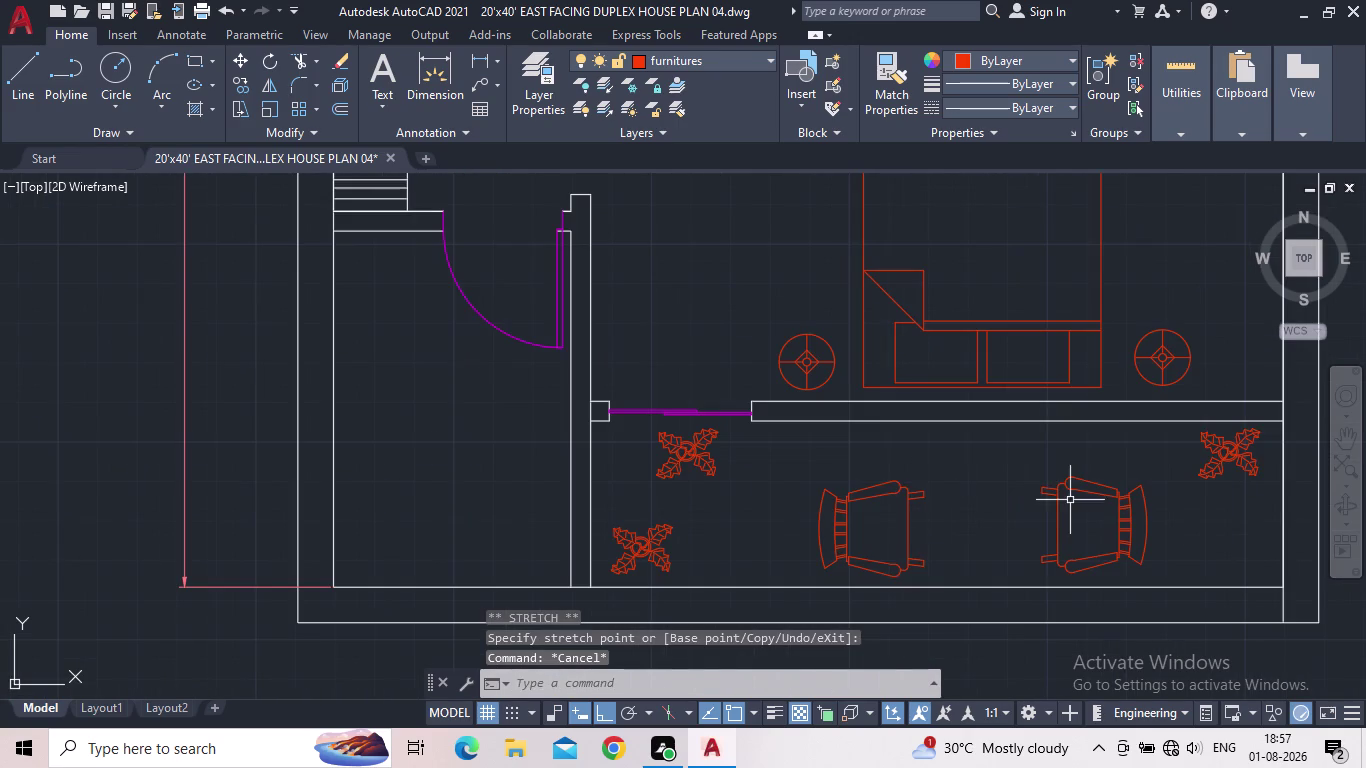
scroll(down, 3)
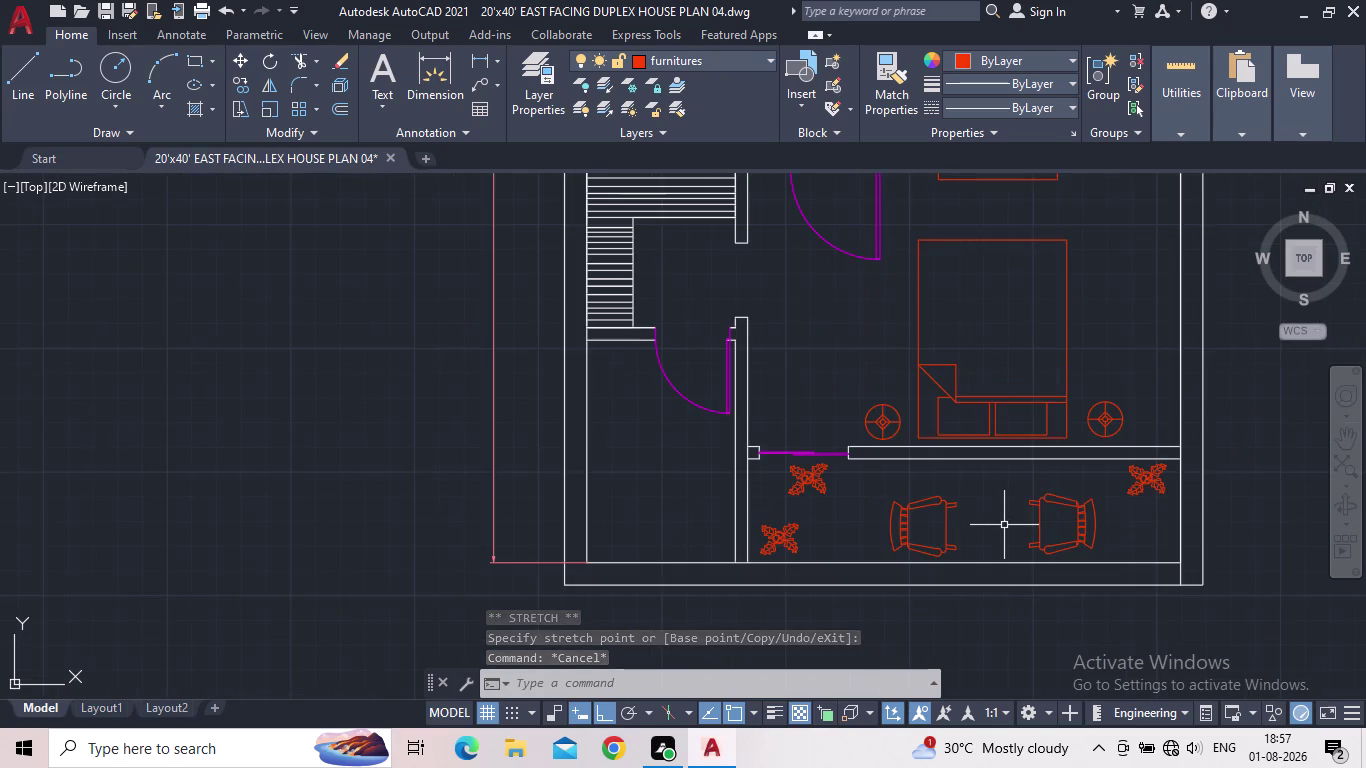
middle_drag(1002, 522, 865, 591)
scroll(down, 3)
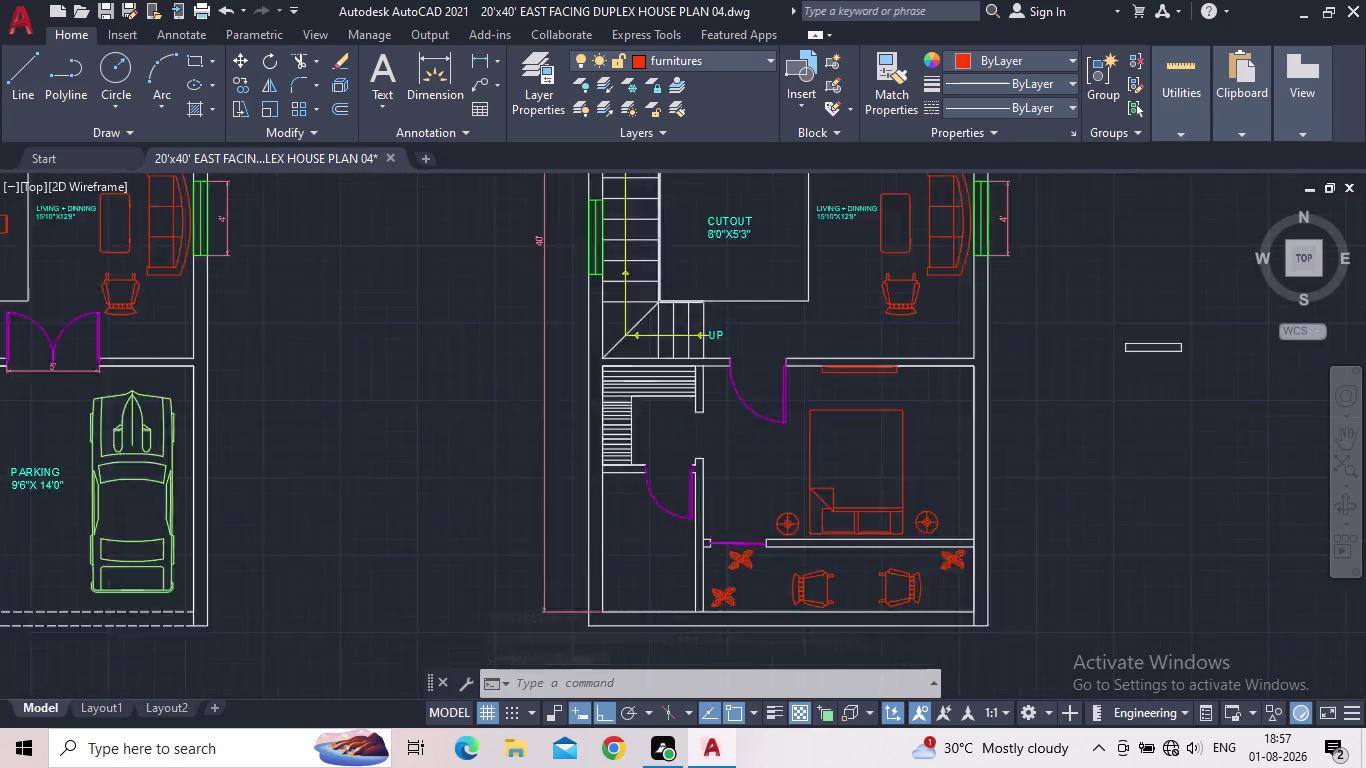
Copy the small dining table to the space between the two armchairs.
scroll(down, 3)
scroll(up, 3)
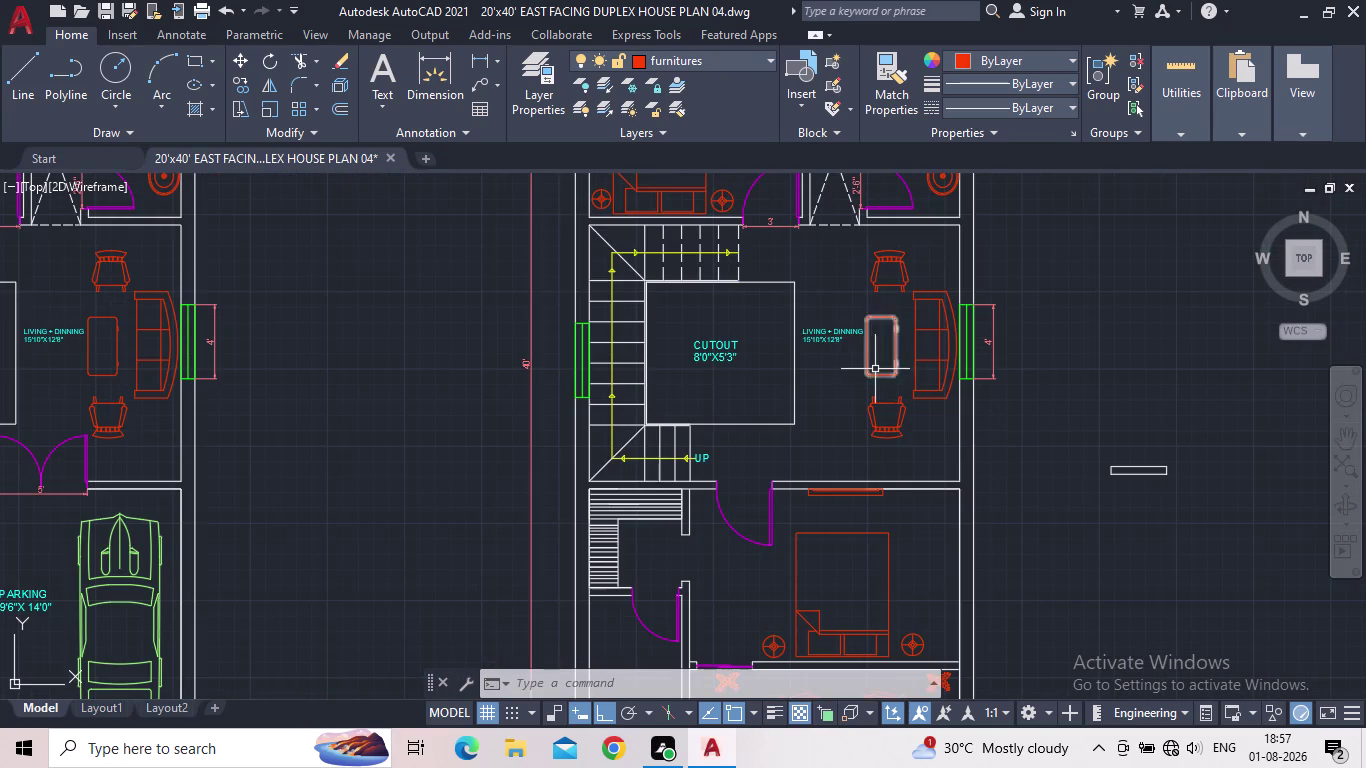
click(871, 374)
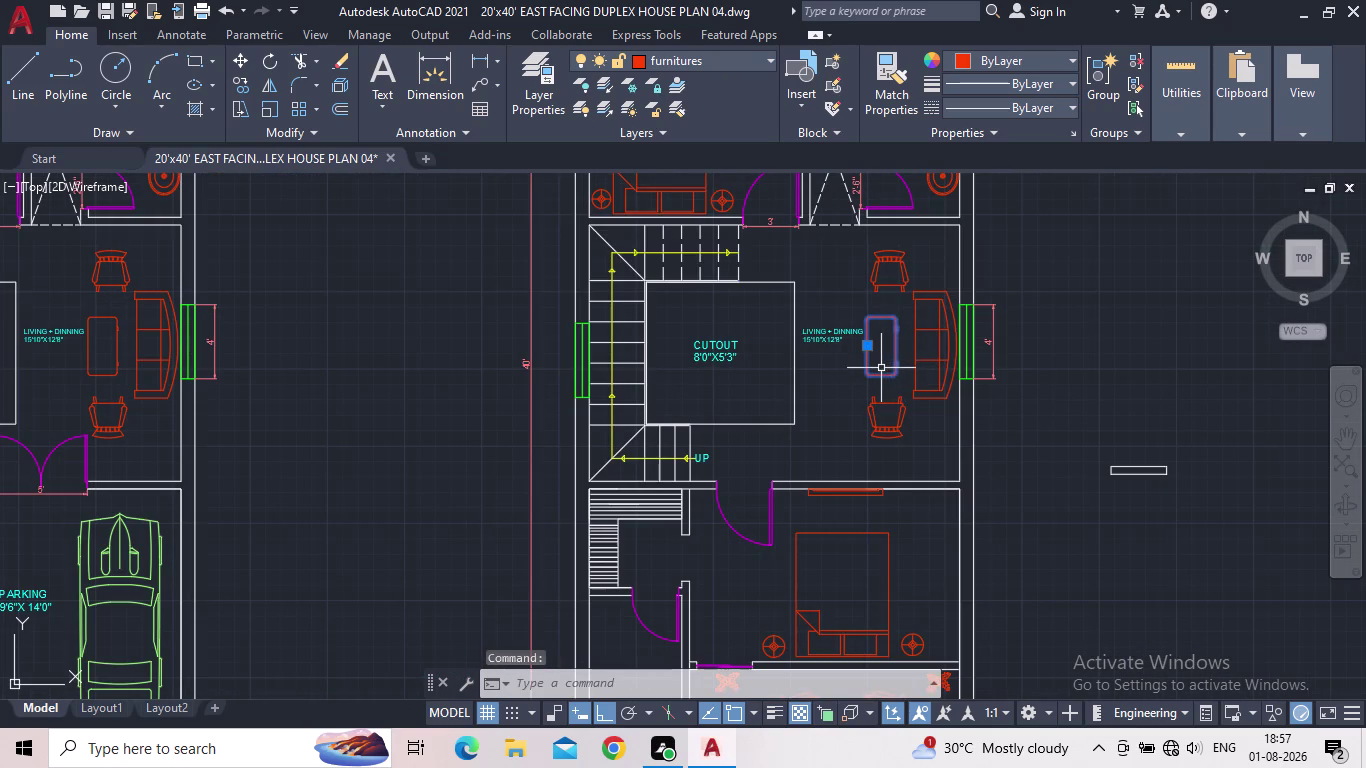
key(c)
key(o)
key(Return)
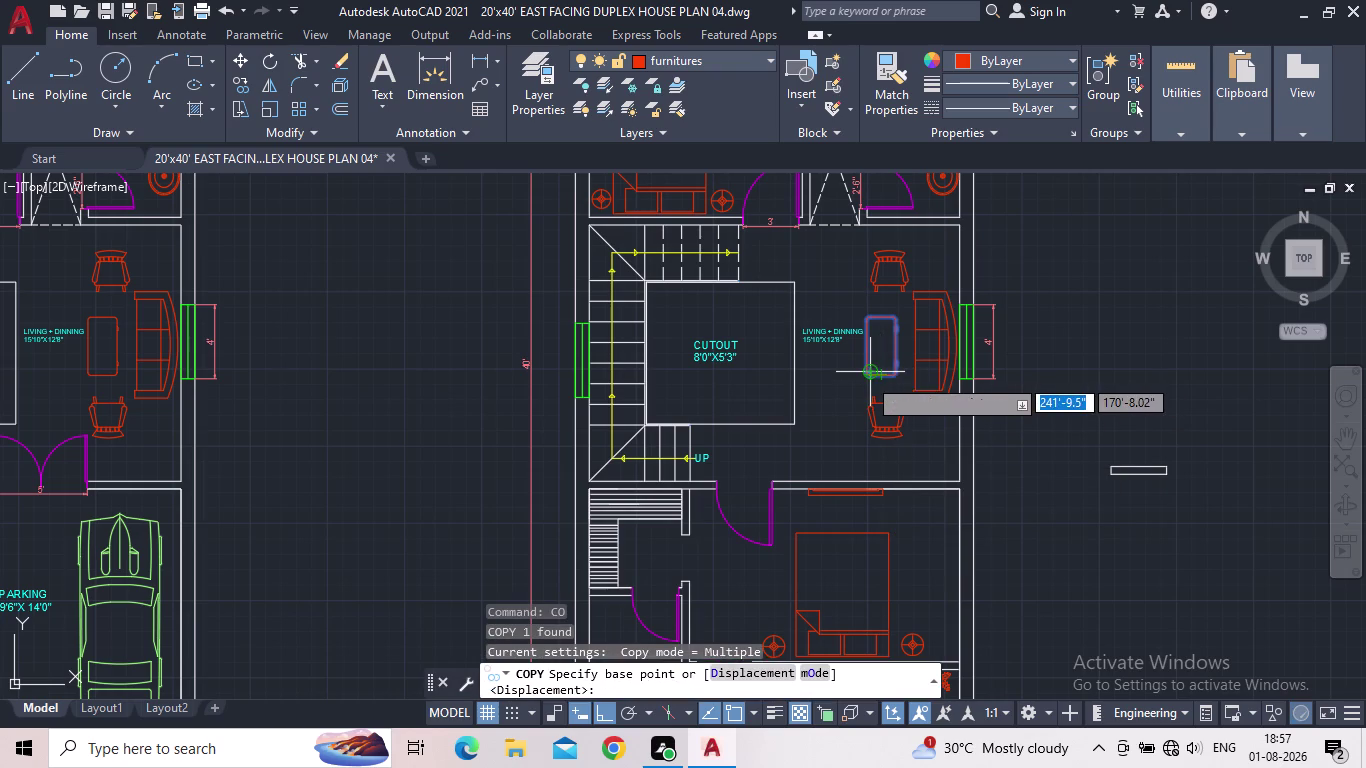
click(864, 377)
middle_drag(1051, 469, 970, 451)
scroll(down, 3)
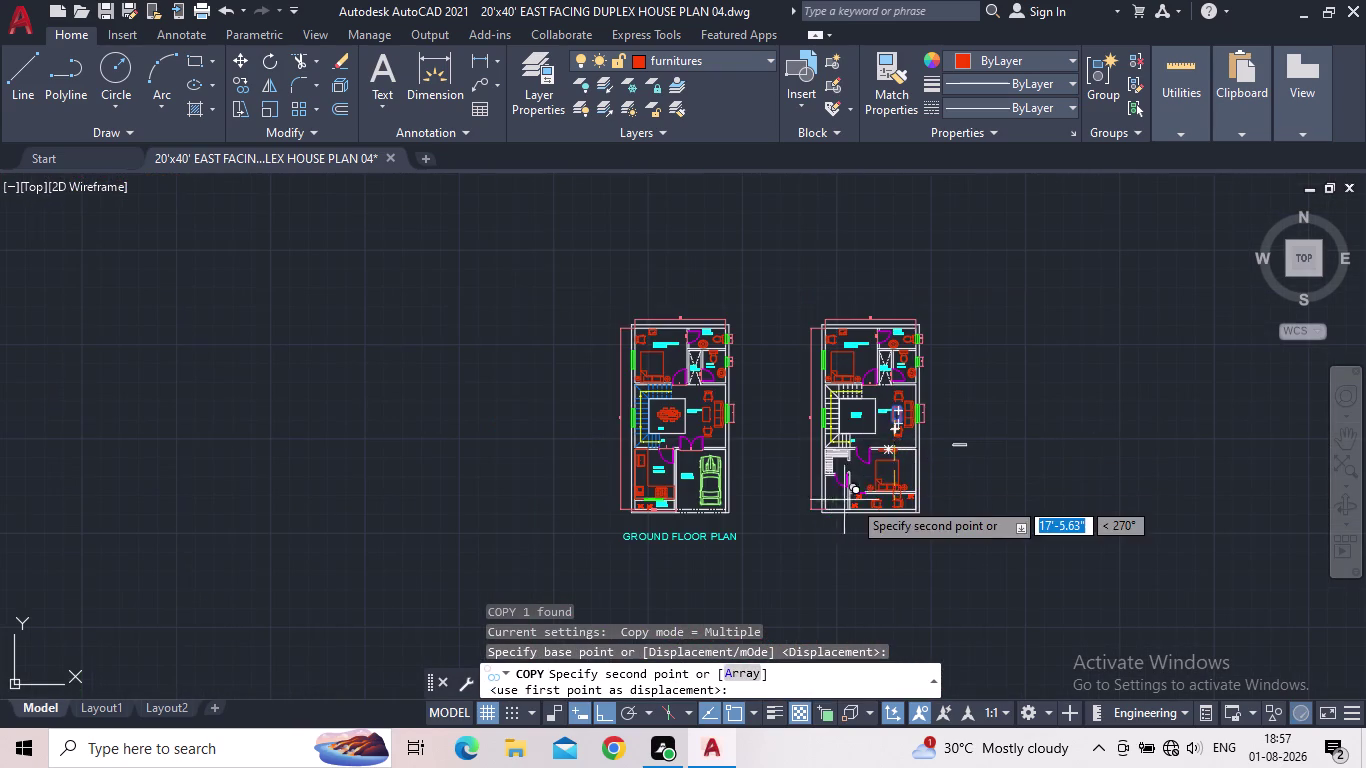
scroll(up, 3)
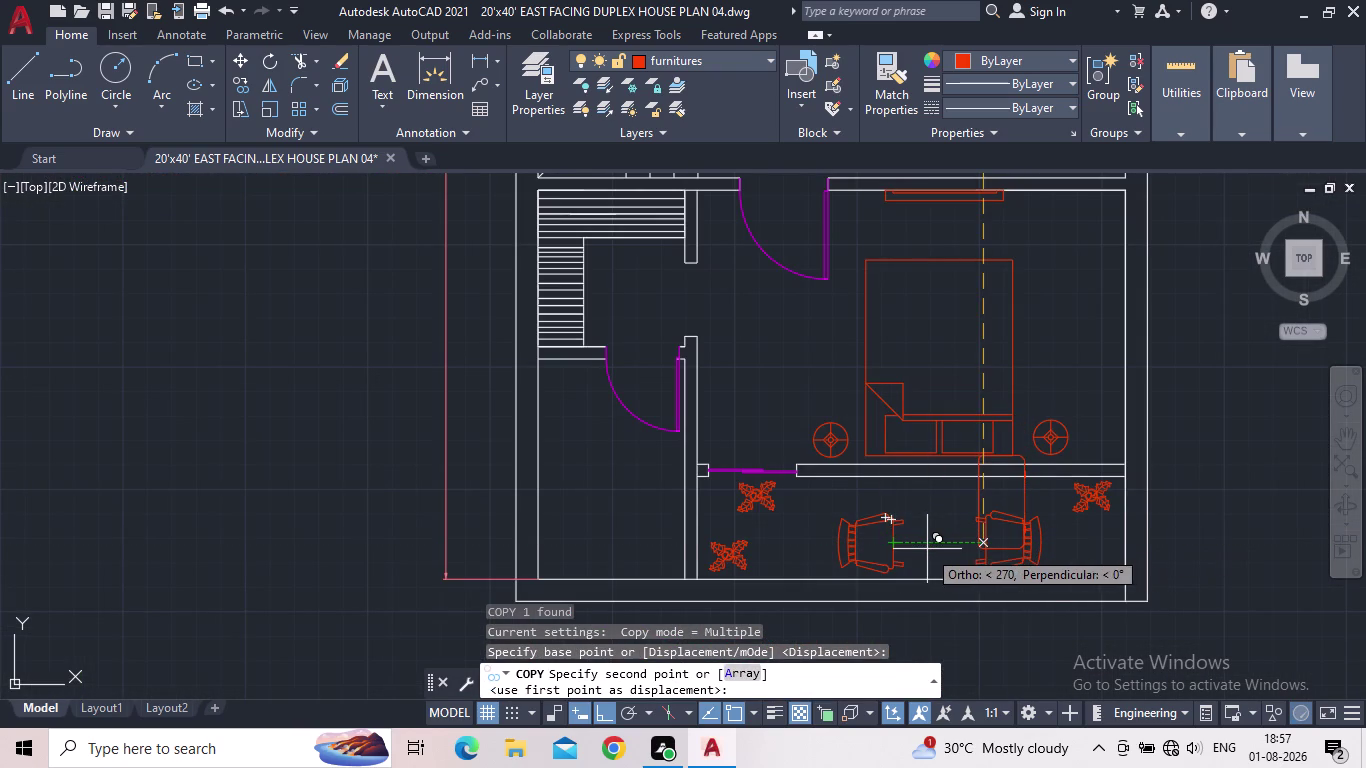
click(927, 549)
key(Escape)
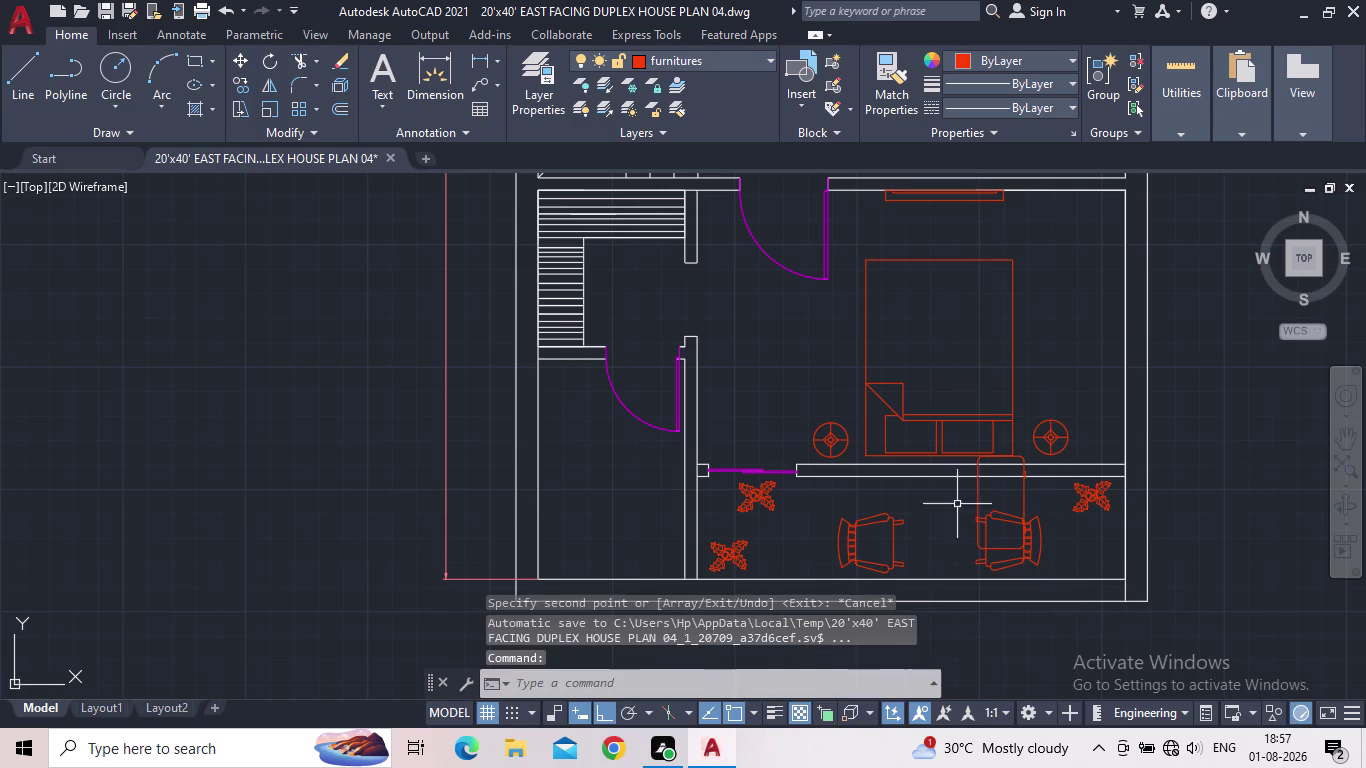
Try stretching, then scaling, the copied table, cancelling both attempts.
click(975, 504)
click(973, 502)
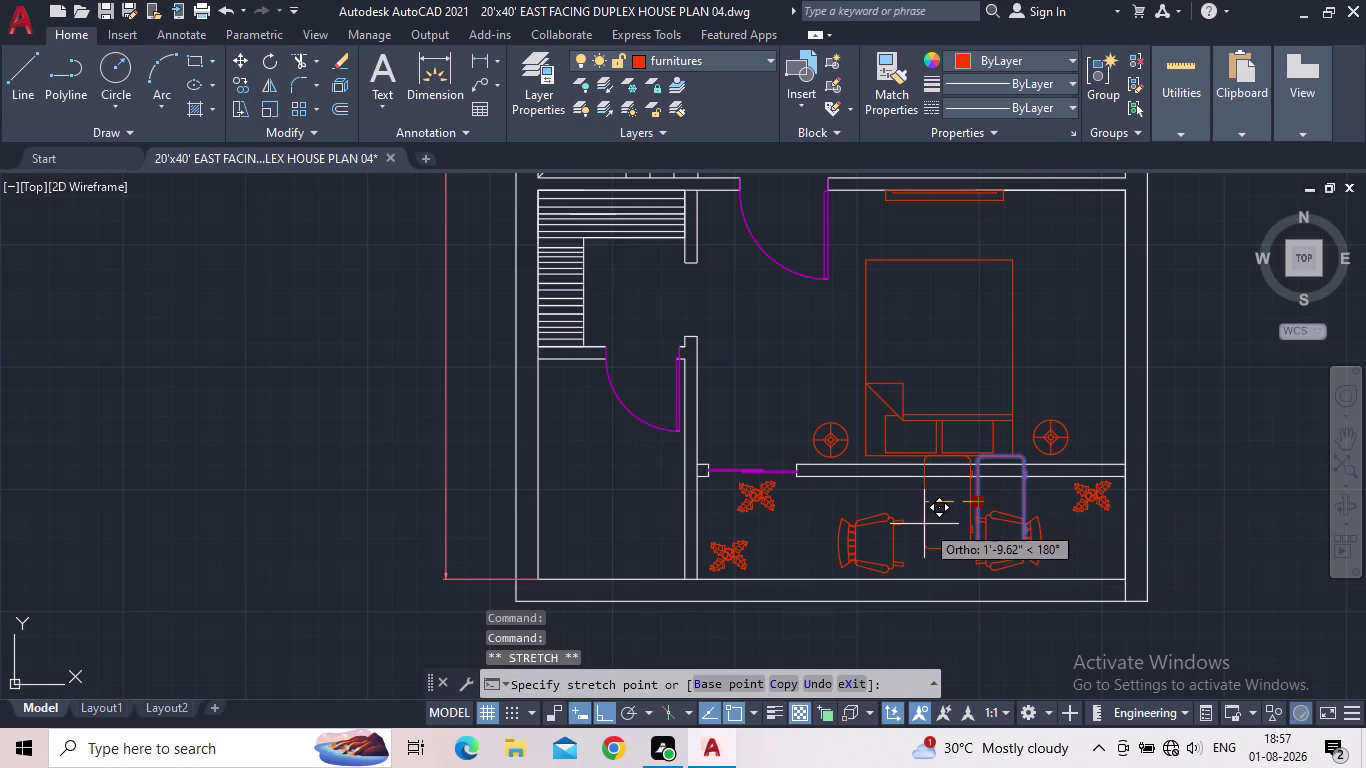
click(924, 524)
key(Escape)
text(s)
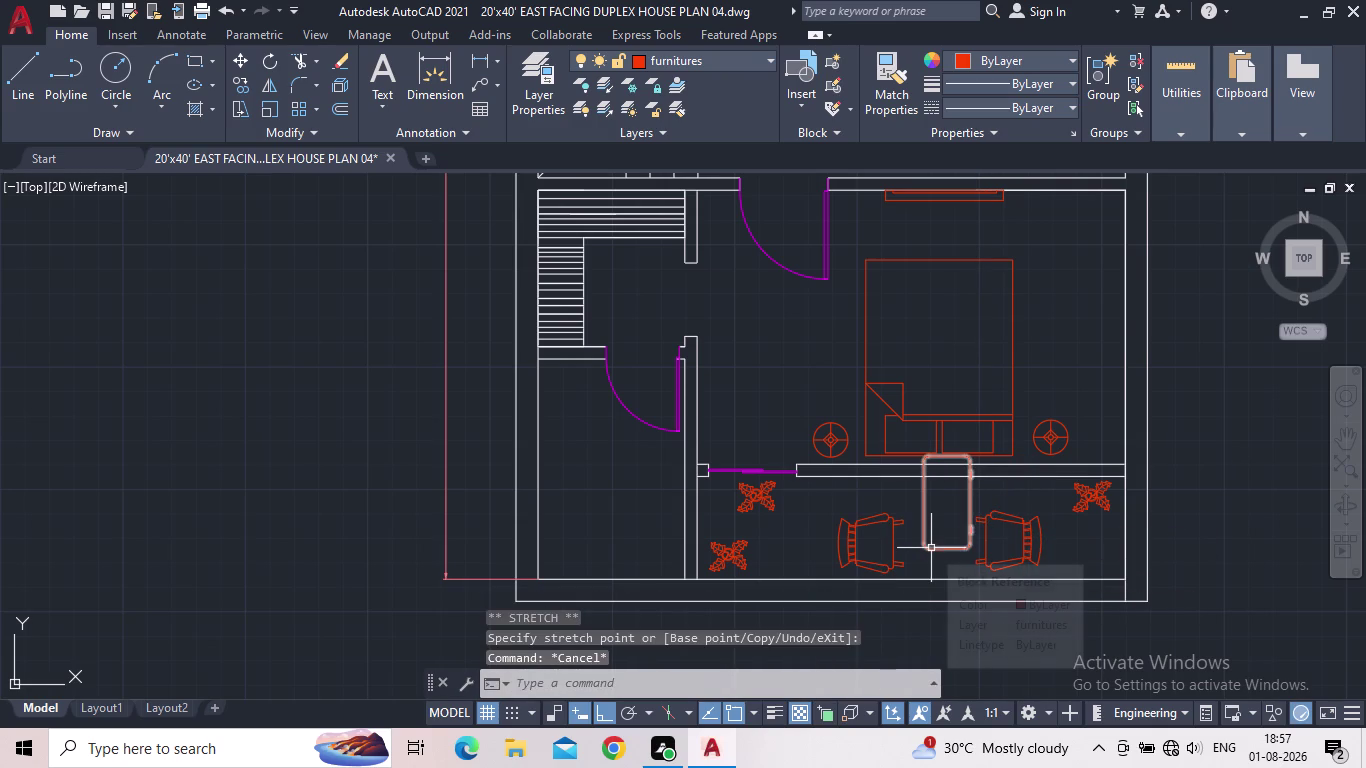
text(c)
key(space)
click(939, 554)
click(933, 537)
key(space)
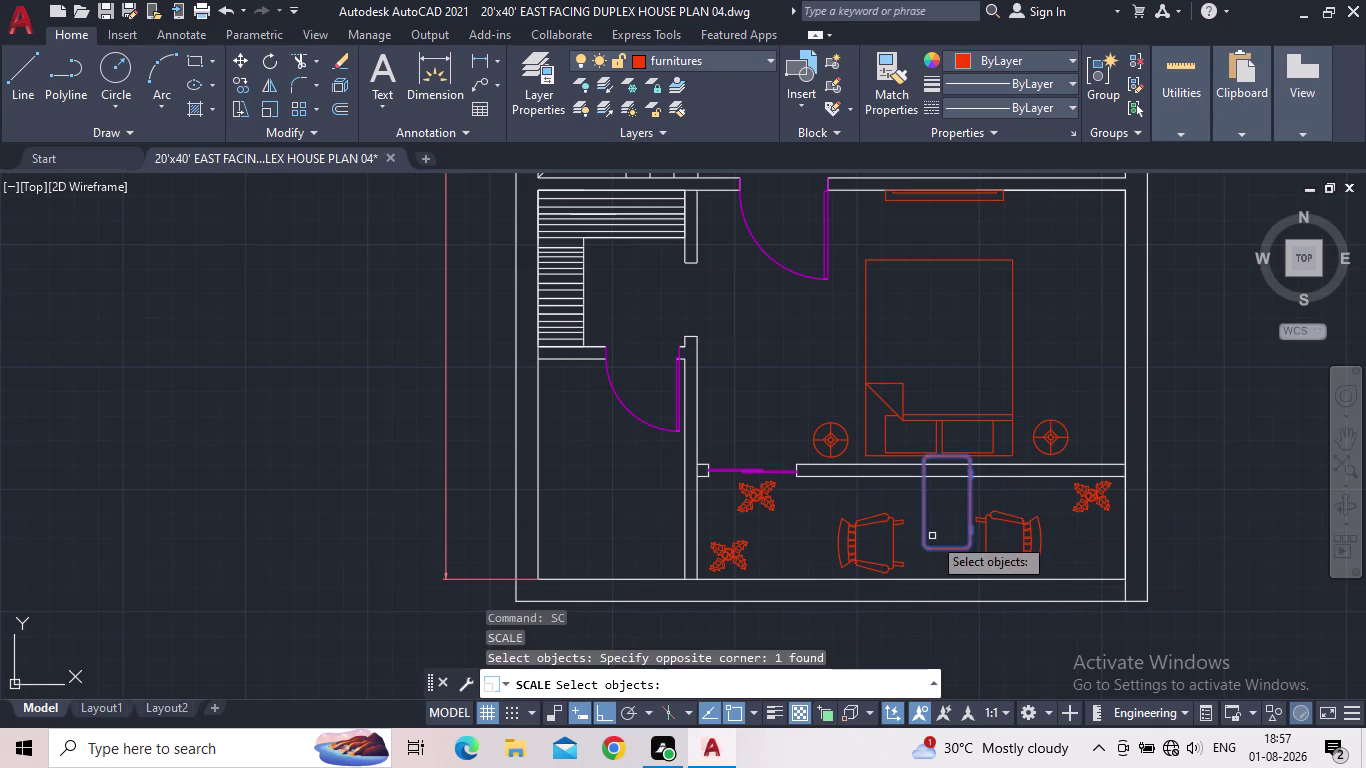
key(Escape)
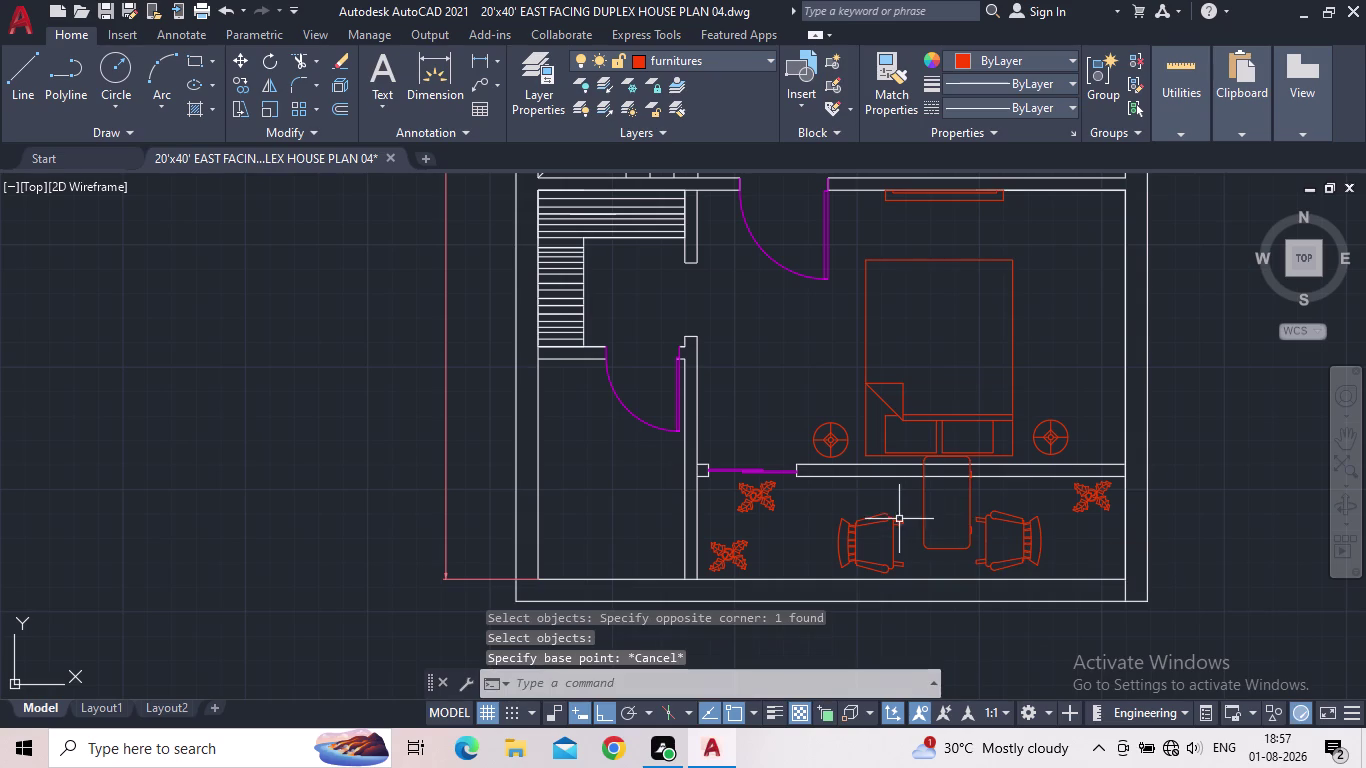
Scale the copied table down with SC so it fits between the chairs.
click(925, 529)
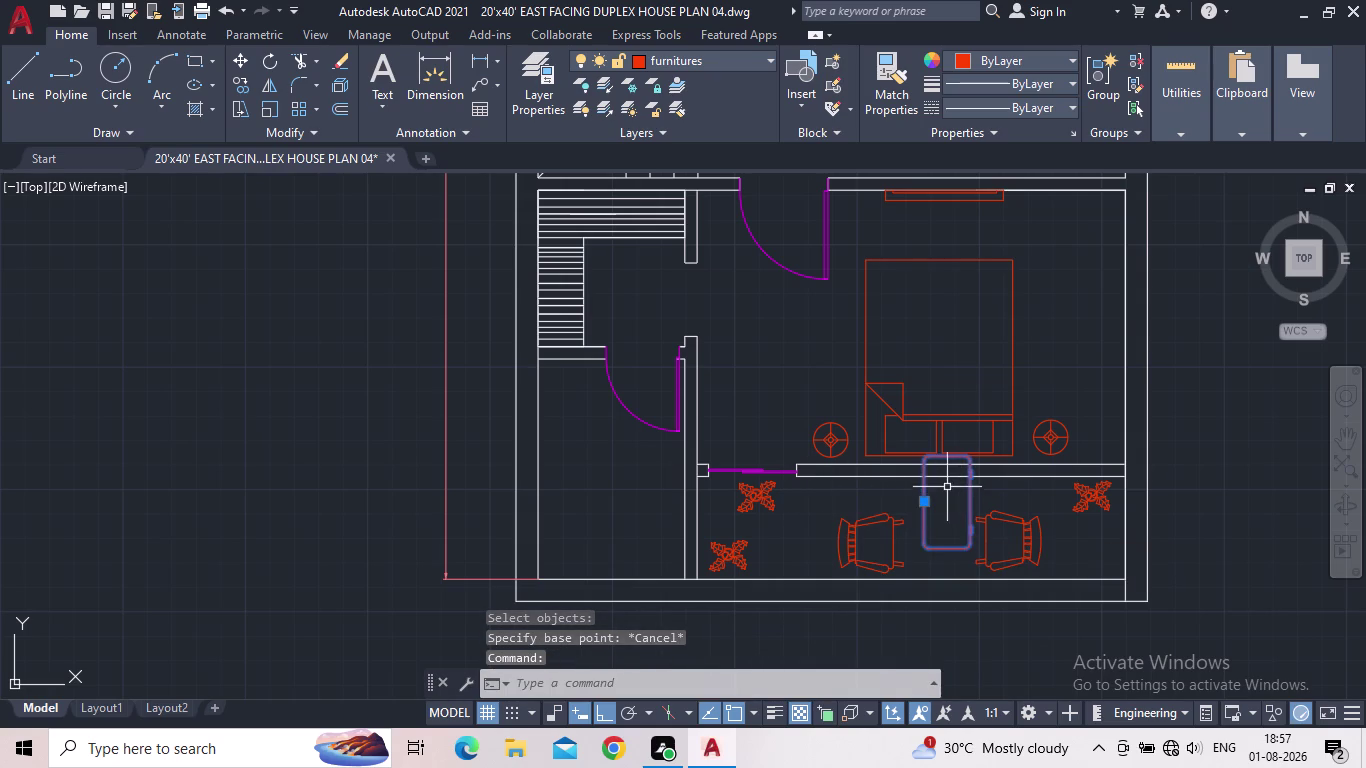
key(r)
key(o)
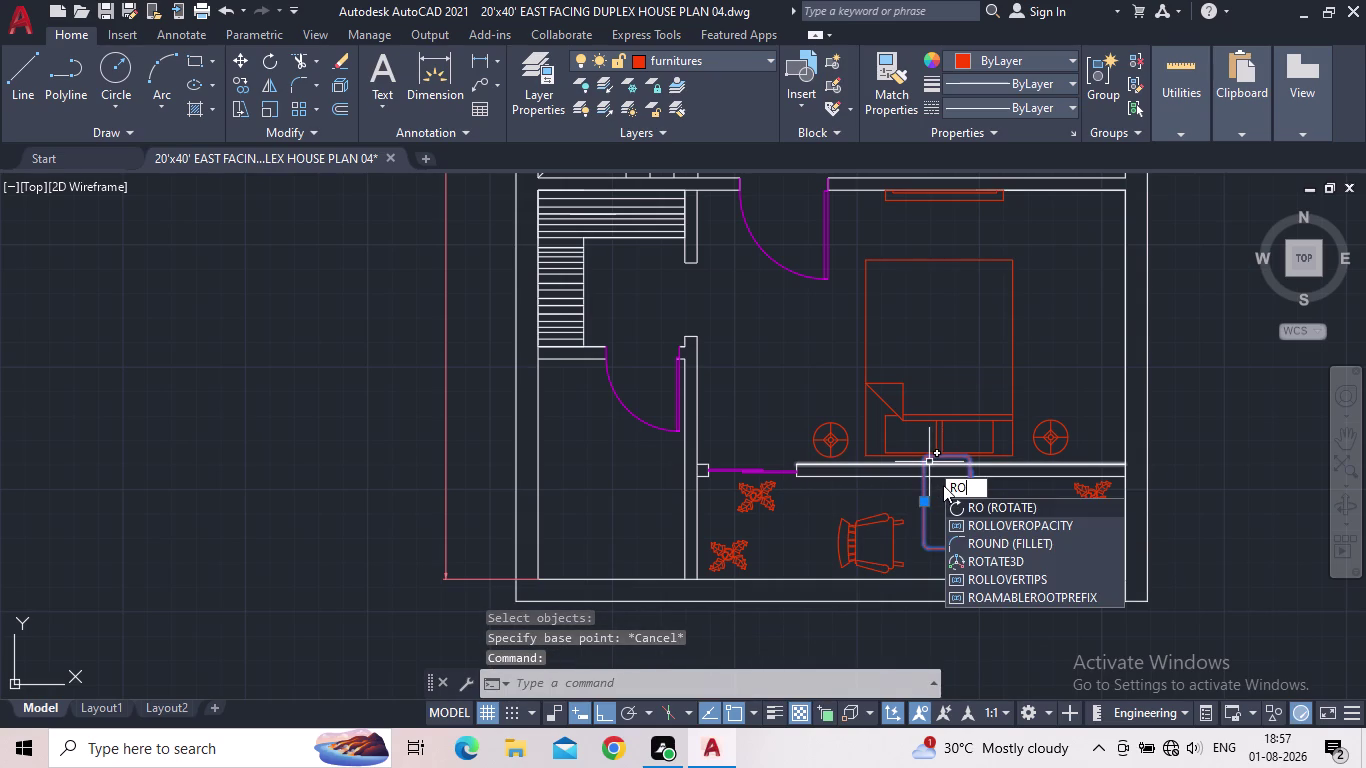
key(Escape)
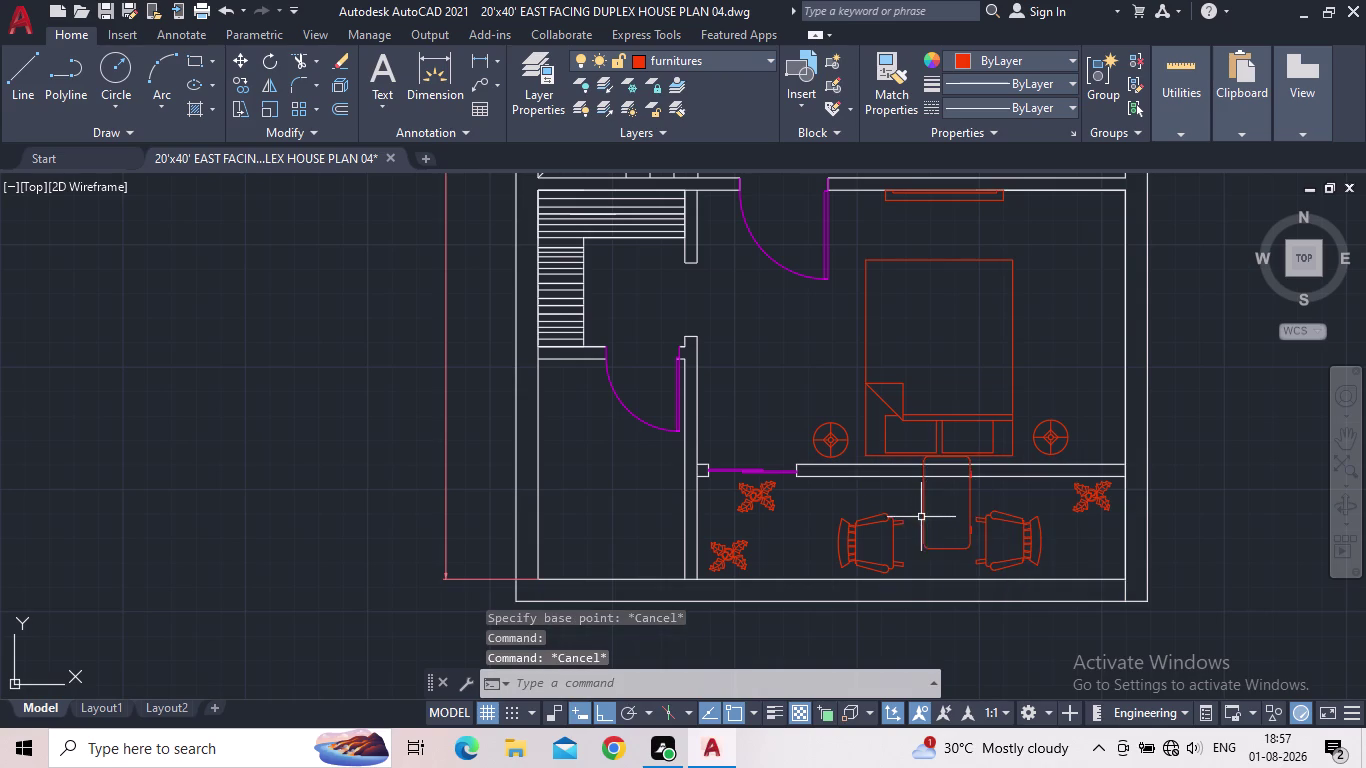
key(s)
key(c)
key(space)
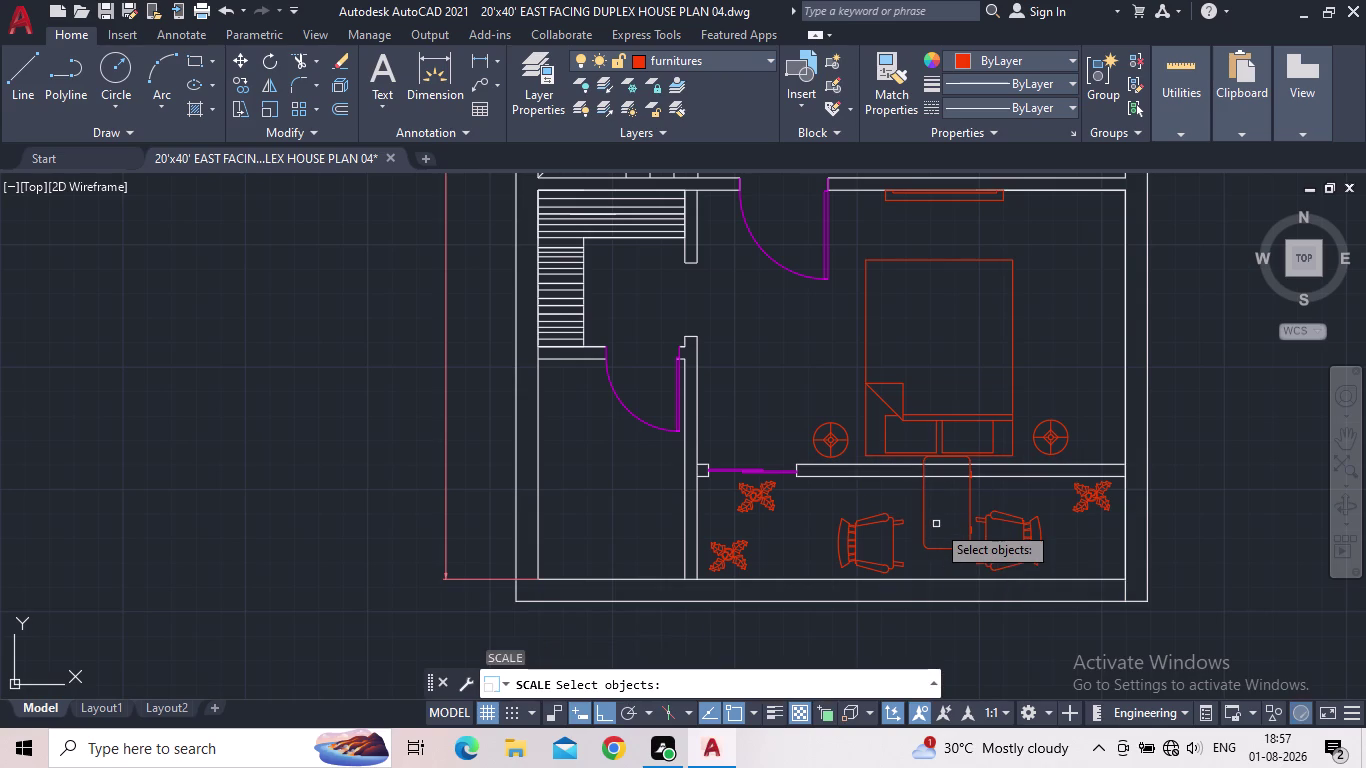
click(925, 534)
key(space)
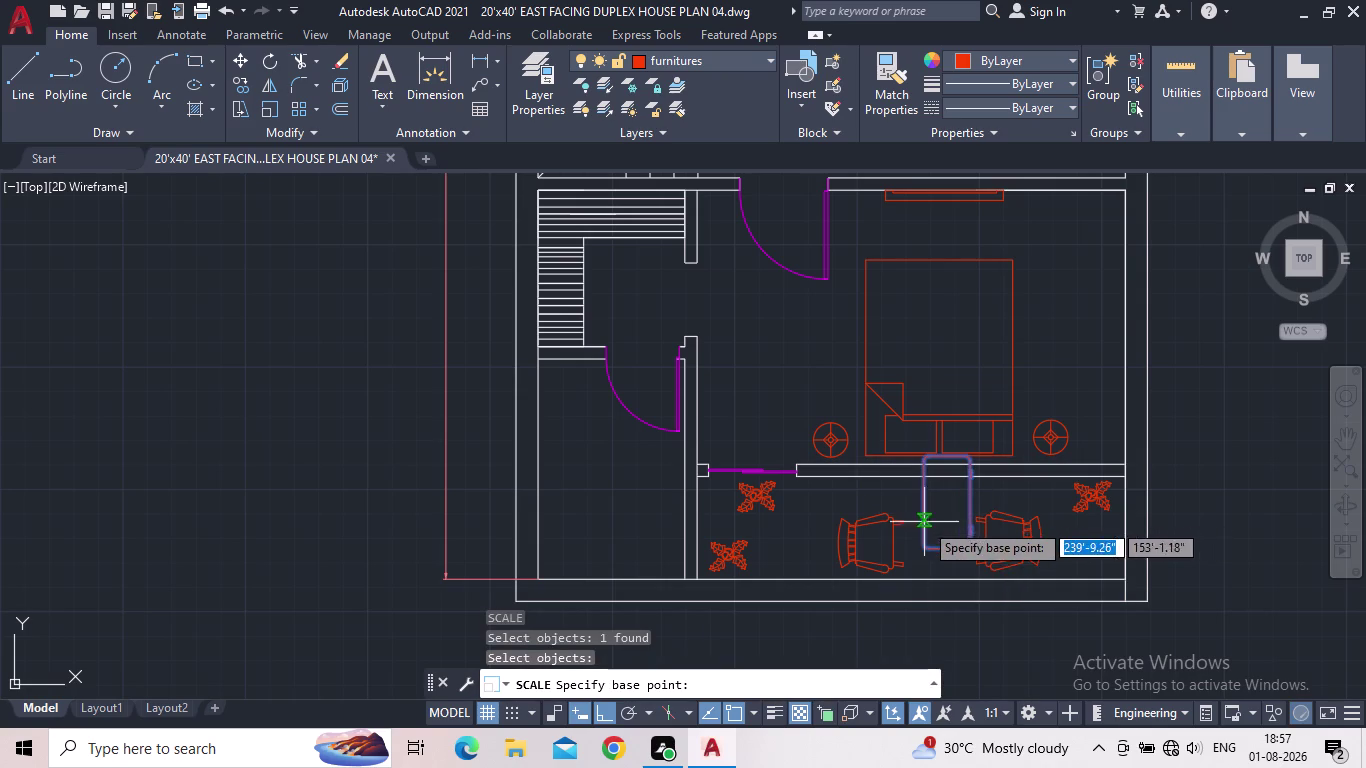
click(926, 550)
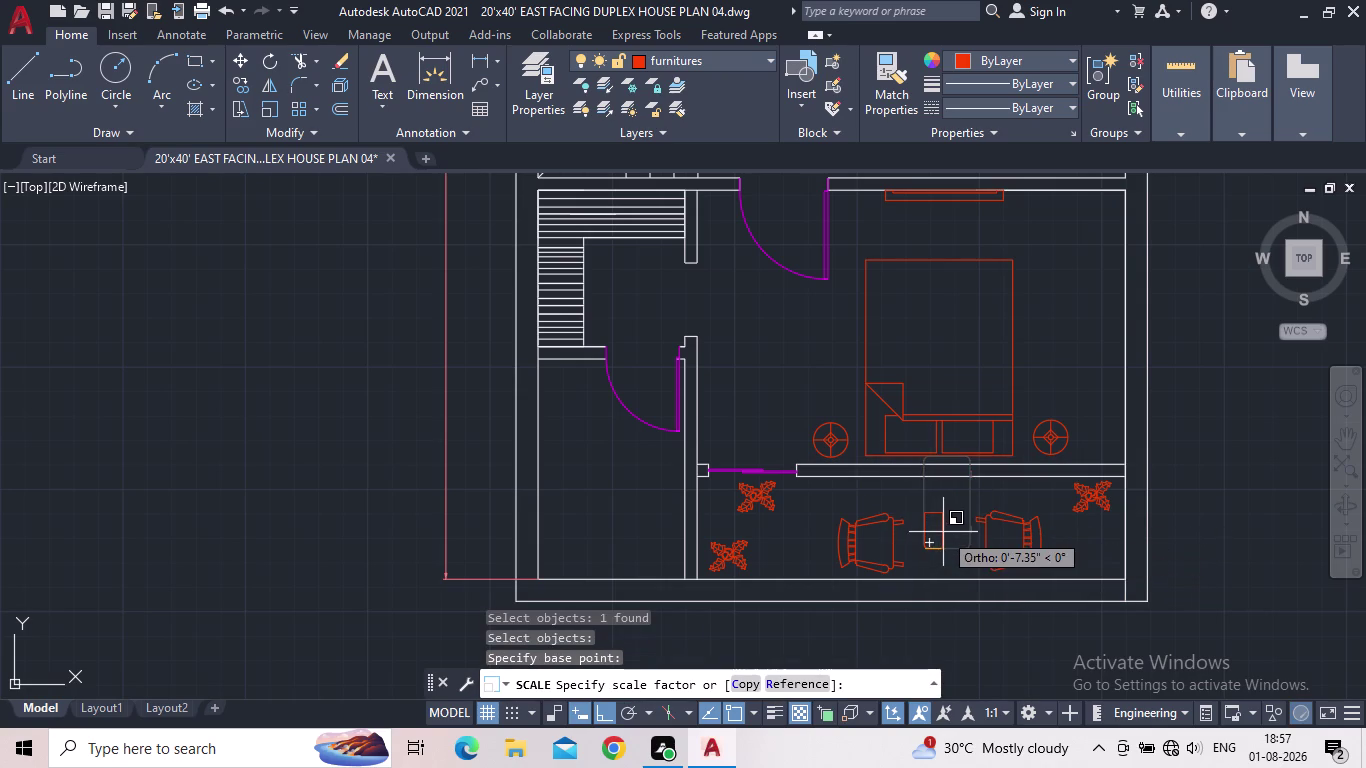
click(950, 534)
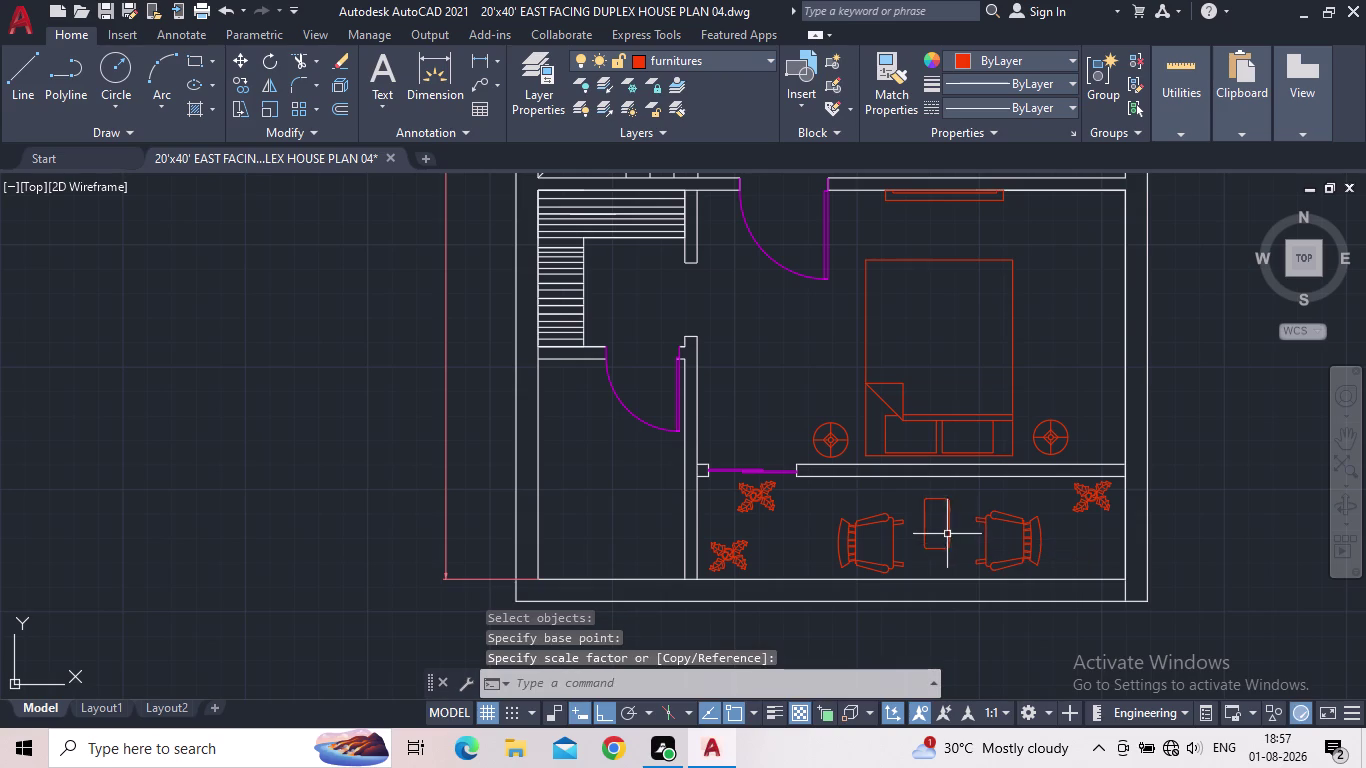
Lengthen the resized table by dragging its edge grip, then view the whole room.
click(924, 536)
scroll(up, 3)
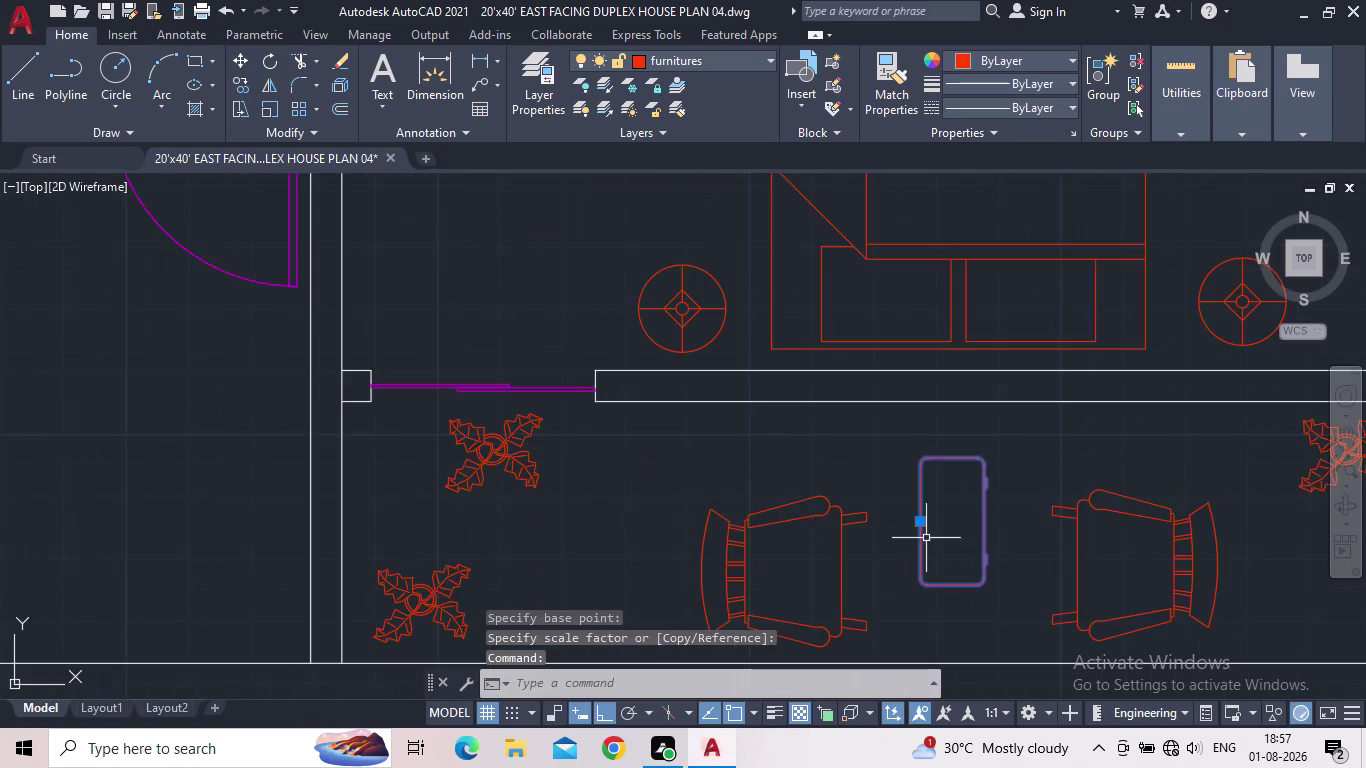
middle_drag(928, 539, 940, 446)
click(931, 432)
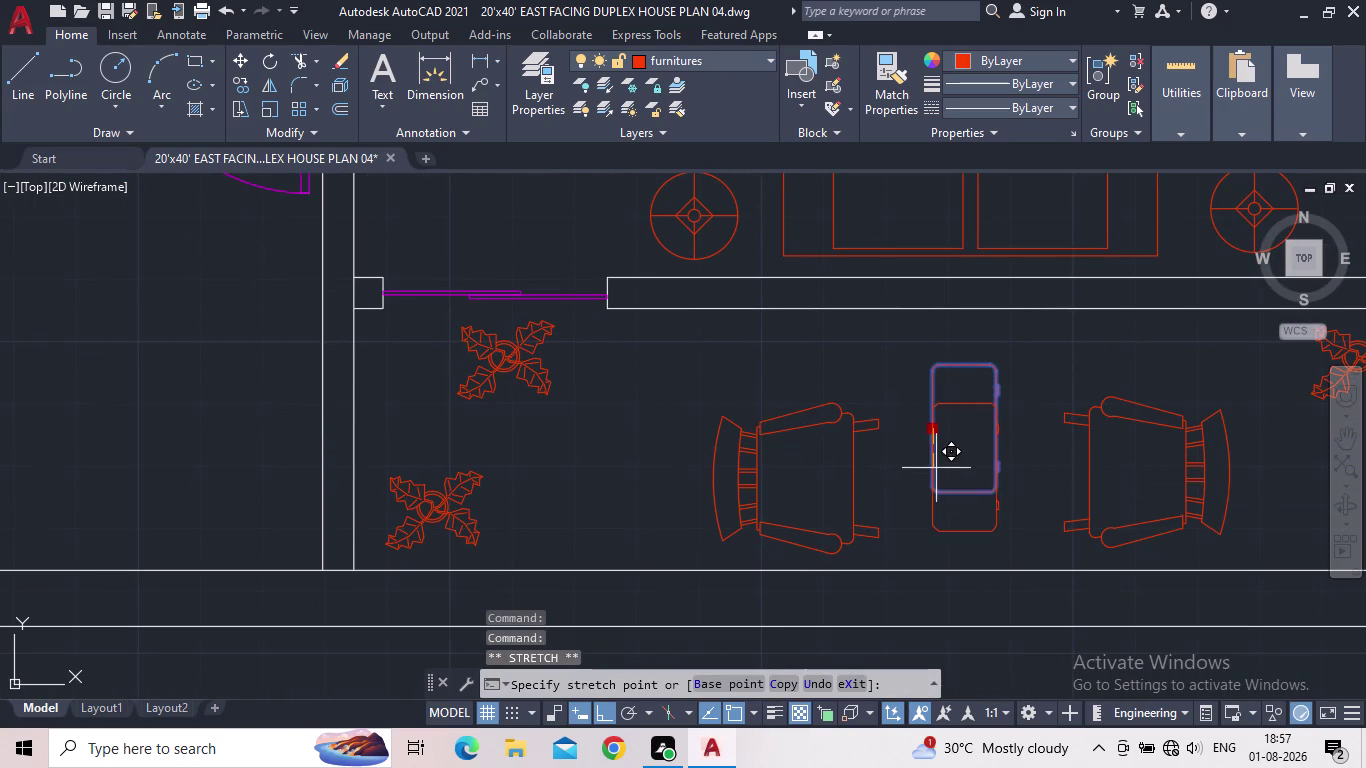
click(938, 479)
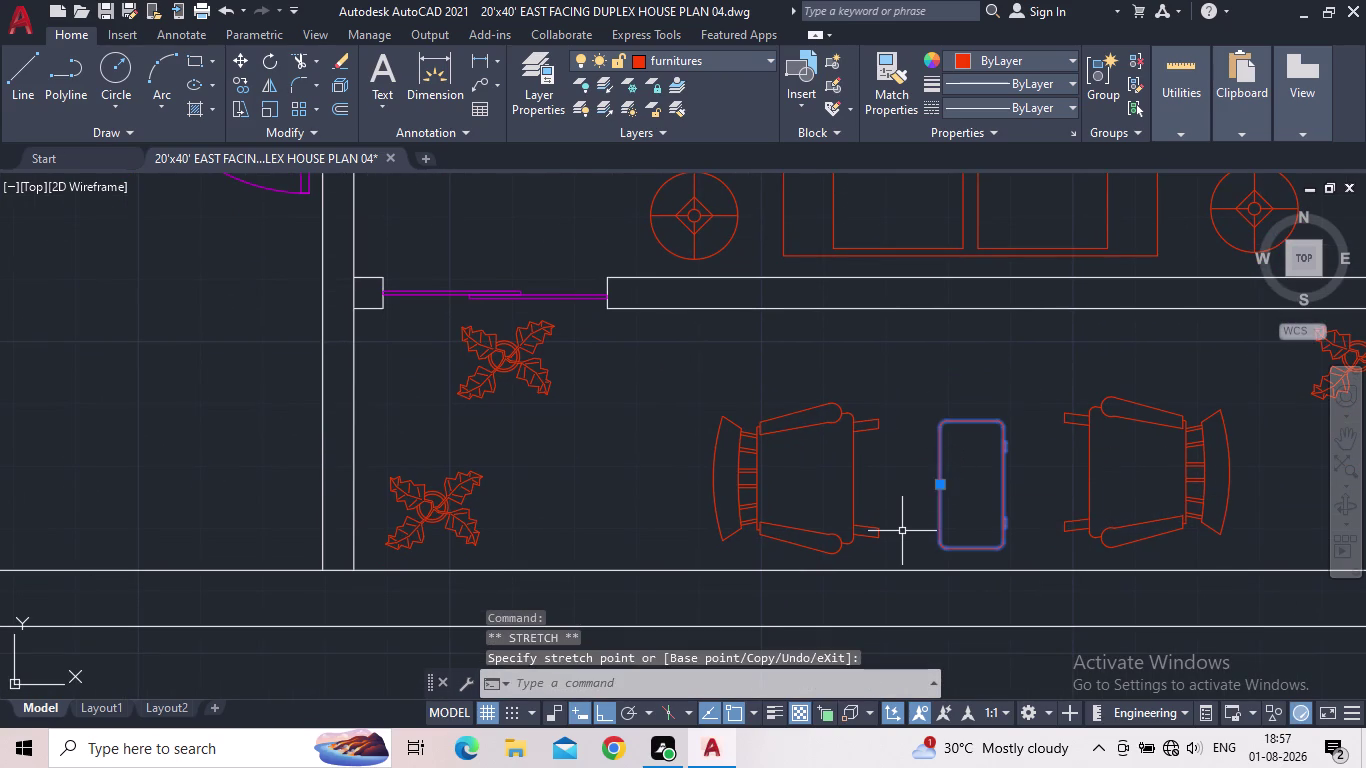
key(Escape)
scroll(down, 3)
middle_drag(884, 522, 841, 486)
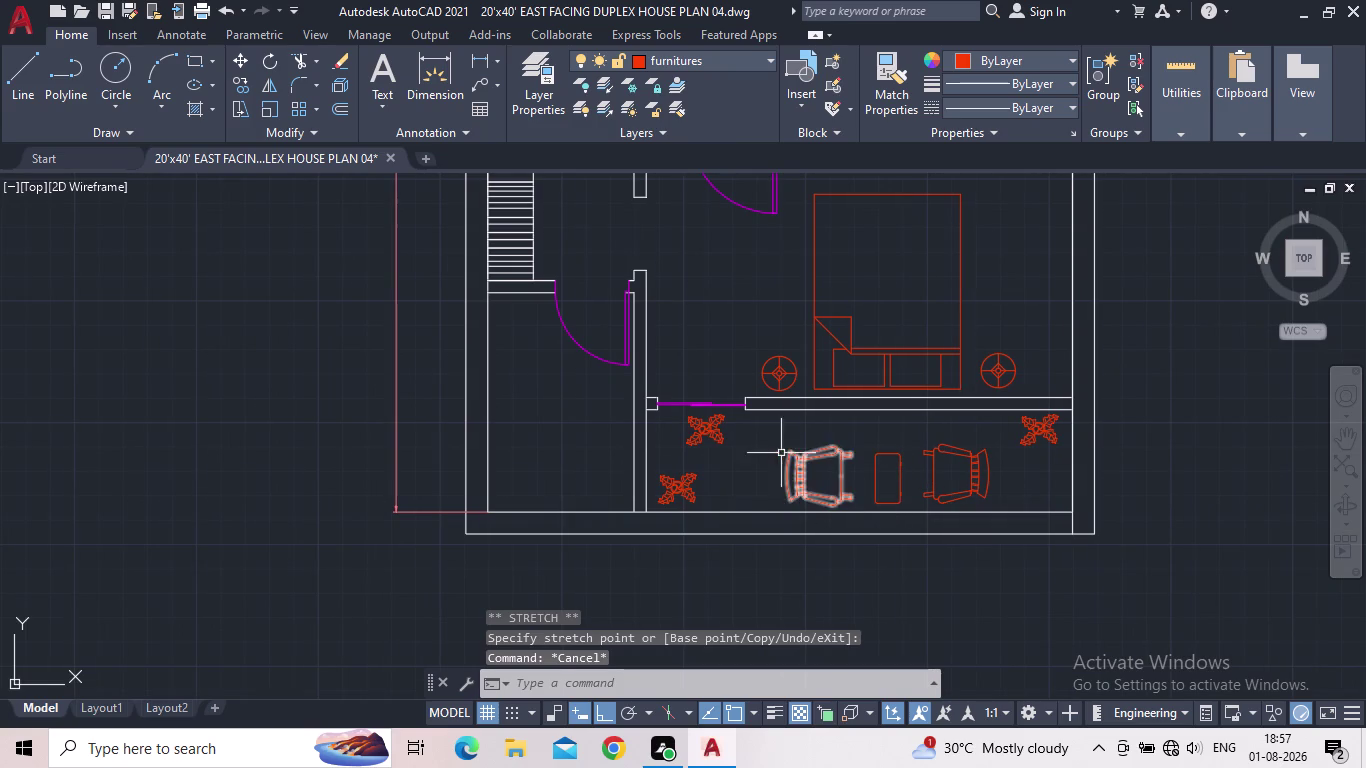
With Ortho off, grip-move the upper potted plant down beside the lower plant.
click(700, 426)
click(705, 428)
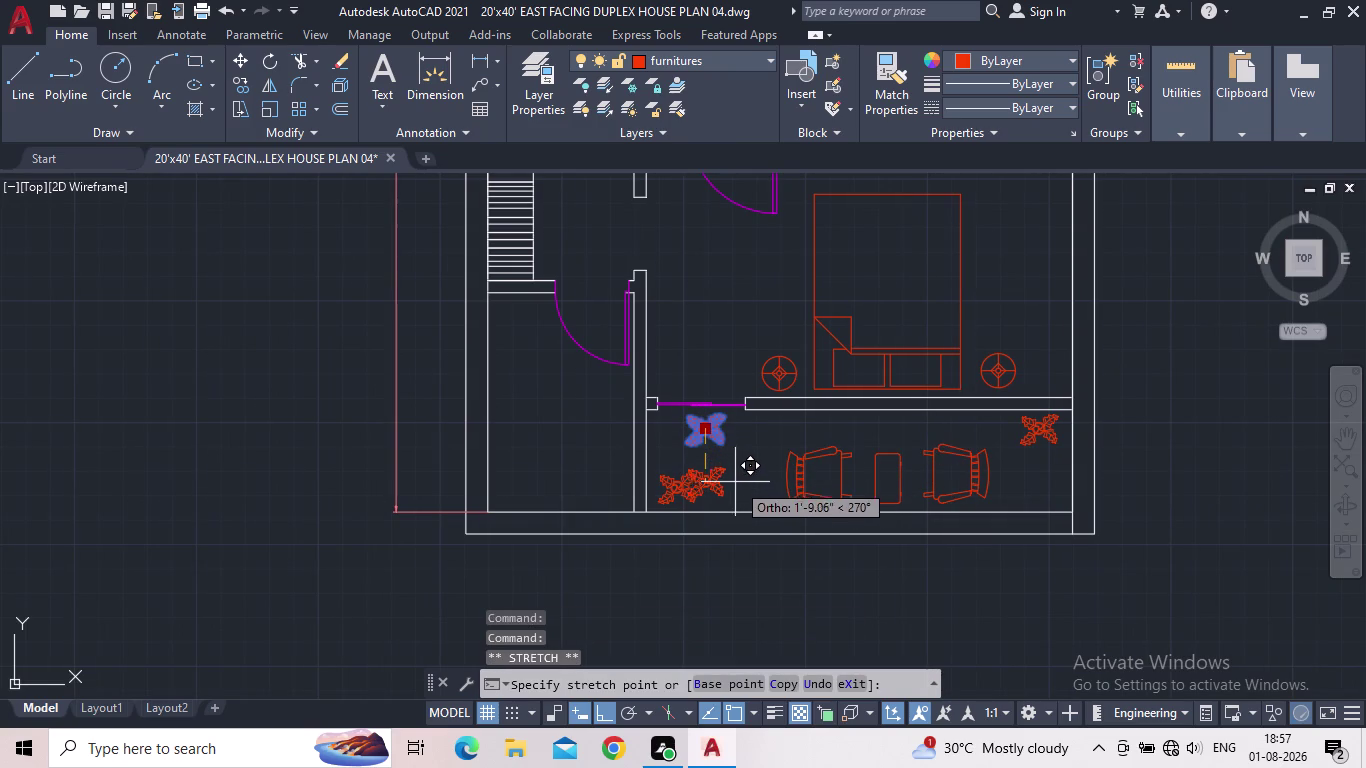
click(600, 715)
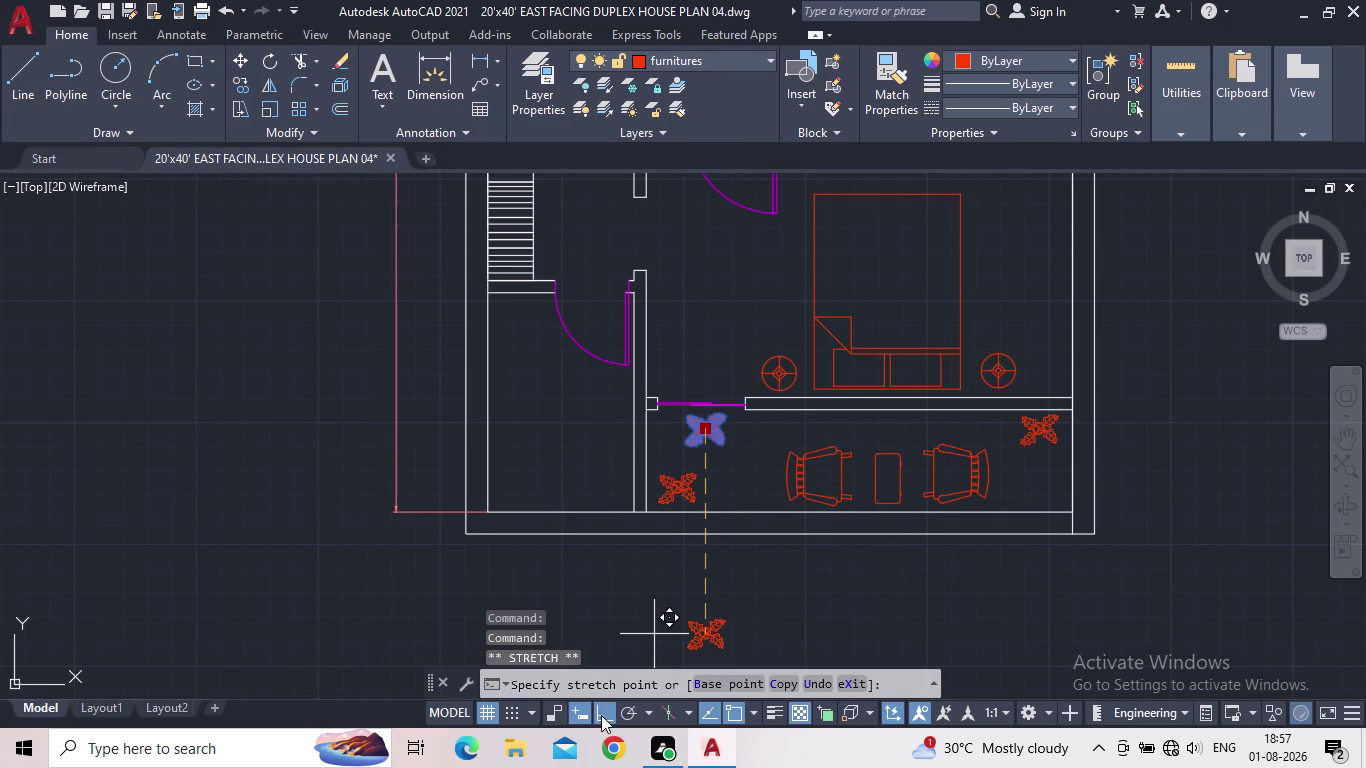
click(731, 492)
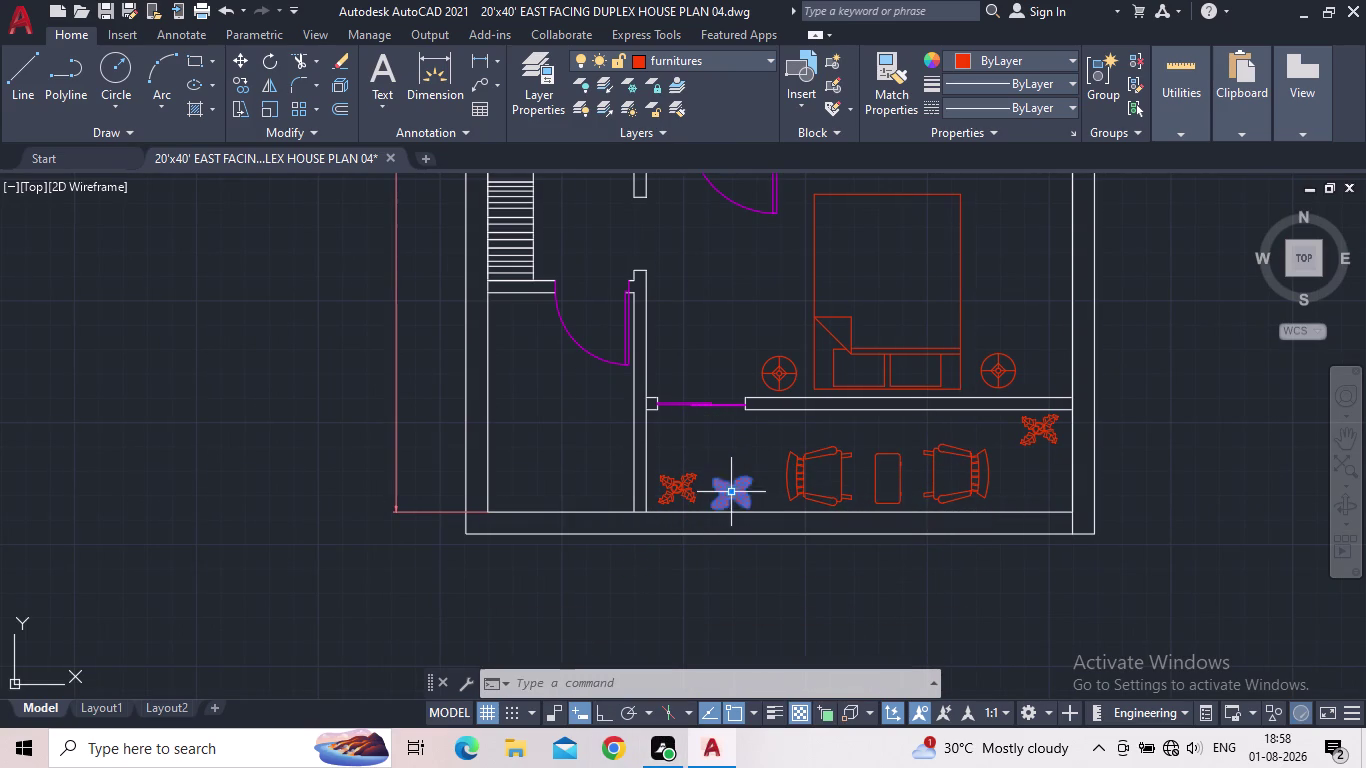
scroll(down, 3)
middle_drag(660, 496, 542, 495)
scroll(up, 3)
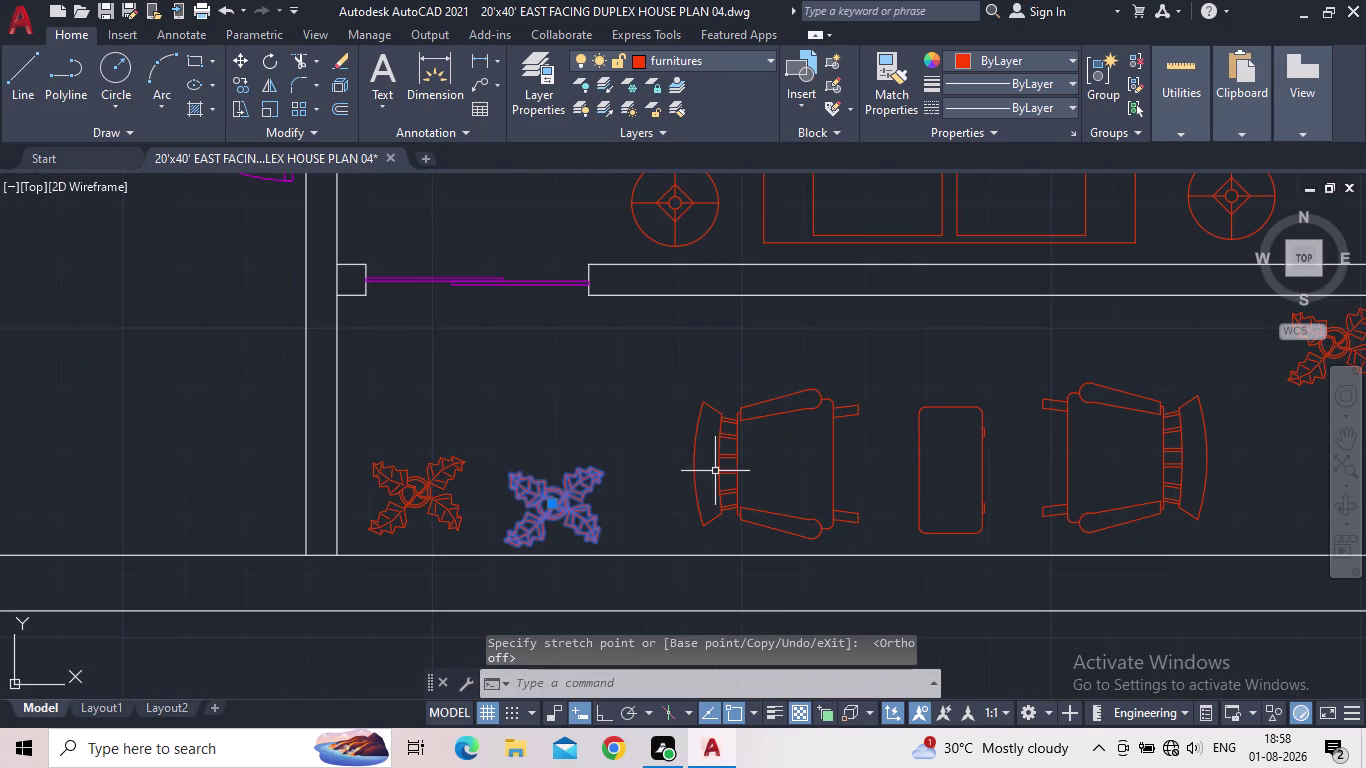
middle_drag(714, 471, 613, 487)
key(Escape)
Pan across the floor plan to bring the bedroom and toilets into view.
scroll(down, 3)
middle_drag(686, 436, 510, 416)
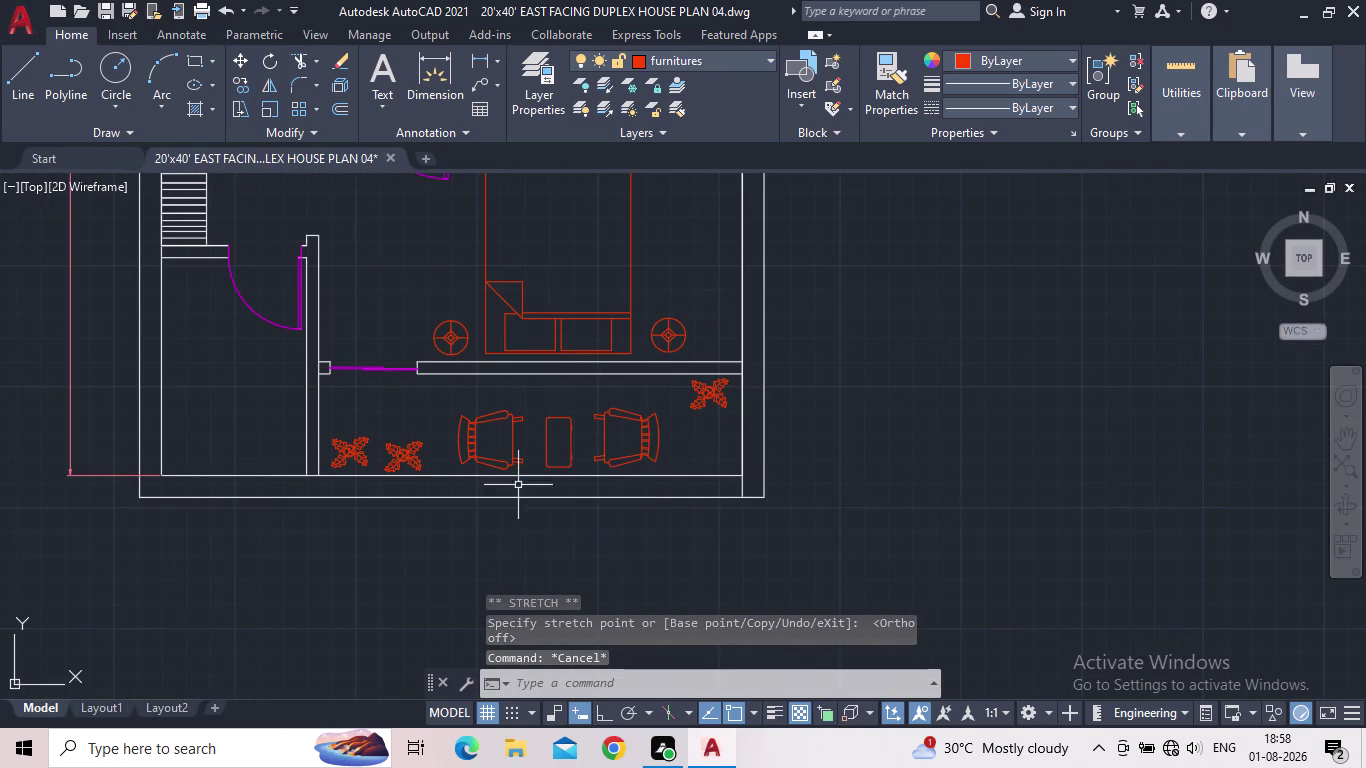
scroll(down, 3)
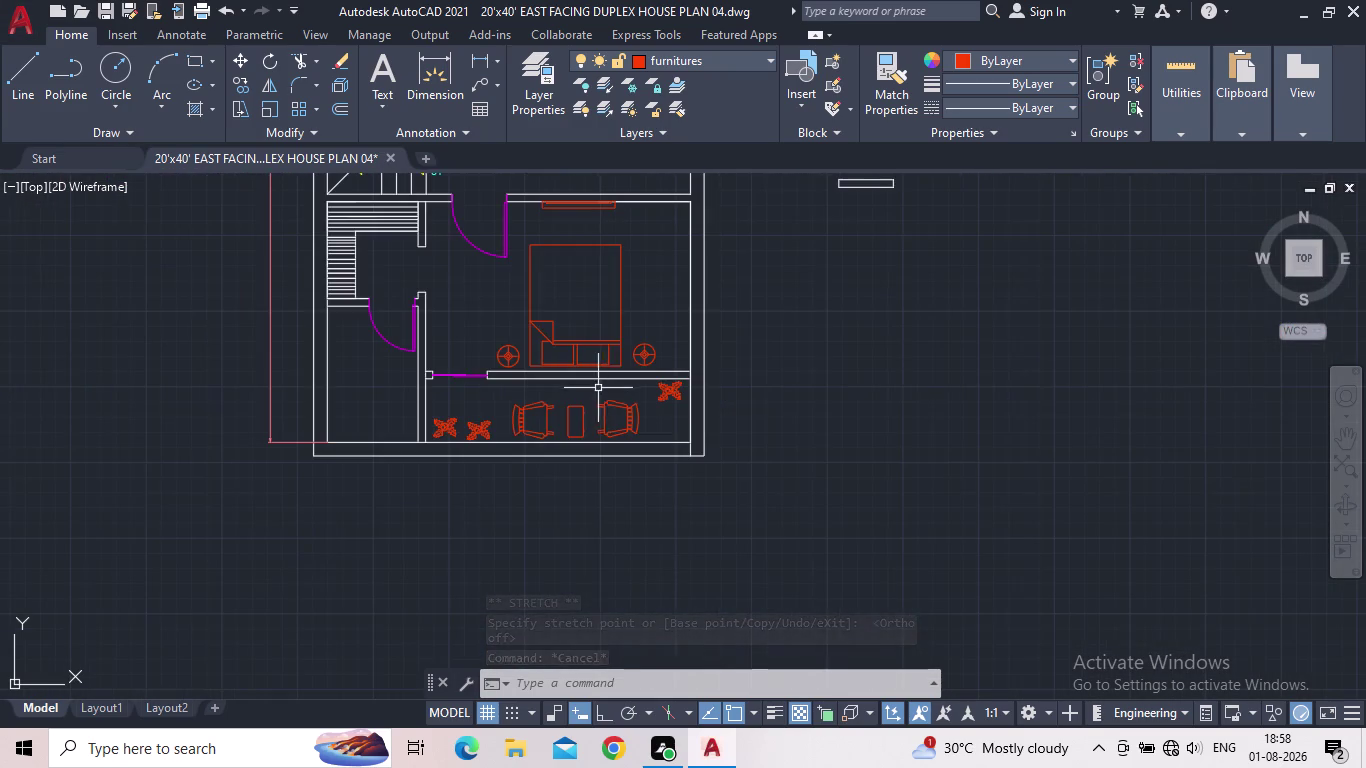
middle_drag(642, 324, 655, 361)
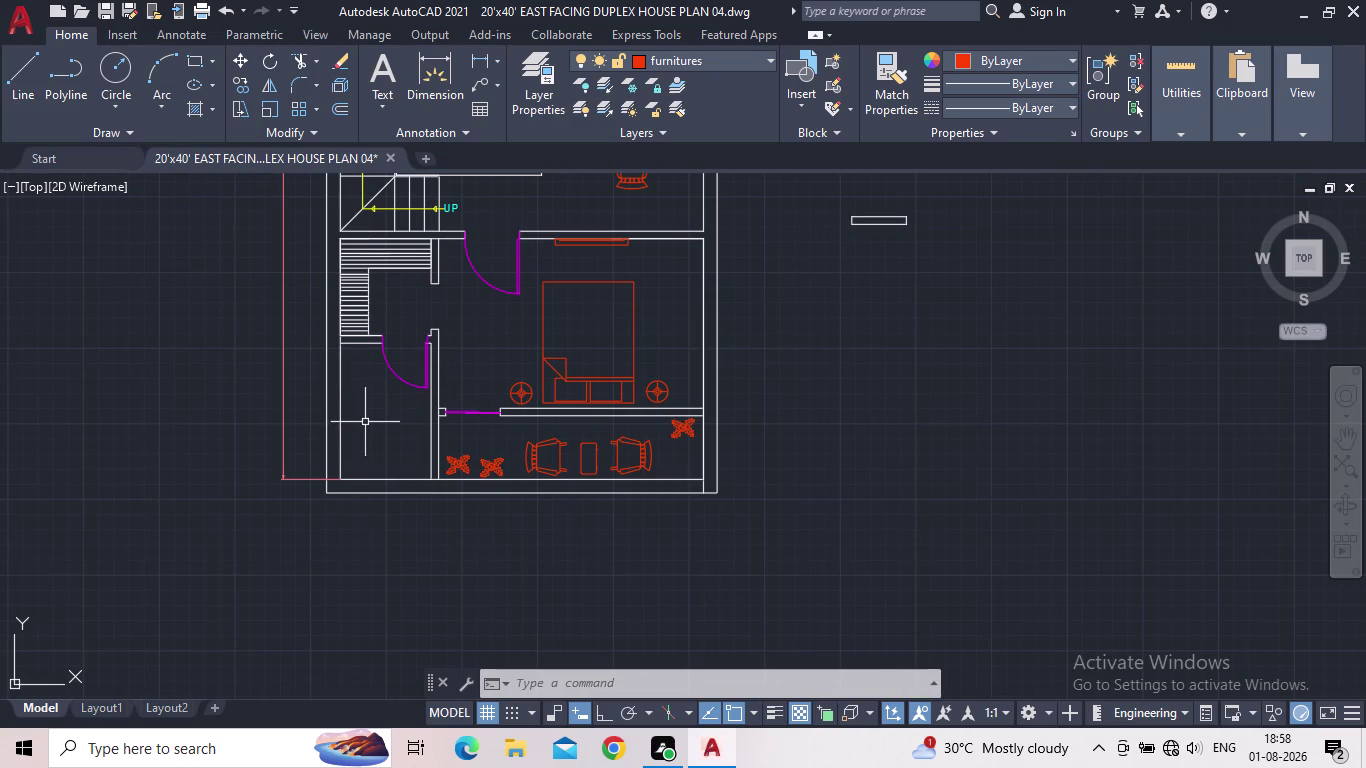
scroll(down, 3)
middle_drag(398, 287, 598, 430)
middle_drag(622, 239, 326, 387)
scroll(up, 3)
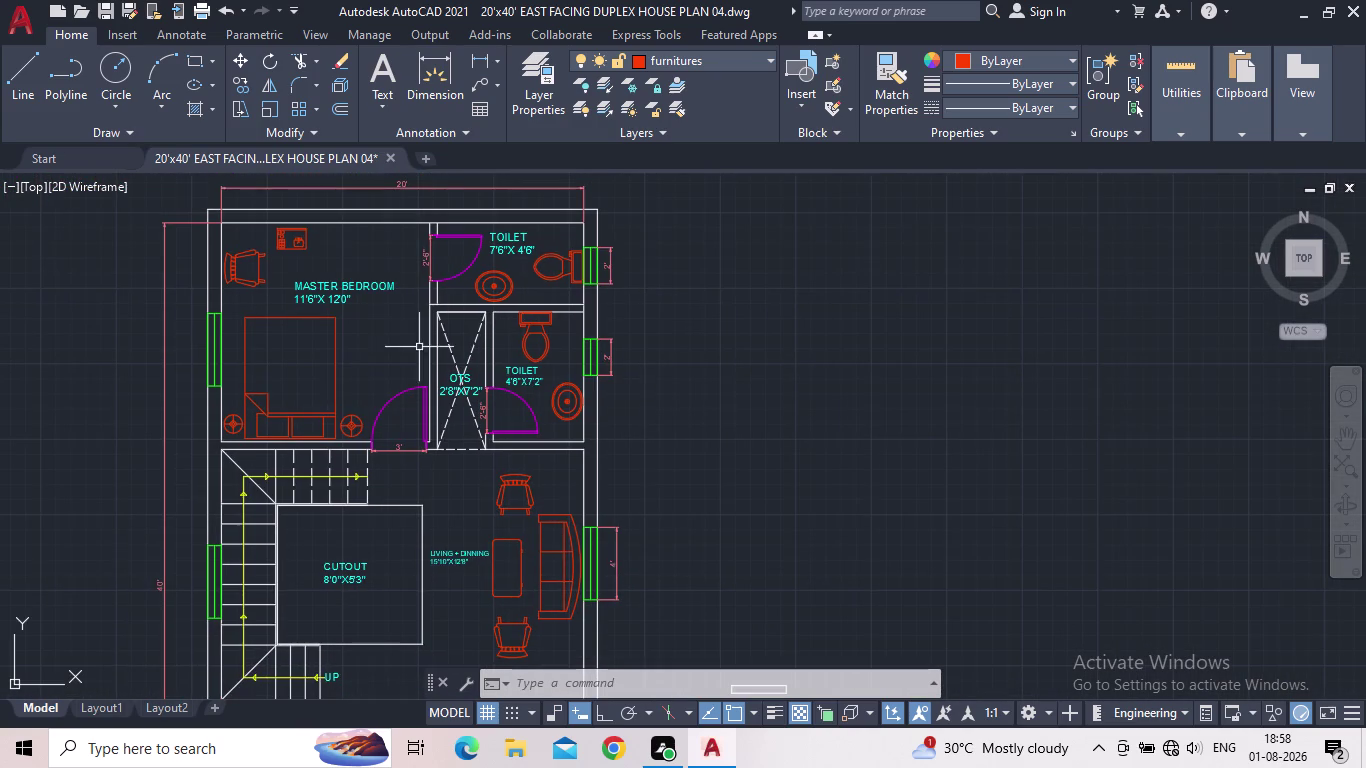
Copy the WC from the upper toilet into the narrow room below the staircase.
scroll(up, 3)
key(c)
key(o)
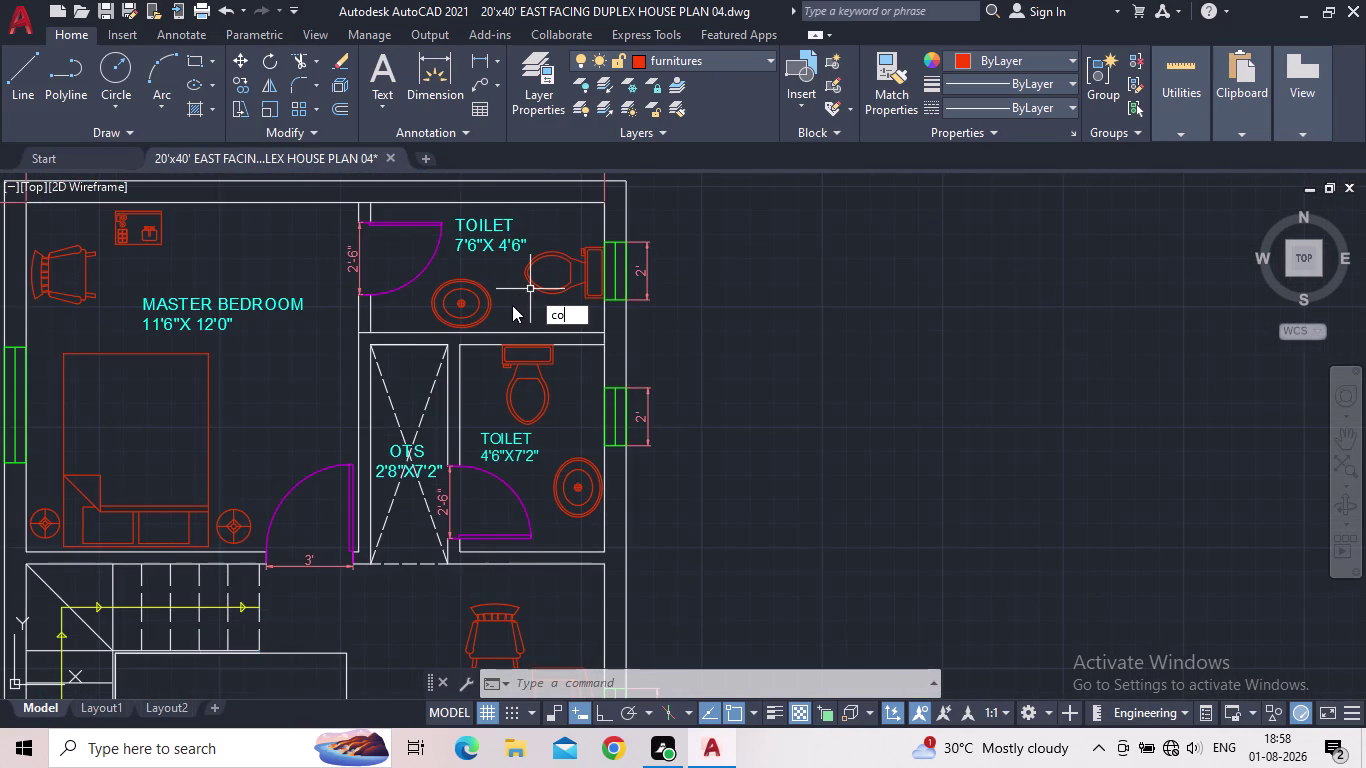
key(Return)
click(527, 275)
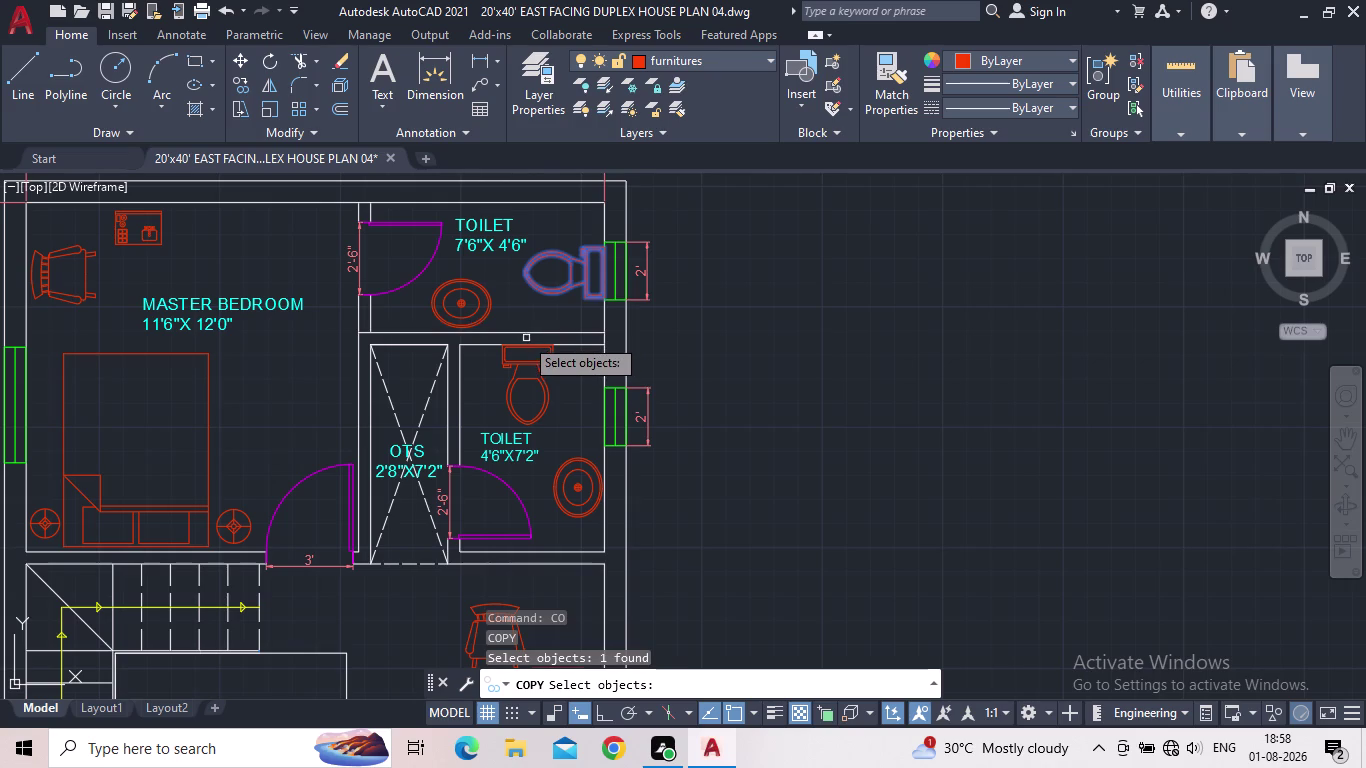
key(space)
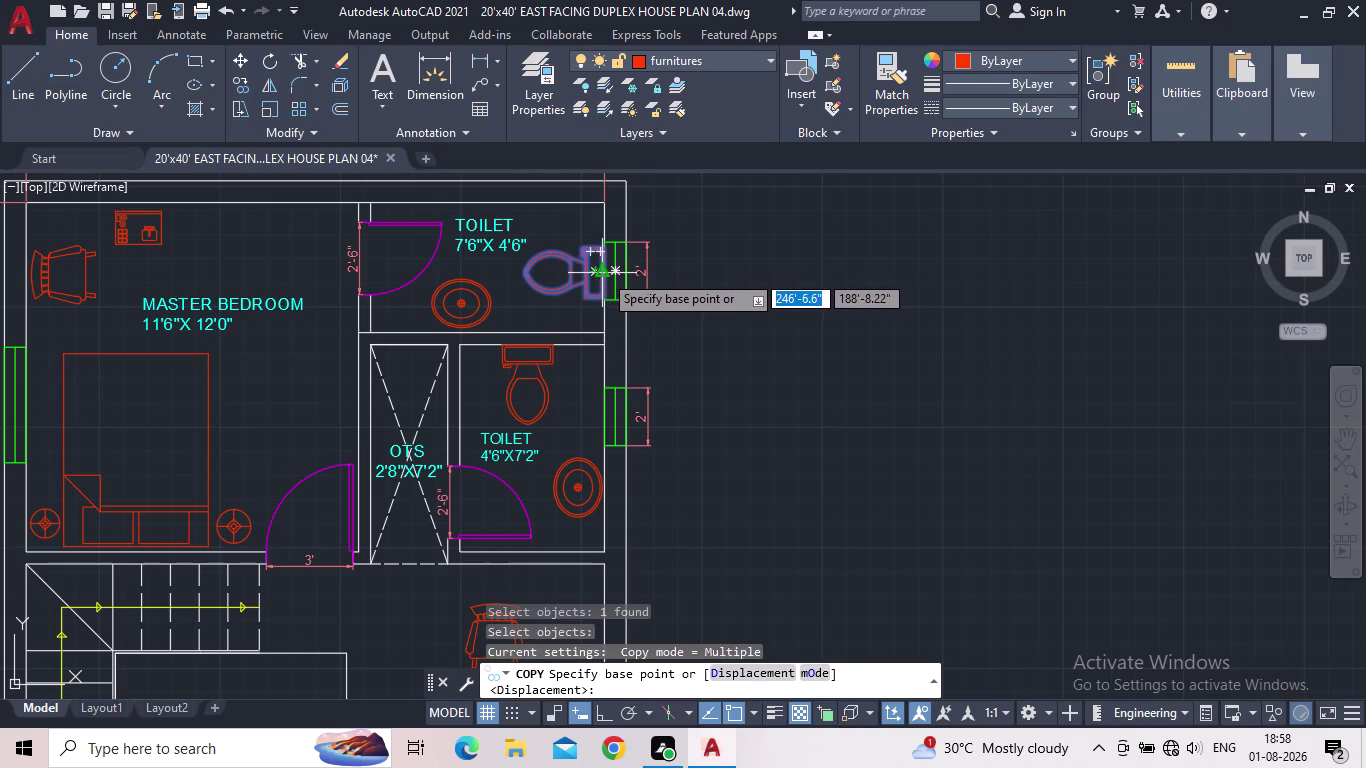
drag(603, 273, 586, 283)
middle_drag(421, 343, 604, 250)
scroll(down, 3)
middle_drag(540, 362, 640, 261)
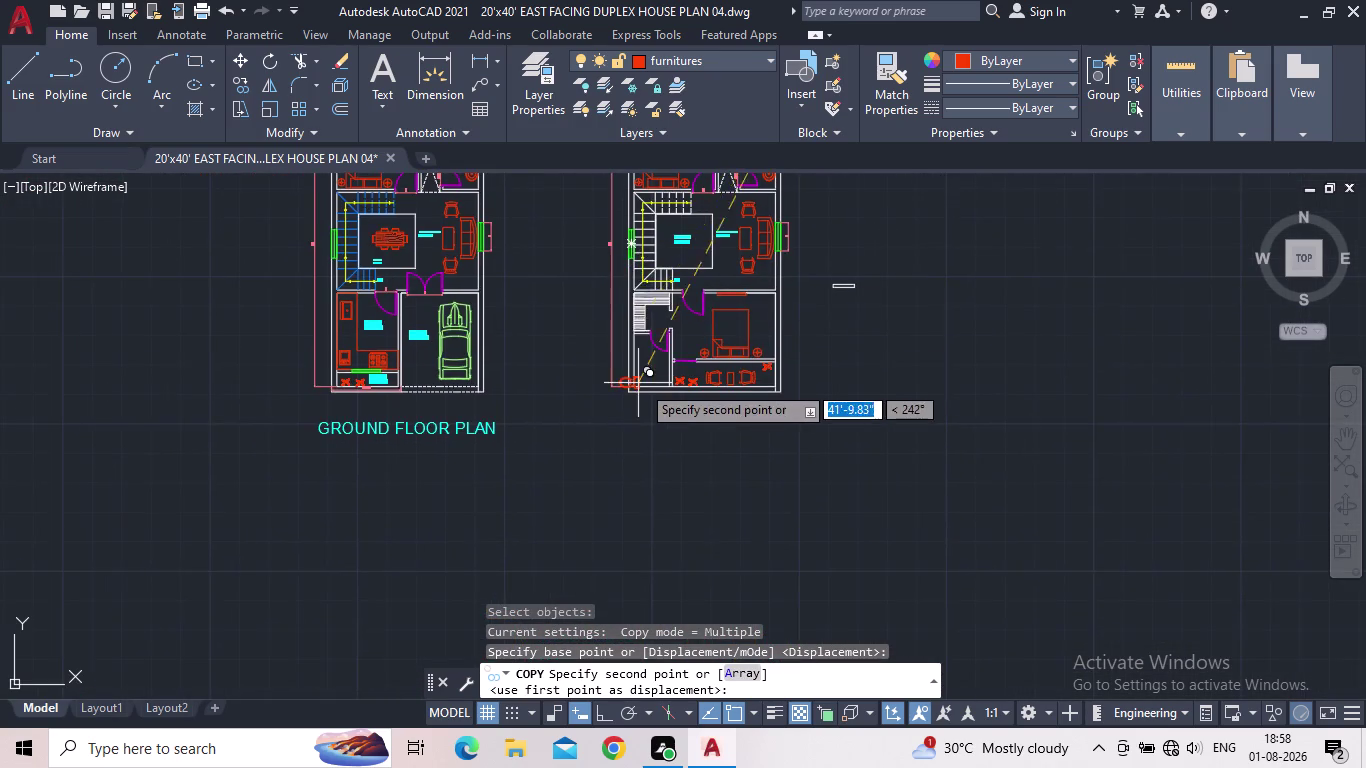
scroll(up, 3)
click(670, 350)
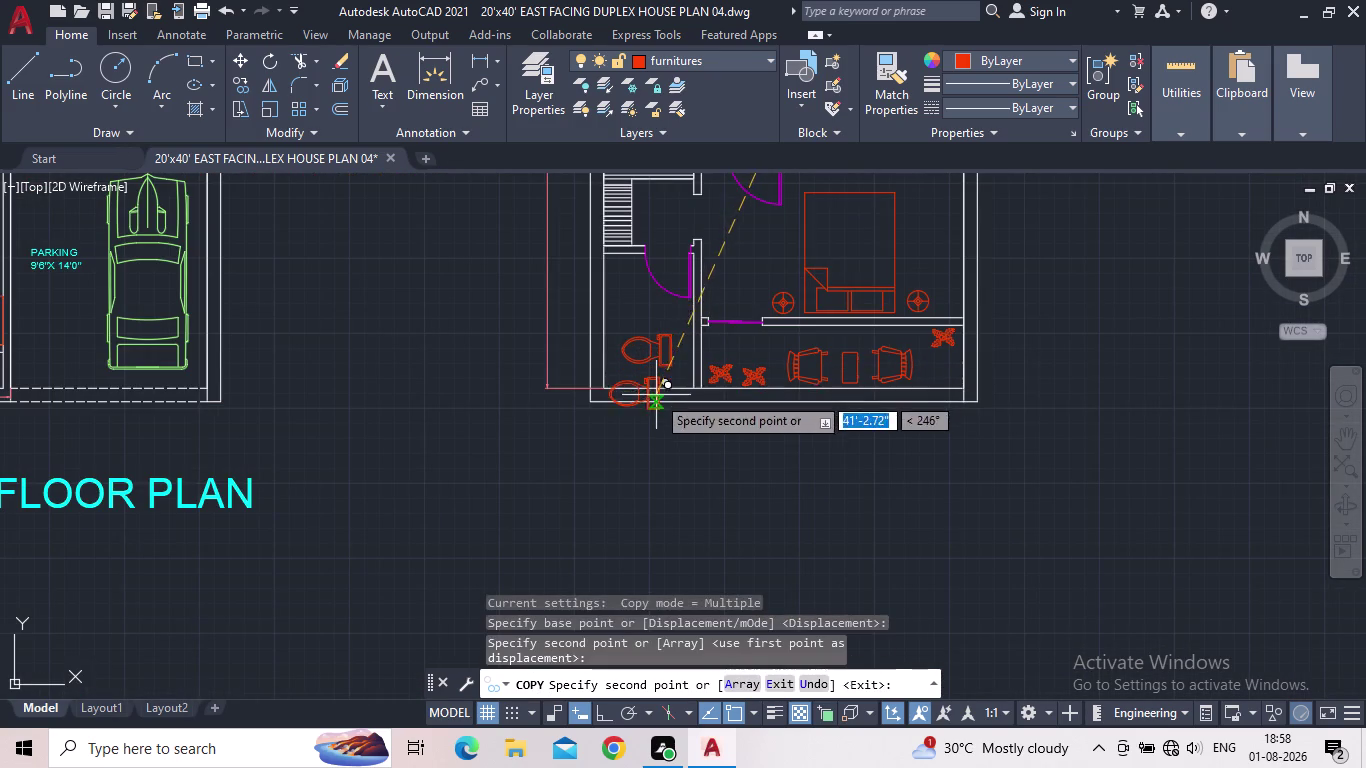
key(Escape)
Cancel a stray selection window and pan back to the upper toilet room.
drag(682, 367, 661, 361)
click(646, 355)
middle_drag(664, 336, 502, 500)
key(Escape)
scroll(down, 3)
middle_drag(598, 377, 509, 482)
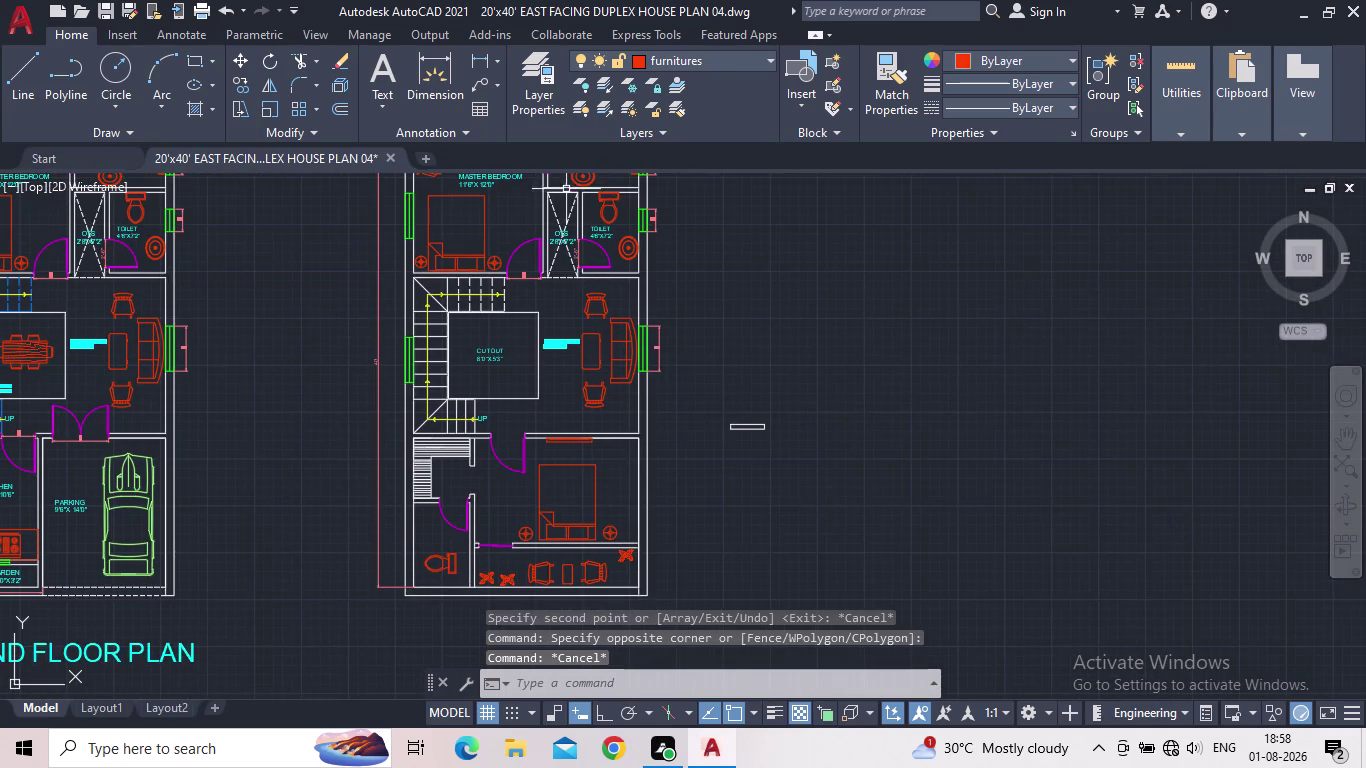
middle_drag(562, 216, 515, 386)
scroll(up, 3)
Copy the round wash basin to just left of the lower room, then select the copied toilet.
key(c)
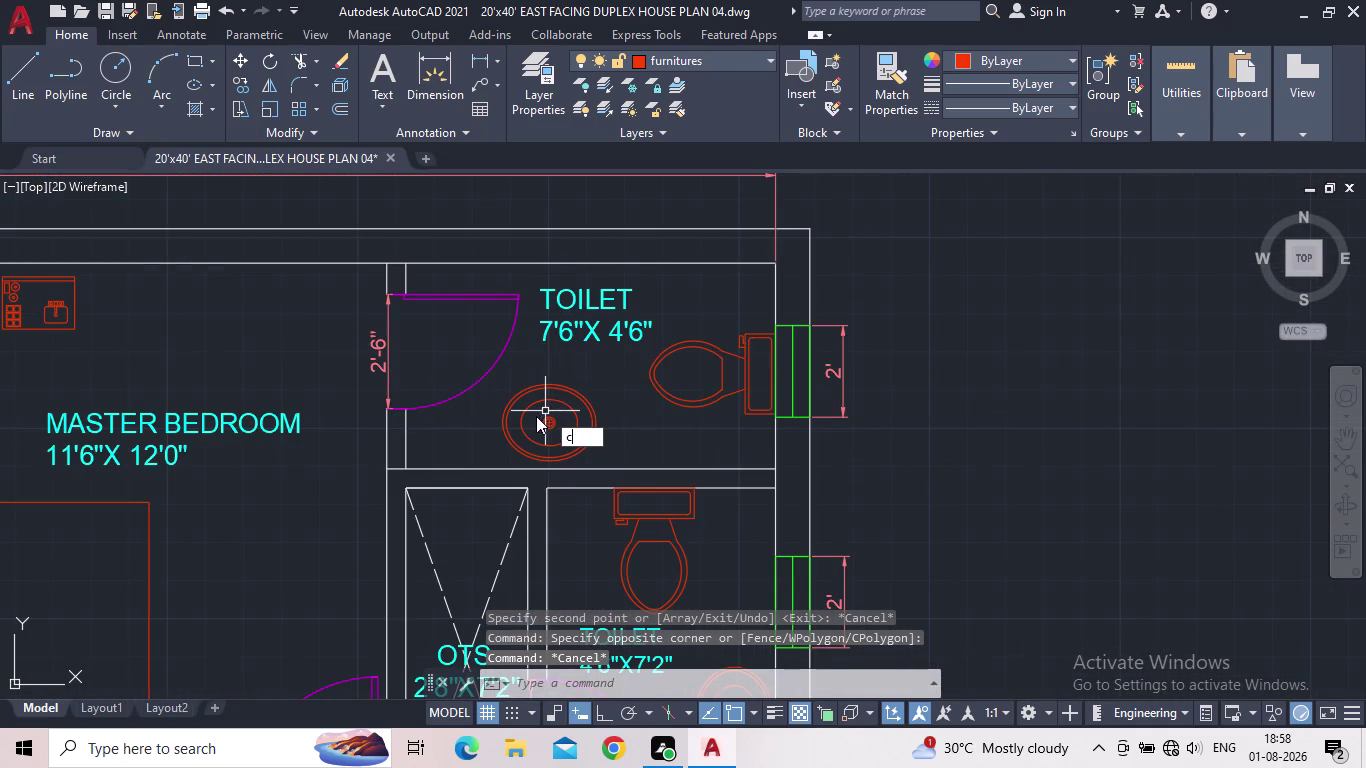
key(o)
key(space)
drag(606, 433, 597, 431)
click(563, 413)
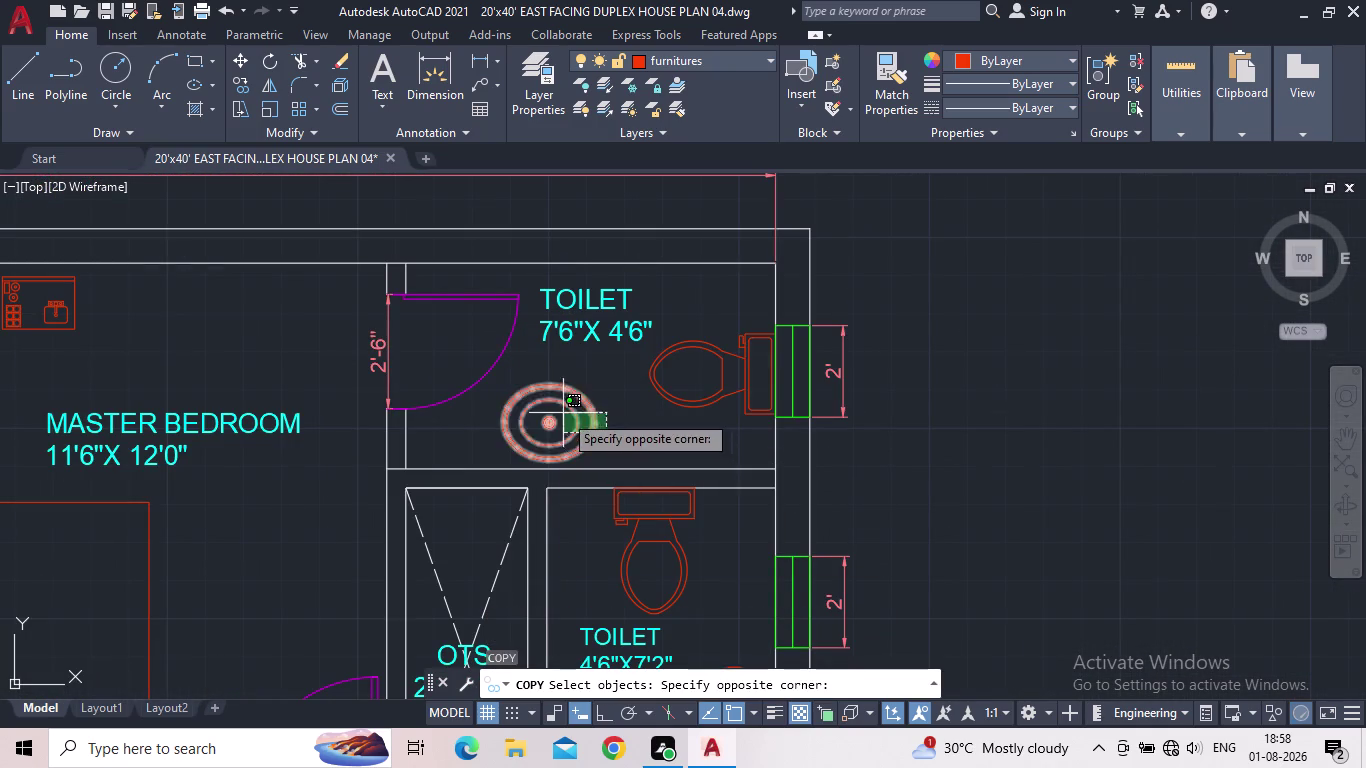
key(space)
click(548, 425)
middle_drag(401, 457, 585, 369)
scroll(down, 3)
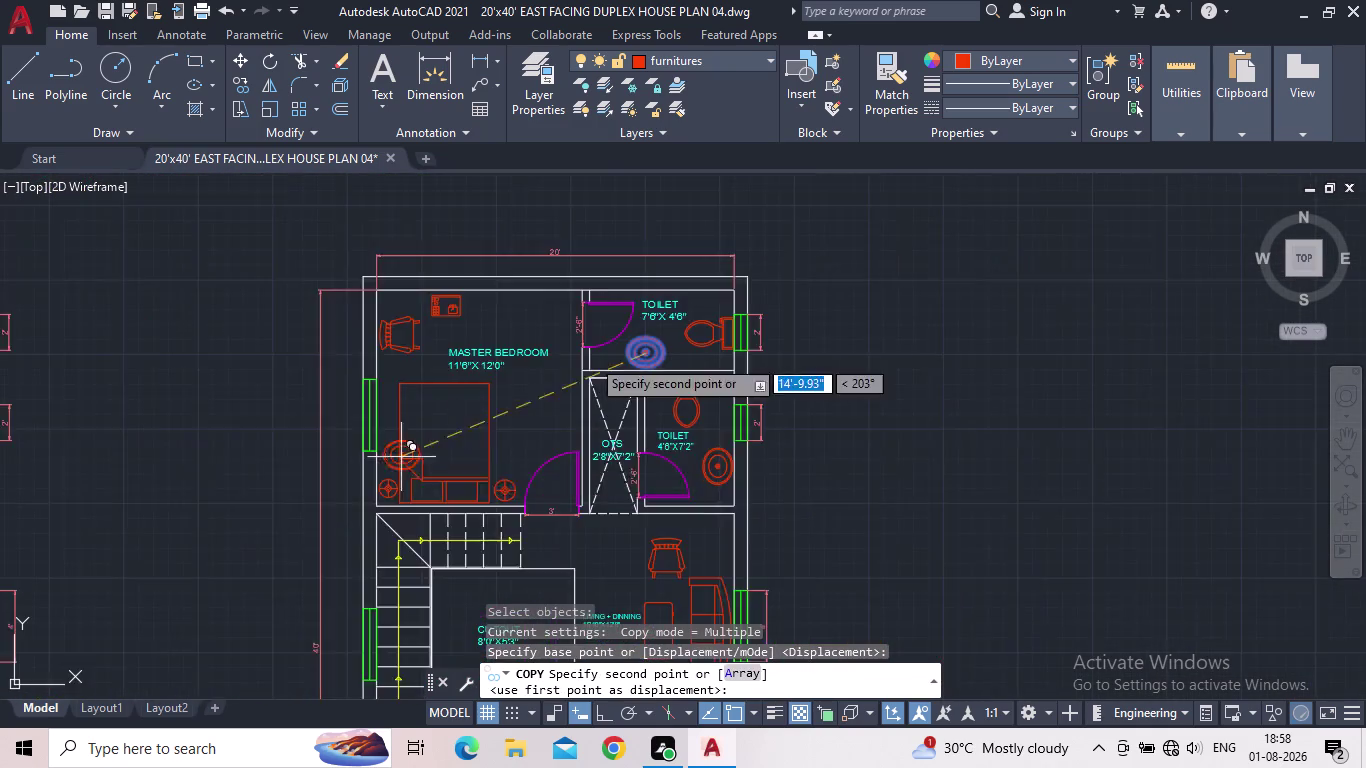
middle_drag(589, 347, 663, 220)
scroll(down, 3)
scroll(up, 3)
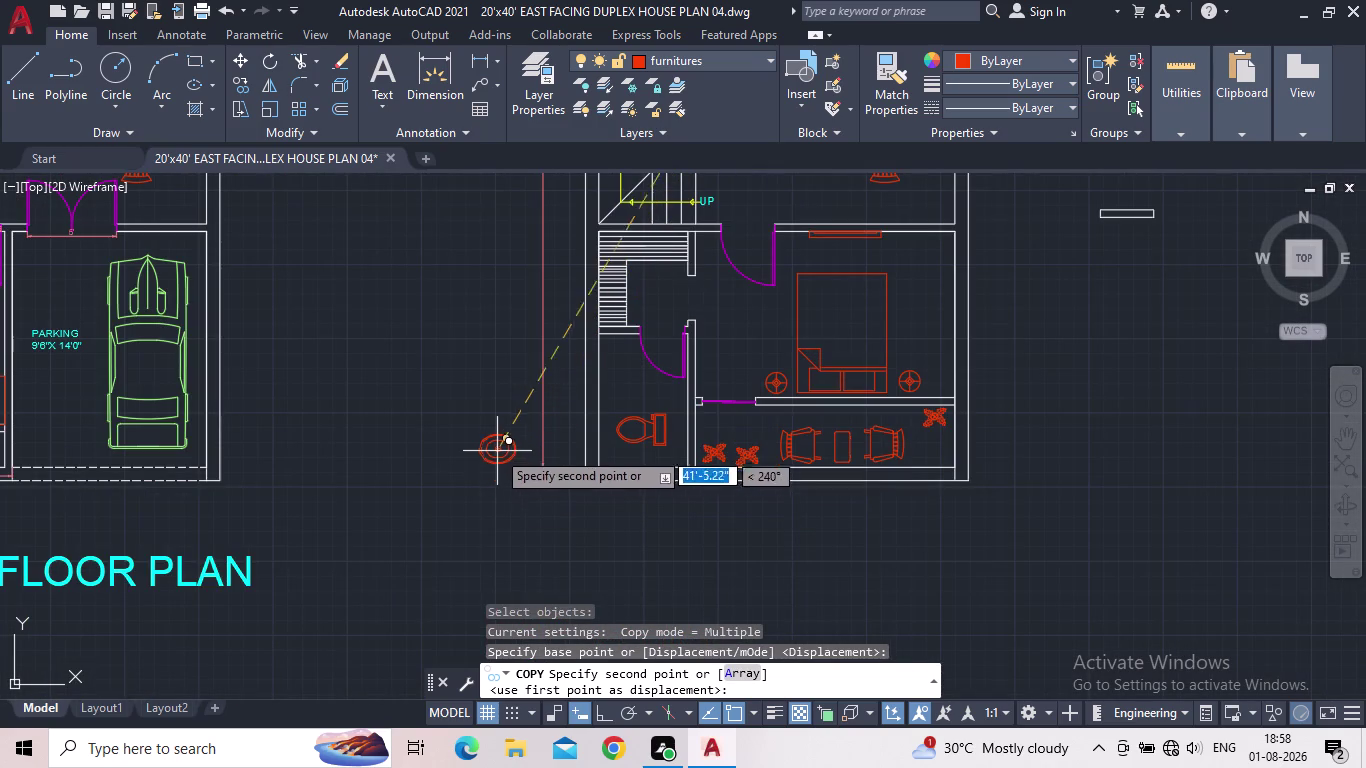
click(489, 443)
key(Escape)
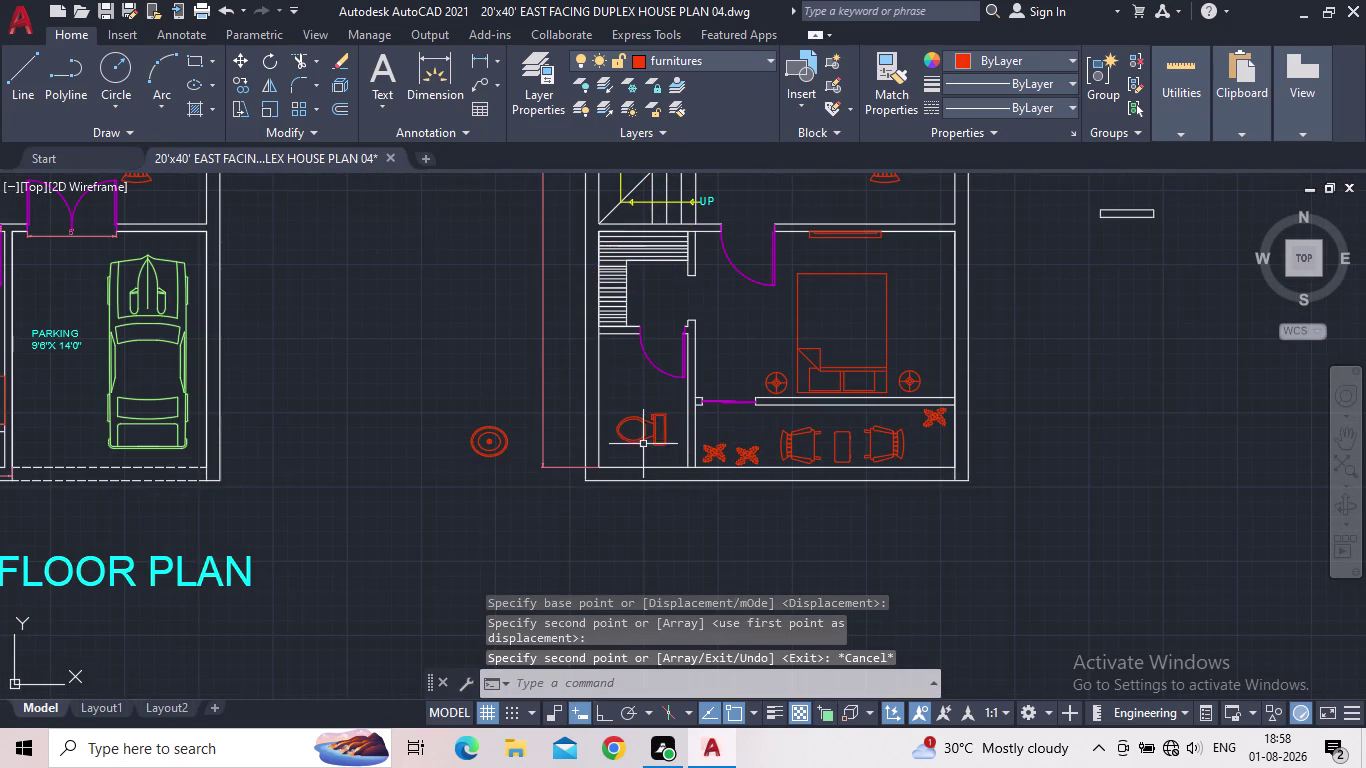
click(642, 442)
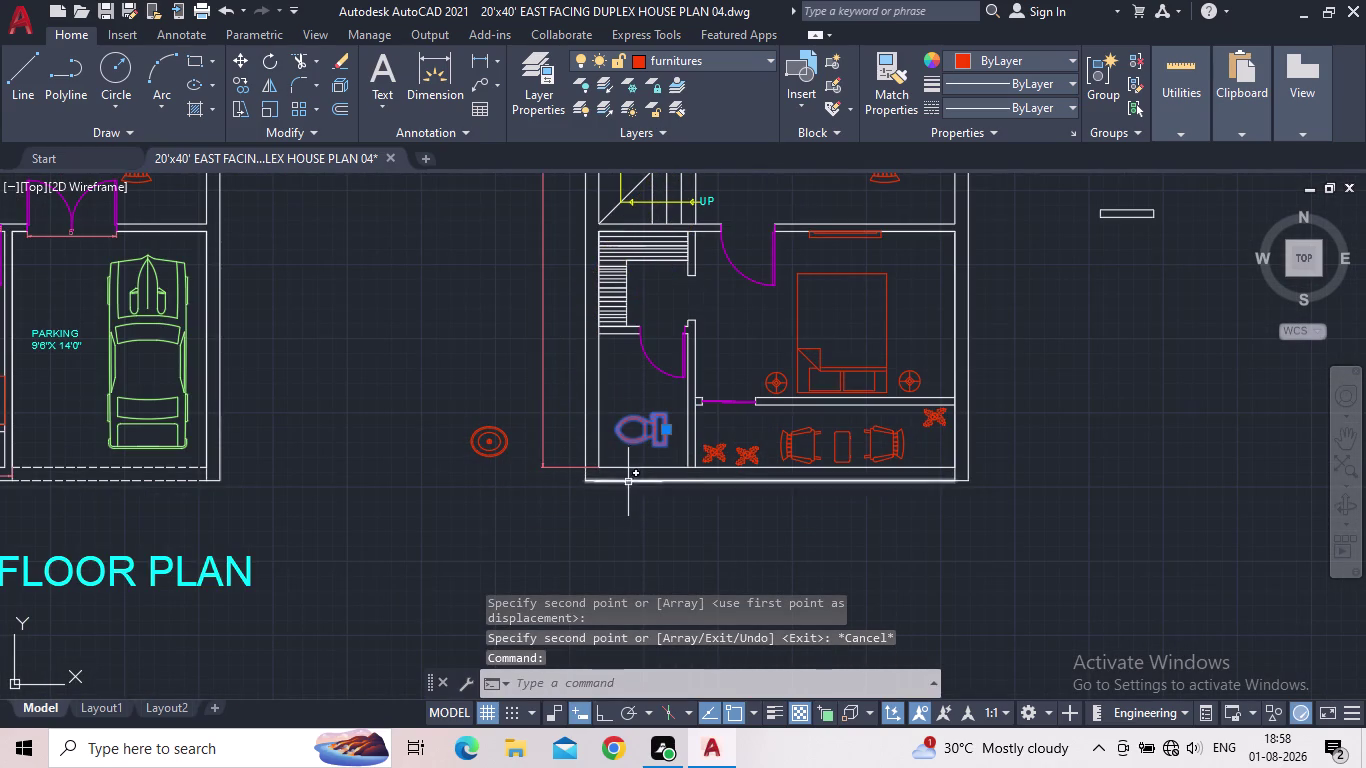
click(604, 713)
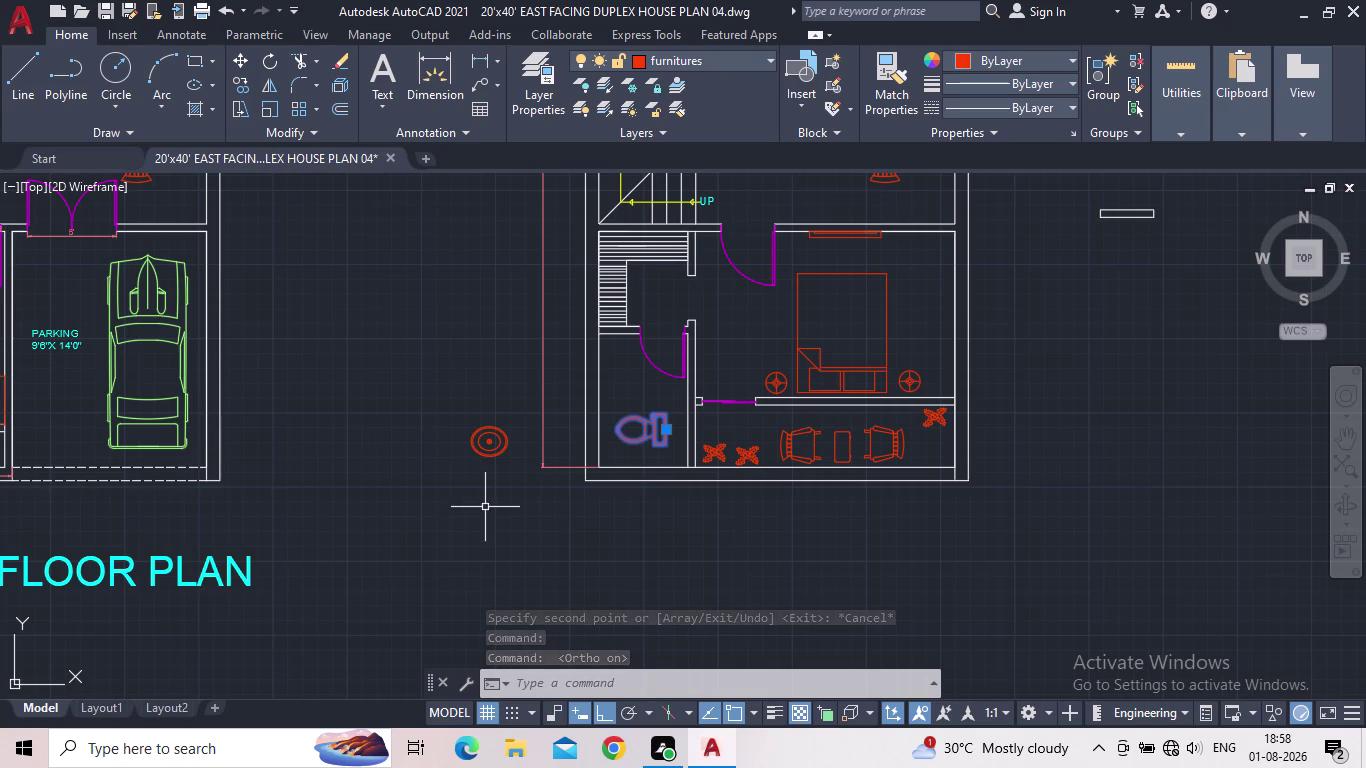
Rotate the copied toilet, then undo the misaligned result.
key(r)
key(o)
key(Return)
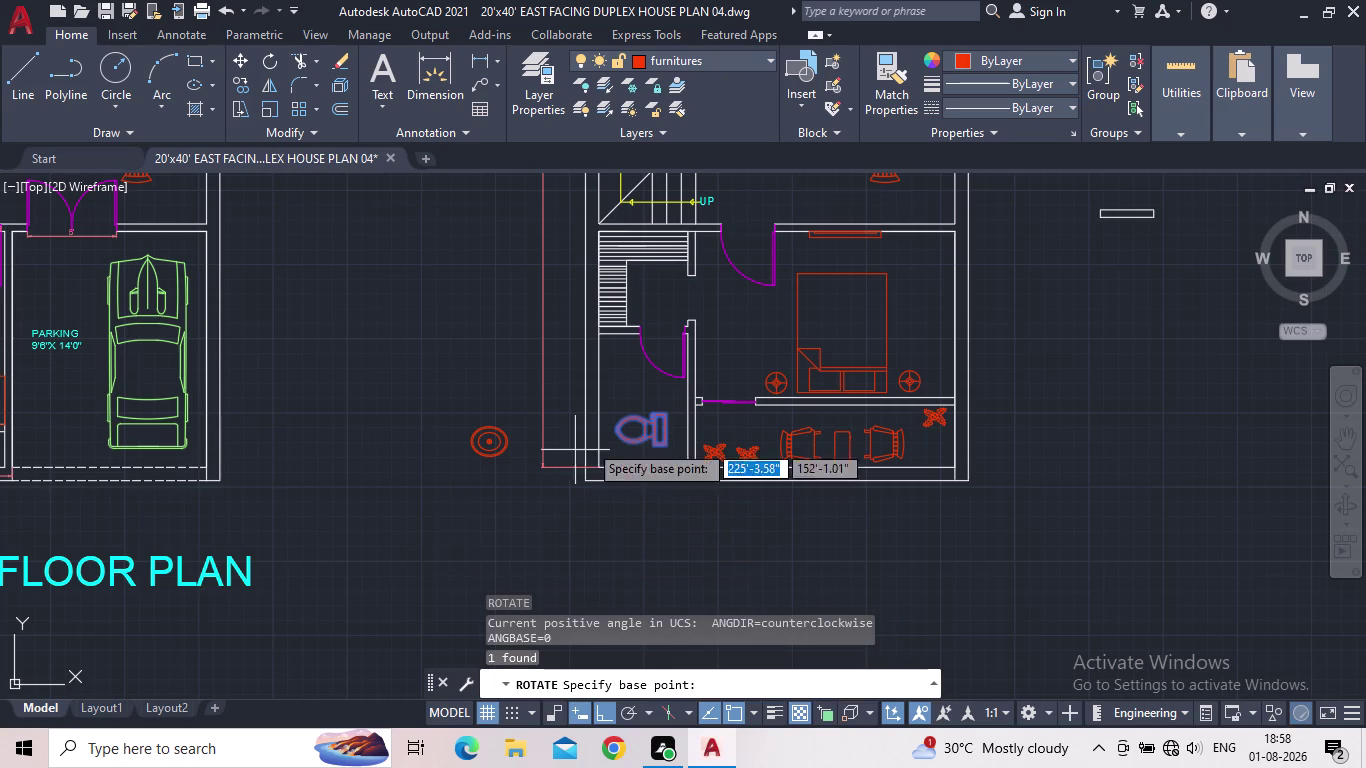
click(667, 431)
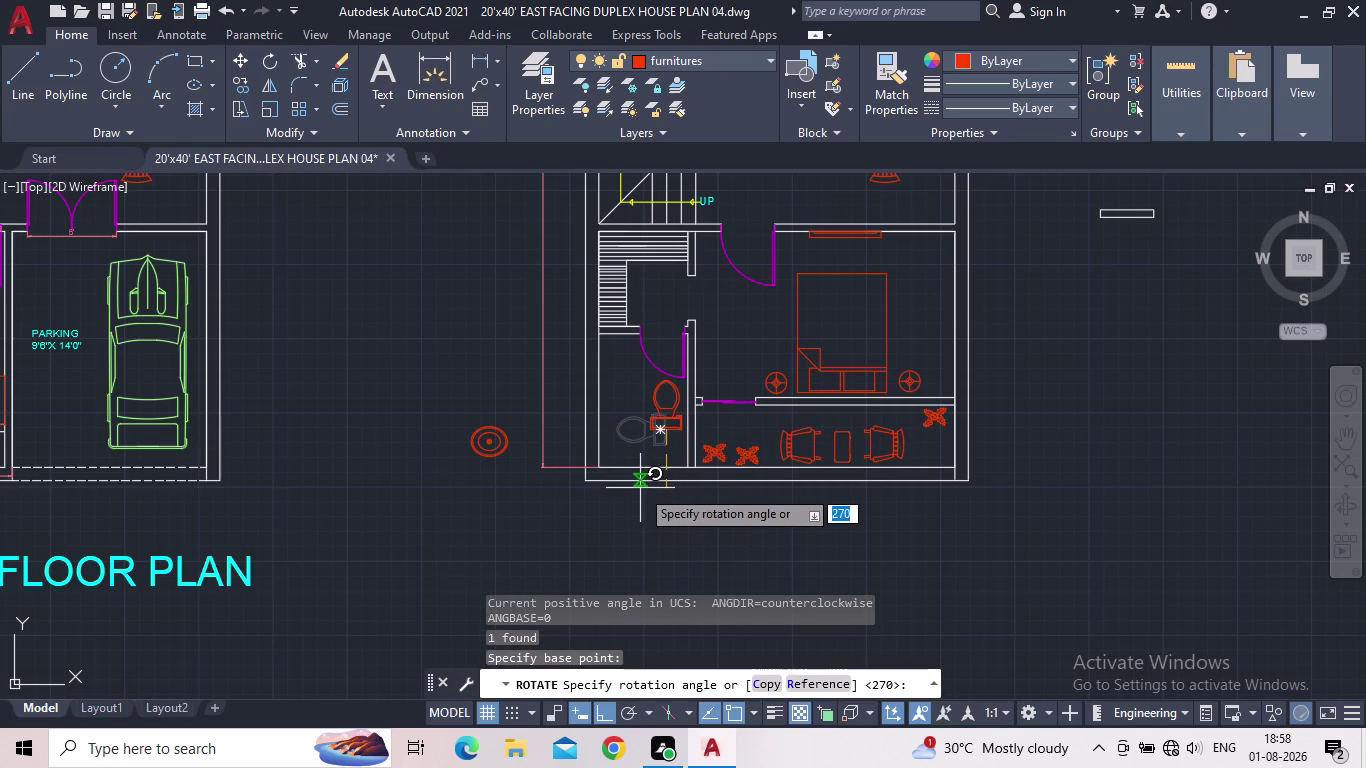
click(640, 488)
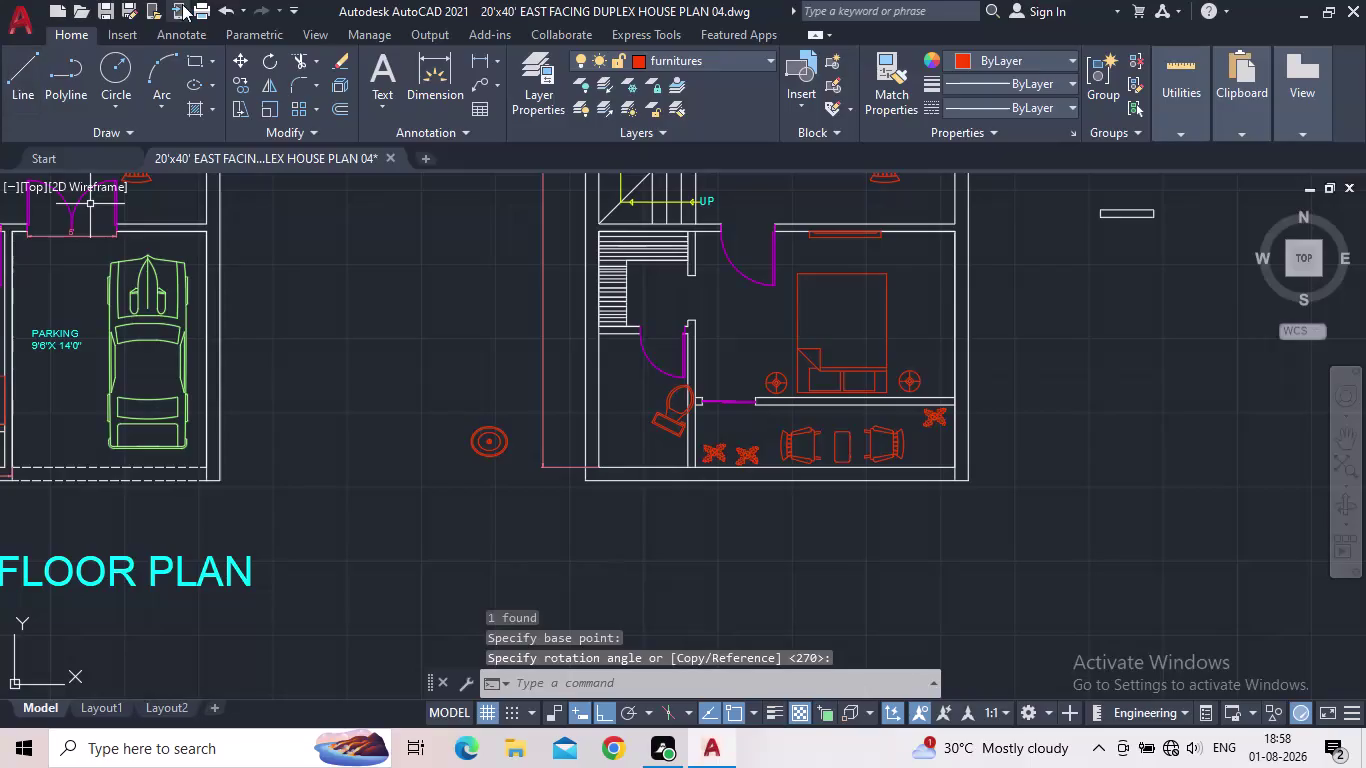
click(222, 8)
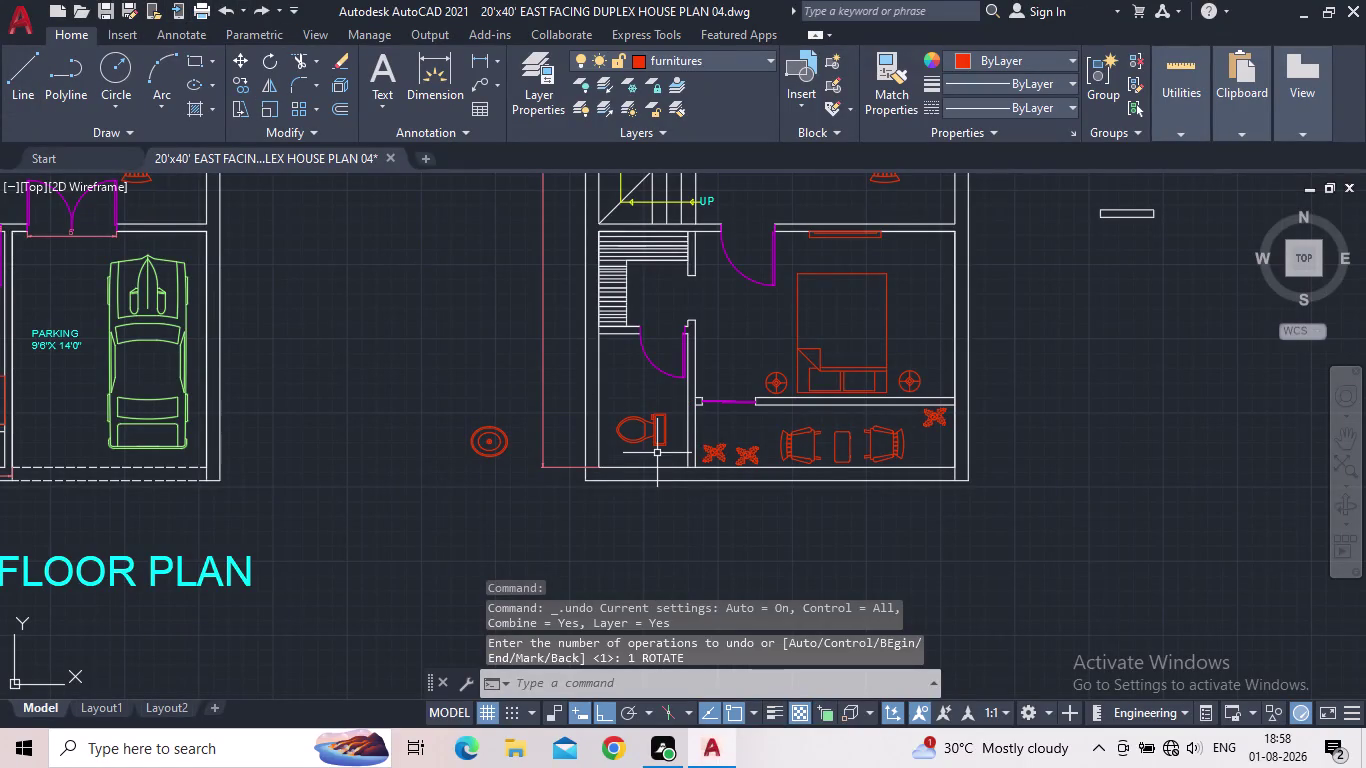
Reselect the copied toilet and rotate it a quarter turn upright with Ortho on.
click(671, 449)
click(636, 419)
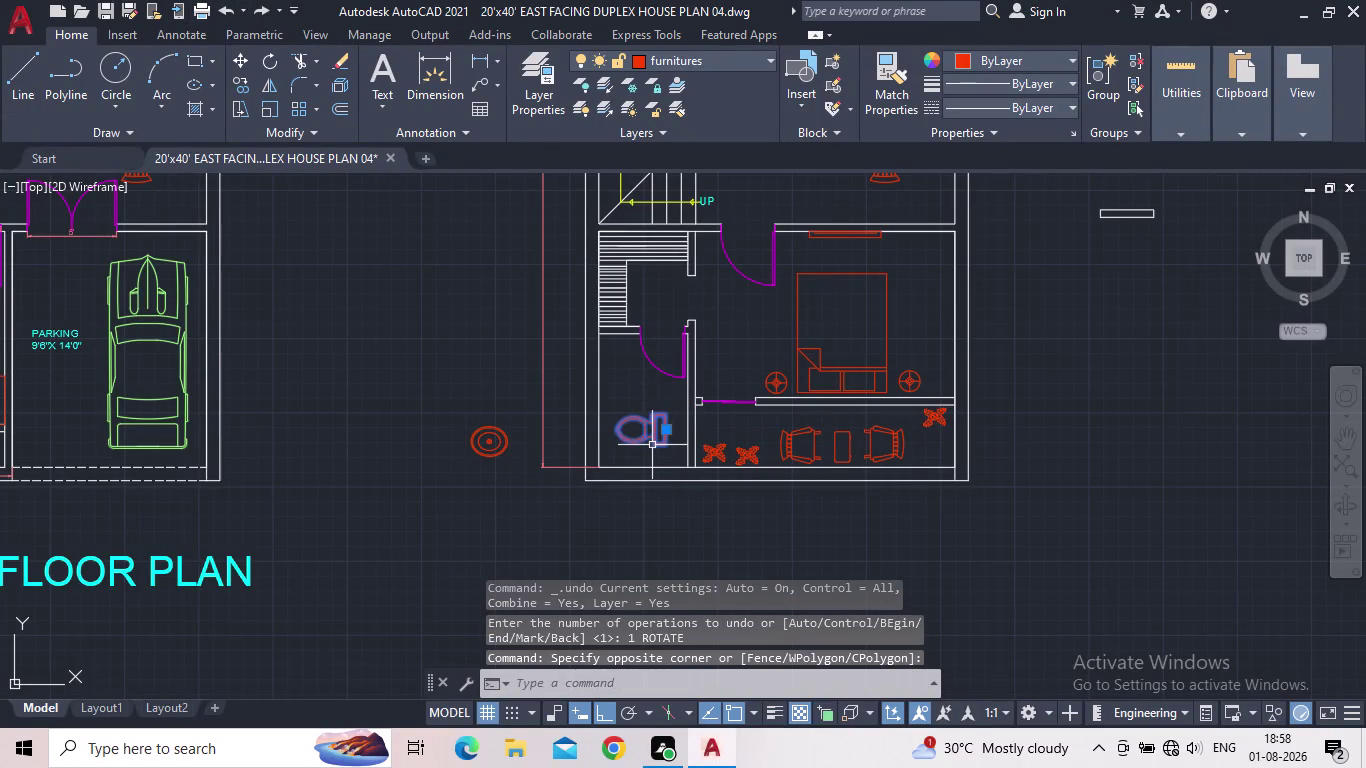
key(r)
key(o)
key(Return)
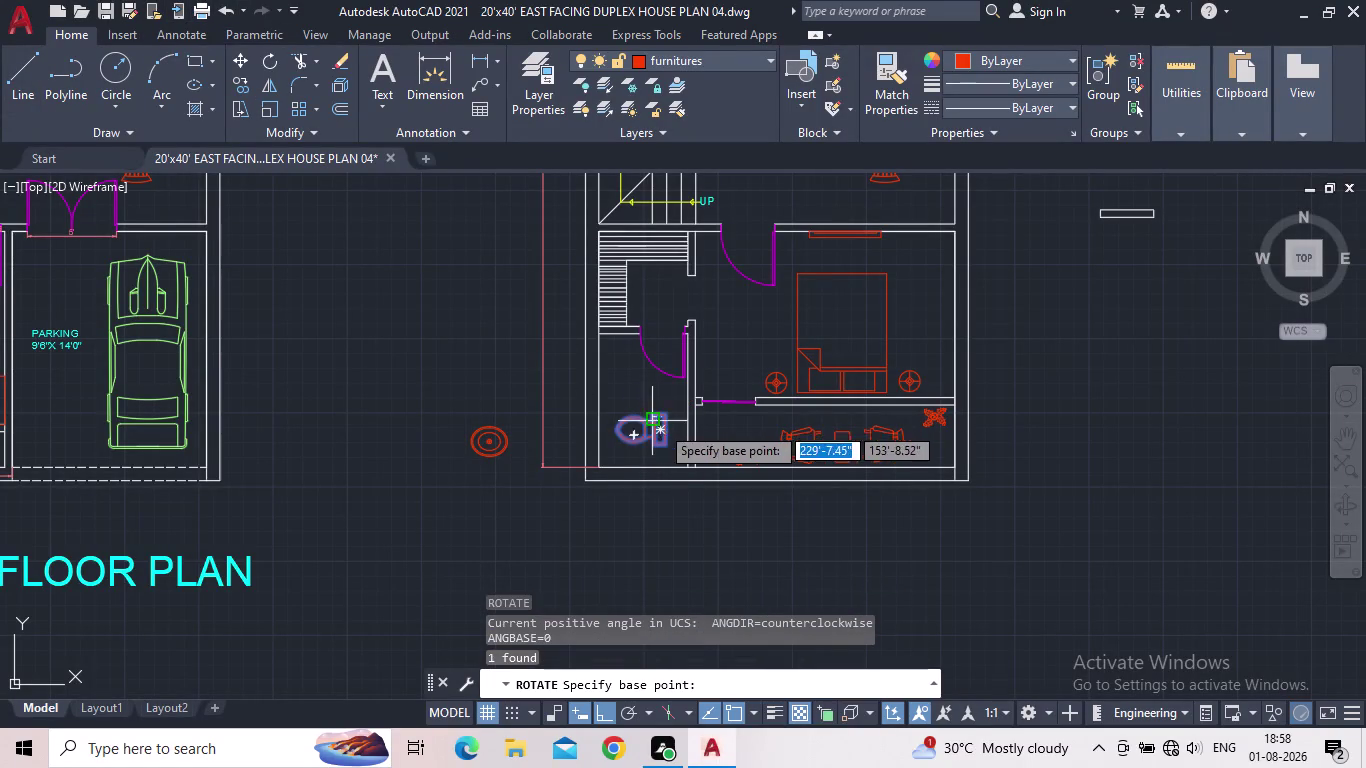
click(667, 424)
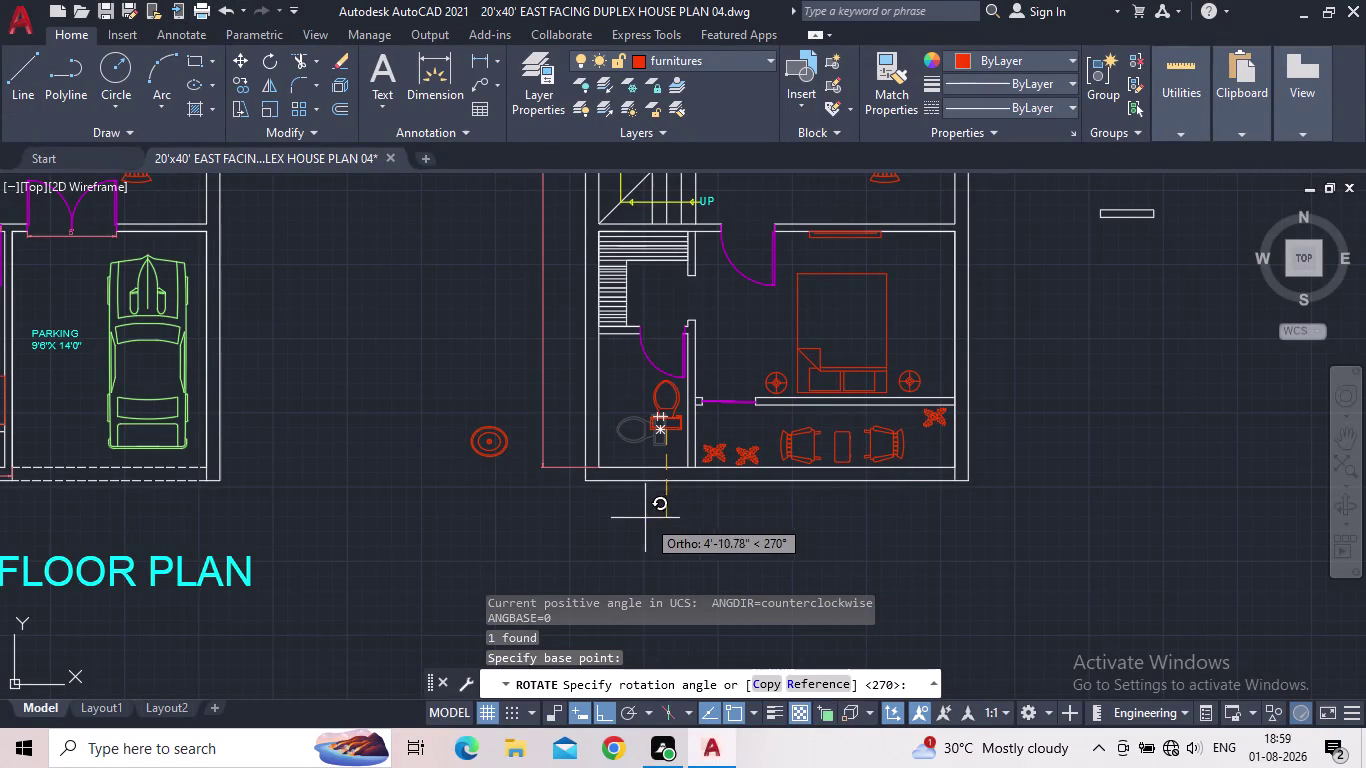
click(645, 518)
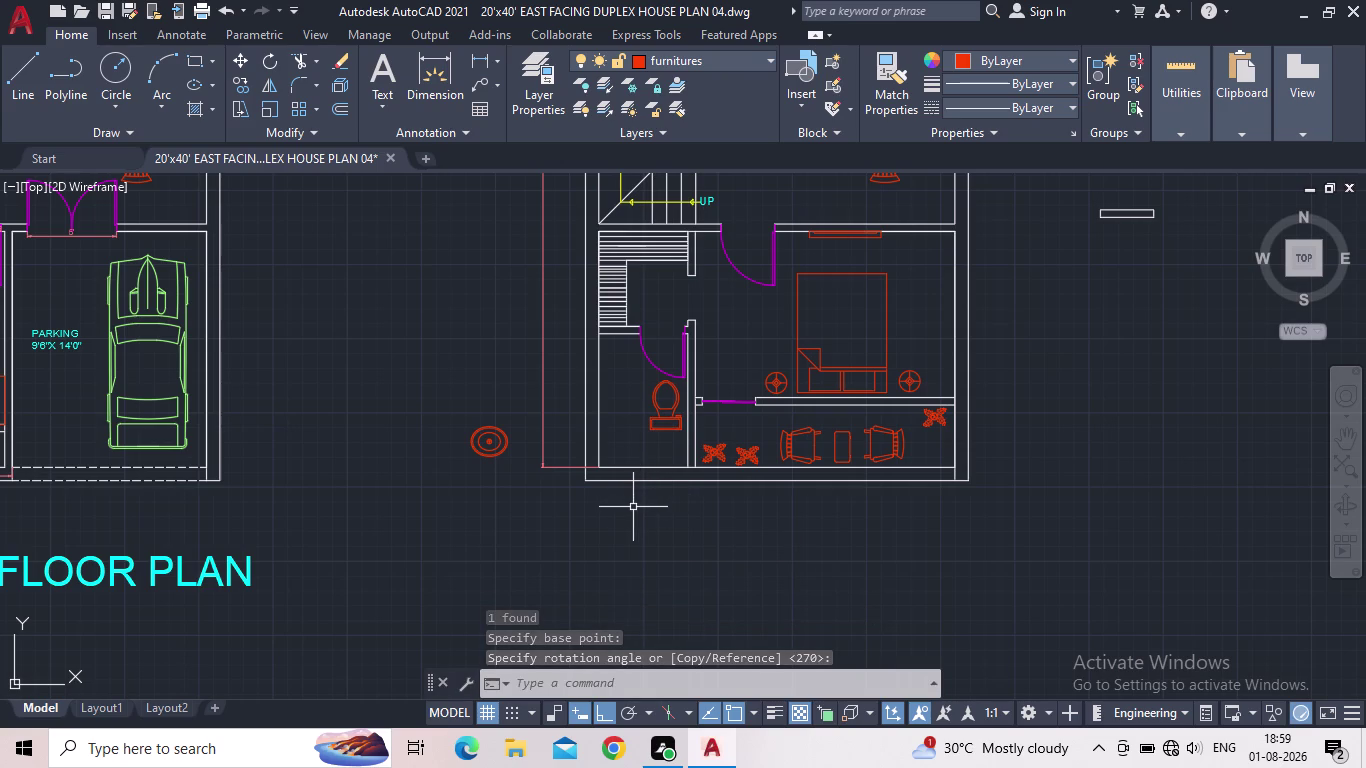
scroll(up, 3)
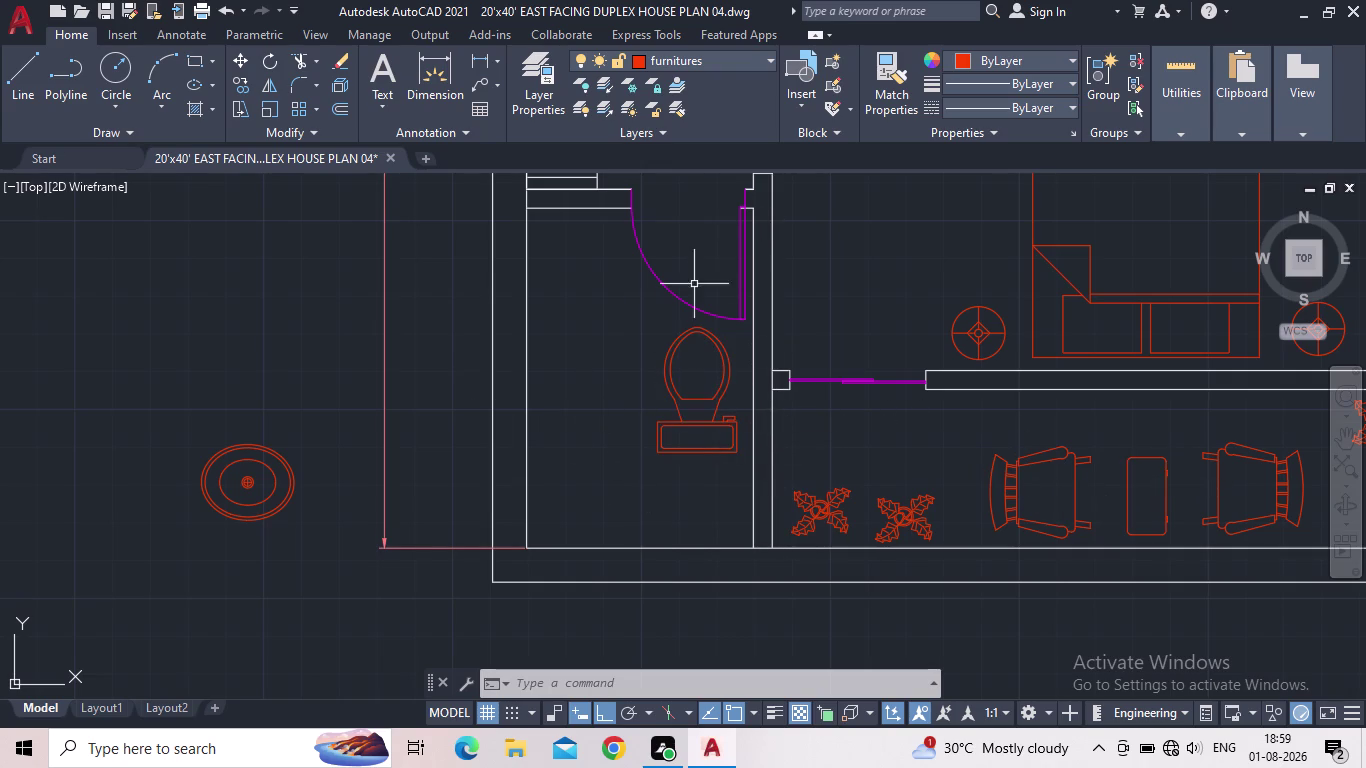
Select the WC fixture and grip-move it to a new position.
middle_drag(703, 378, 581, 395)
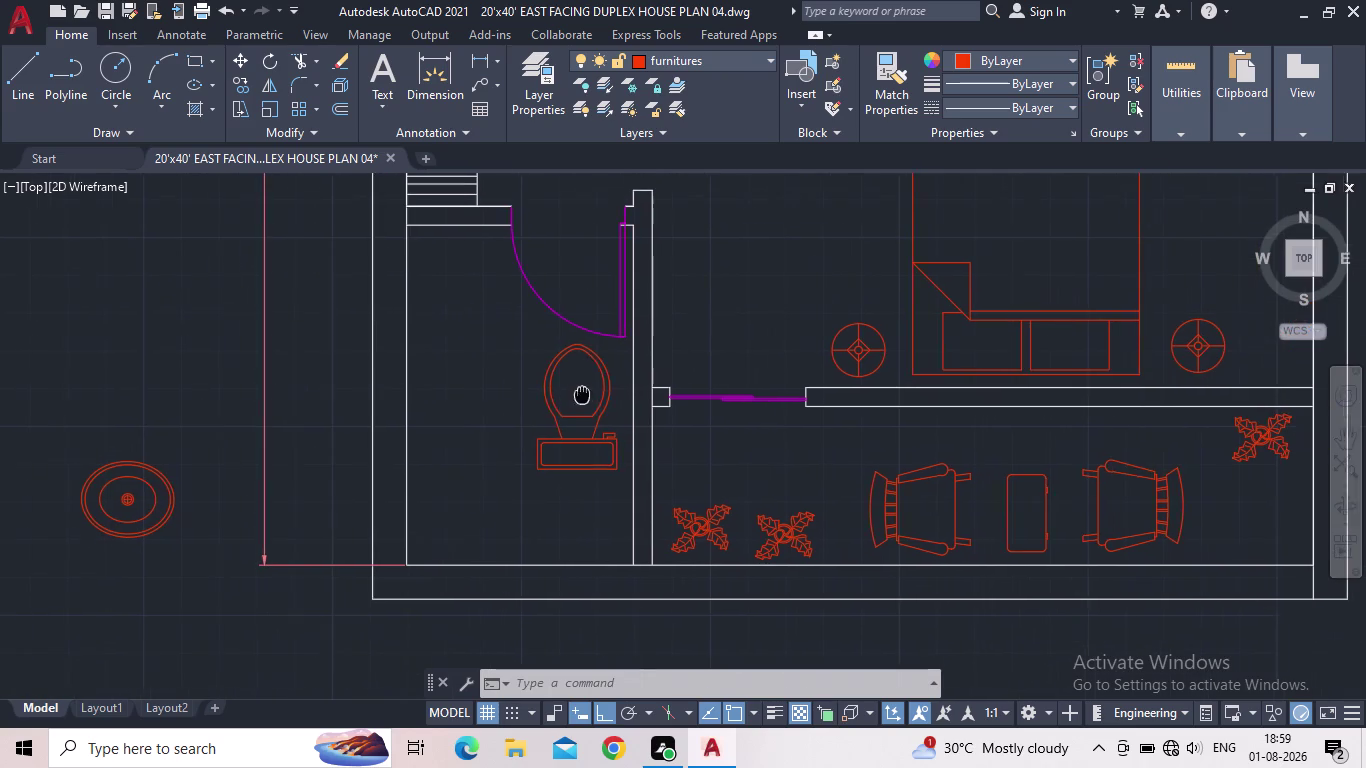
middle_drag(581, 395, 580, 395)
click(562, 438)
click(573, 474)
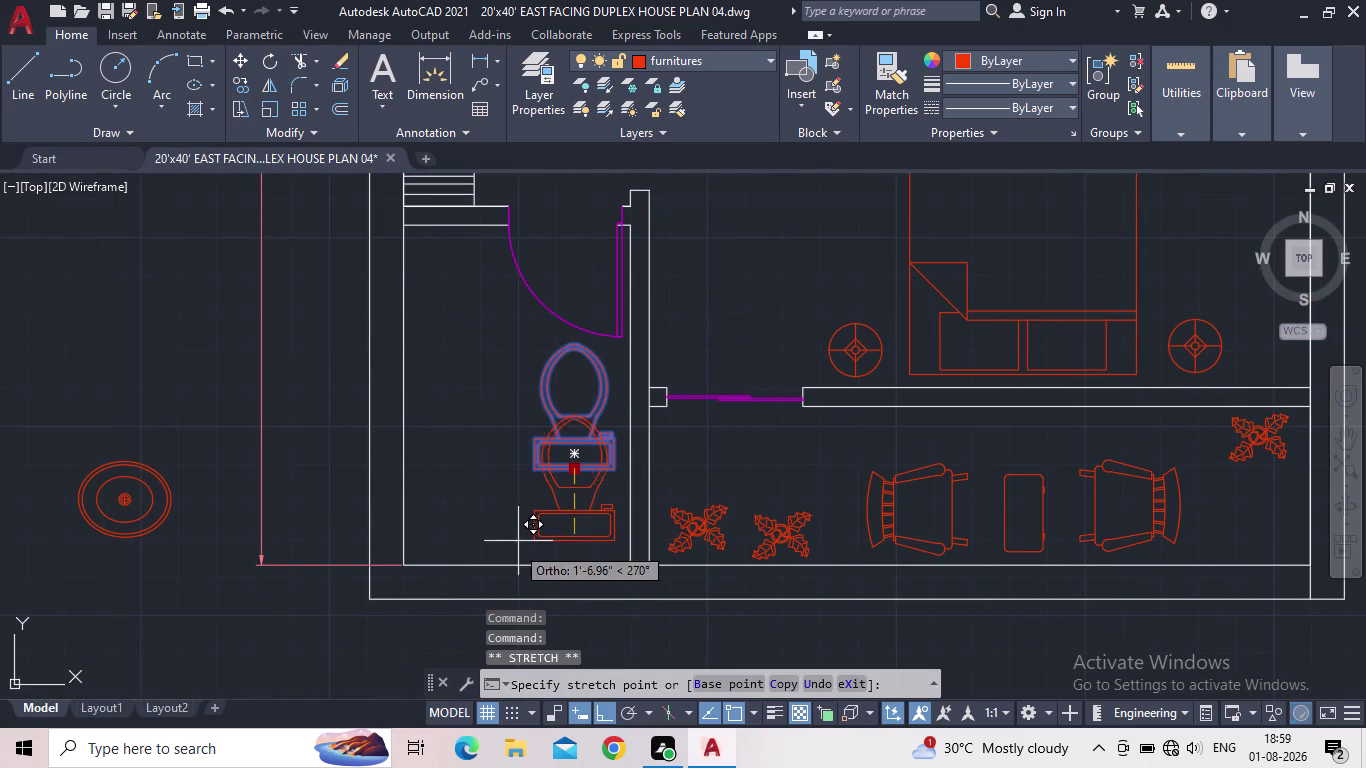
click(518, 474)
click(147, 537)
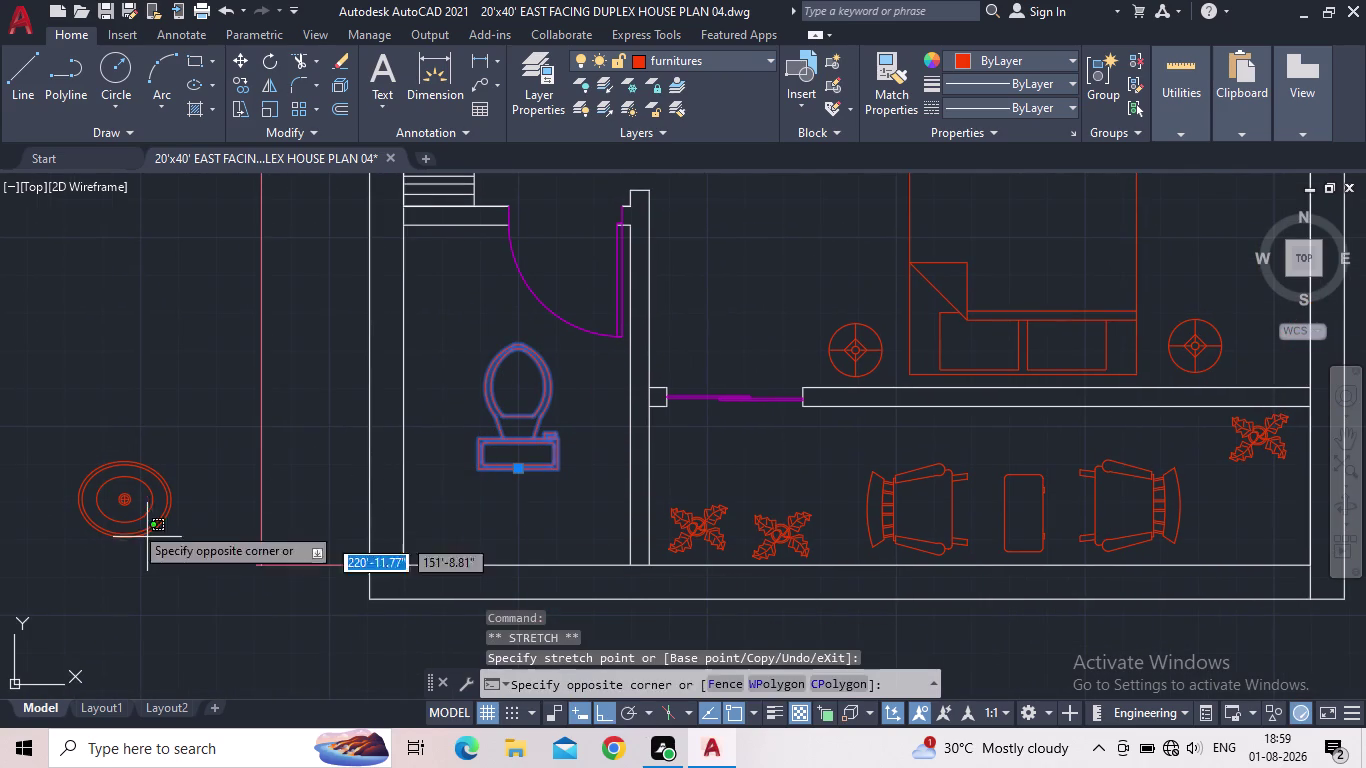
After an abandoned first attempt, rotate the wash basin upright about its centre.
click(86, 499)
scroll(up, 3)
middle_drag(286, 474, 389, 387)
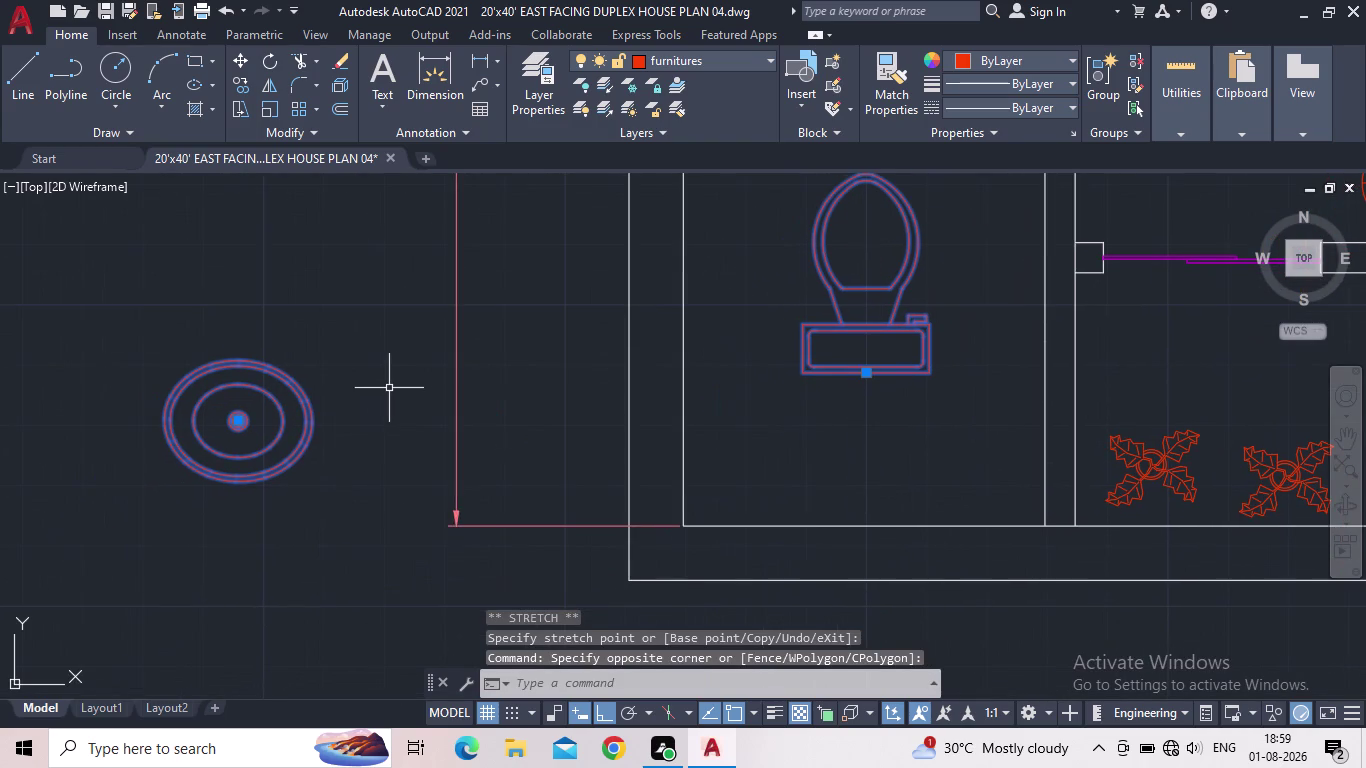
key(r)
key(o)
key(Return)
key(Escape)
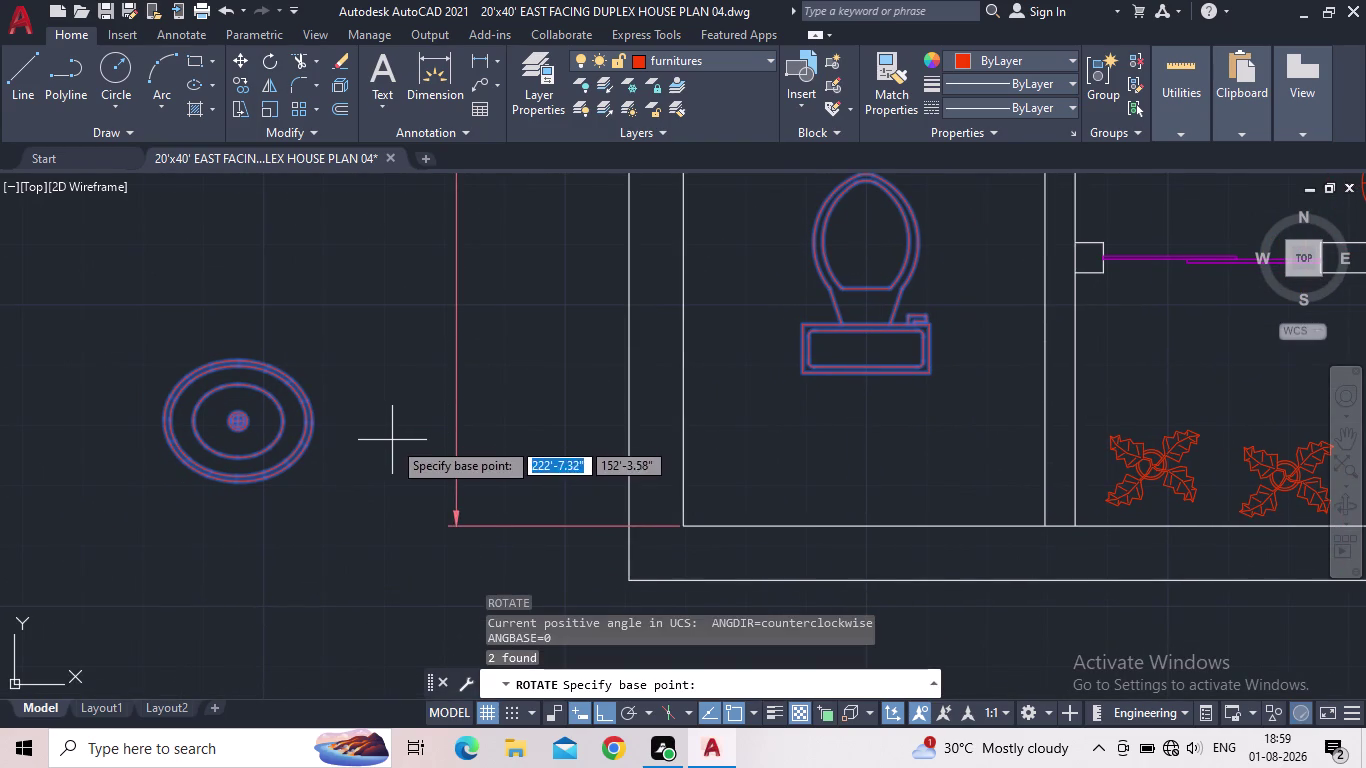
key(Escape)
drag(359, 465, 300, 450)
click(193, 422)
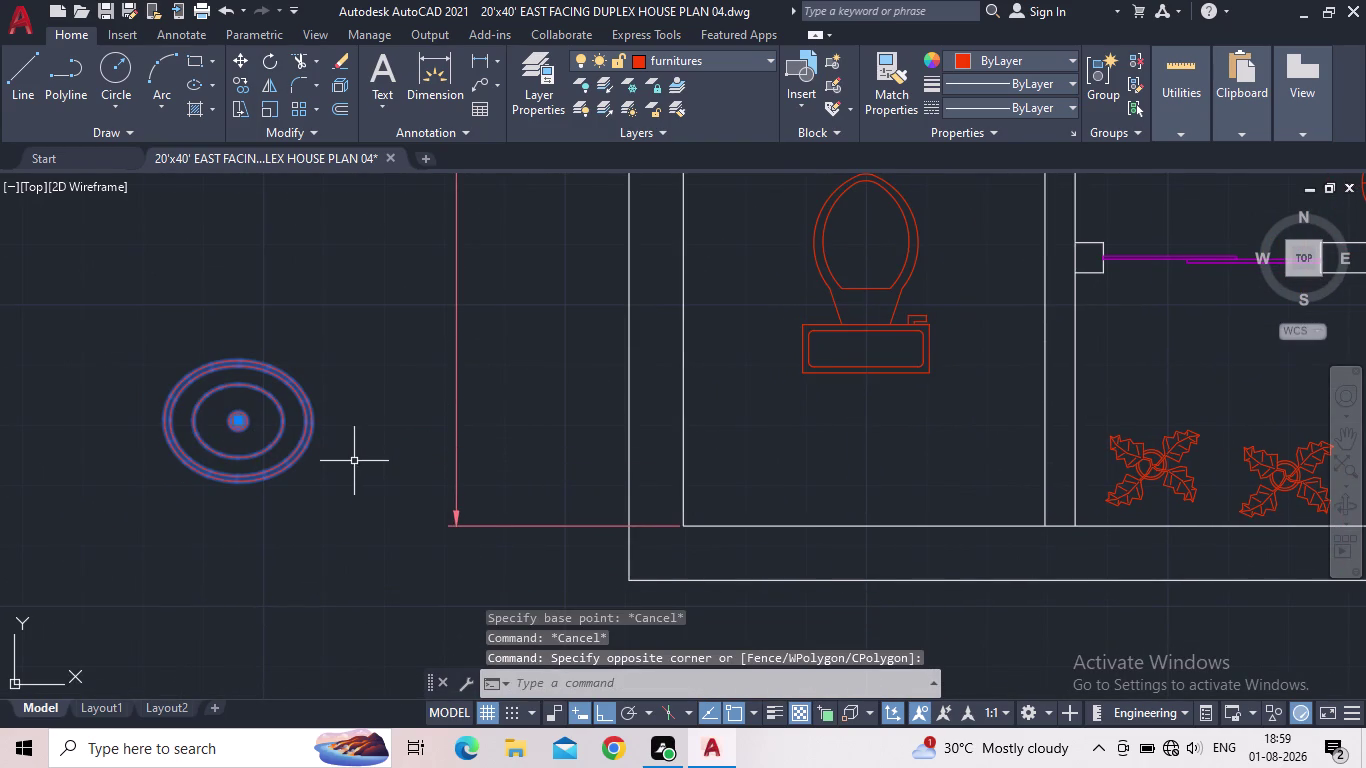
key(r)
key(o)
key(space)
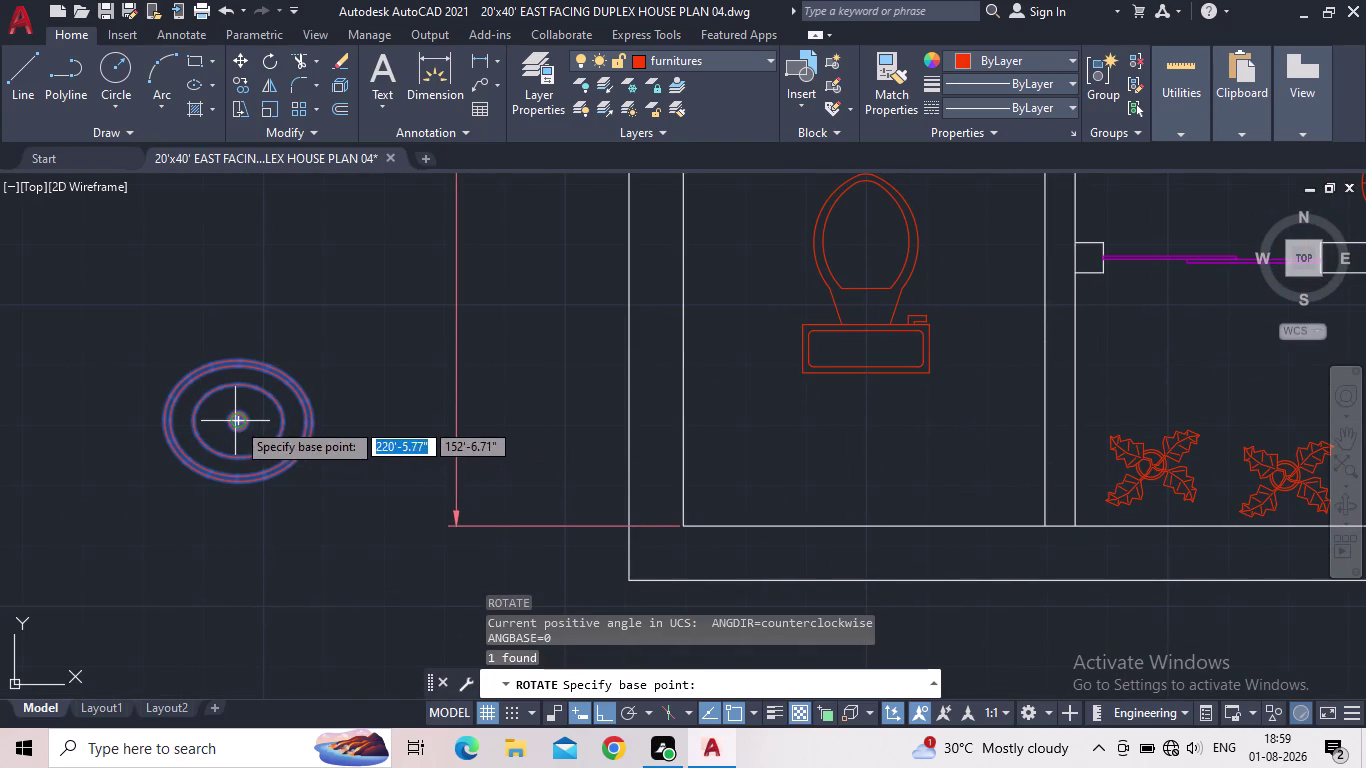
click(236, 421)
click(234, 295)
scroll(down, 3)
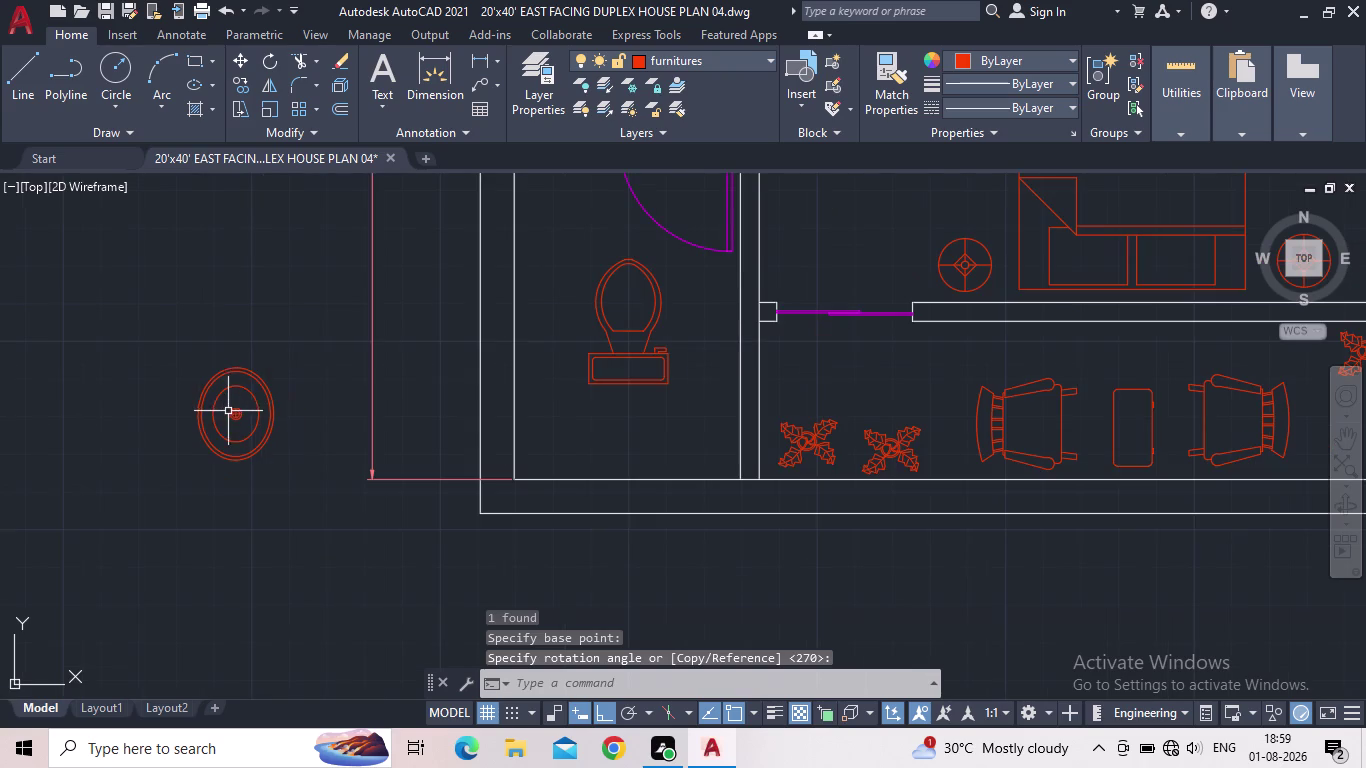
Grip-move the wash basin into the toilet room.
click(228, 411)
click(238, 415)
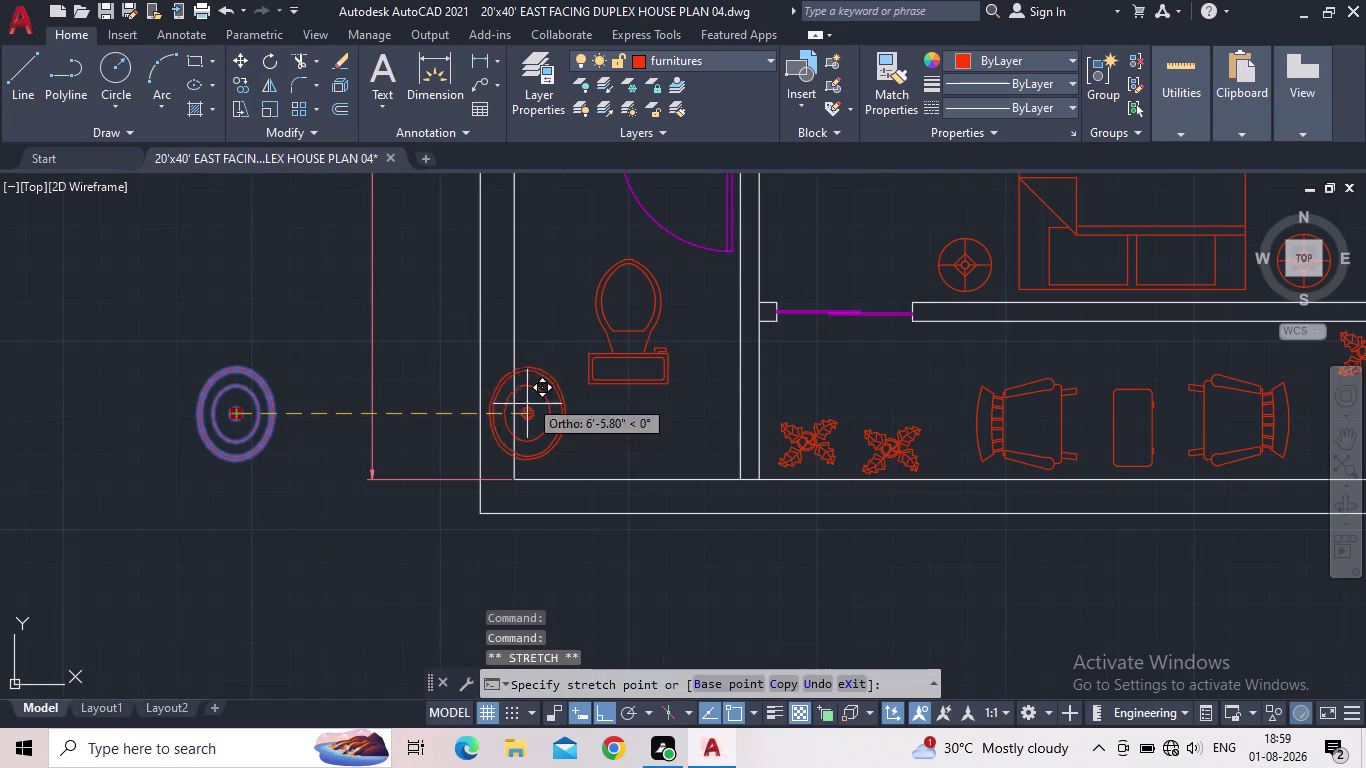
click(599, 713)
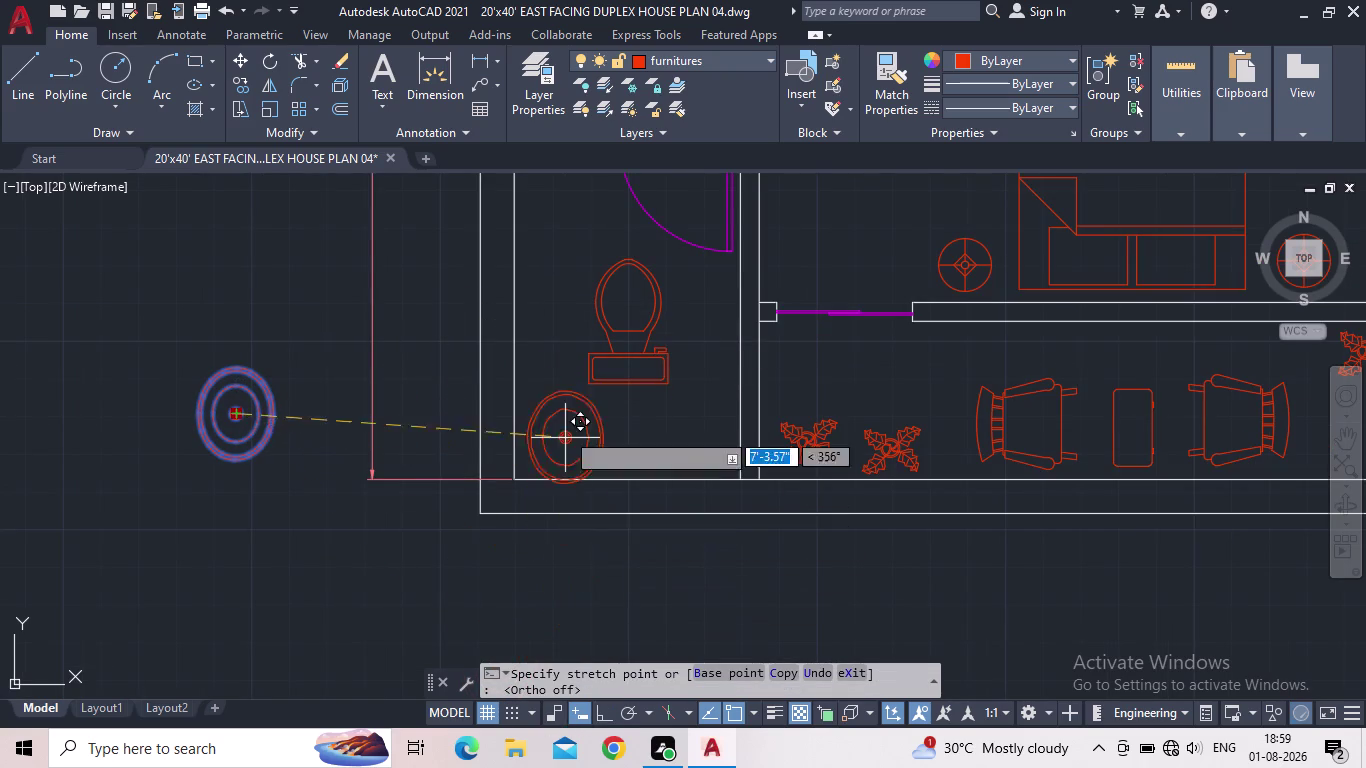
middle_drag(565, 426, 570, 591)
scroll(up, 3)
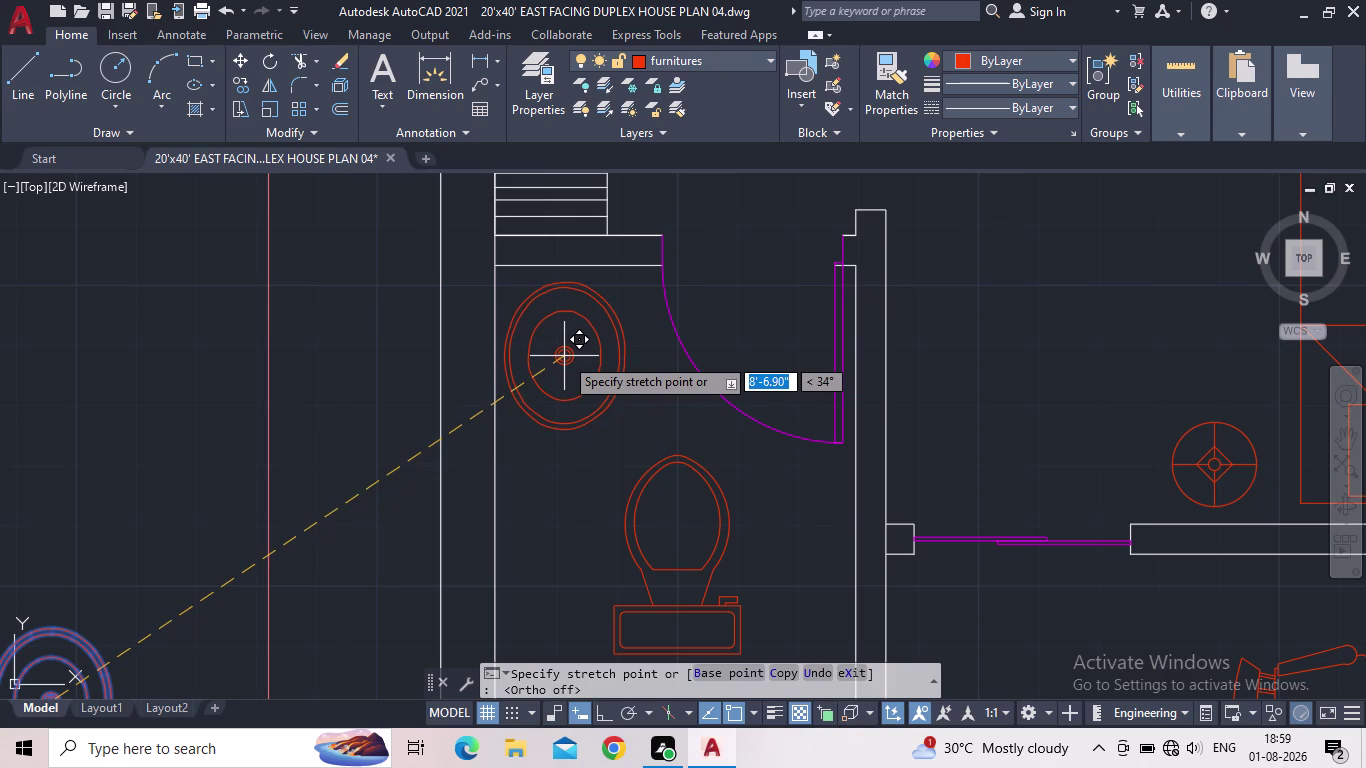
click(566, 351)
key(Escape)
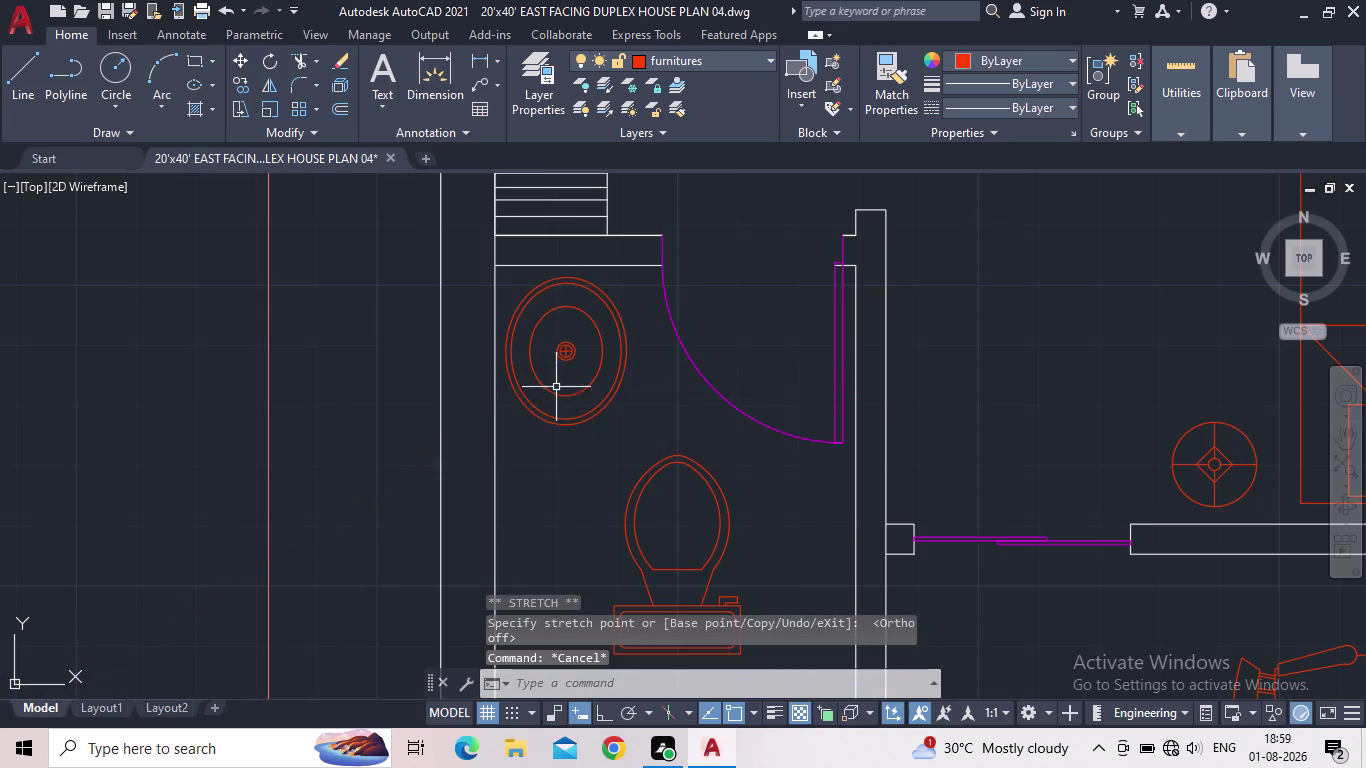
Rotate the wash basin 90° sideways about its centre.
click(566, 348)
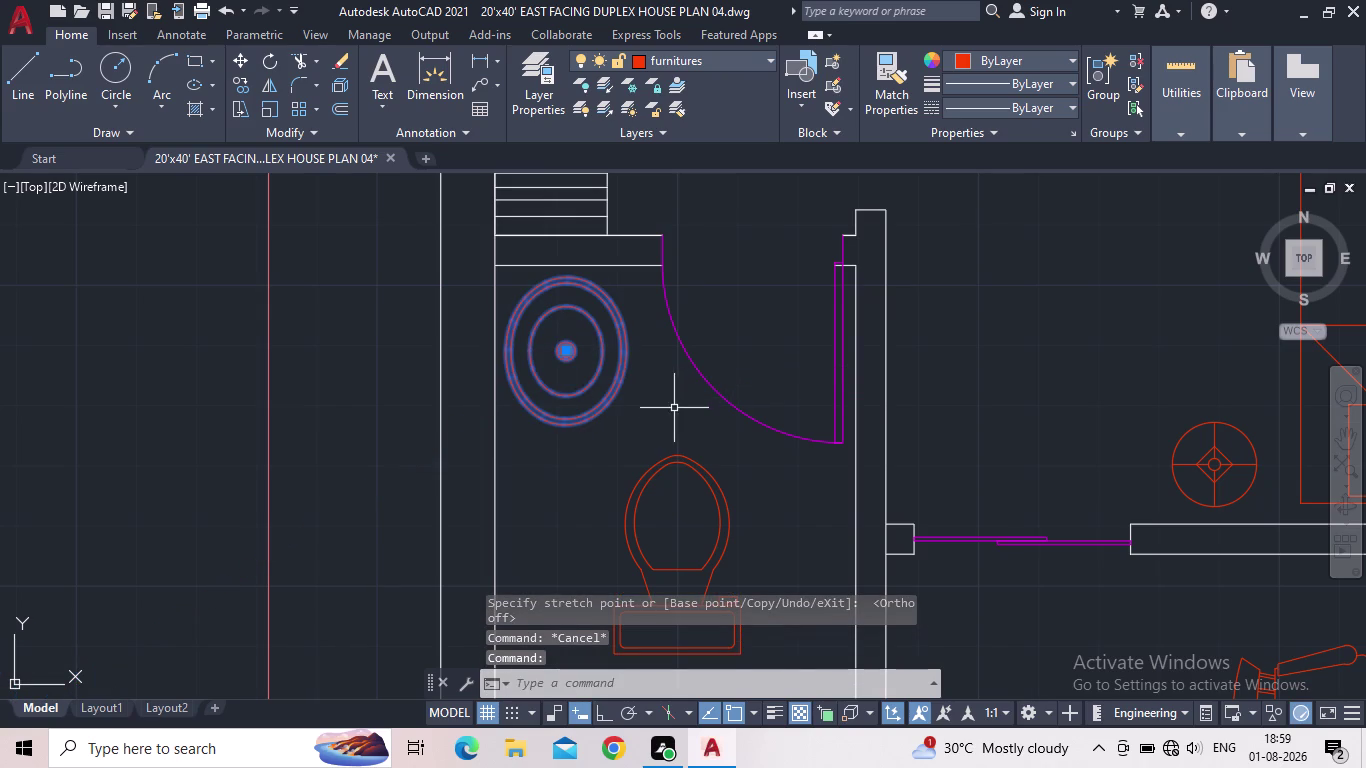
key(r)
key(o)
key(space)
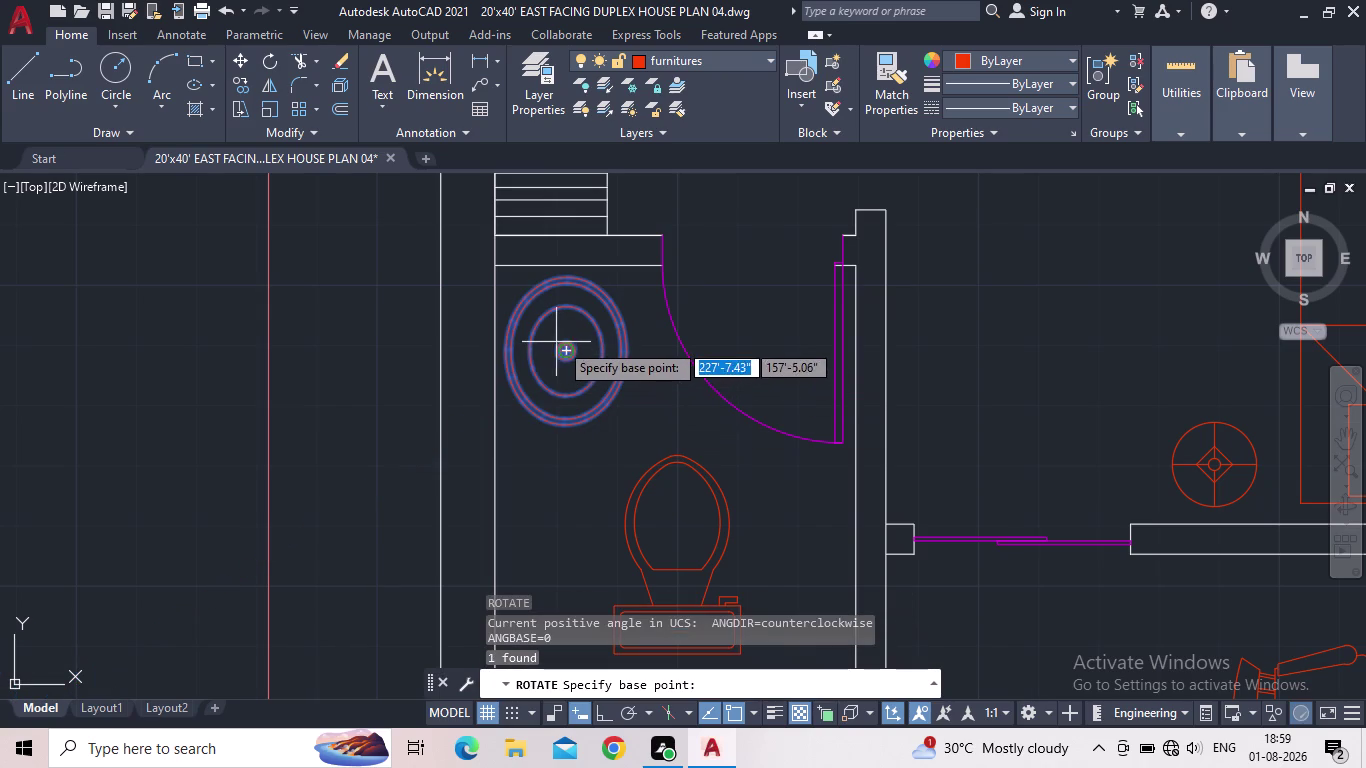
click(567, 350)
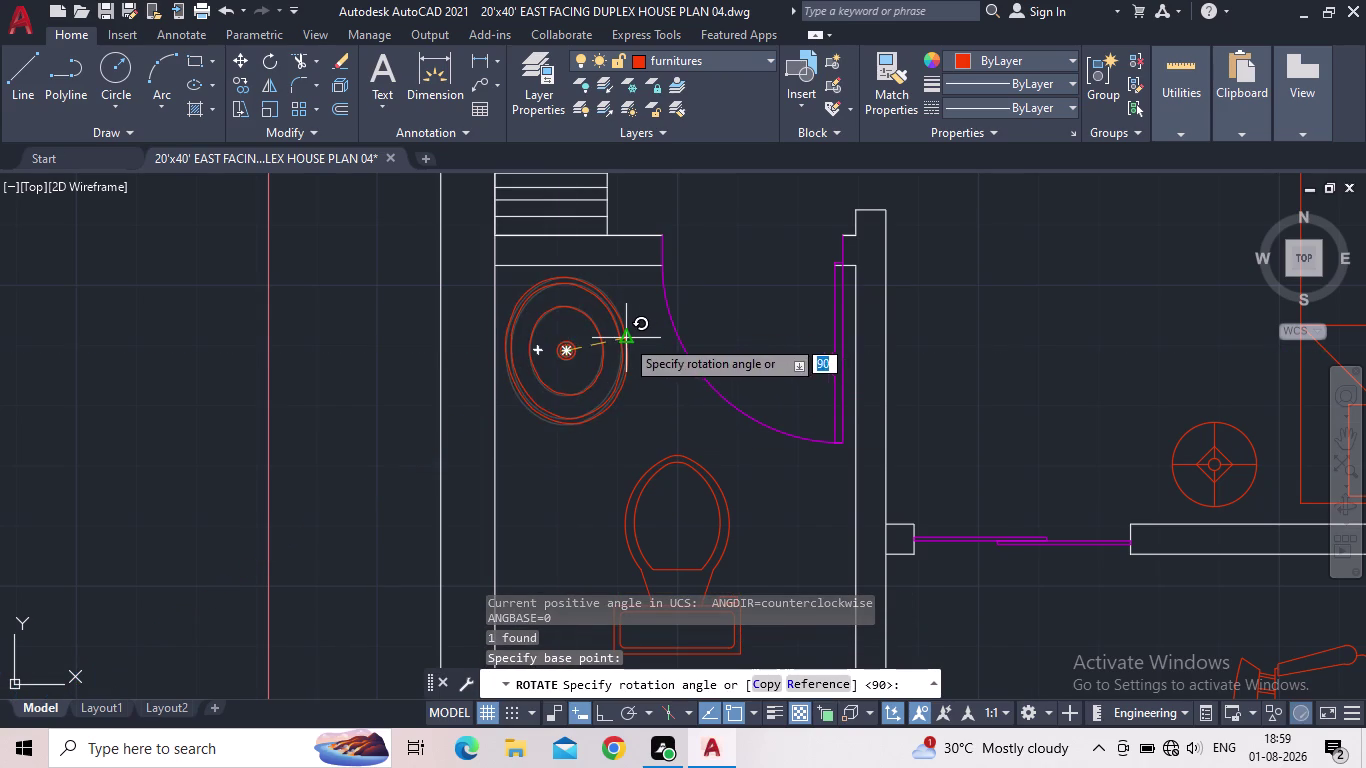
click(569, 436)
key(Escape)
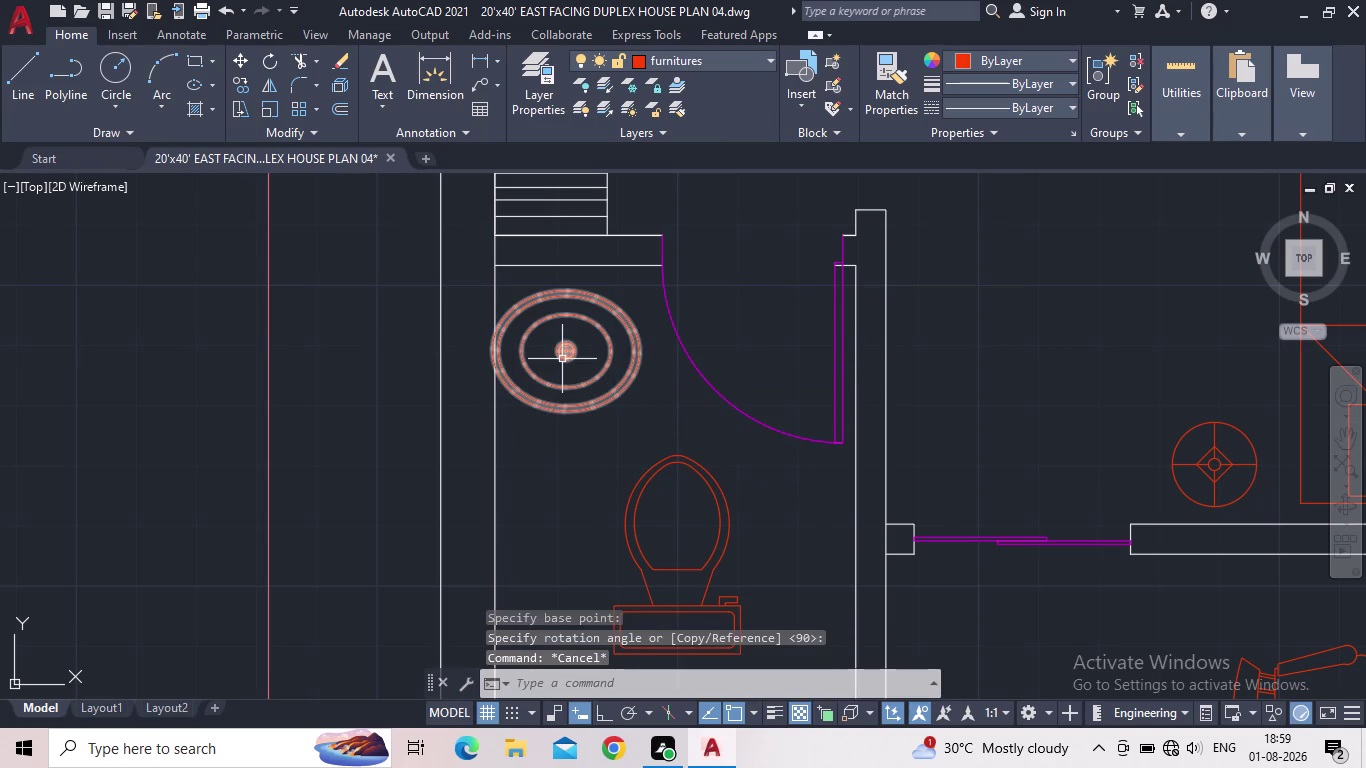
Scale the wash basin down to half size from its centre so it fits.
key(s)
key(c)
key(space)
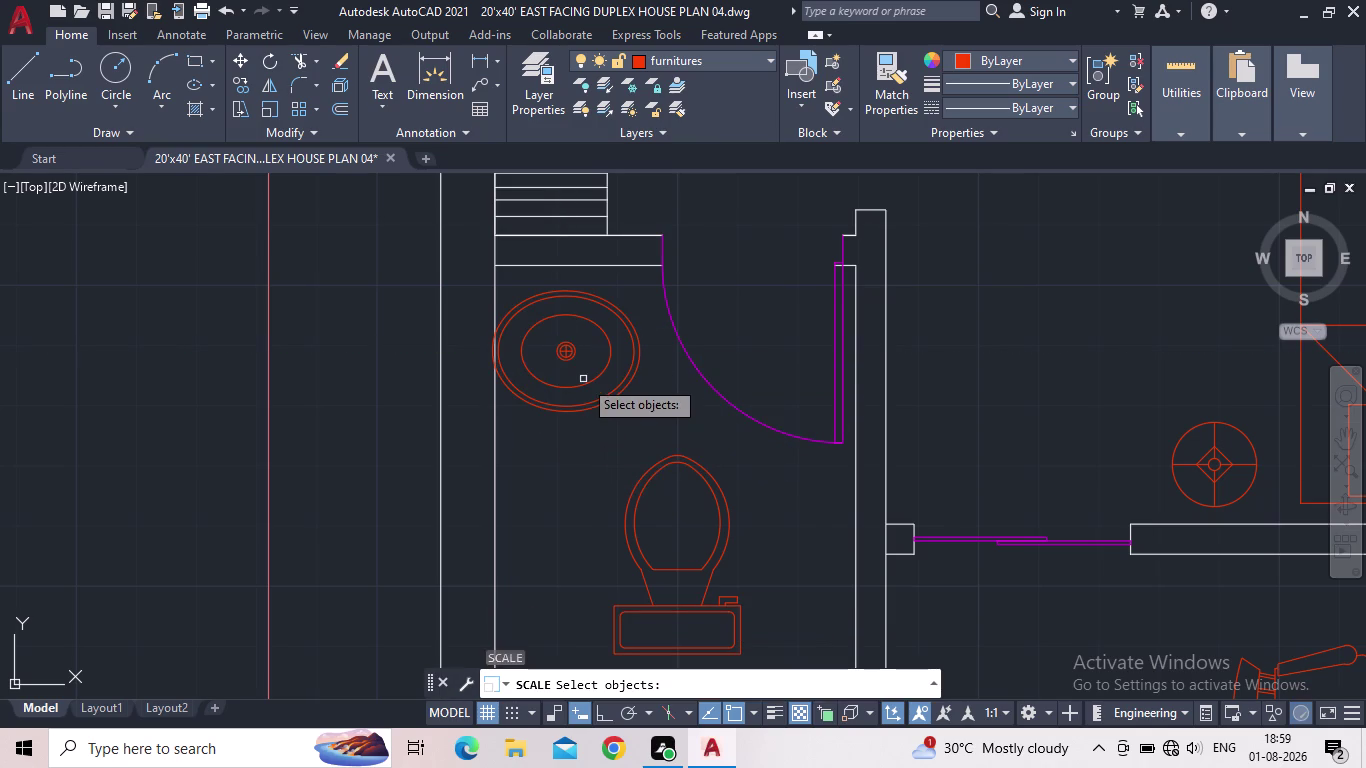
click(576, 403)
key(space)
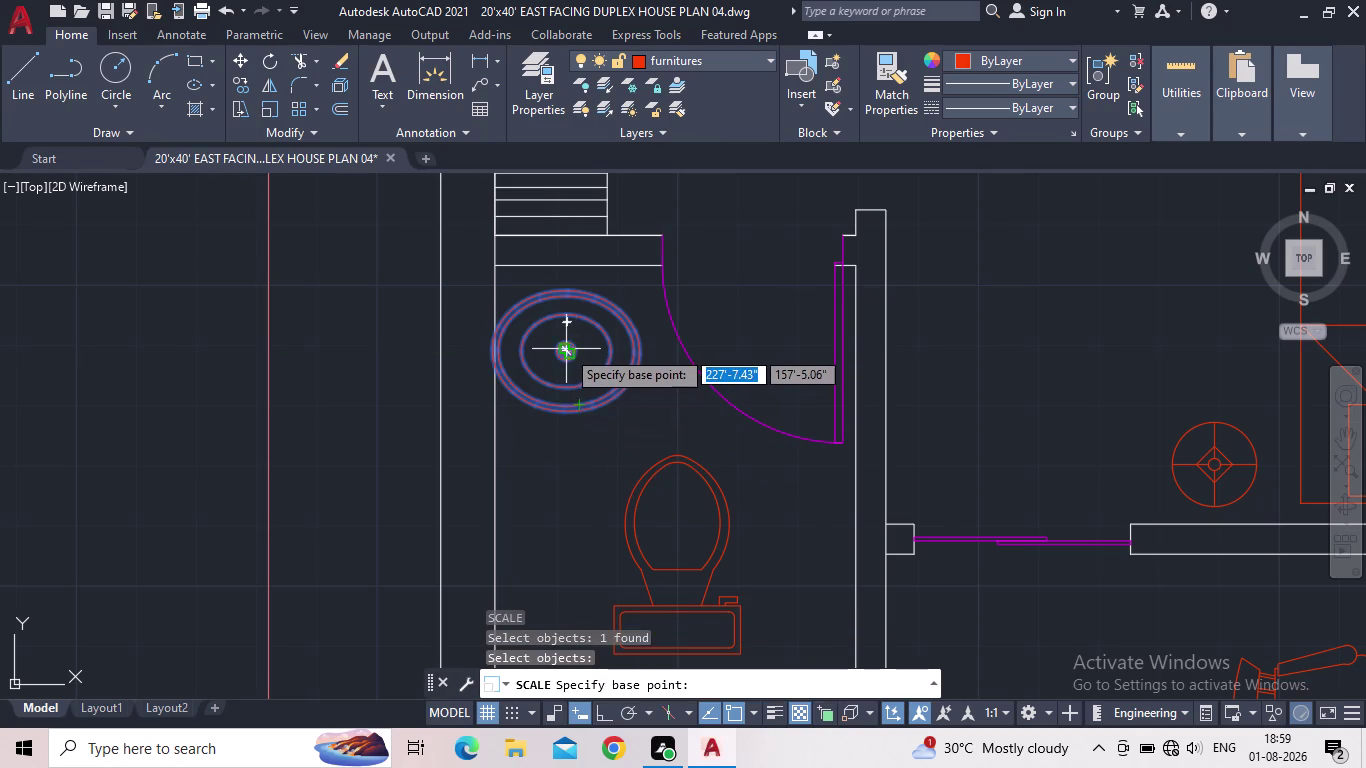
click(566, 349)
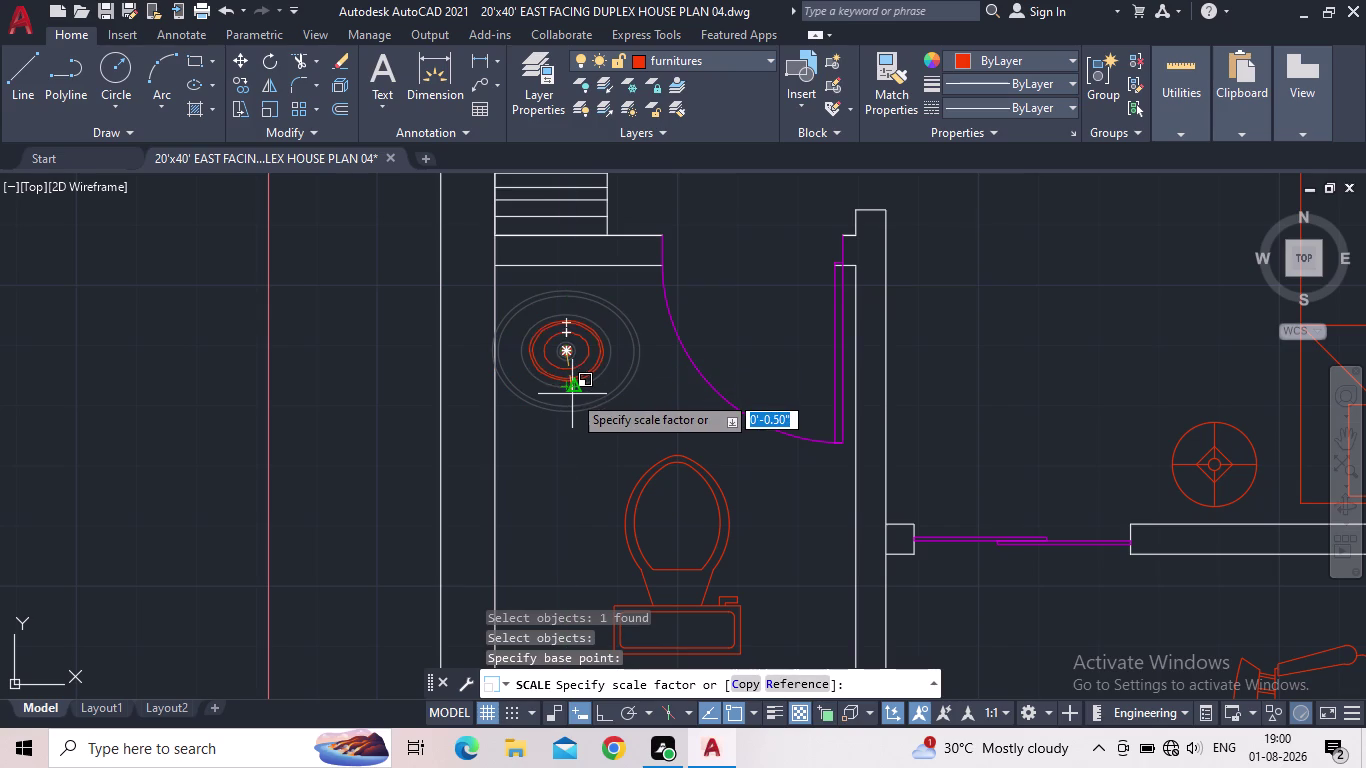
click(573, 398)
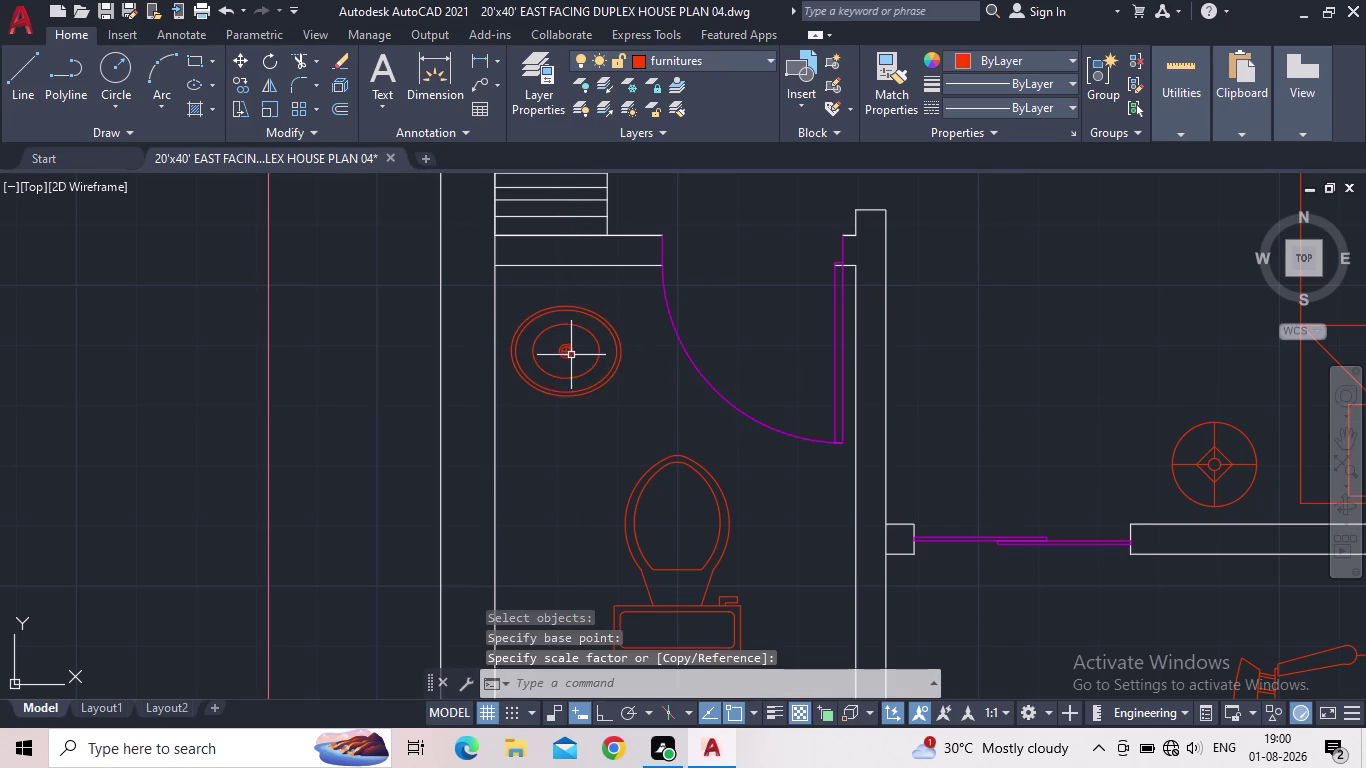
click(571, 355)
scroll(up, 3)
scroll(down, 3)
middle_drag(552, 356, 549, 403)
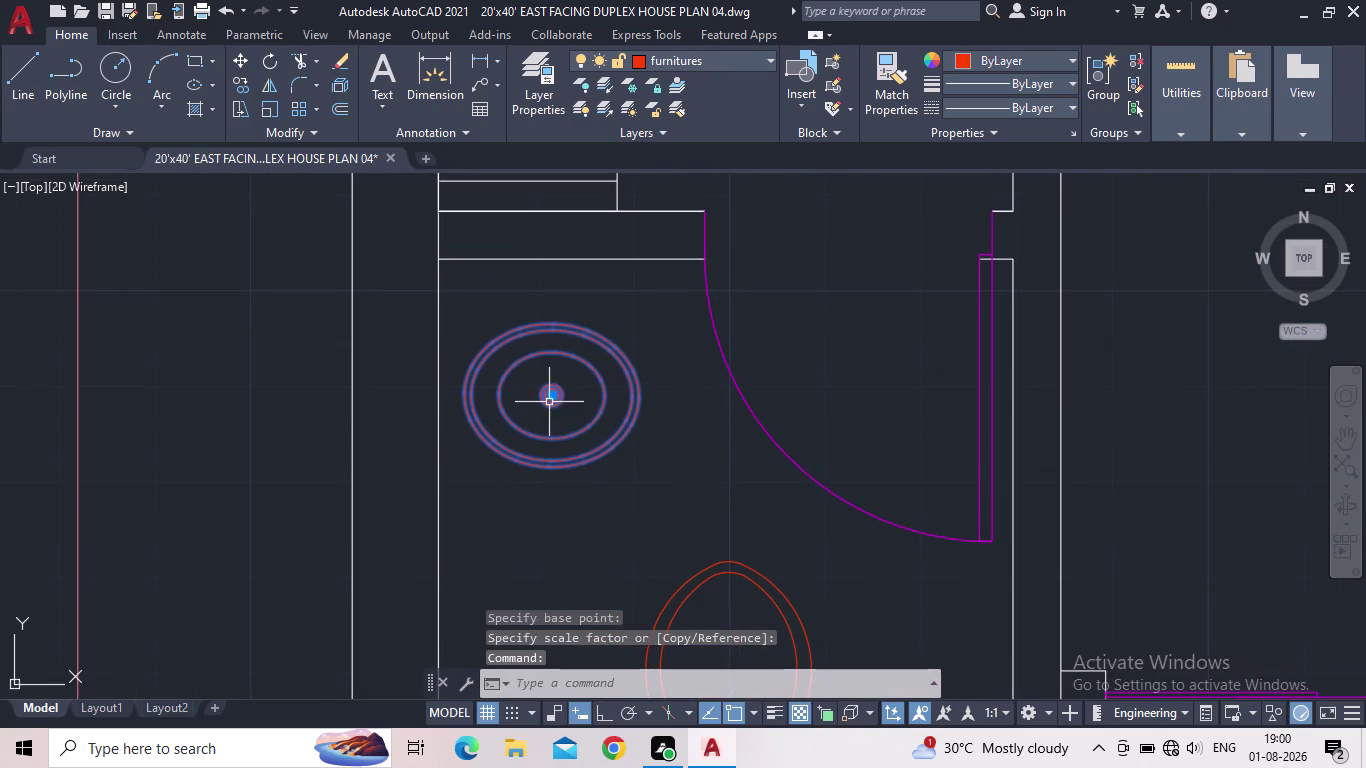
Reselect the basin, view the whole toilet room, and select the WC.
click(550, 394)
click(566, 362)
scroll(down, 3)
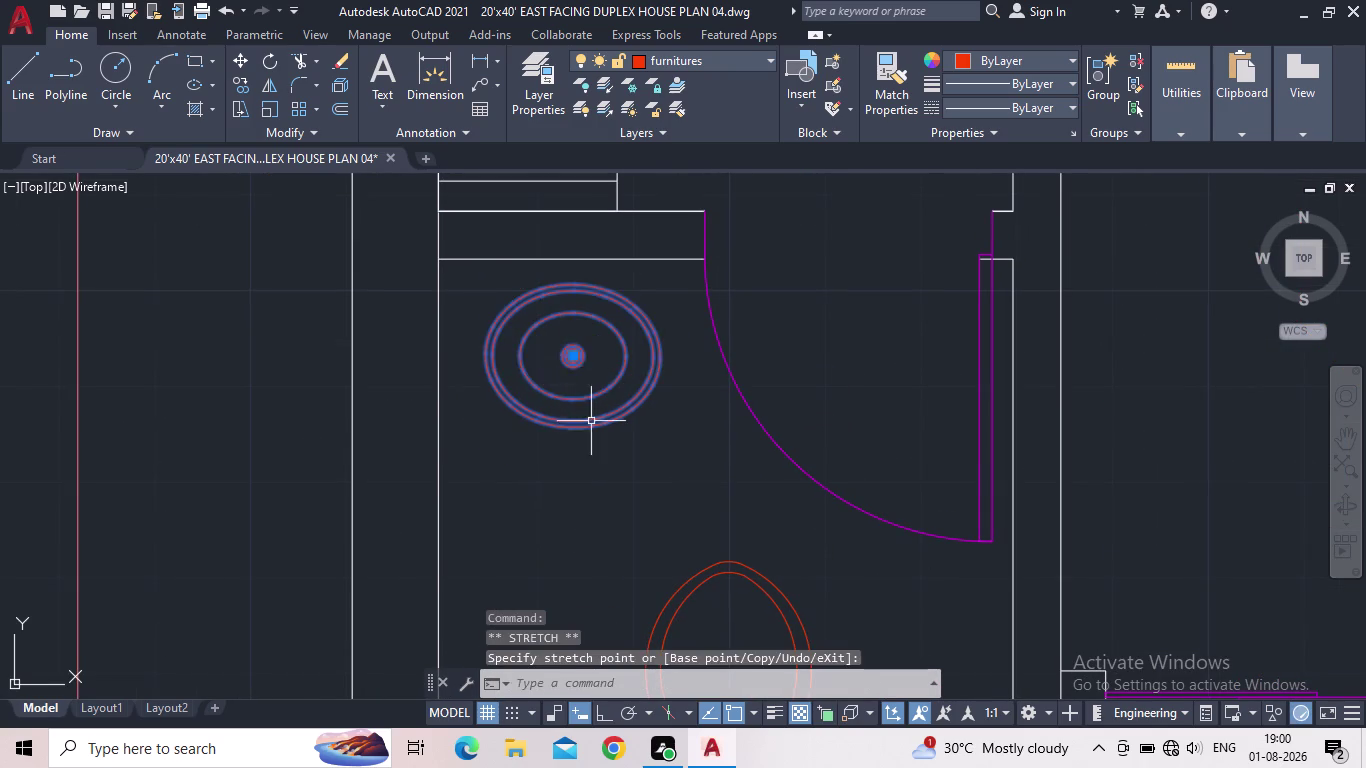
scroll(down, 3)
middle_drag(564, 414, 505, 367)
click(555, 465)
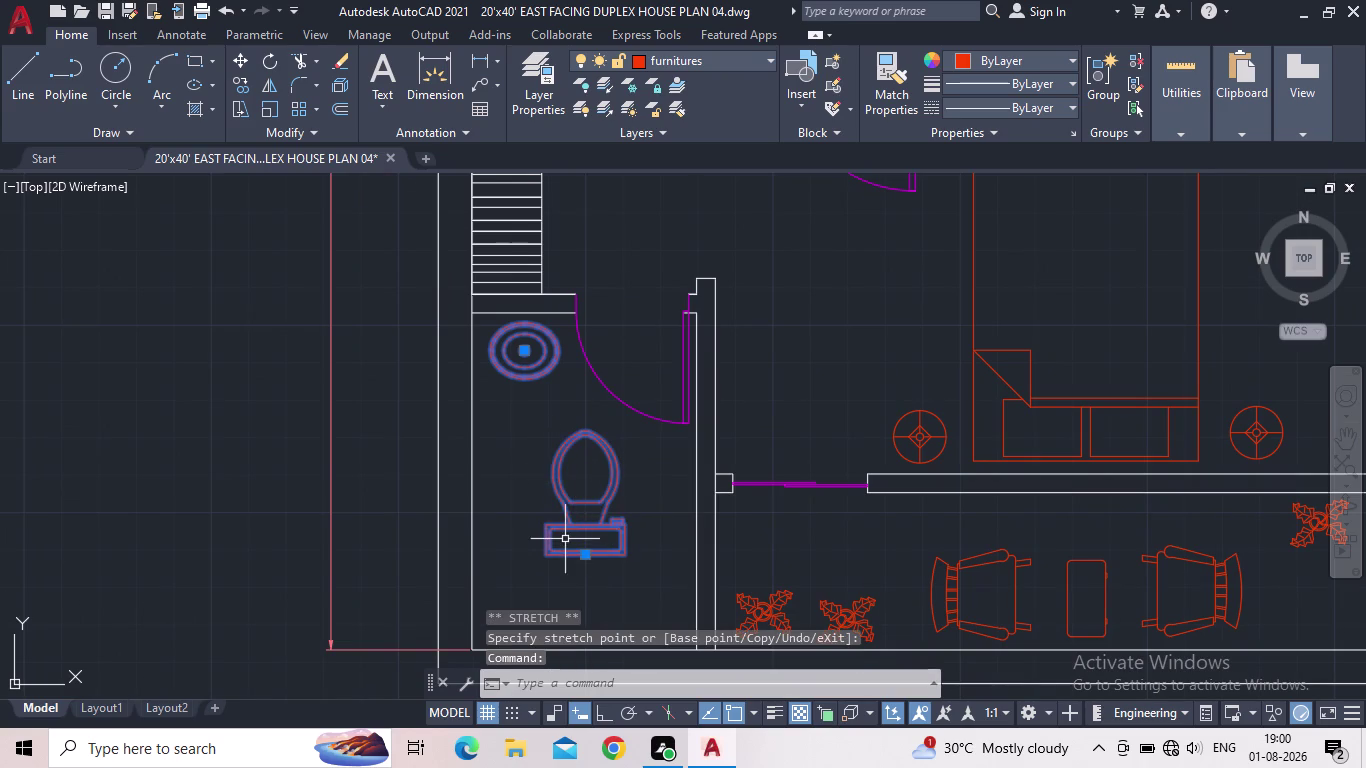
Window-select the WC and stretch its grip down onto the narrow toilet room's bottom wall.
key(Escape)
key(Escape)
click(551, 520)
click(567, 520)
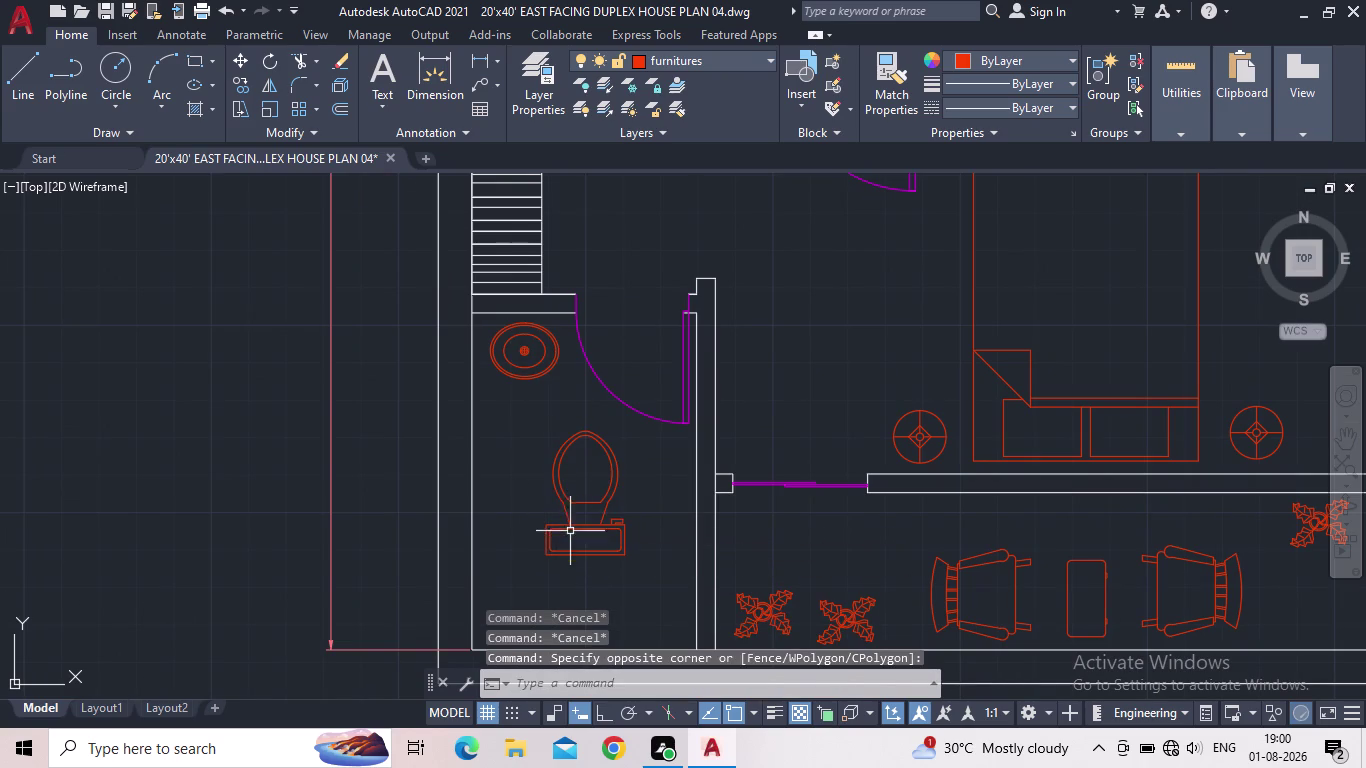
drag(568, 533, 558, 526)
click(542, 511)
click(587, 555)
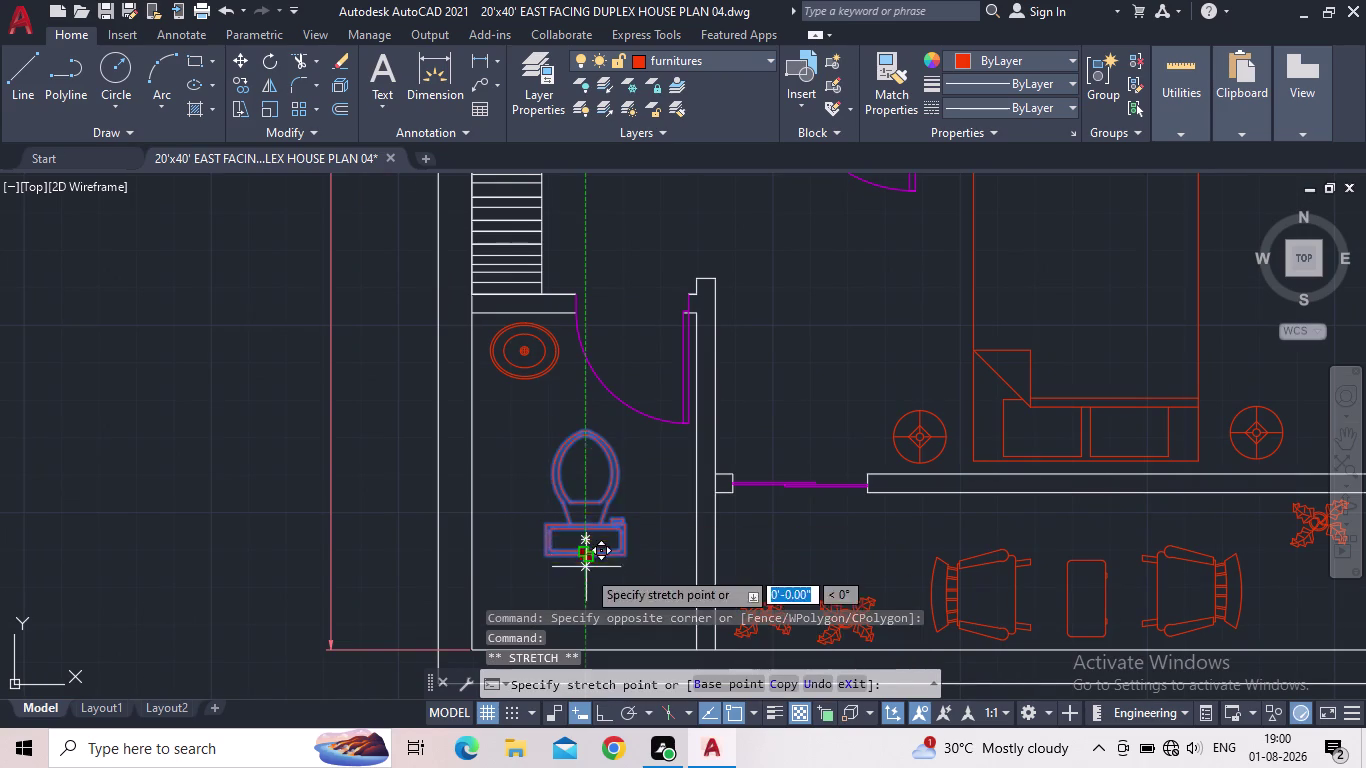
middle_drag(585, 590, 586, 478)
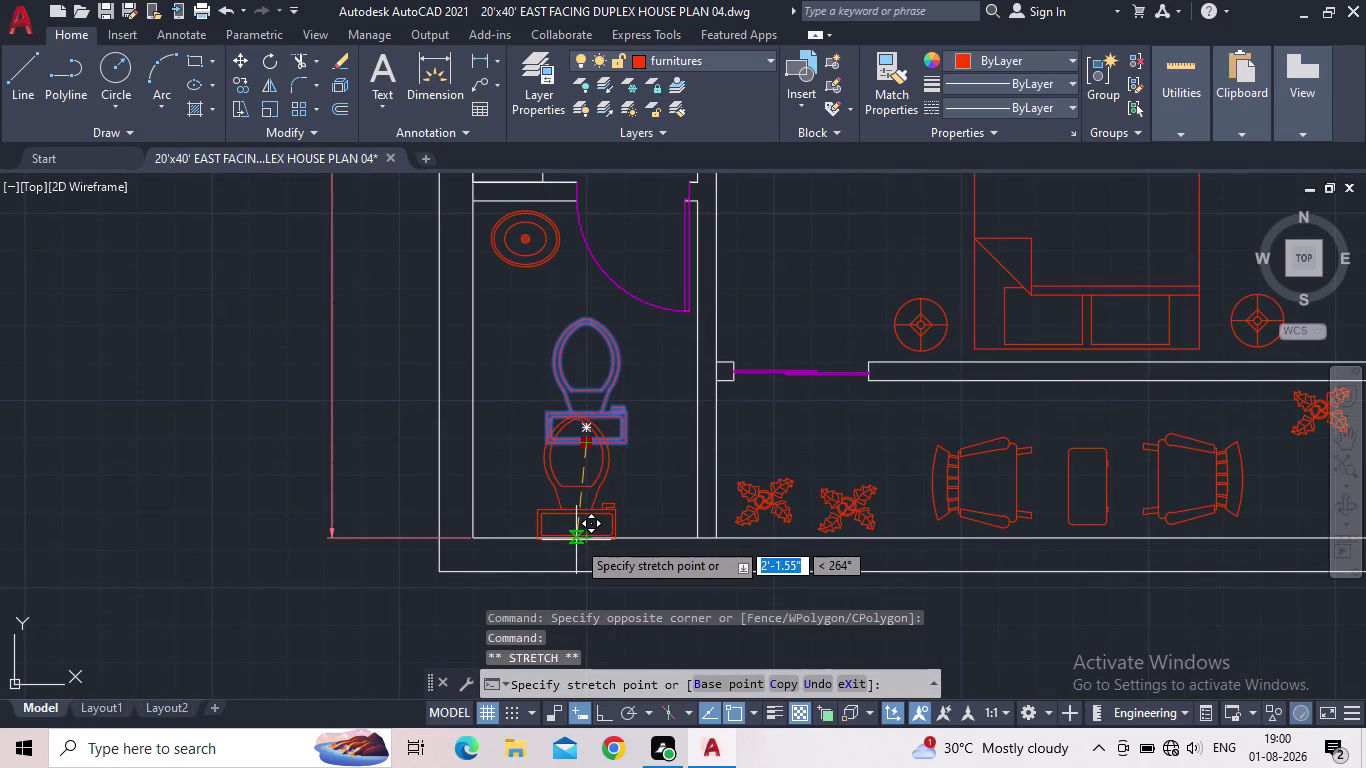
click(576, 540)
scroll(down, 3)
middle_drag(622, 489, 526, 506)
key(Escape)
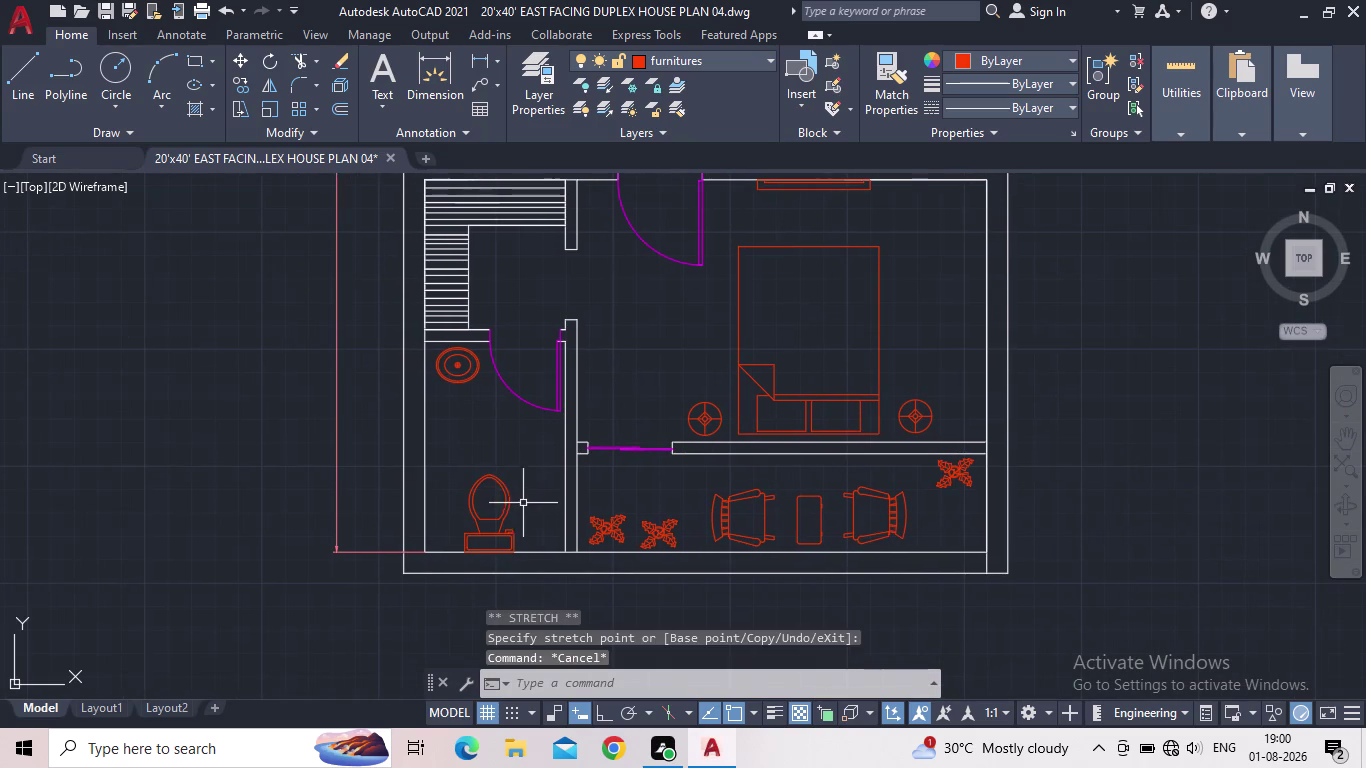
Pan and zoom onto the right-hand plan's first-floor master bedroom and its two toilets.
scroll(up, 3)
middle_drag(497, 424, 485, 367)
scroll(down, 3)
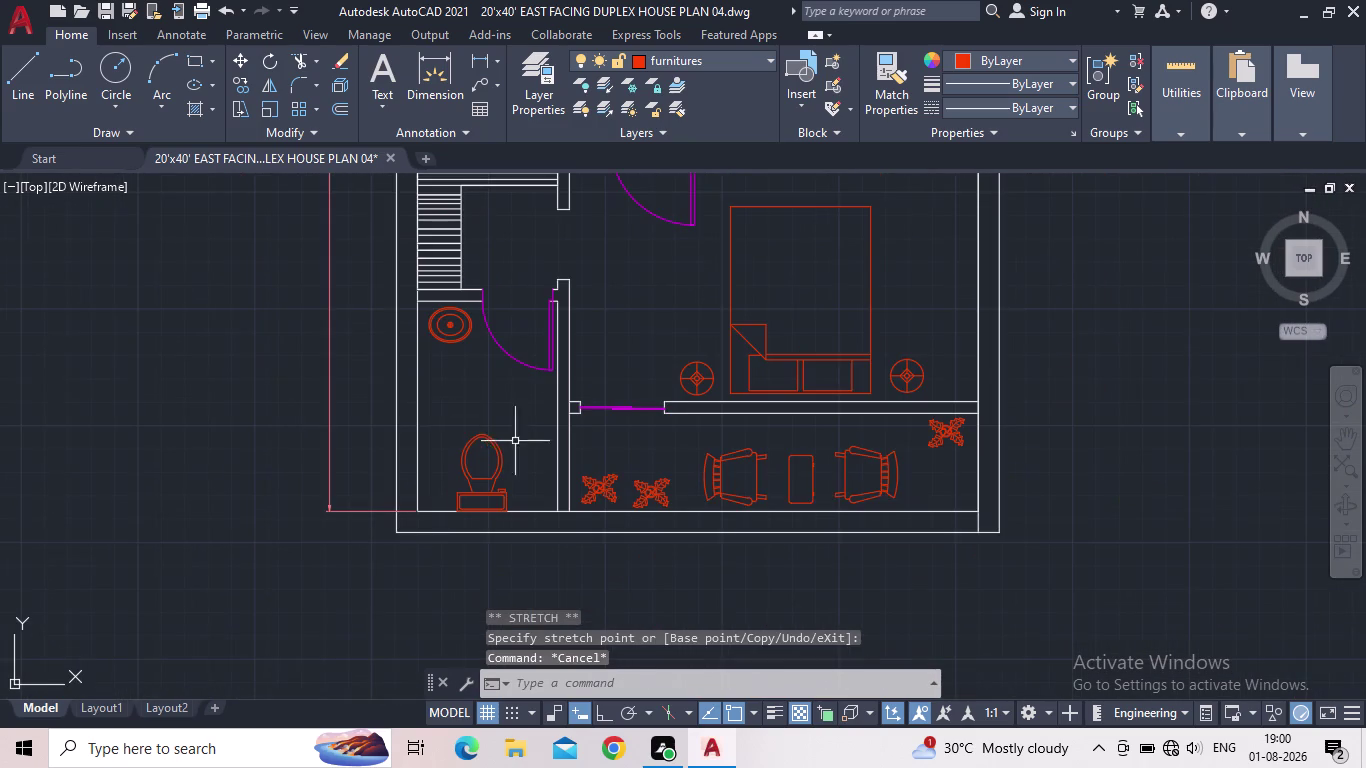
middle_drag(570, 446, 371, 499)
scroll(down, 3)
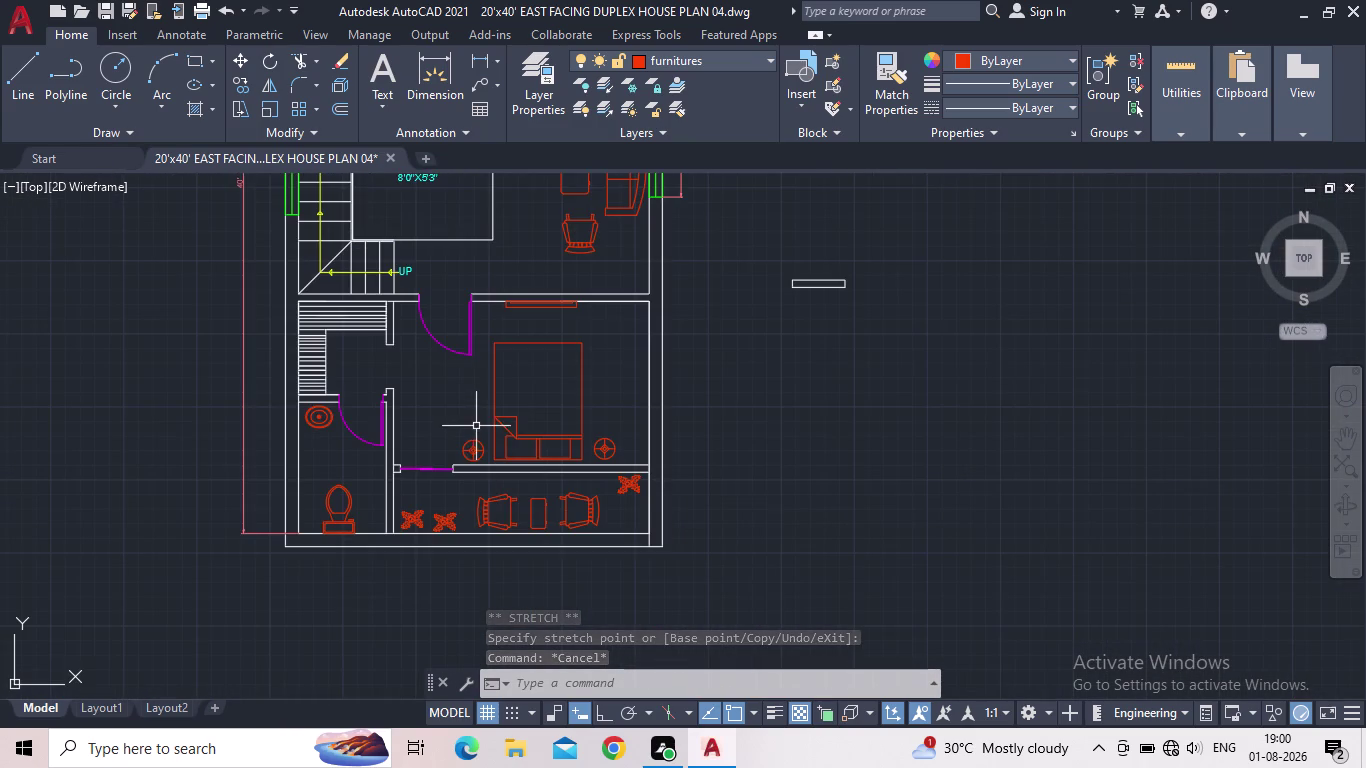
middle_drag(459, 411, 575, 467)
scroll(down, 3)
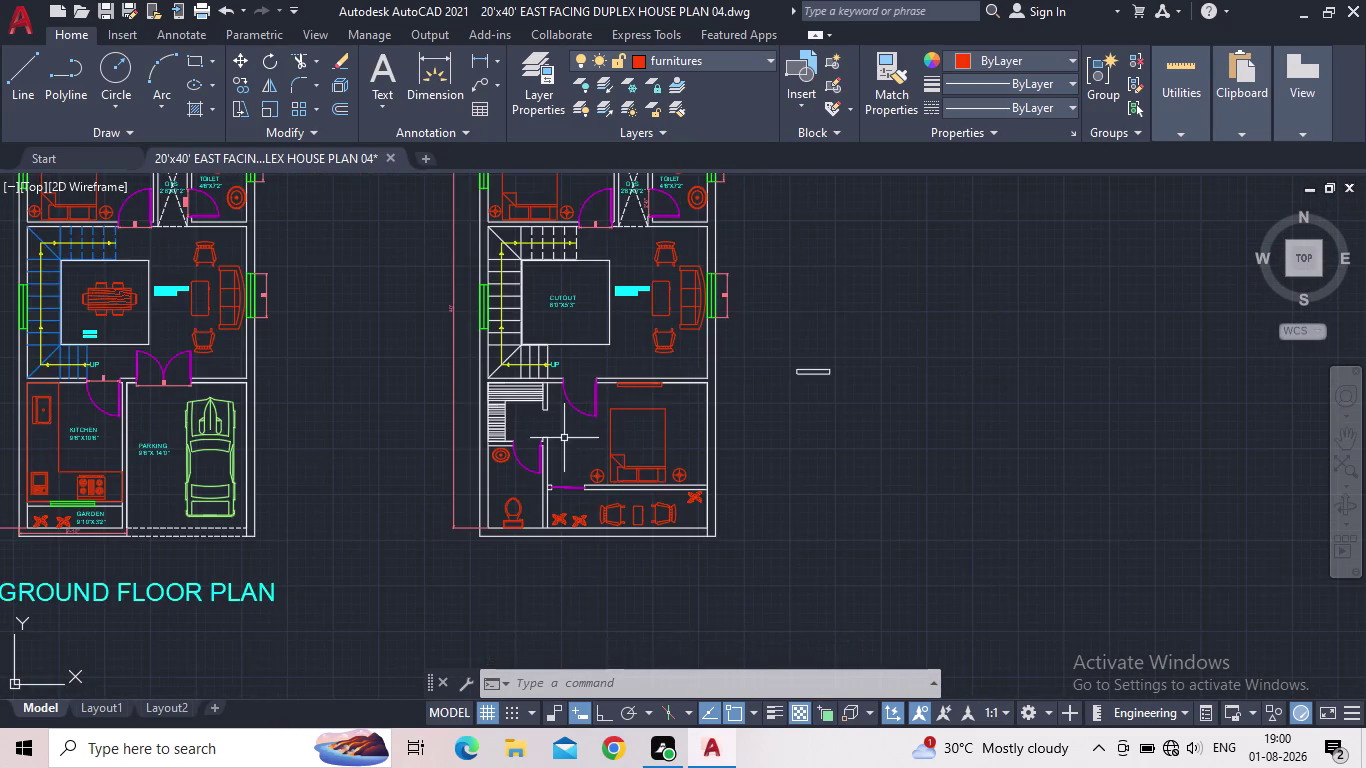
scroll(up, 3)
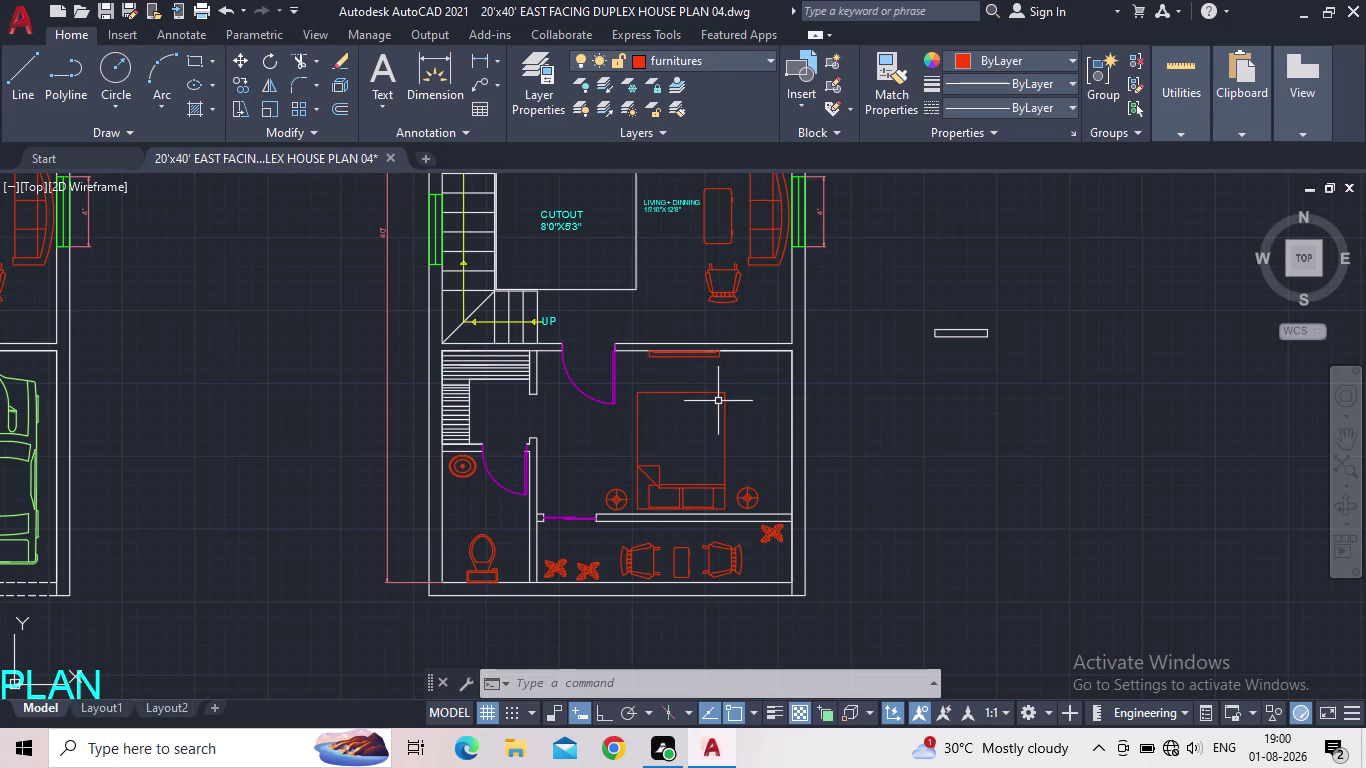
scroll(down, 3)
scroll(up, 3)
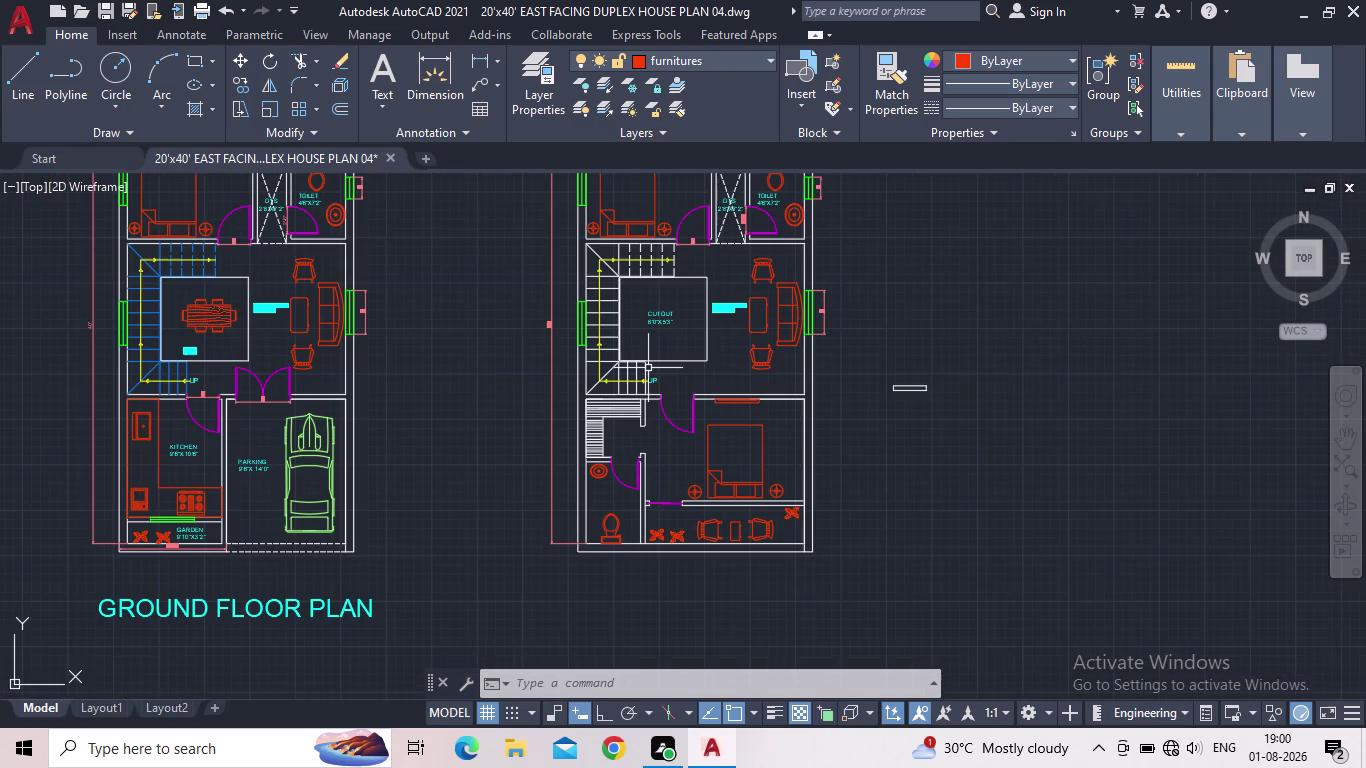
middle_drag(737, 364, 641, 477)
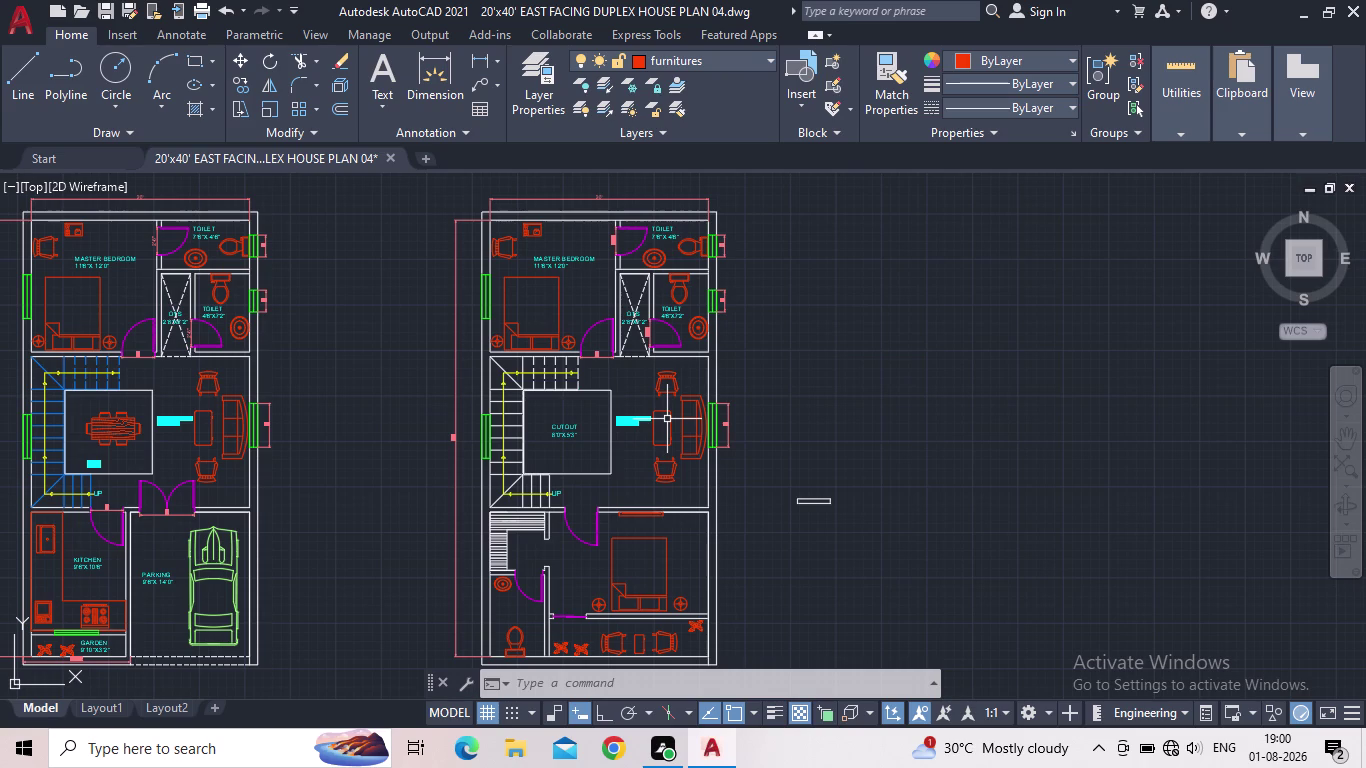
middle_drag(660, 400, 689, 560)
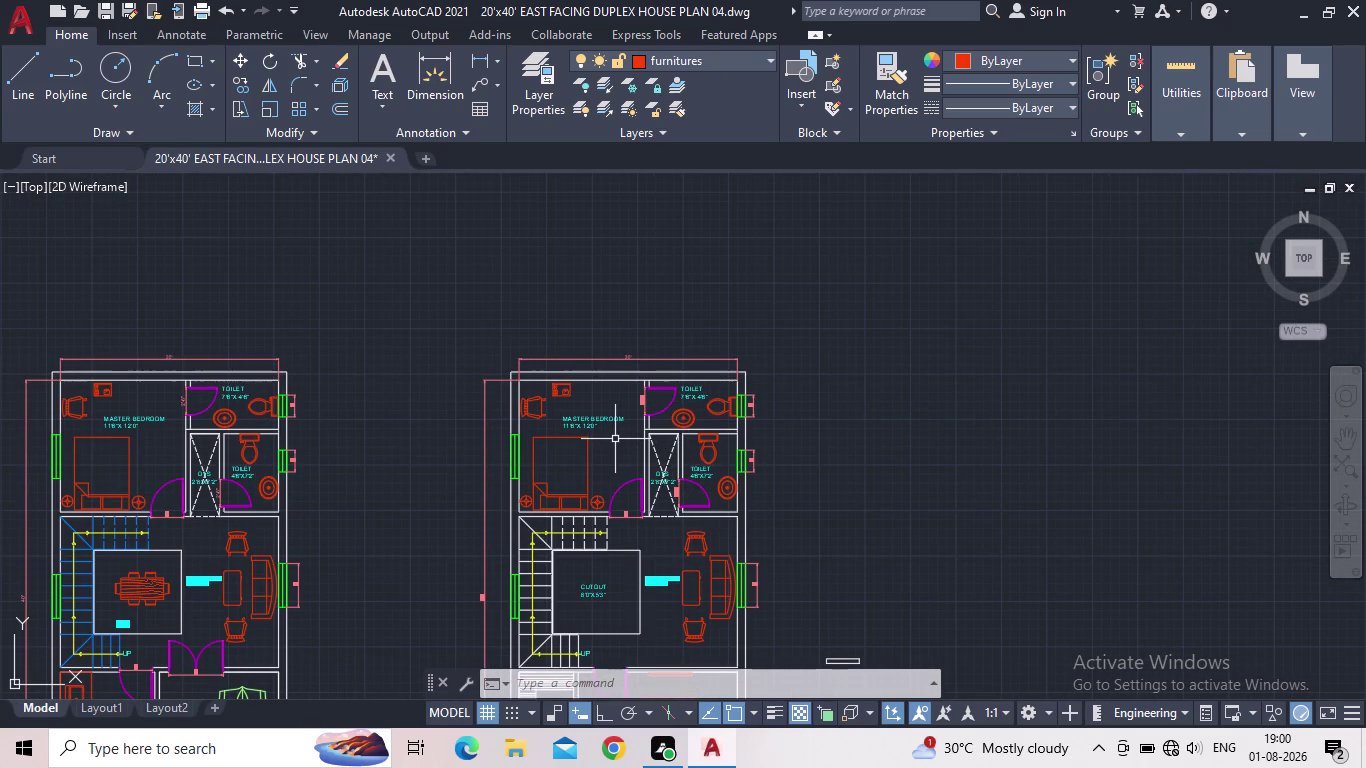
scroll(up, 3)
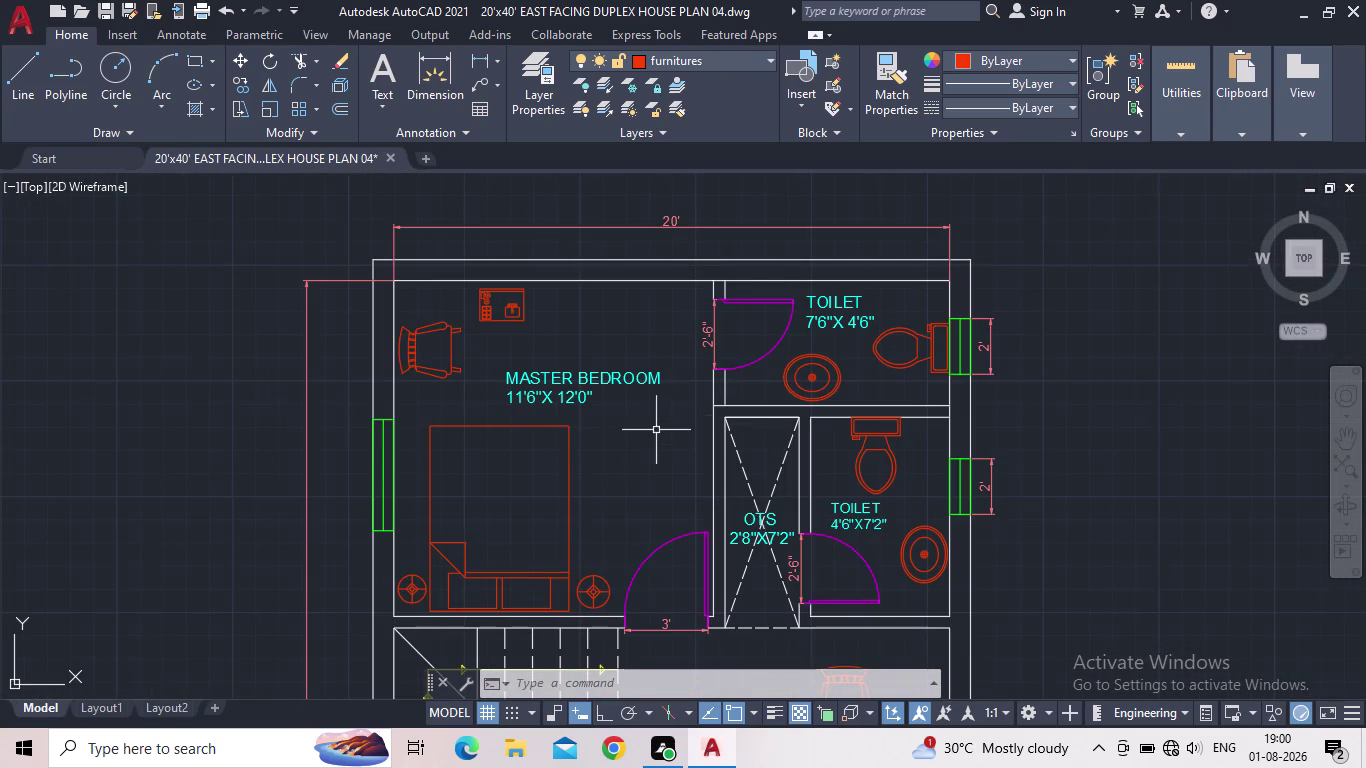
Erase the upper toilet's wash basin, WC, door, label and leftover wall stub.
click(812, 392)
click(906, 366)
scroll(down, 3)
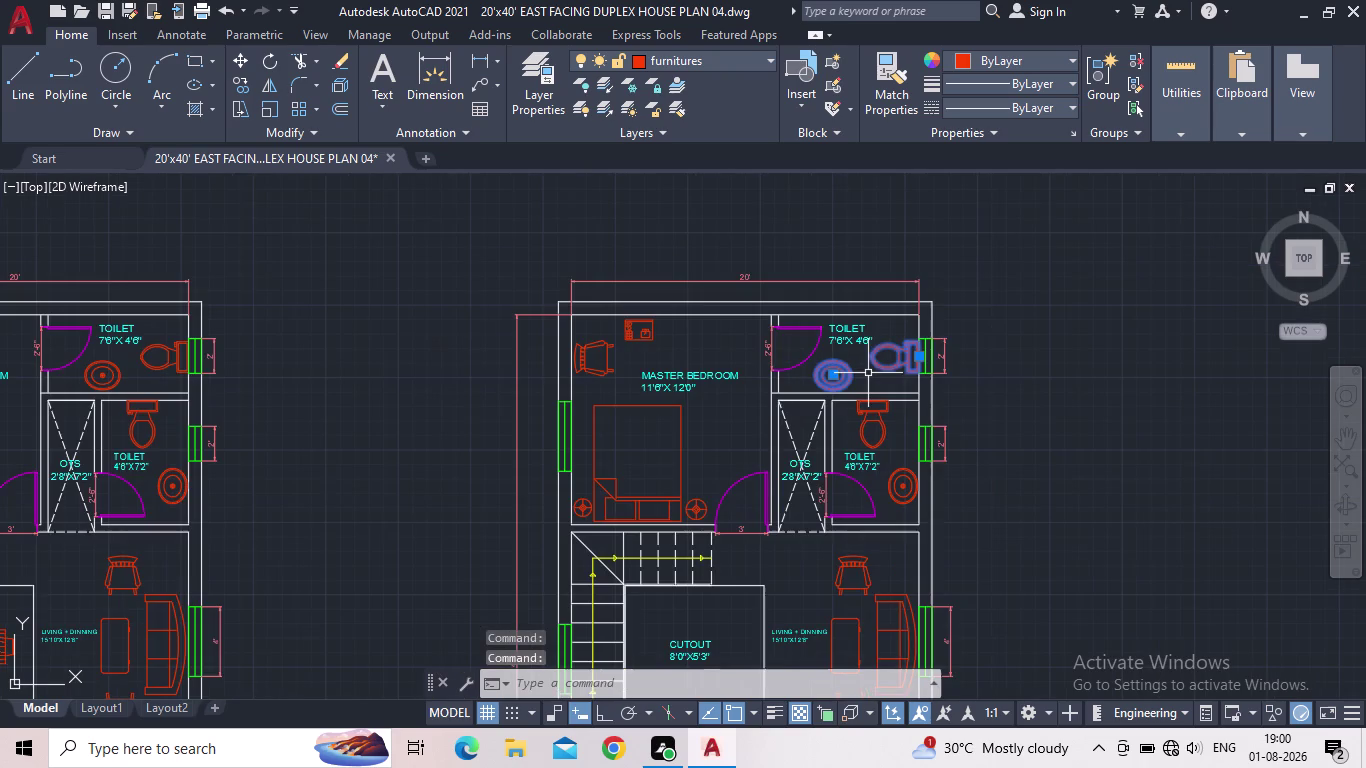
key(Delete)
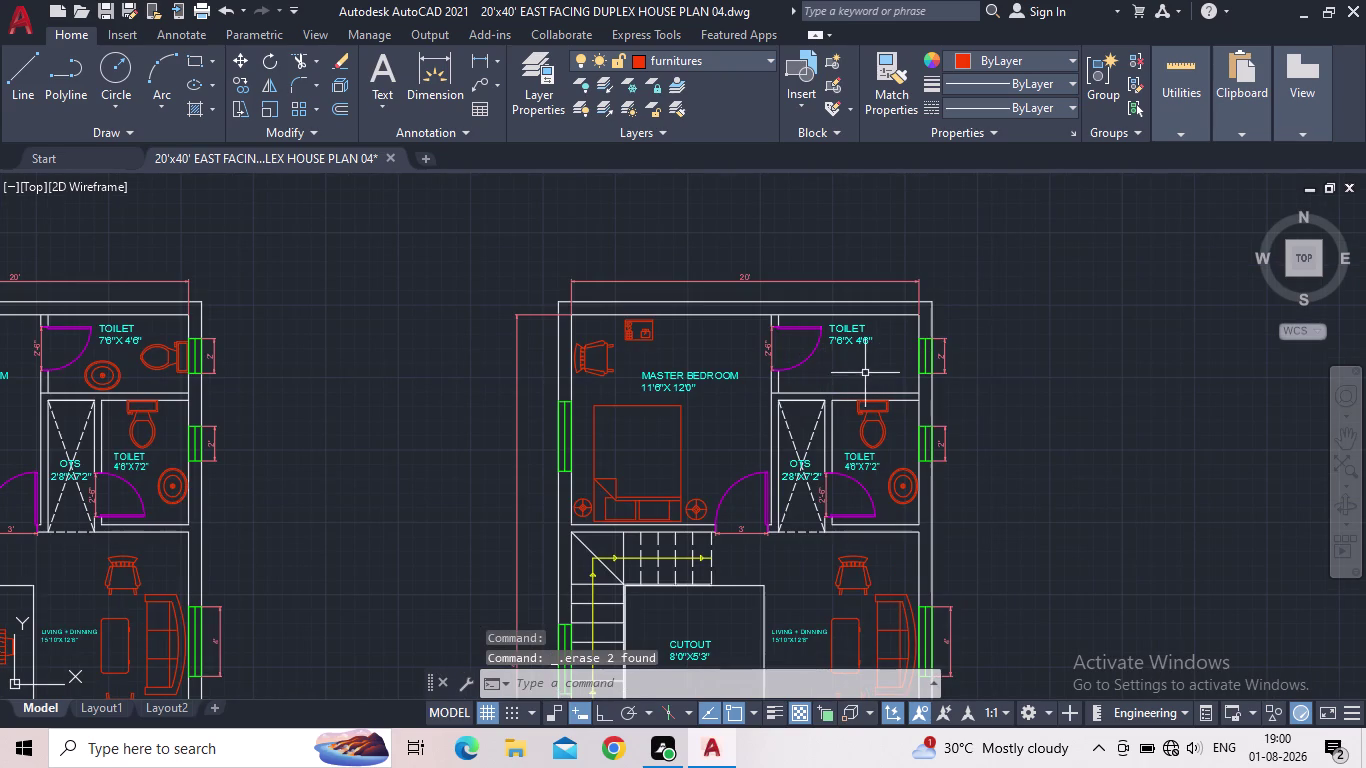
click(865, 373)
click(790, 337)
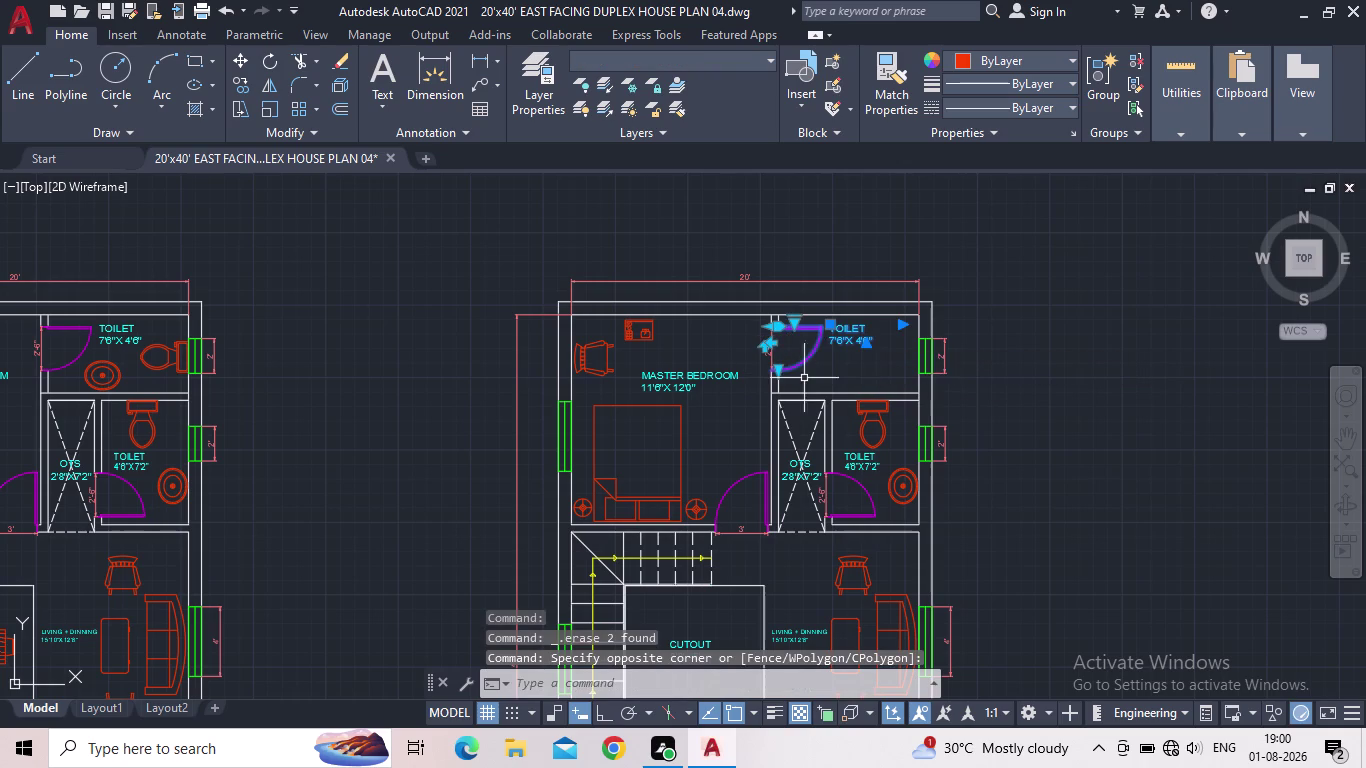
key(Delete)
scroll(up, 3)
click(791, 352)
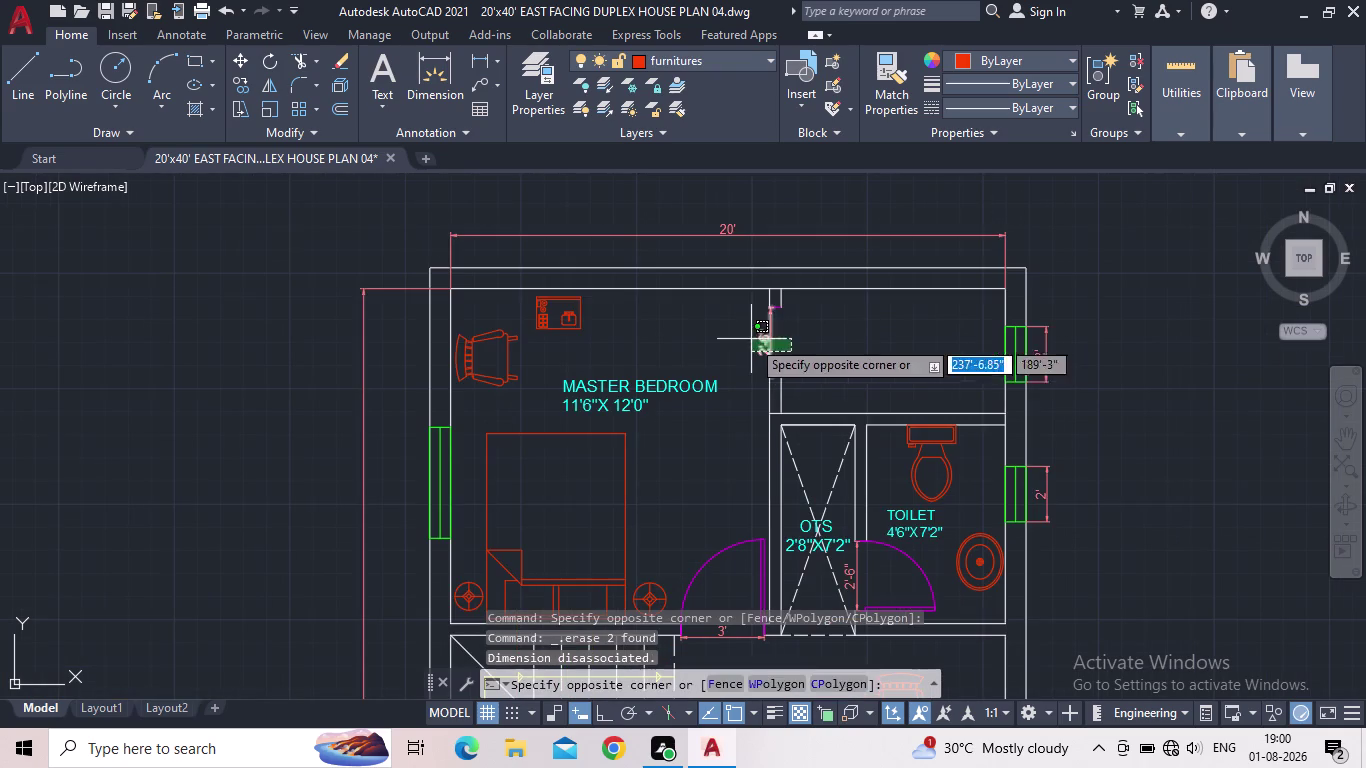
click(751, 339)
key(Delete)
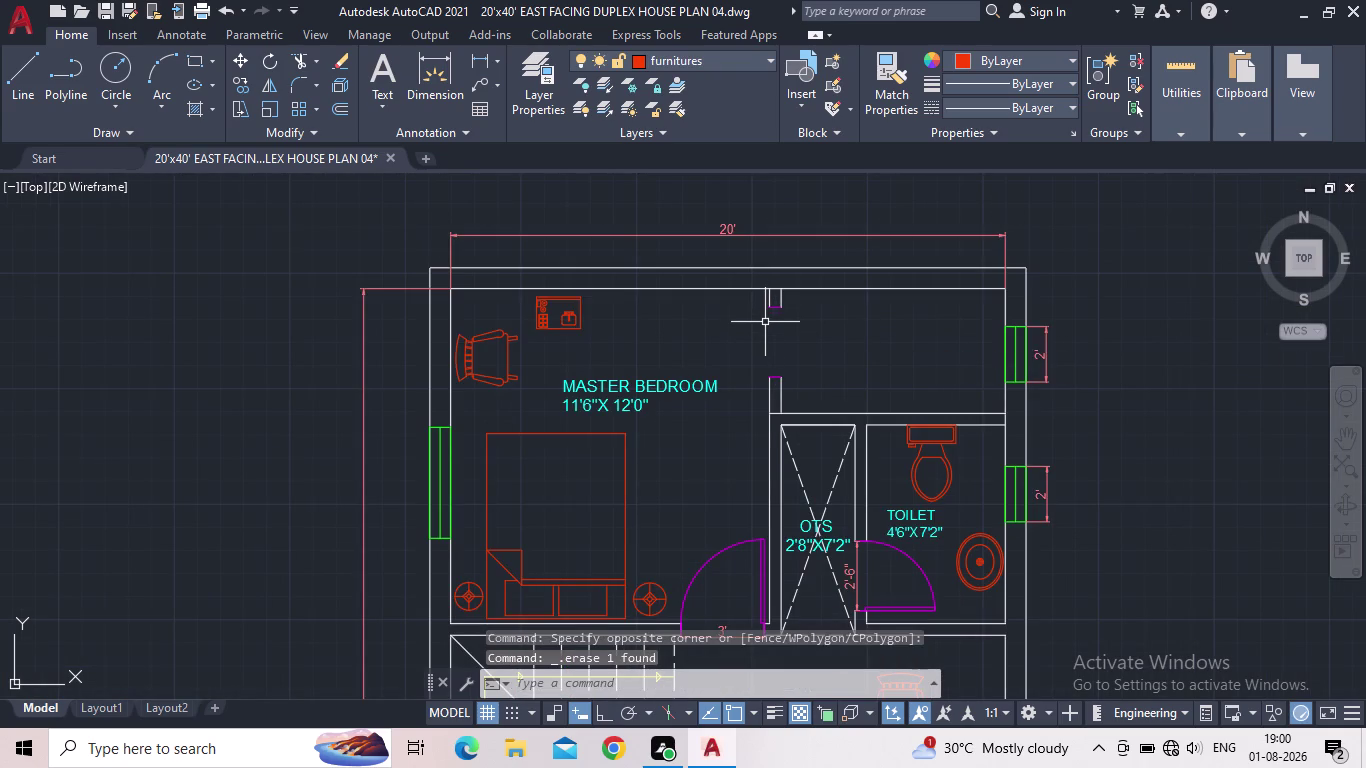
Delete the desk unit by the master bedroom's top wall.
middle_drag(803, 347, 766, 349)
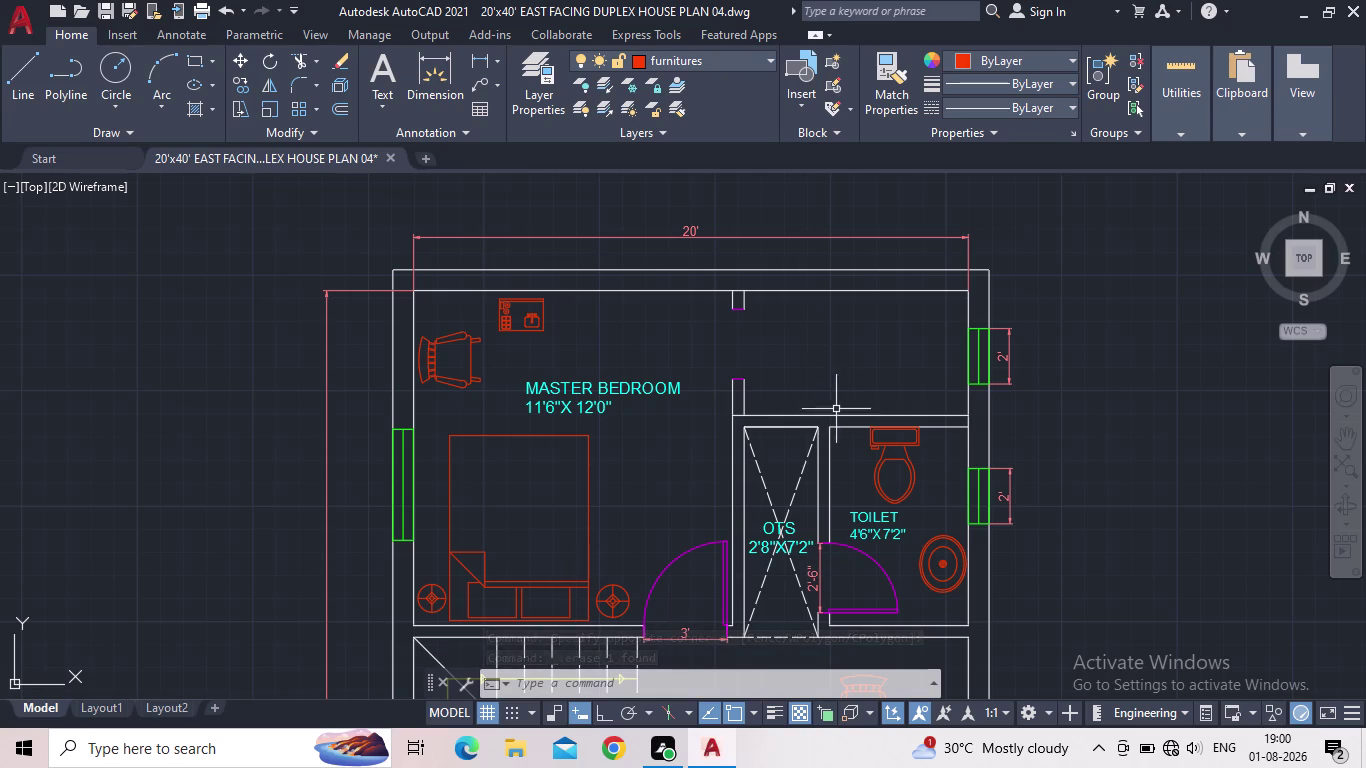
middle_drag(829, 469, 830, 431)
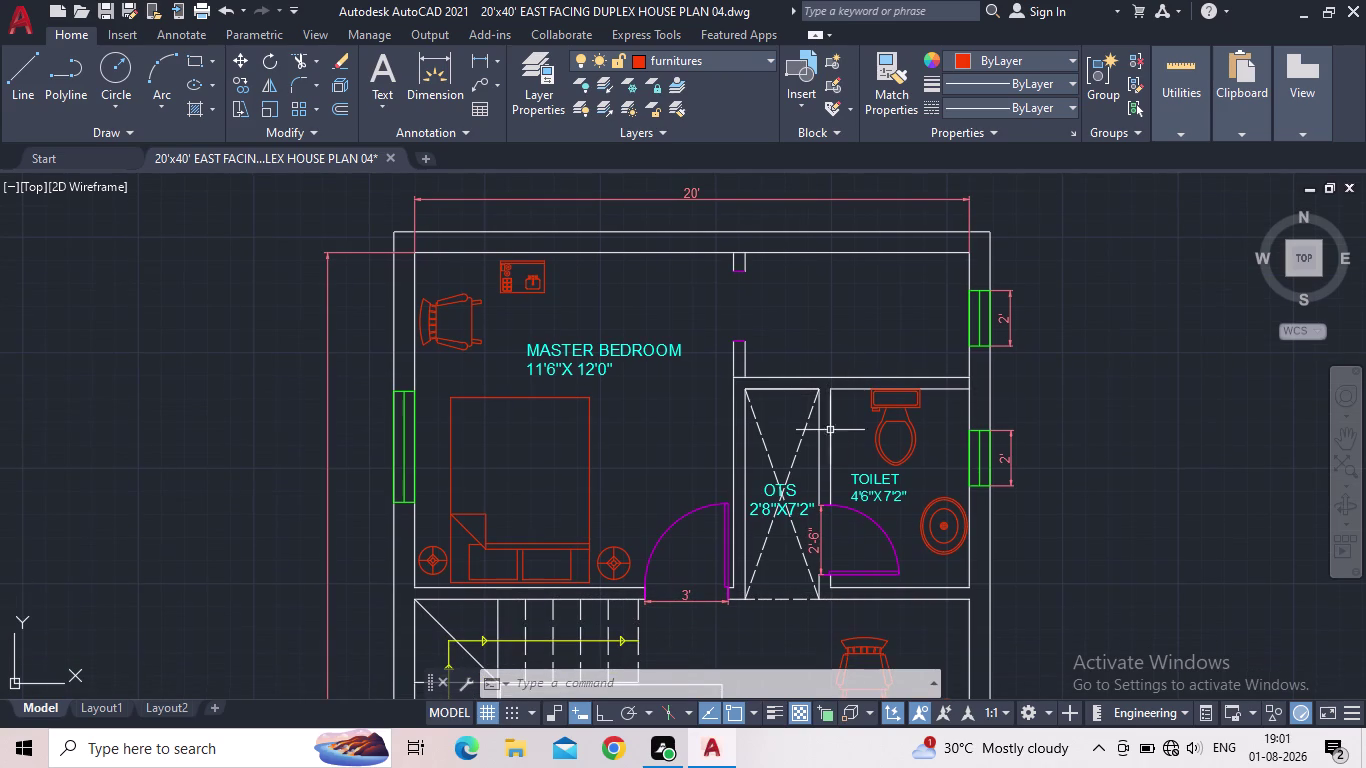
middle_drag(804, 322, 772, 323)
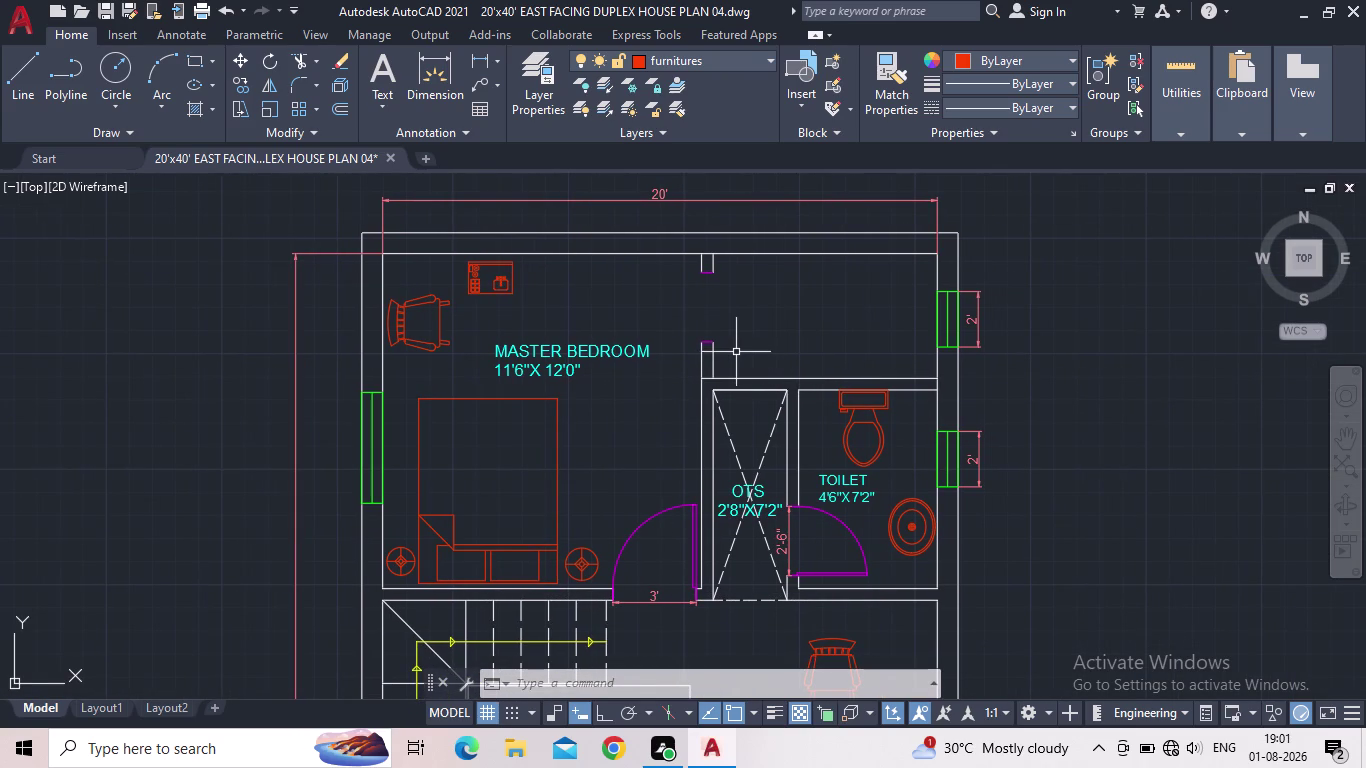
middle_drag(749, 323, 714, 331)
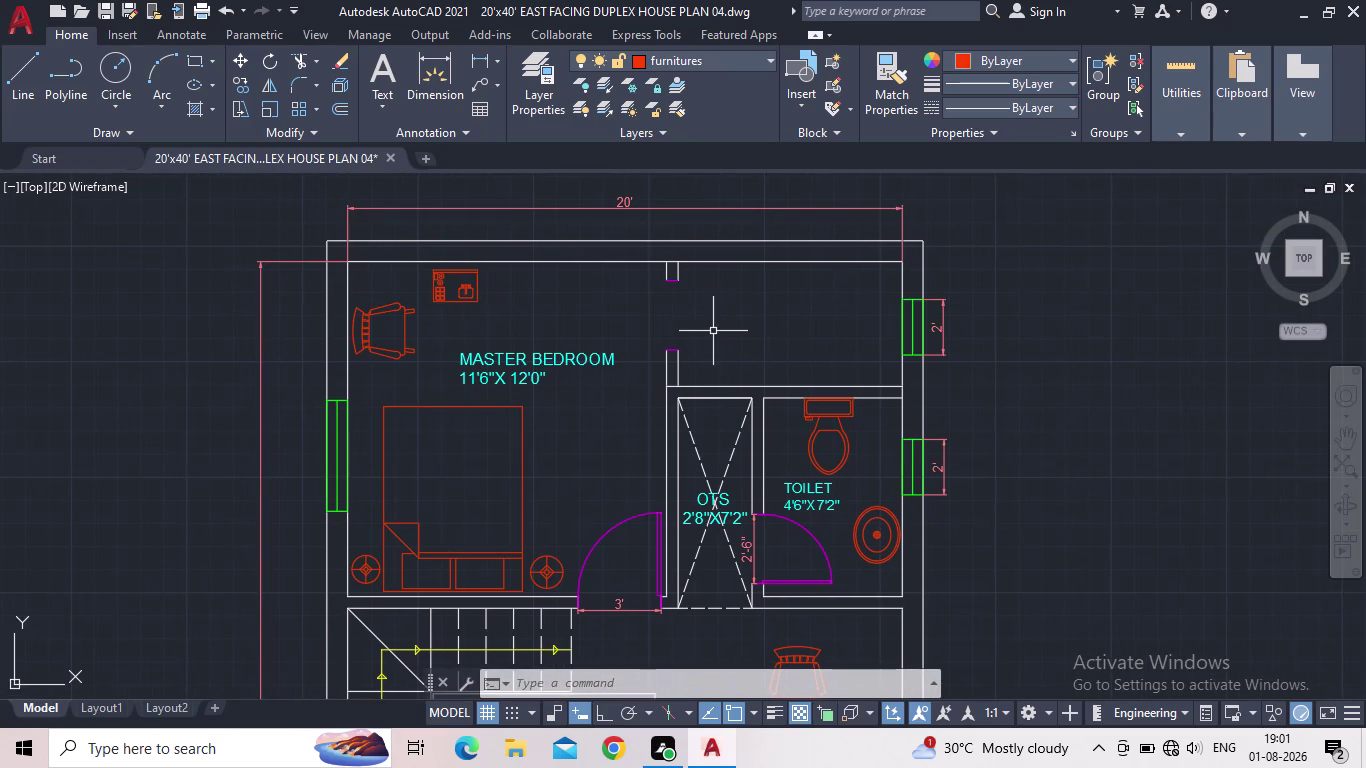
middle_drag(731, 330, 744, 314)
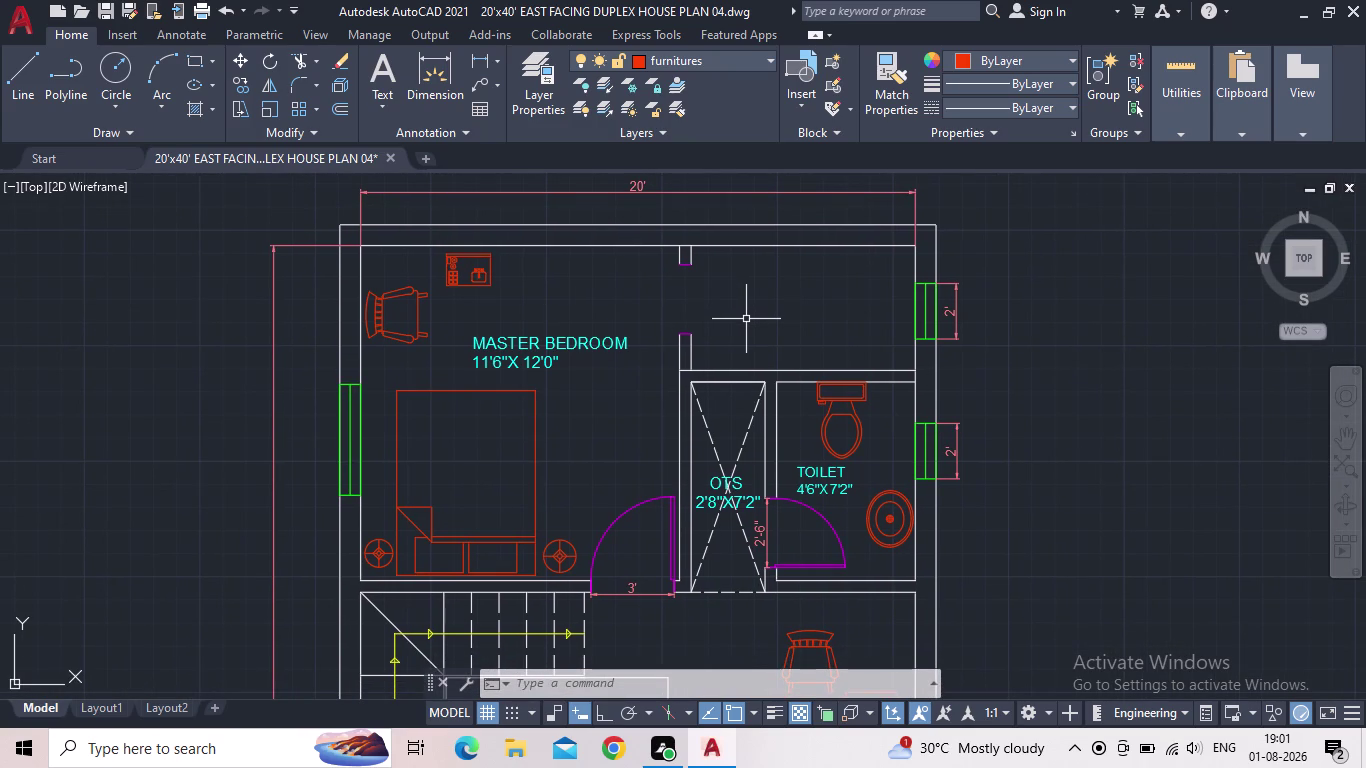
scroll(down, 3)
scroll(up, 3)
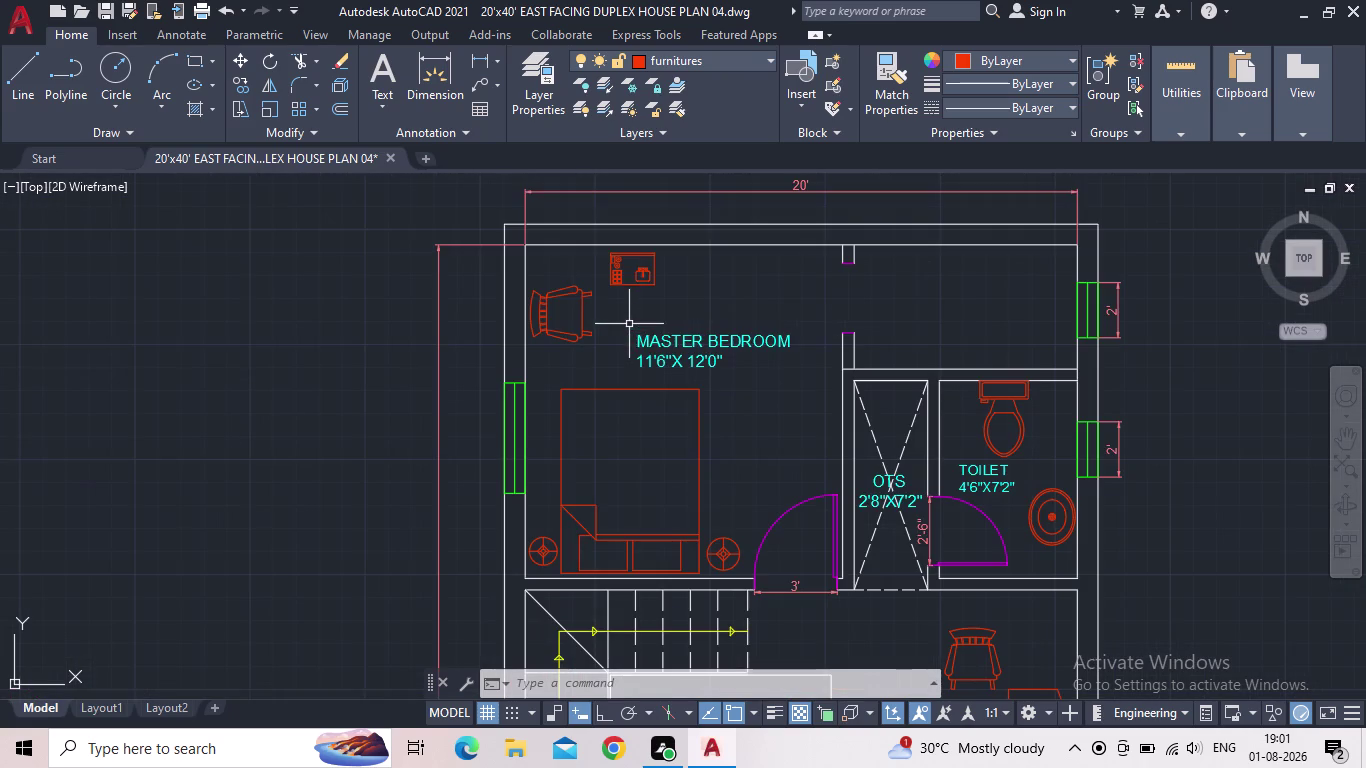
click(652, 309)
click(620, 270)
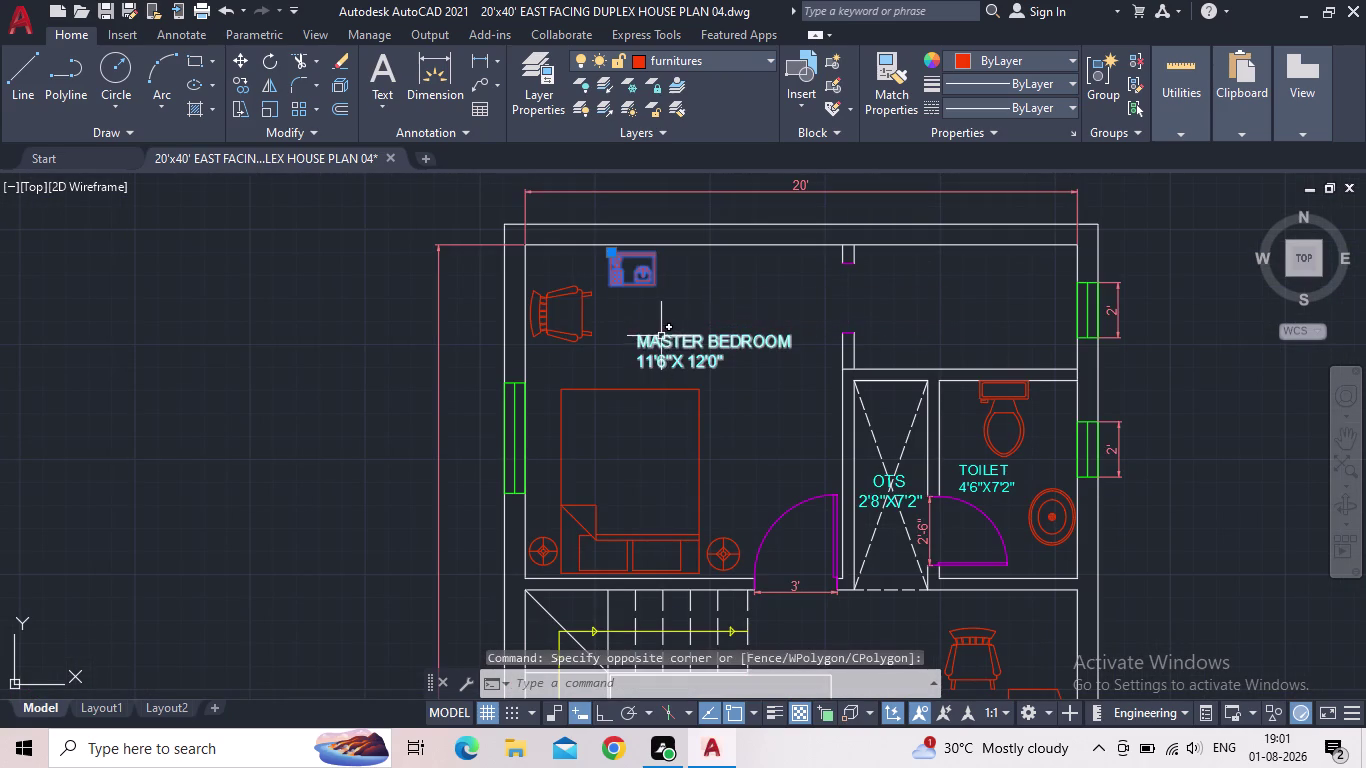
key(Delete)
Delete the bedroom chair and recentre the view on the master bedroom.
drag(579, 356, 573, 347)
click(556, 311)
key(Delete)
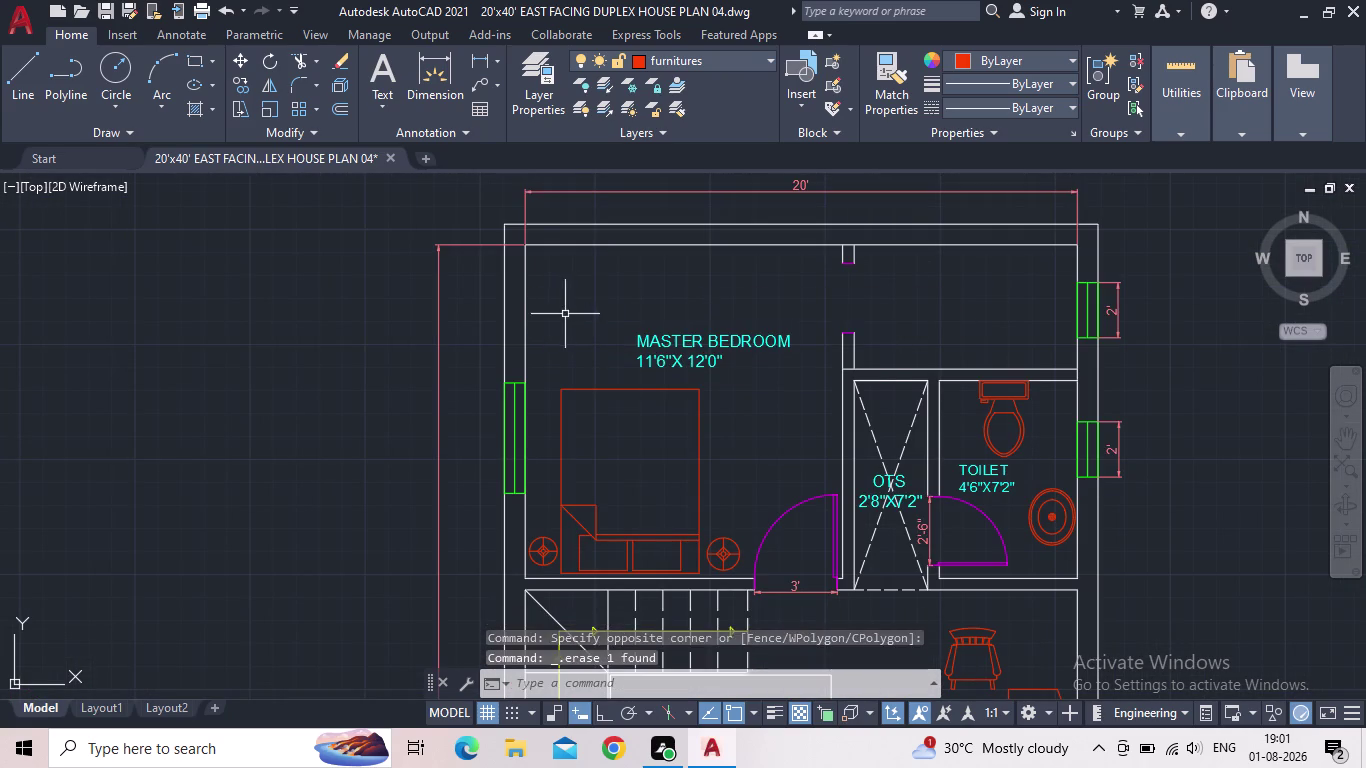
scroll(down, 3)
middle_drag(581, 320, 476, 311)
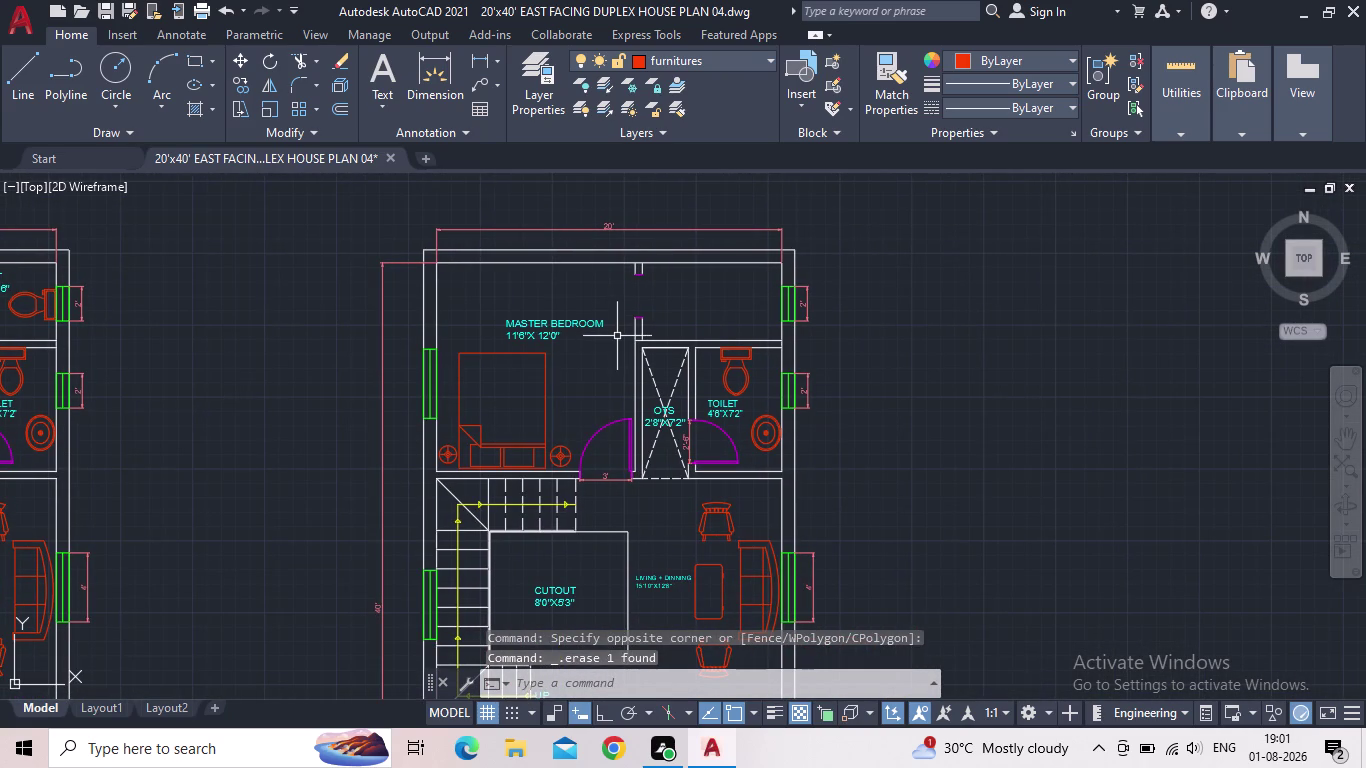
scroll(down, 3)
middle_drag(599, 328, 599, 280)
scroll(up, 3)
middle_drag(491, 256, 509, 371)
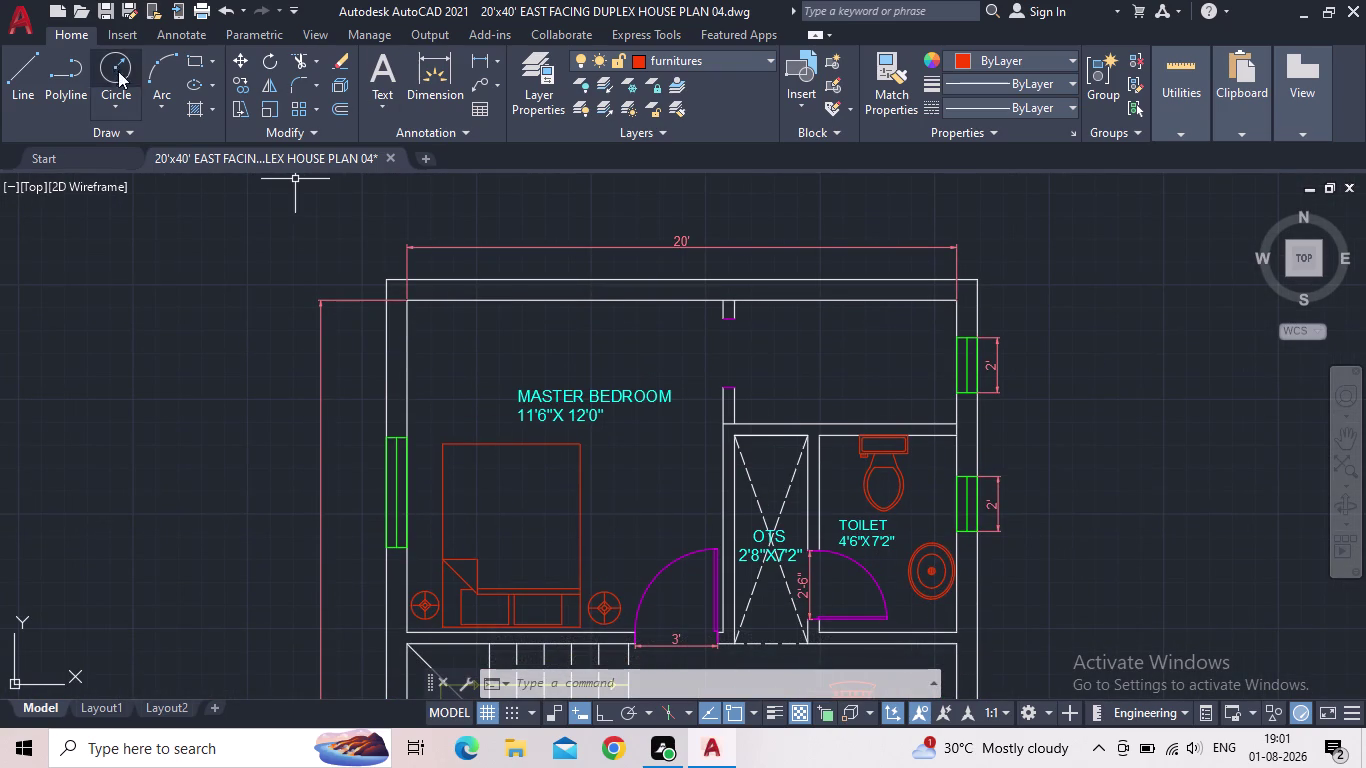
Draw the outer wardrobe shelf outline against the top wall with Ortho on.
click(32, 80)
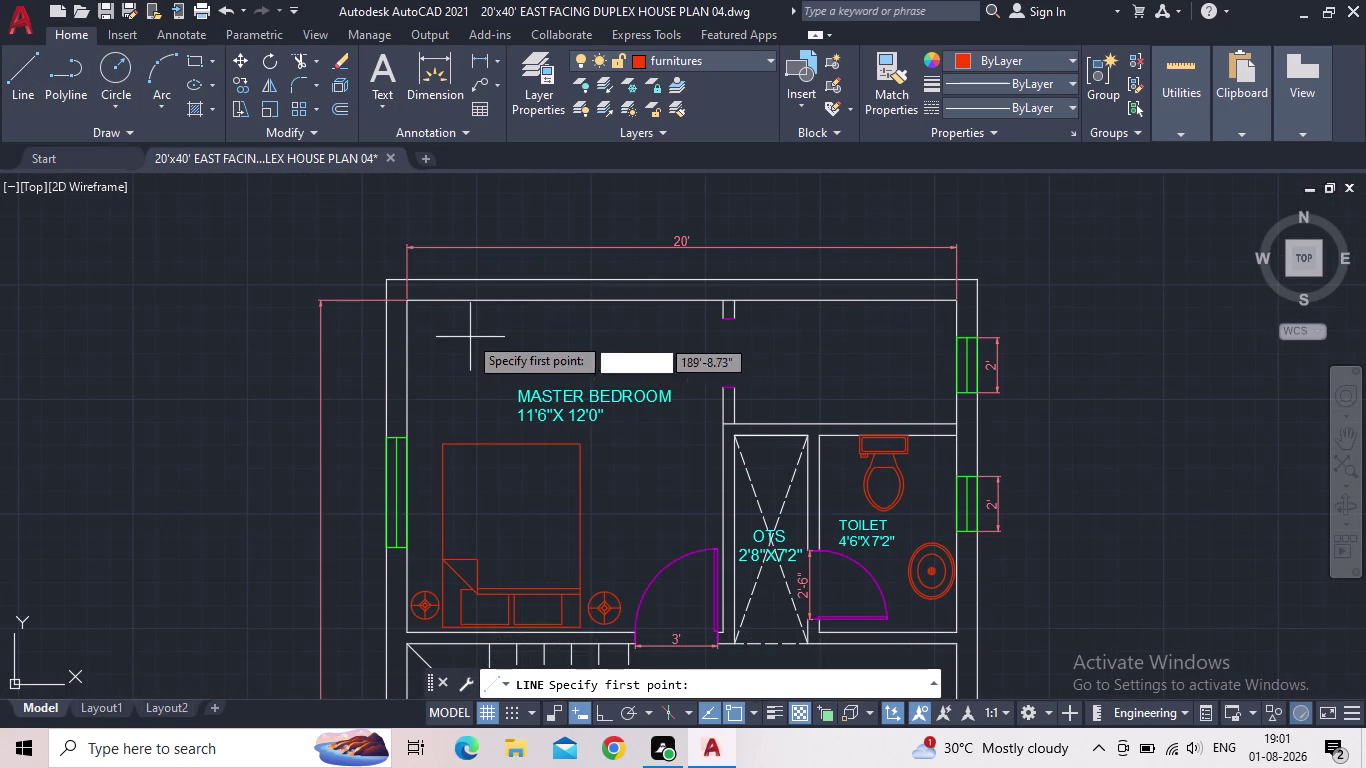
scroll(up, 3)
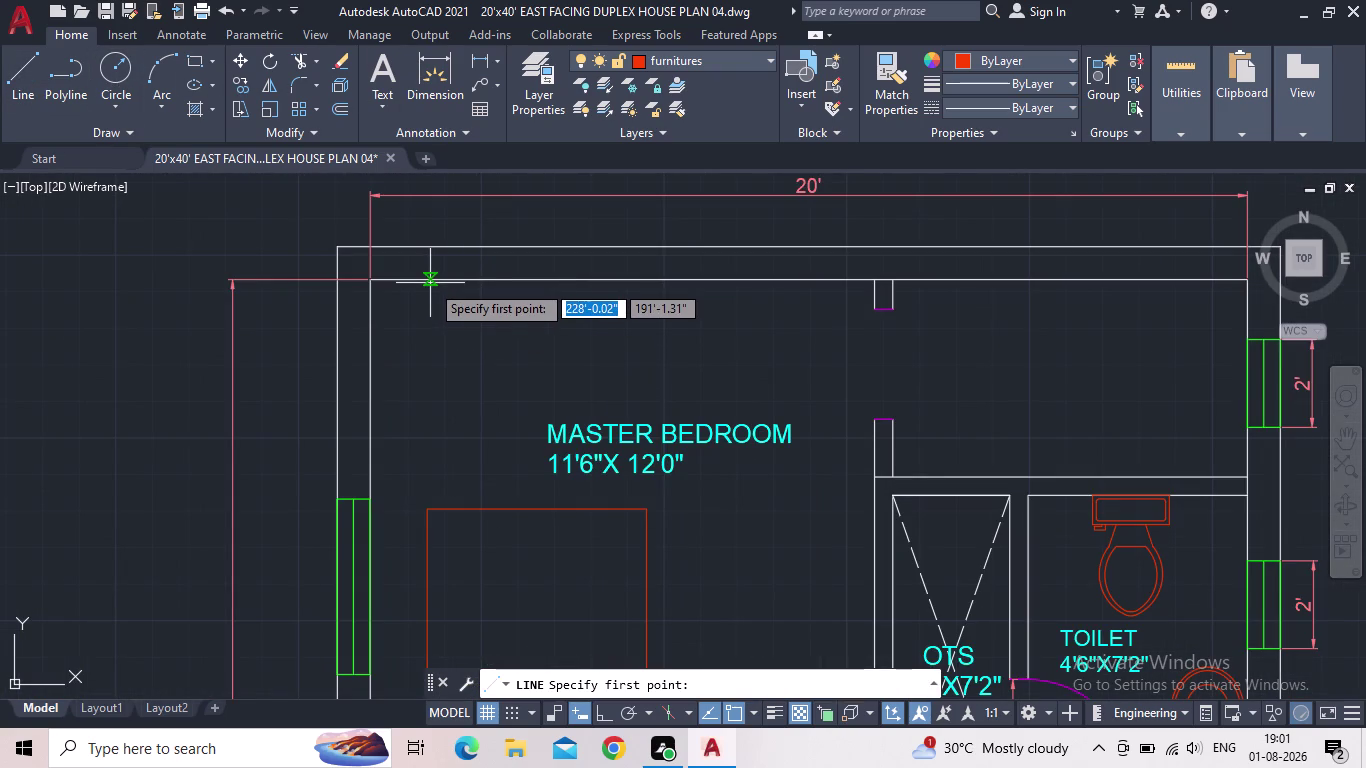
click(430, 283)
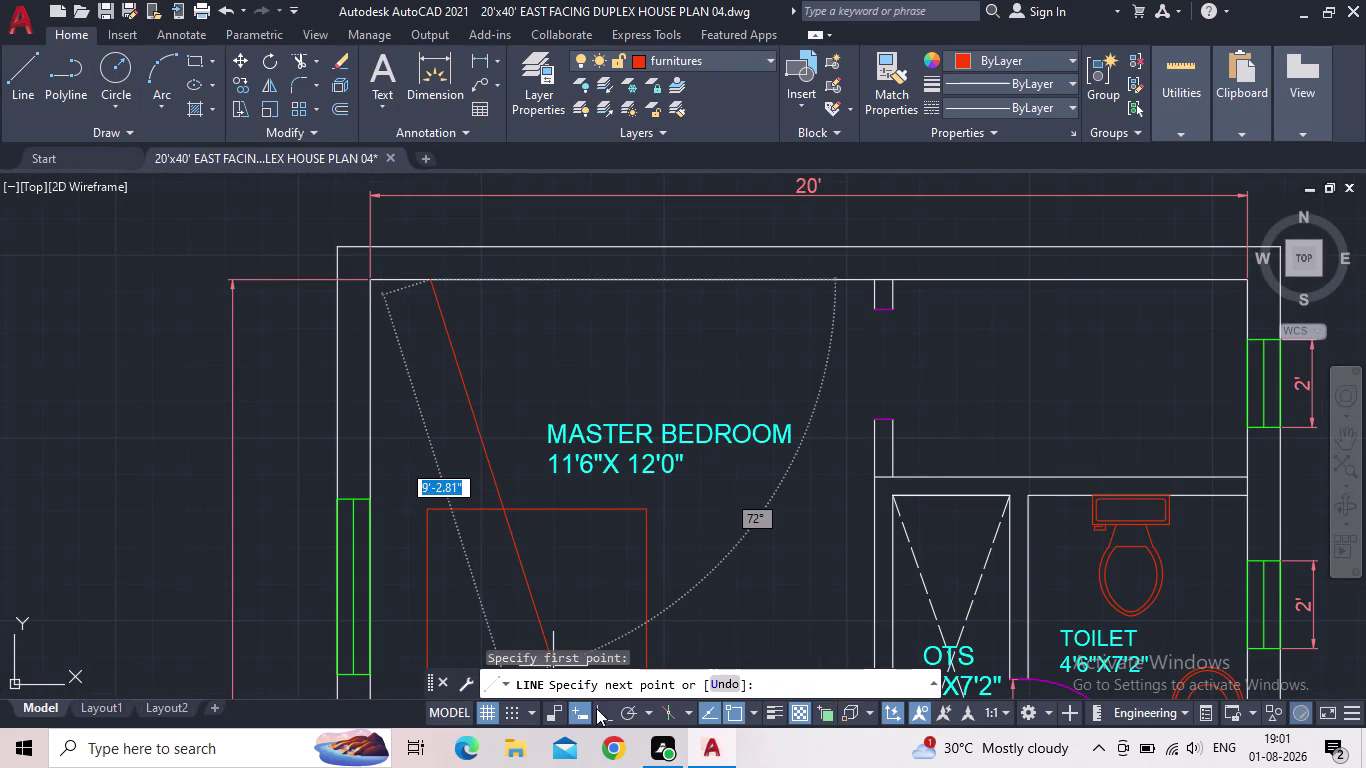
click(596, 708)
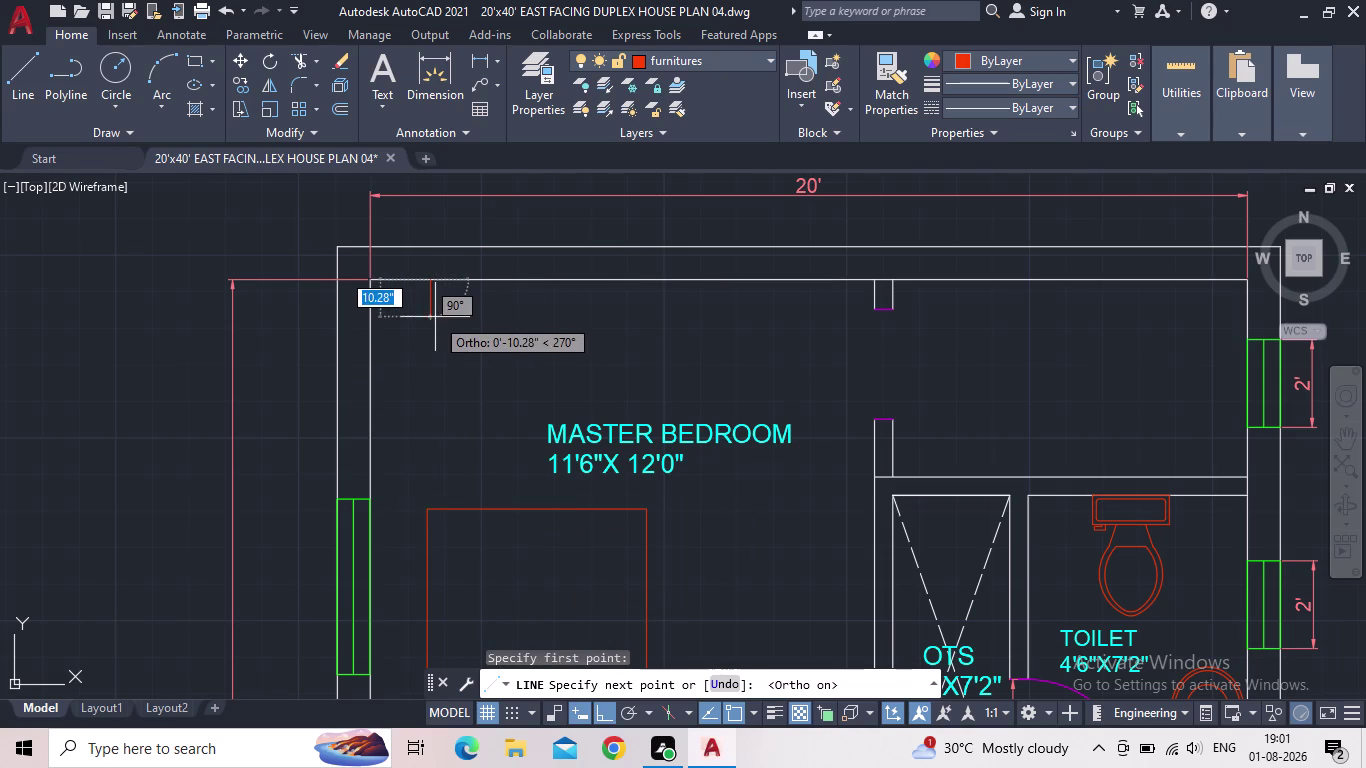
click(431, 312)
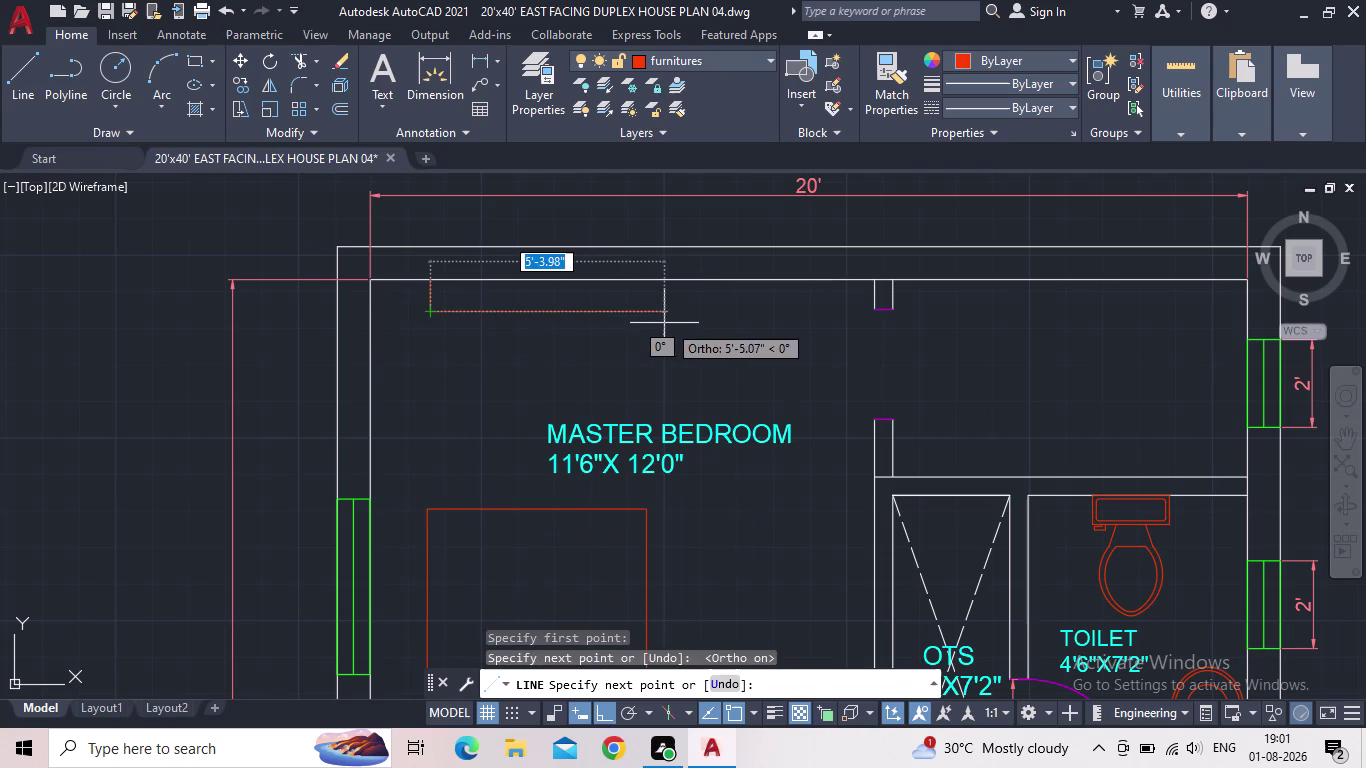
click(659, 318)
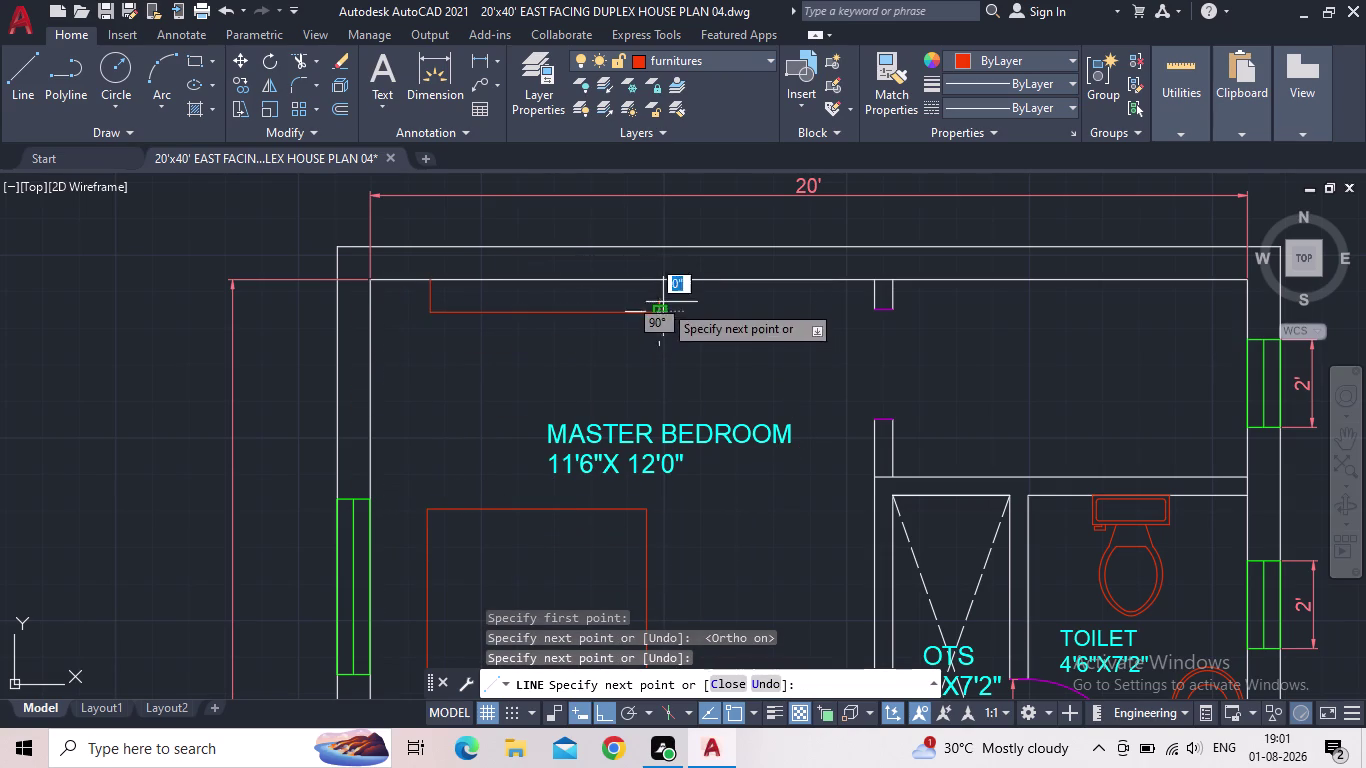
click(659, 285)
key(Escape)
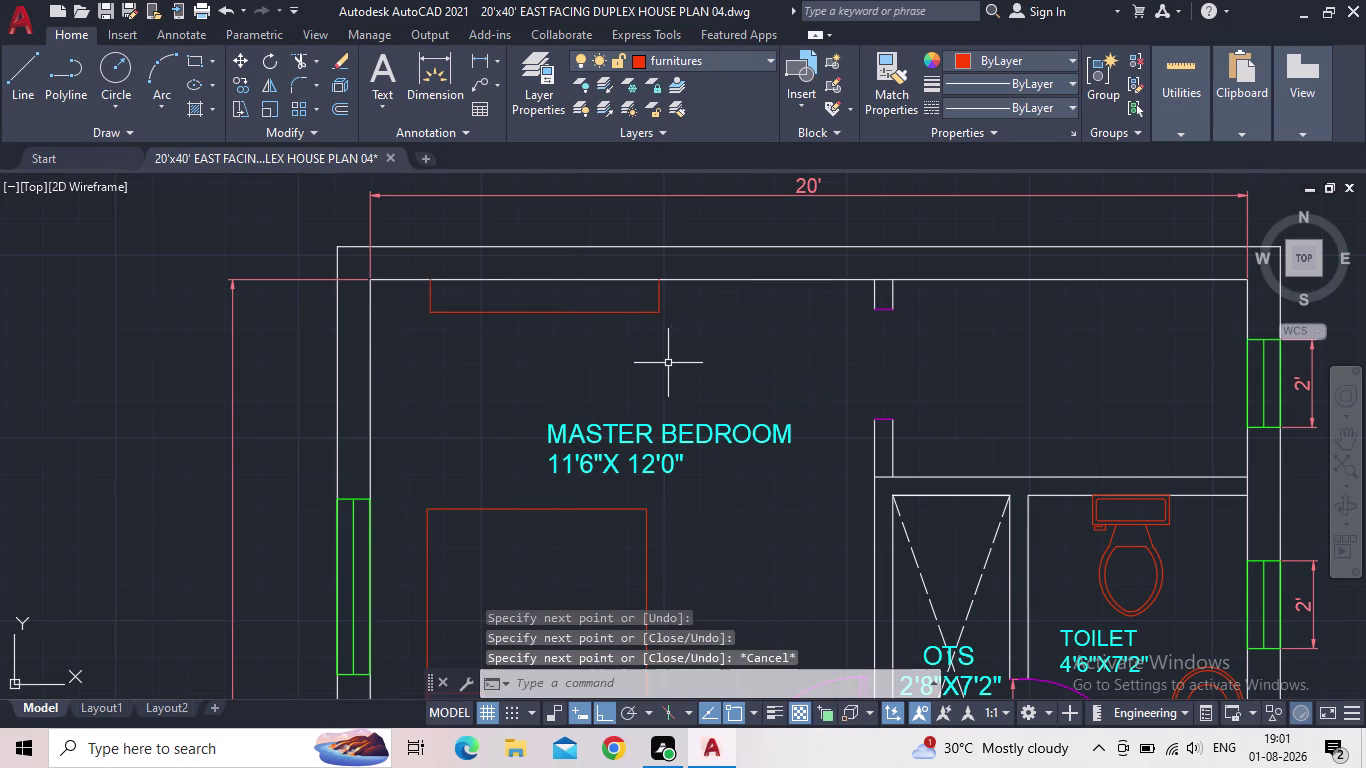
Start the inner shelf line just inside the outer outline's left edge.
key(space)
key(space)
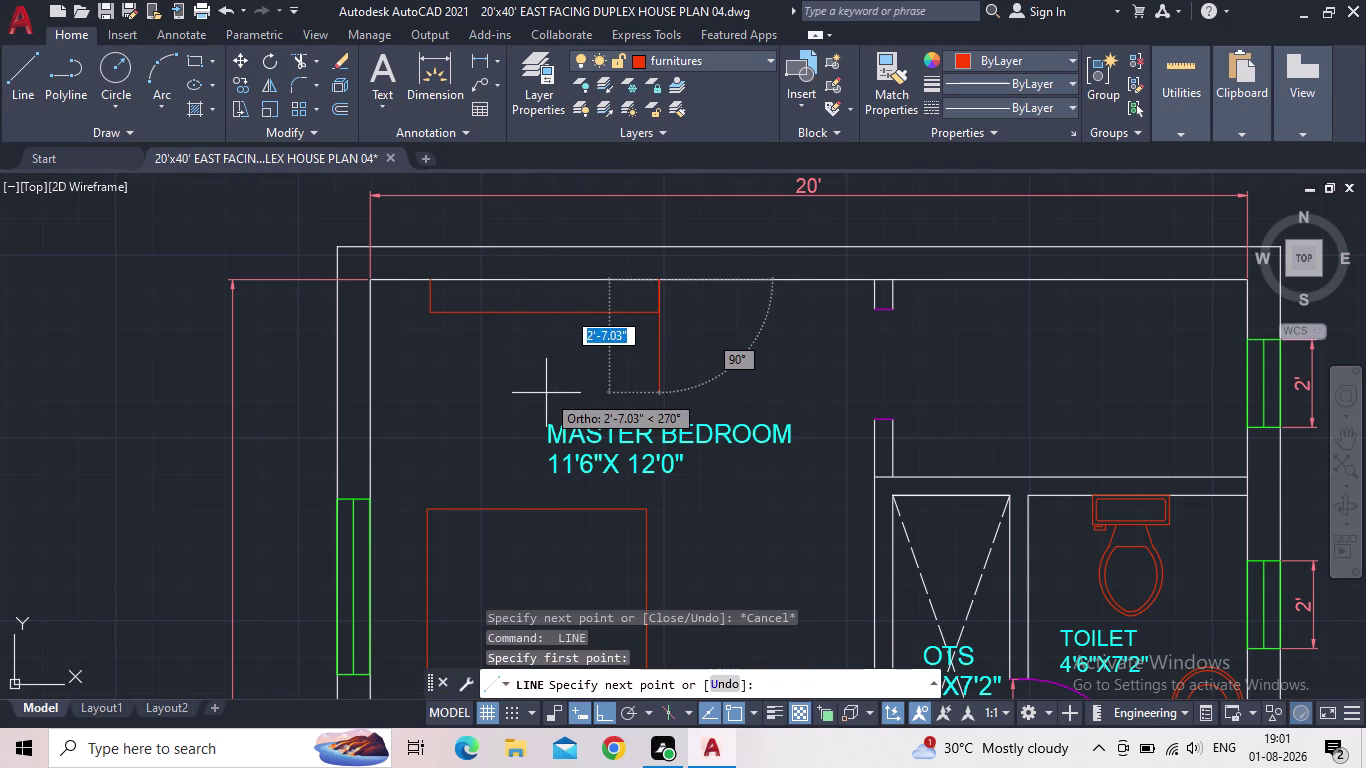
key(Escape)
key(space)
scroll(up, 3)
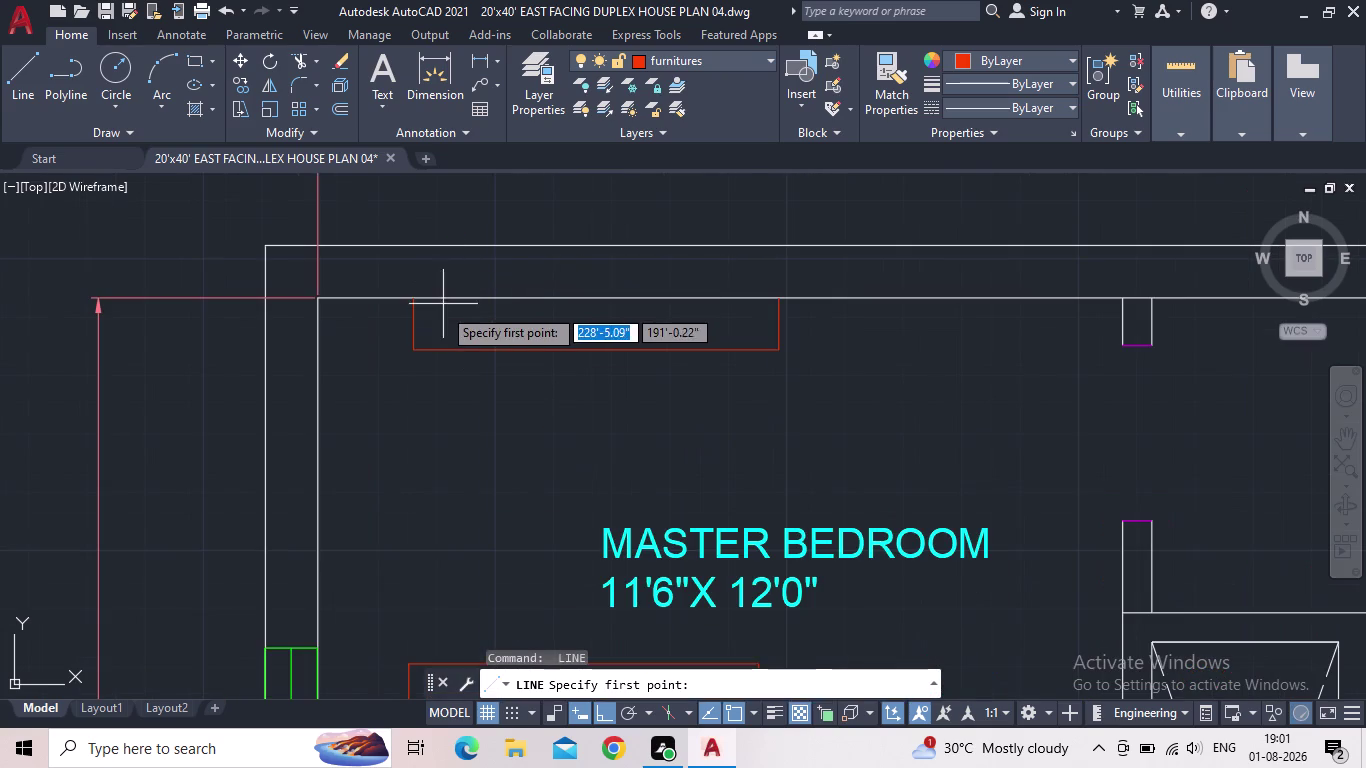
click(450, 298)
scroll(up, 3)
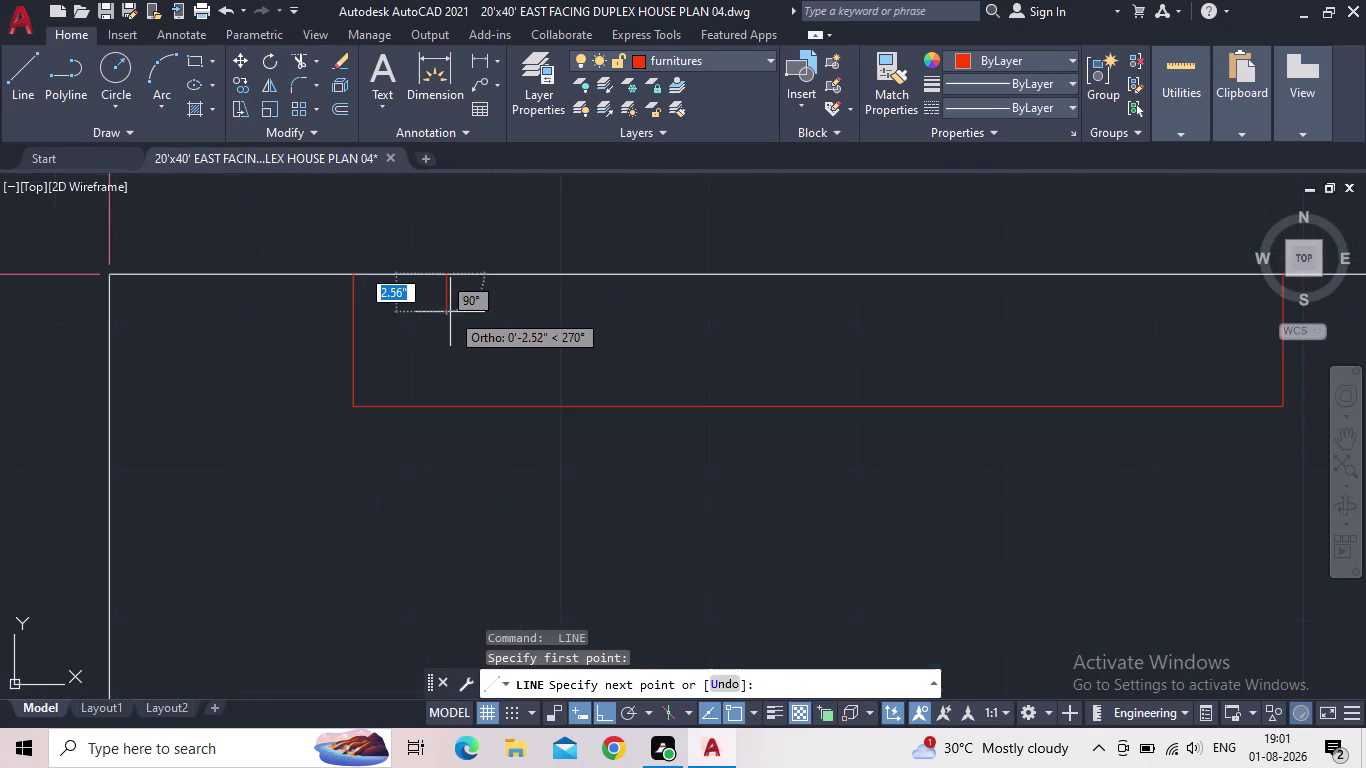
scroll(up, 3)
click(442, 306)
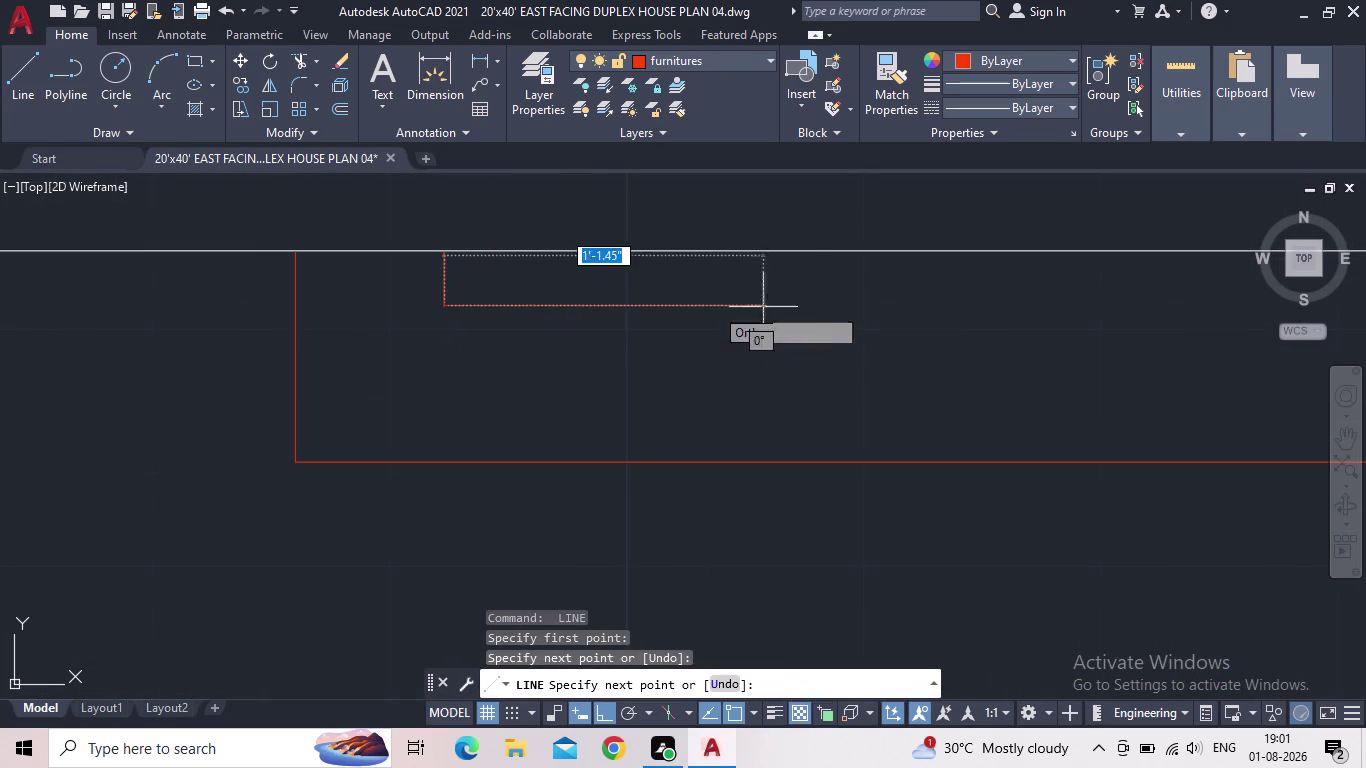
Run the inner shelf line along the wall and return it up to the wall.
middle_drag(968, 319, 640, 420)
scroll(down, 3)
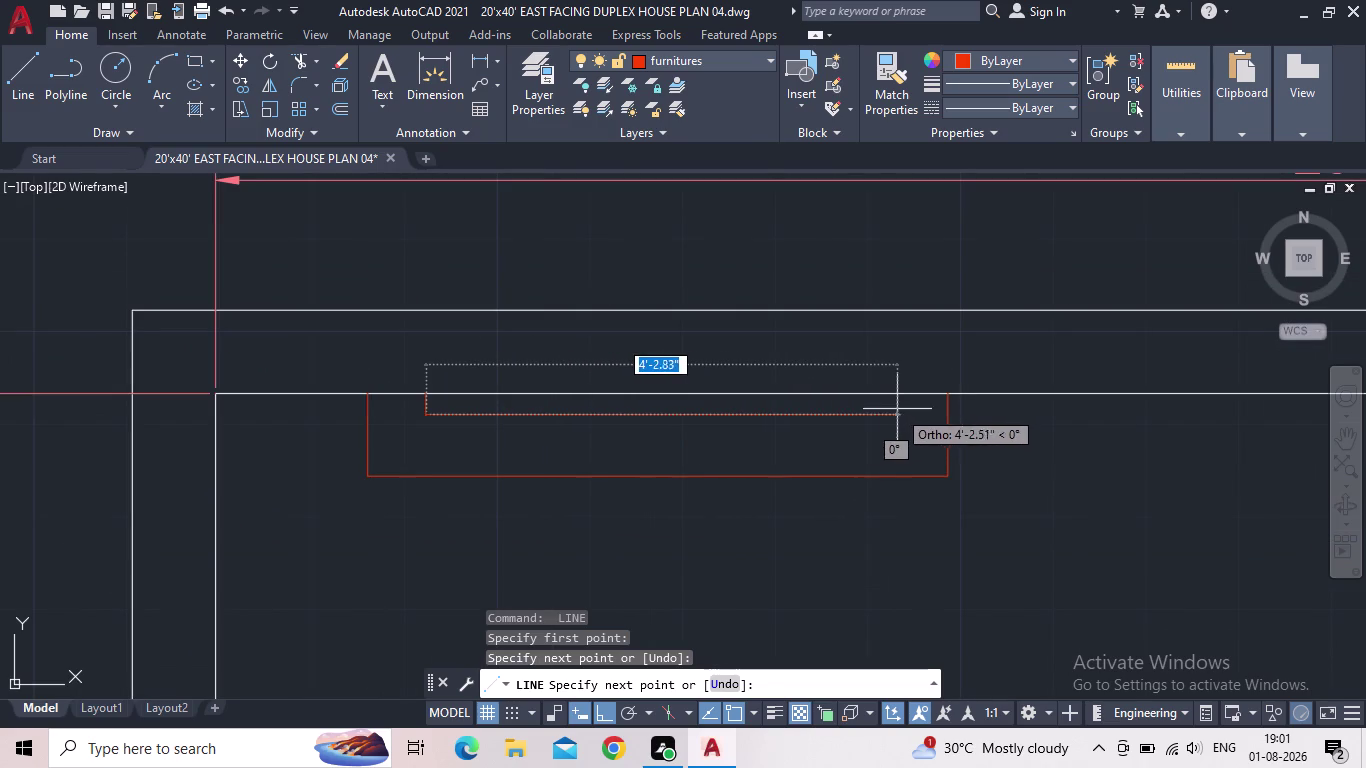
click(902, 415)
click(899, 399)
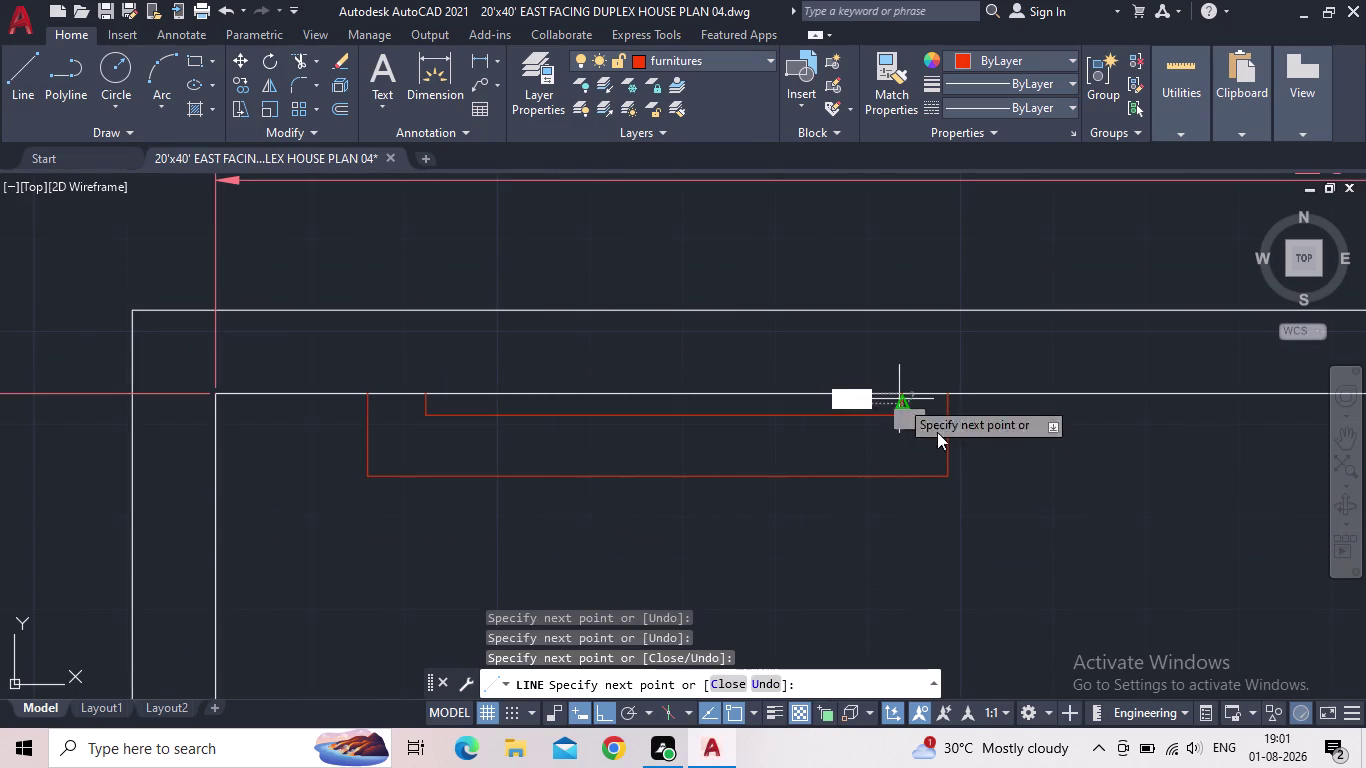
key(Escape)
scroll(down, 3)
scroll(down, 3)
middle_drag(824, 452, 649, 414)
scroll(down, 3)
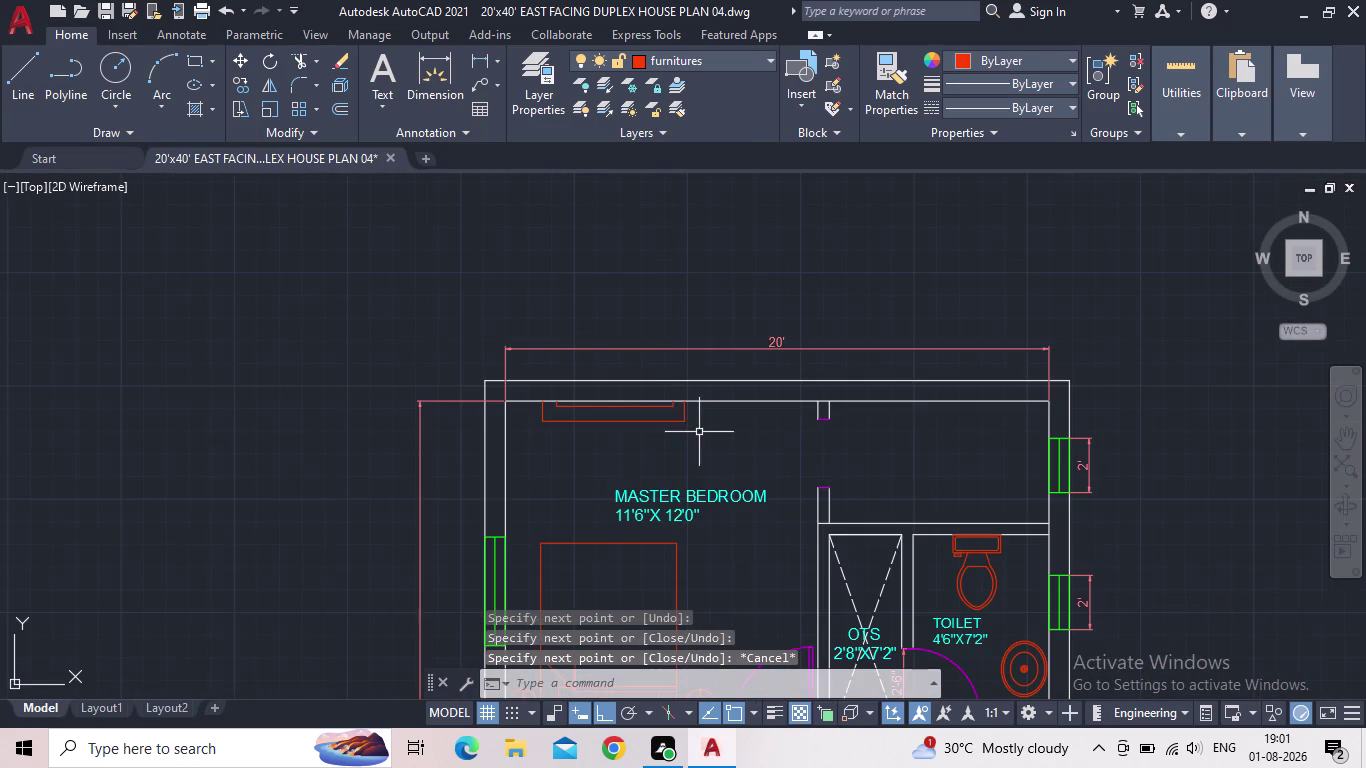
Pan across the plans to the small loose rectangle and start DIMLINEAR.
middle_drag(641, 433, 700, 376)
scroll(down, 3)
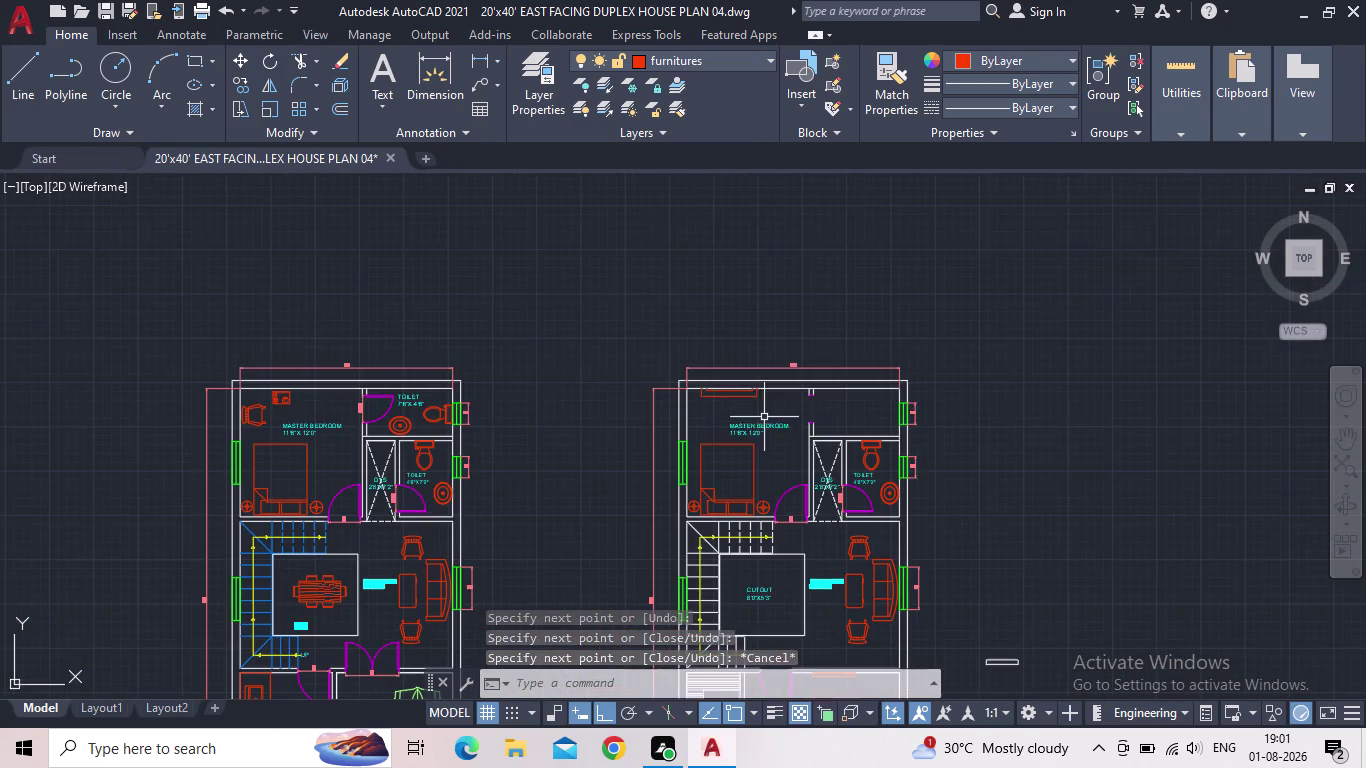
middle_drag(763, 412, 587, 430)
scroll(up, 3)
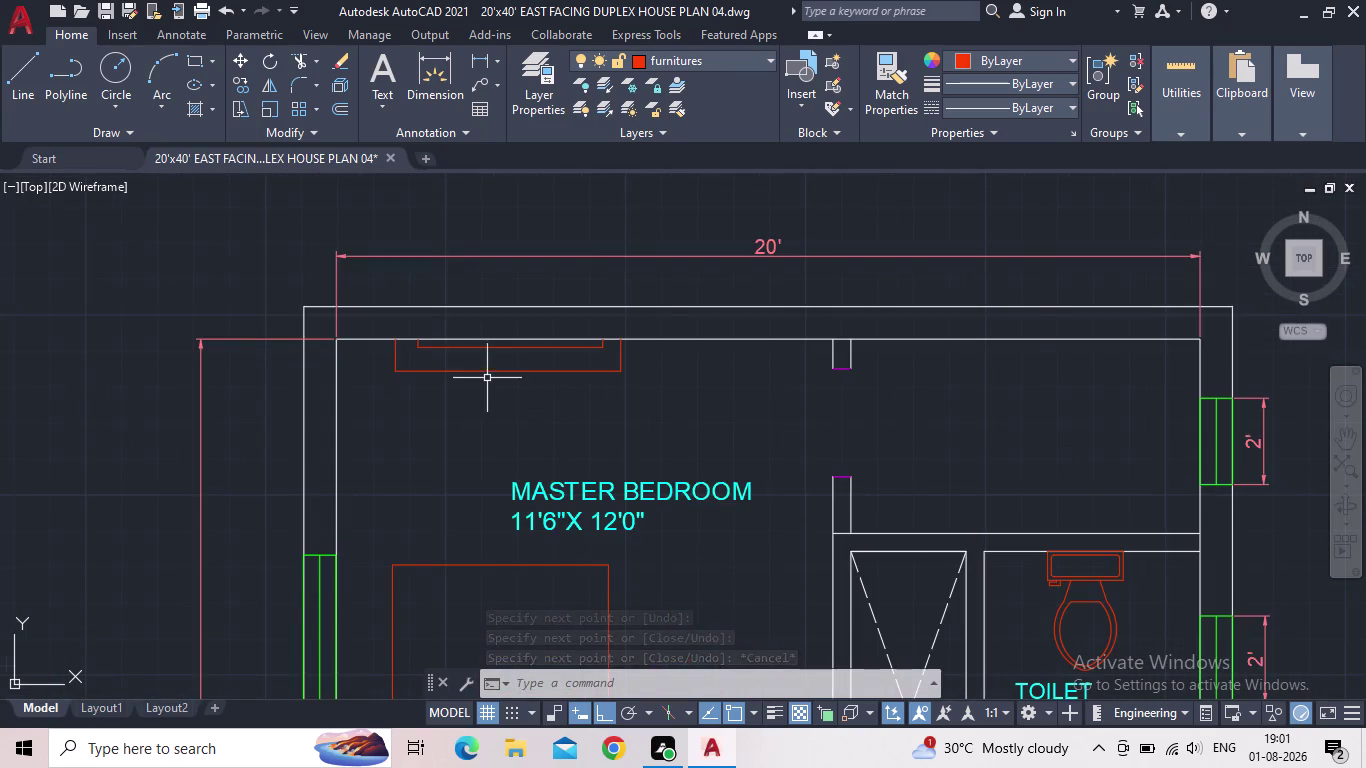
scroll(up, 3)
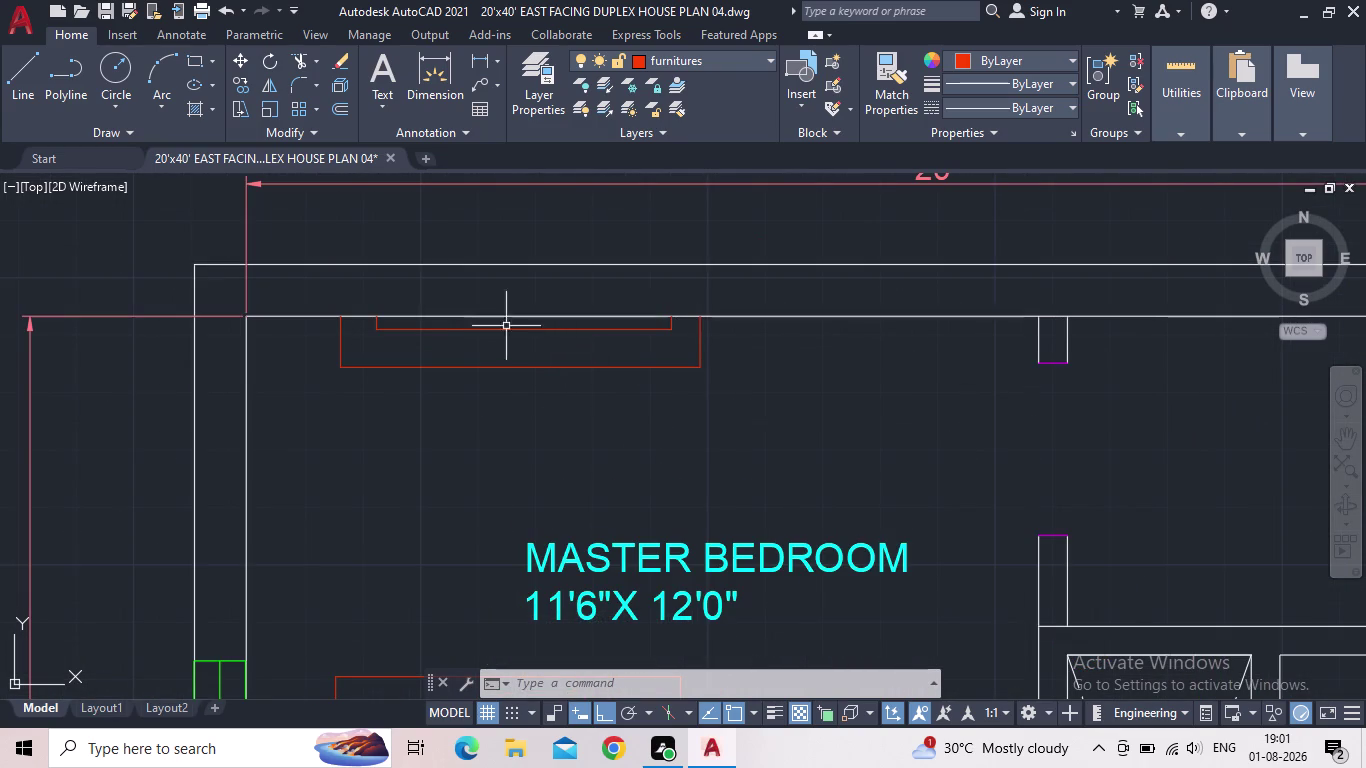
scroll(down, 3)
middle_drag(566, 385, 600, 368)
scroll(down, 3)
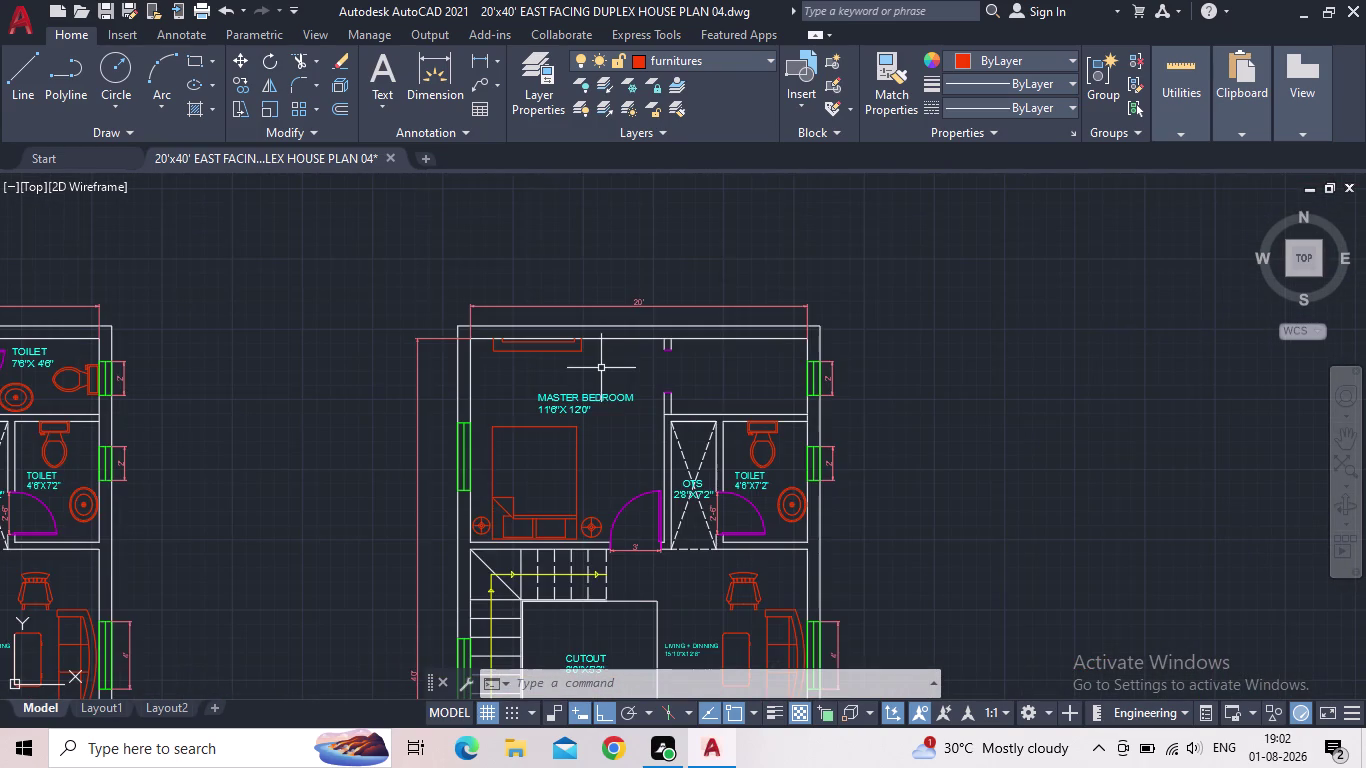
middle_drag(638, 370, 580, 370)
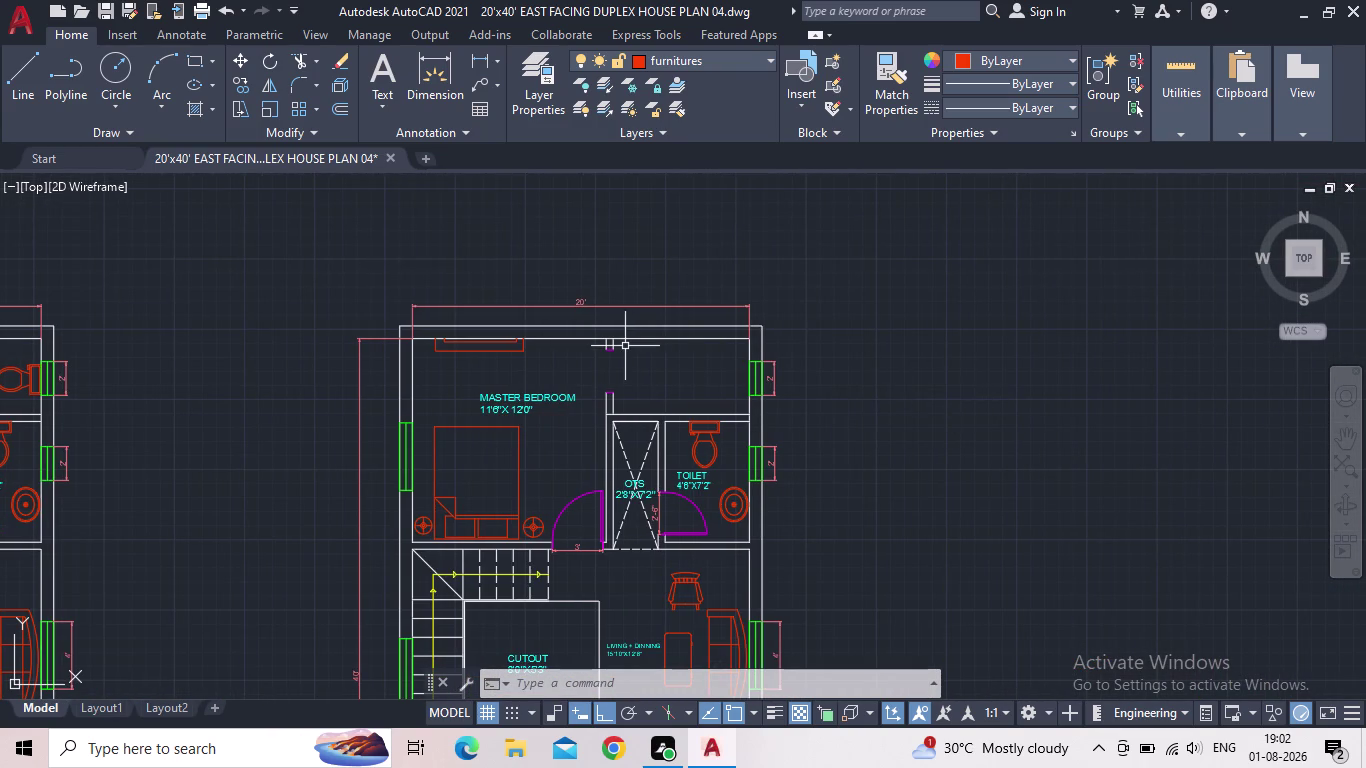
scroll(down, 3)
middle_drag(718, 380, 711, 344)
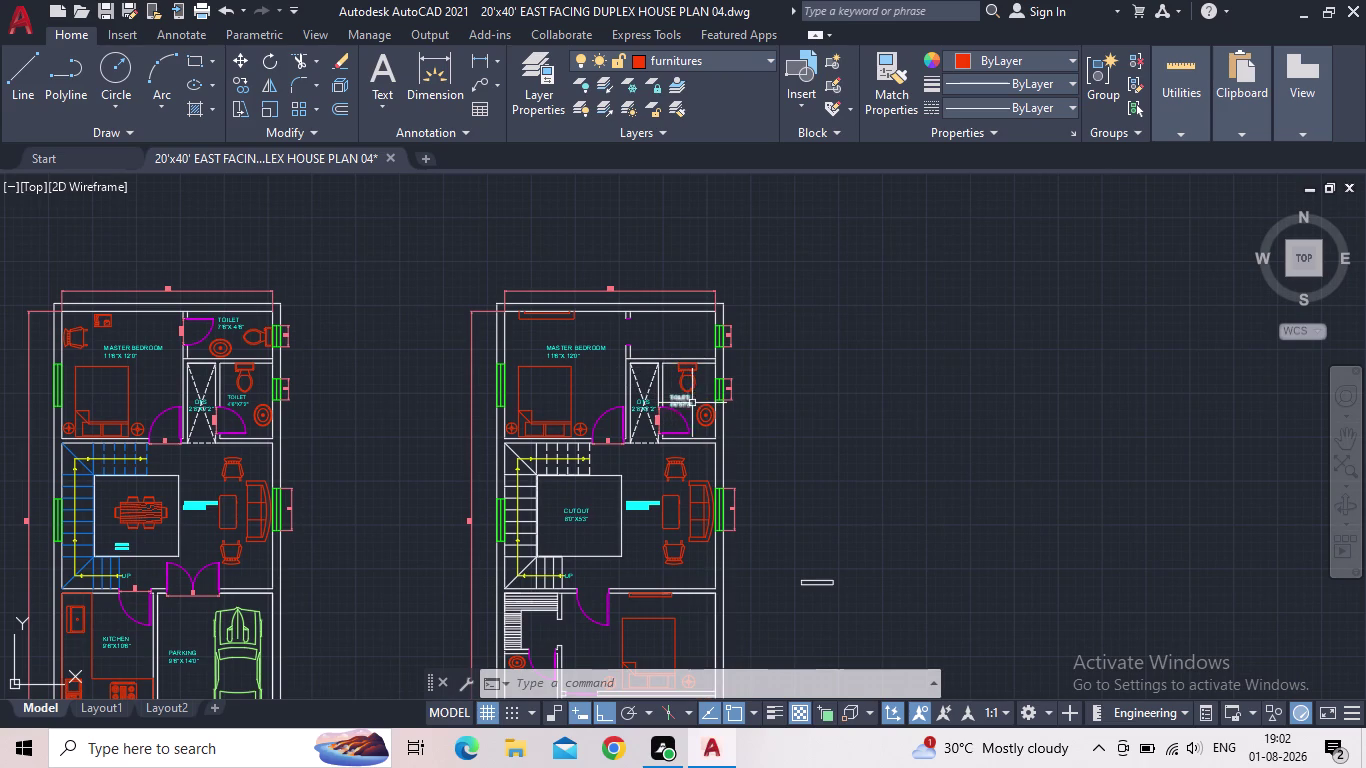
middle_drag(701, 416, 724, 284)
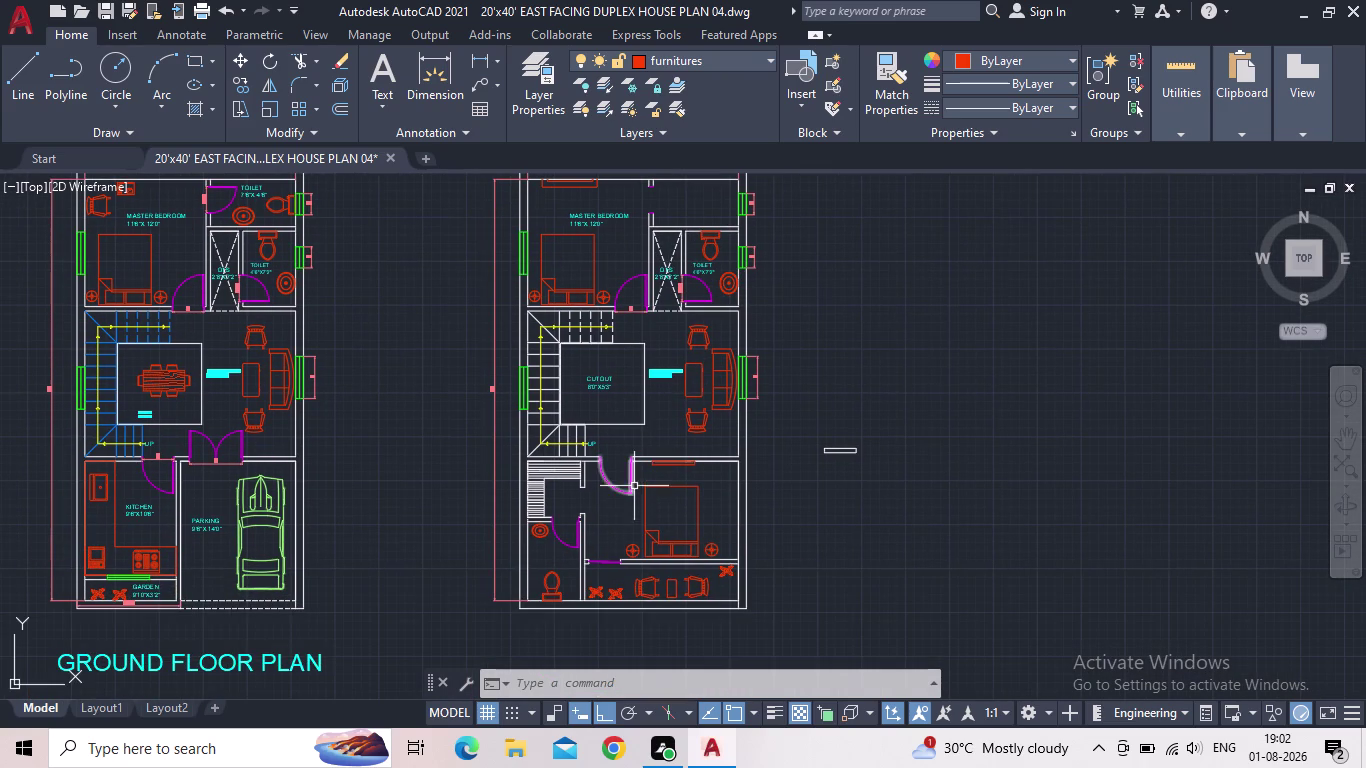
scroll(up, 3)
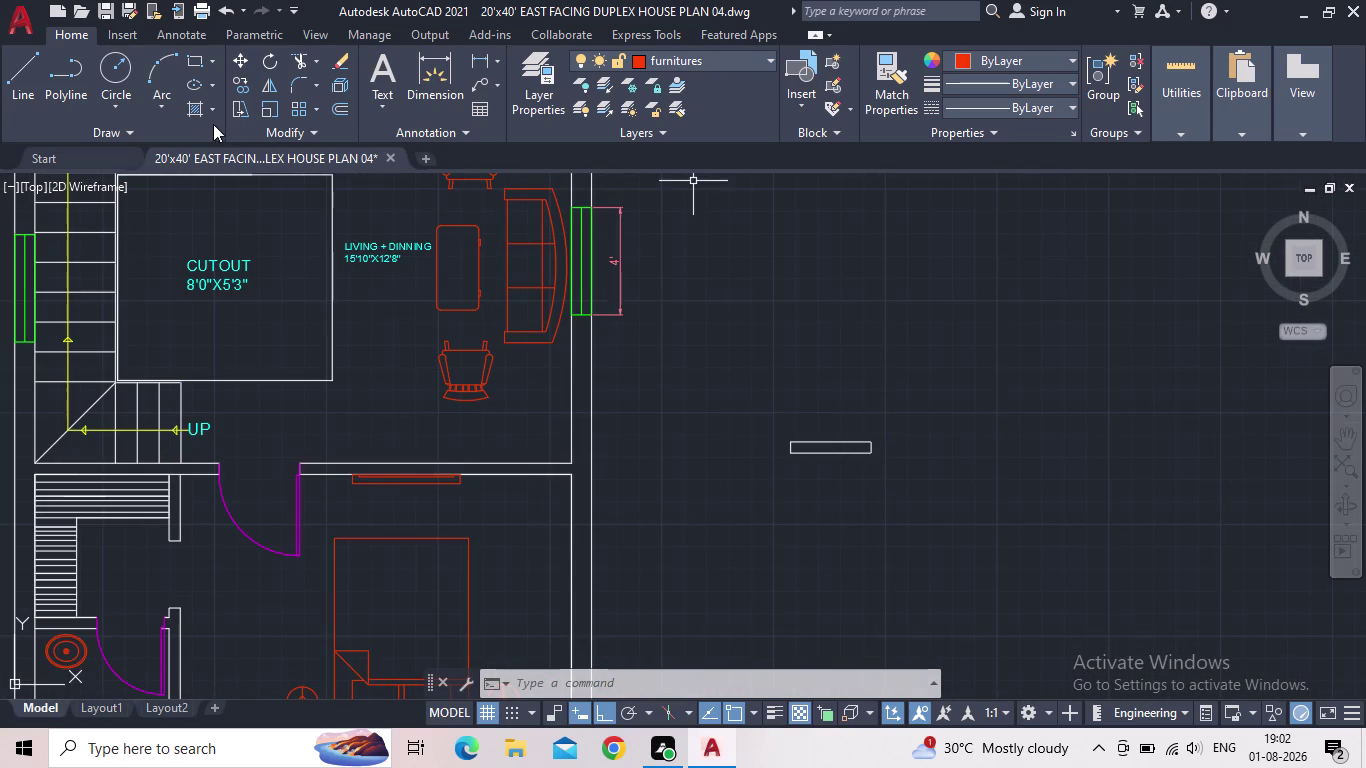
click(475, 60)
Pick the rectangle's two end points, then cancel the dimension unplaced.
scroll(up, 3)
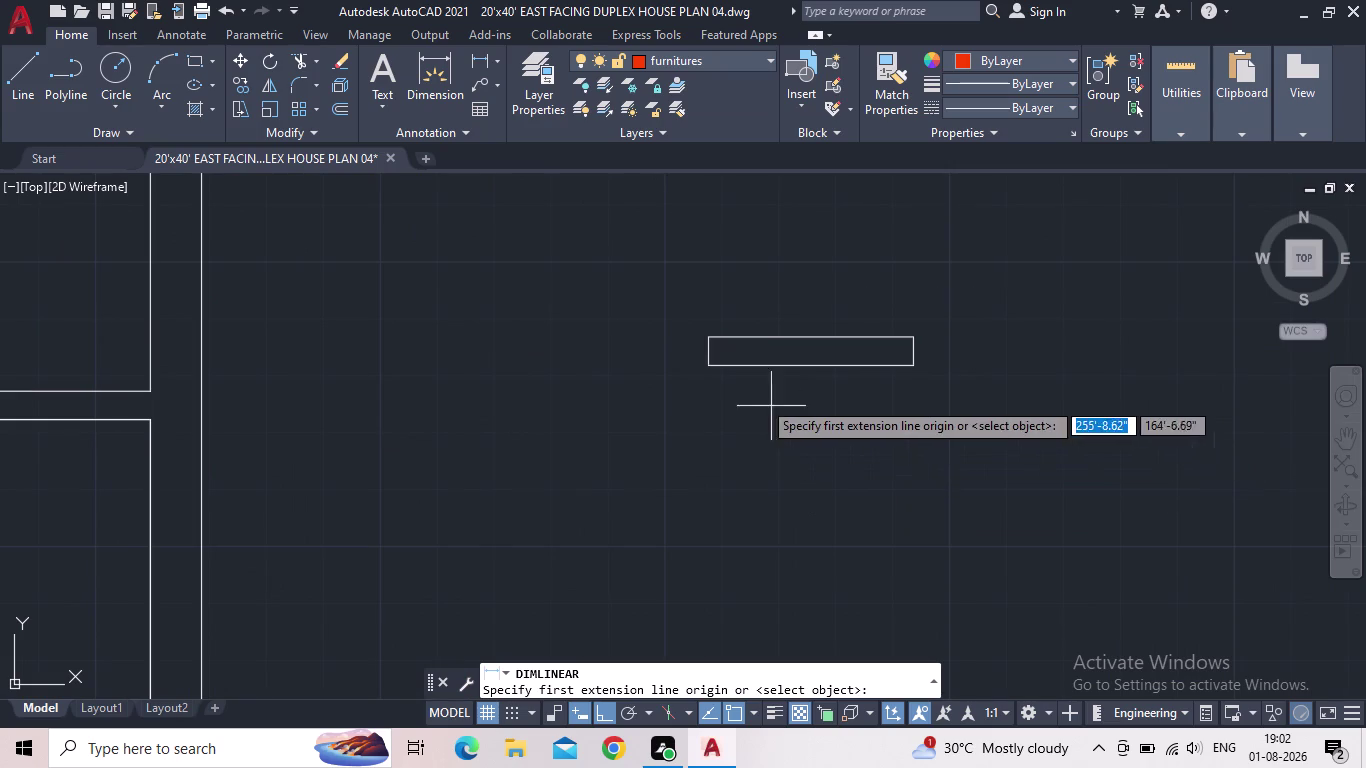
click(711, 369)
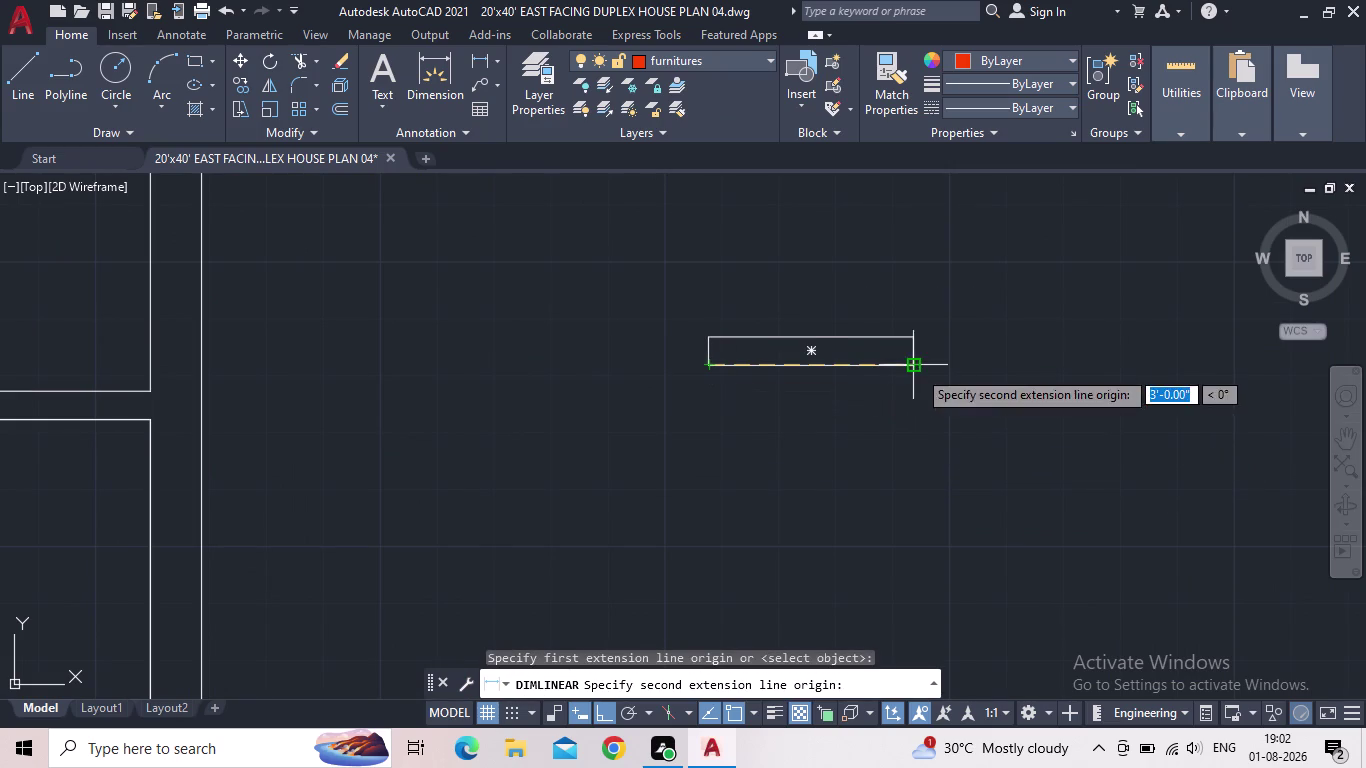
click(917, 369)
key(Escape)
Pan back to the floor plans and select the master toilet's door swing.
scroll(down, 3)
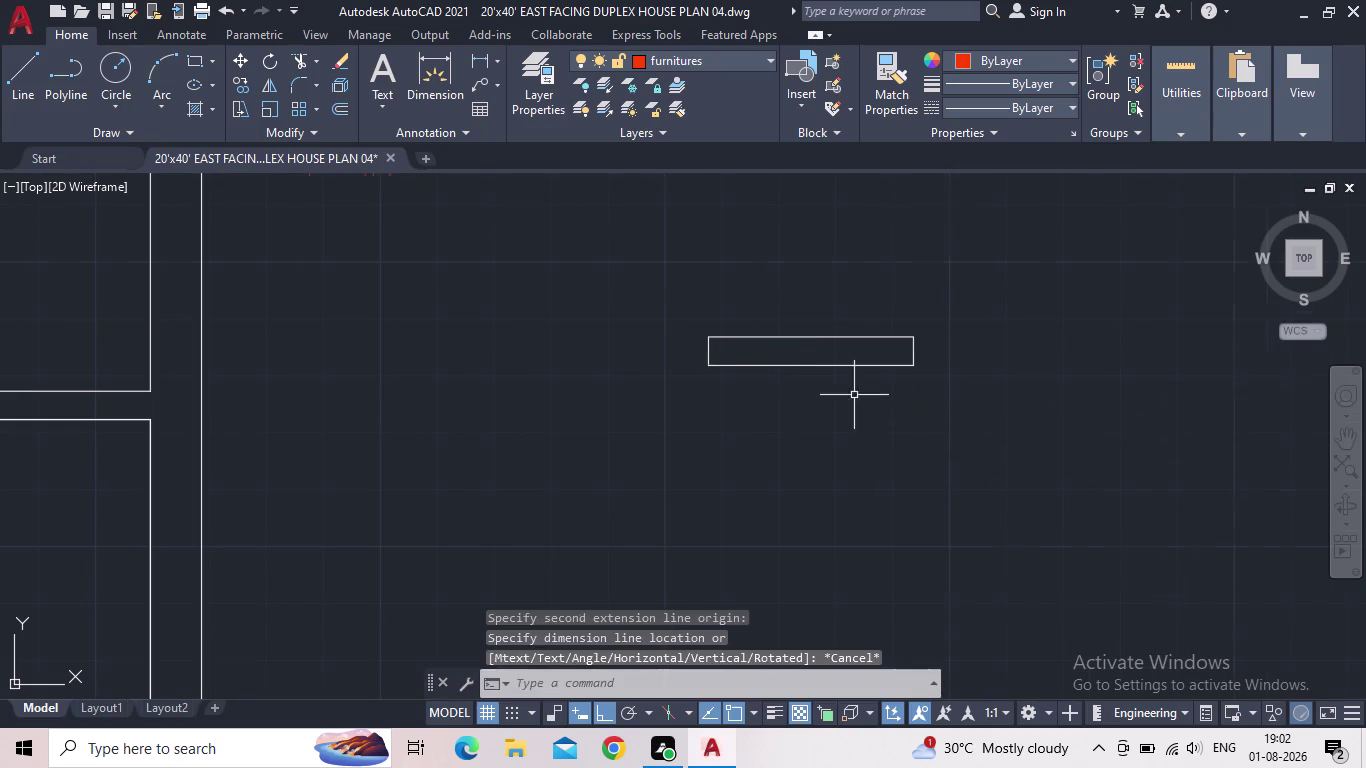
scroll(down, 3)
middle_drag(798, 391, 698, 599)
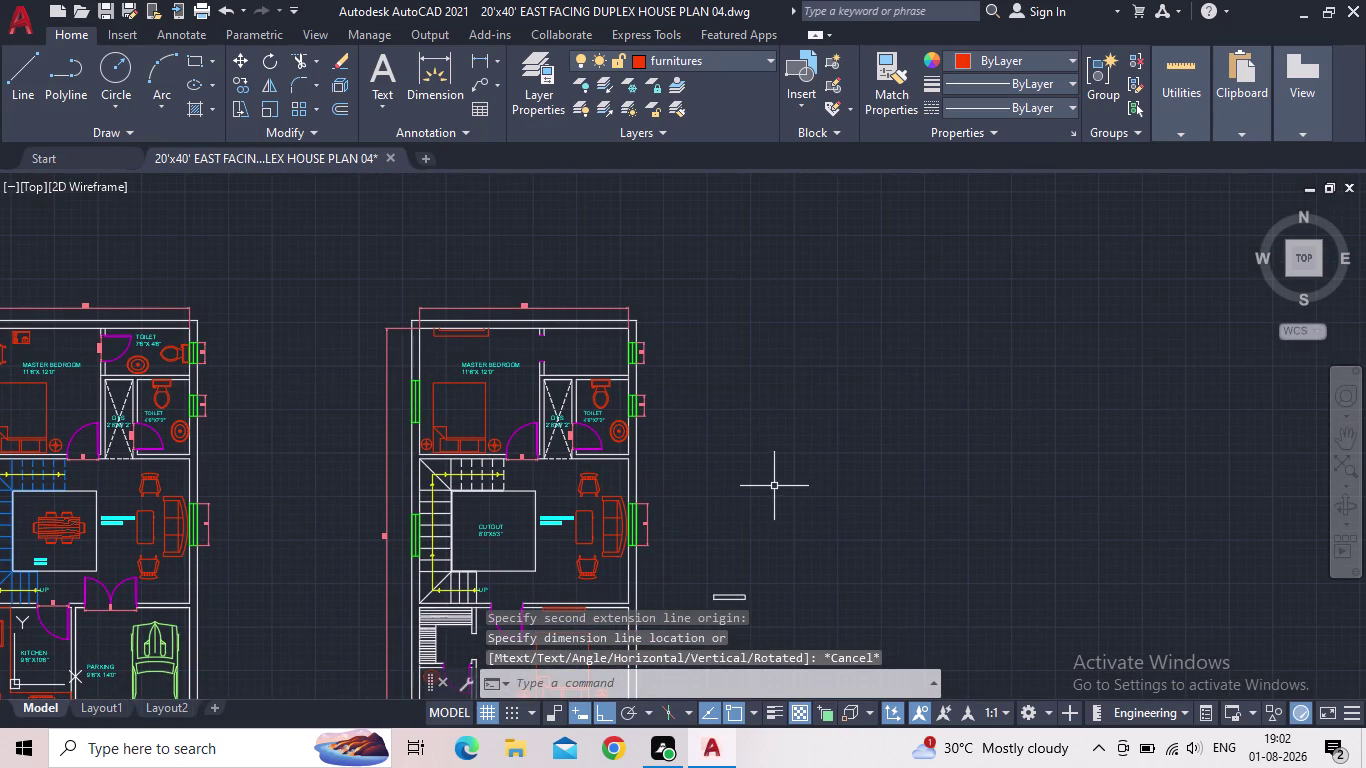
scroll(up, 3)
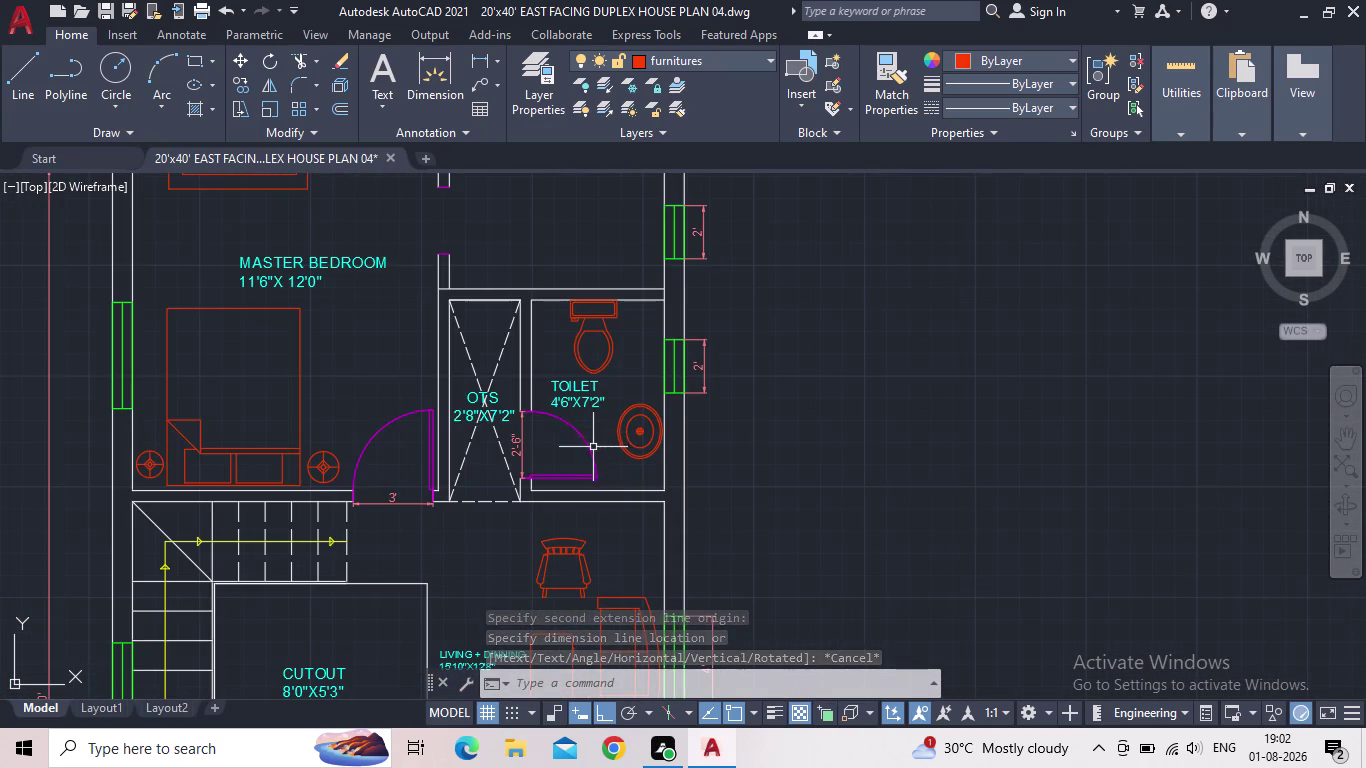
click(592, 448)
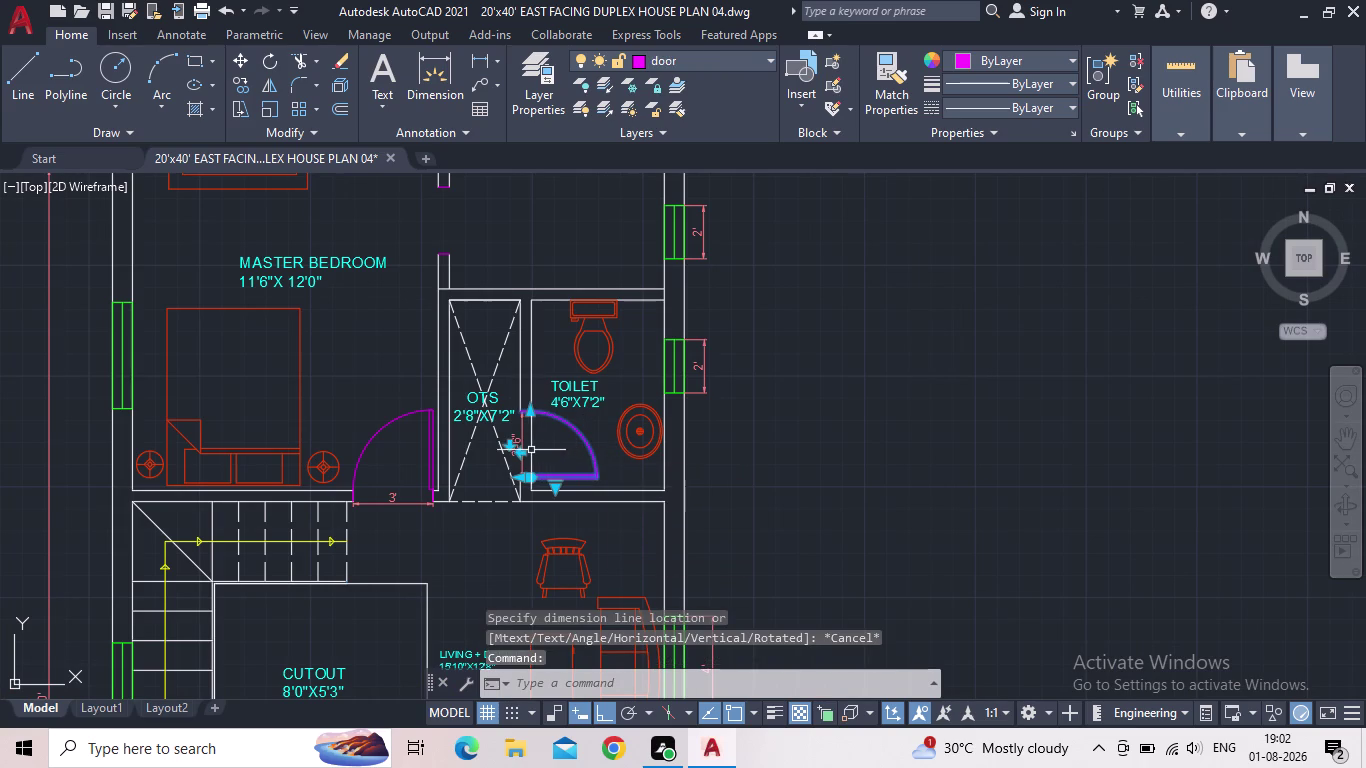
Move the toilet's door swing into the opening above the toilet's top wall.
scroll(up, 3)
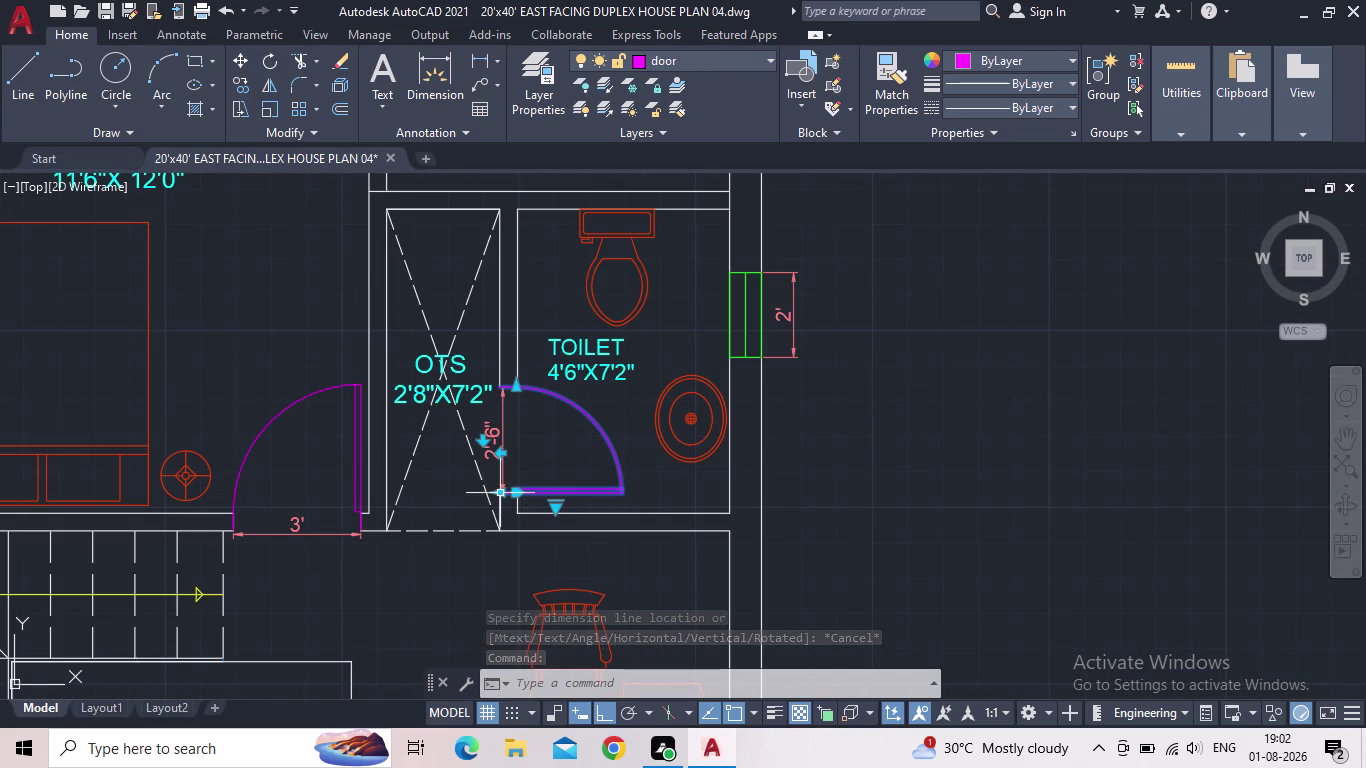
key(m)
key(Return)
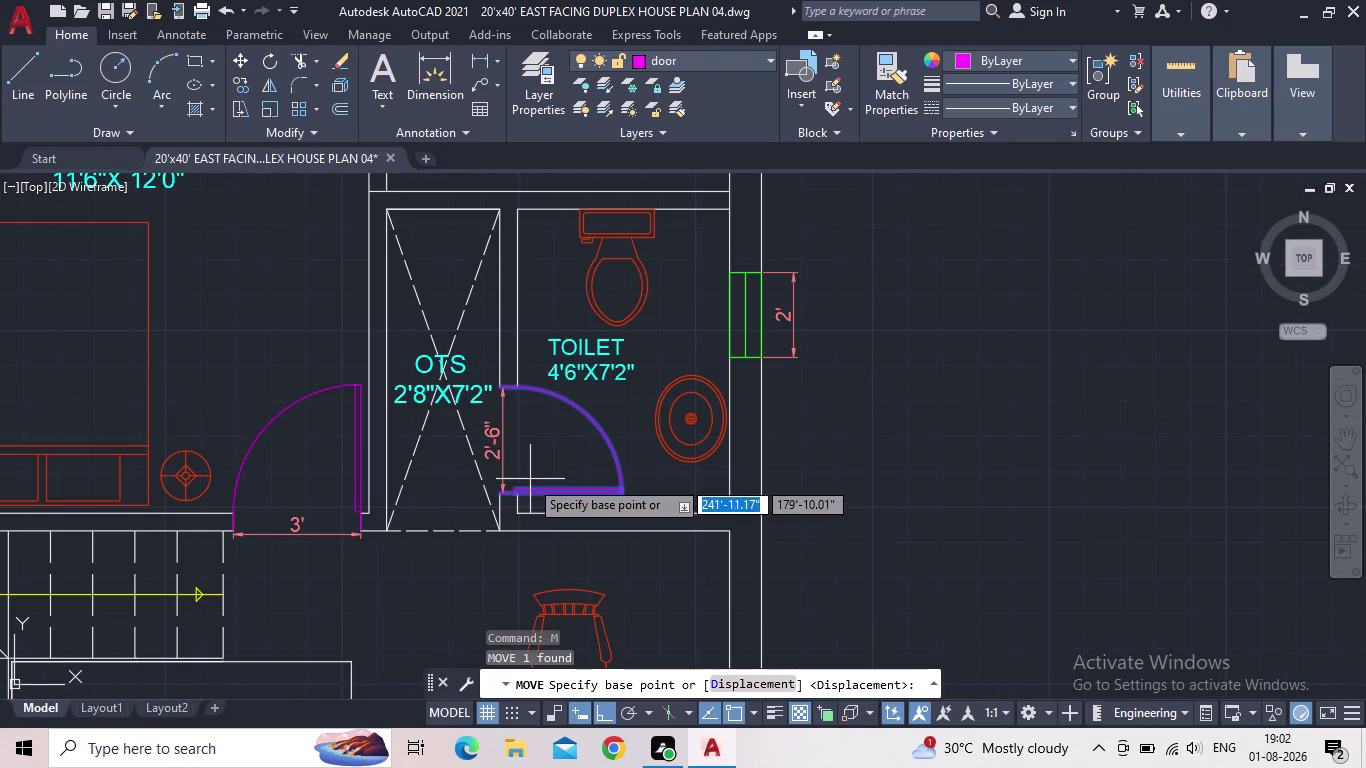
scroll(up, 3)
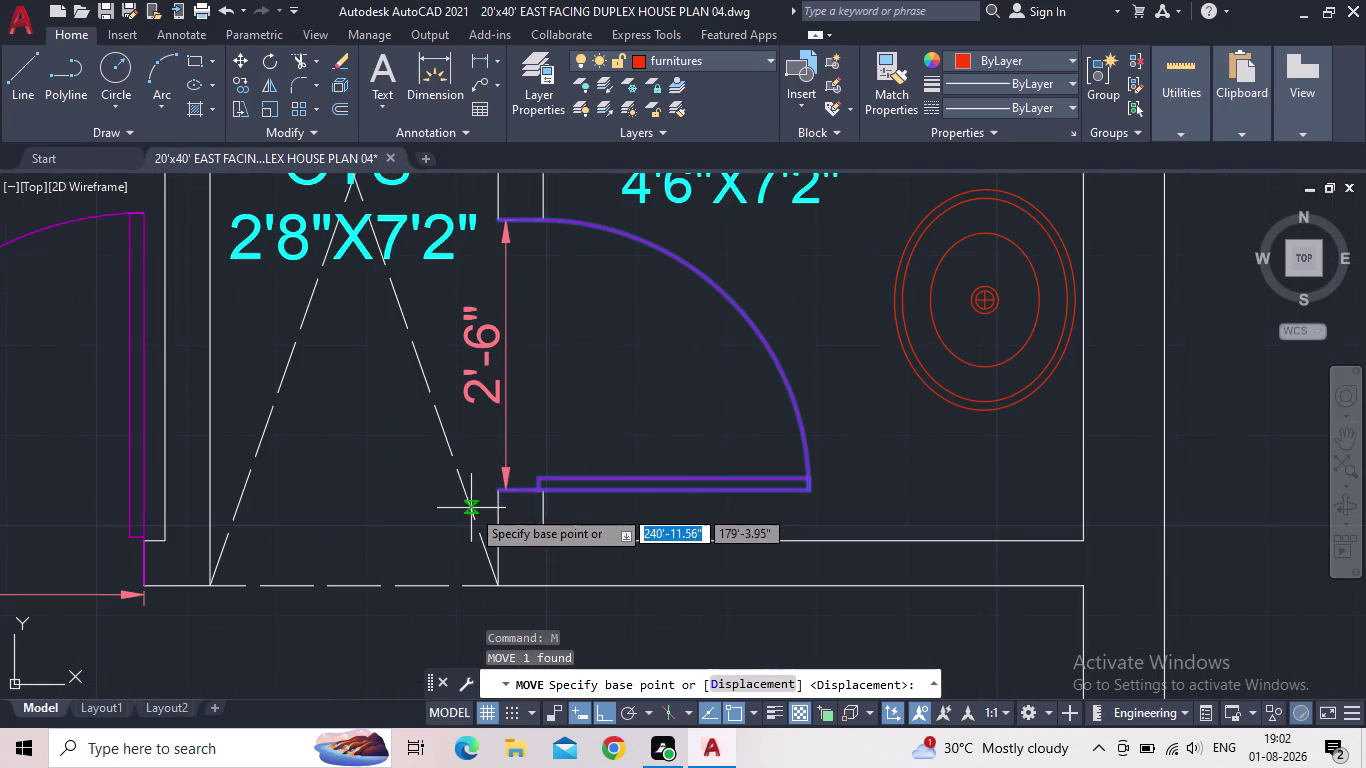
click(498, 497)
middle_drag(575, 371, 535, 511)
scroll(down, 3)
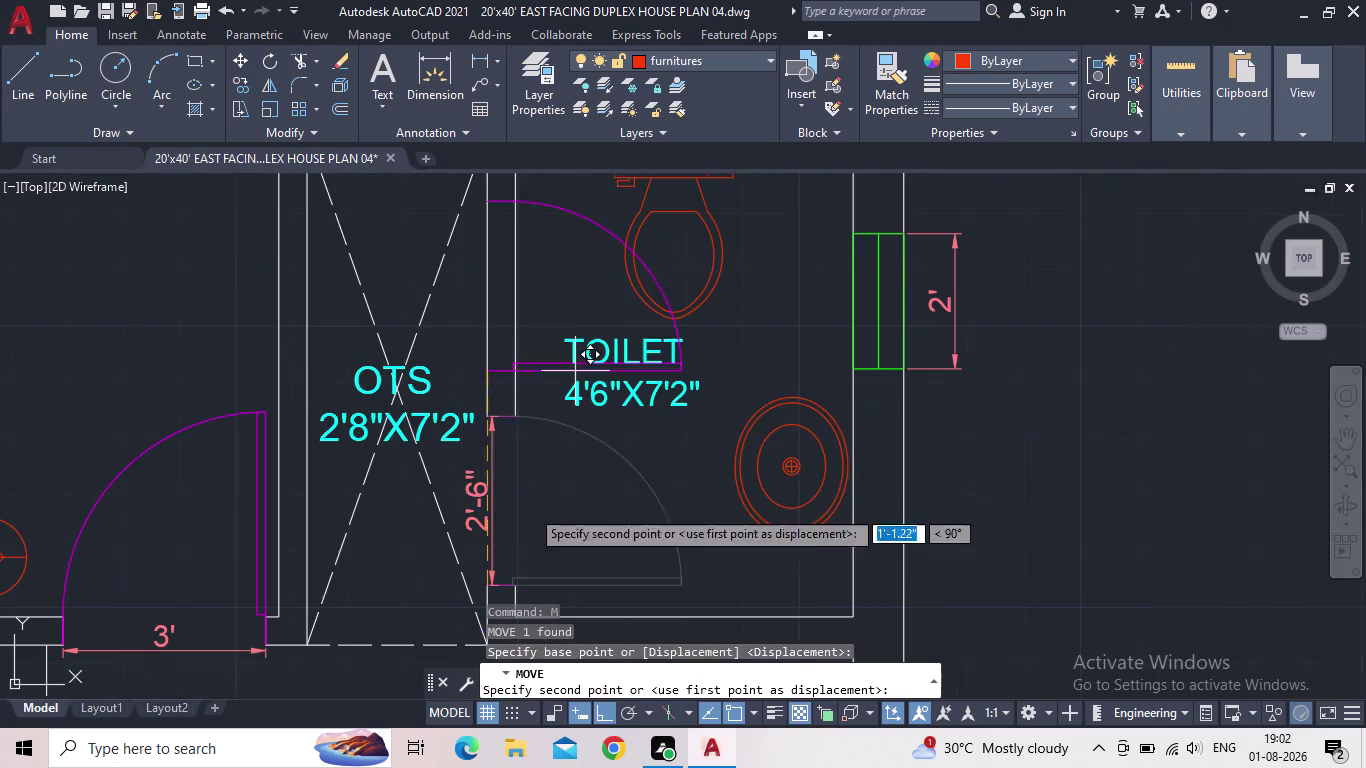
click(607, 710)
middle_drag(643, 396, 641, 656)
scroll(down, 3)
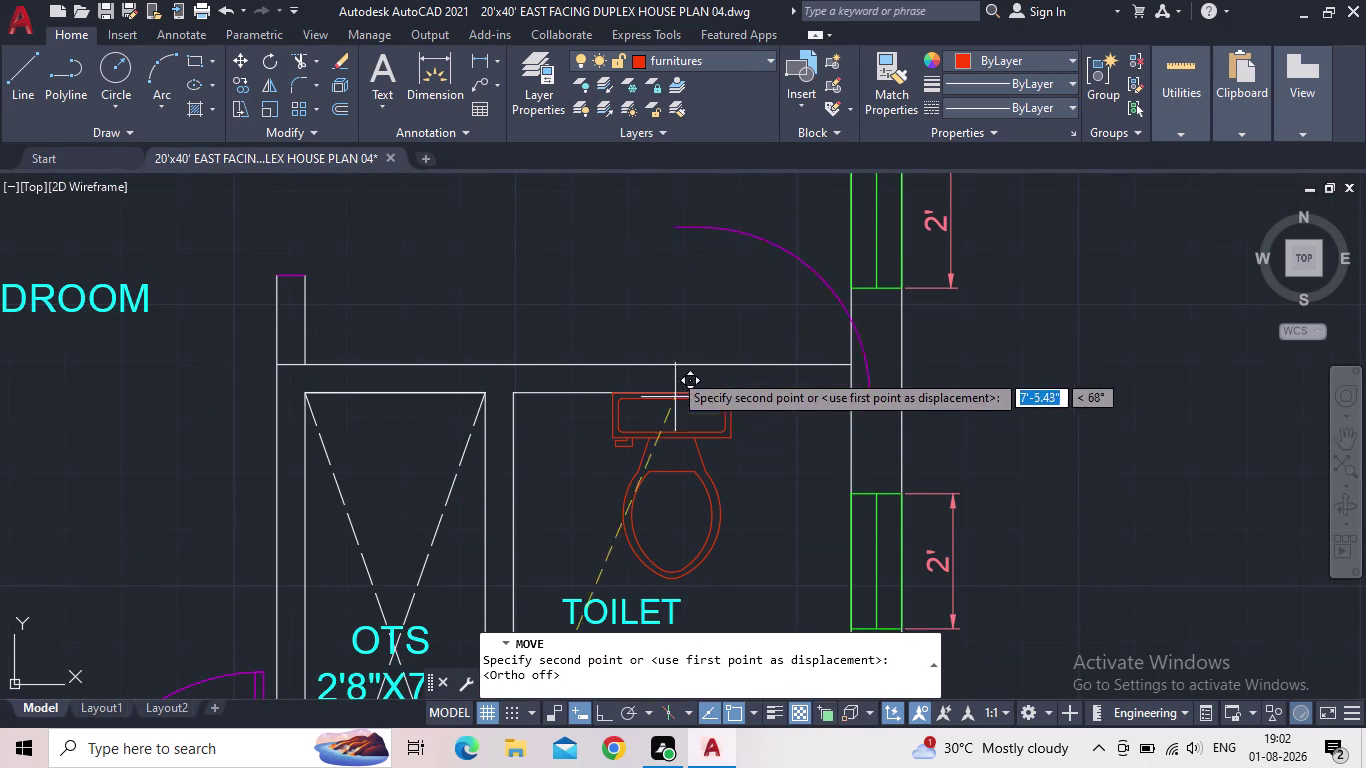
click(611, 324)
key(Escape)
Delete the door's 2'-6" dimension and select the toilet's WC.
scroll(down, 3)
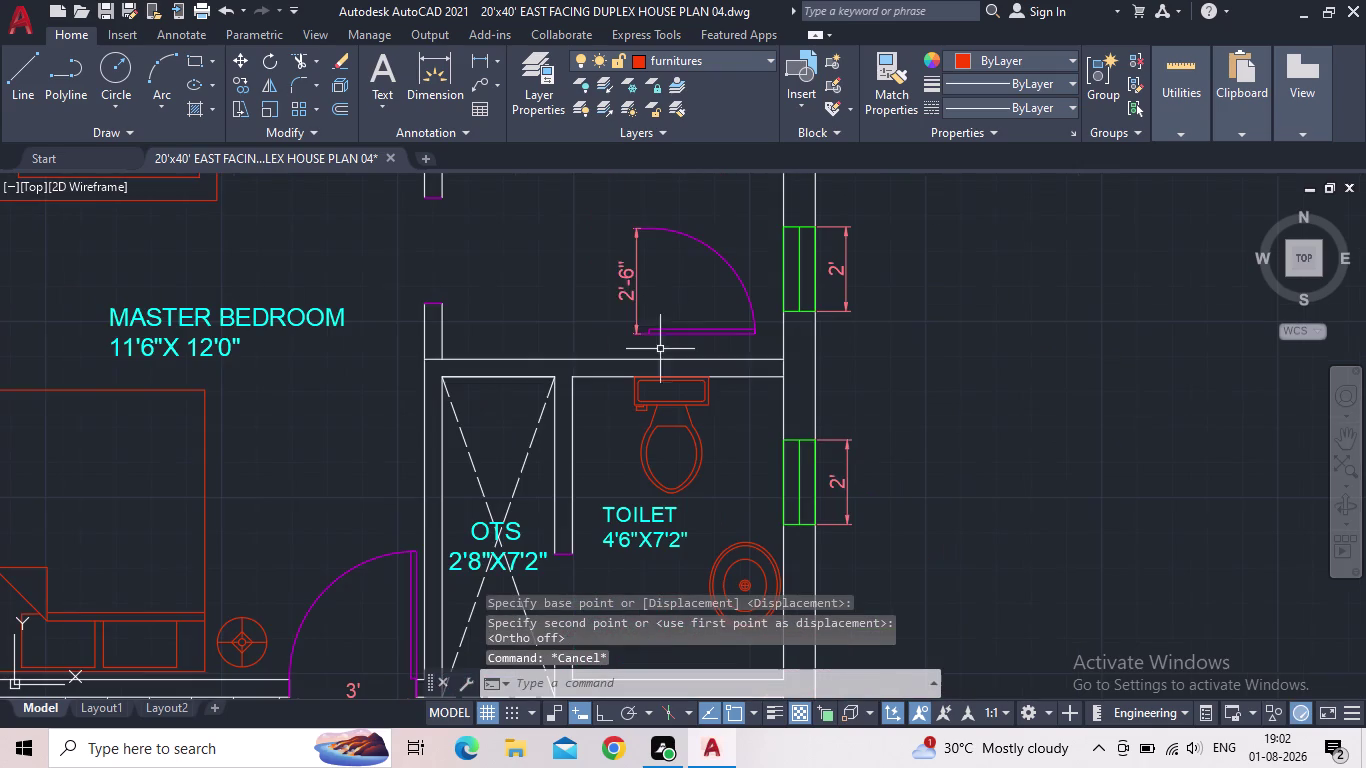
click(657, 306)
click(595, 294)
key(Delete)
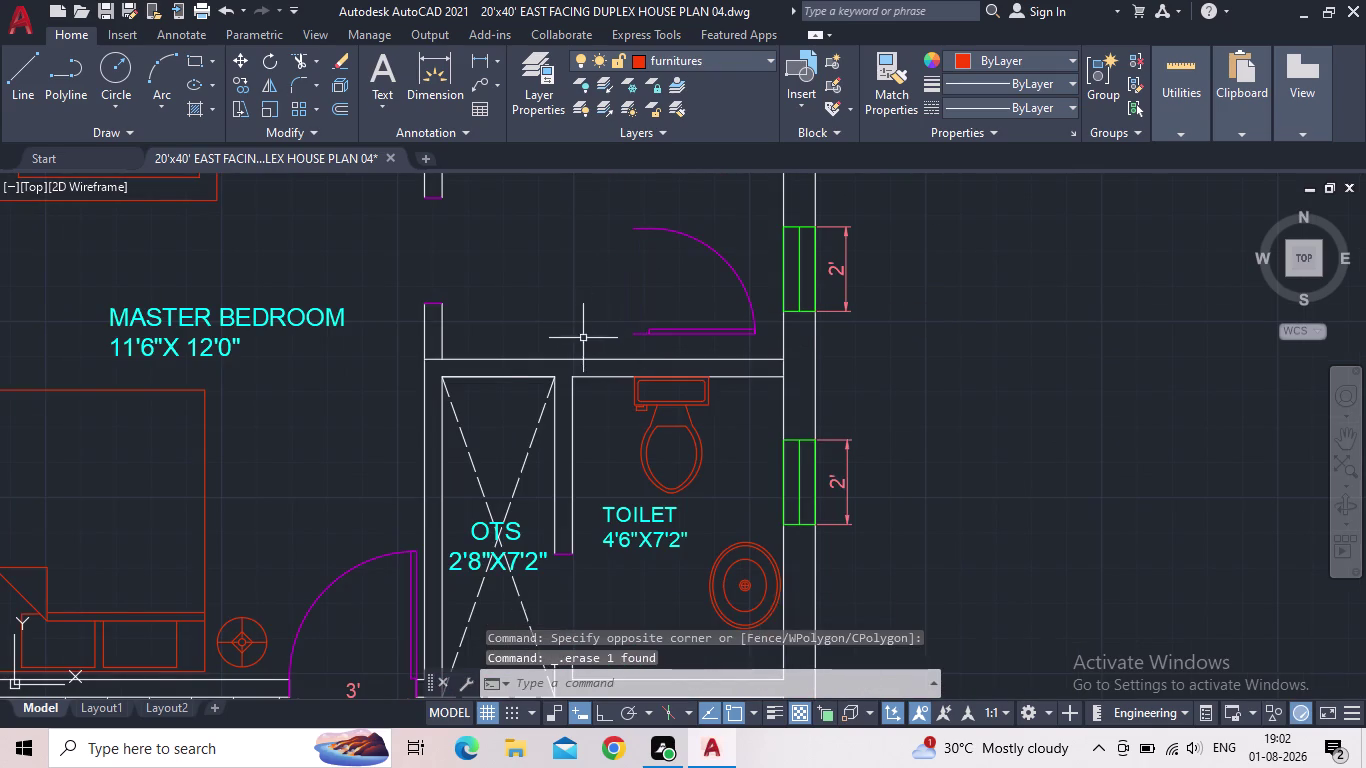
scroll(down, 3)
middle_click(609, 554)
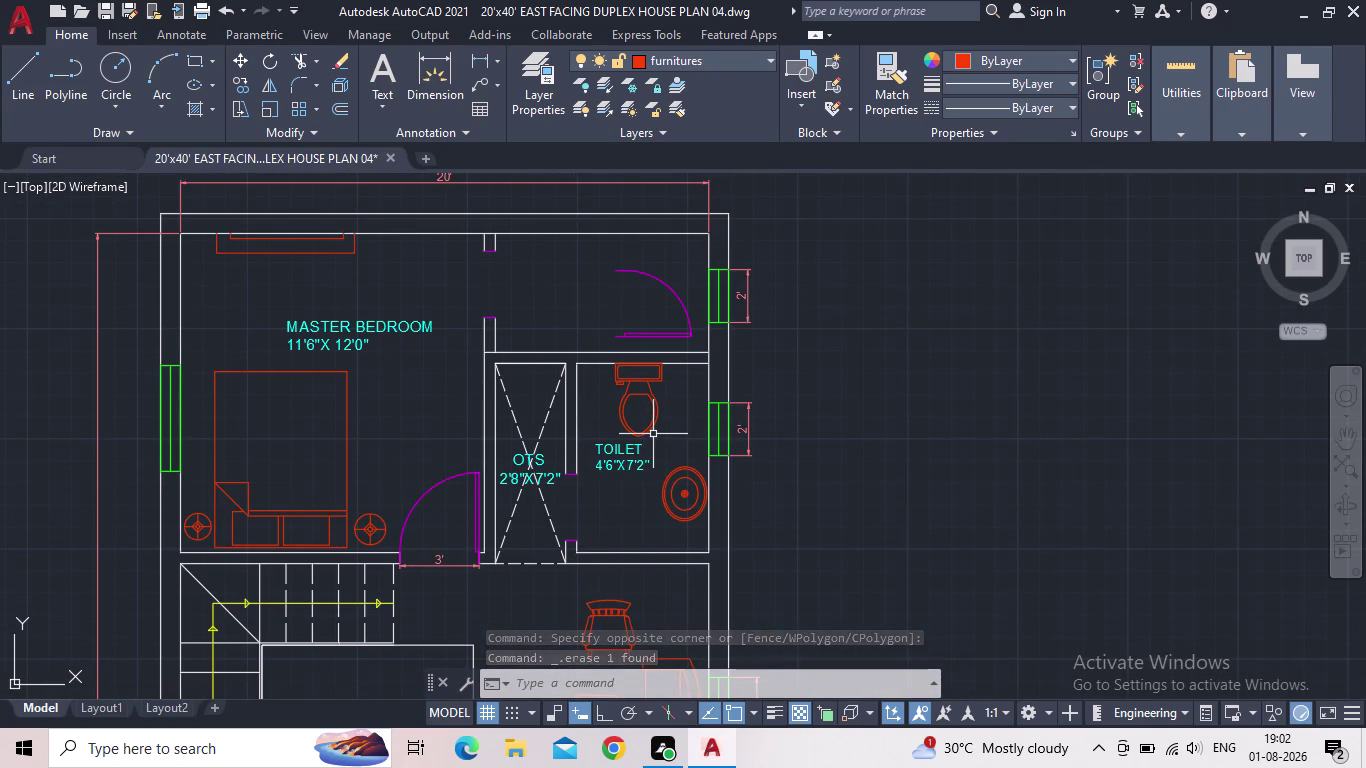
click(621, 416)
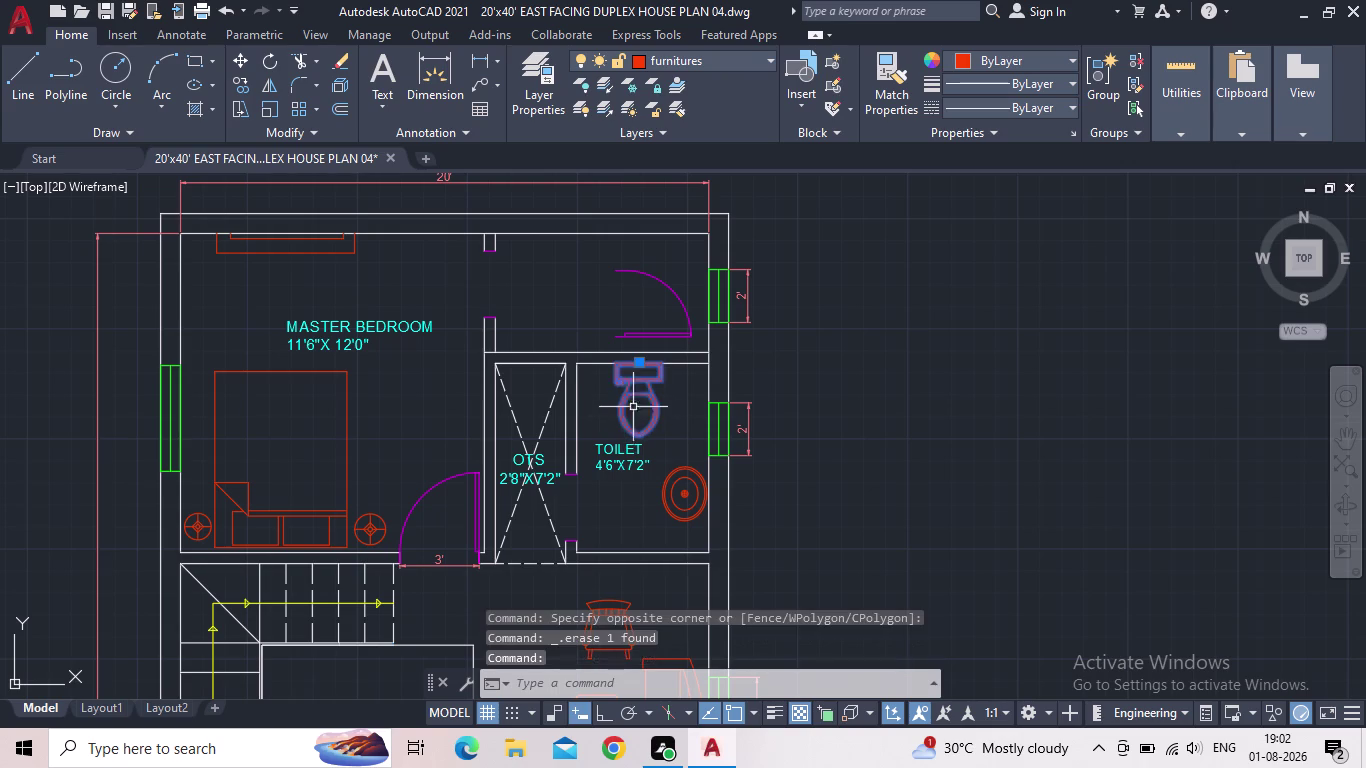
Move the WC and wash basin out beside the plan.
drag(639, 362, 652, 367)
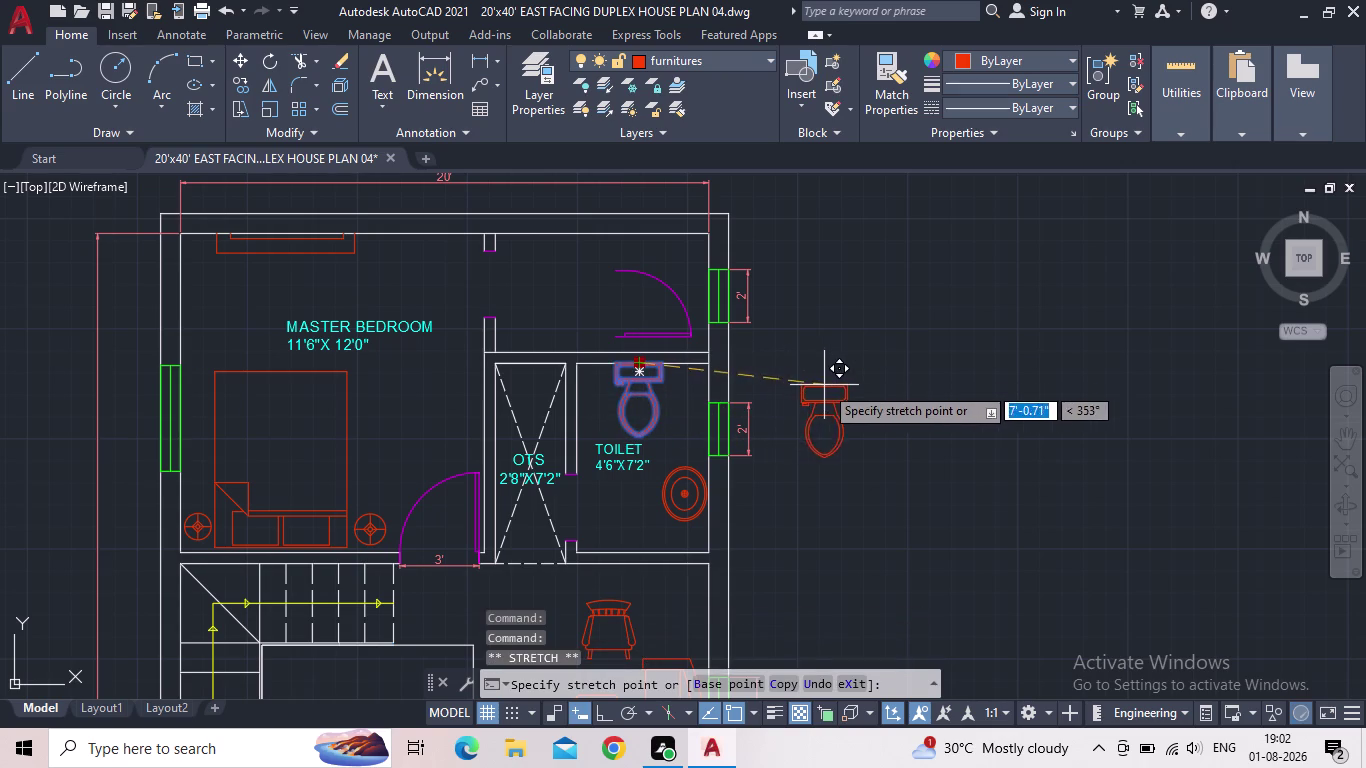
click(824, 385)
click(675, 507)
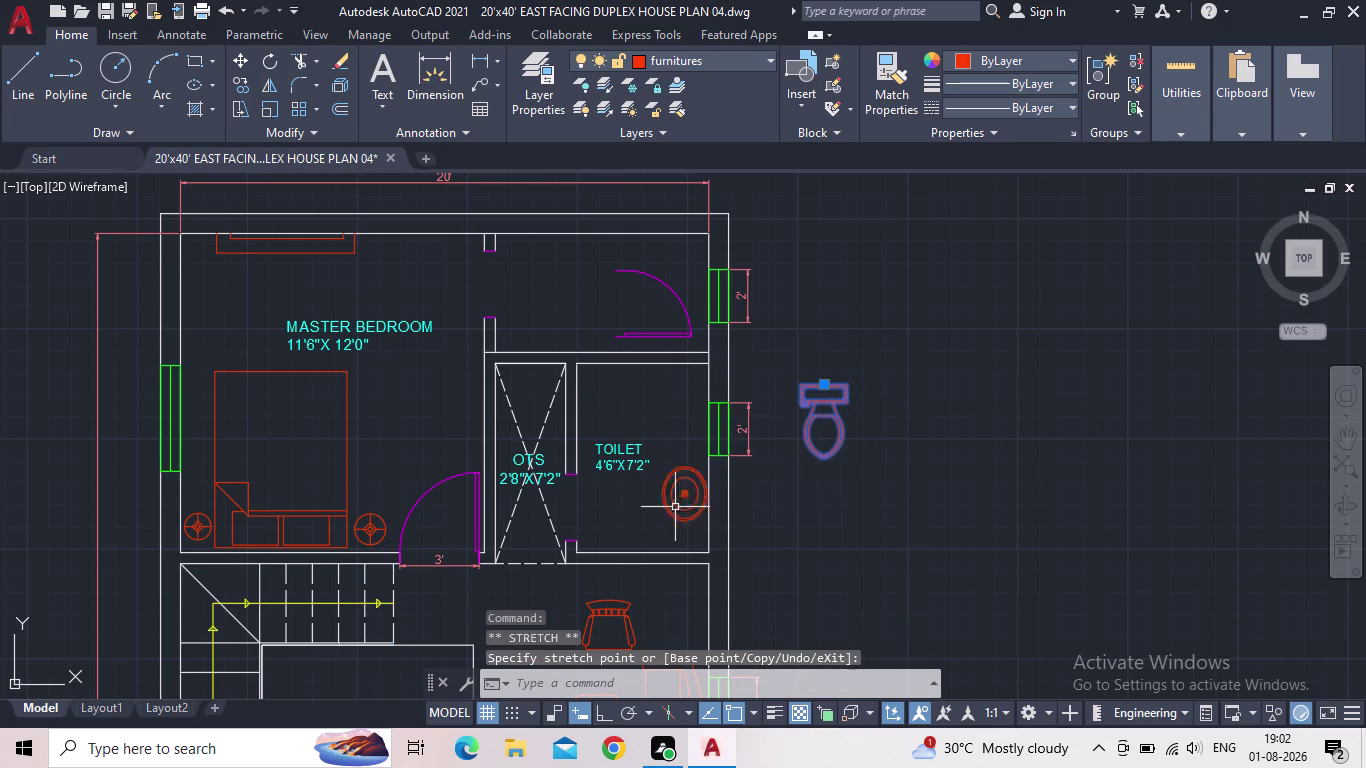
click(688, 493)
click(899, 493)
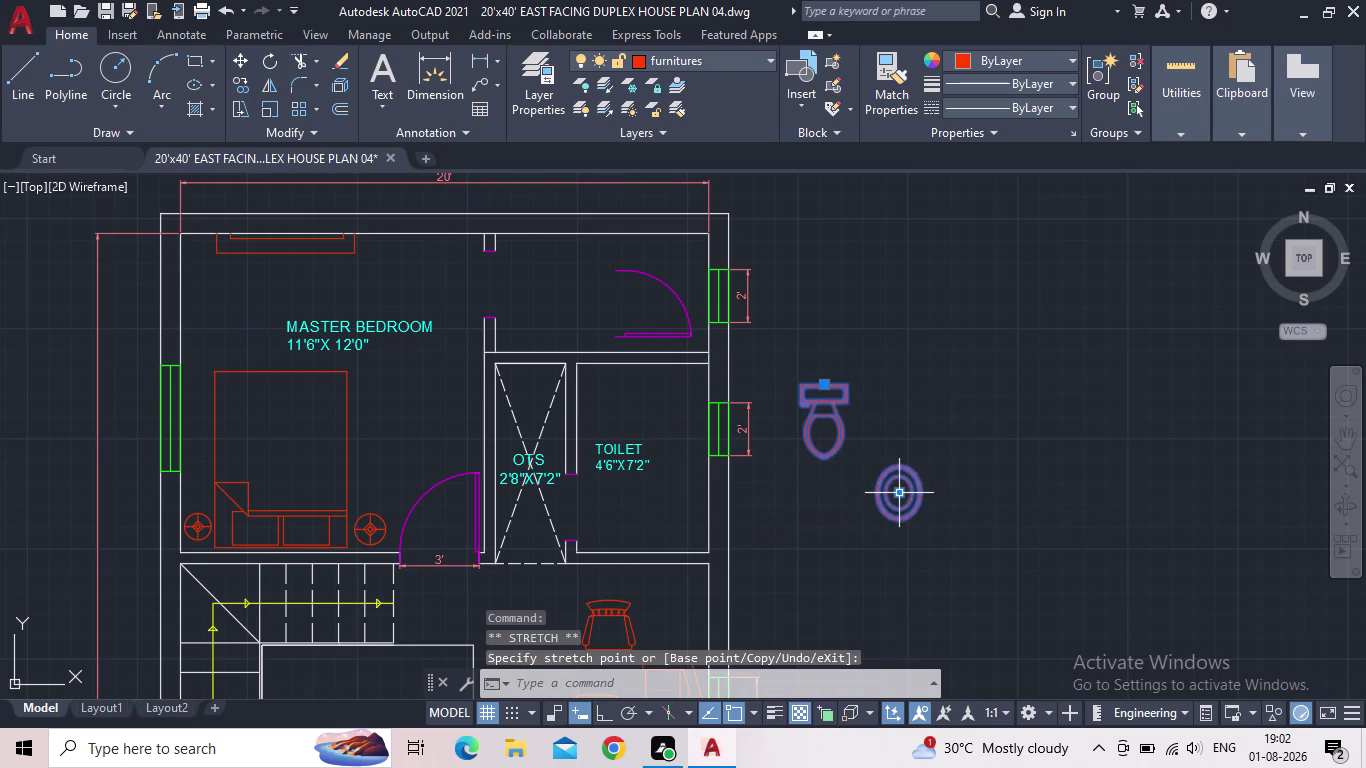
key(Escape)
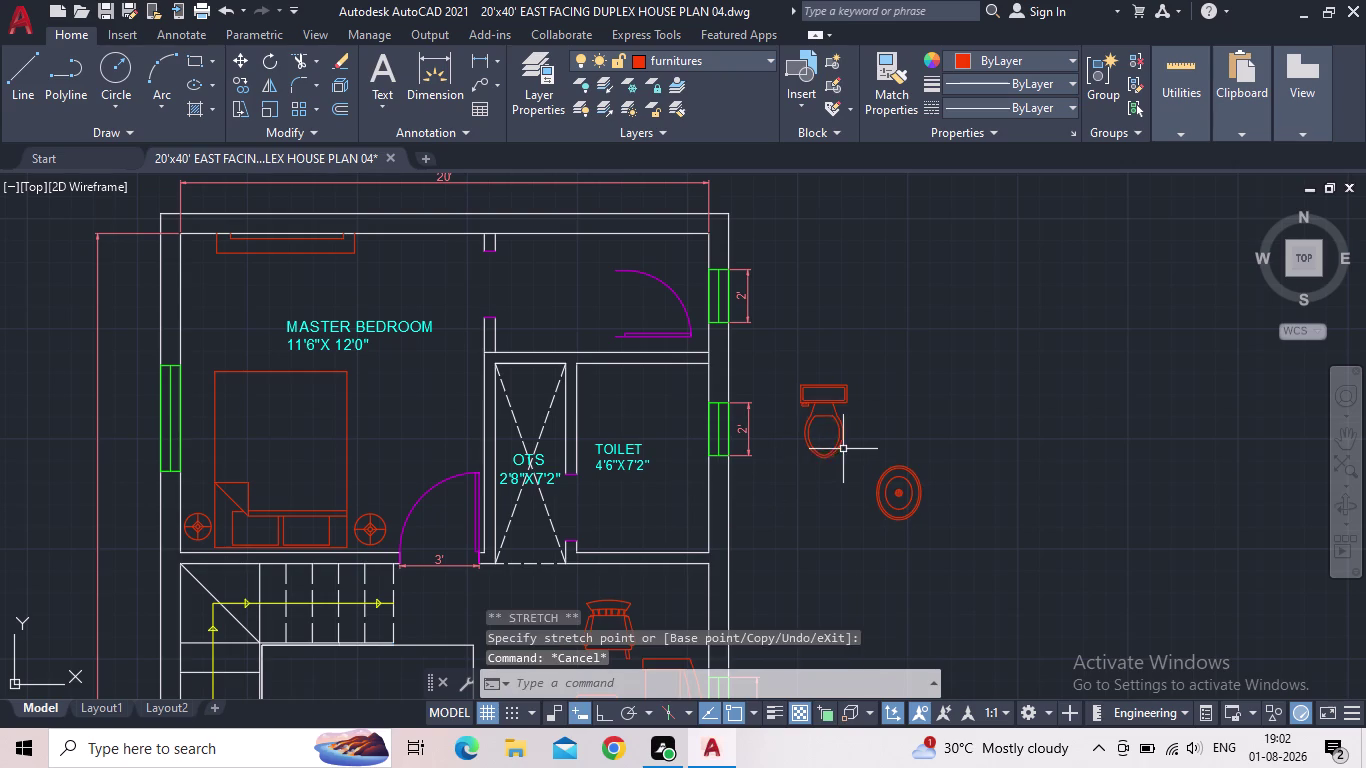
Rotate the WC and basin together with Ortho on.
click(843, 449)
click(815, 429)
drag(931, 539, 911, 517)
click(883, 477)
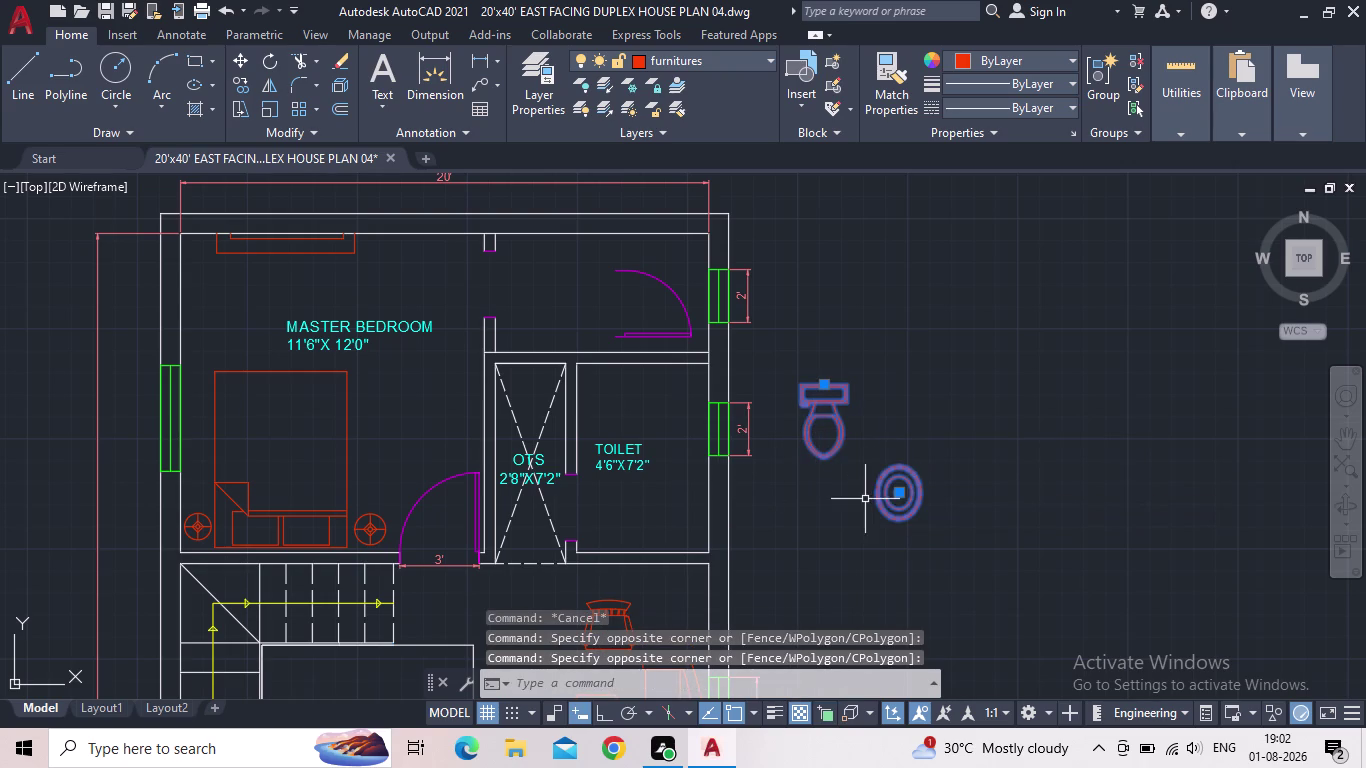
click(604, 715)
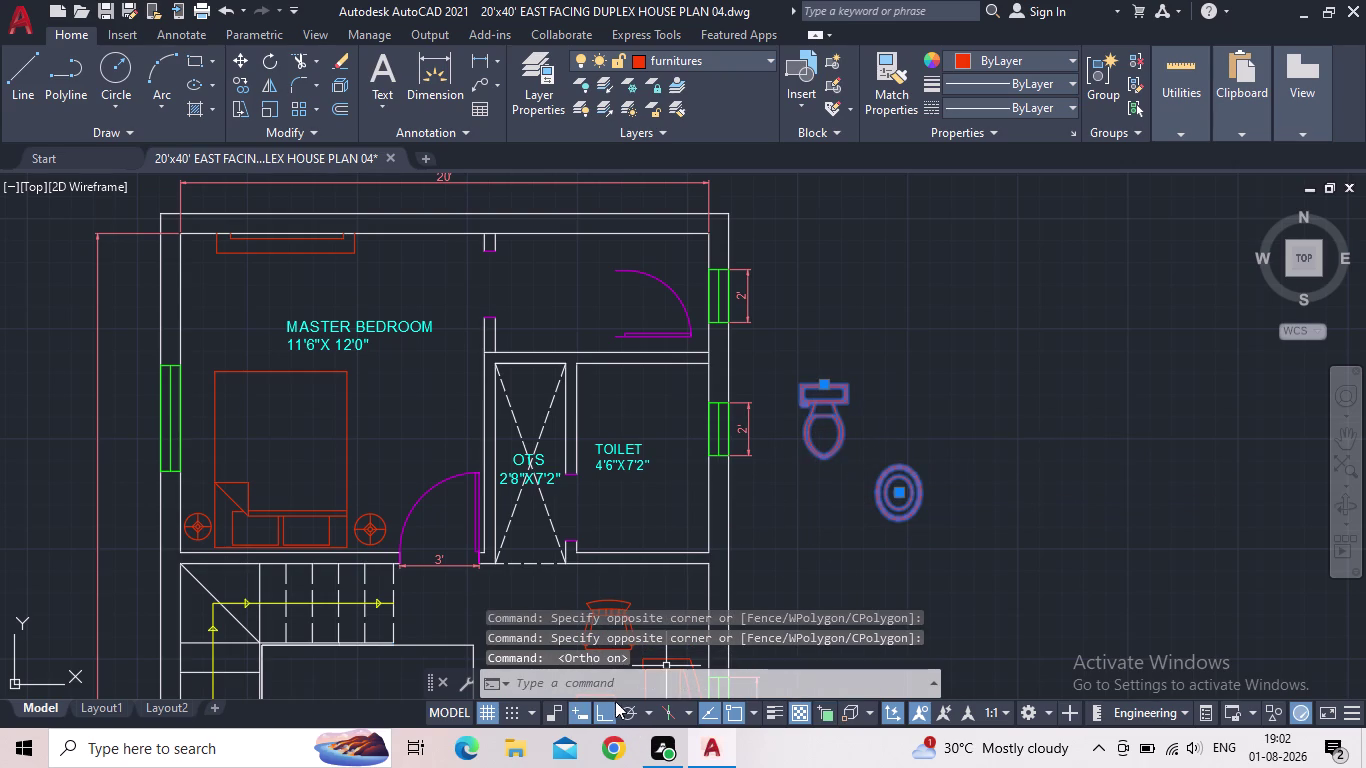
text(ro)
key(Return)
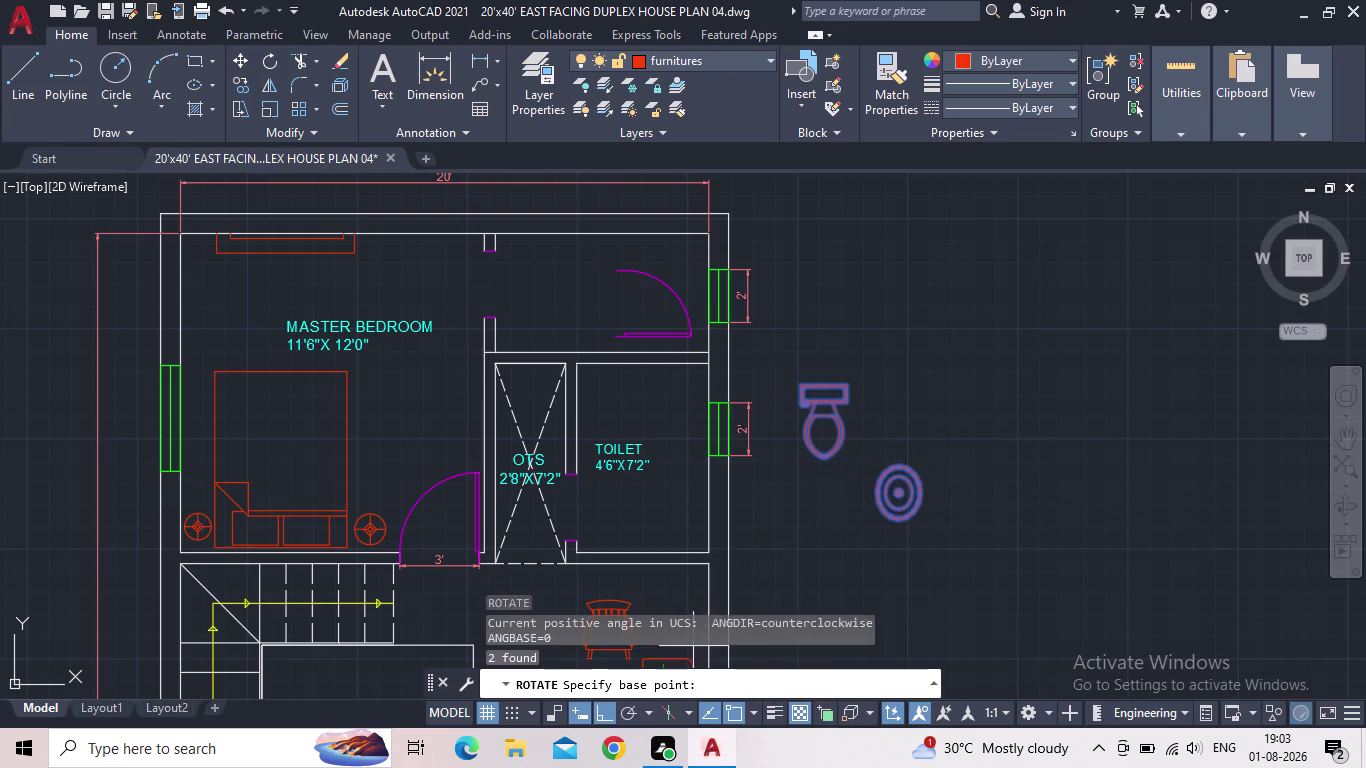
click(827, 381)
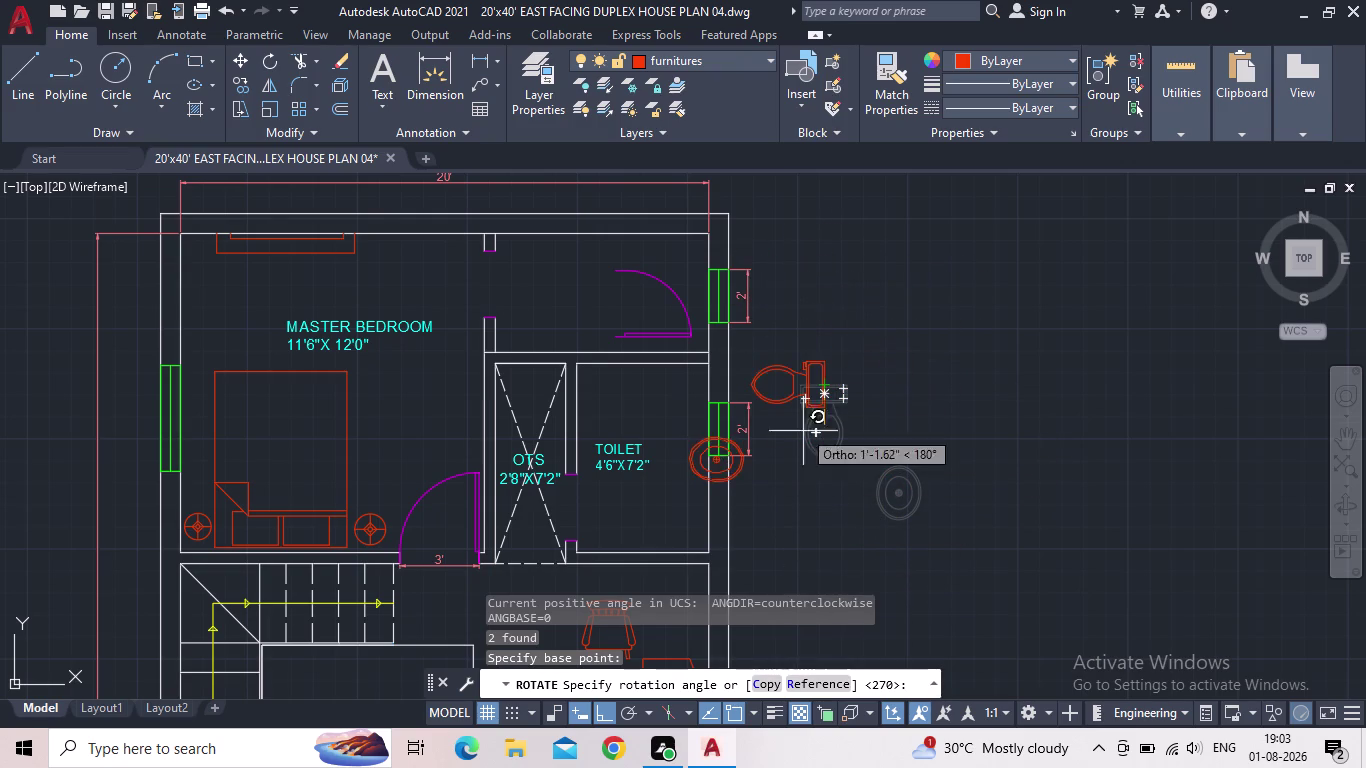
click(648, 404)
Reposition the rotated WC against the toilet's bottom wall.
click(810, 367)
click(821, 388)
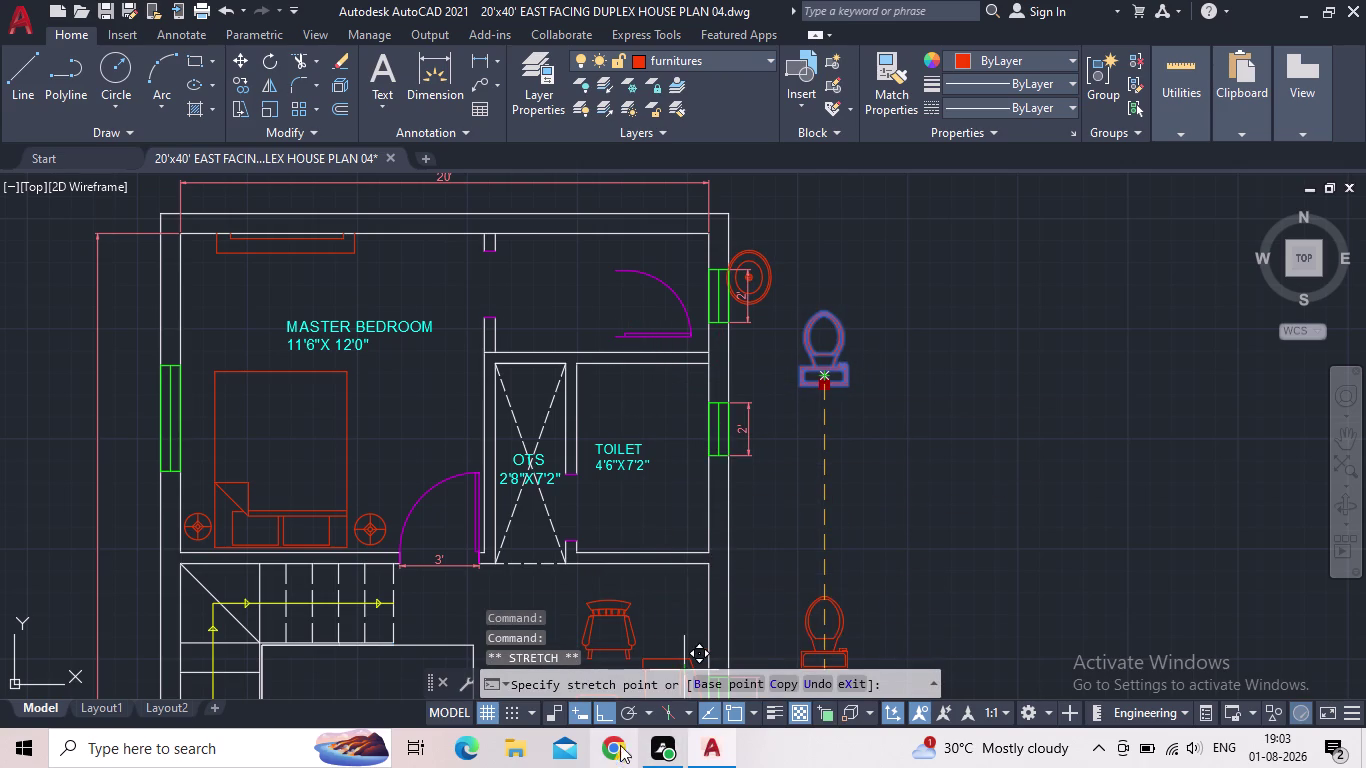
click(597, 717)
scroll(up, 3)
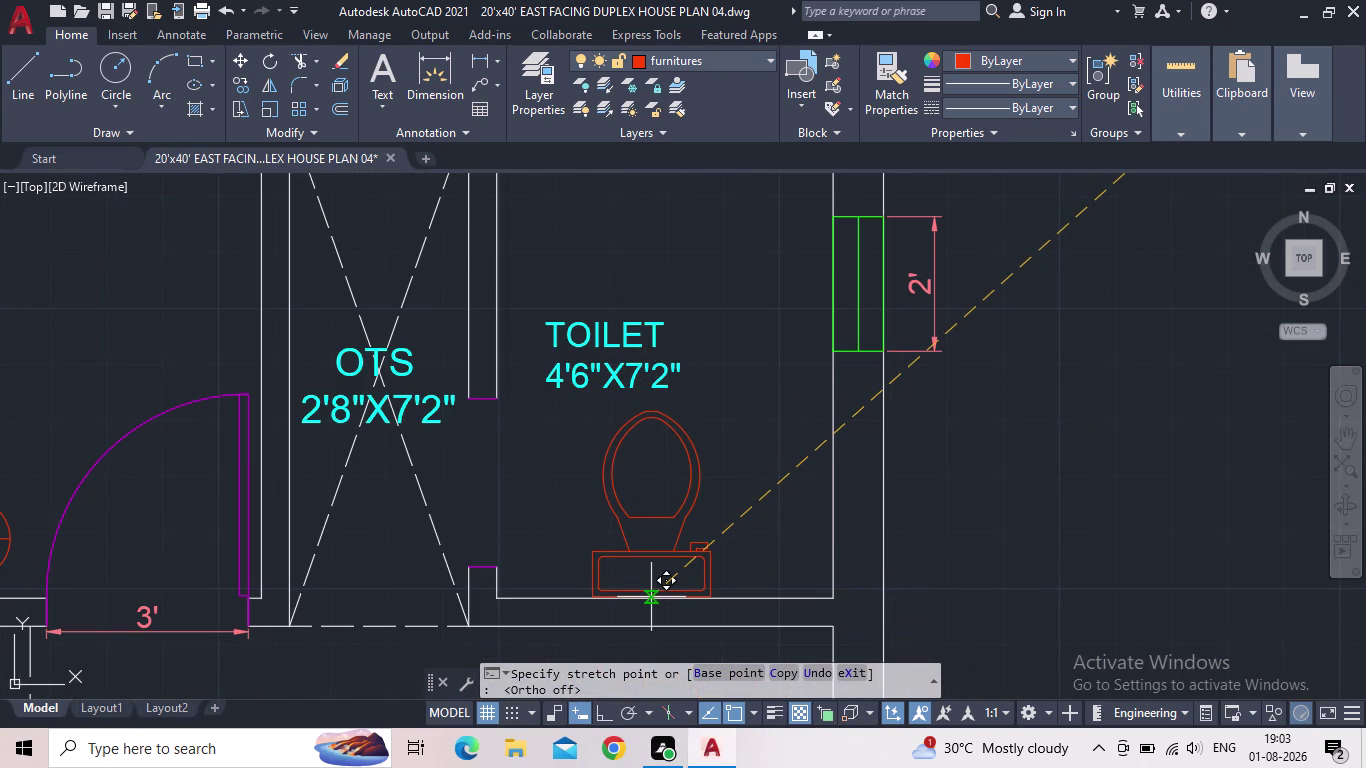
click(651, 597)
scroll(down, 3)
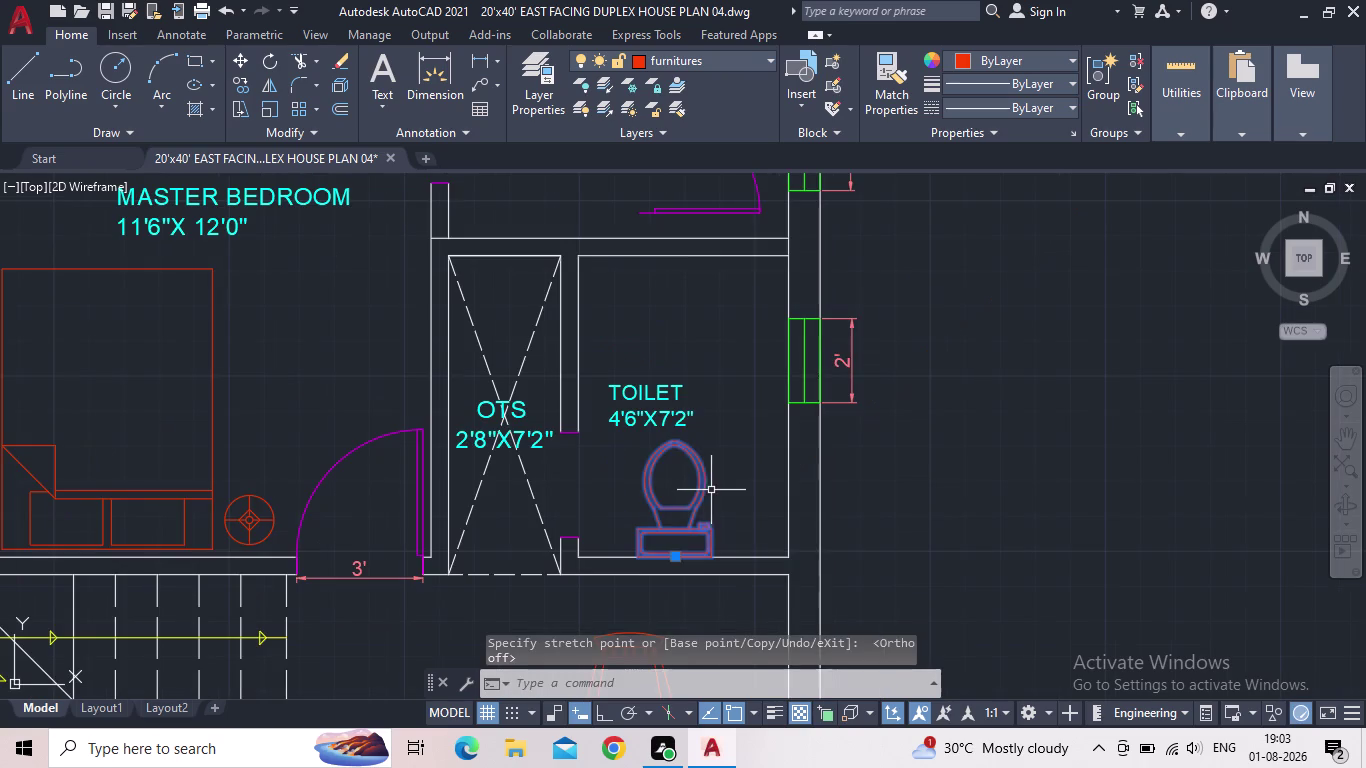
Erase the two leftover short door lines at the OTS–toilet wall.
key(Escape)
scroll(up, 3)
click(560, 424)
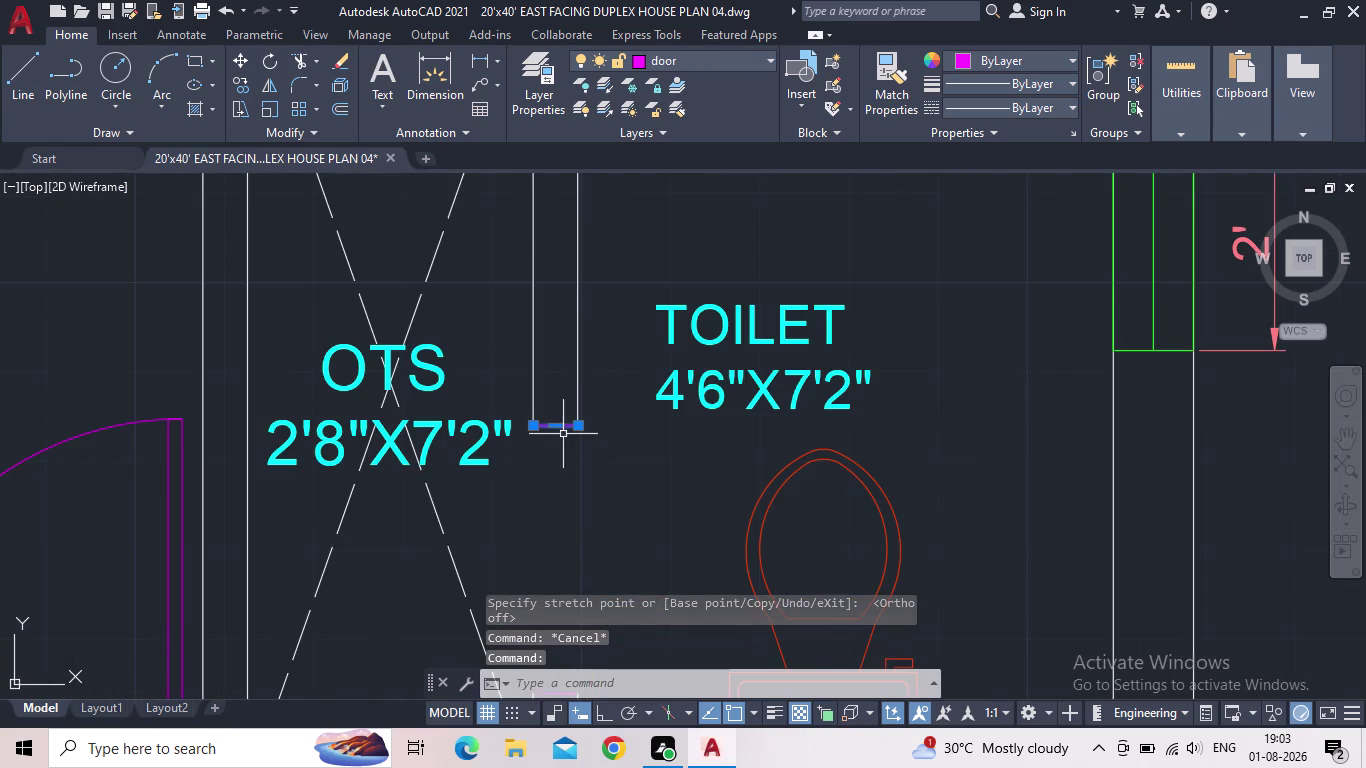
key(Delete)
middle_drag(604, 553, 676, 426)
scroll(down, 3)
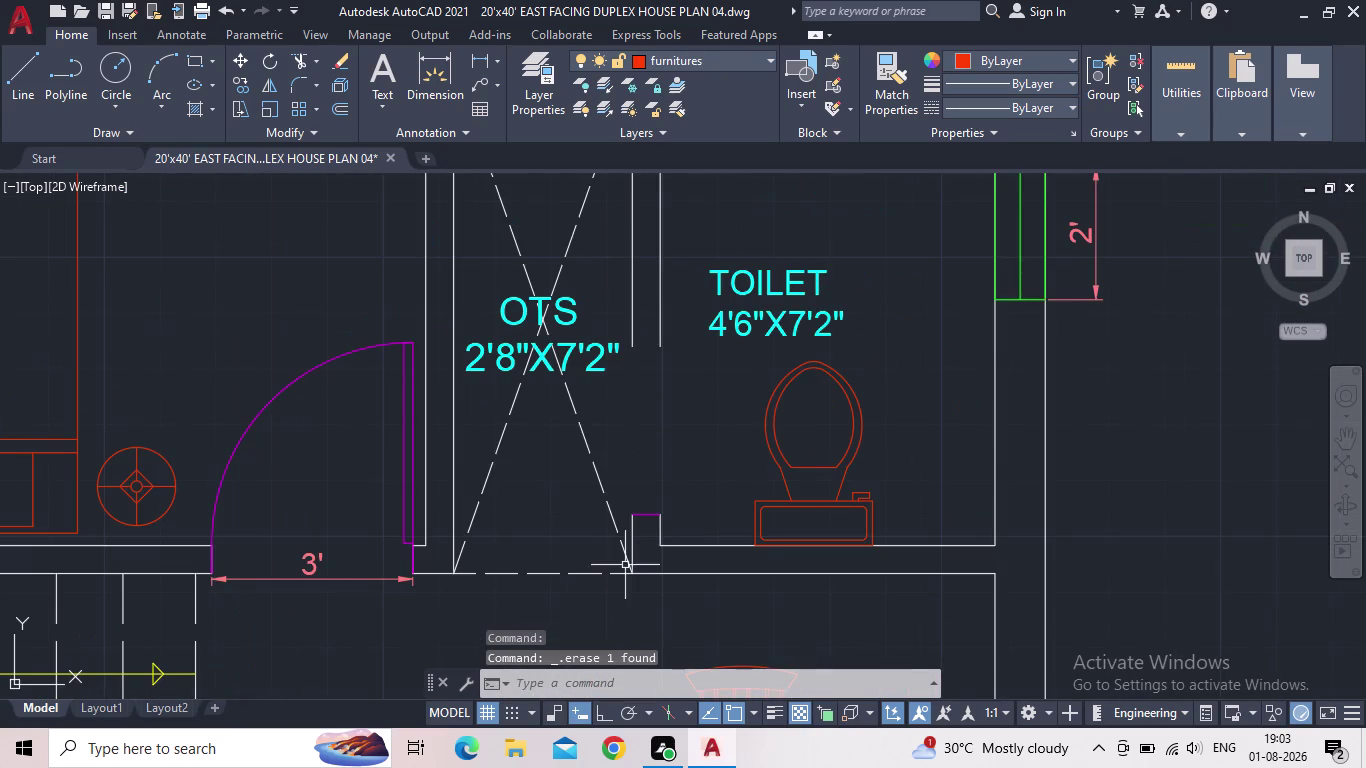
click(644, 516)
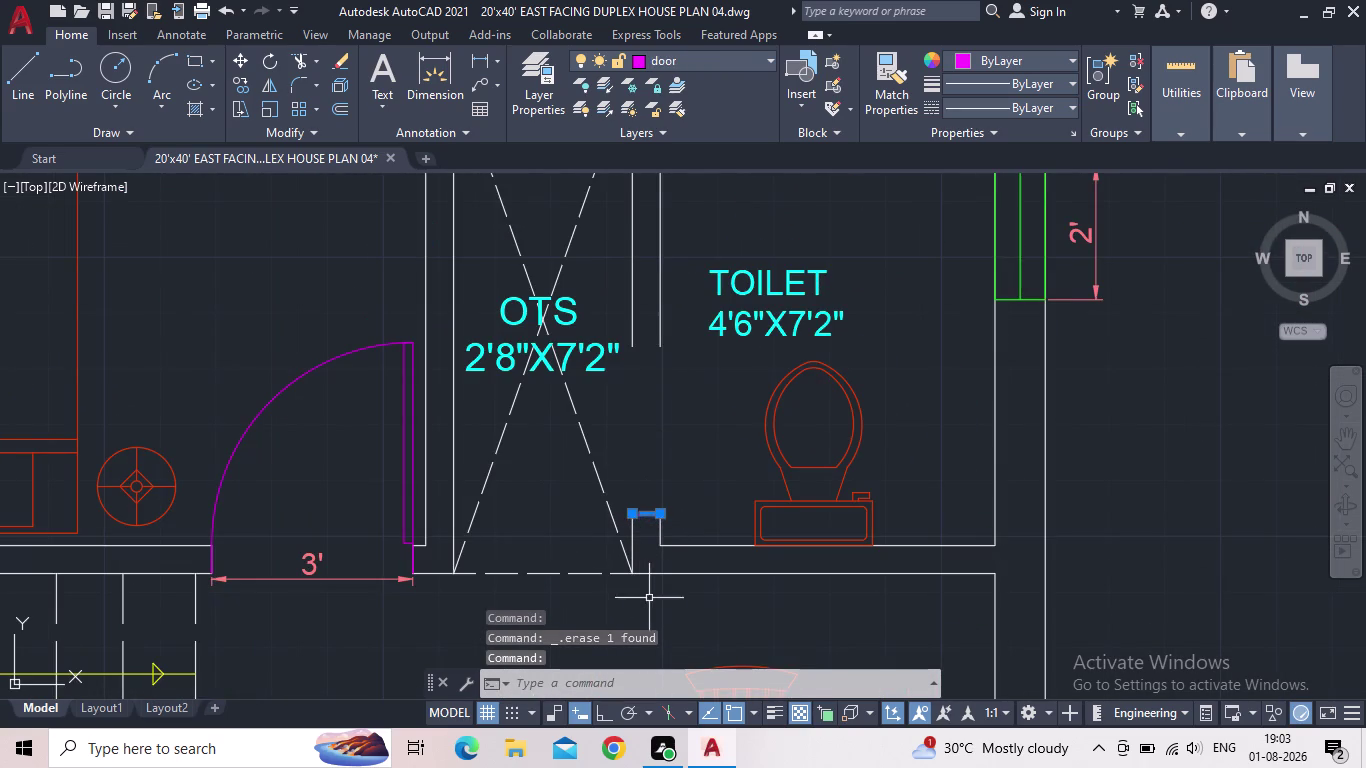
key(Delete)
Extend the OTS-side and toilet-side wall lines with EX.
key(e)
key(x)
key(space)
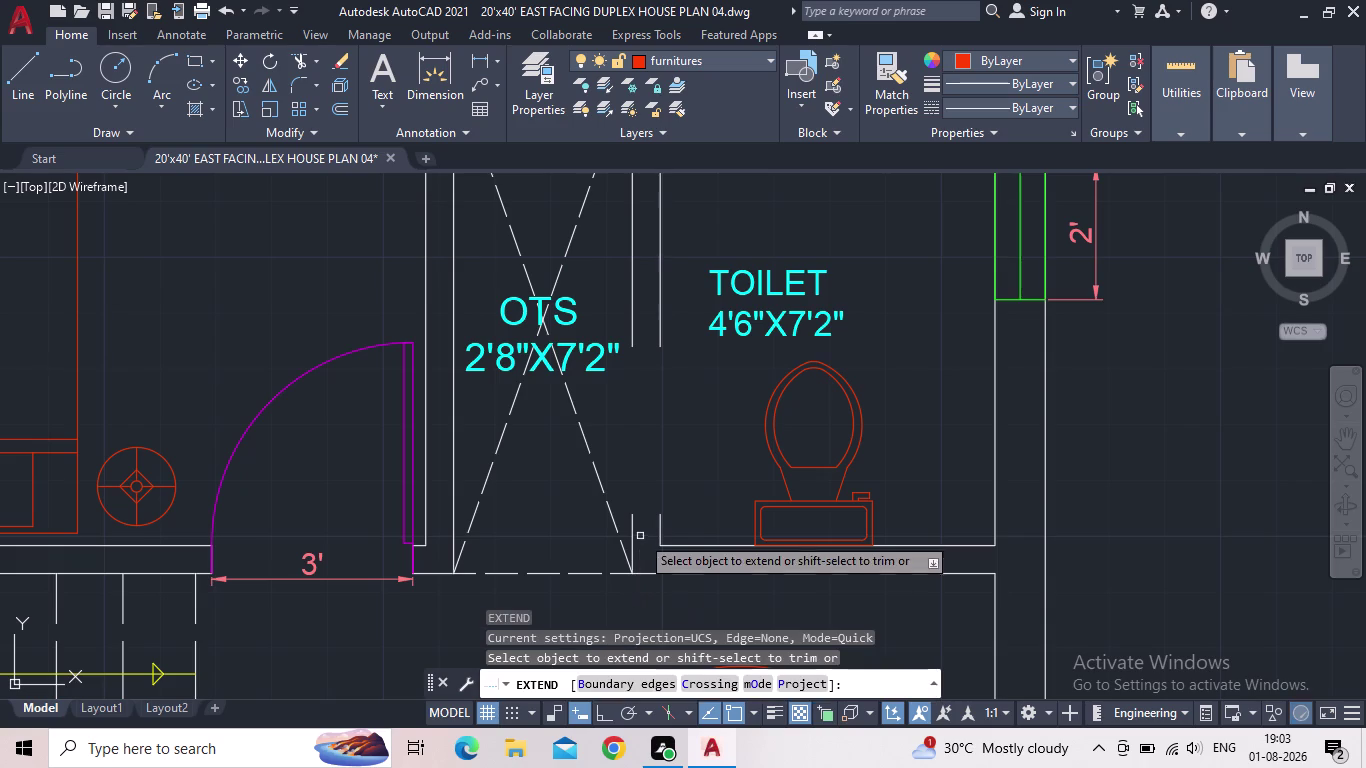
click(630, 522)
click(633, 432)
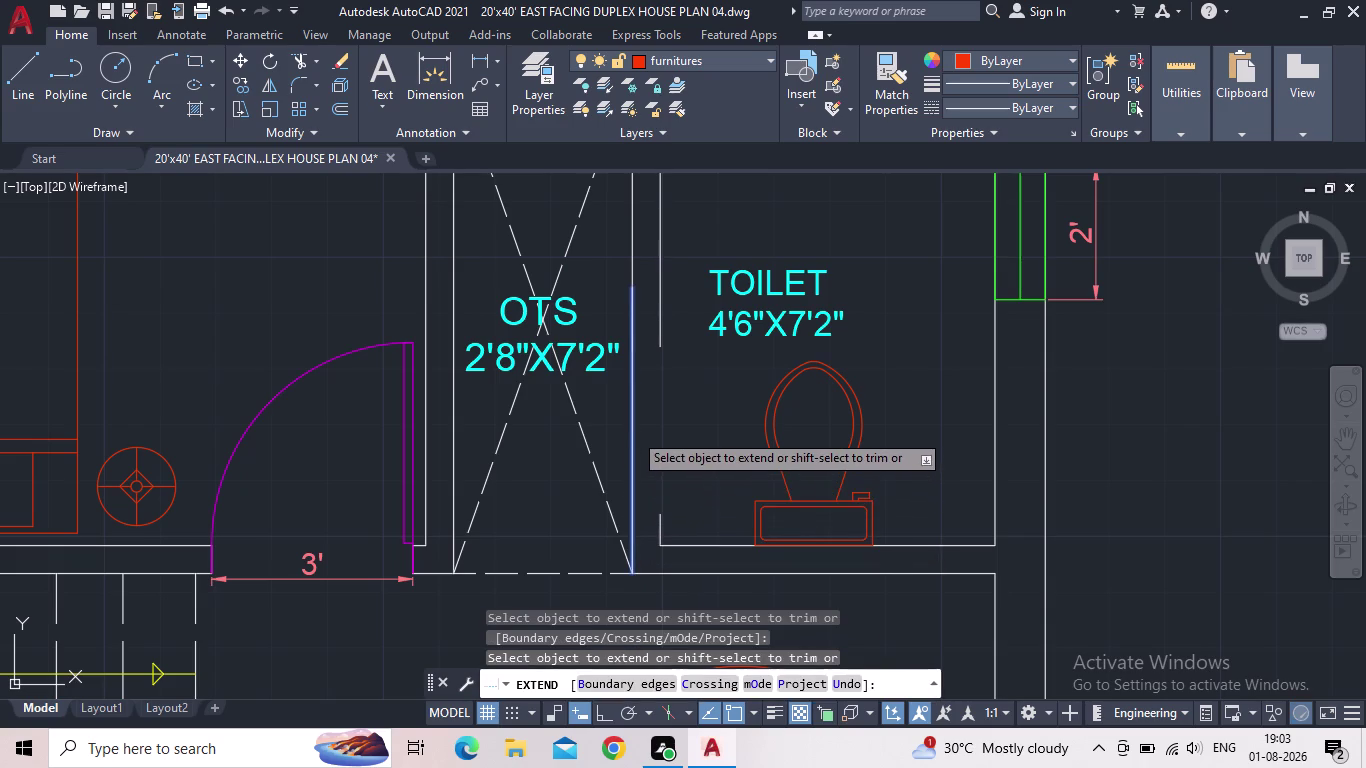
click(660, 524)
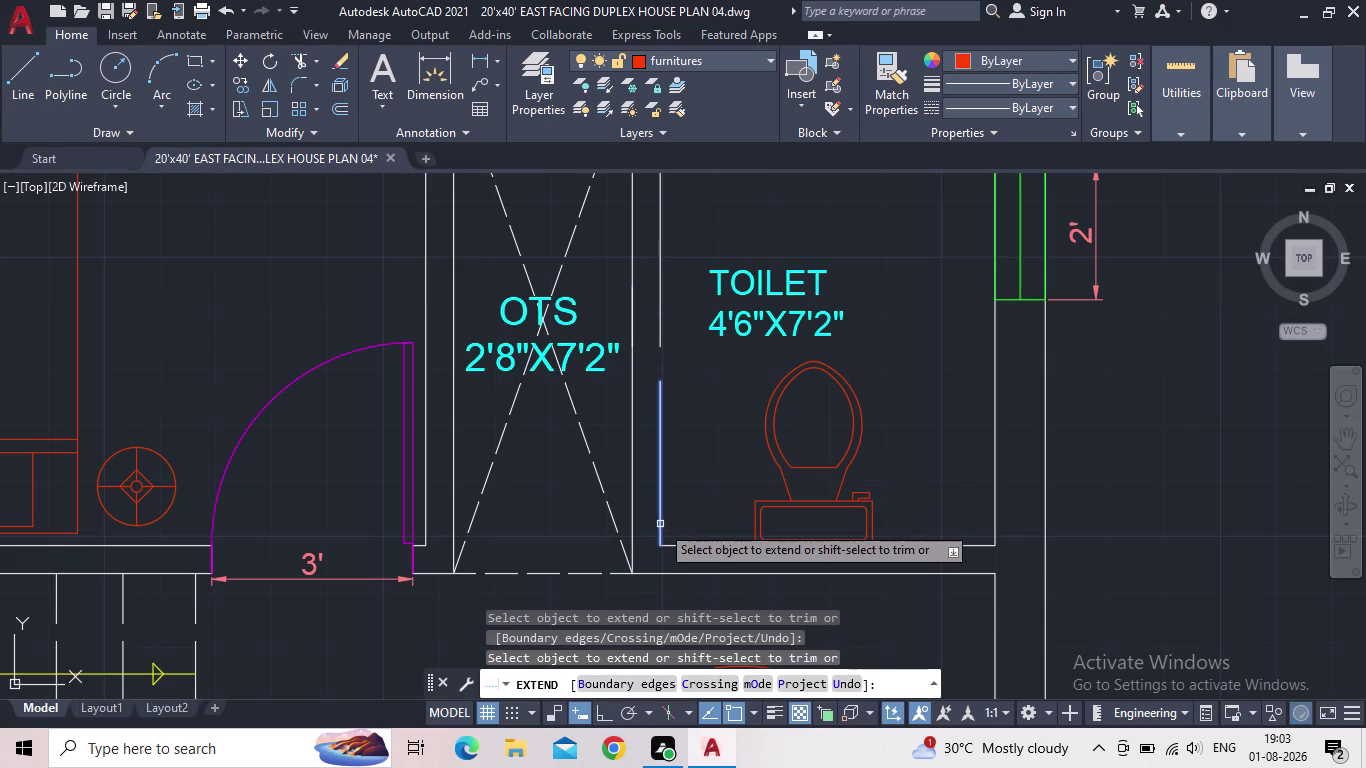
Extend the last toilet wall line to close the gap, then view the whole plan.
click(659, 449)
scroll(down, 3)
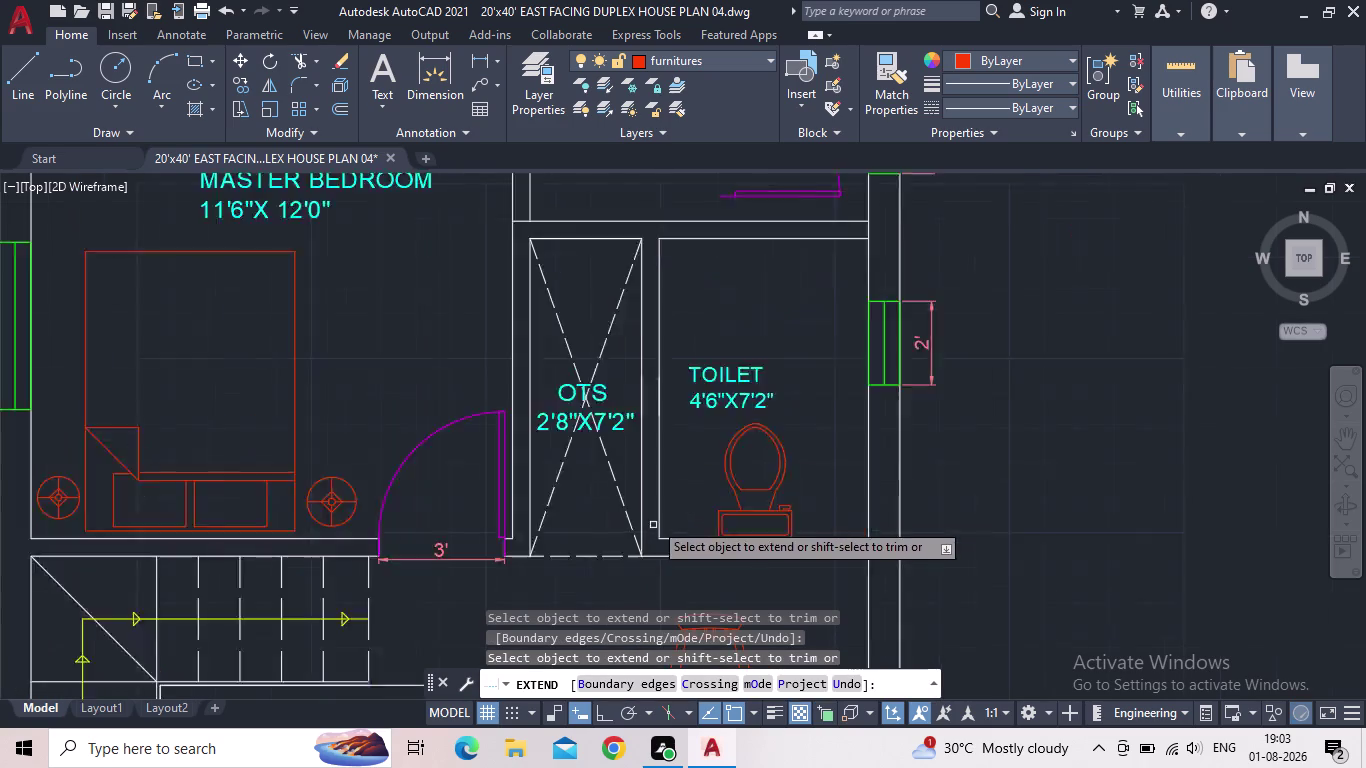
middle_drag(663, 488, 509, 530)
key(Escape)
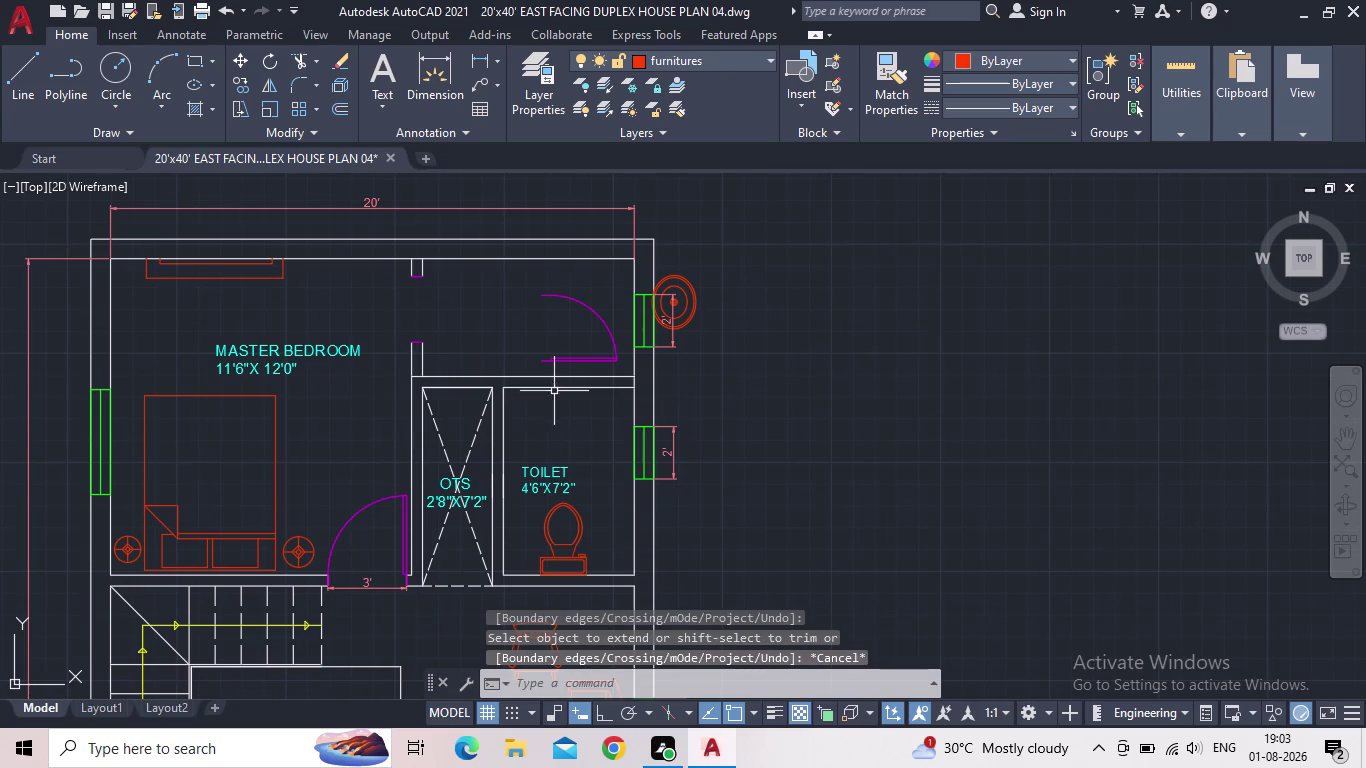
scroll(up, 3)
middle_drag(567, 409, 623, 494)
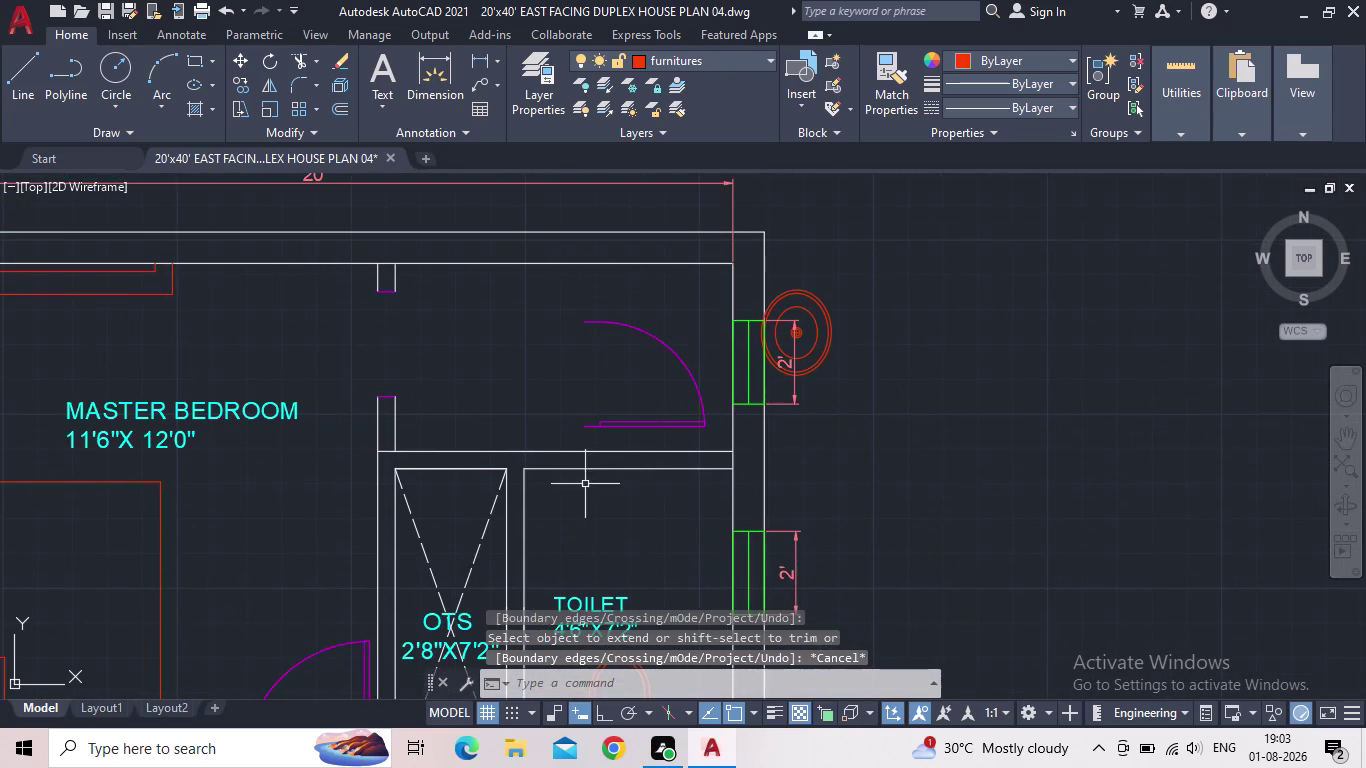
scroll(down, 3)
scroll(down, 3)
middle_drag(590, 488, 553, 456)
scroll(up, 3)
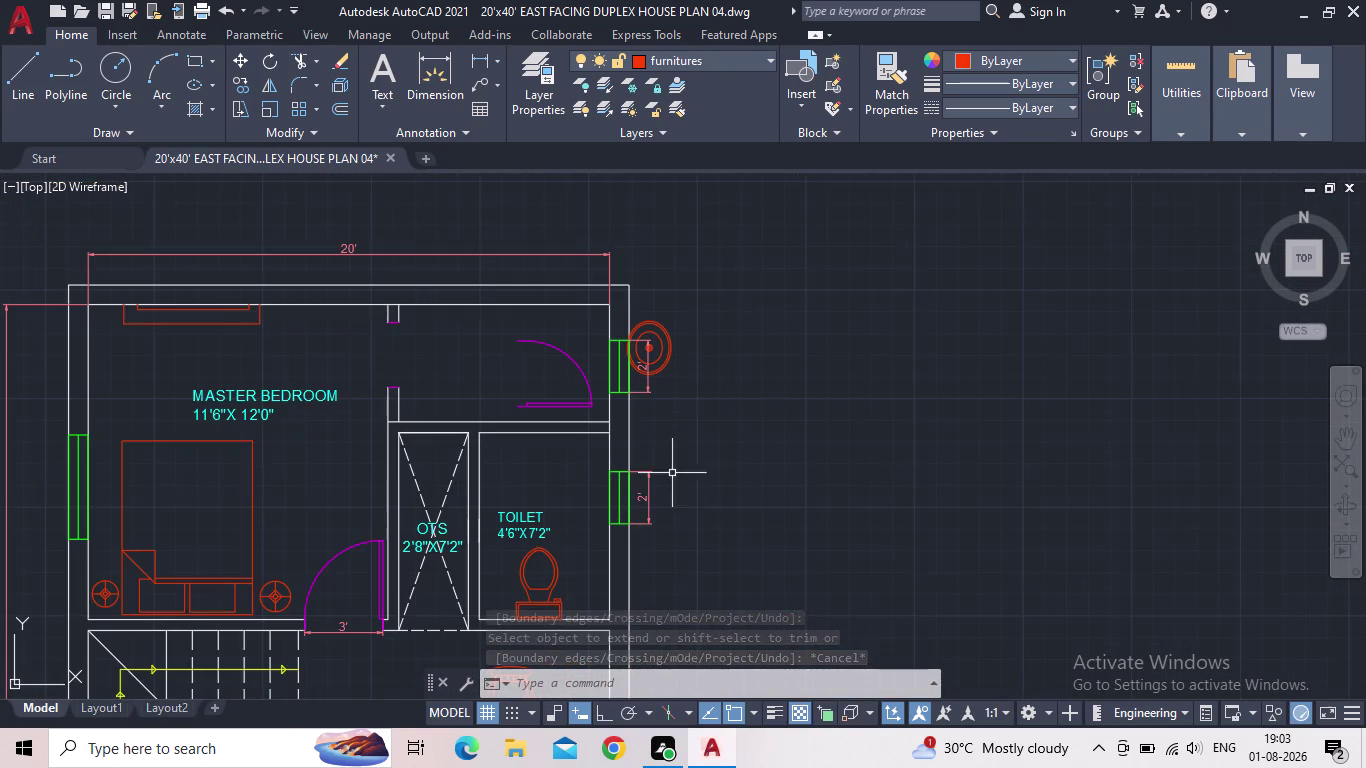
Start a rectangle in empty space with REC, cancel it, and bring up the layer manager.
key(r)
key(e)
key(c)
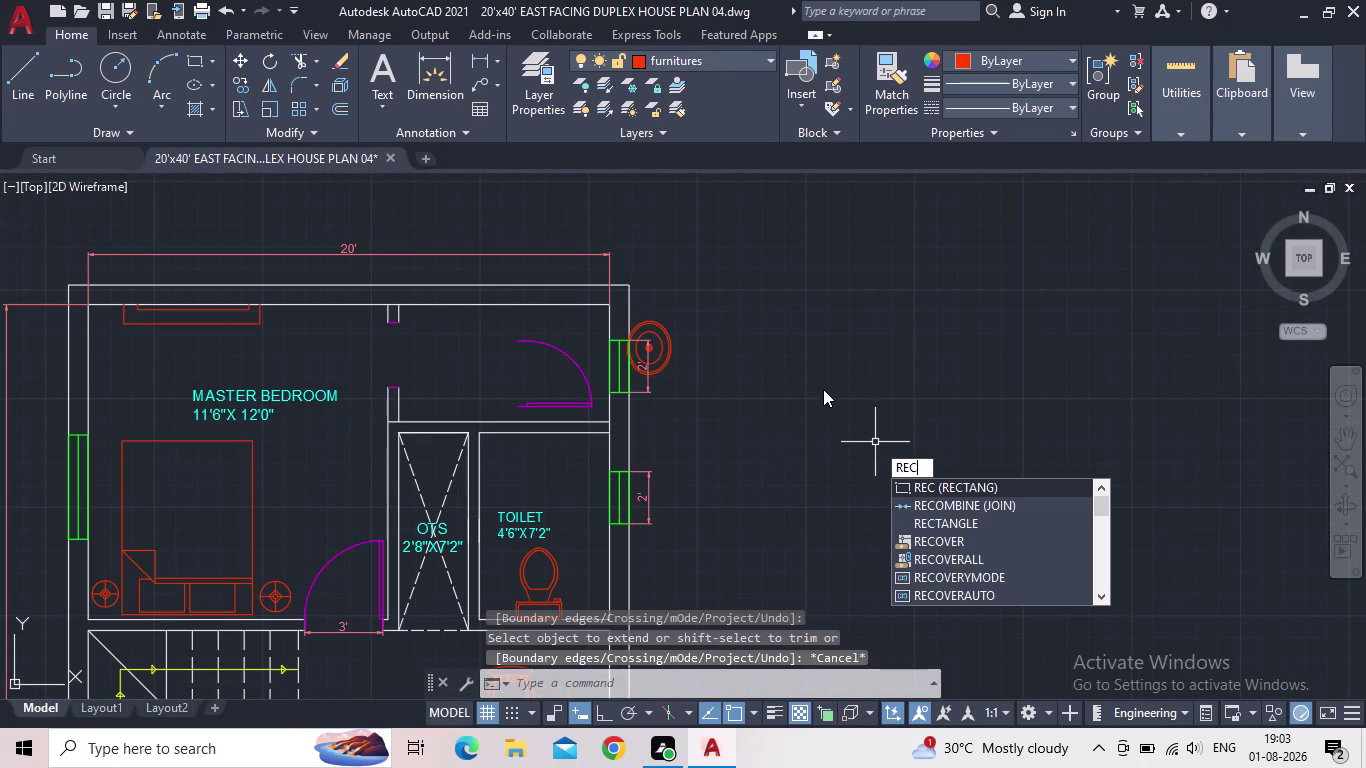
click(922, 488)
drag(802, 341, 812, 374)
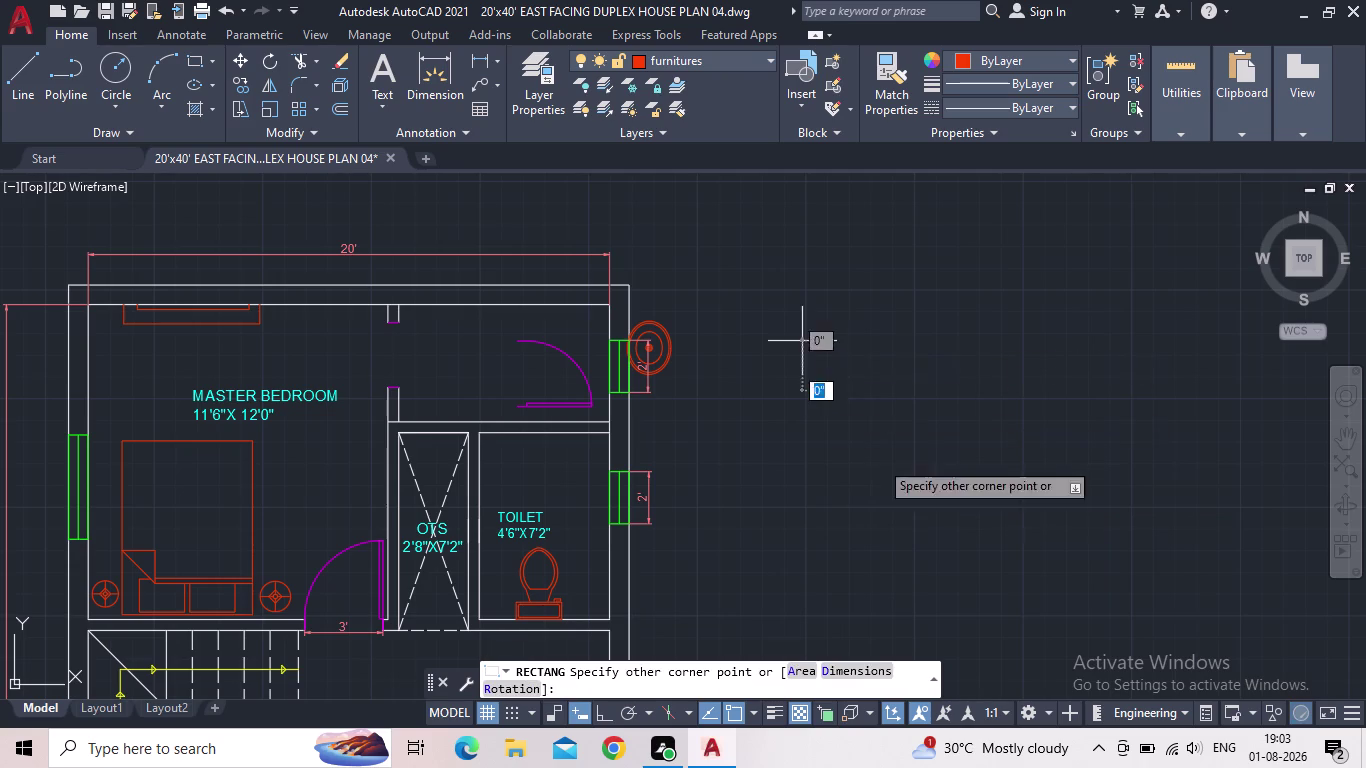
key(Escape)
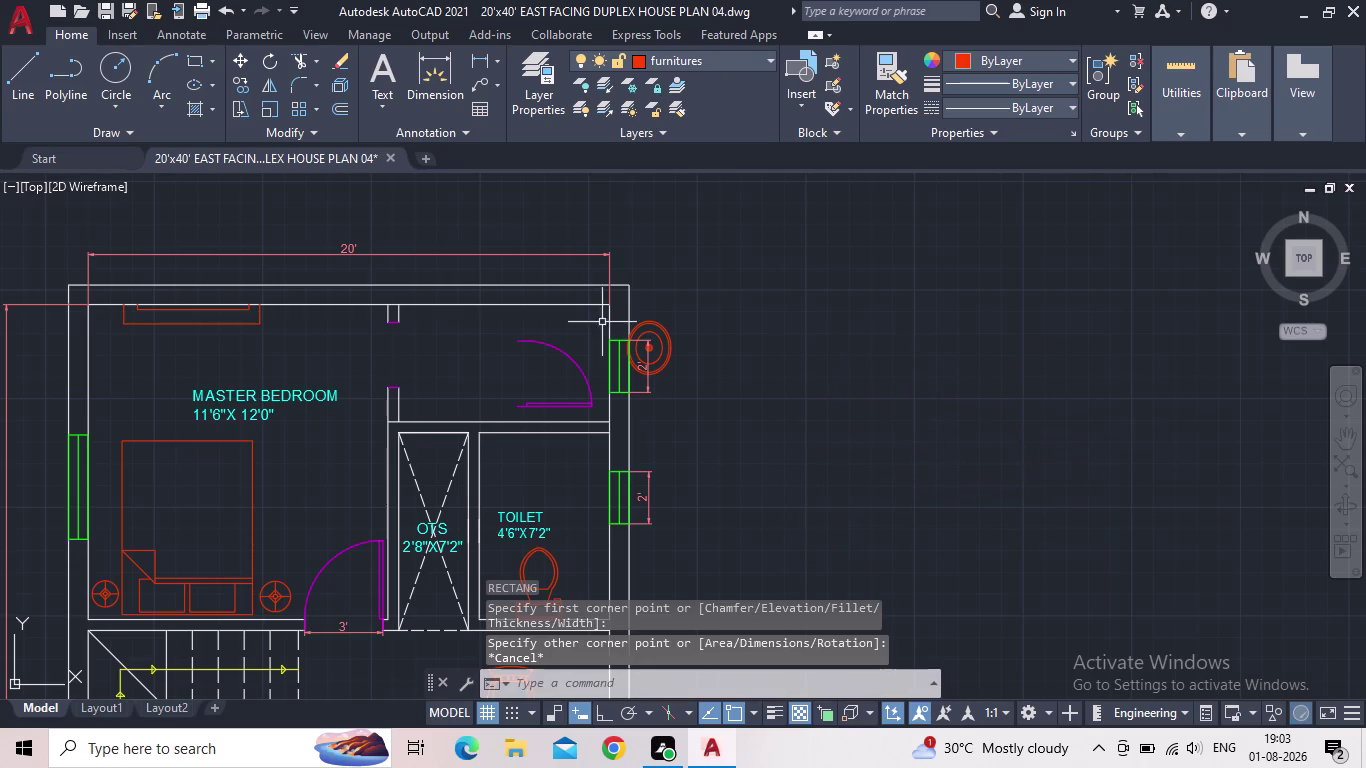
click(519, 114)
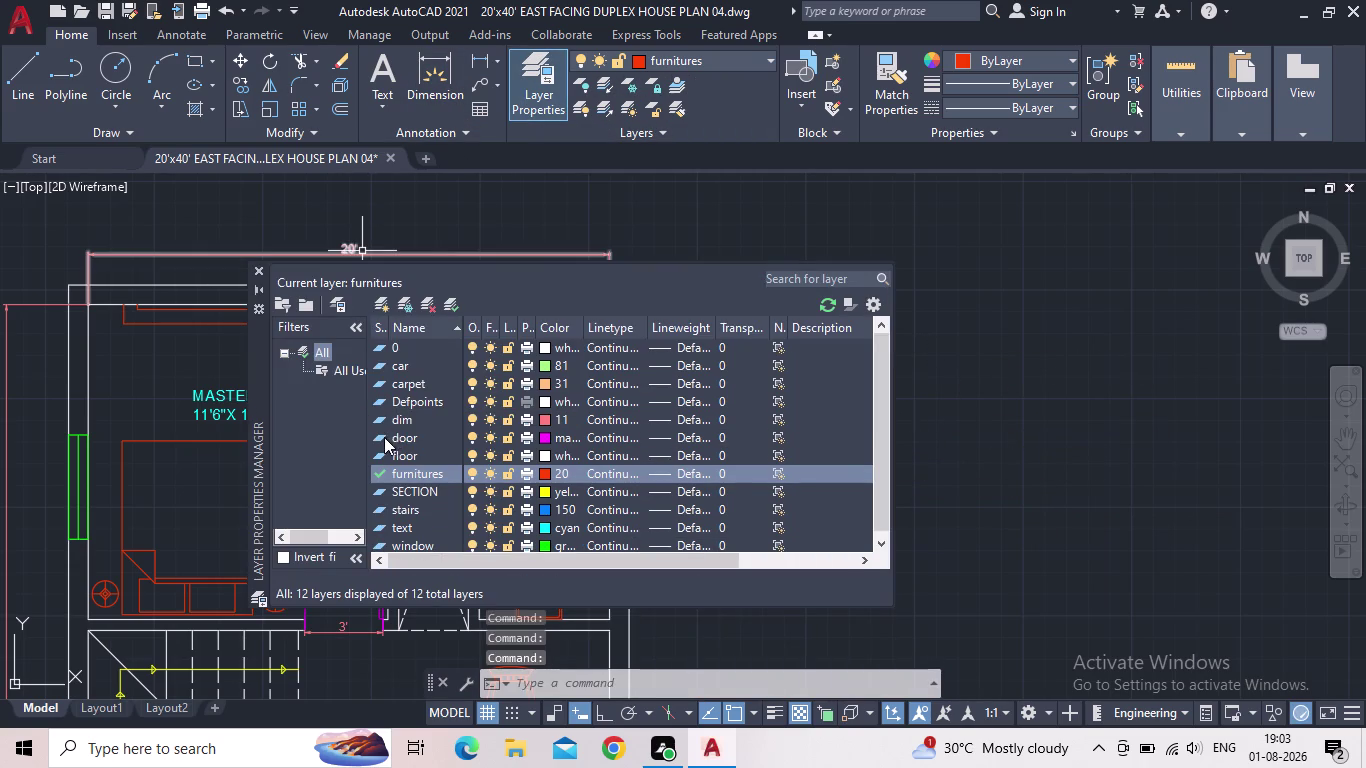
Set floor as the current layer, close the layer manager, and pan to empty space.
double_click(380, 452)
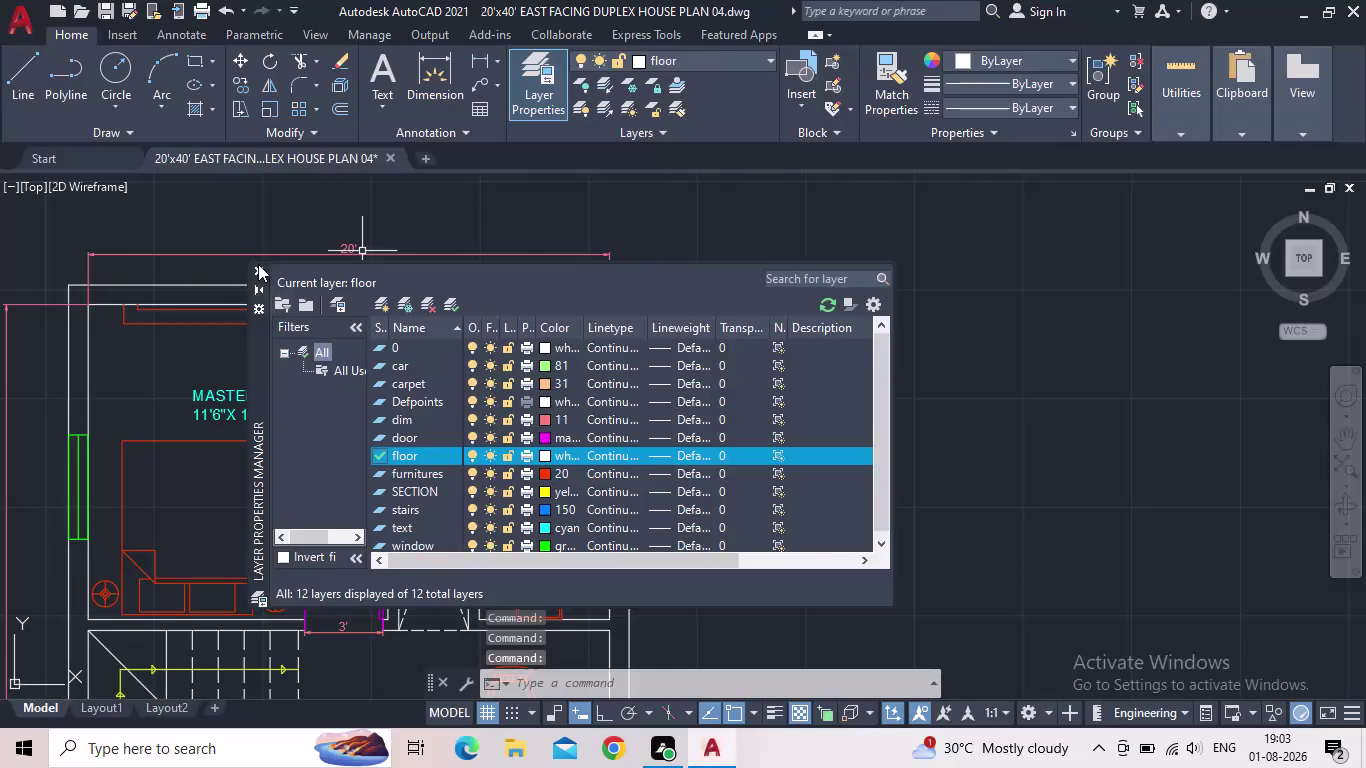
click(259, 266)
scroll(down, 3)
middle_drag(749, 339, 558, 455)
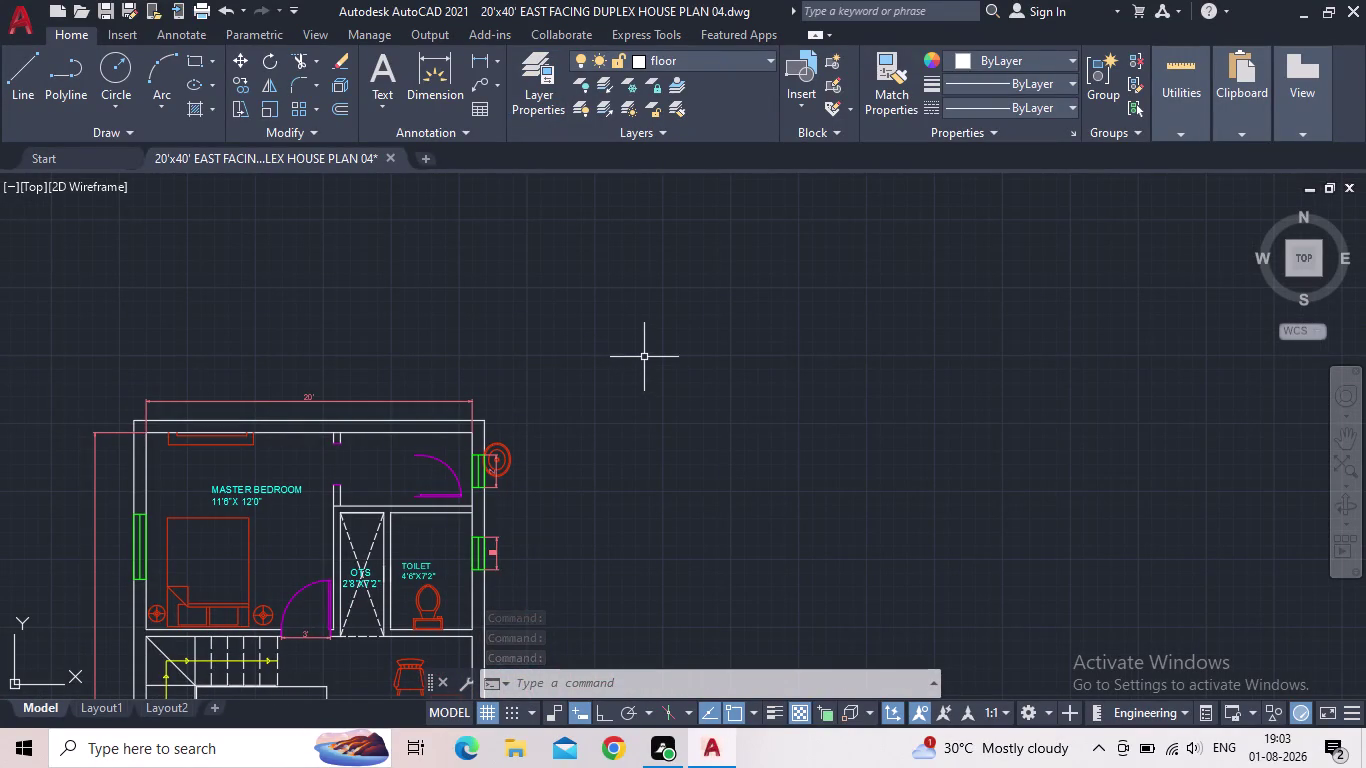
middle_drag(678, 365, 460, 445)
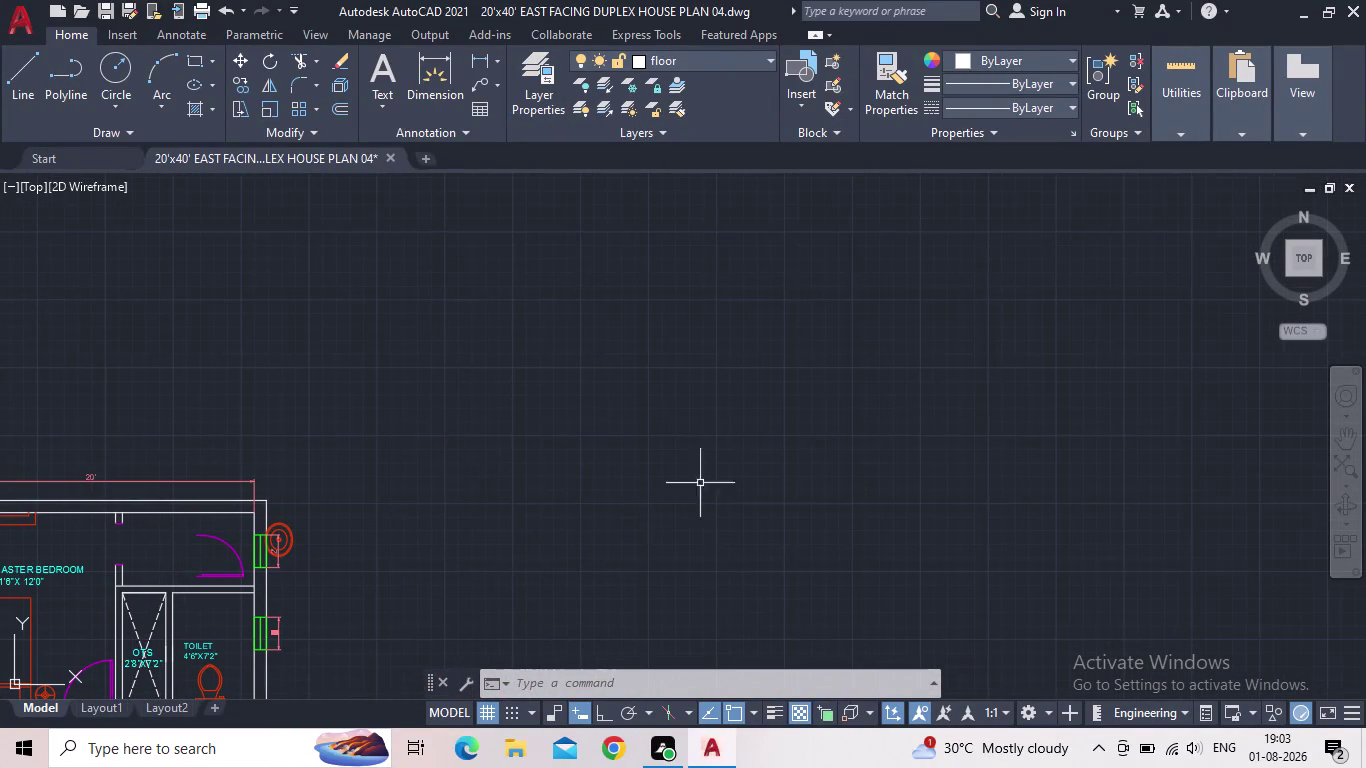
Draw a rectangle by Dimensions with length 5" and width 2'6".
click(194, 58)
drag(491, 406, 599, 467)
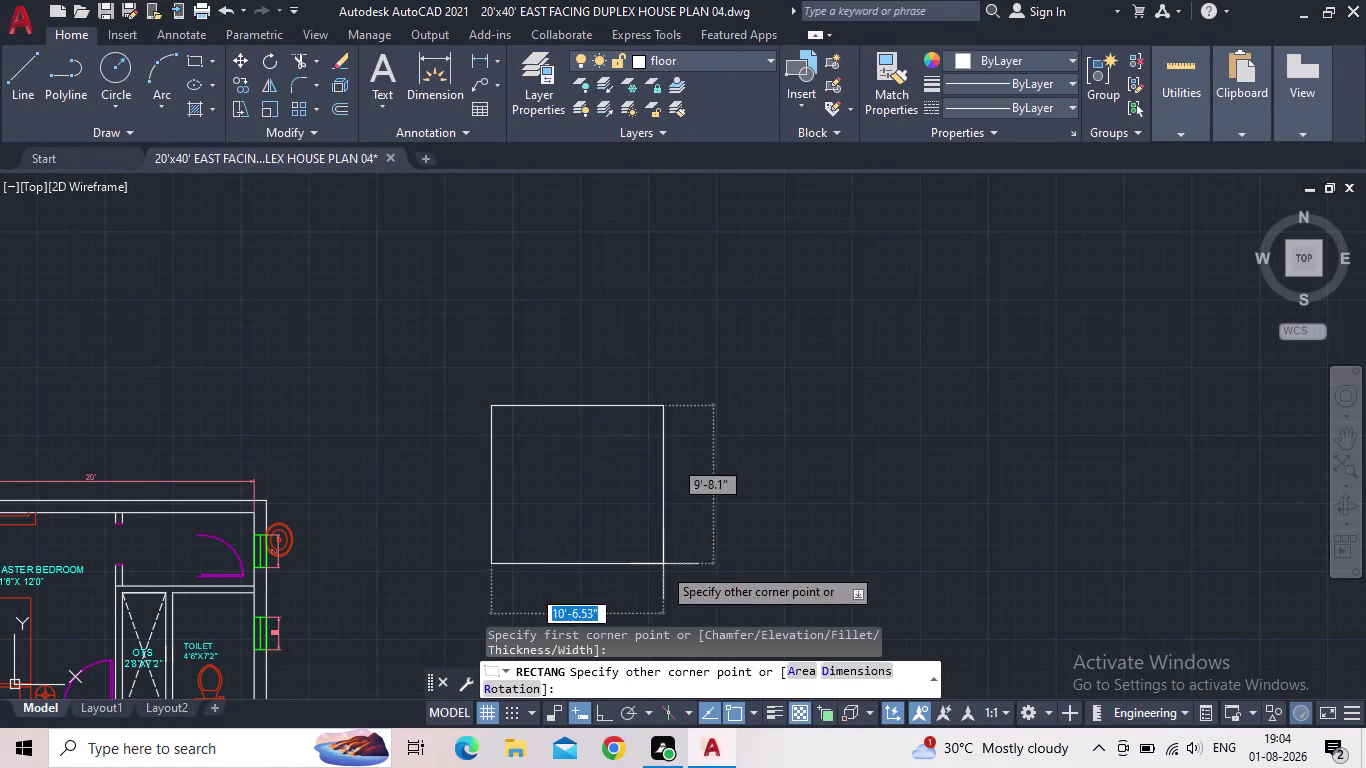
key(d)
key(Return)
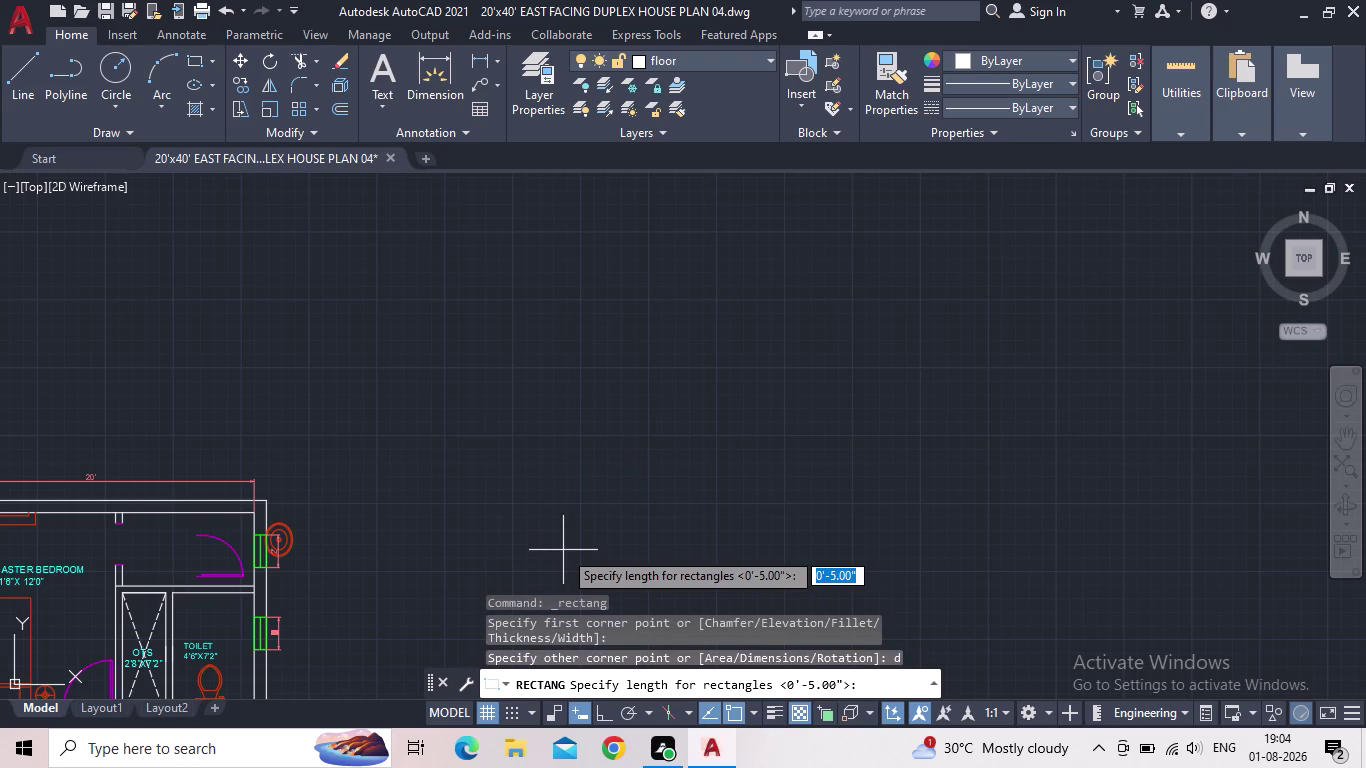
text(5")
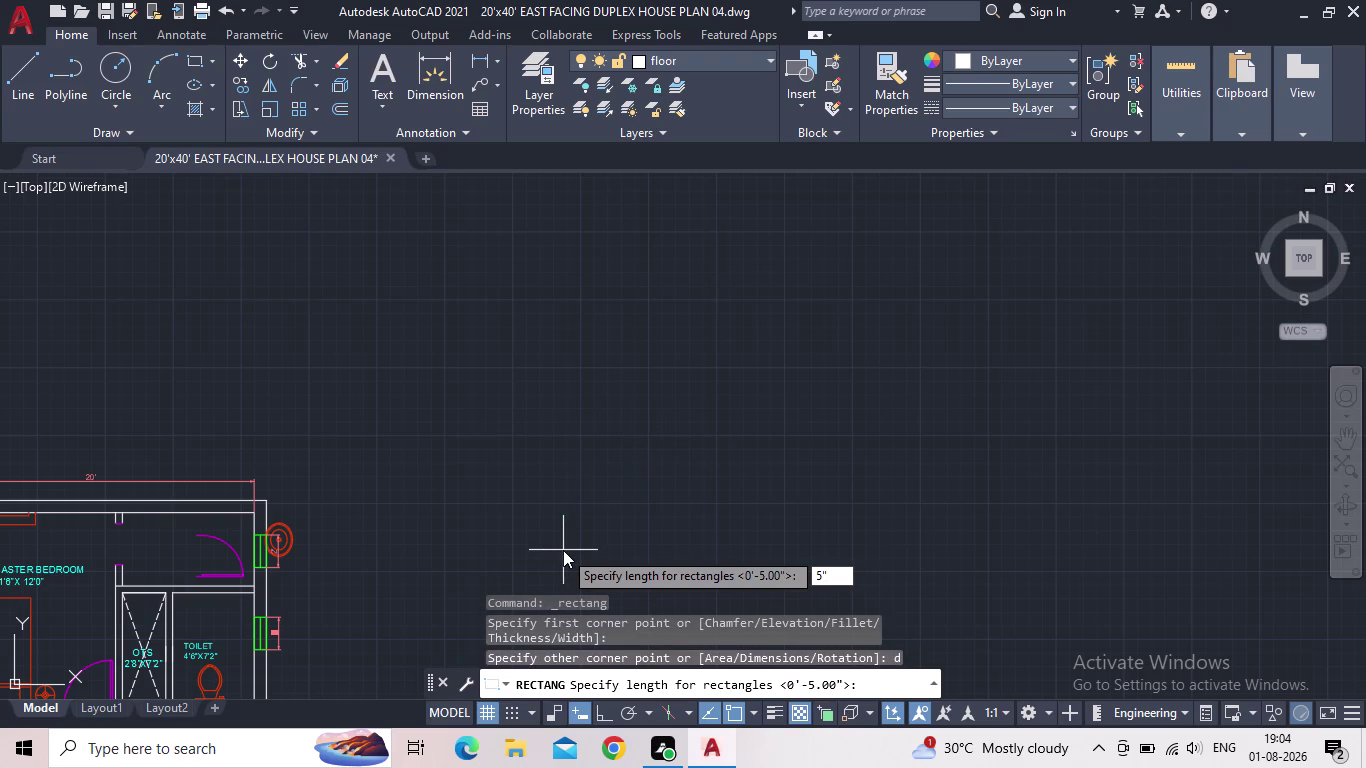
key(Return)
text(2')
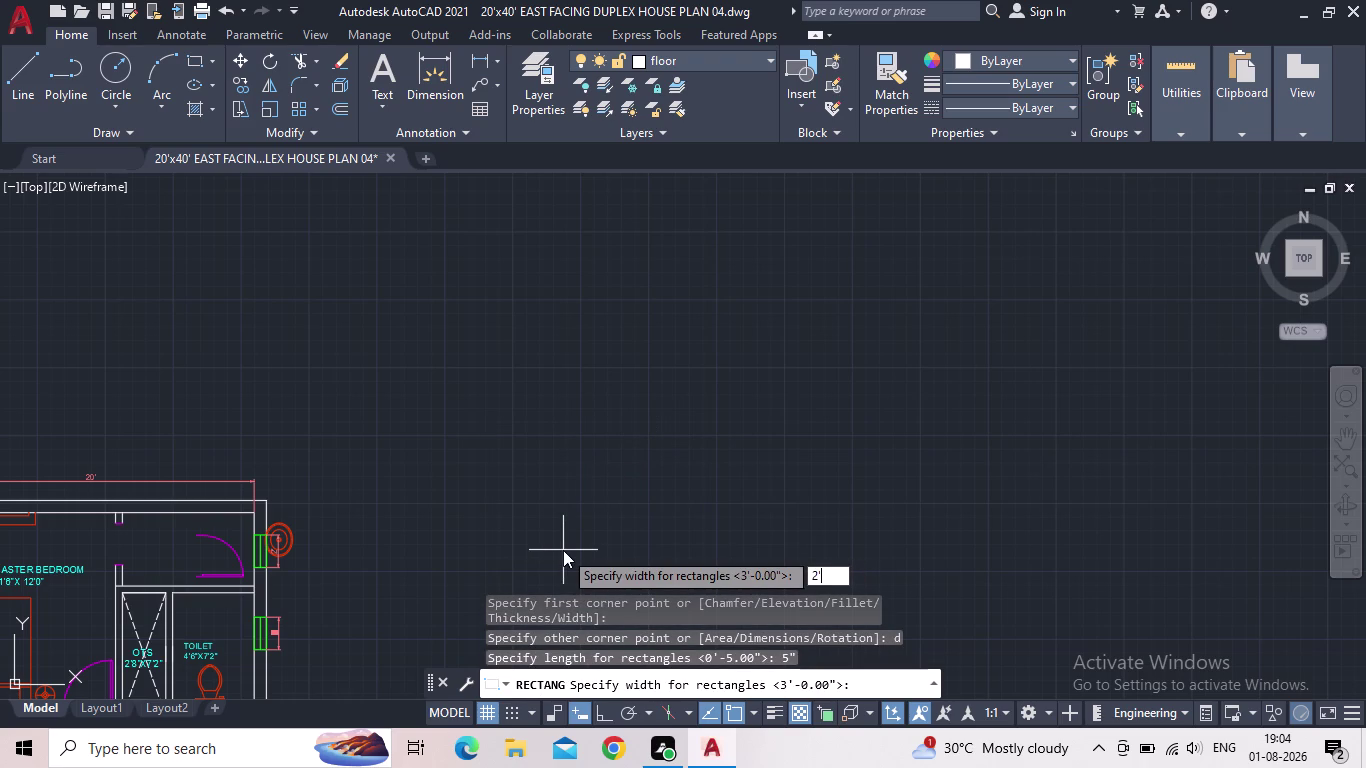
text(6")
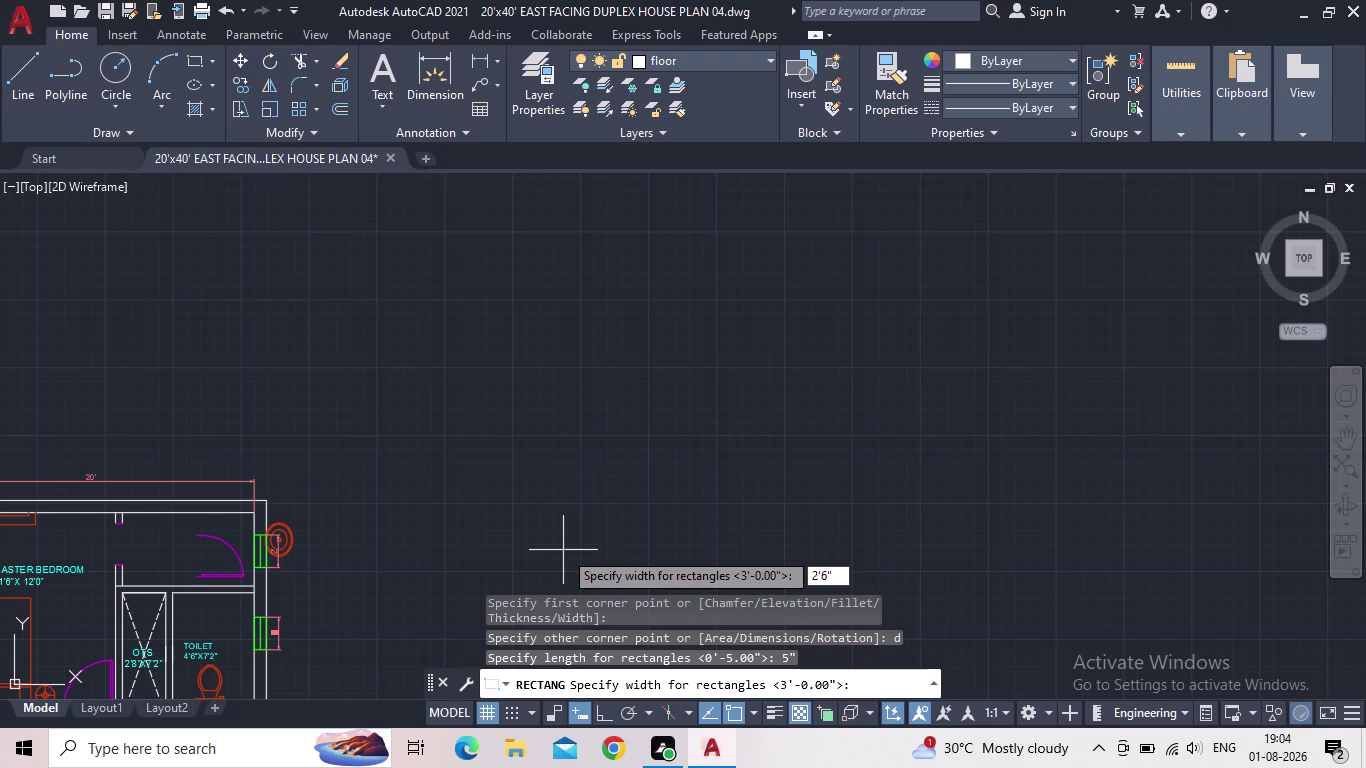
key(Return)
click(563, 550)
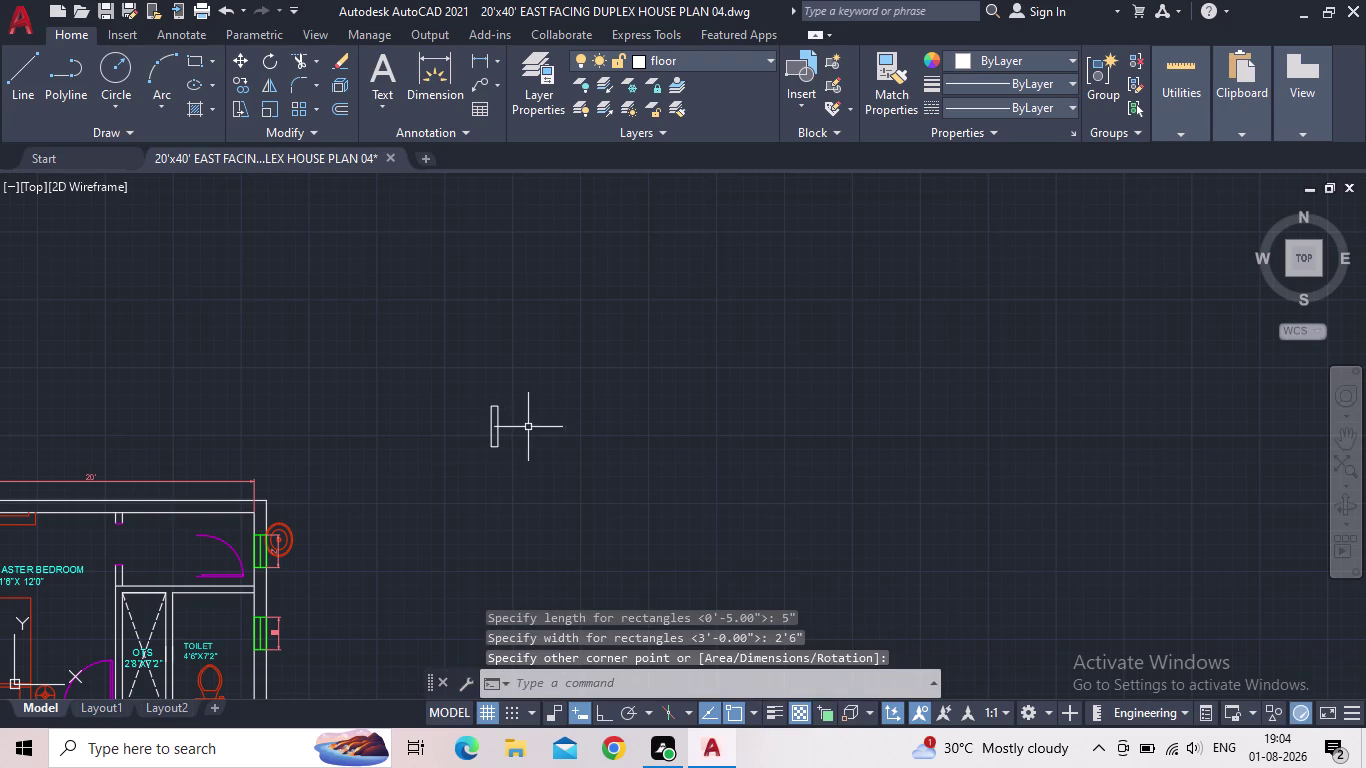
Select the new 5" by 2'6" rectangle.
middle_drag(512, 442, 484, 428)
scroll(up, 3)
drag(485, 465, 470, 456)
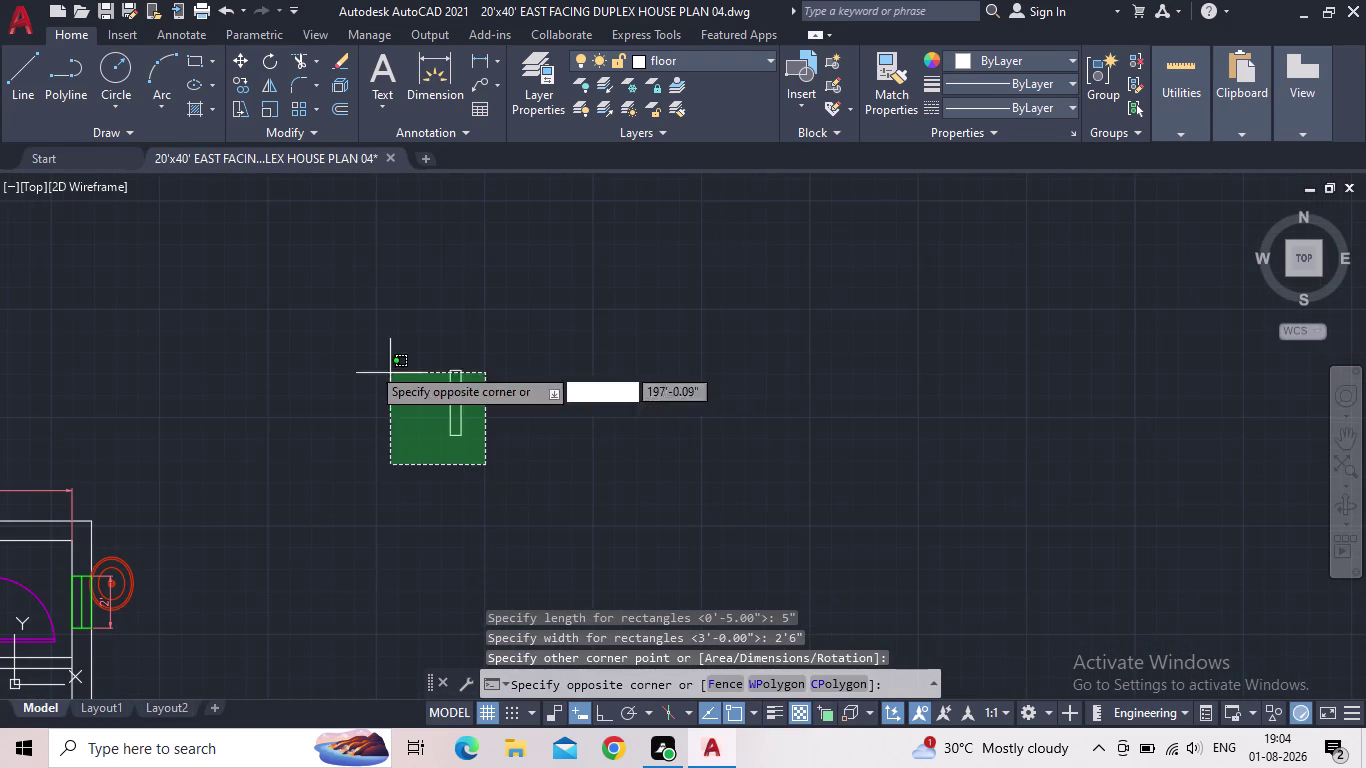
click(340, 348)
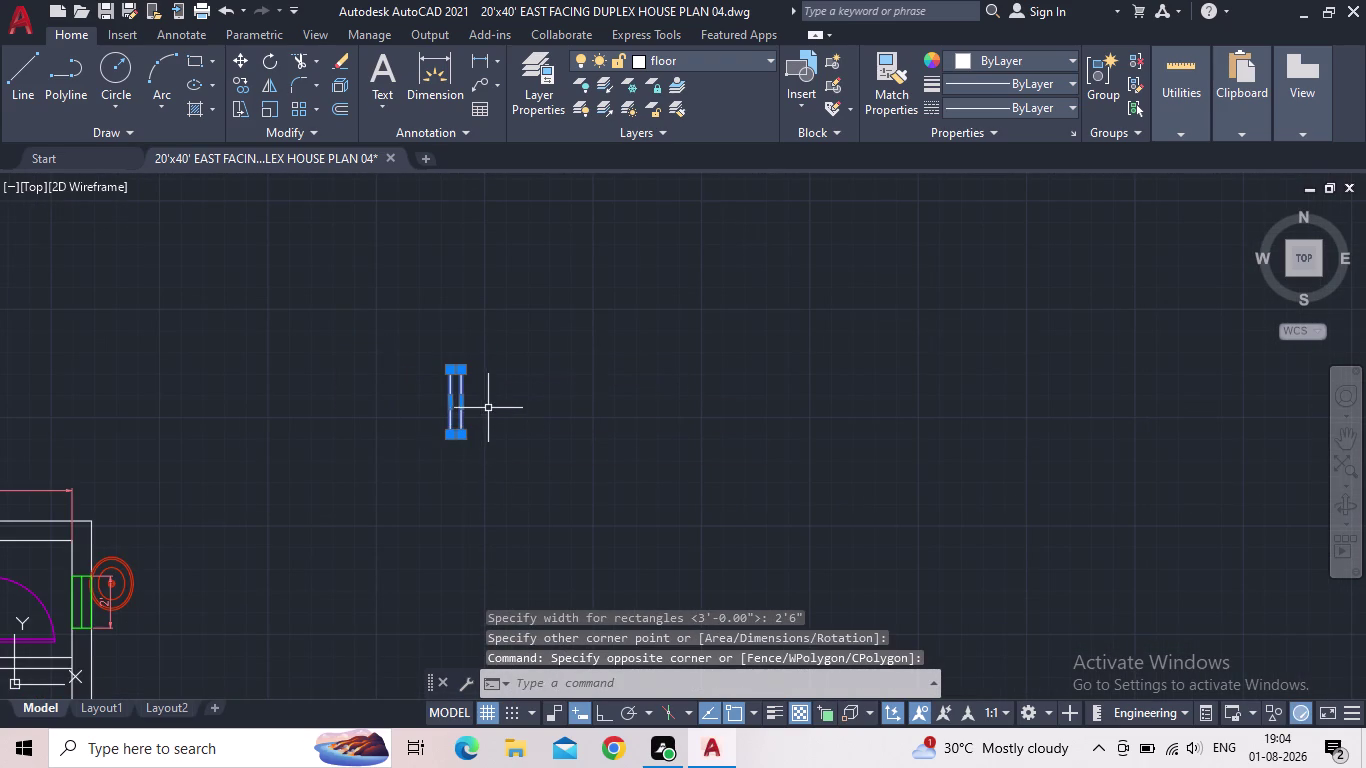
scroll(up, 3)
Rotate the rectangle about its bottom corner so it lies horizontal.
key(r)
key(o)
key(Return)
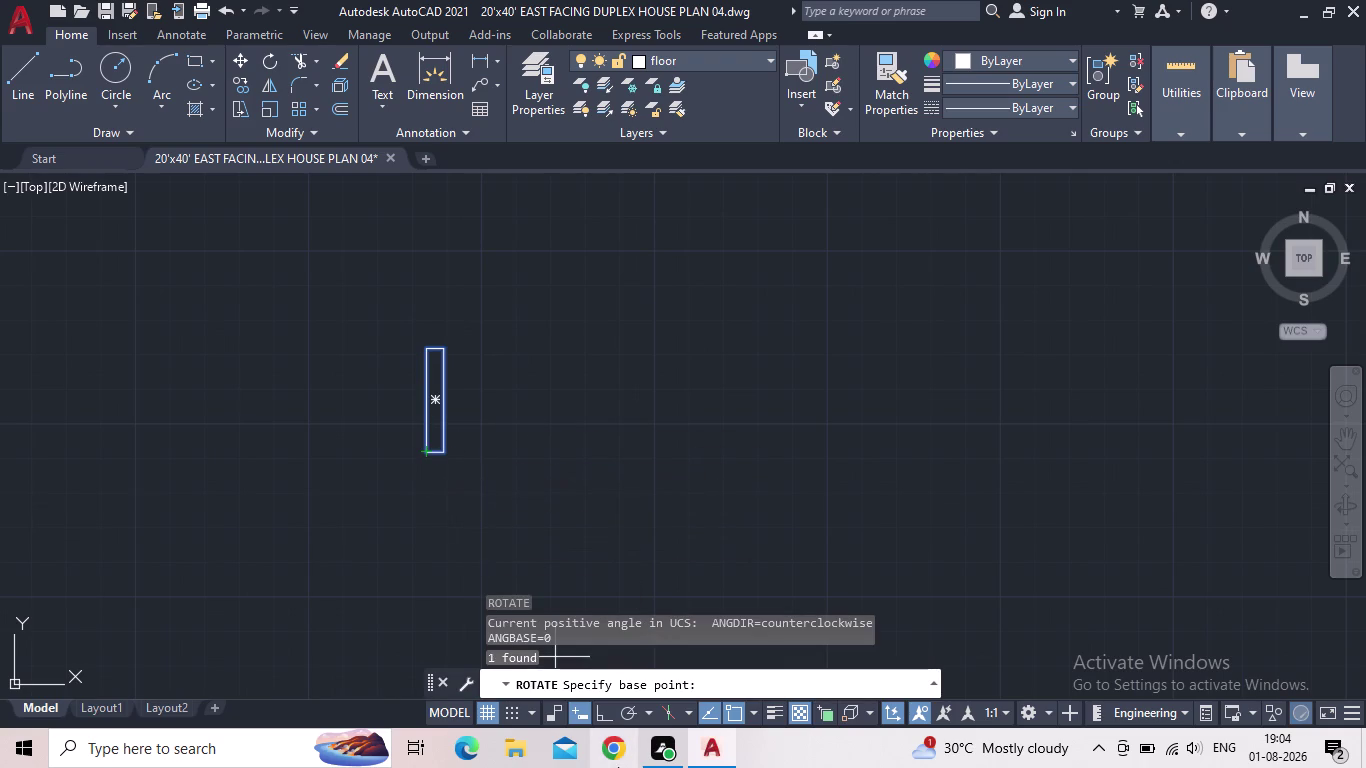
click(603, 714)
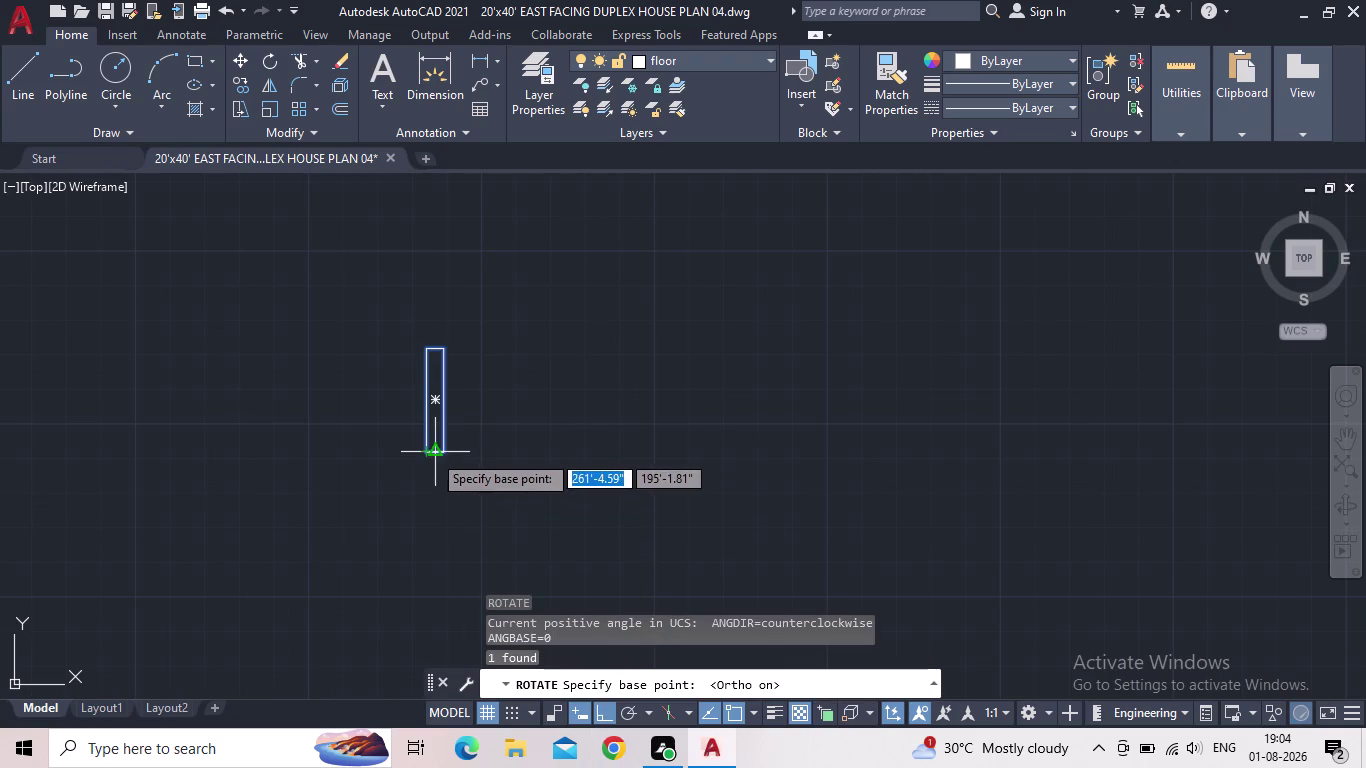
click(427, 452)
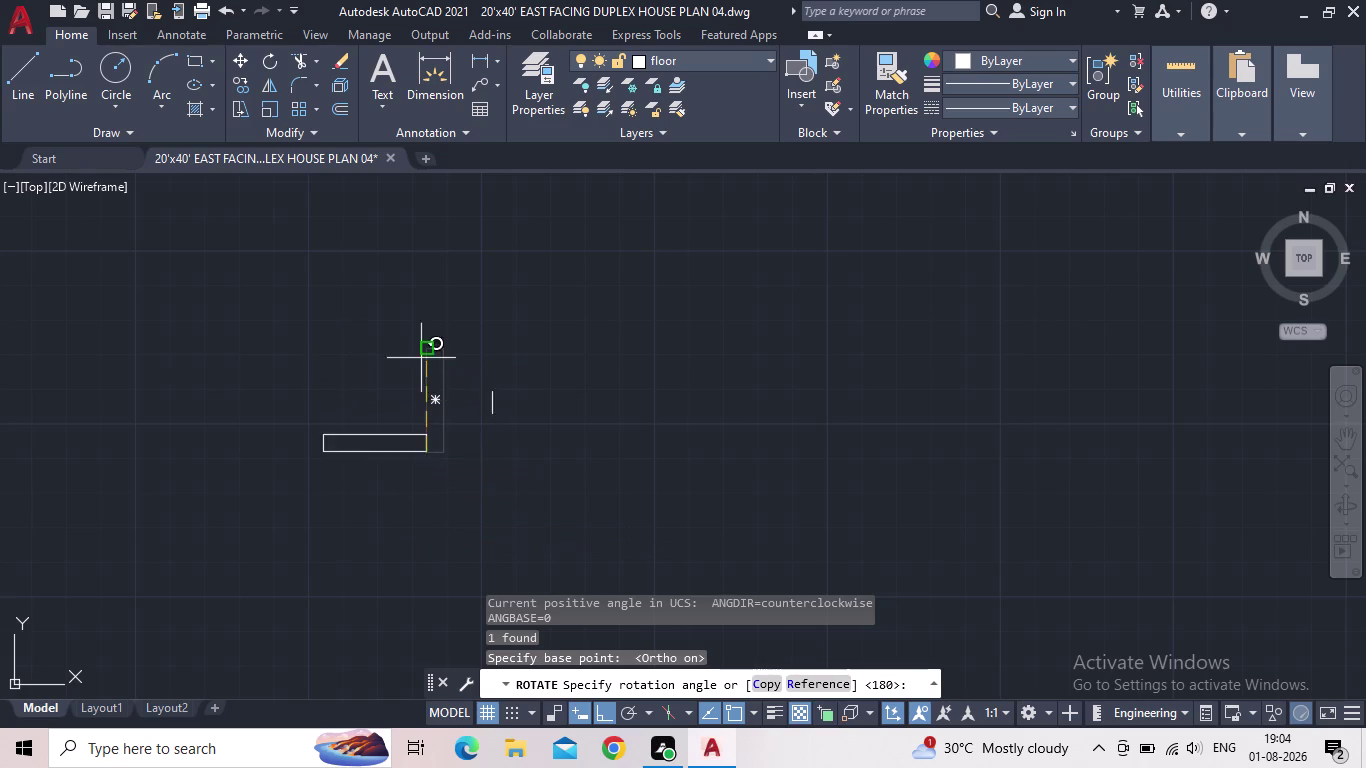
click(376, 346)
Select the rotated rectangle for moving.
scroll(down, 3)
middle_drag(470, 451, 482, 456)
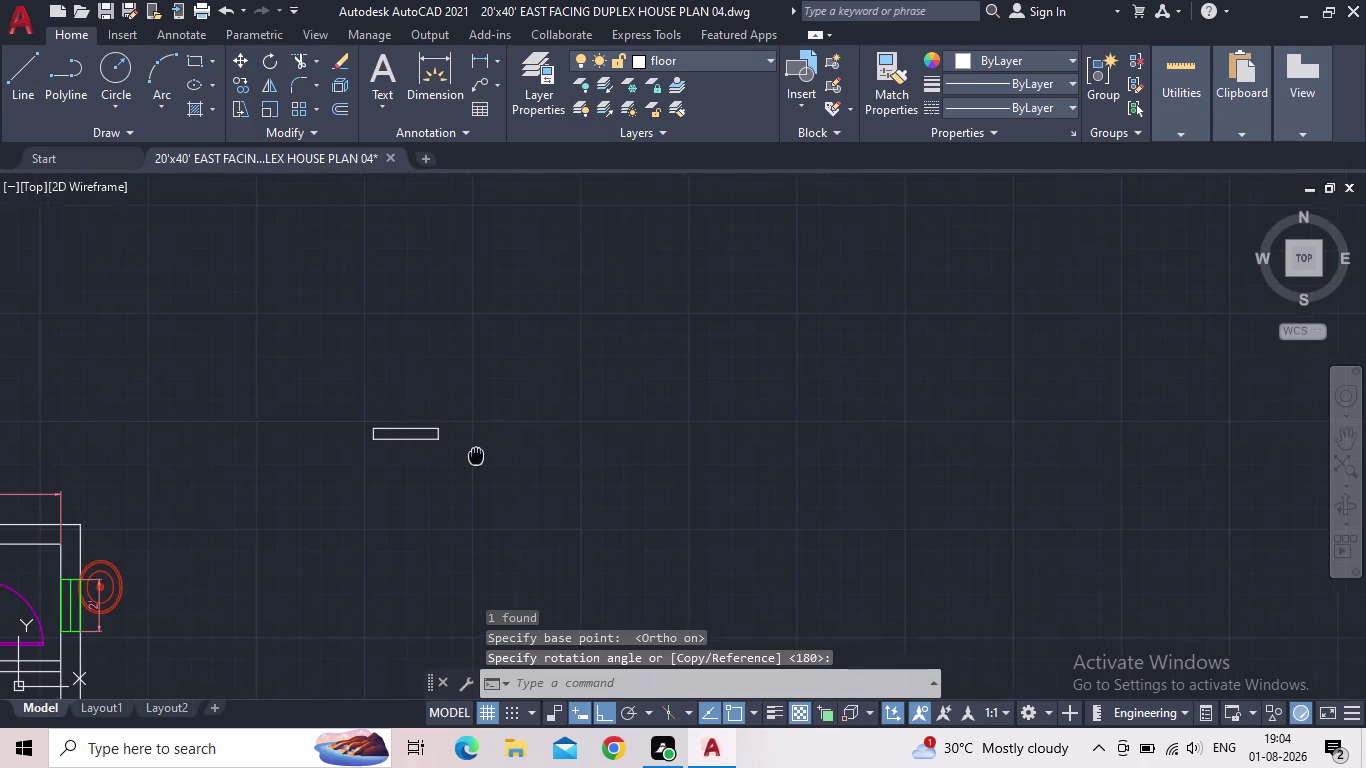
middle_drag(482, 456, 592, 516)
drag(585, 511, 564, 505)
click(399, 456)
scroll(up, 3)
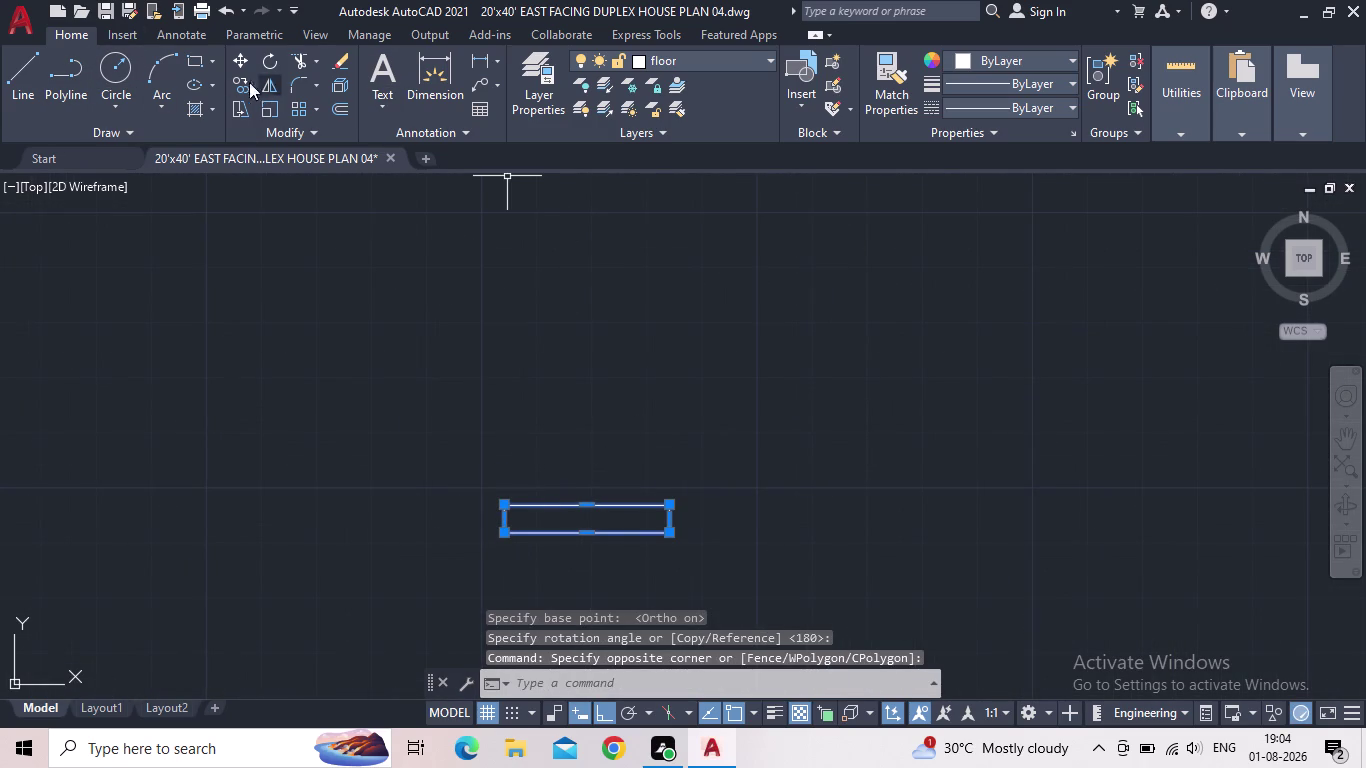
click(240, 57)
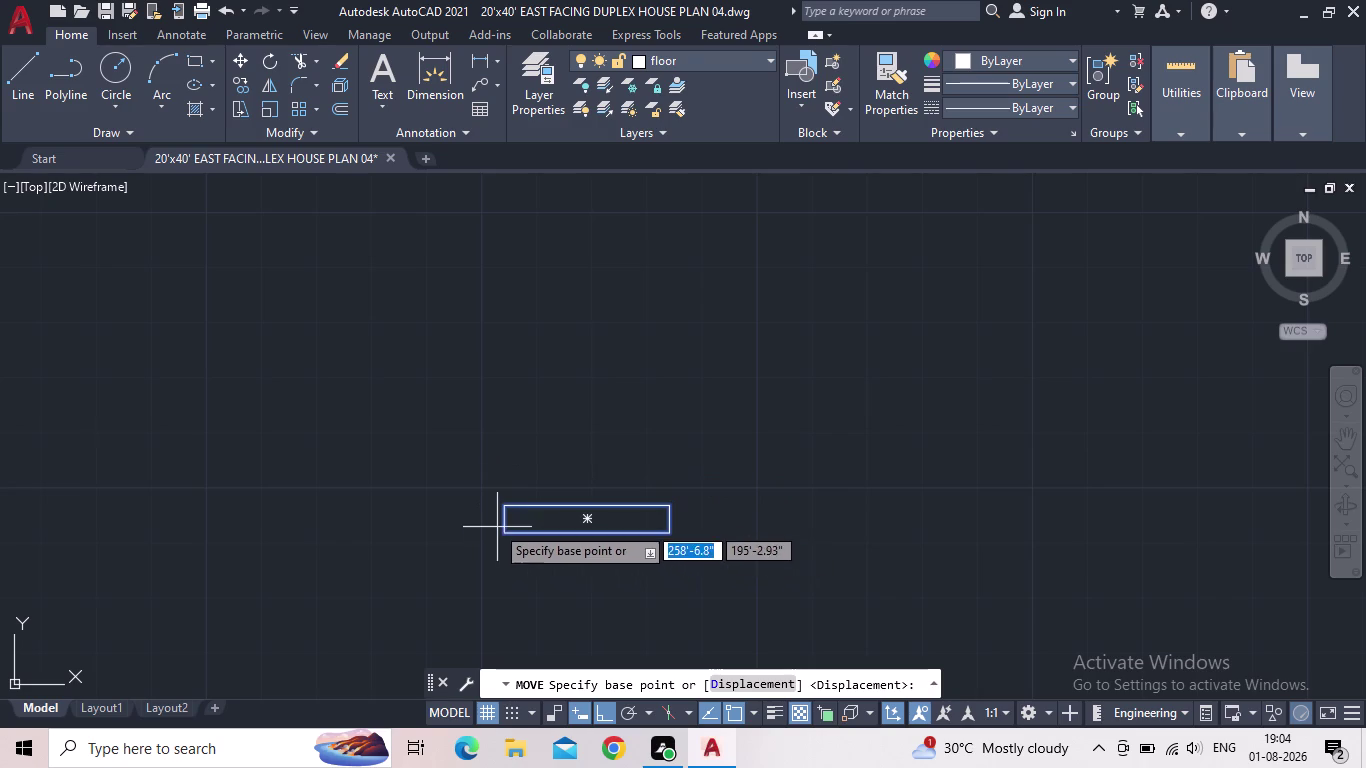
With Ortho off, move the thin rectangle into the toilet's top wall.
click(494, 525)
middle_drag(448, 479, 638, 371)
scroll(down, 3)
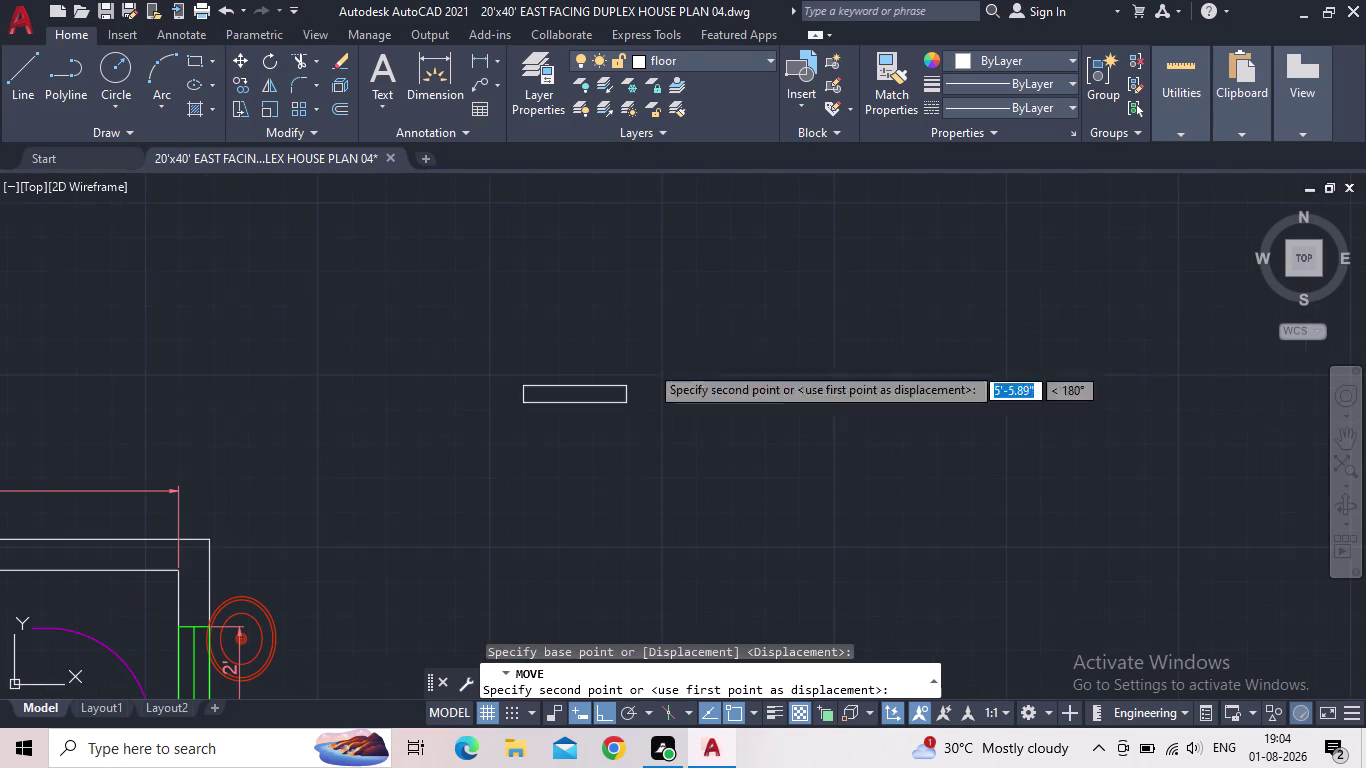
click(606, 714)
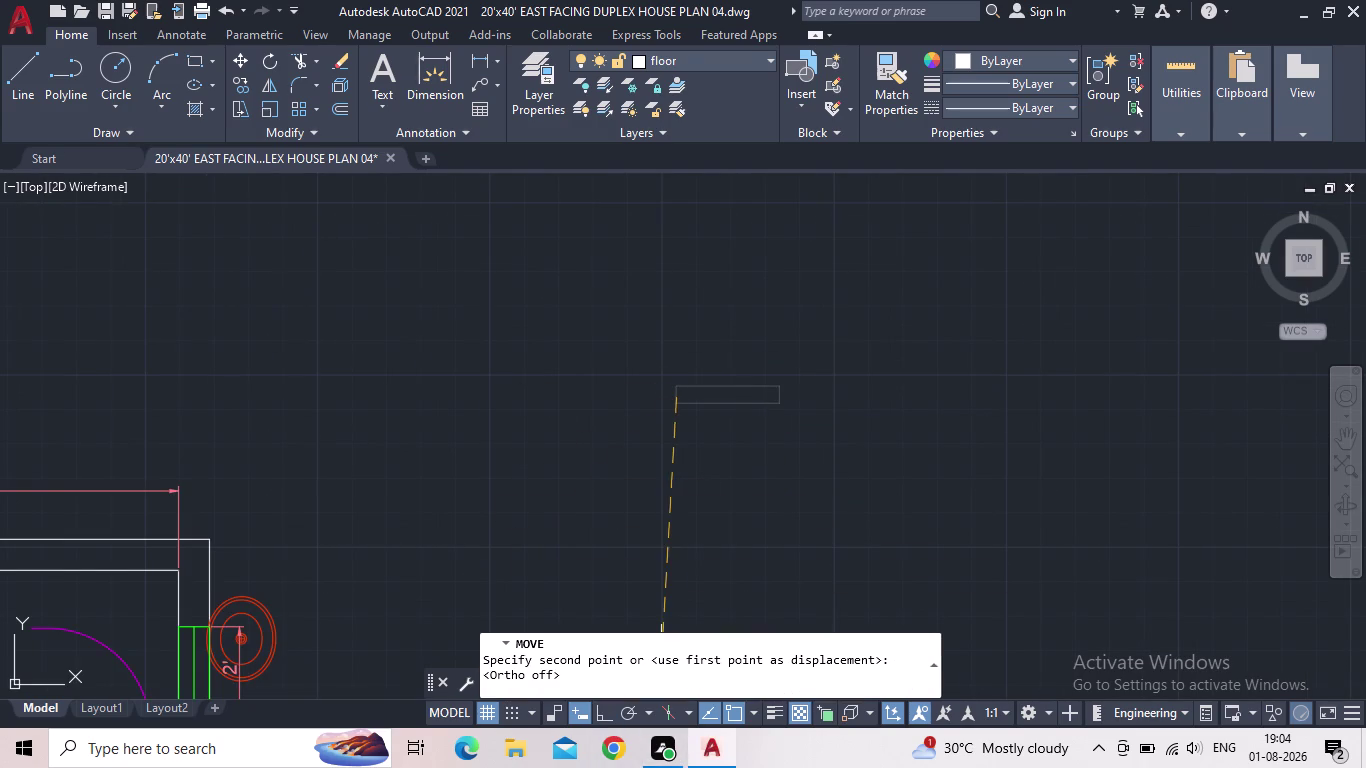
middle_drag(482, 398, 659, 284)
scroll(down, 3)
scroll(up, 3)
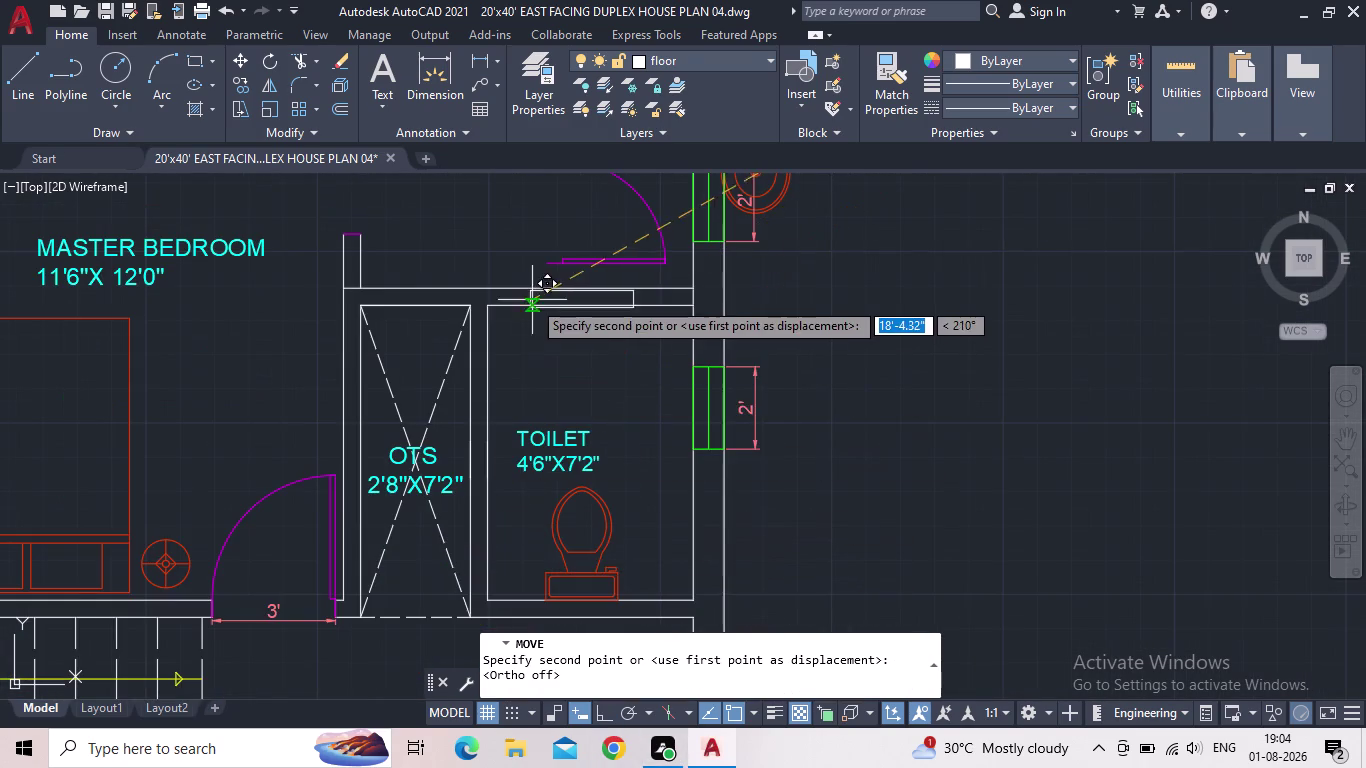
scroll(up, 3)
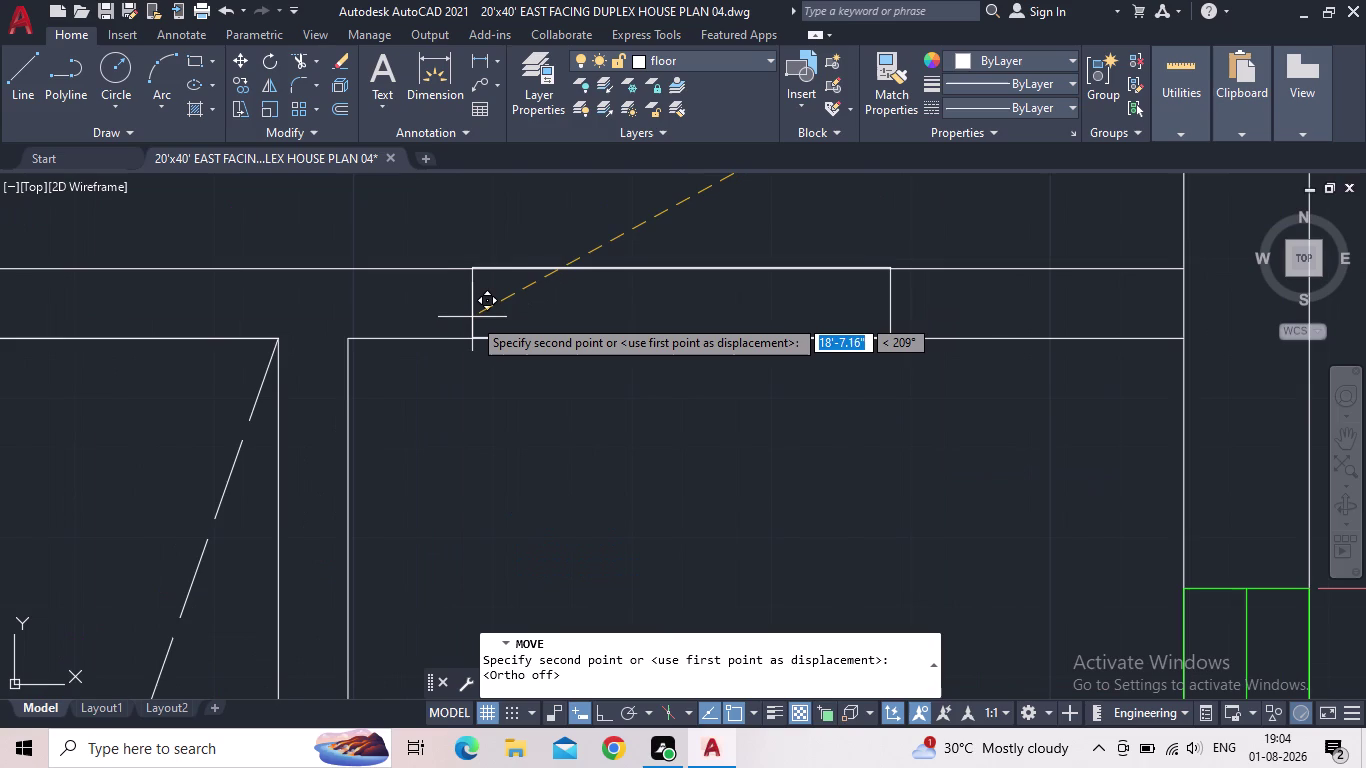
scroll(up, 3)
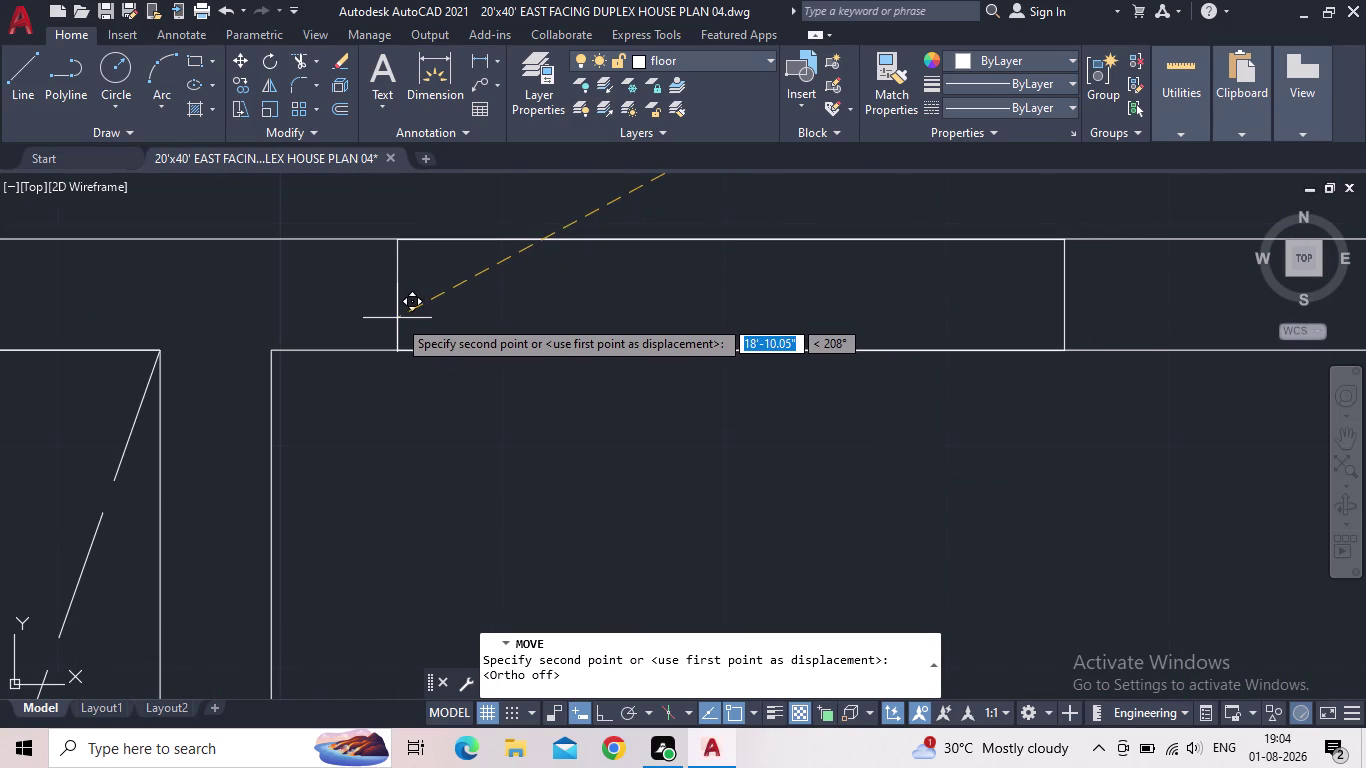
click(397, 318)
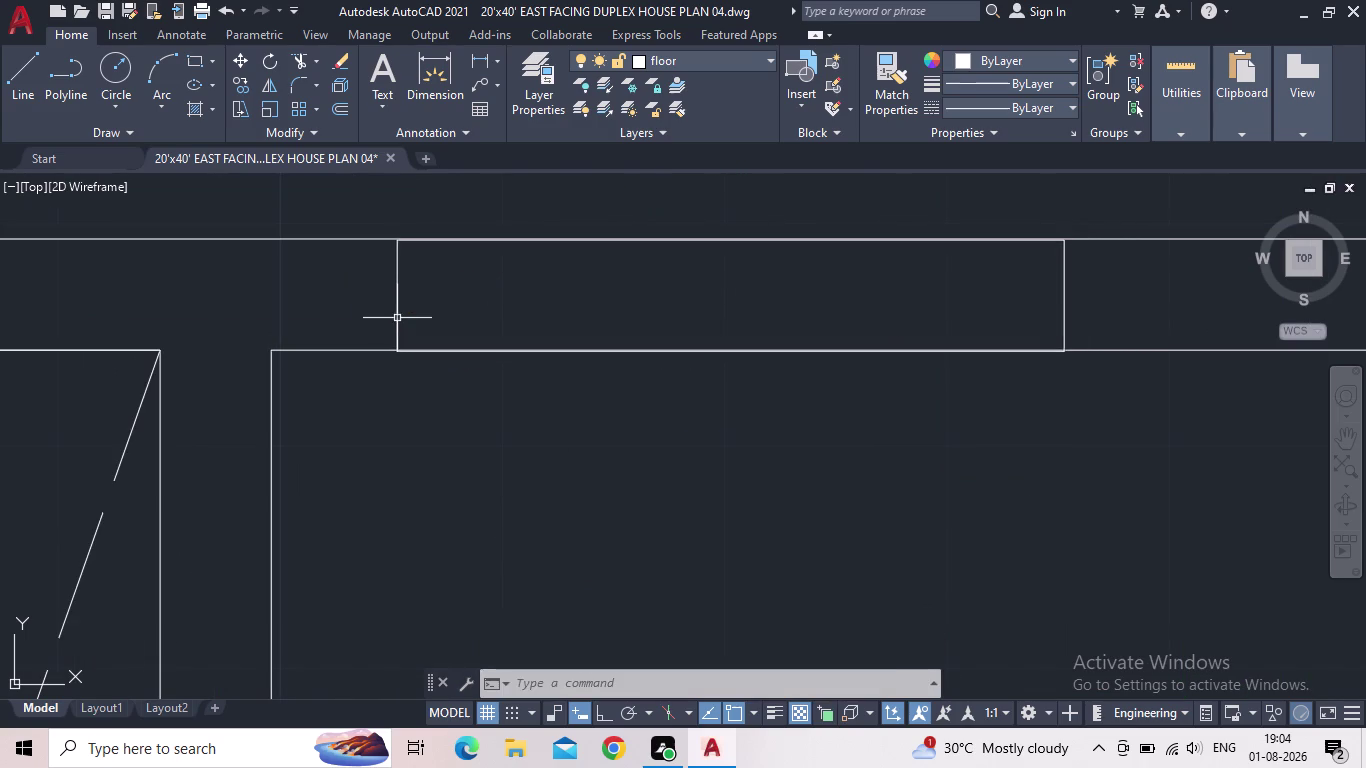
scroll(down, 3)
middle_drag(620, 479, 611, 510)
Trim the top toilet wall lines inside the rectangle using a fence with TR.
key(Escape)
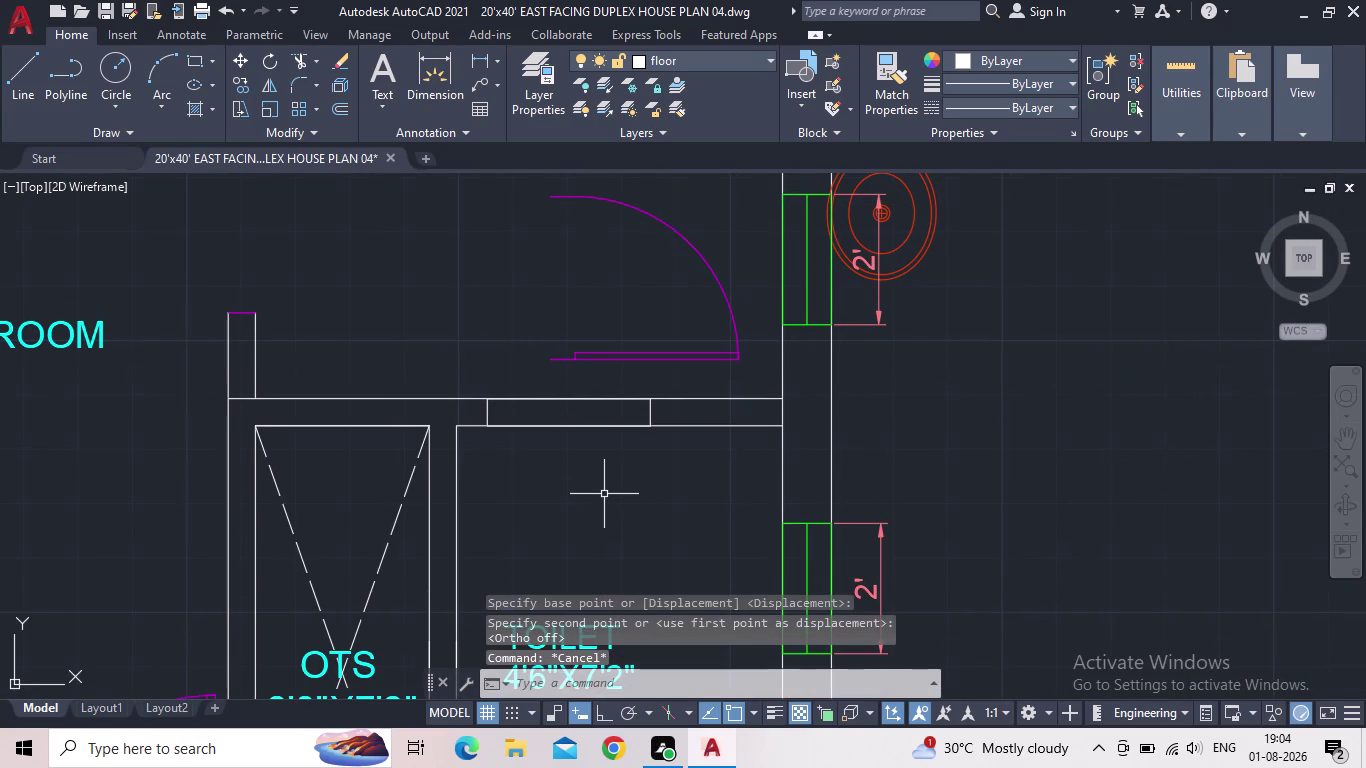
text(tr)
key(space)
drag(602, 479, 594, 469)
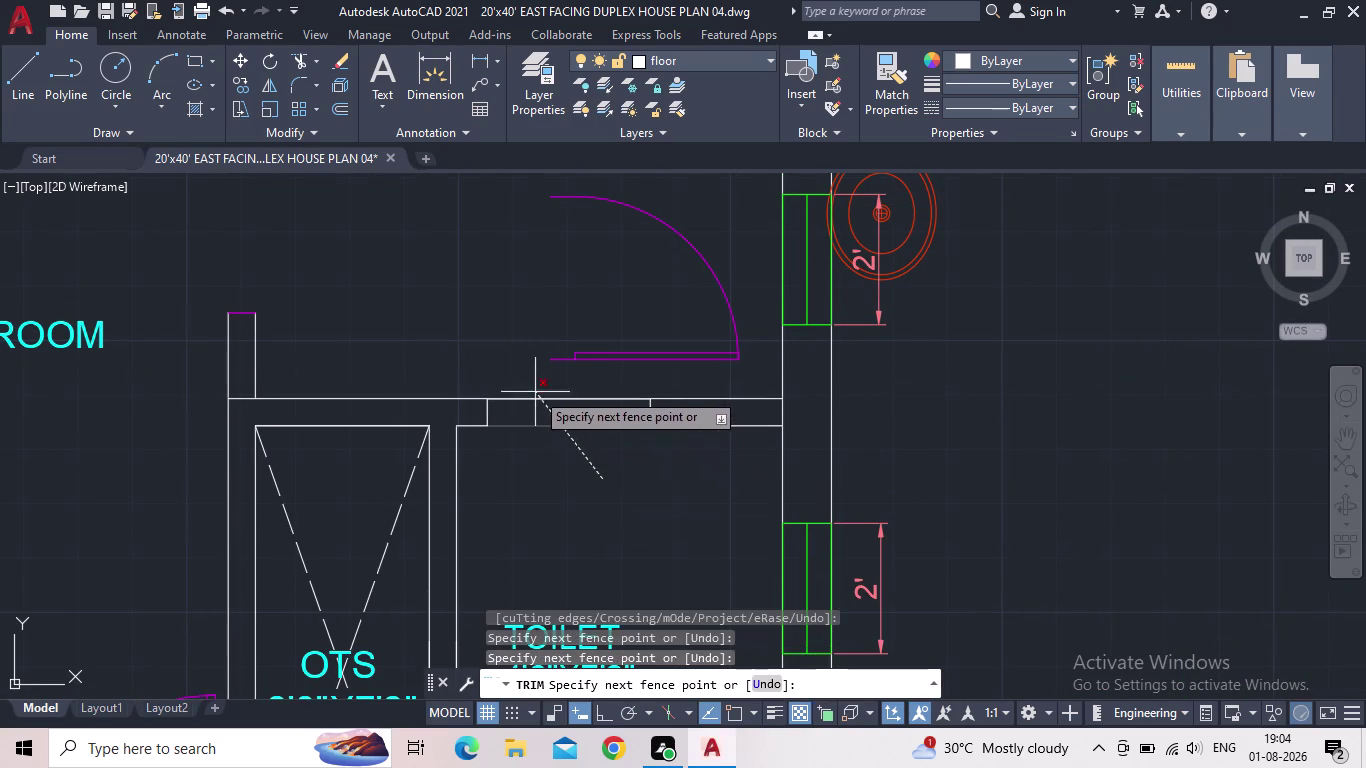
click(535, 391)
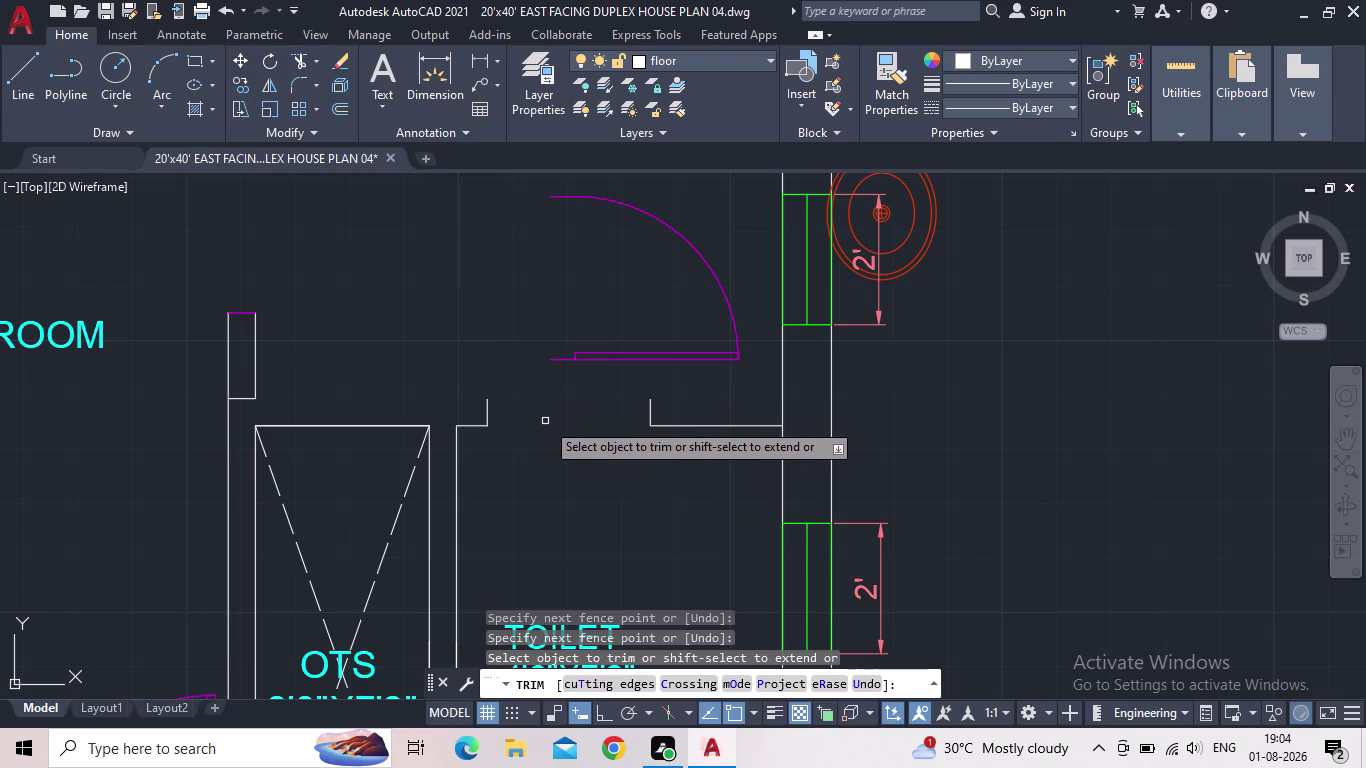
key(Escape)
key(l)
key(Return)
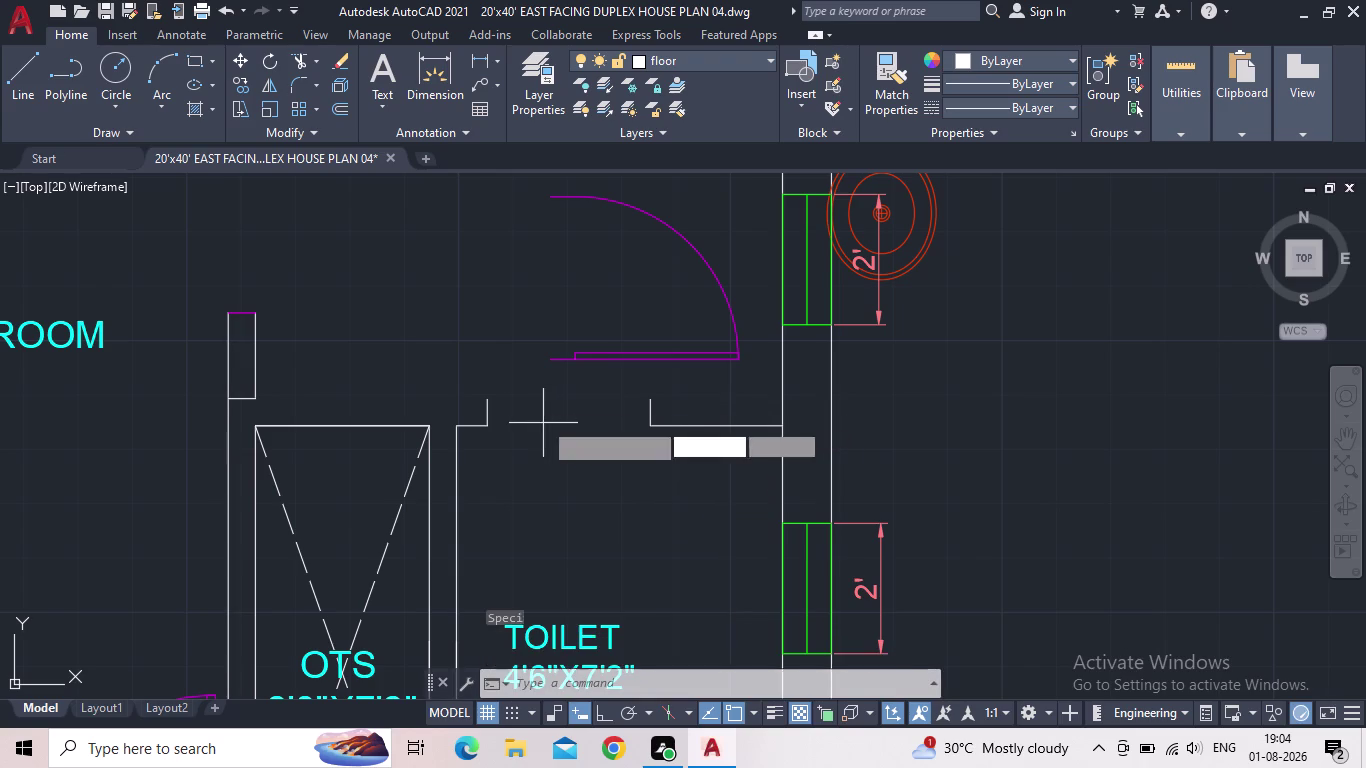
scroll(up, 3)
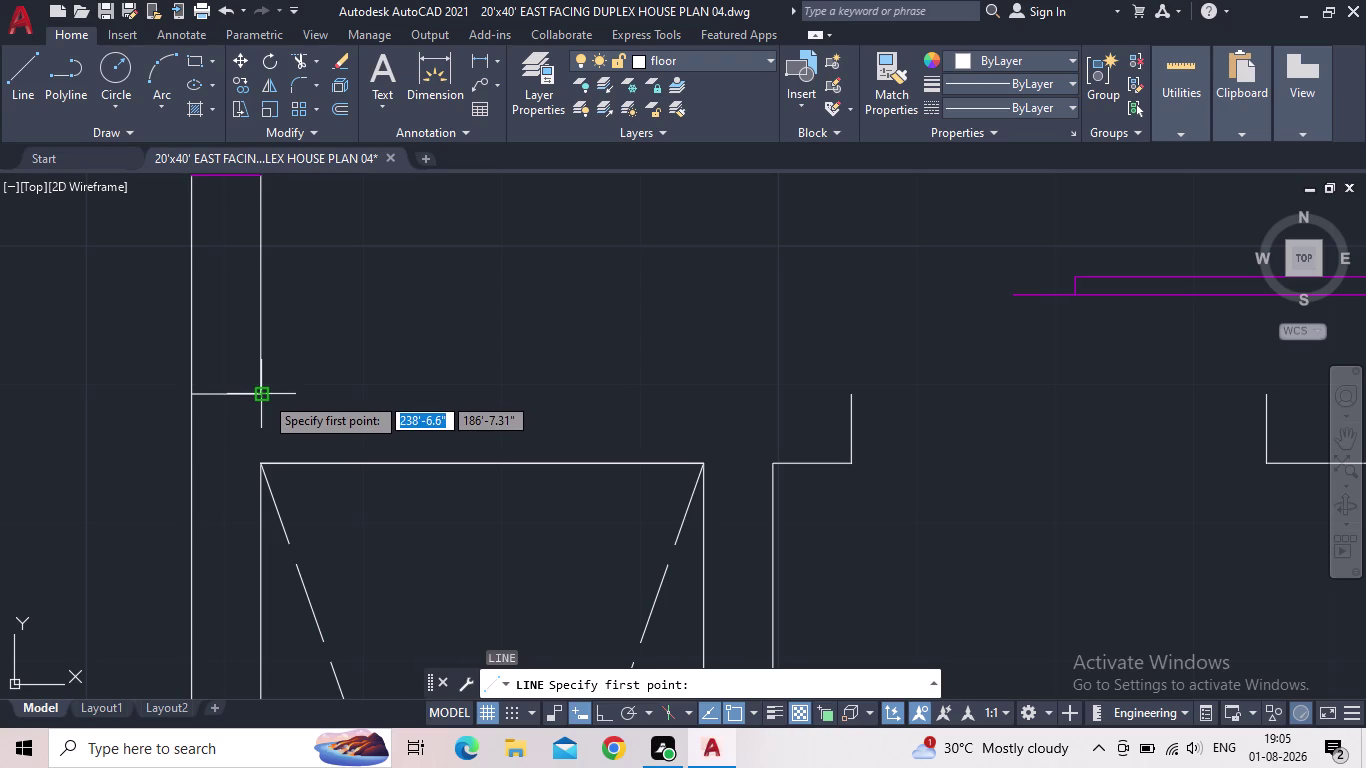
With Ortho on, draw a closing line across the opening's left wall end.
click(263, 395)
middle_drag(720, 380, 526, 387)
scroll(down, 3)
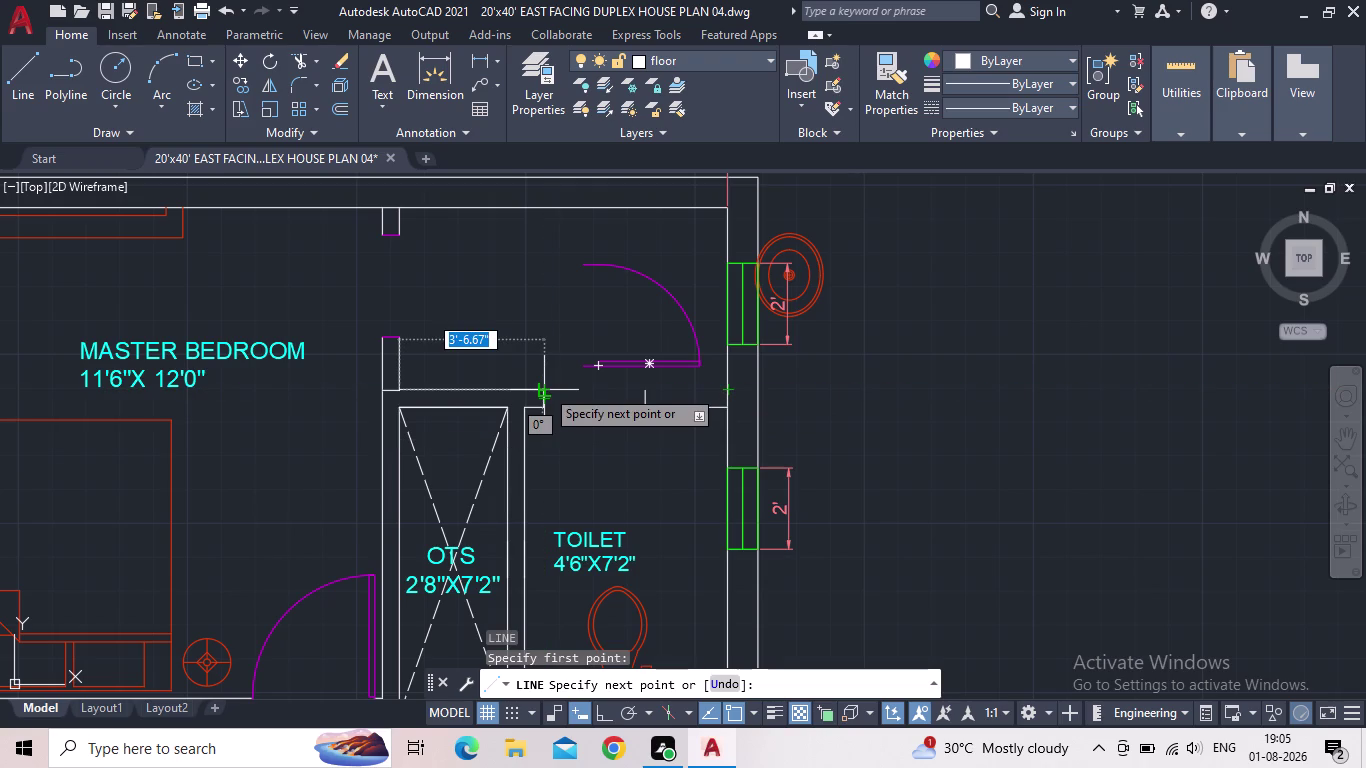
key(Escape)
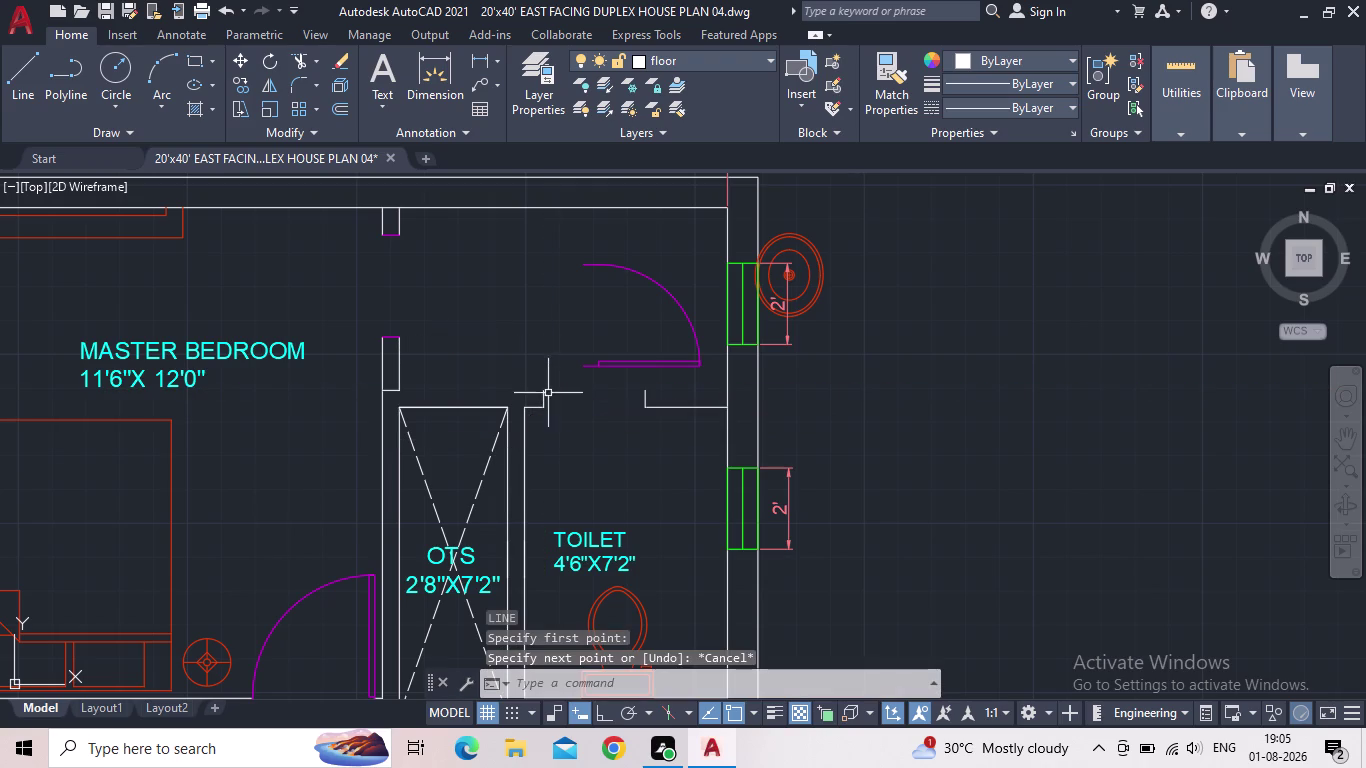
click(603, 718)
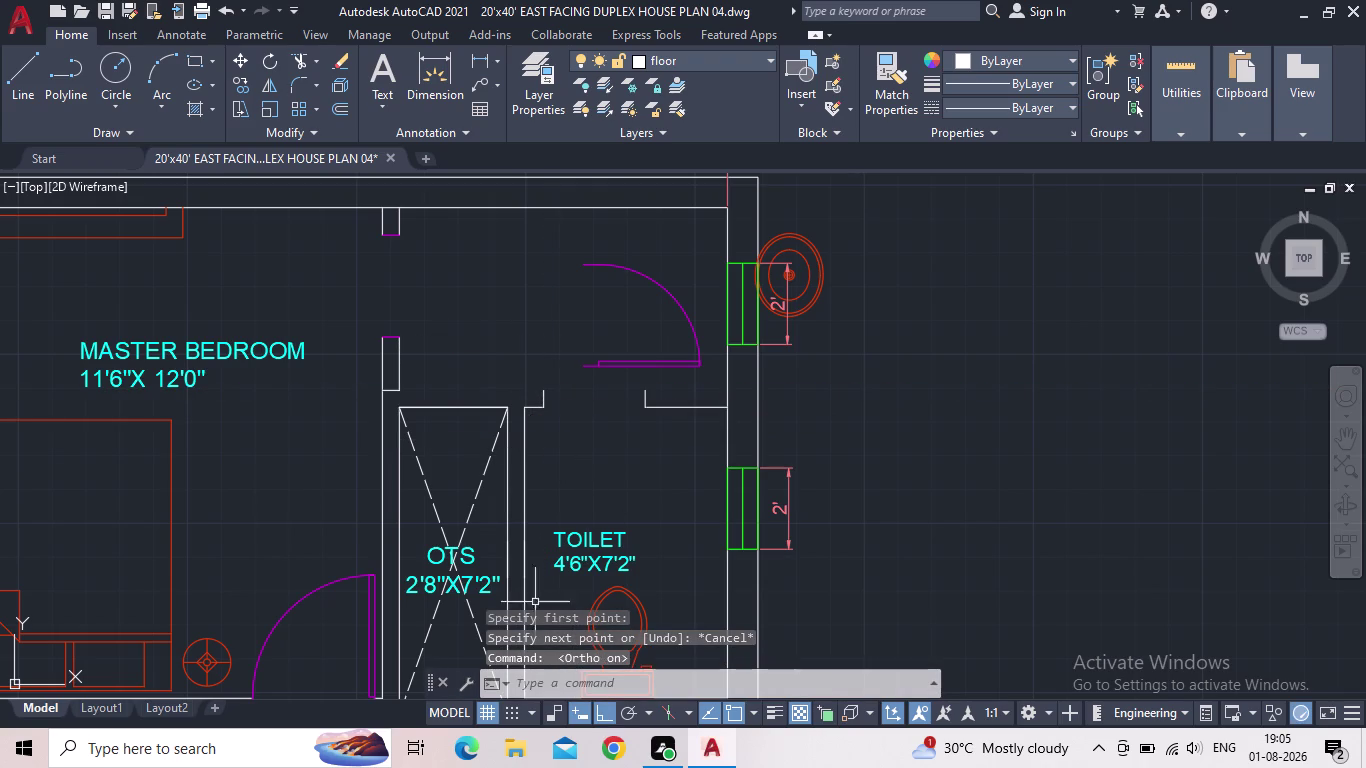
scroll(up, 3)
key(space)
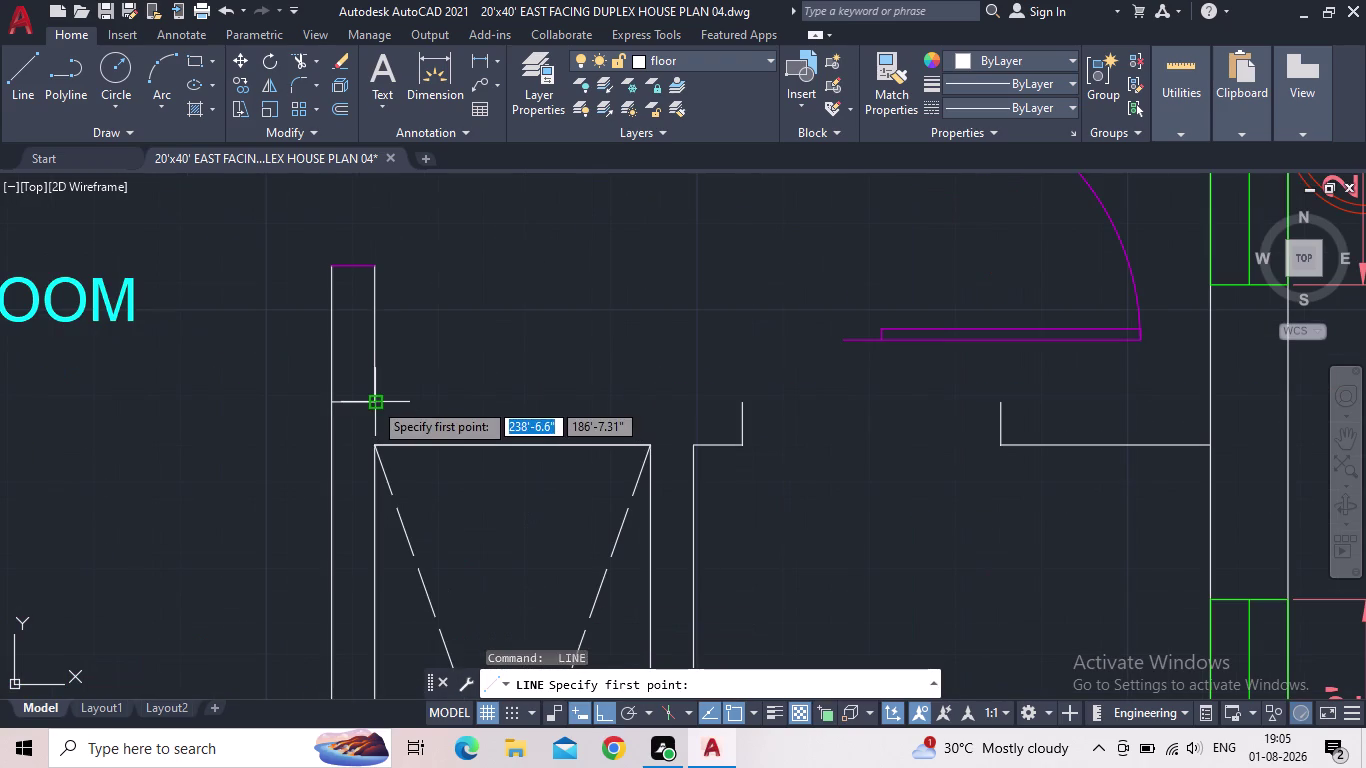
click(373, 401)
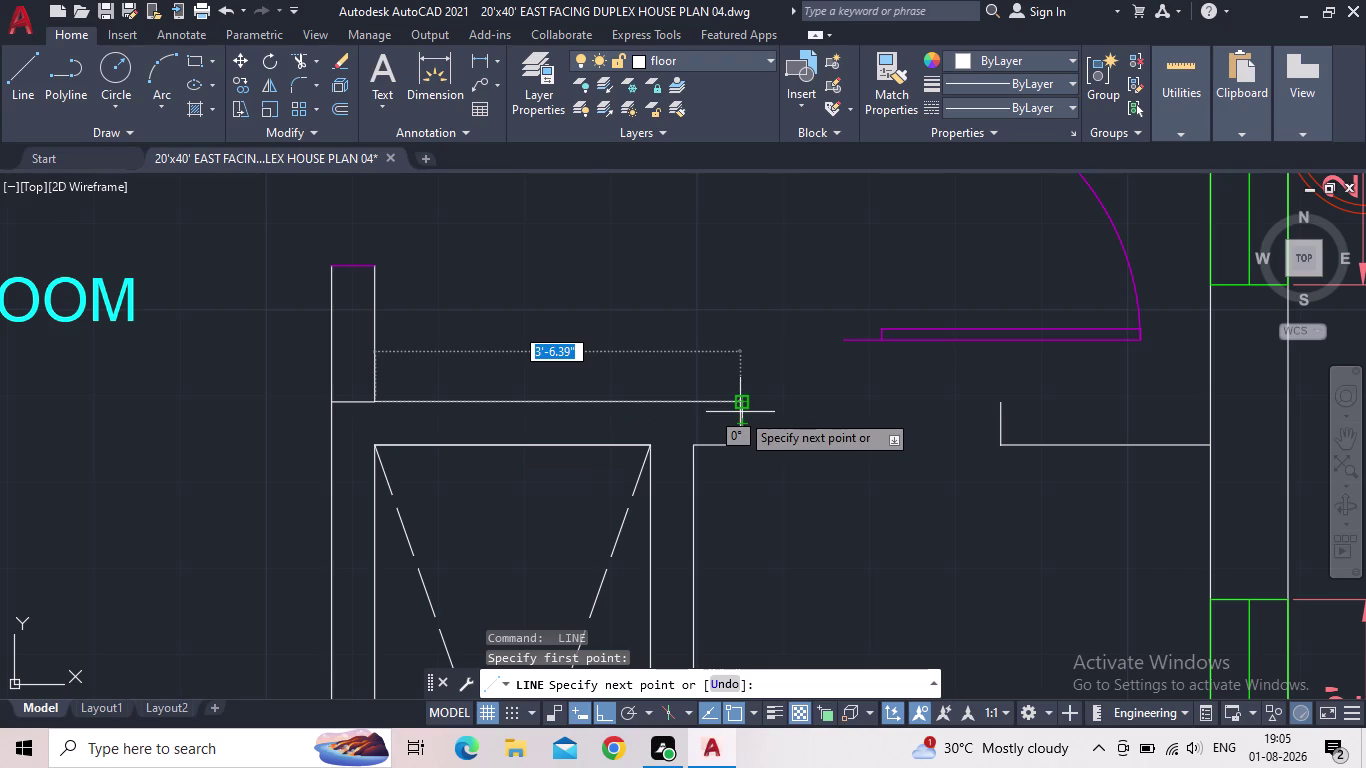
click(740, 412)
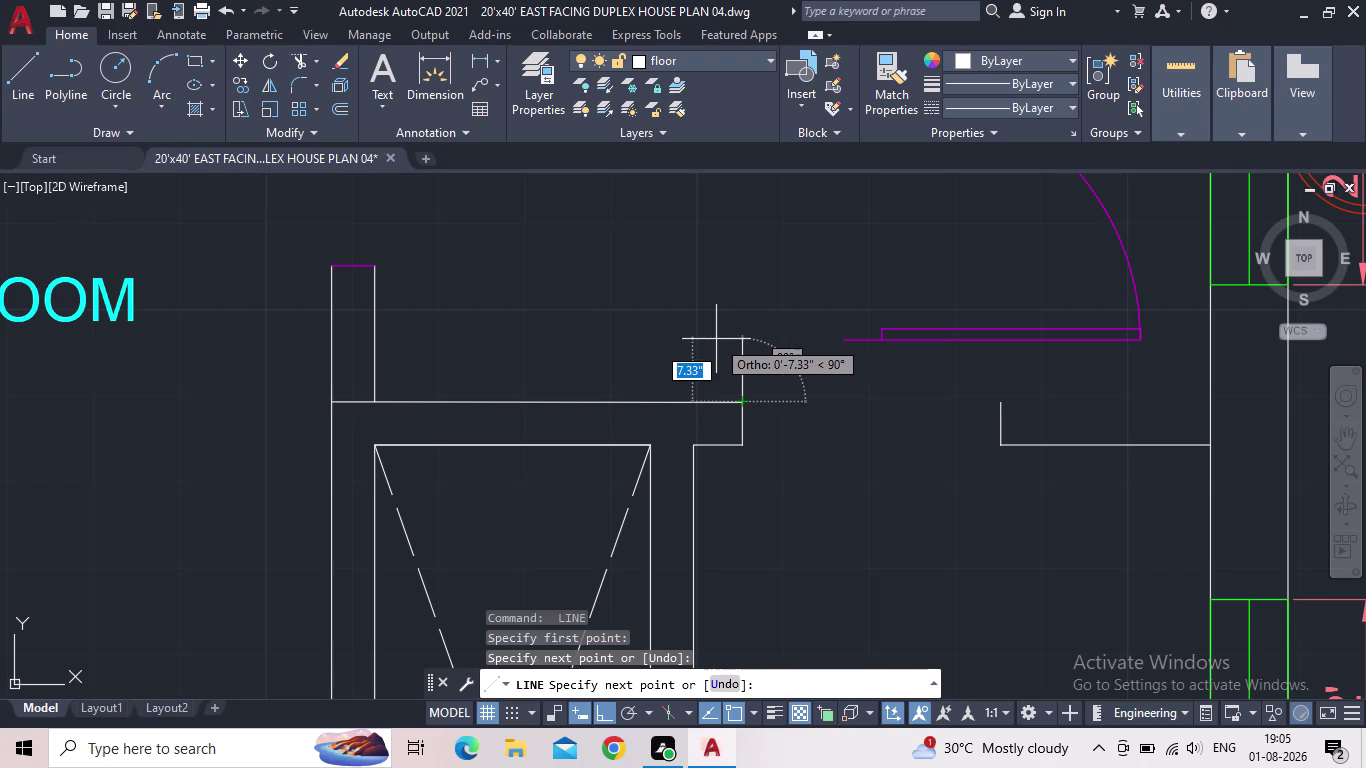
scroll(down, 3)
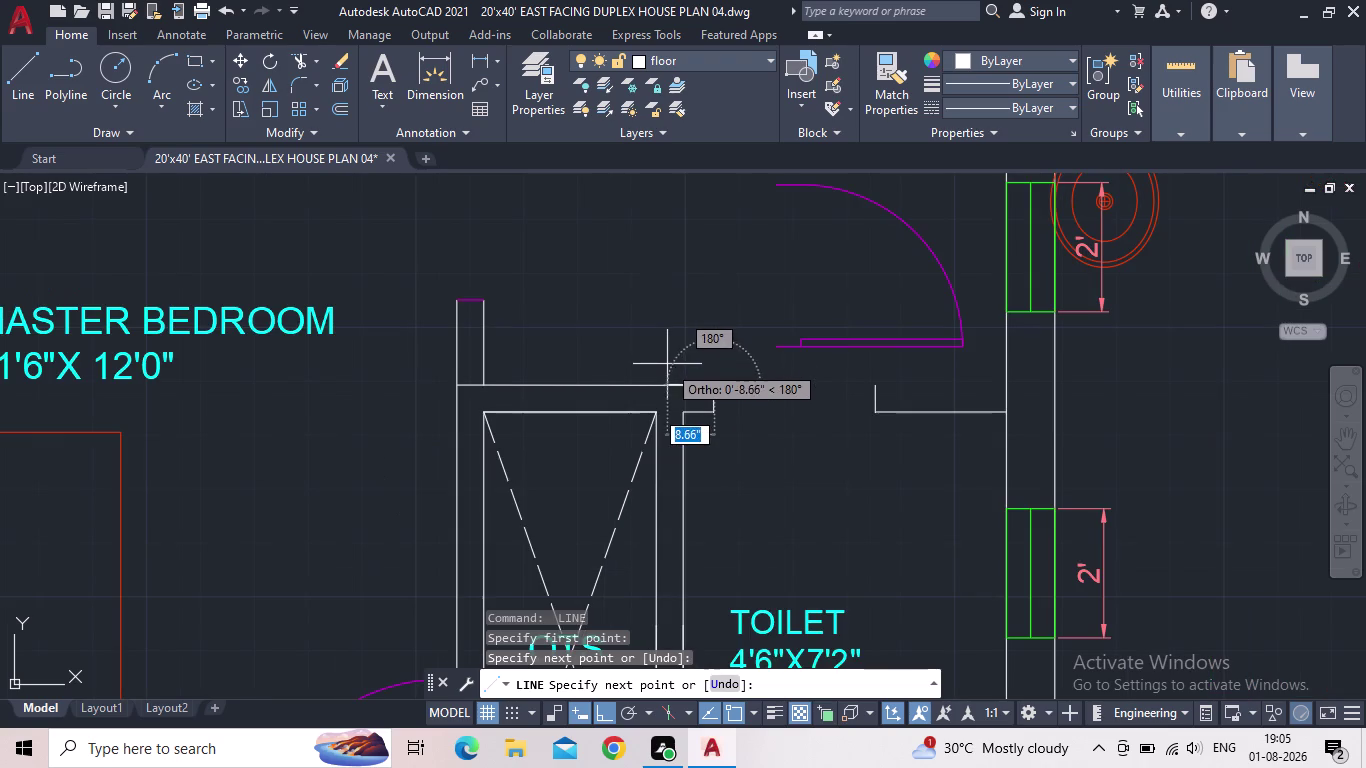
key(Escape)
Draw a closing line across the opening's right wall end.
middle_drag(680, 344, 336, 383)
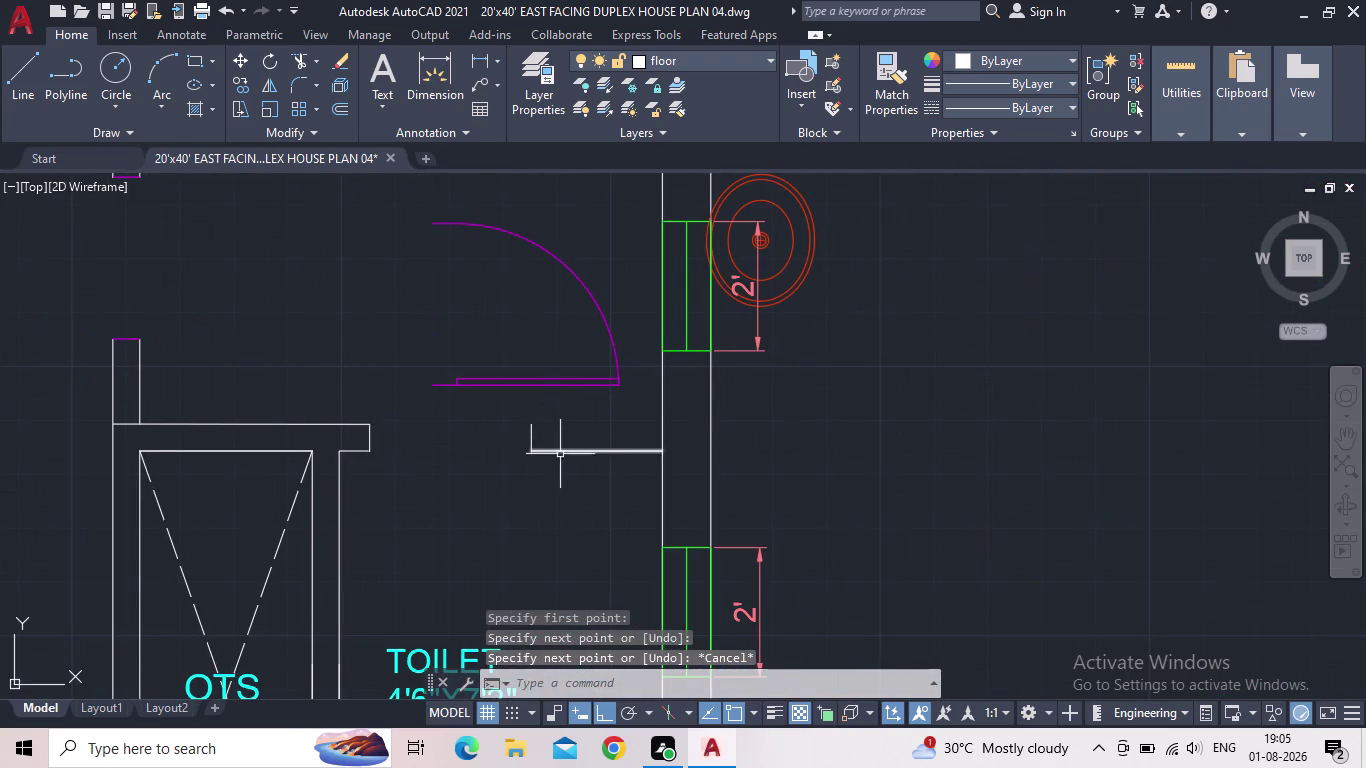
key(space)
scroll(up, 3)
drag(528, 451, 537, 452)
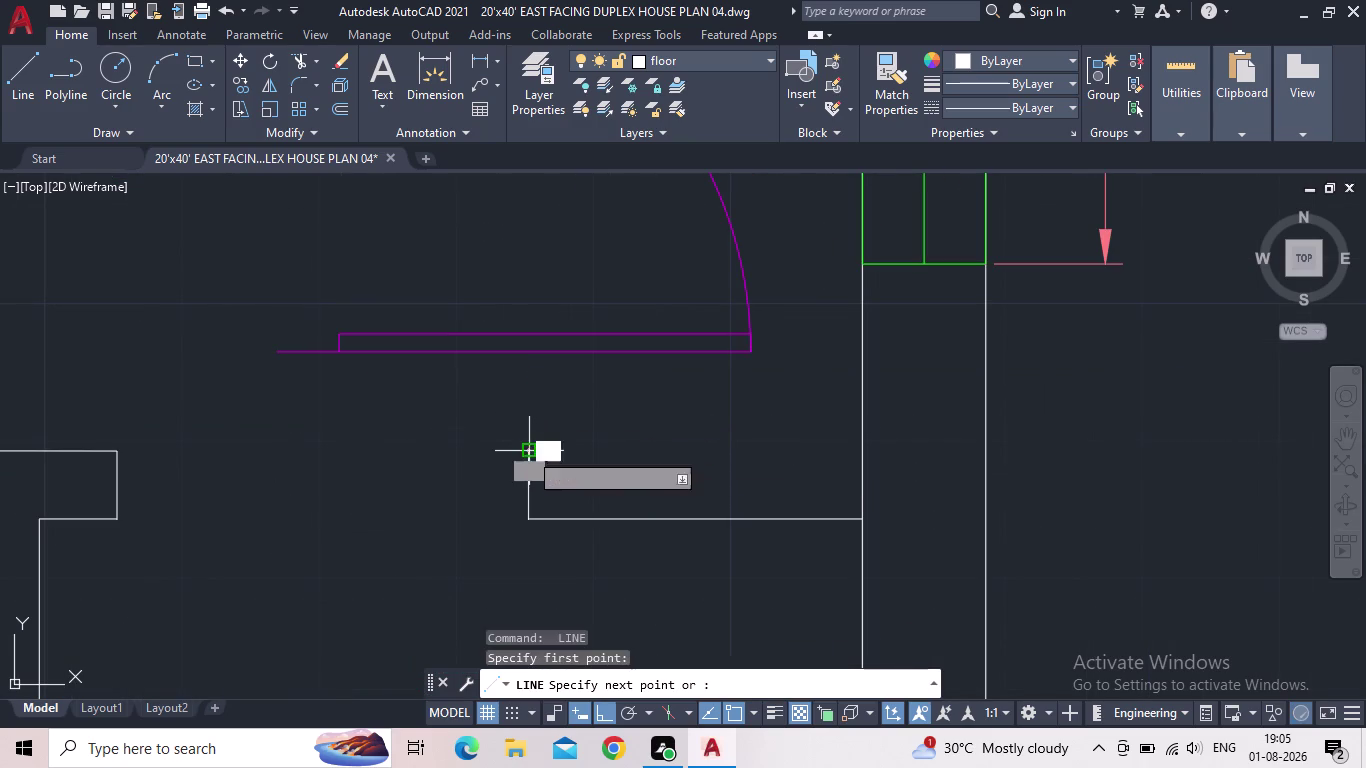
click(866, 451)
key(Escape)
scroll(down, 3)
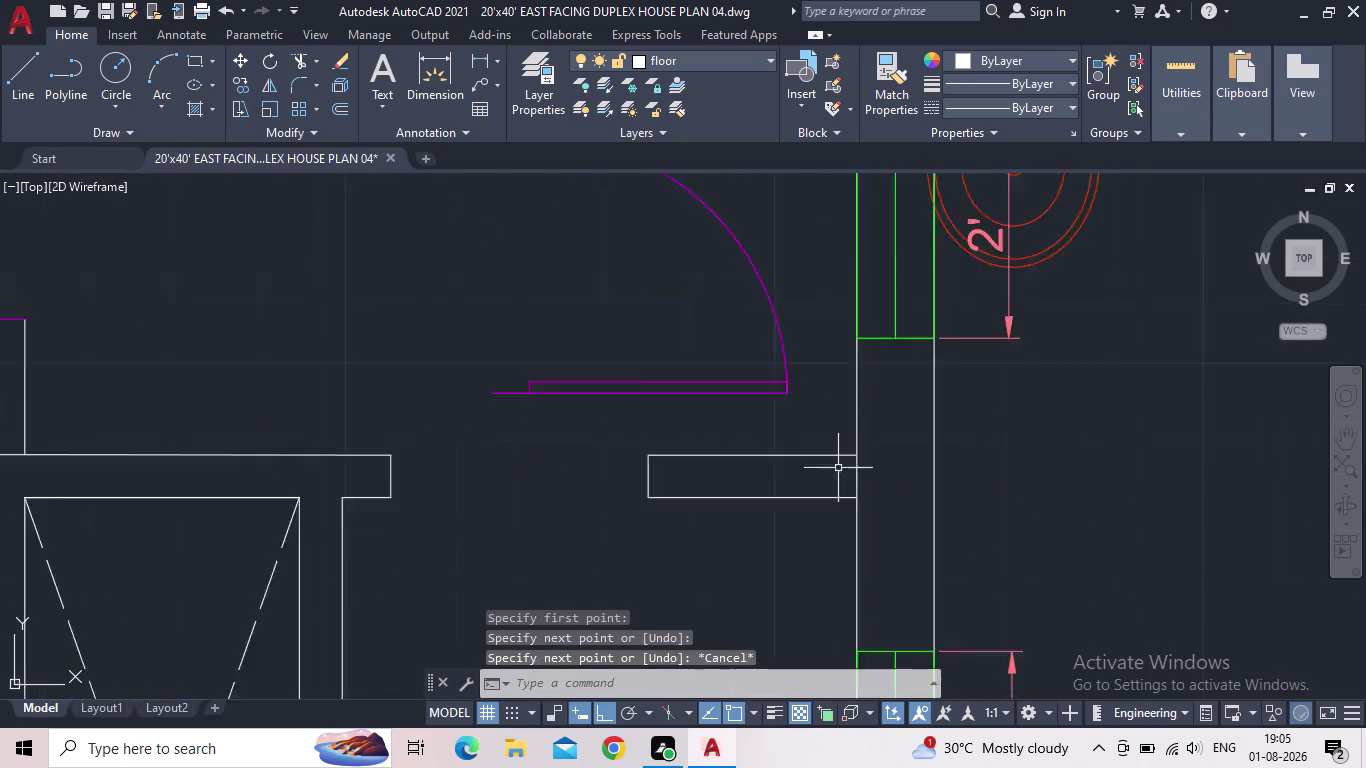
scroll(down, 3)
scroll(up, 3)
Rotate the door above the toilet about its hinge so it swings downward.
middle_drag(712, 482, 589, 436)
click(651, 396)
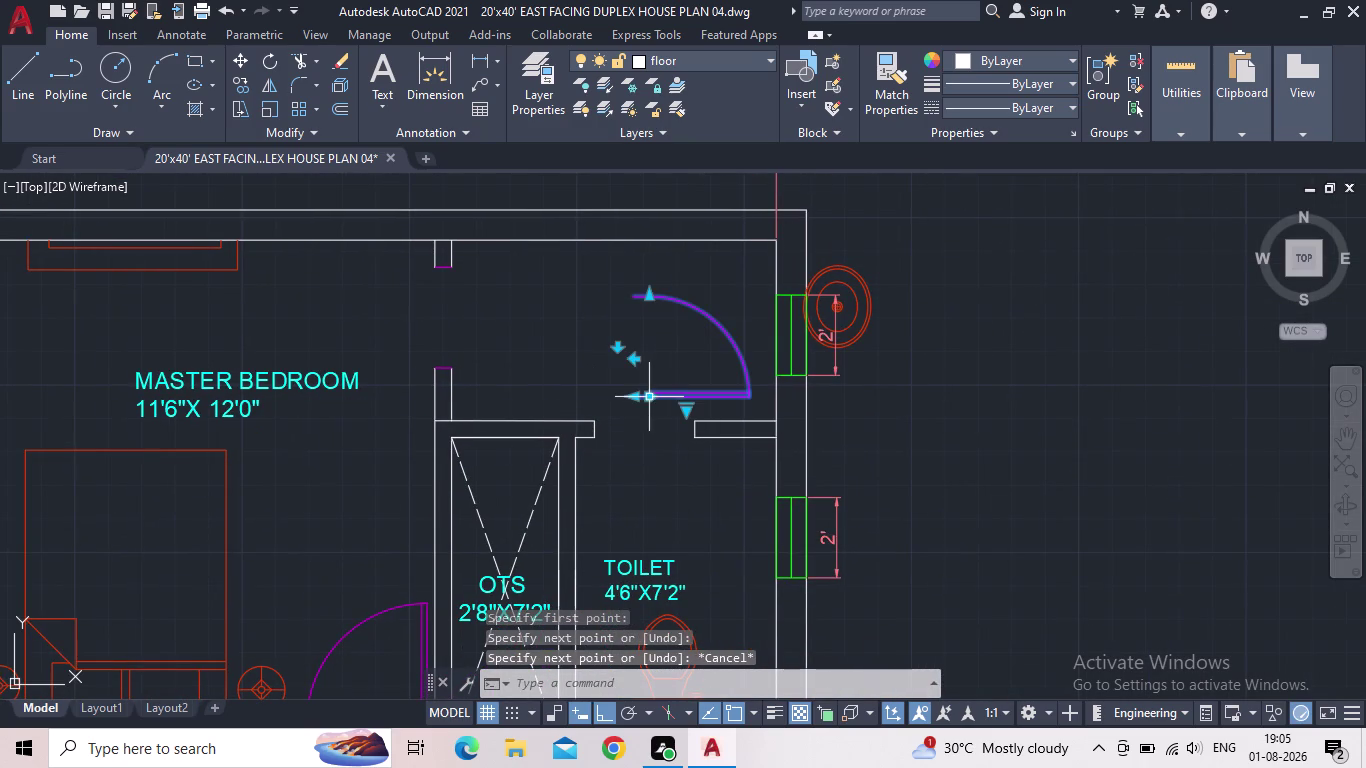
scroll(up, 3)
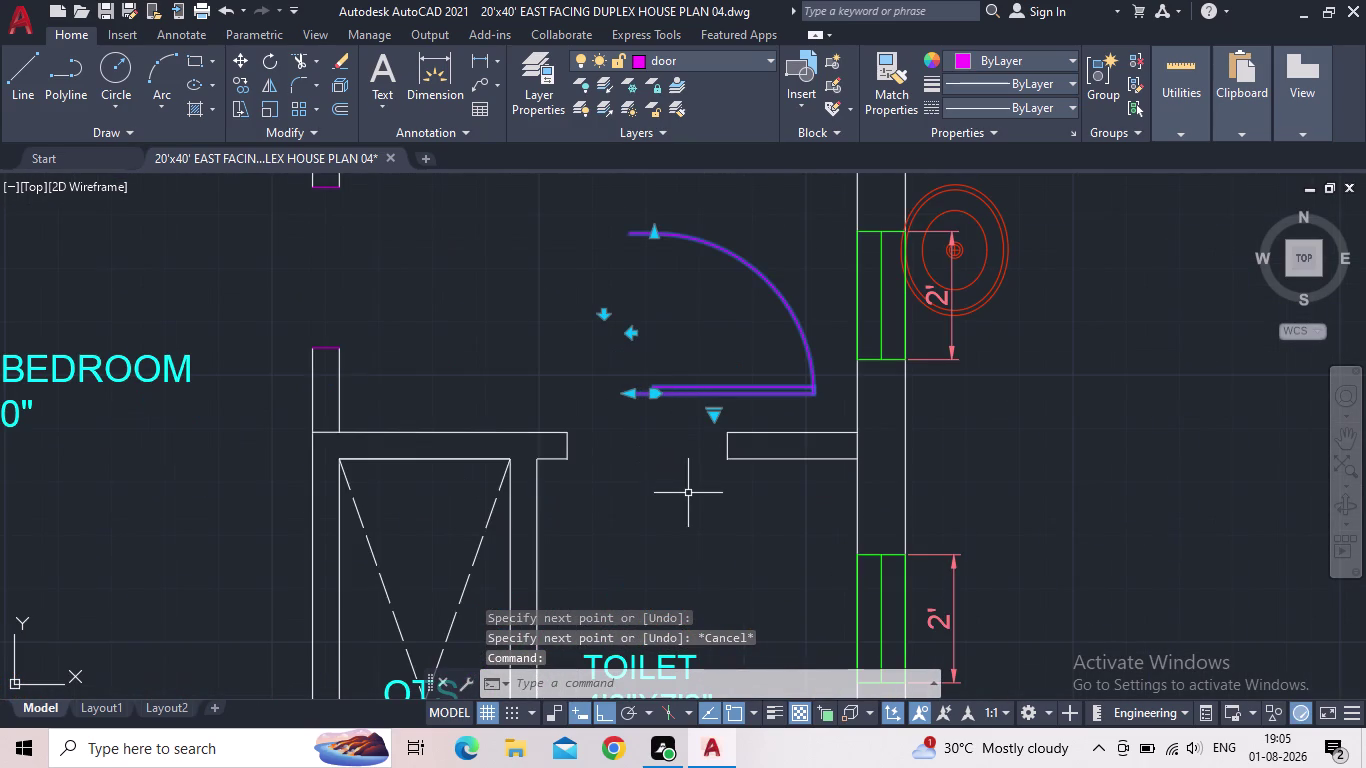
key(r)
key(o)
key(Return)
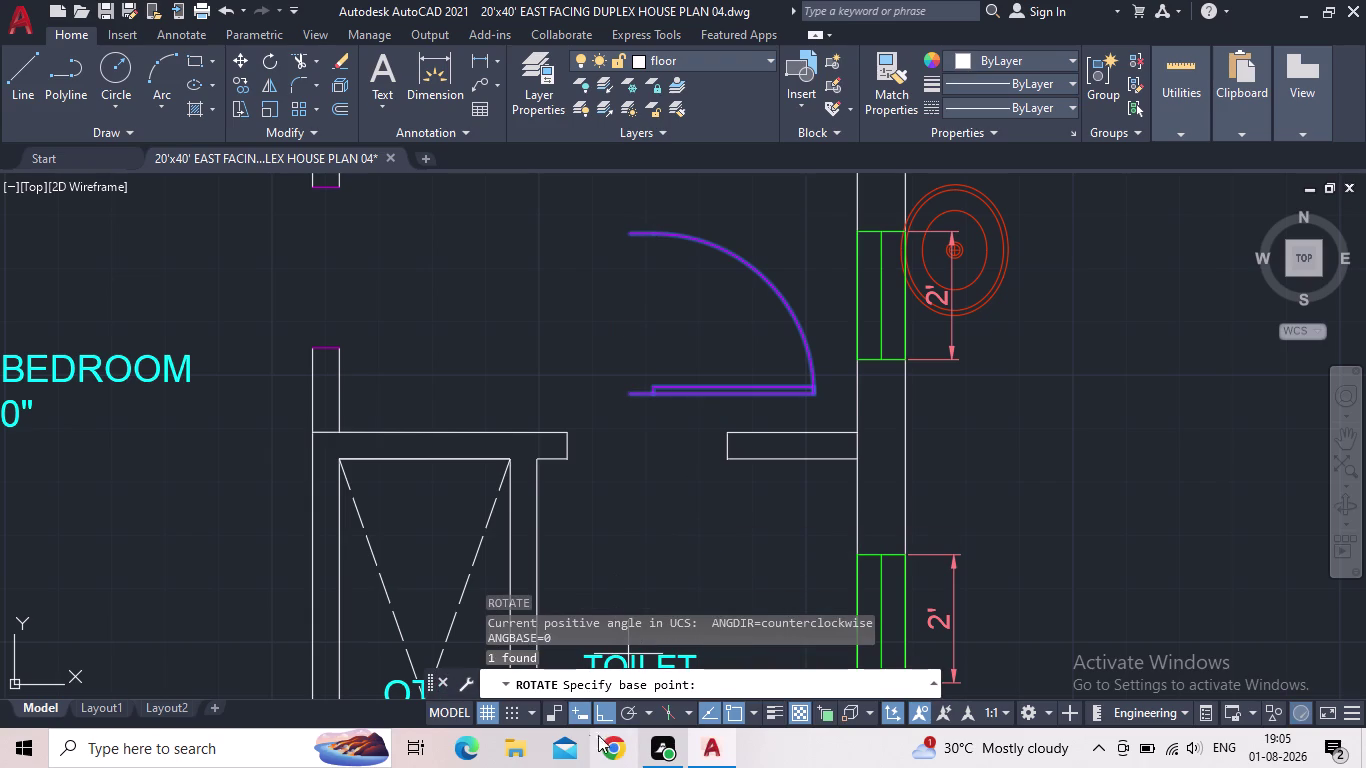
click(626, 390)
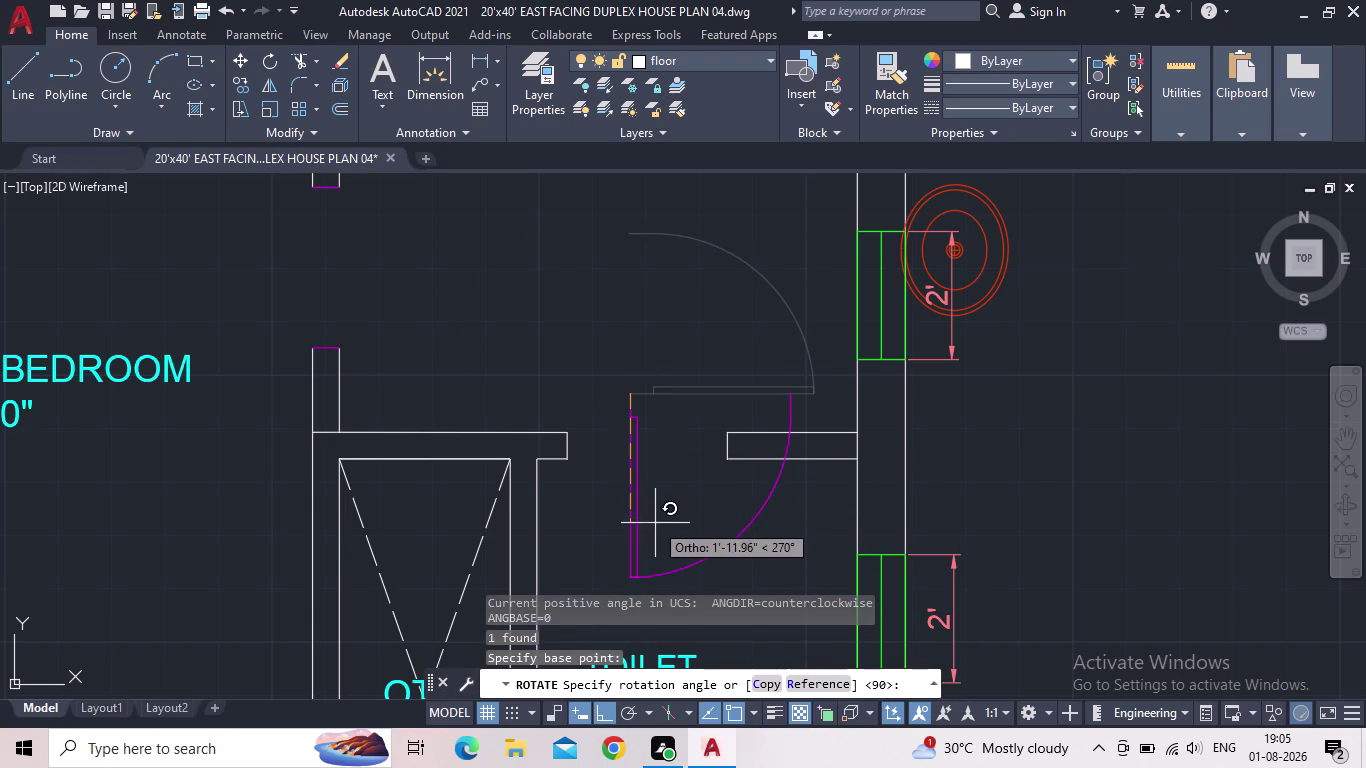
middle_drag(656, 472, 659, 337)
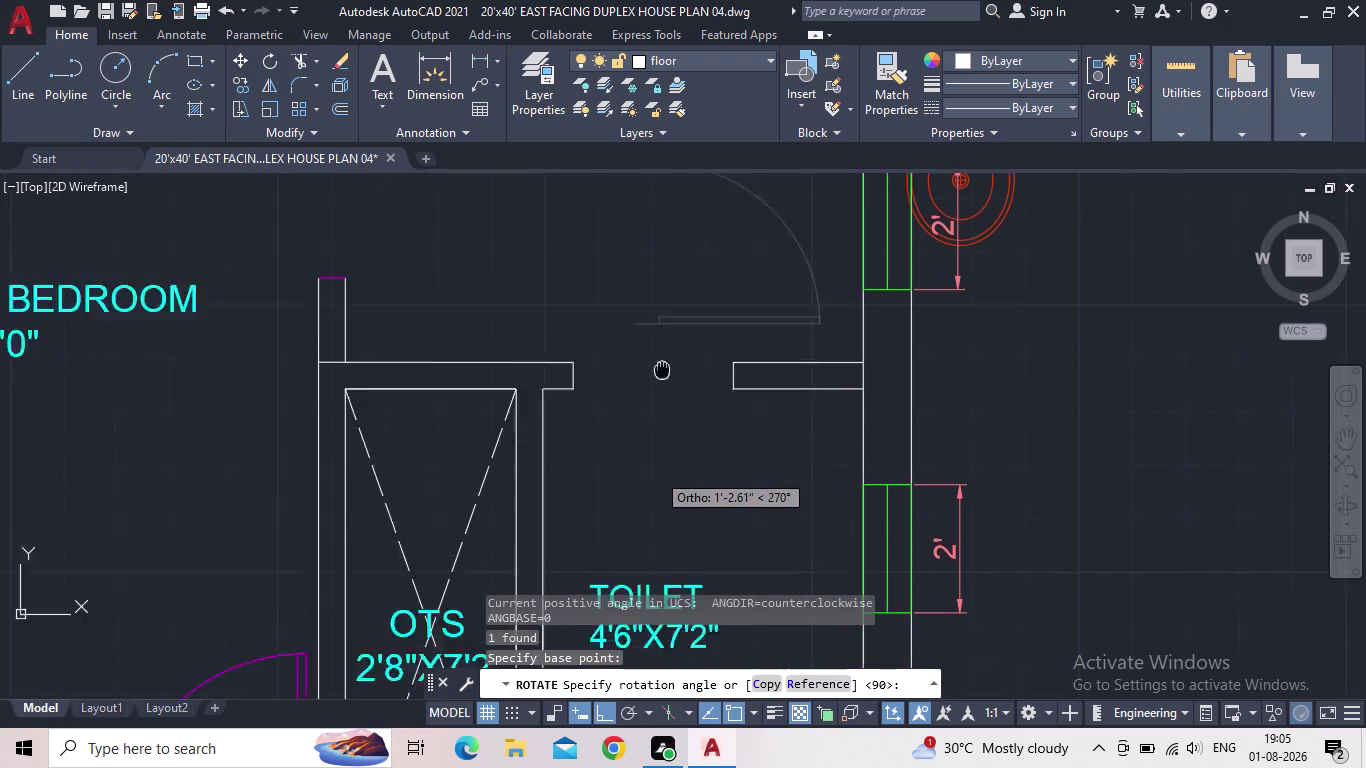
middle_drag(659, 337, 637, 224)
click(637, 292)
middle_drag(639, 308, 584, 472)
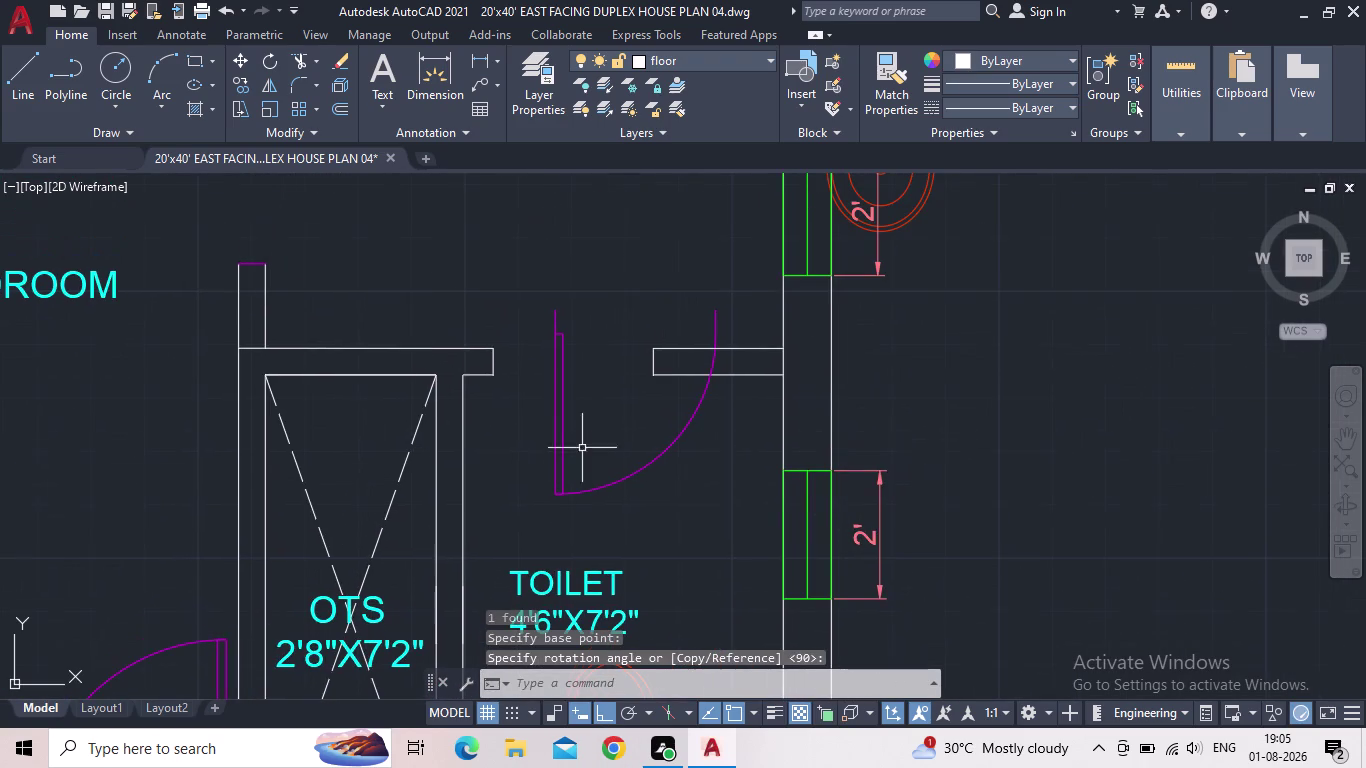
Move the rotated door by its top end toward the toilet opening.
click(568, 373)
click(561, 371)
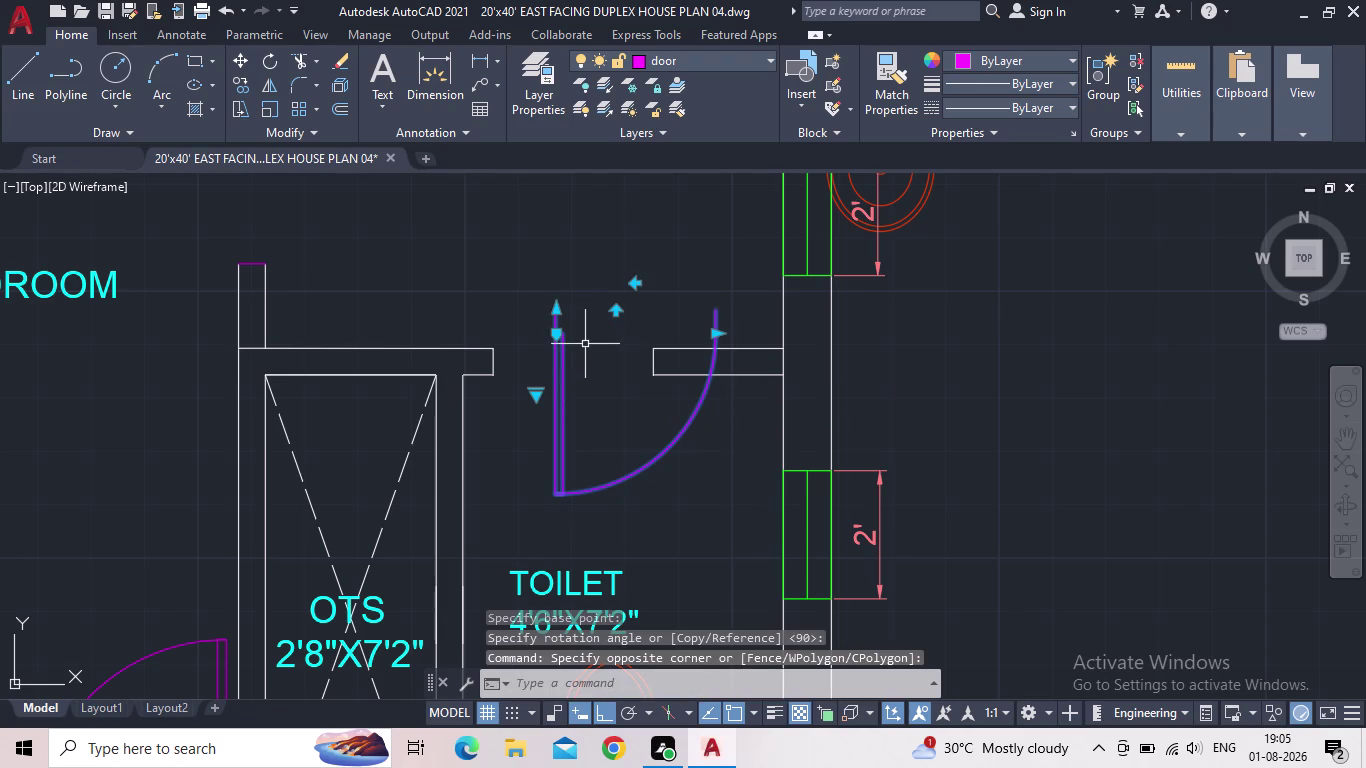
key(m)
key(space)
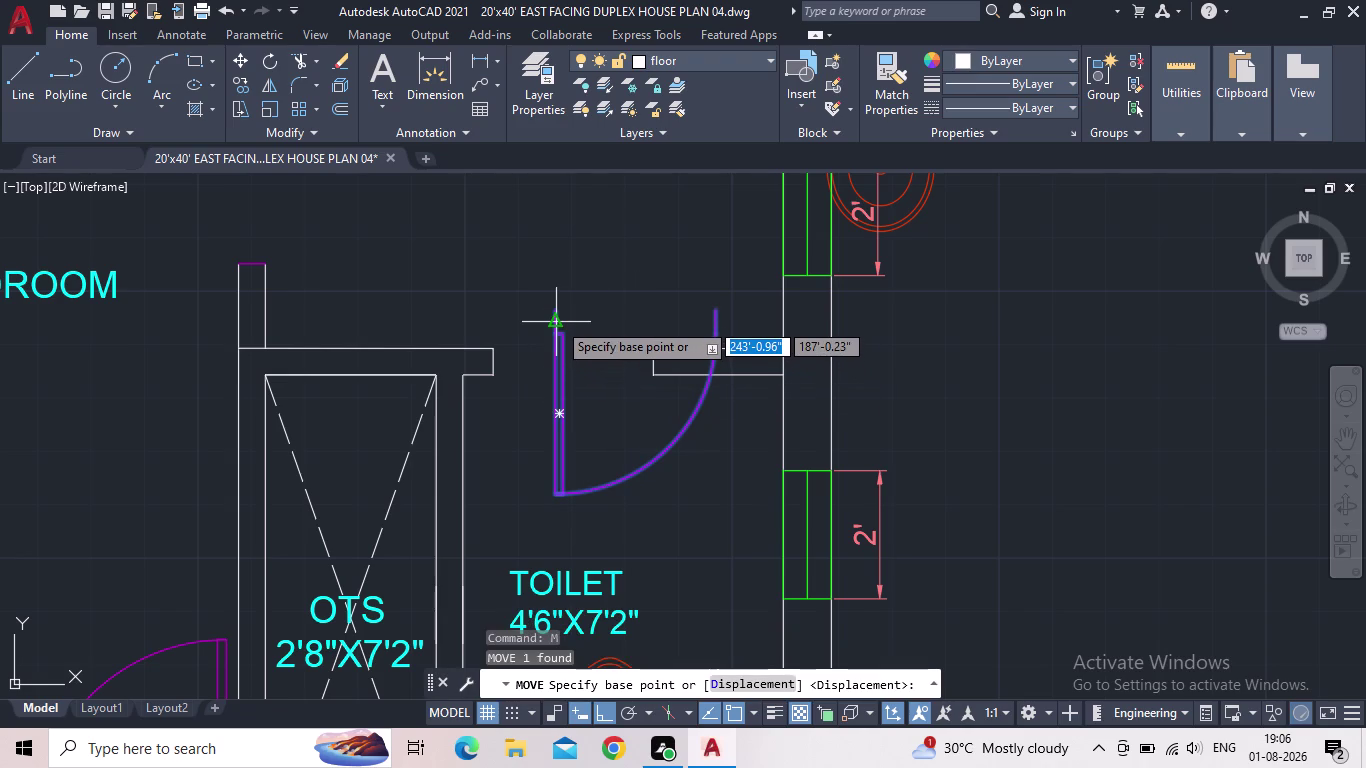
scroll(up, 3)
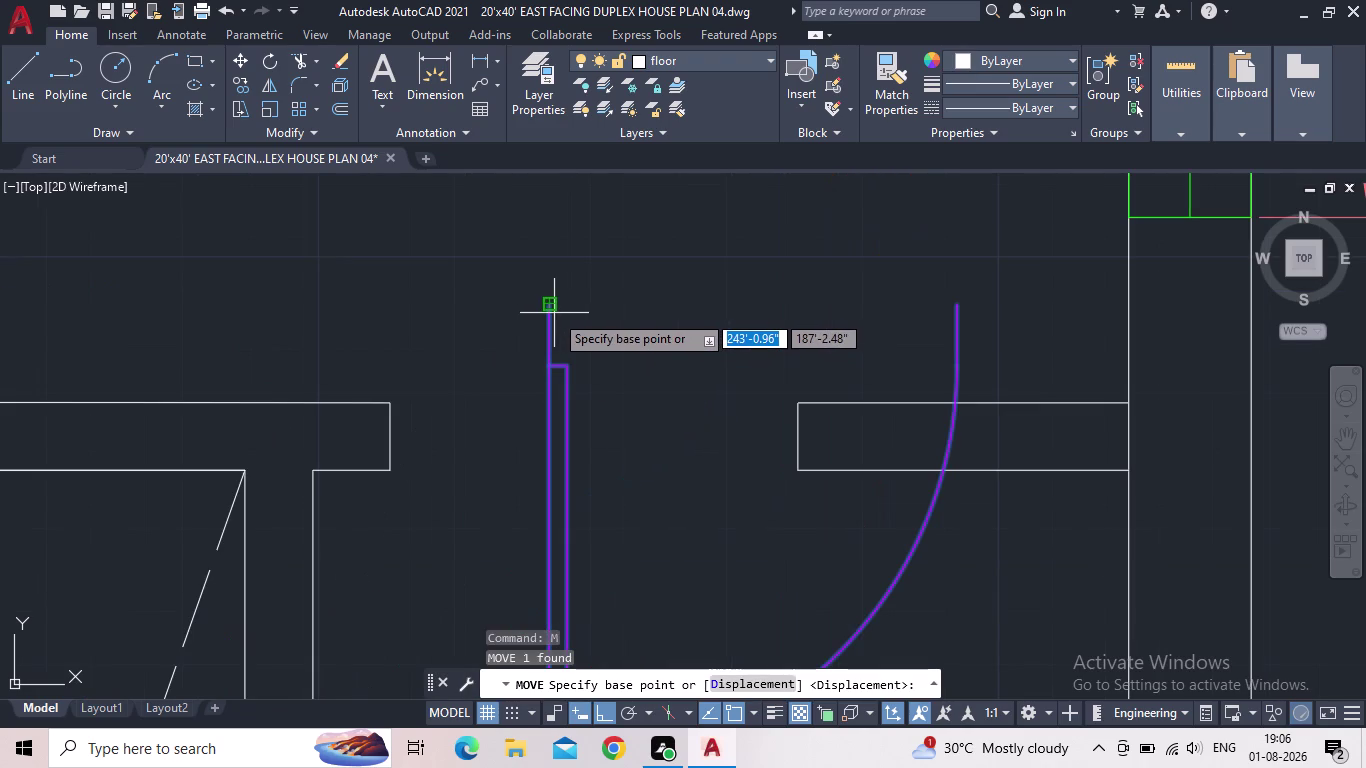
click(551, 303)
middle_drag(485, 393, 562, 355)
scroll(down, 3)
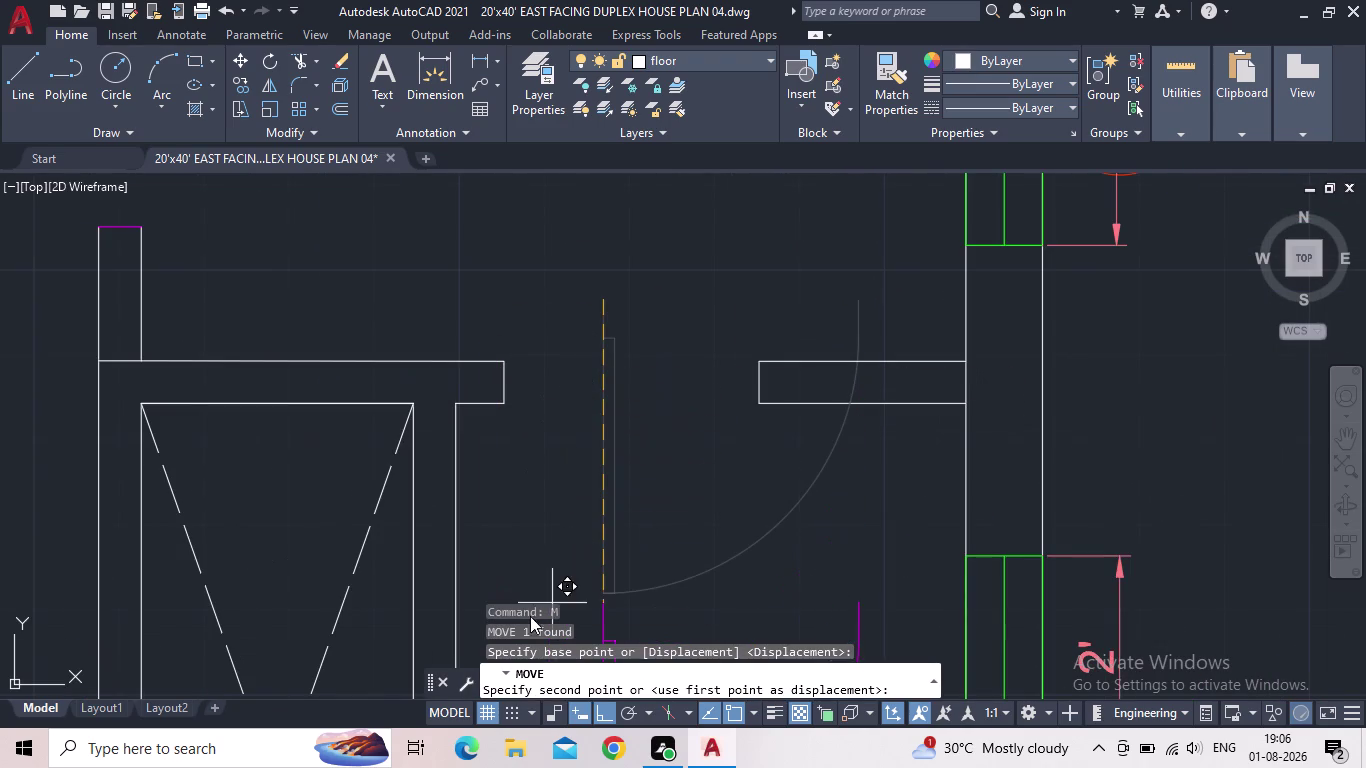
click(605, 715)
Set the moved door at its final point in the new opening and deselect it.
scroll(up, 3)
click(503, 368)
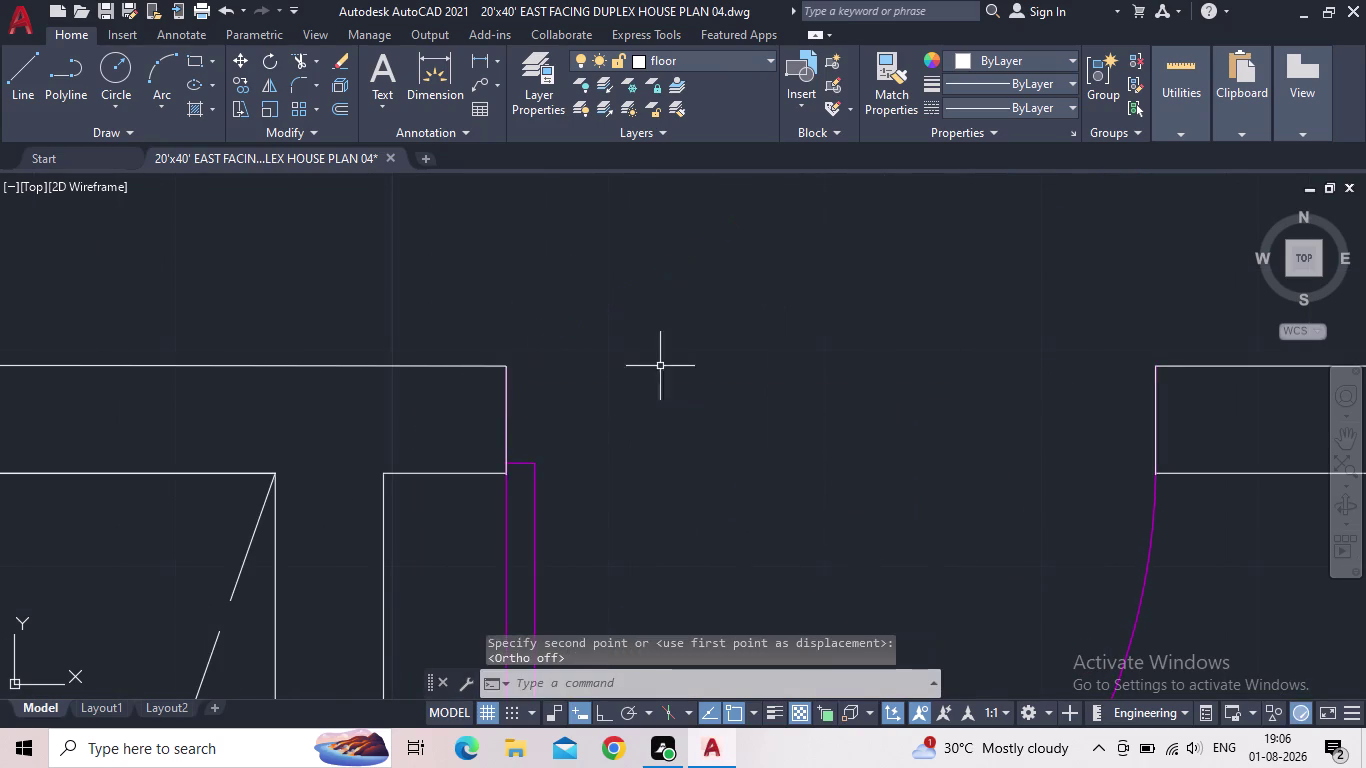
scroll(down, 3)
scroll(down, 3)
middle_drag(755, 382, 762, 357)
scroll(down, 3)
scroll(up, 3)
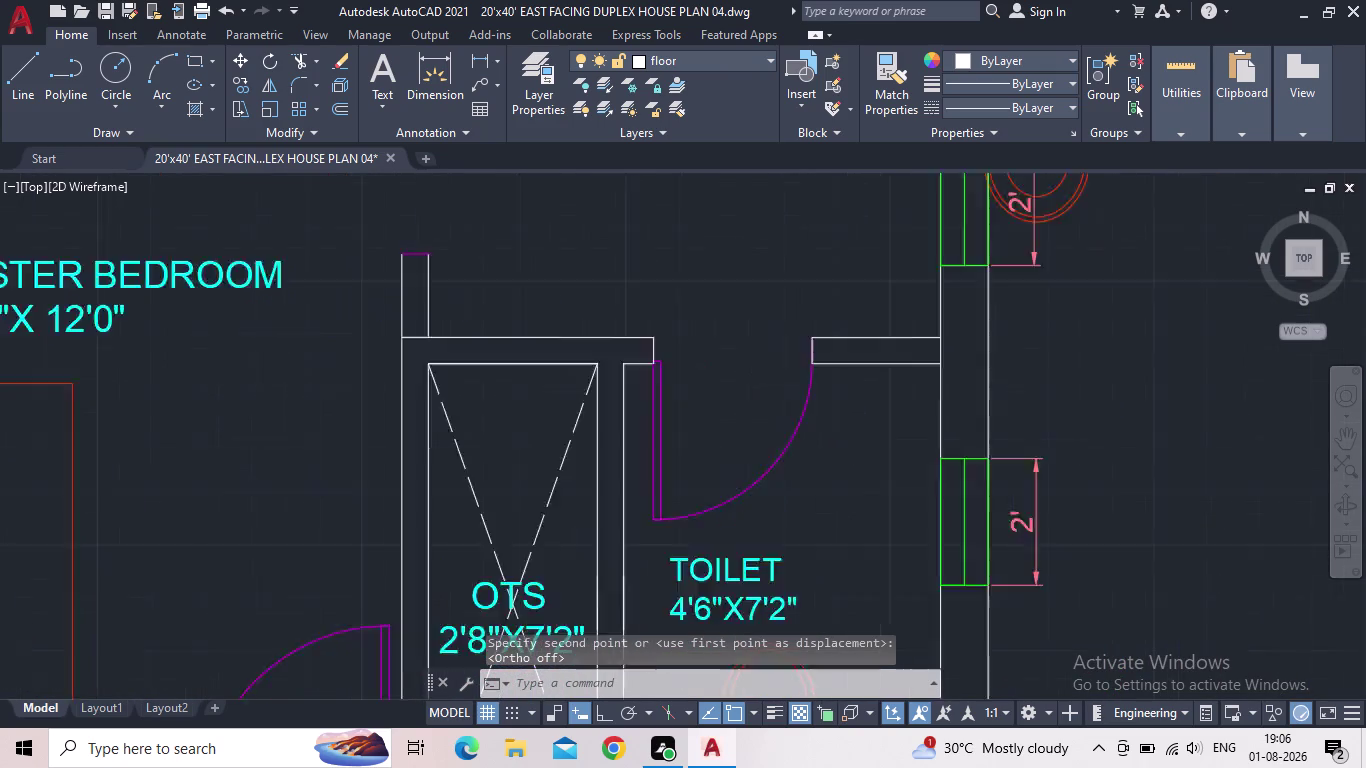
click(844, 391)
key(Escape)
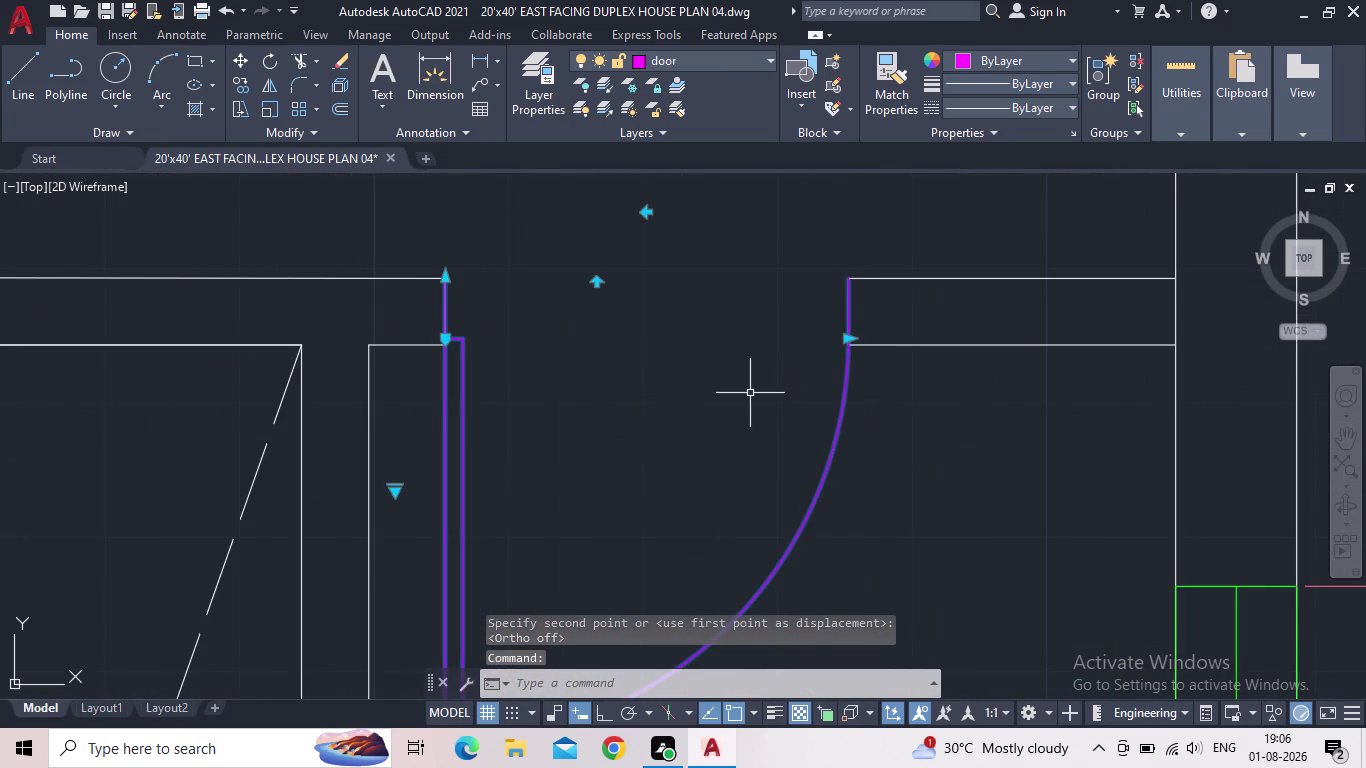
scroll(down, 3)
middle_drag(676, 383, 587, 341)
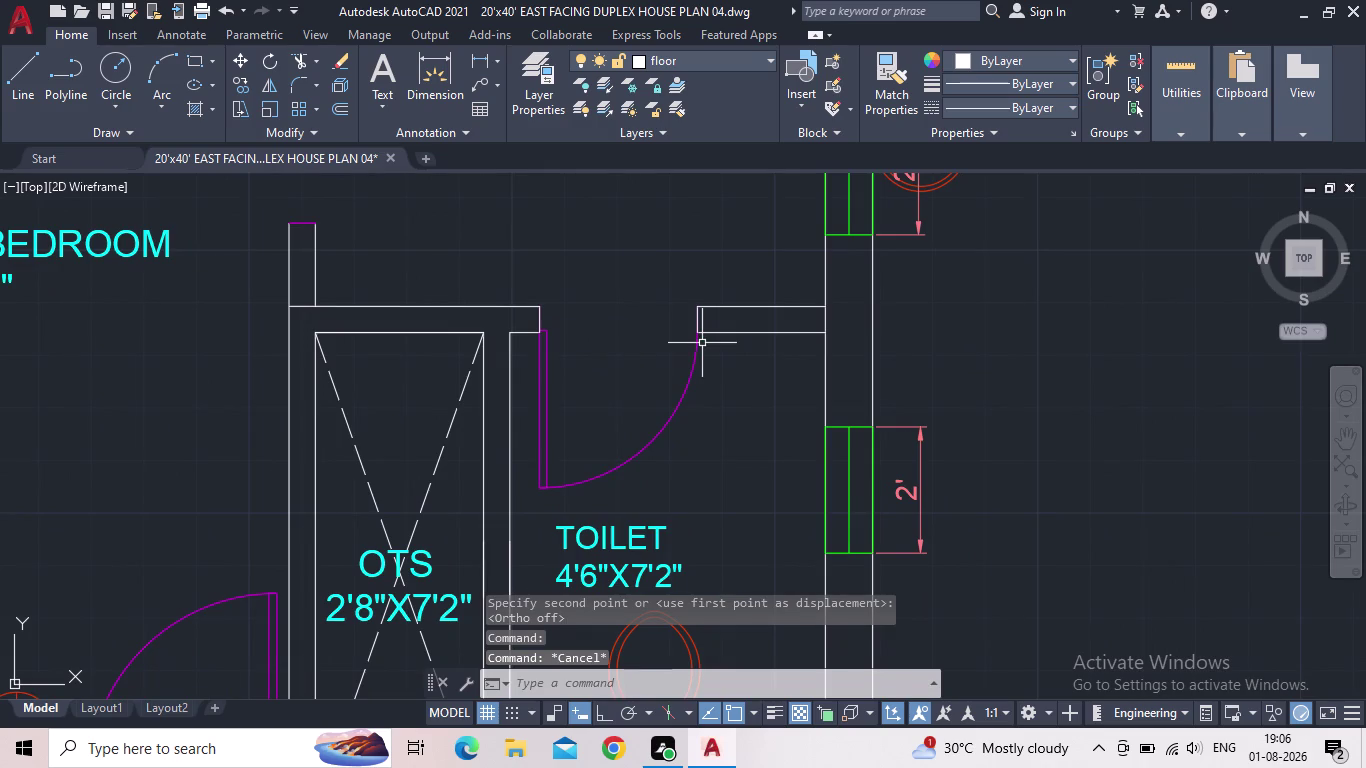
scroll(down, 3)
middle_drag(665, 370, 675, 306)
scroll(down, 3)
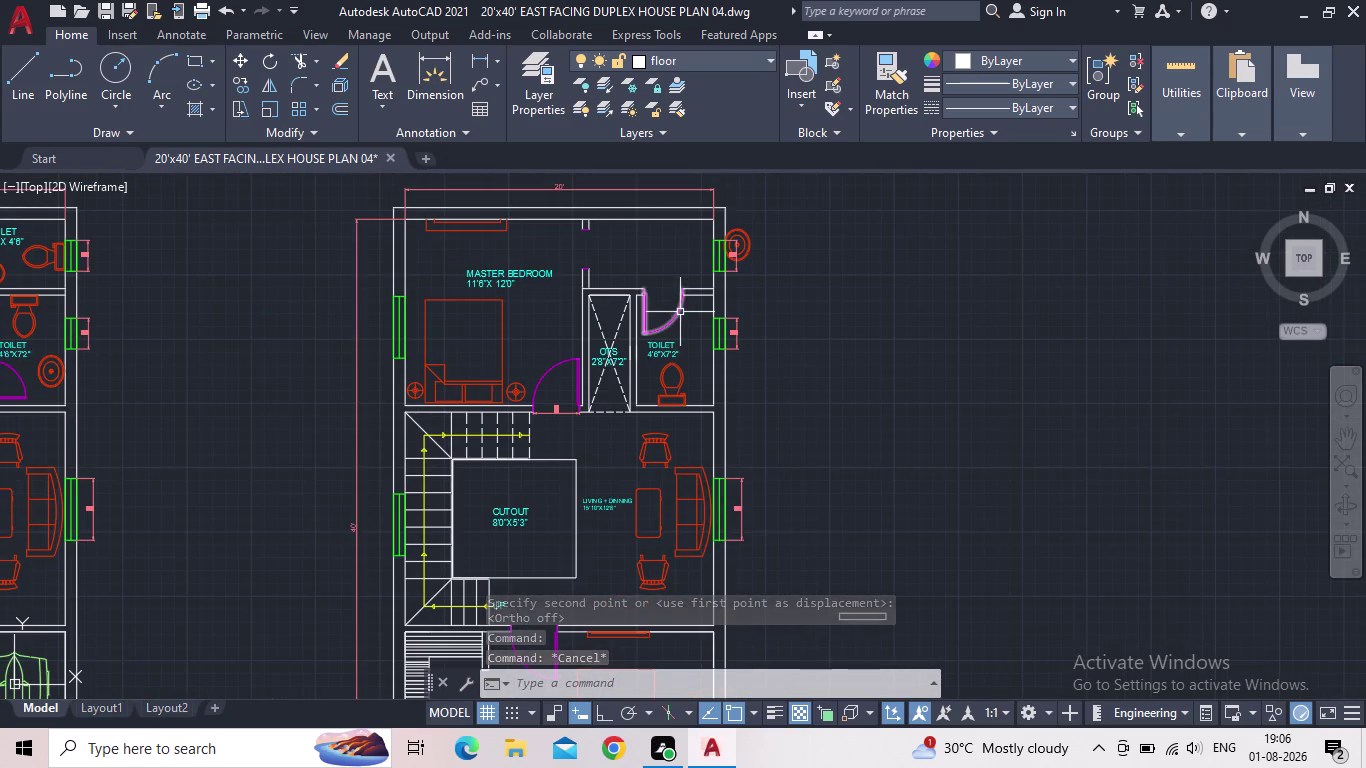
middle_drag(668, 307, 657, 367)
scroll(up, 3)
scroll(up, 3)
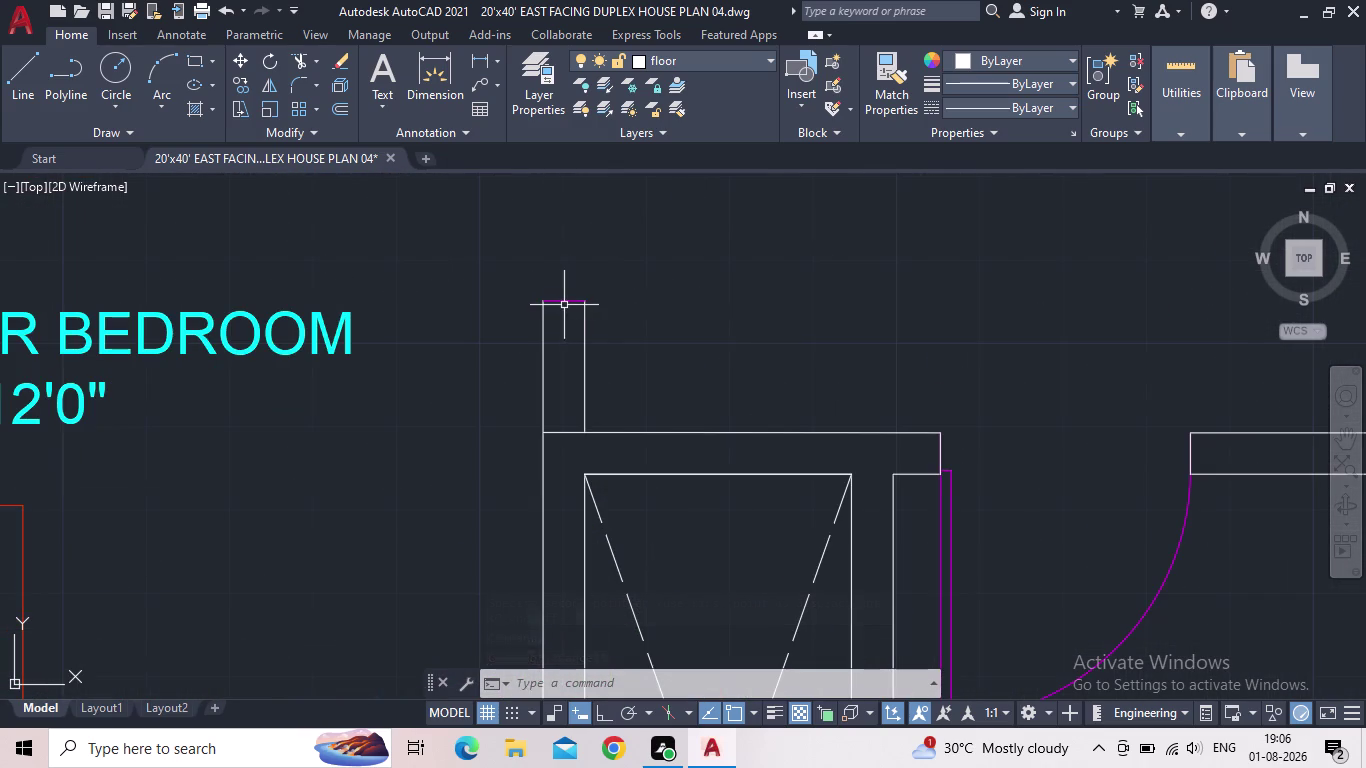
Delete the magenta end line on the wall stub above the OTS.
click(560, 301)
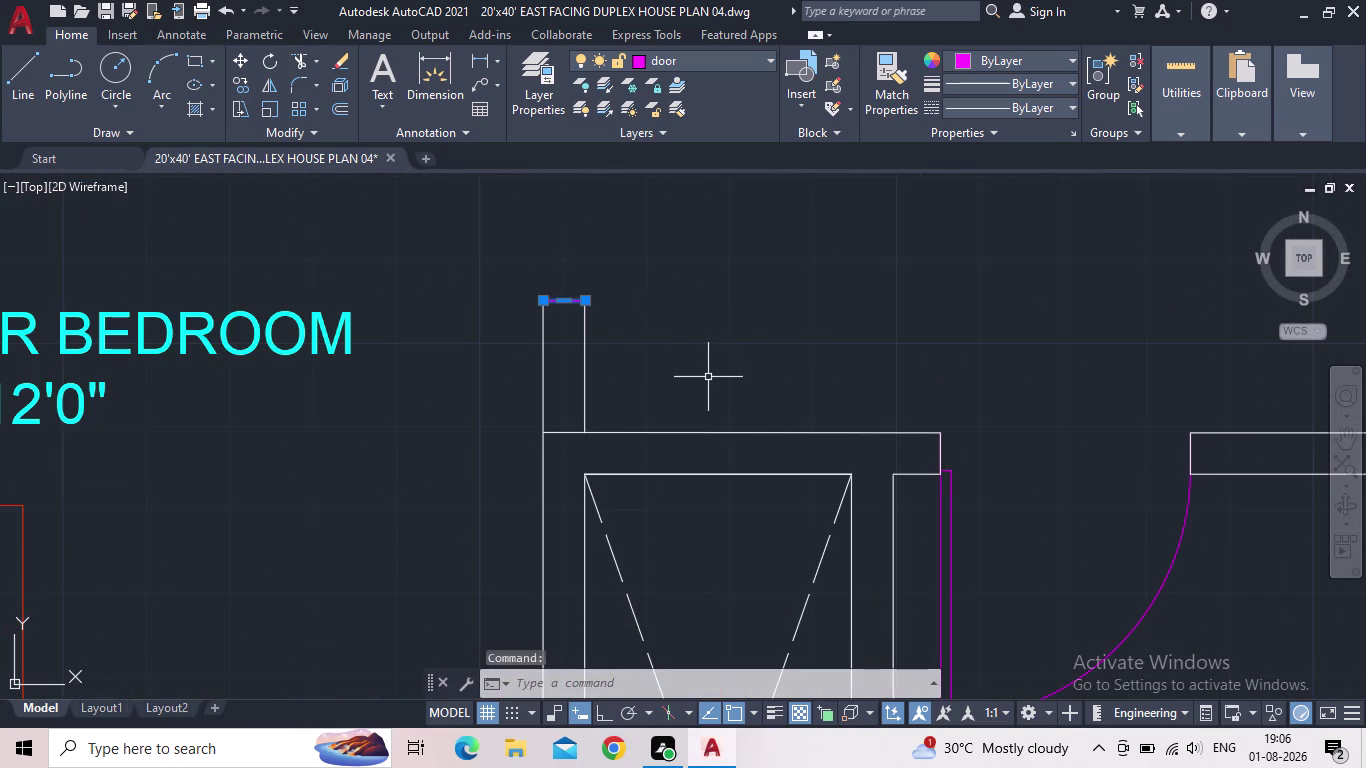
key(Delete)
middle_drag(652, 325, 608, 606)
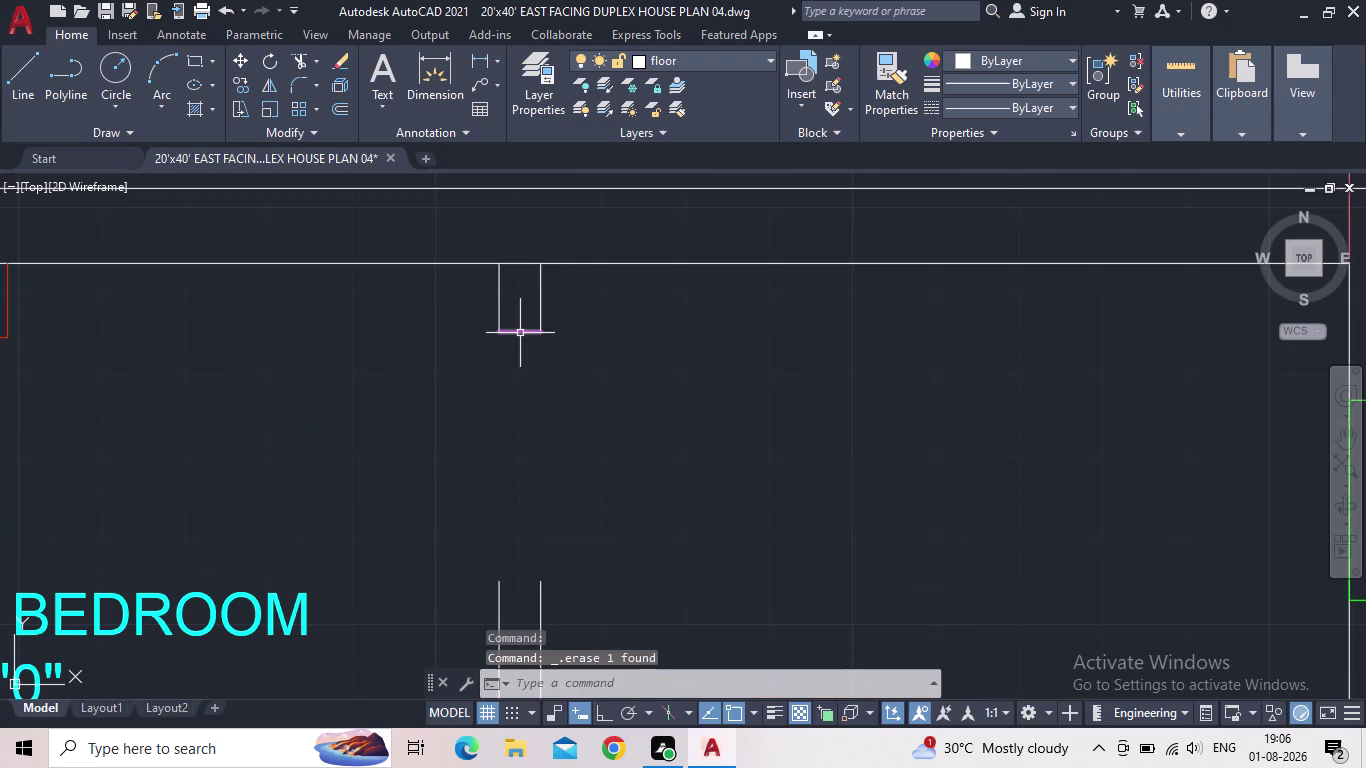
click(520, 335)
click(522, 326)
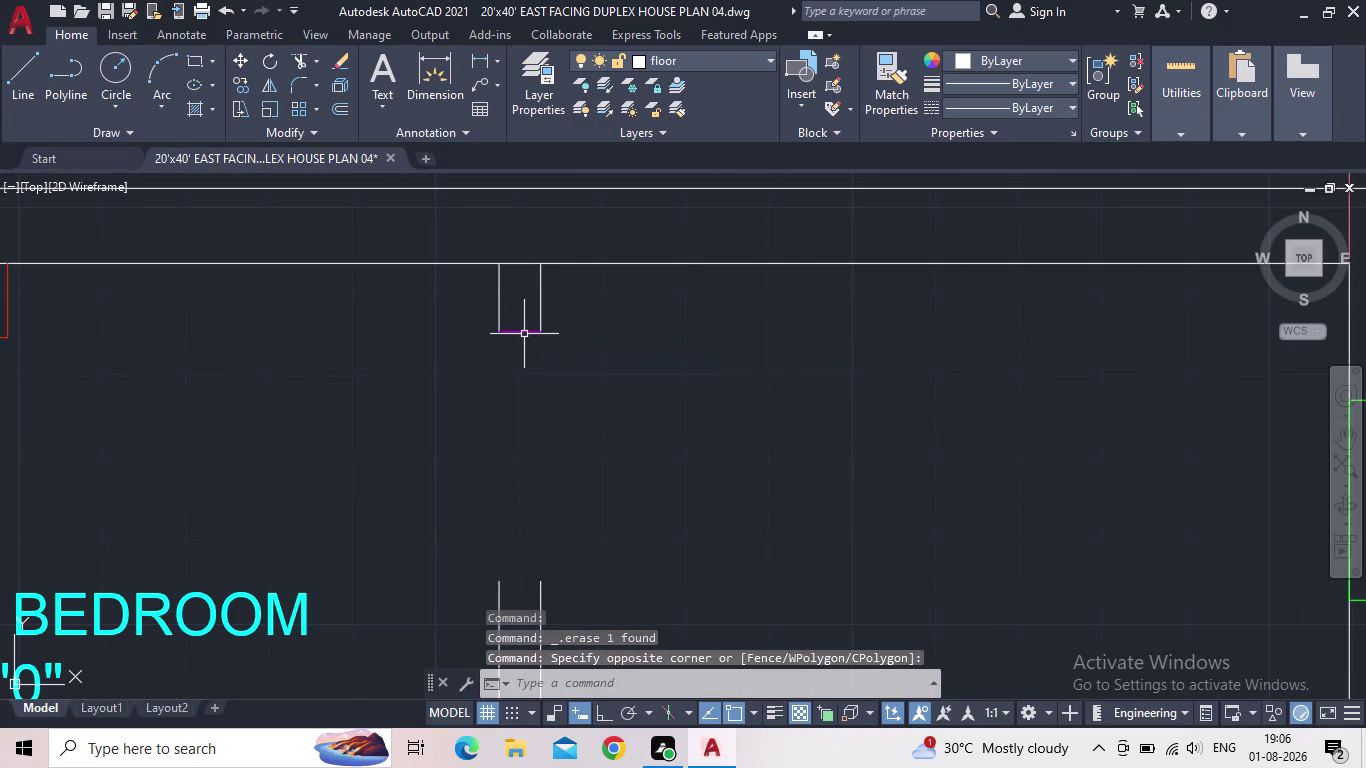
click(523, 334)
key(Delete)
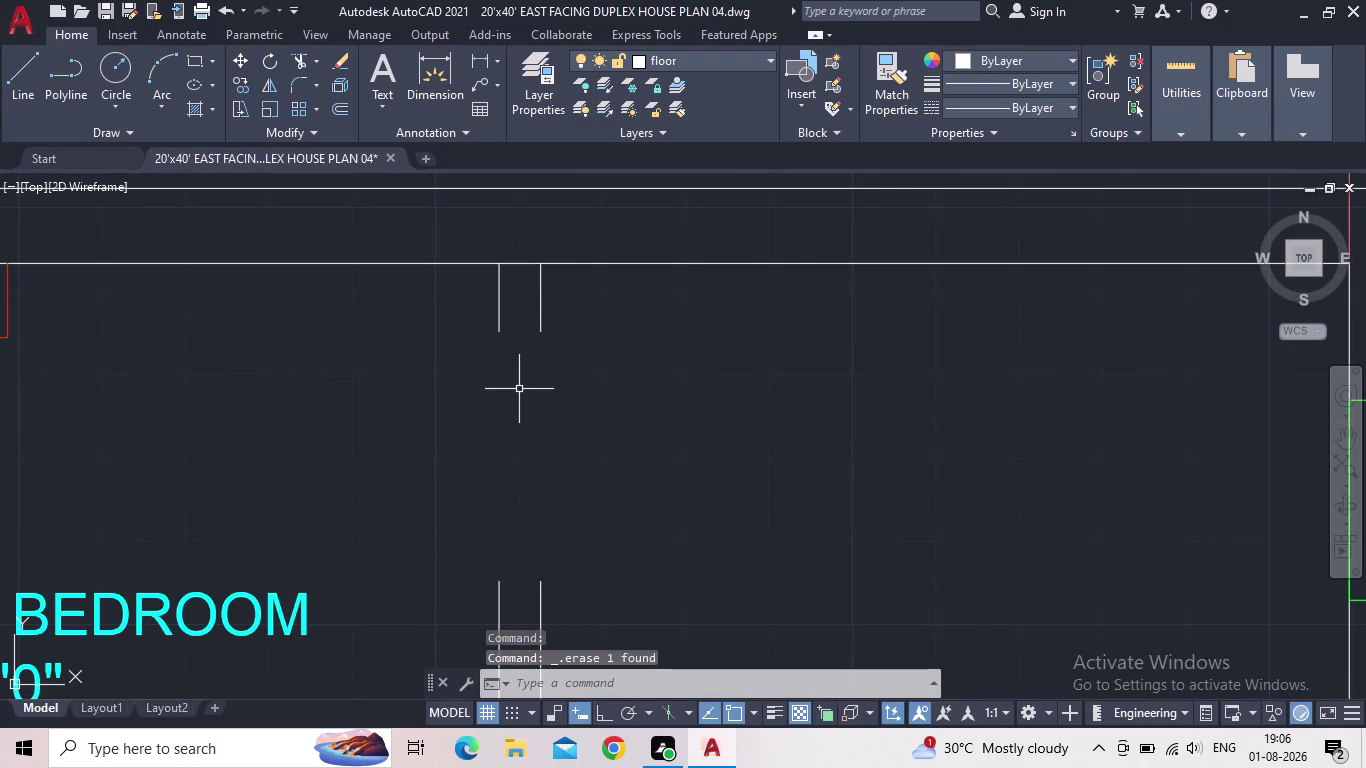
Draw a line capping the end of the upper wall stub.
key(l)
key(Return)
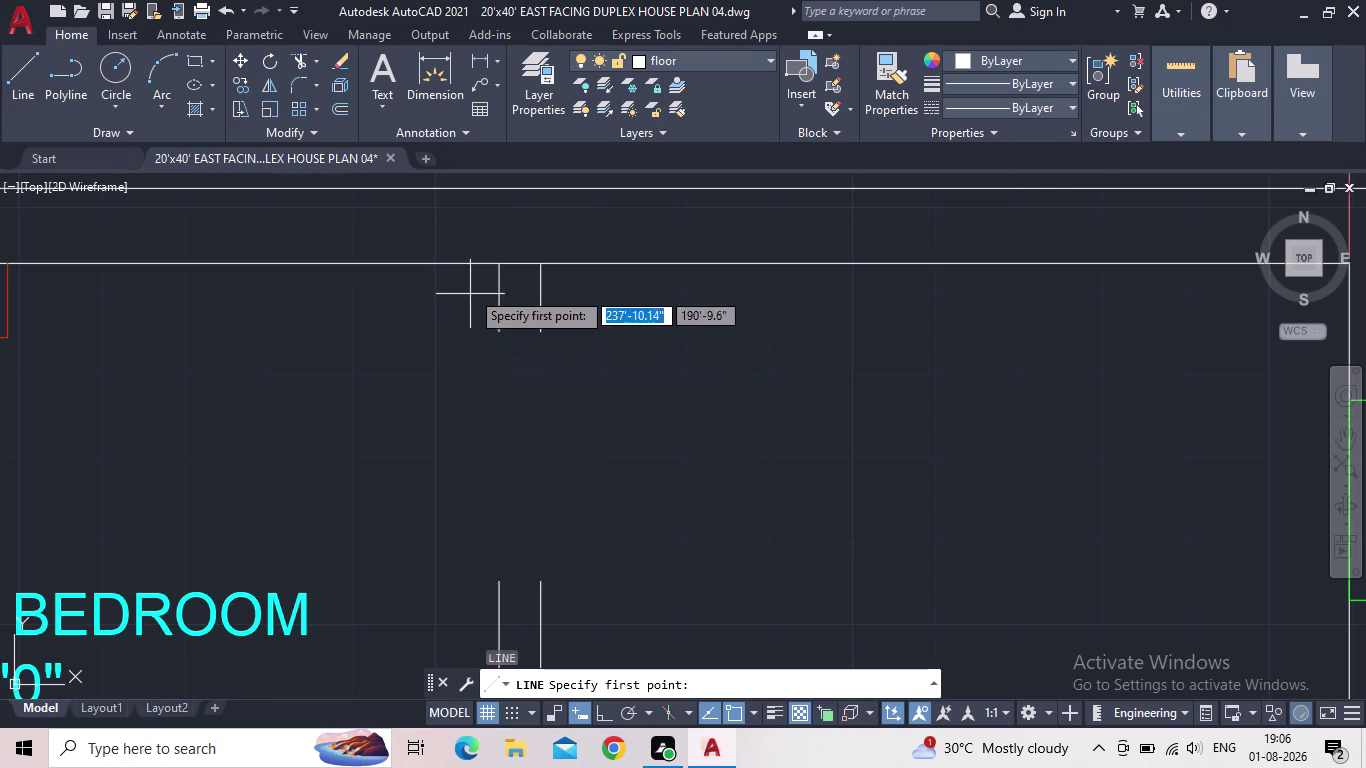
scroll(up, 3)
click(591, 325)
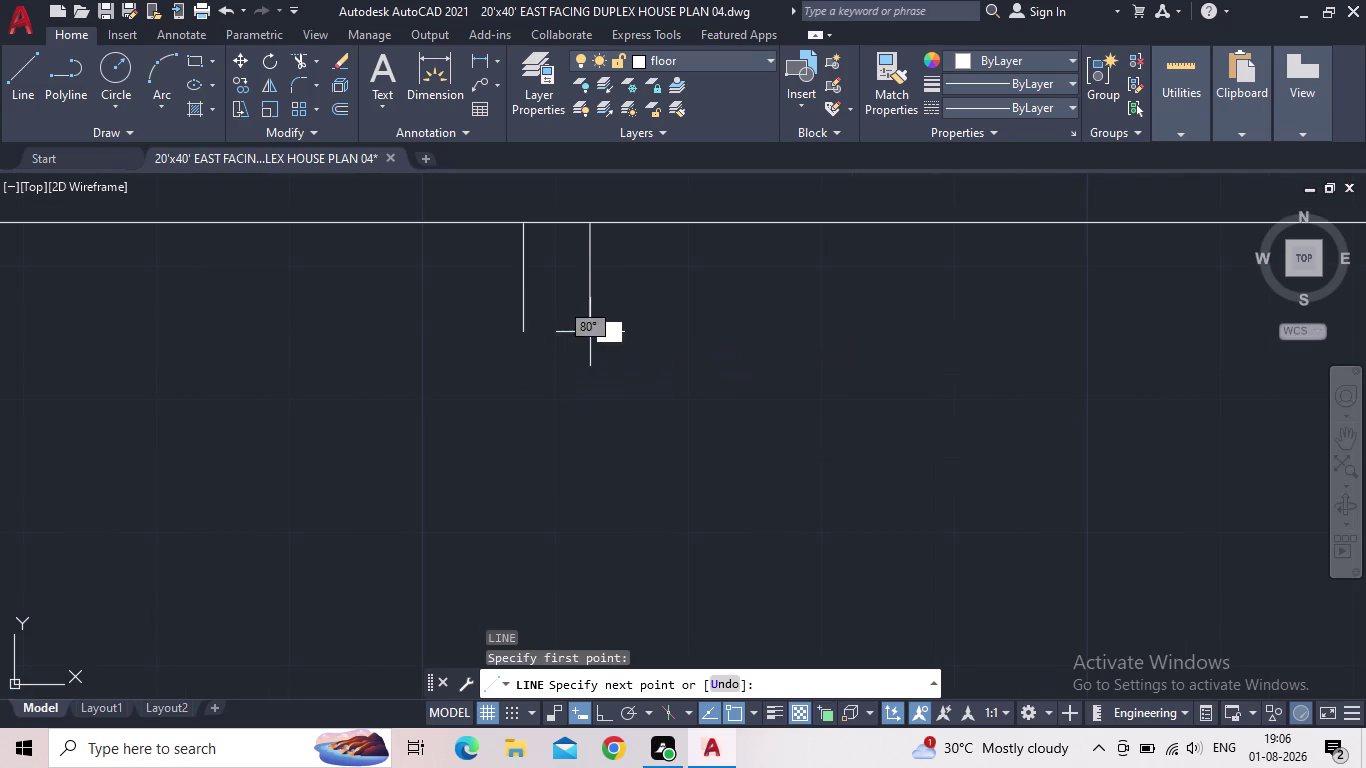
click(520, 333)
key(Escape)
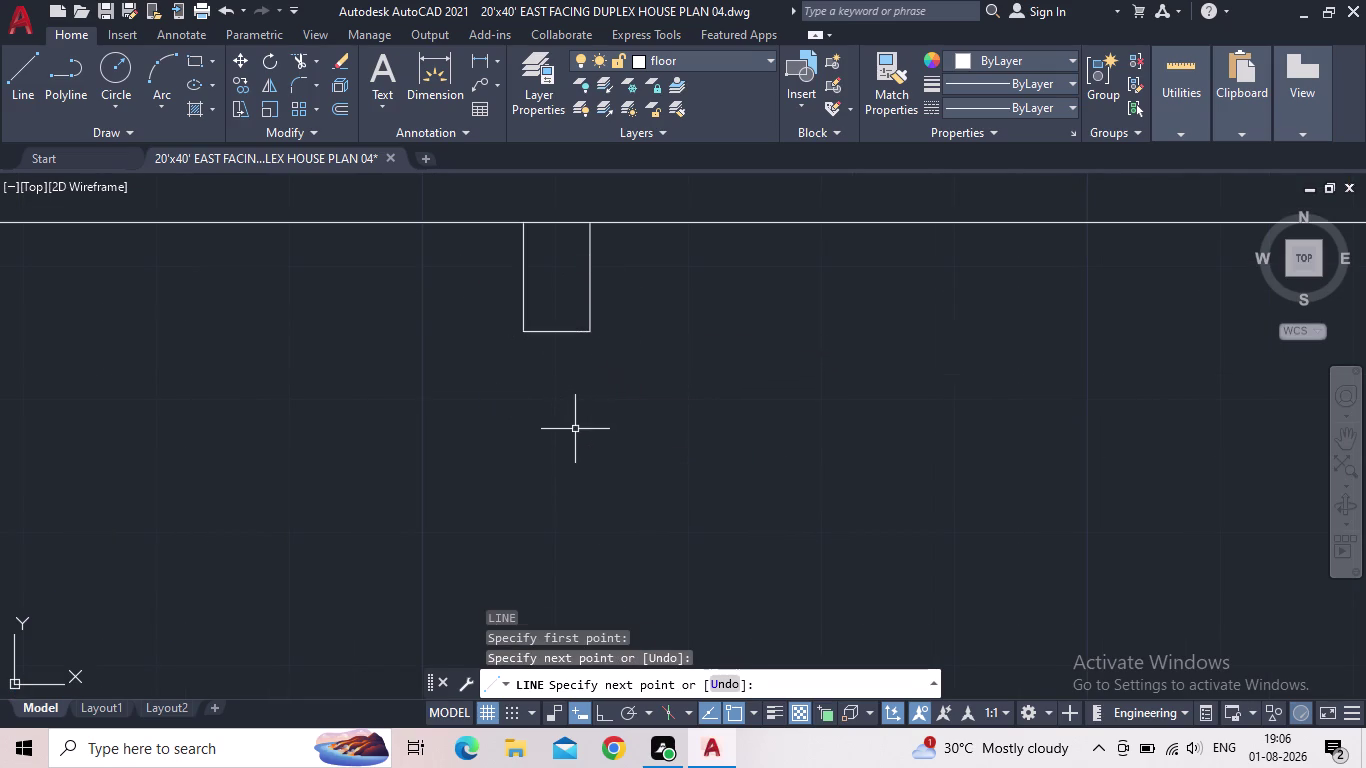
Draw a second line closing the top of the lower wall stub.
scroll(down, 3)
middle_drag(663, 443, 655, 309)
key(space)
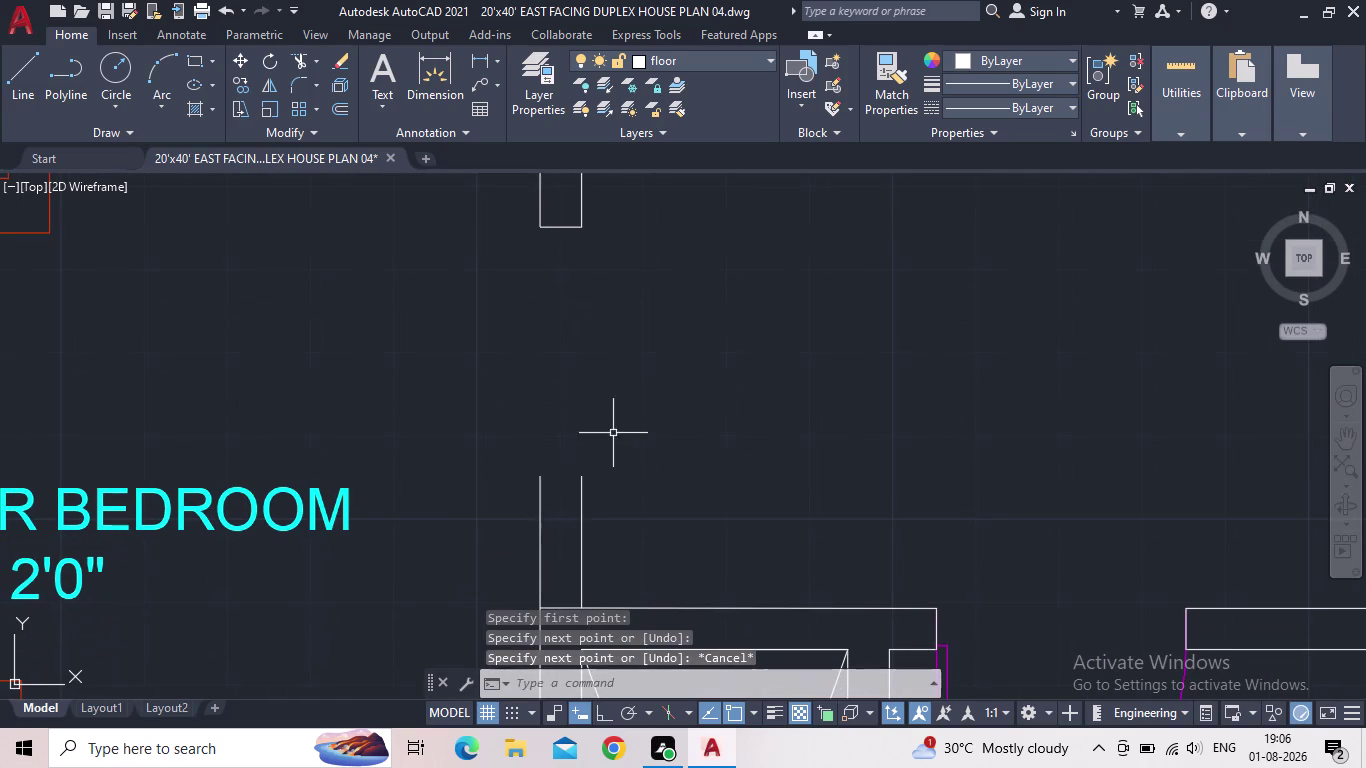
click(584, 481)
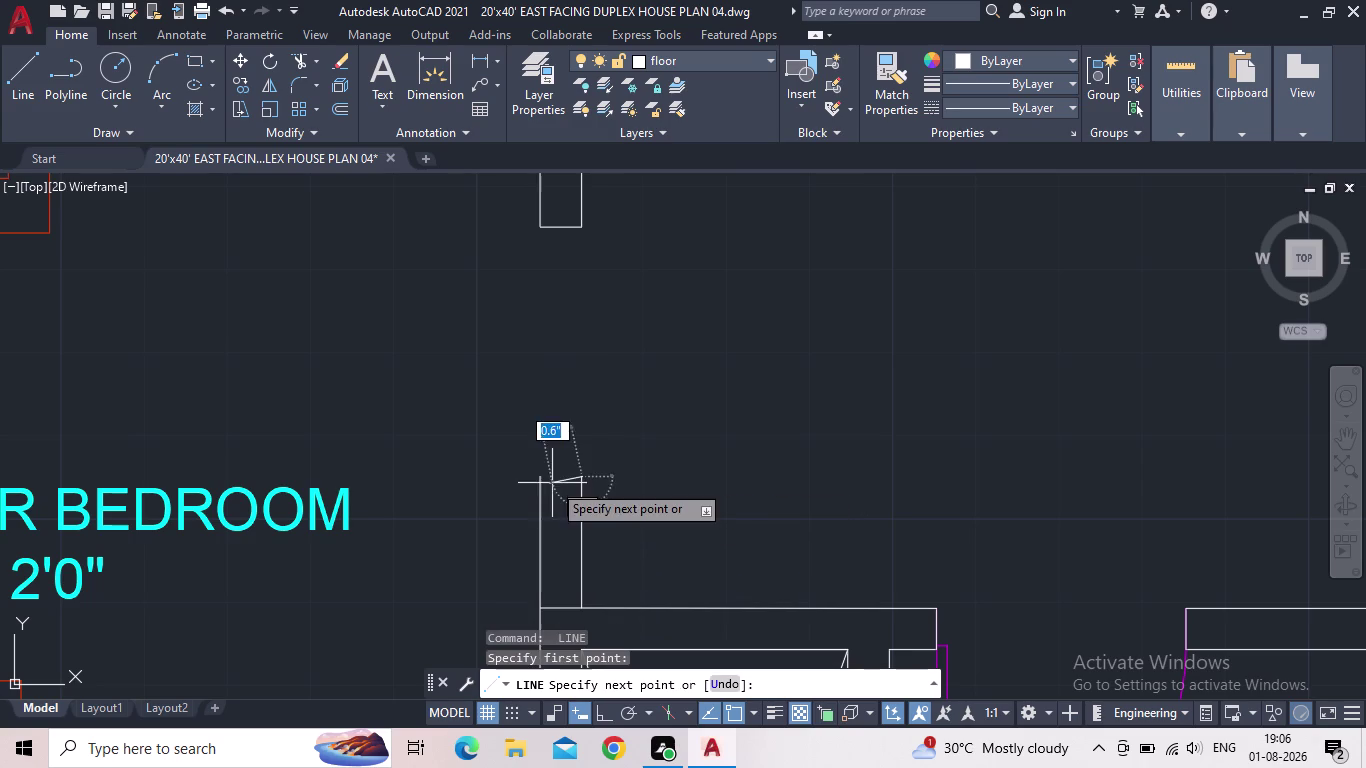
click(541, 482)
key(Escape)
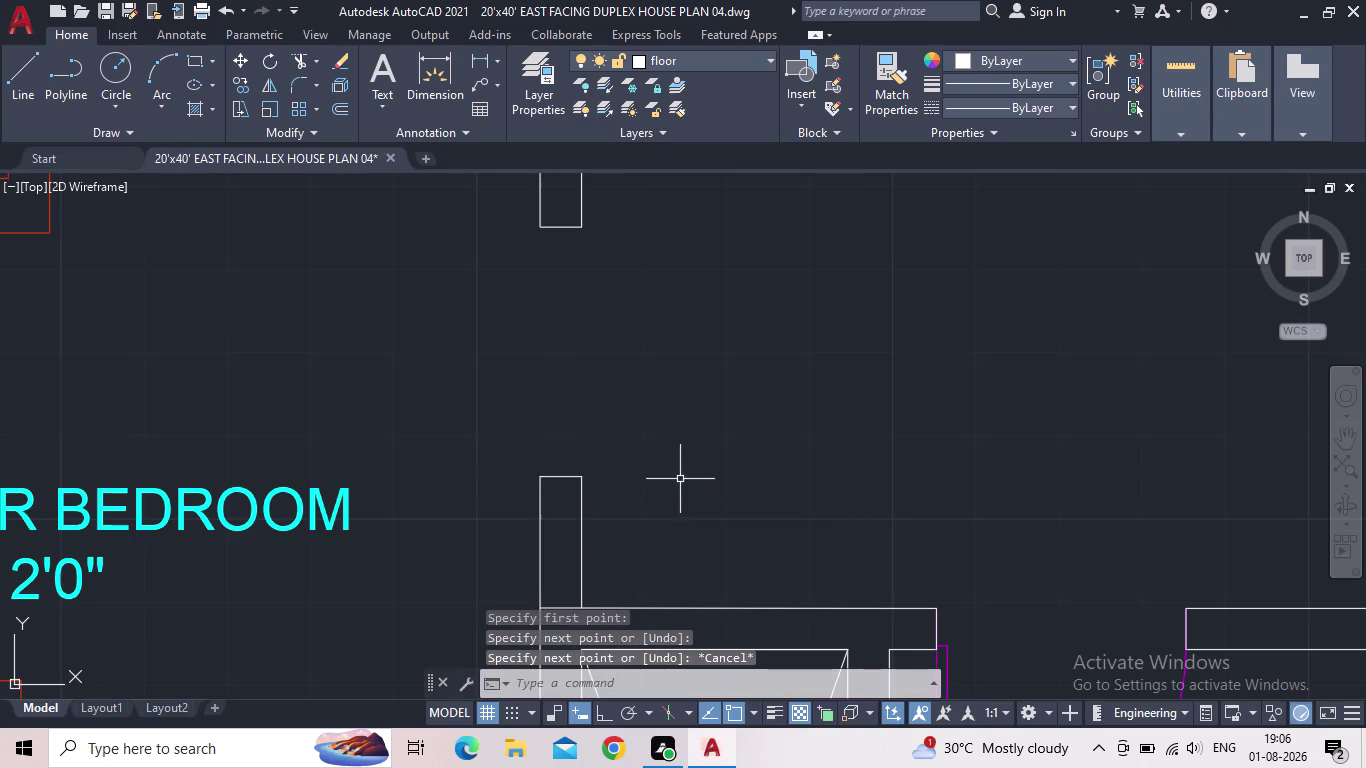
scroll(down, 3)
middle_drag(785, 502, 644, 430)
scroll(down, 3)
middle_drag(659, 424, 559, 342)
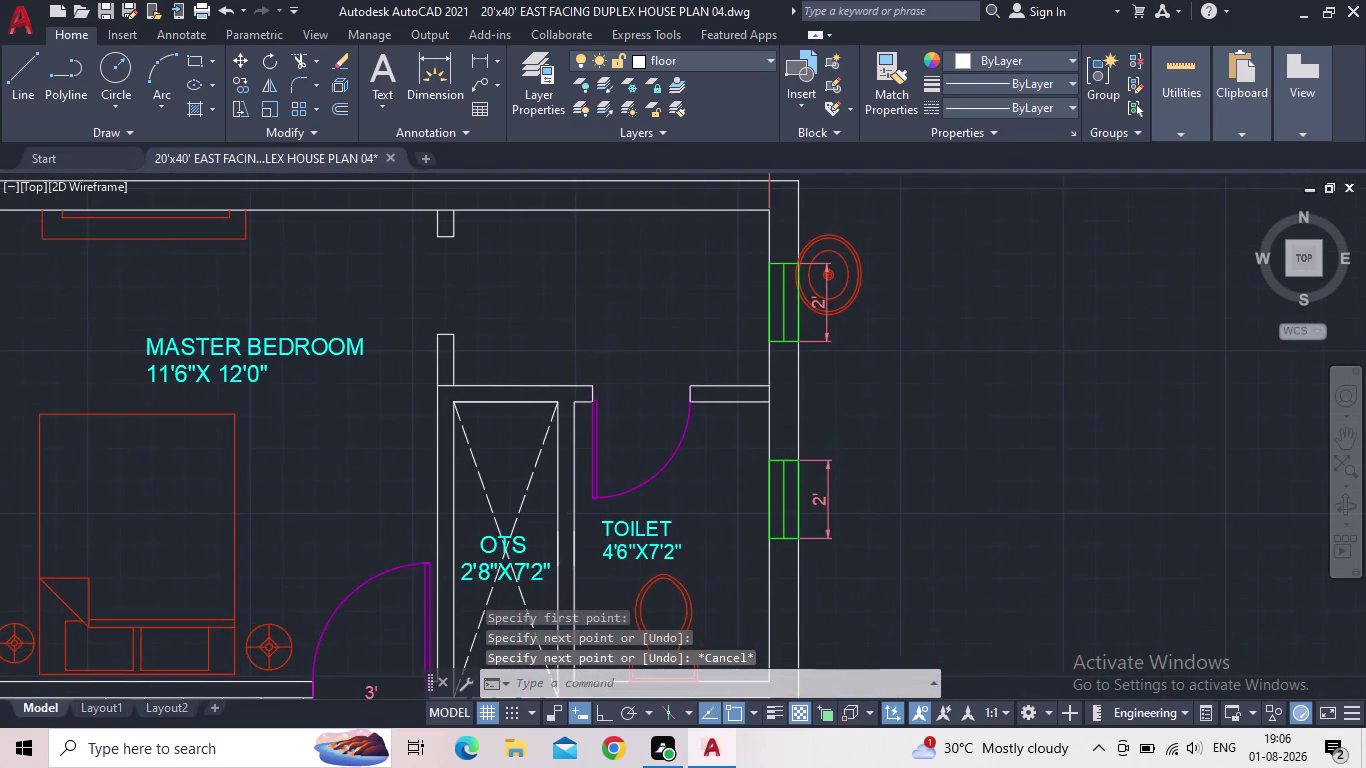
scroll(down, 3)
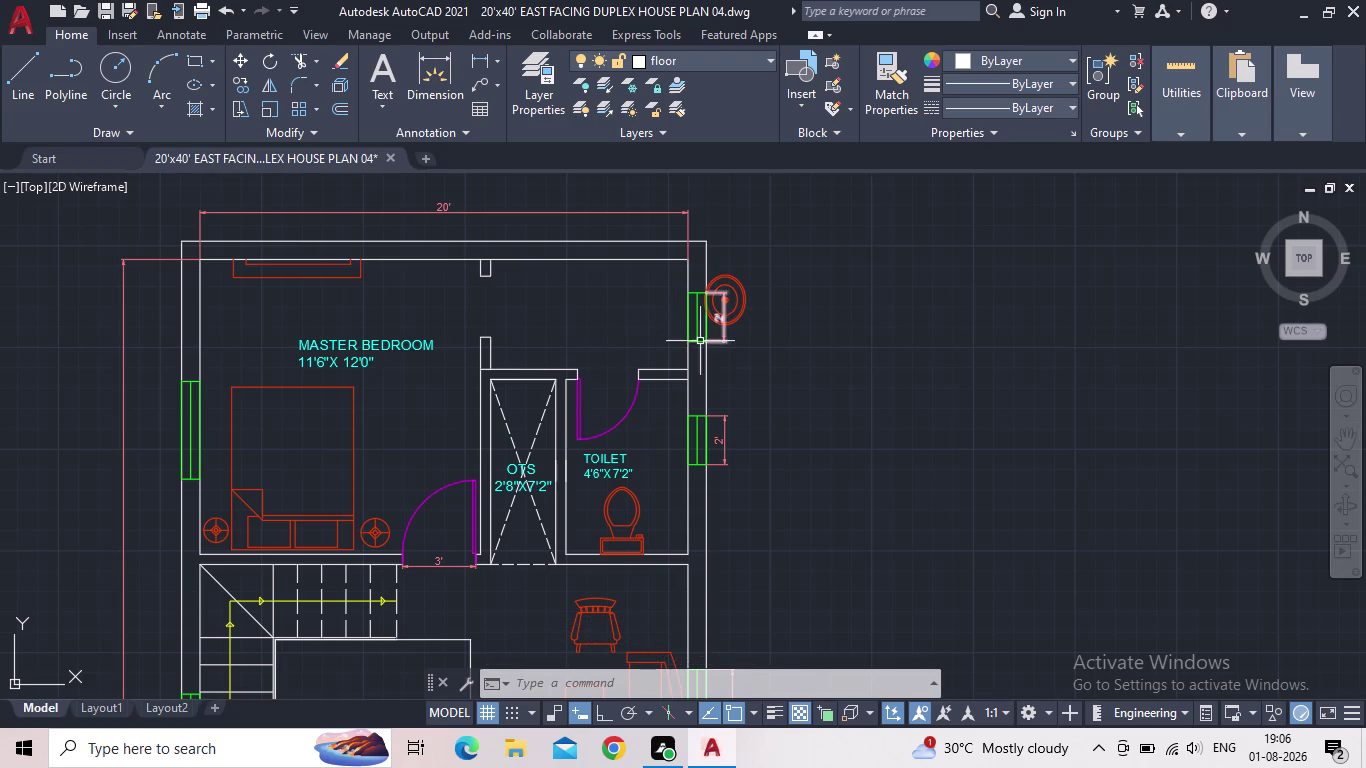
middle_drag(659, 318, 676, 305)
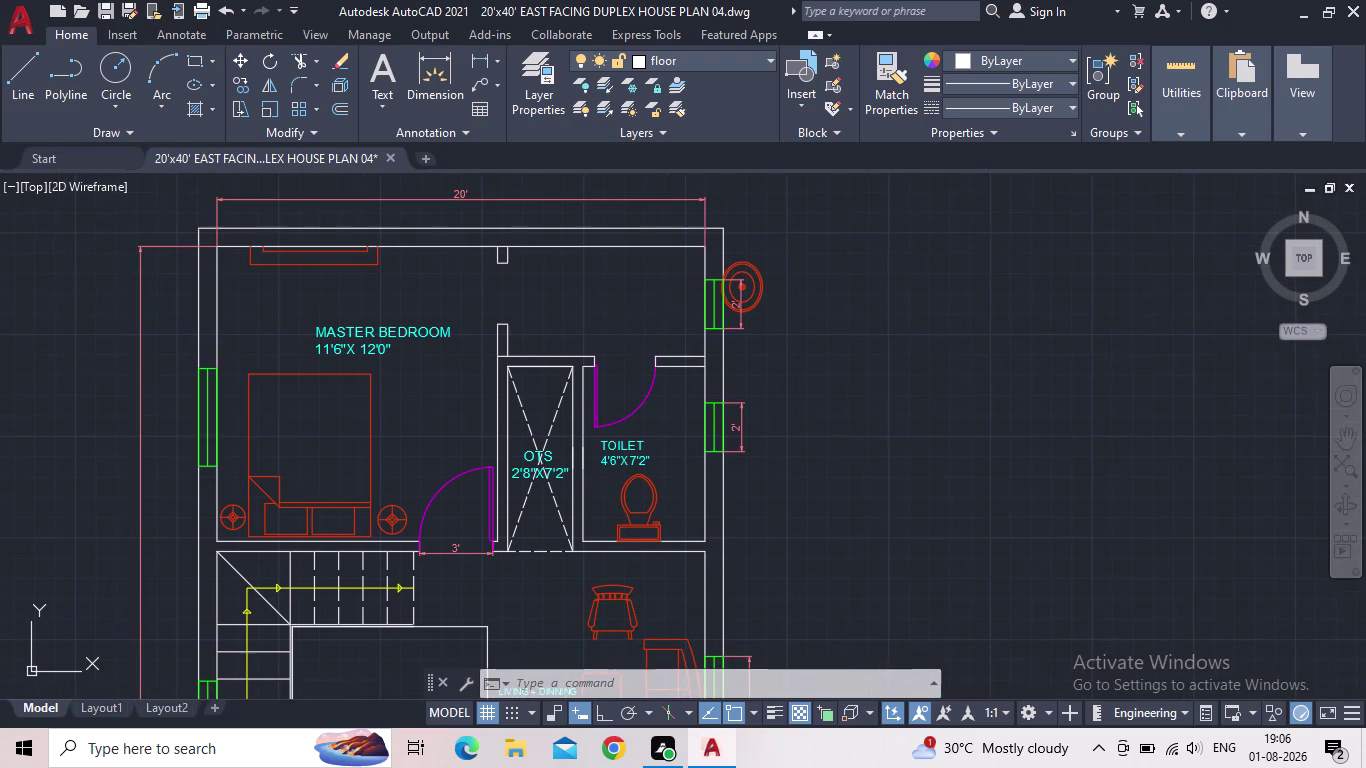
scroll(up, 3)
middle_drag(502, 285, 490, 381)
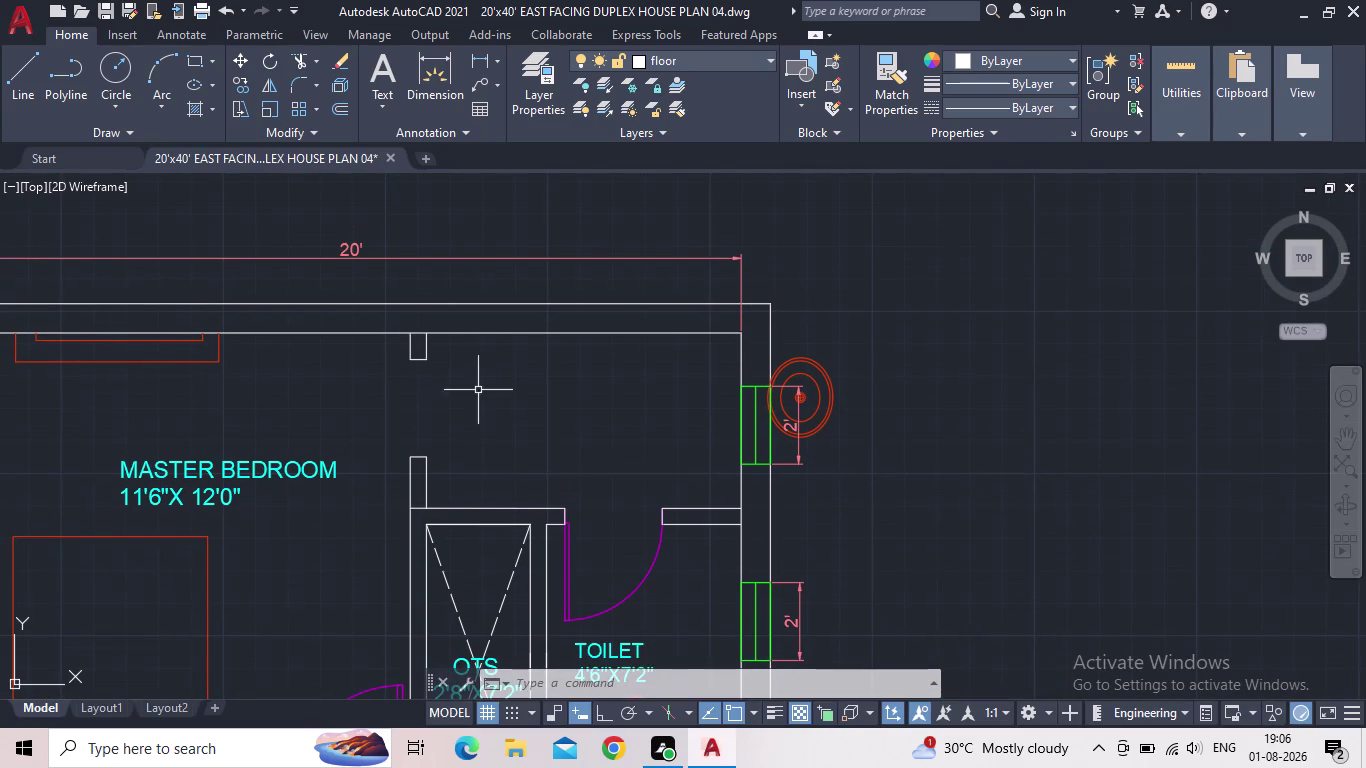
scroll(down, 3)
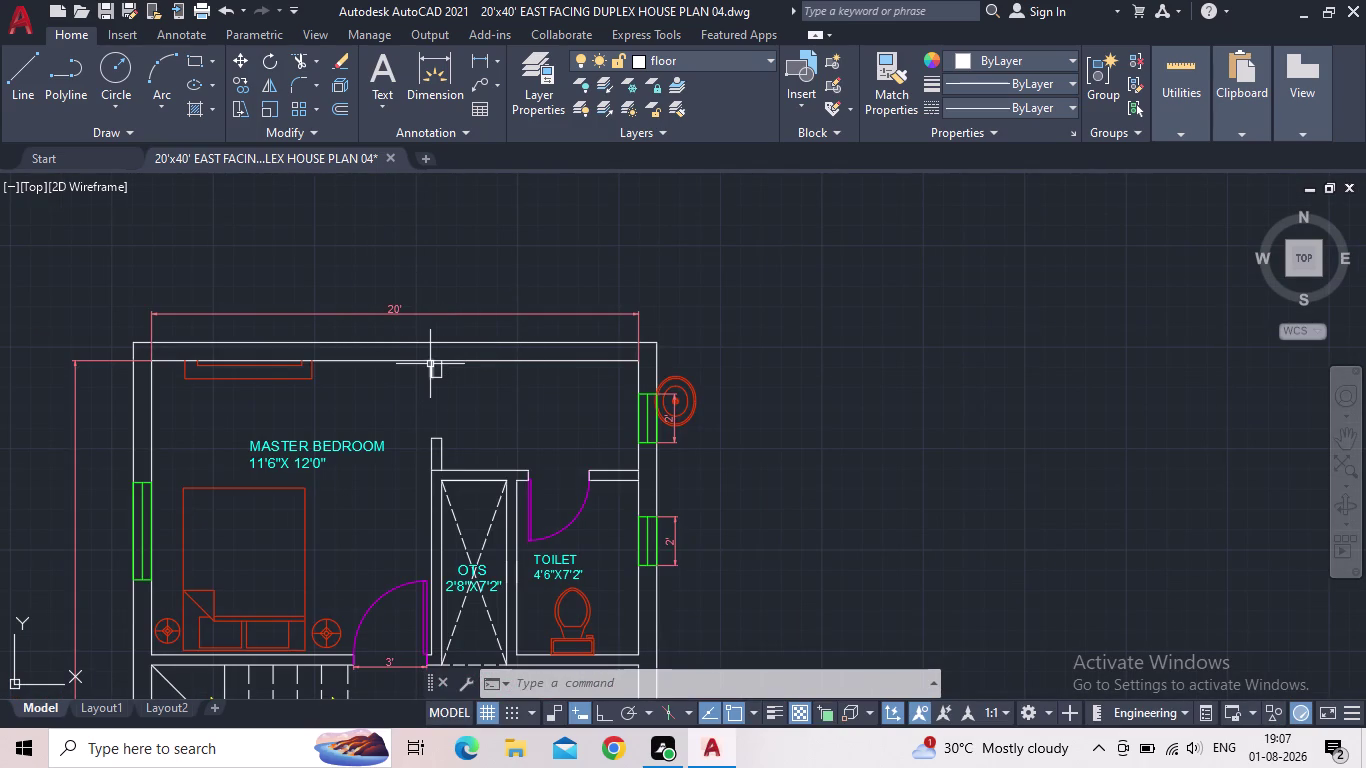
middle_drag(520, 411, 515, 383)
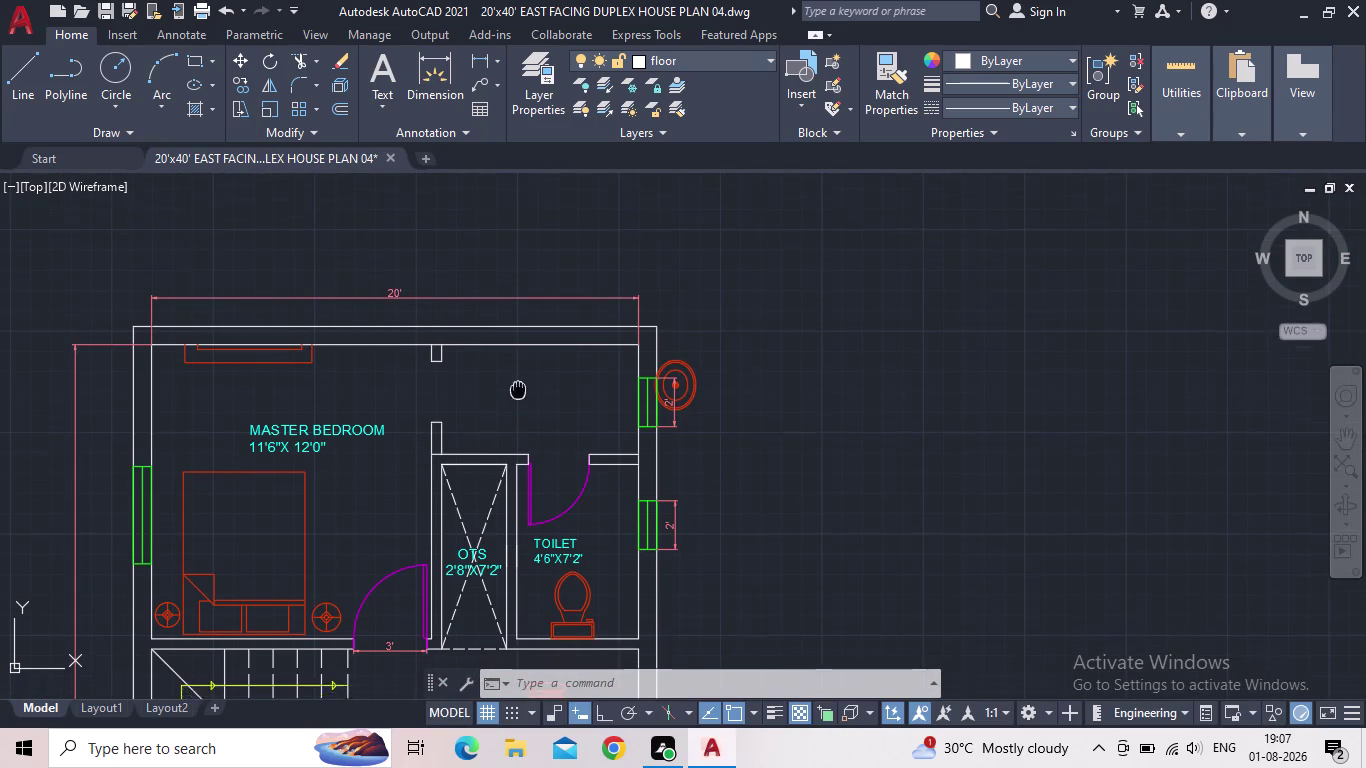
middle_drag(515, 383, 506, 379)
click(193, 65)
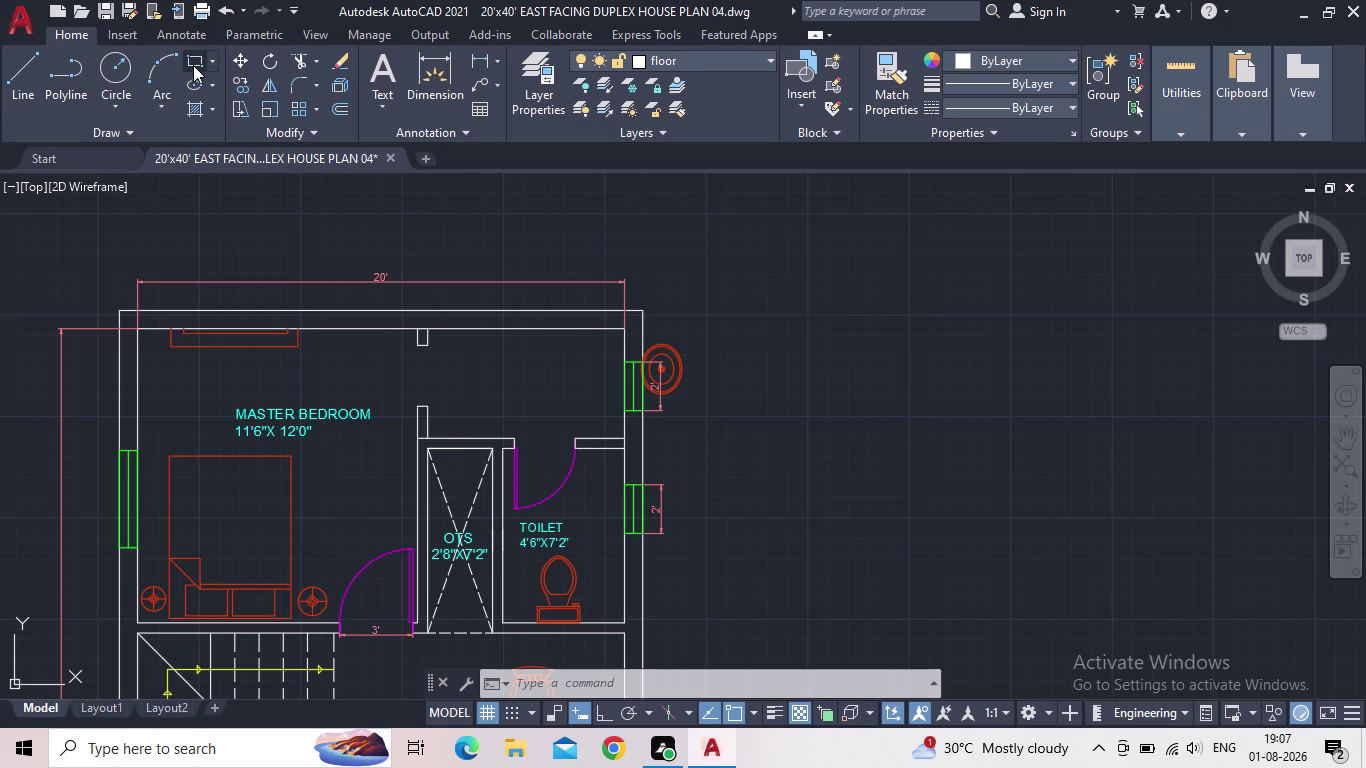
scroll(up, 3)
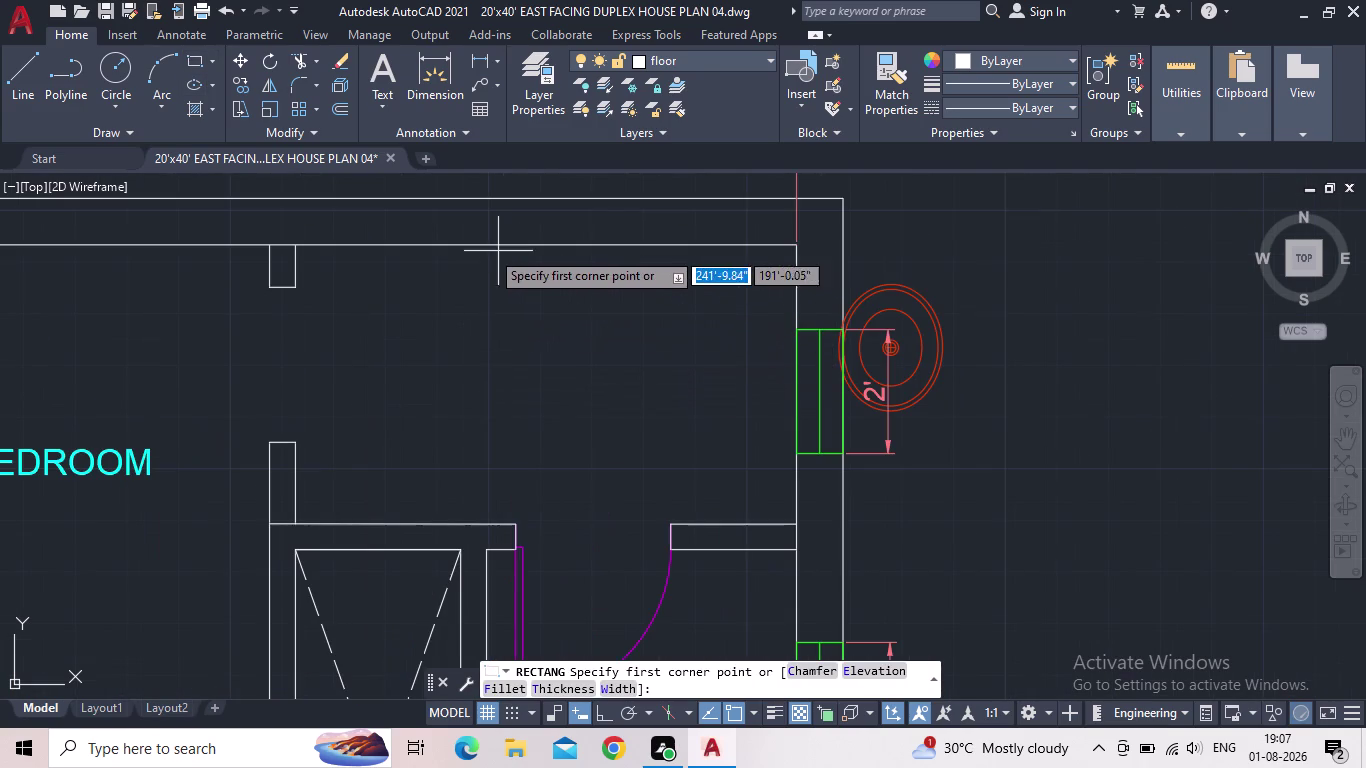
drag(429, 246, 445, 257)
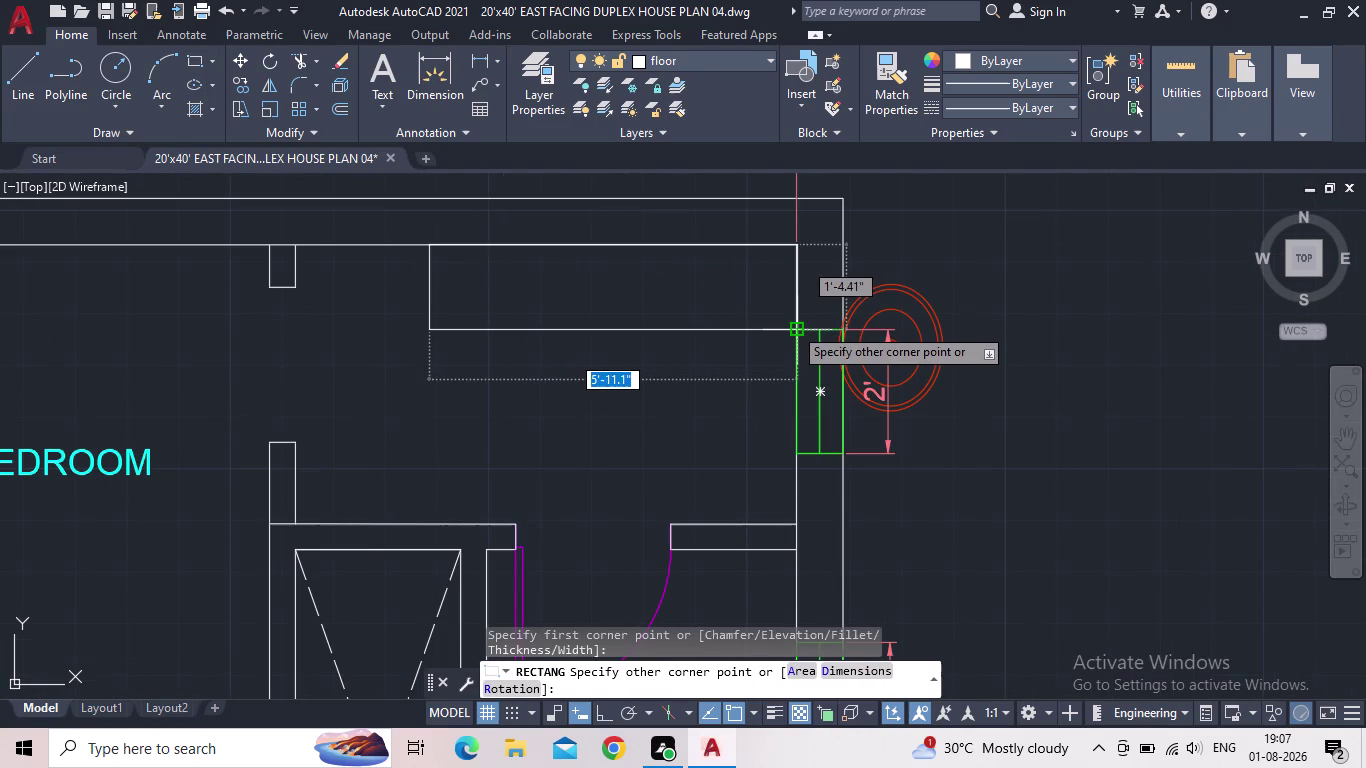
click(793, 326)
scroll(down, 3)
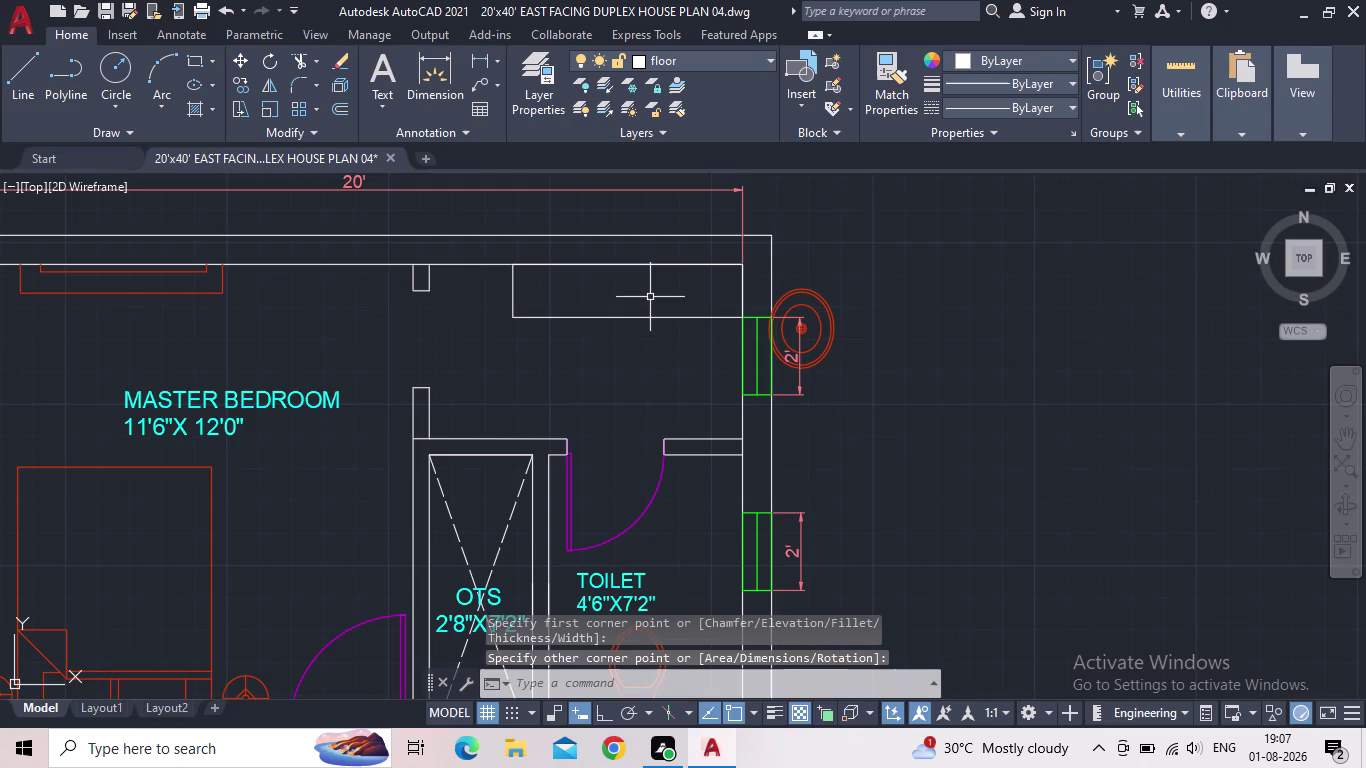
middle_click(640, 296)
scroll(up, 3)
scroll(down, 3)
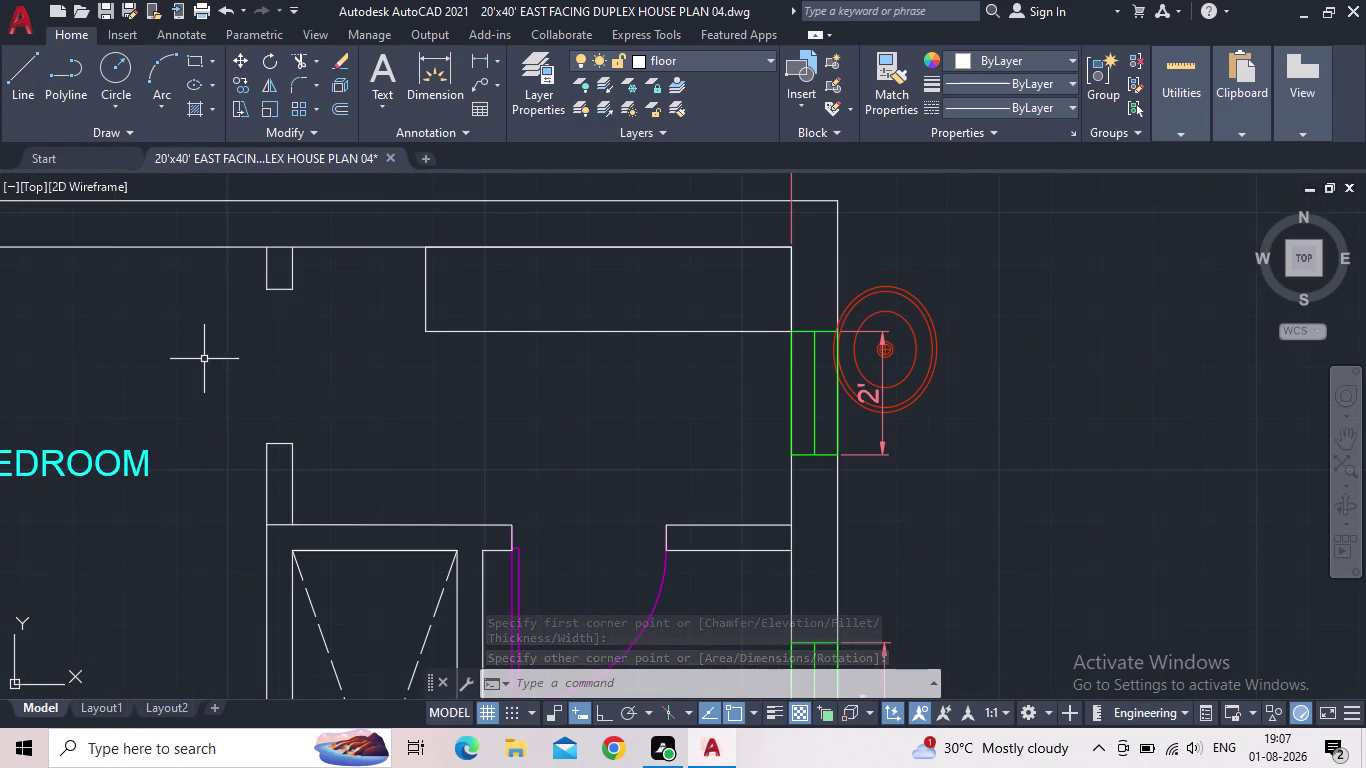
key(Escape)
click(423, 298)
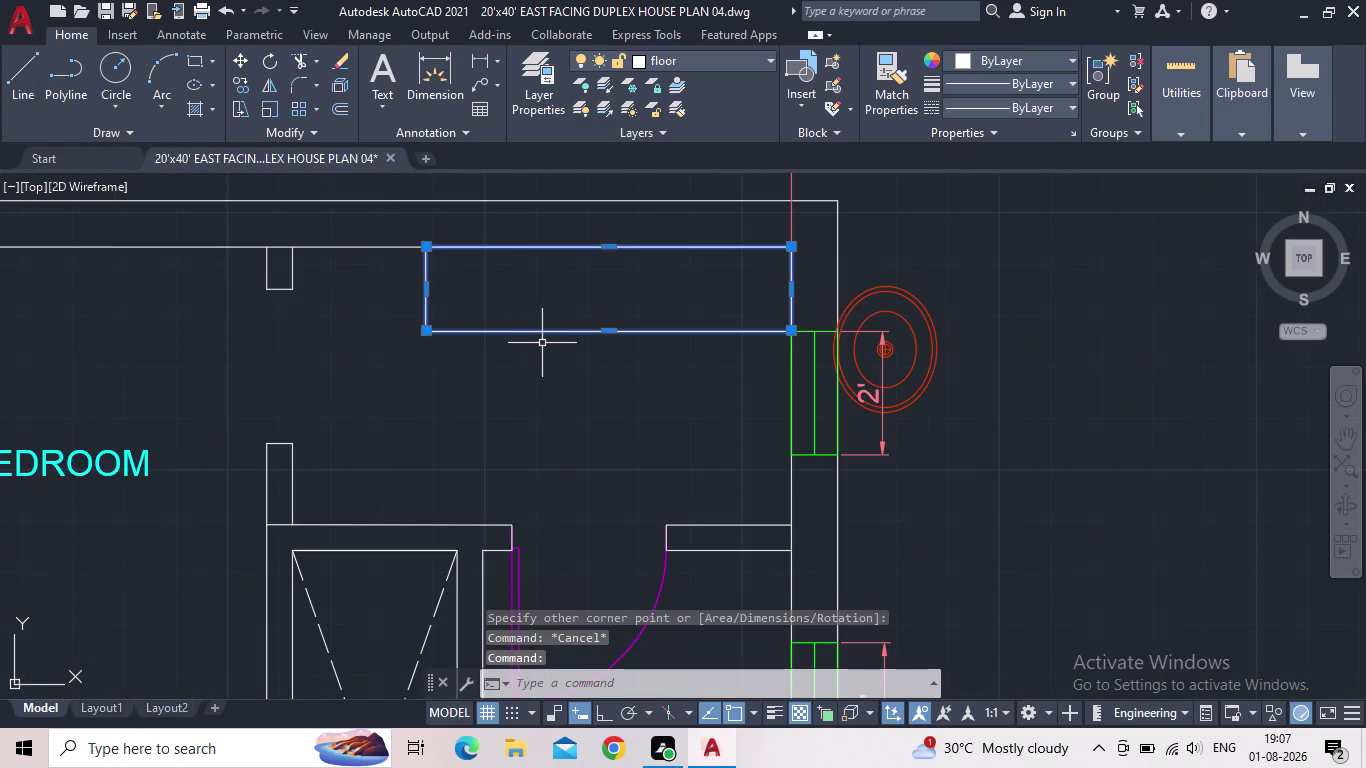
key(x)
key(space)
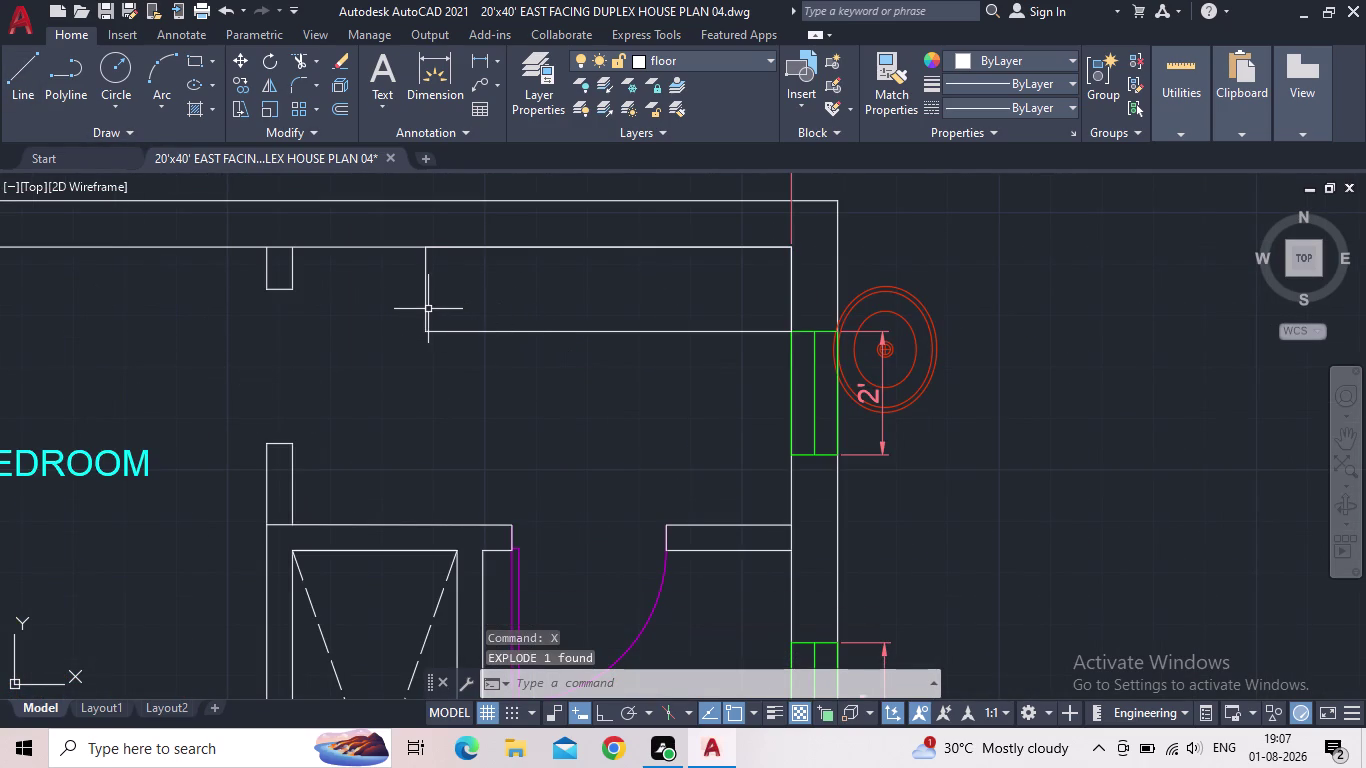
click(425, 311)
key(Escape)
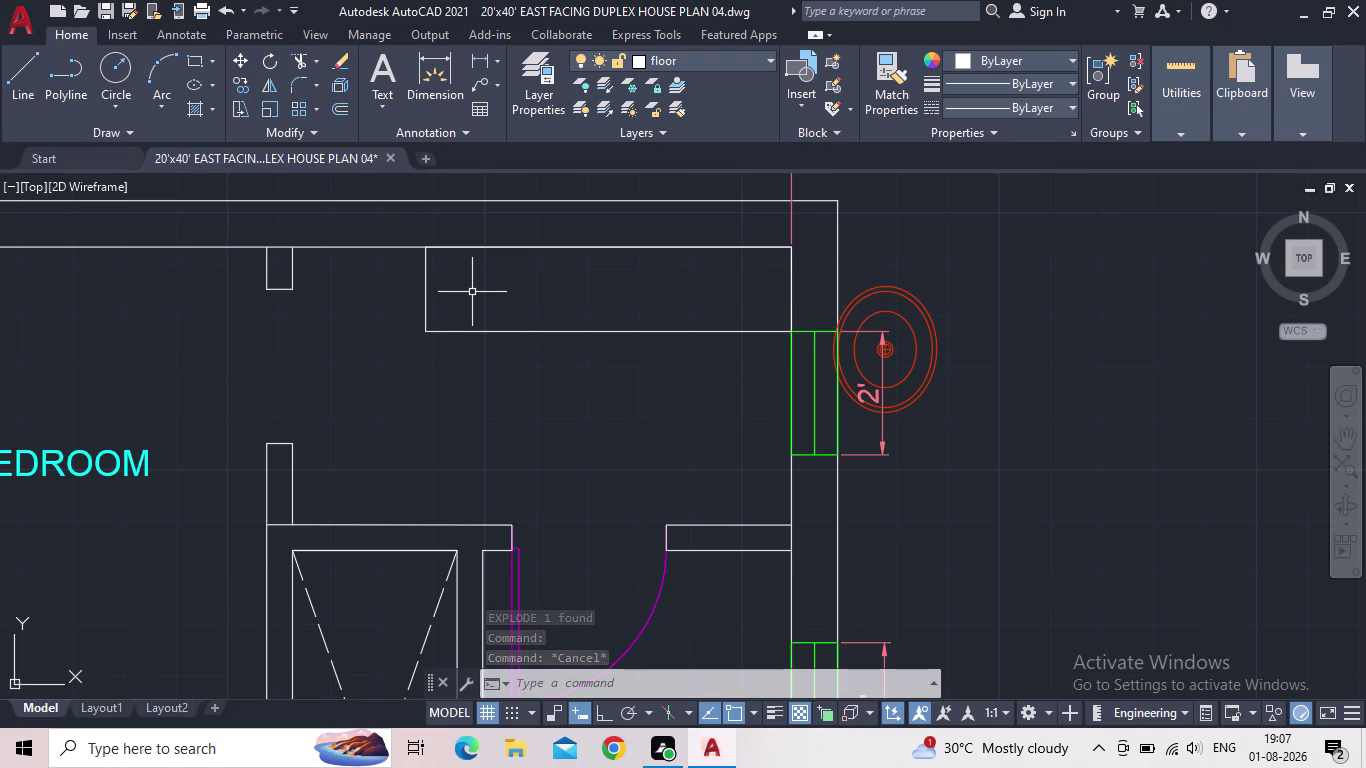
click(522, 245)
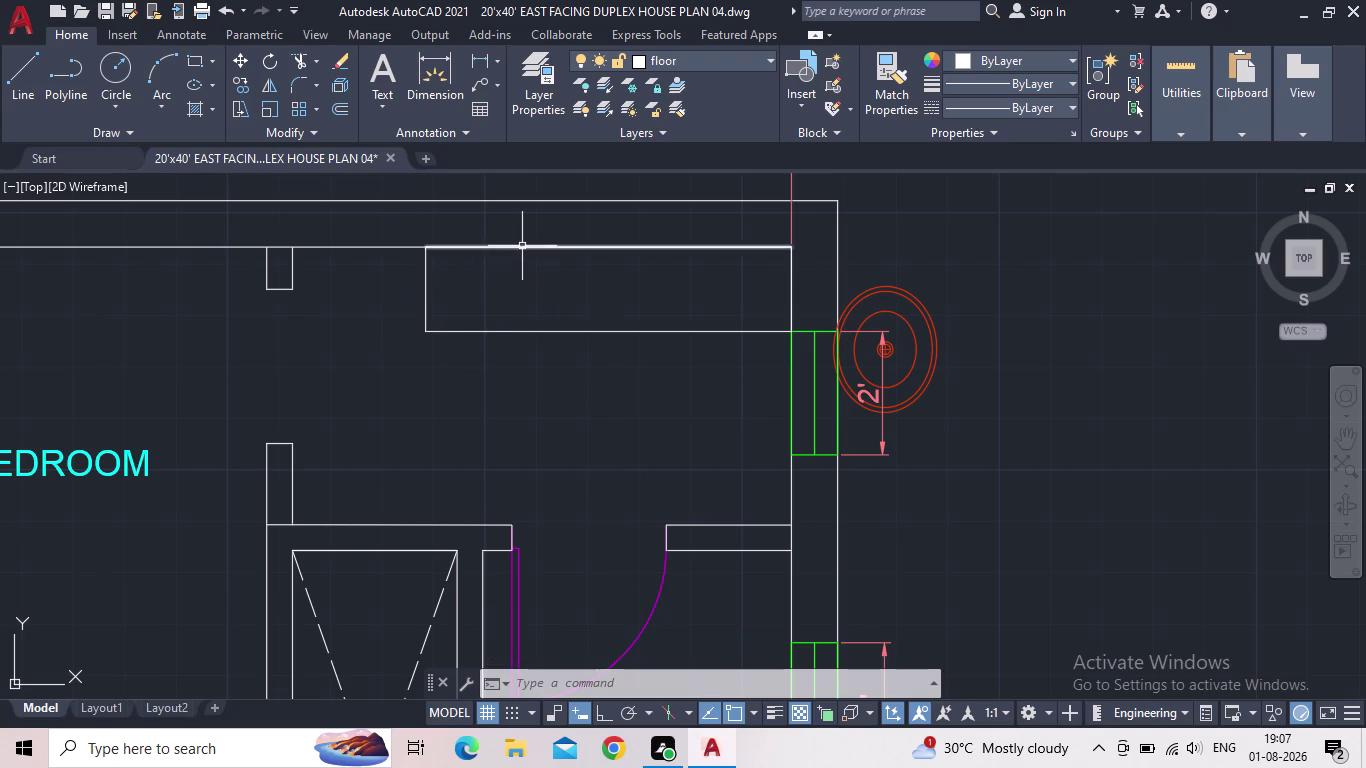
key(Escape)
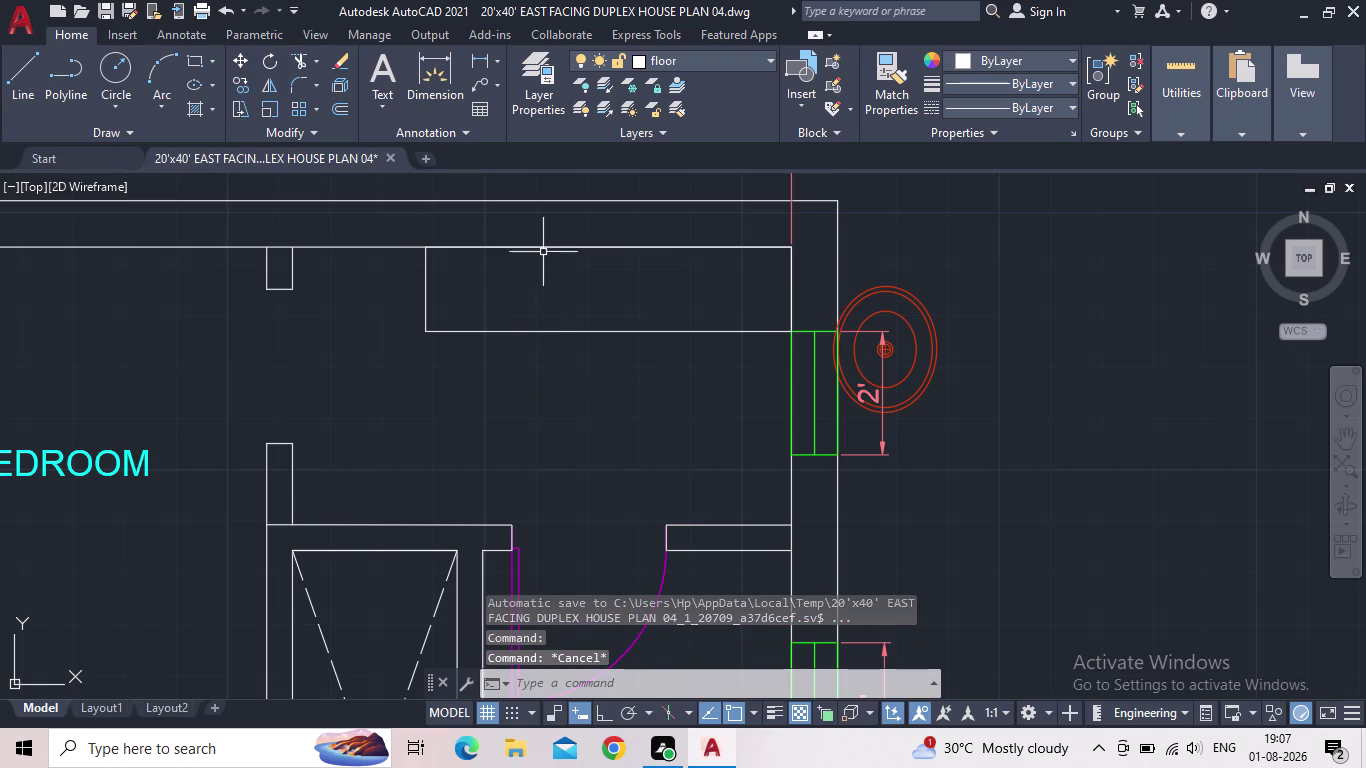
click(540, 244)
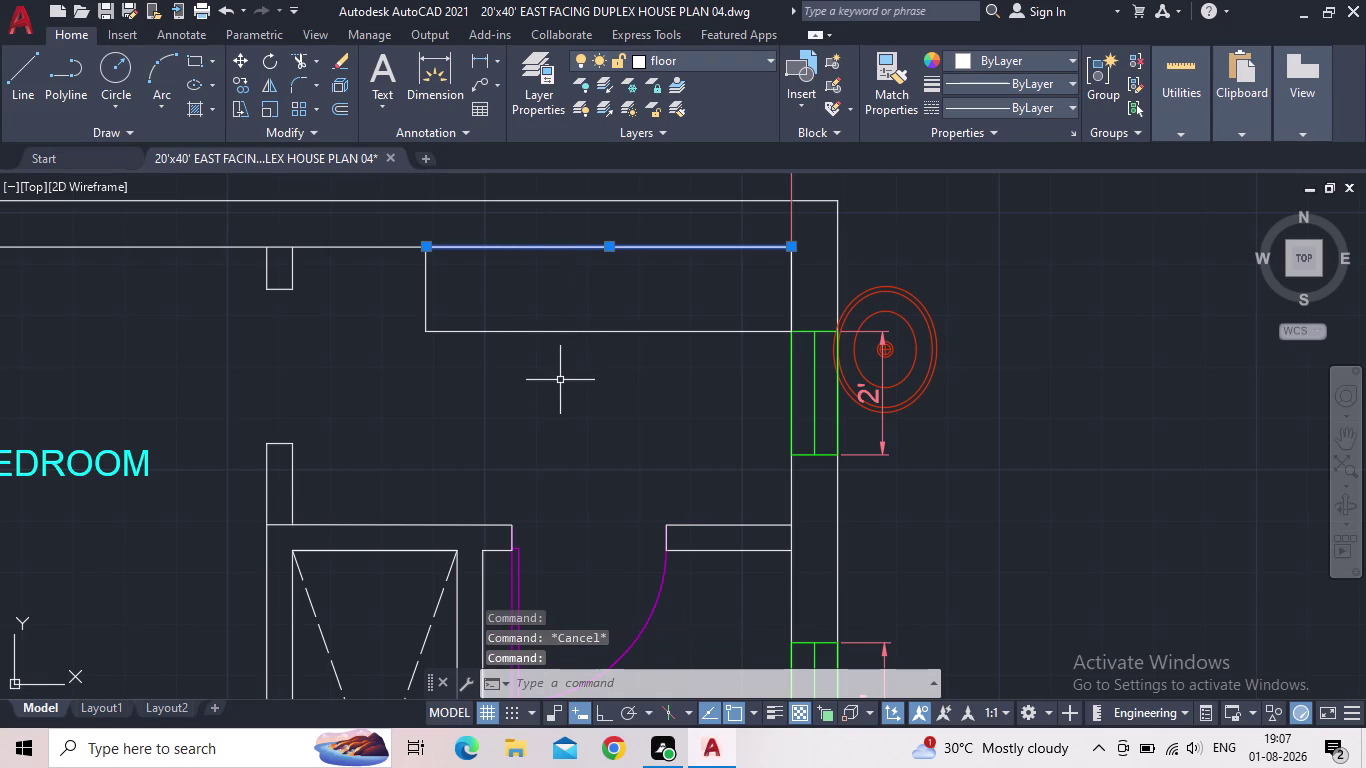
key(o)
key(Return)
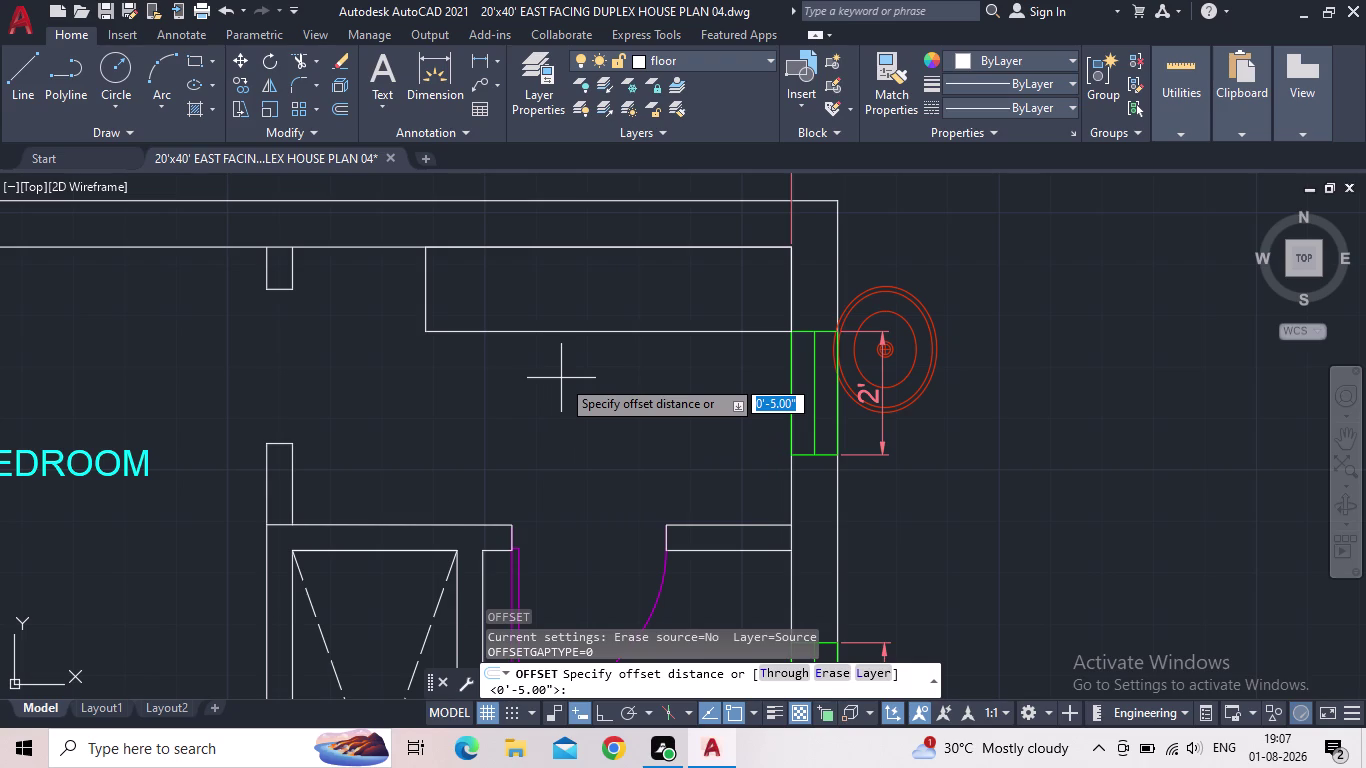
text(0.5)
key(apostrophe)
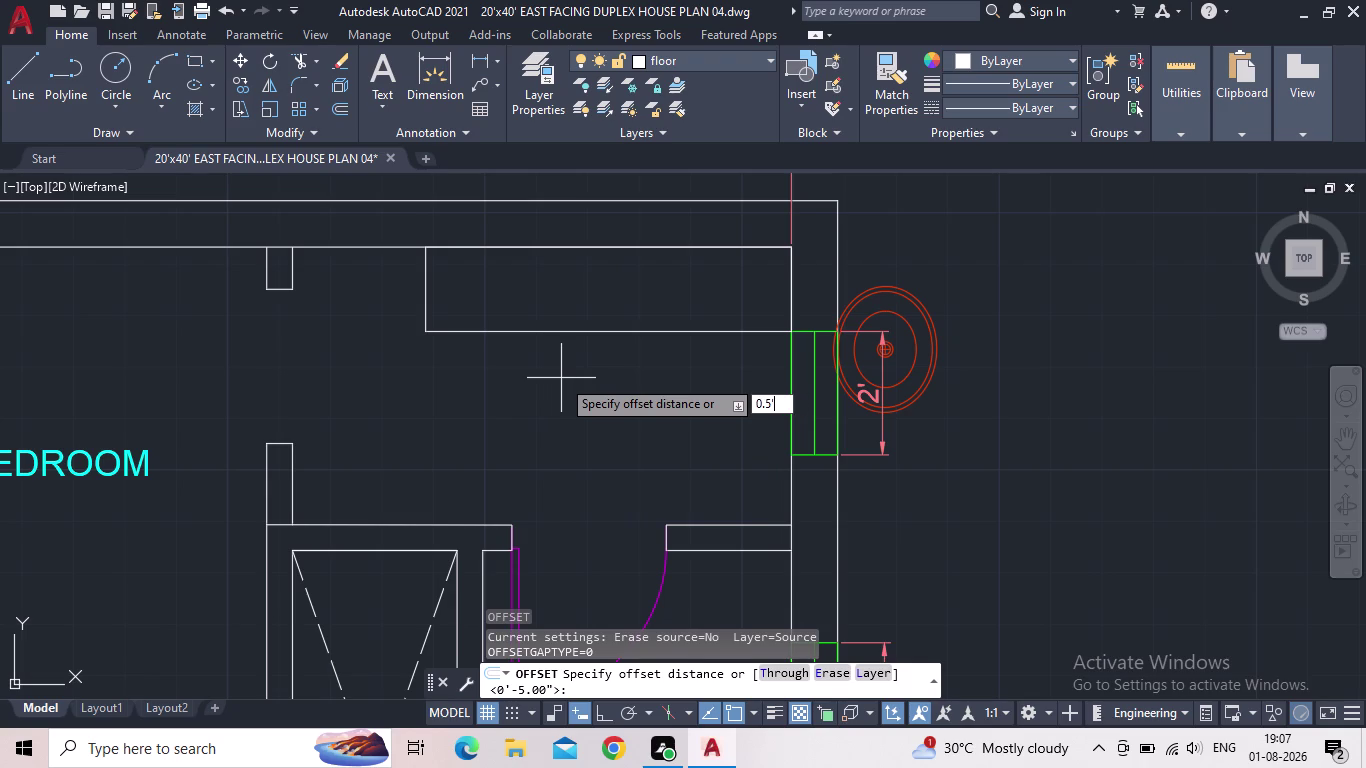
key(Return)
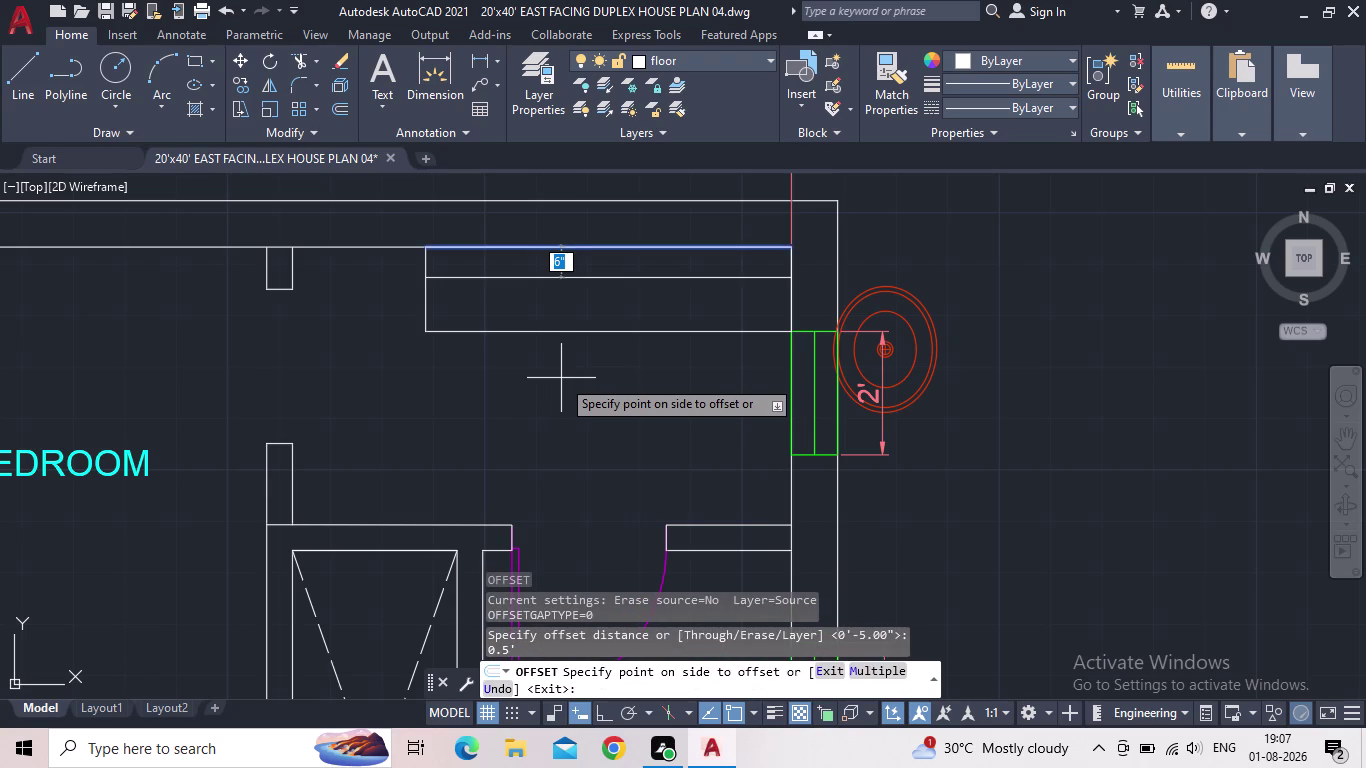
key(Escape)
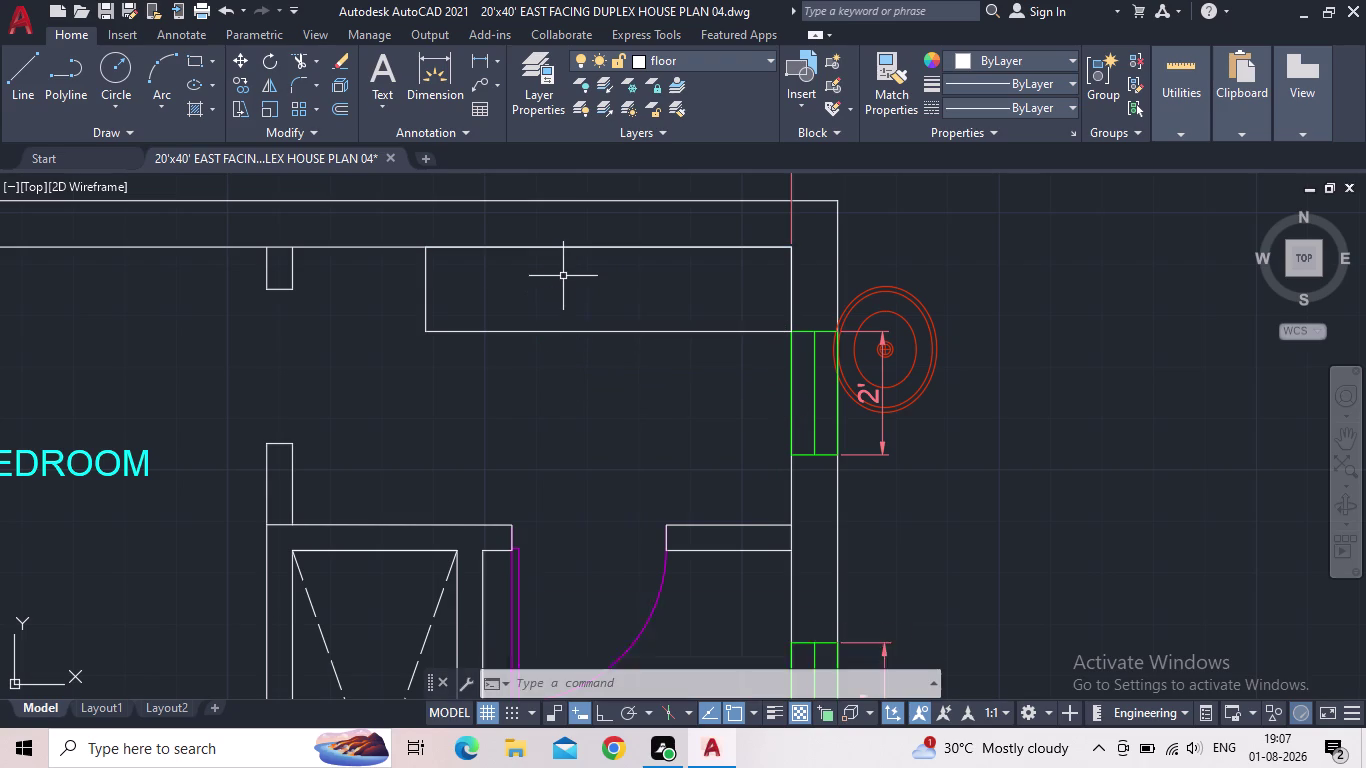
text(2)
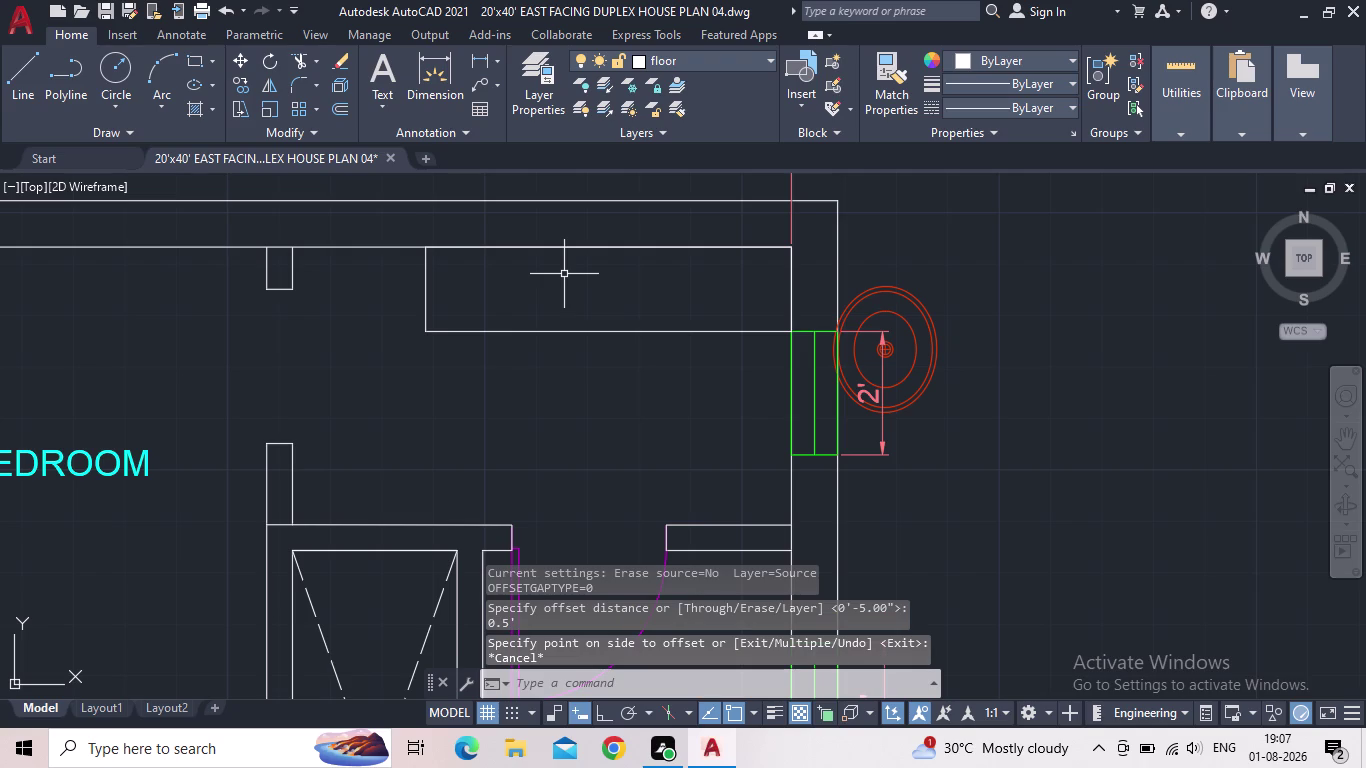
Set the OFFSET distance to 2 inches after cancelling a failed entry.
text(")
key(Return)
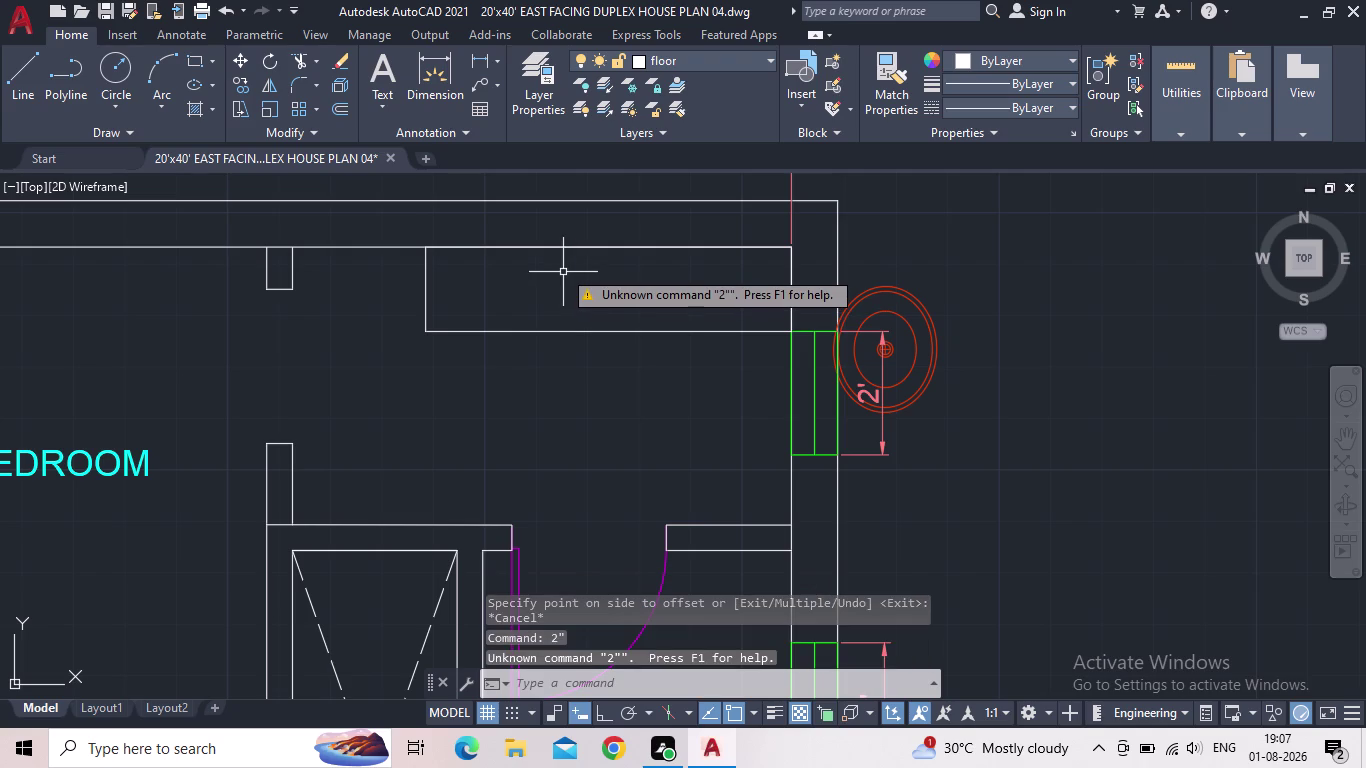
key(Escape)
key(Escape)
key(Escape)
key(Escape)
key(o)
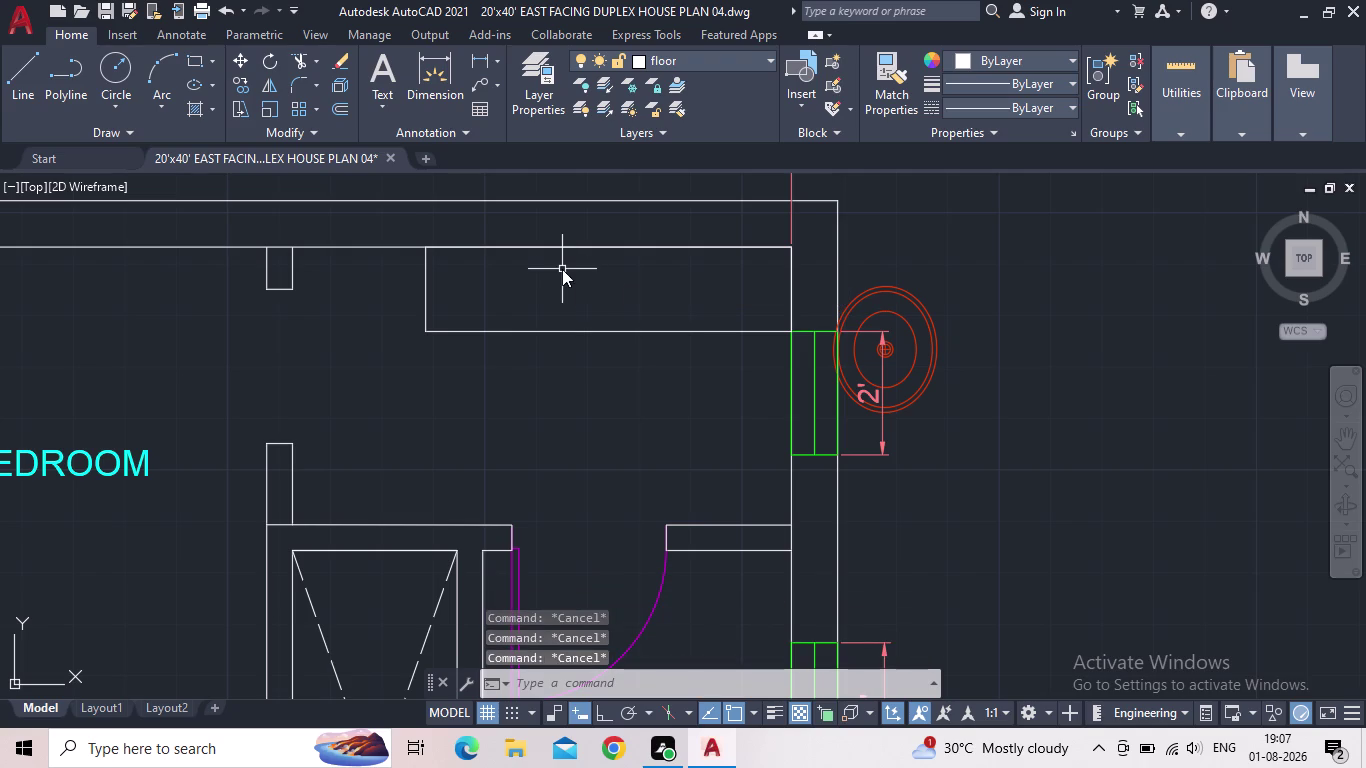
key(Return)
key(2)
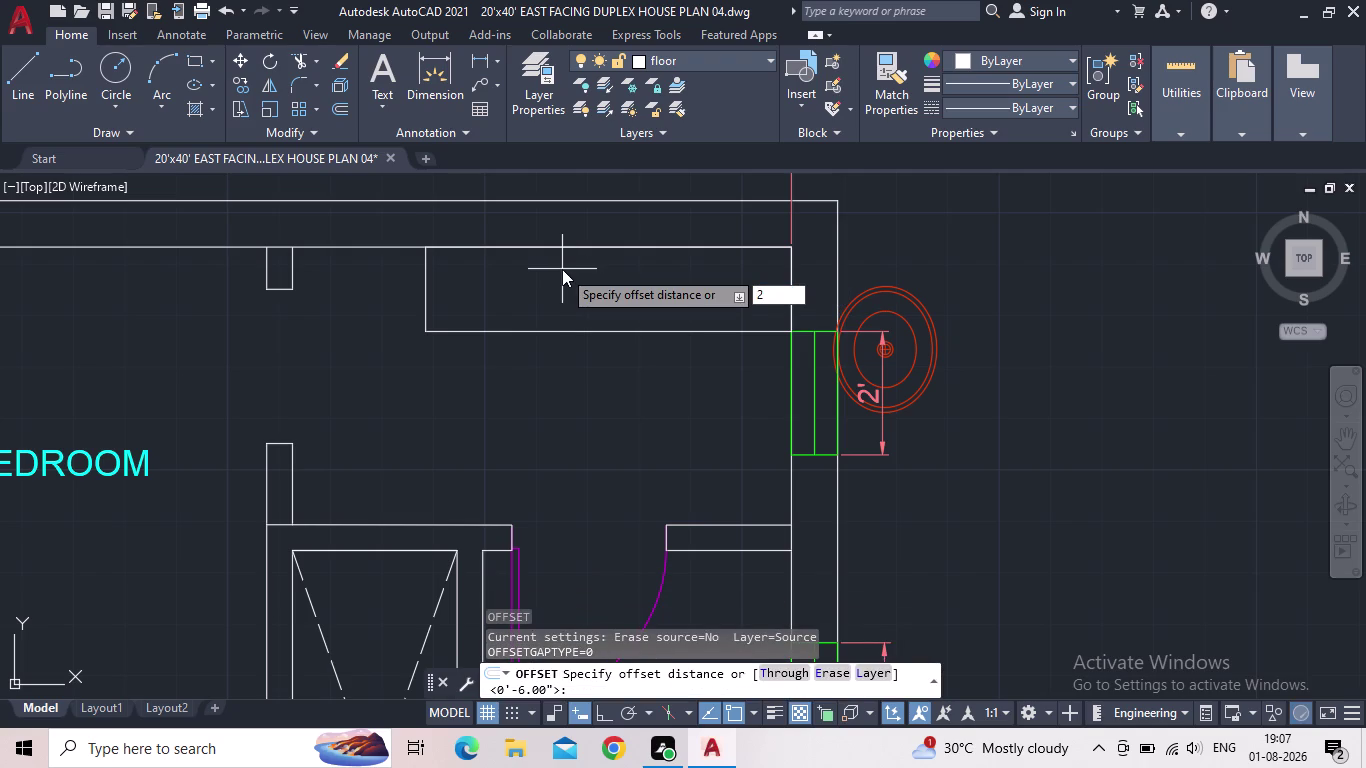
key(shift+quotedbl)
key(Return)
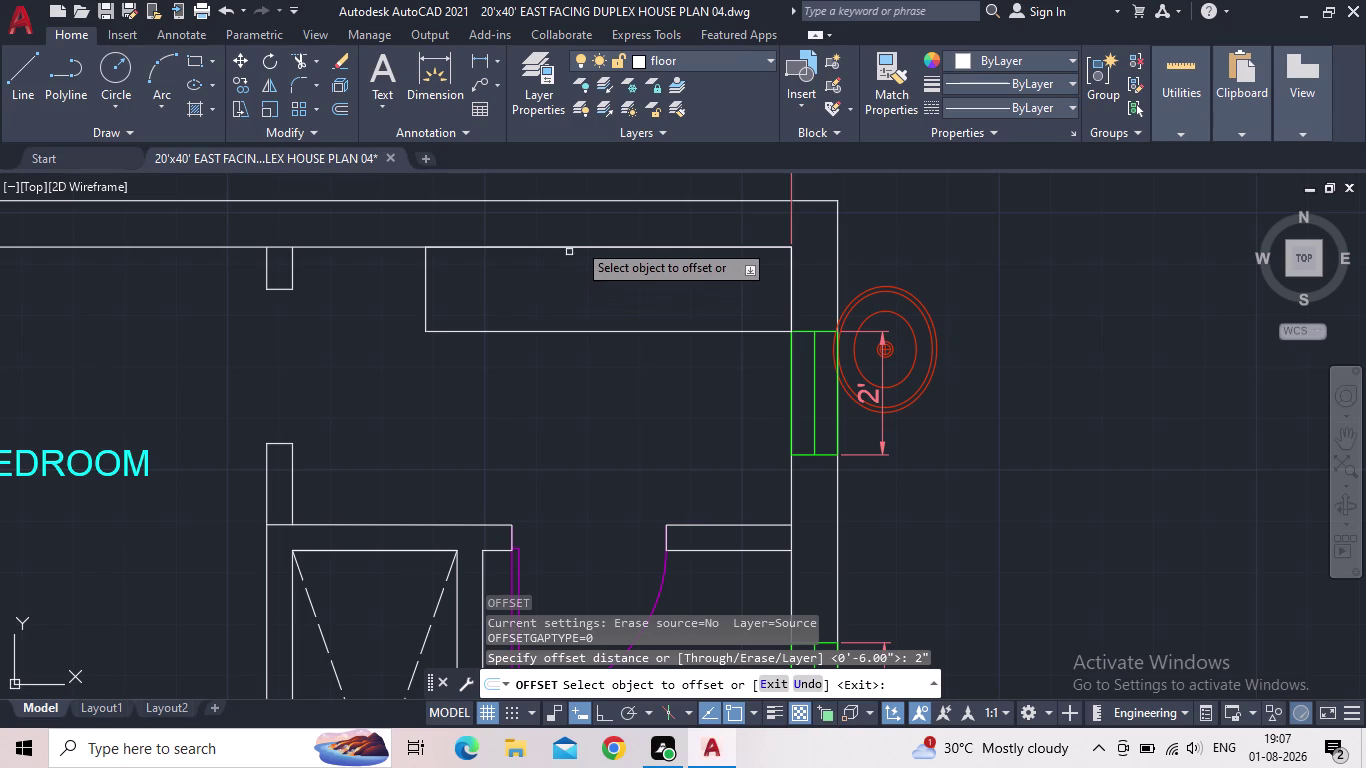
Offset the wardrobe's top line downward into four successive 2-inch shelf lines.
click(574, 247)
click(576, 290)
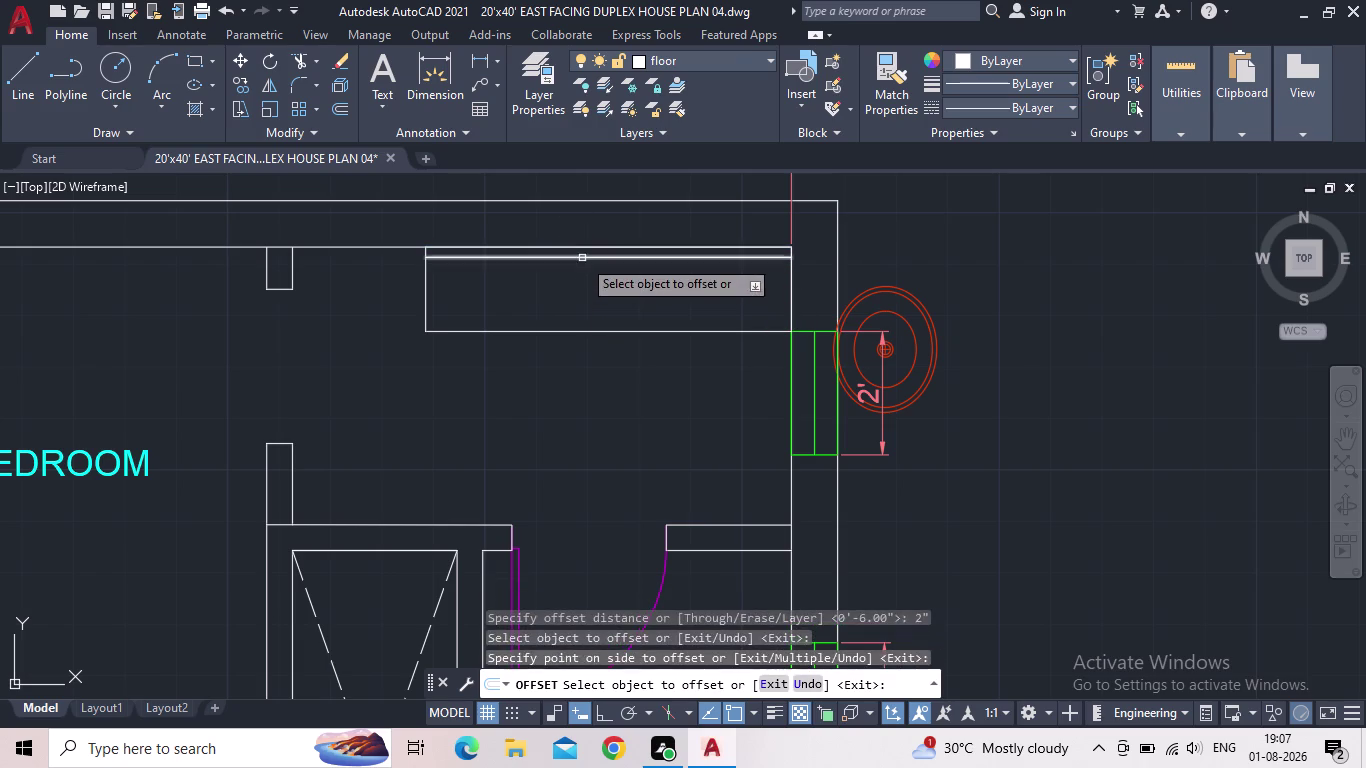
click(582, 257)
click(583, 291)
click(584, 269)
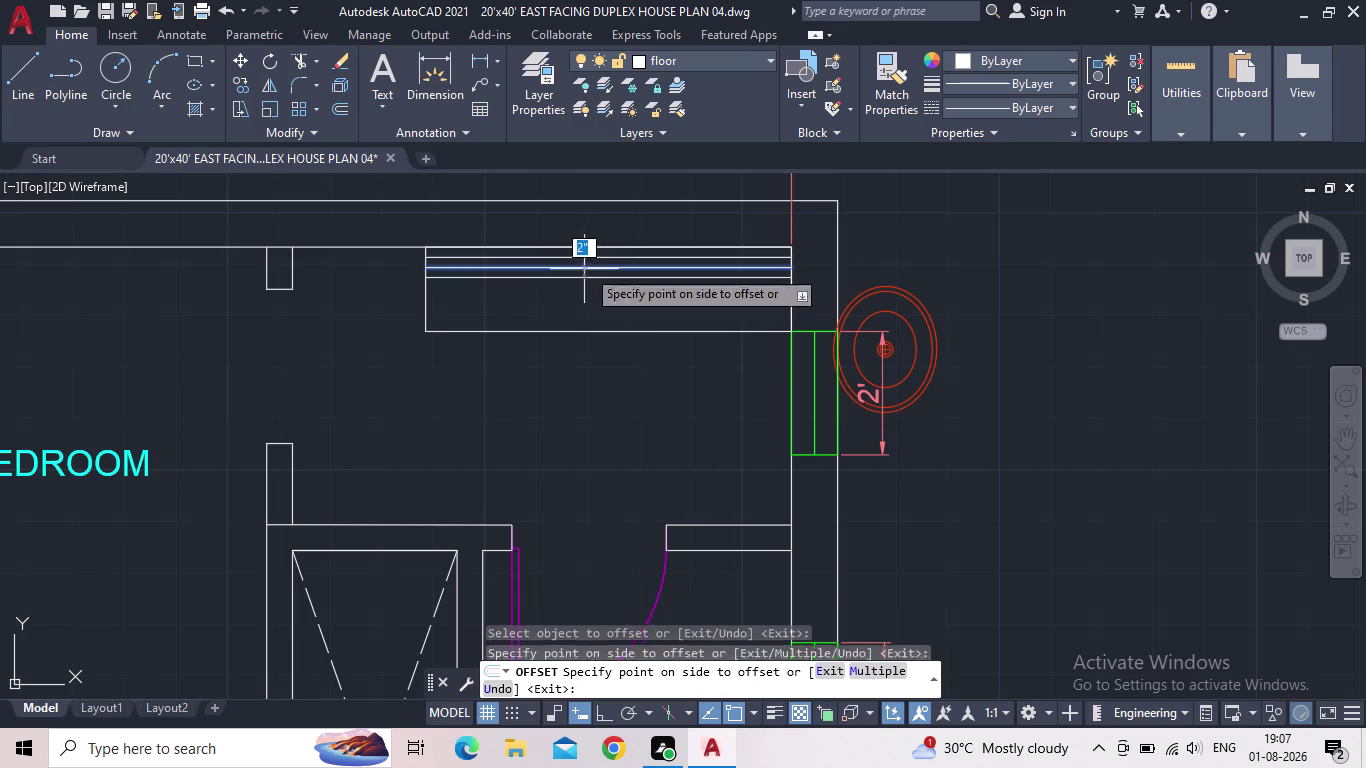
click(585, 297)
click(584, 279)
click(585, 299)
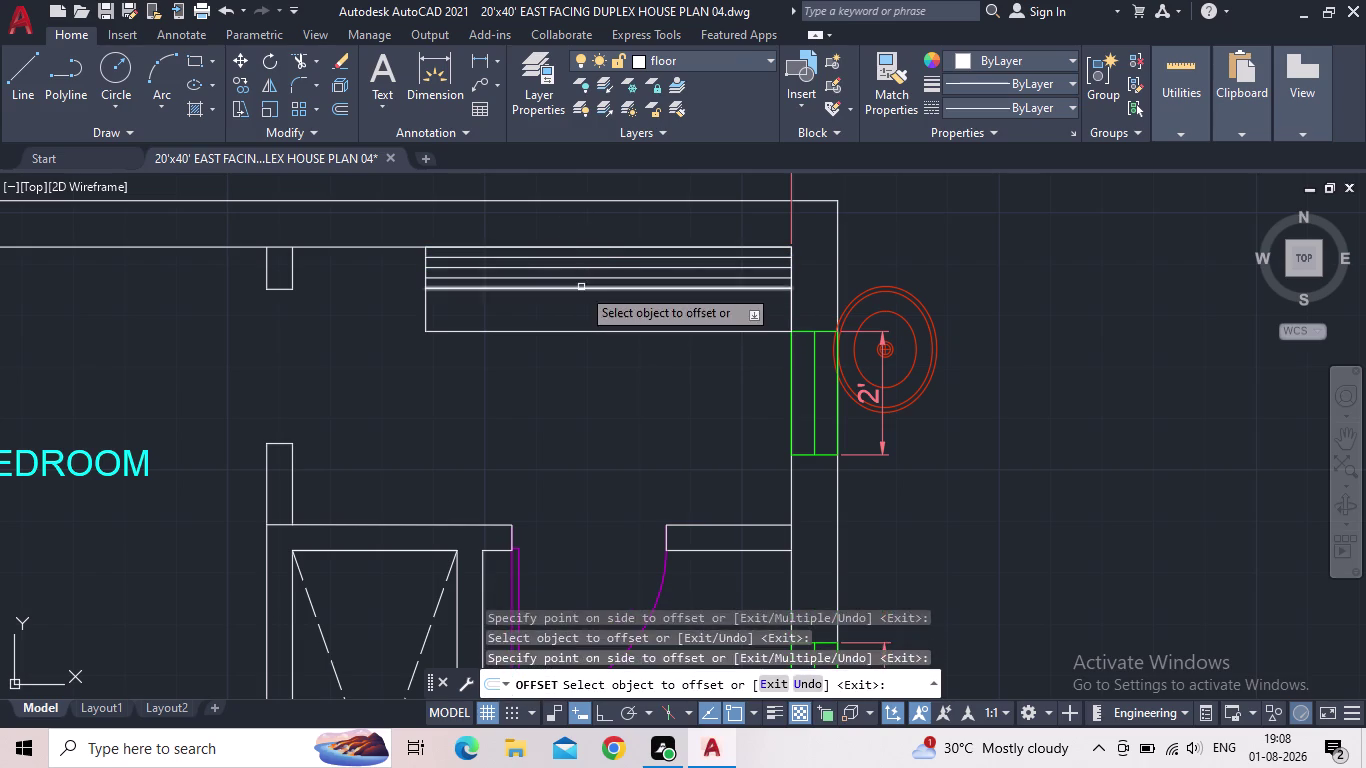
Add three more 2-inch shelf lines below and end the offset.
click(581, 287)
click(584, 310)
click(581, 300)
click(582, 318)
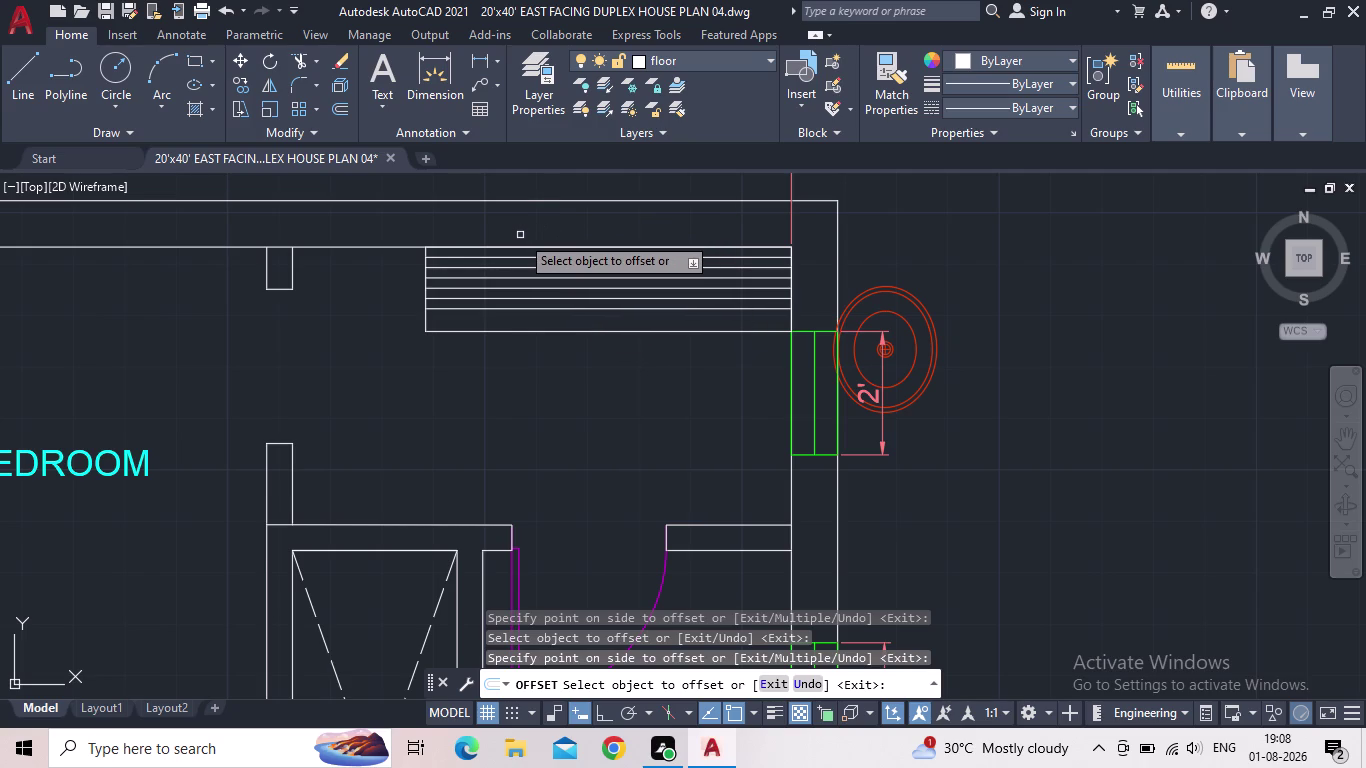
click(500, 310)
click(510, 327)
scroll(down, 3)
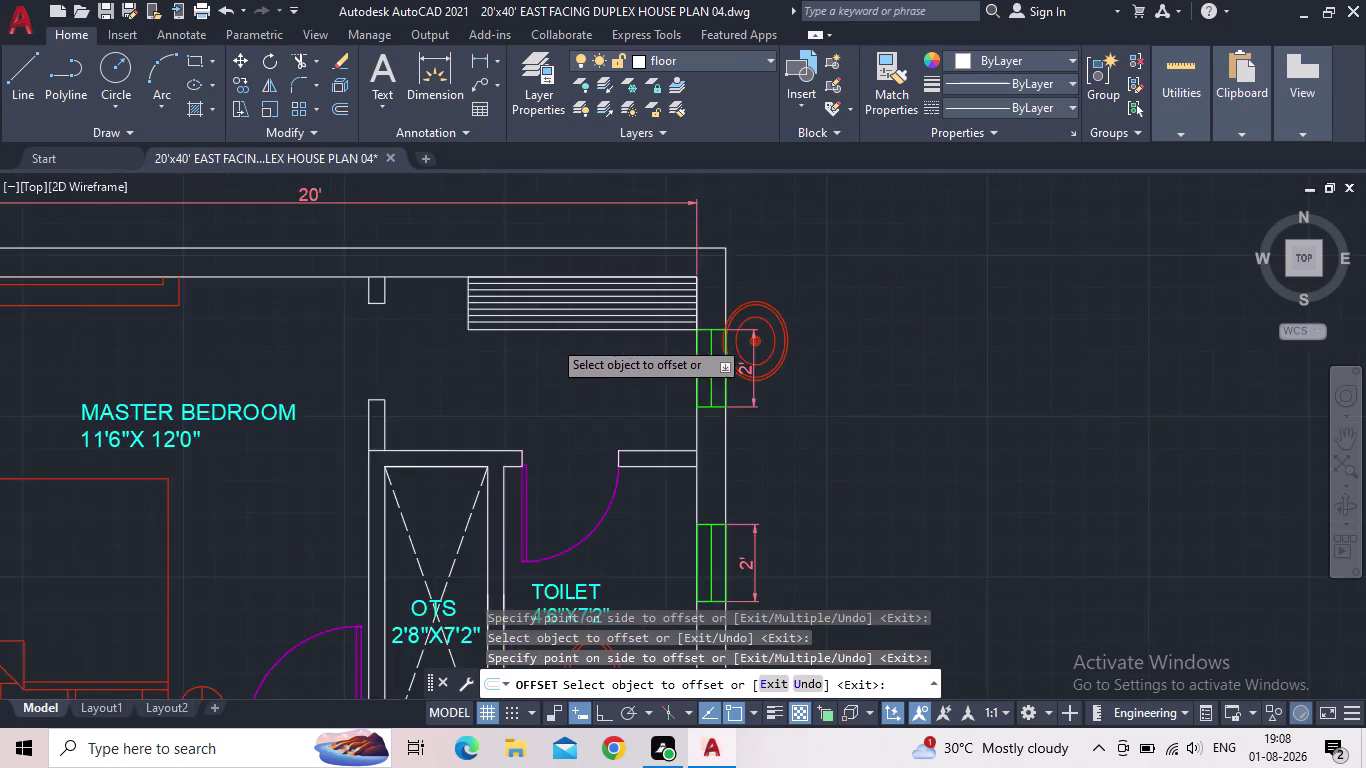
middle_drag(568, 352, 581, 332)
key(Escape)
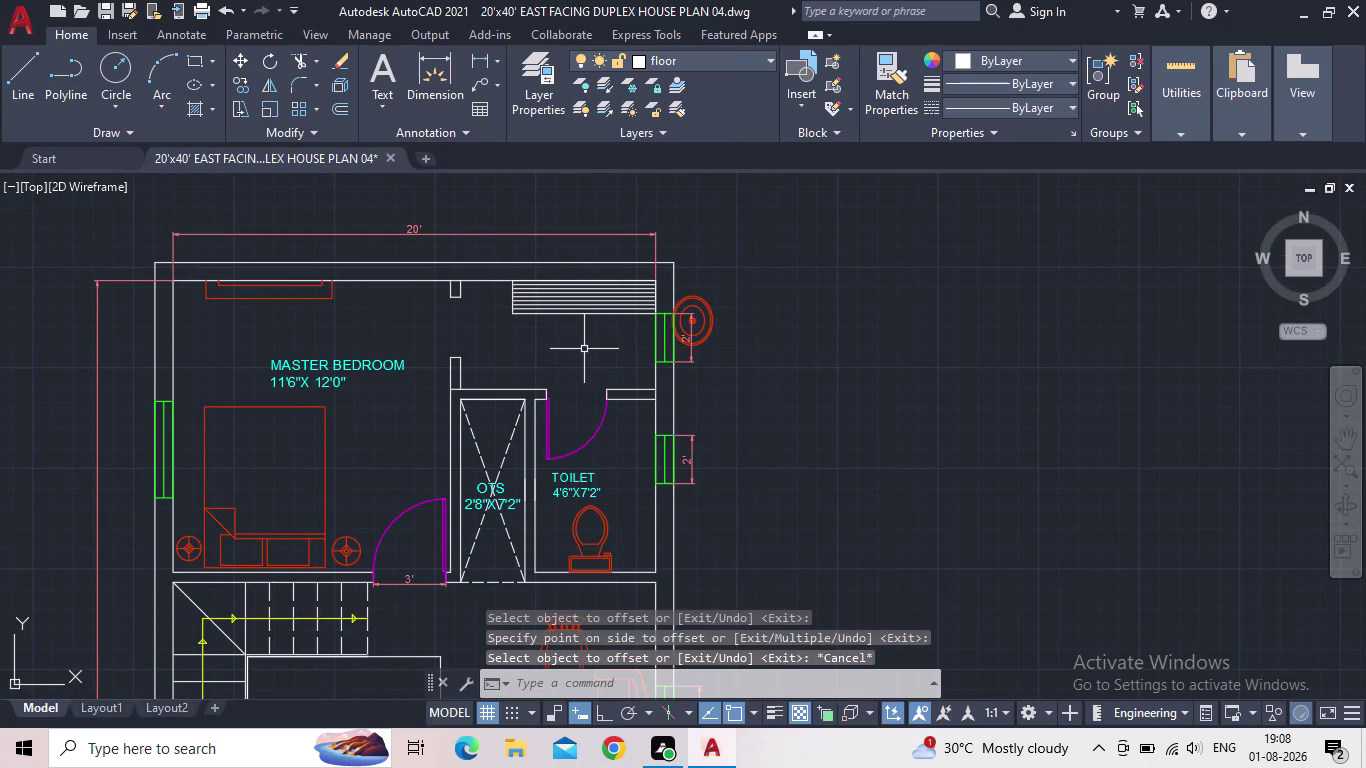
Zoom in on the bedroom toilet and select the wash basin beyond its east wall.
click(107, 14)
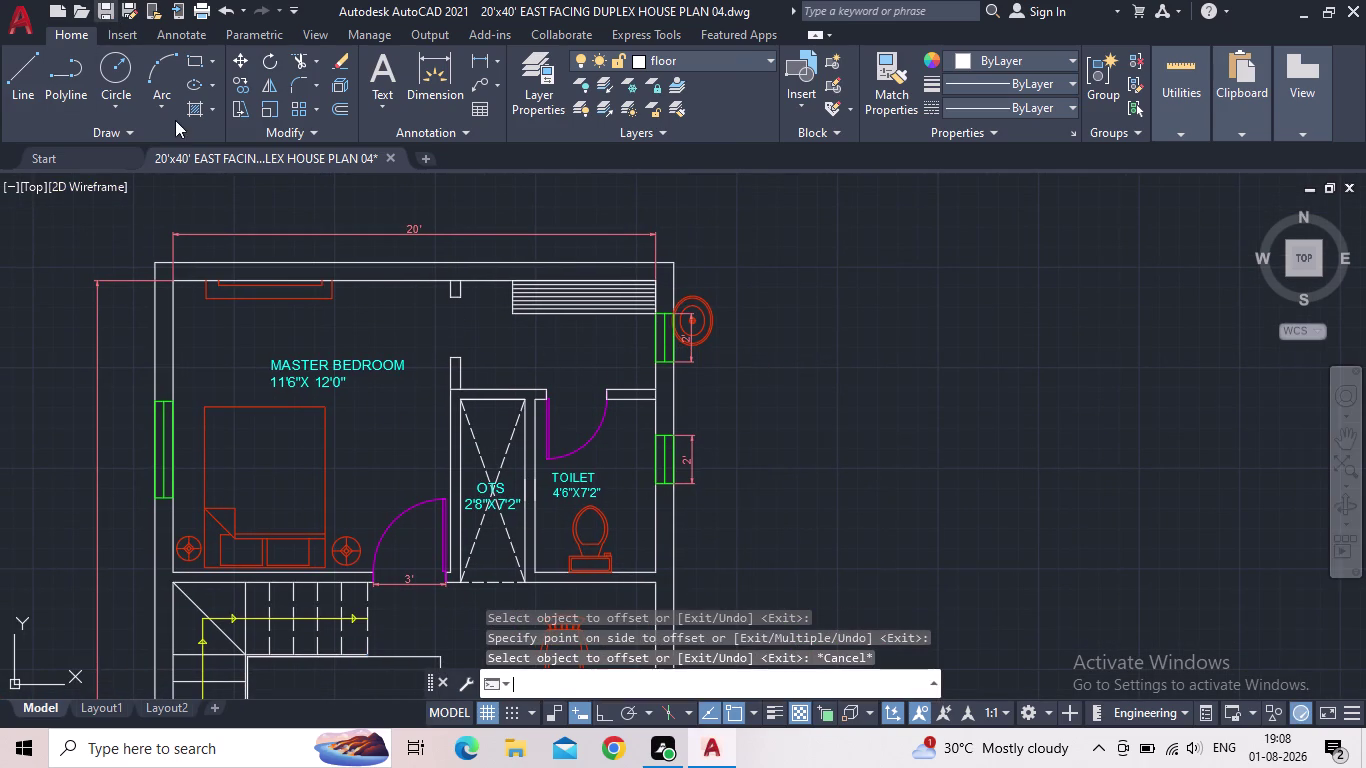
middle_drag(537, 351, 465, 300)
scroll(down, 3)
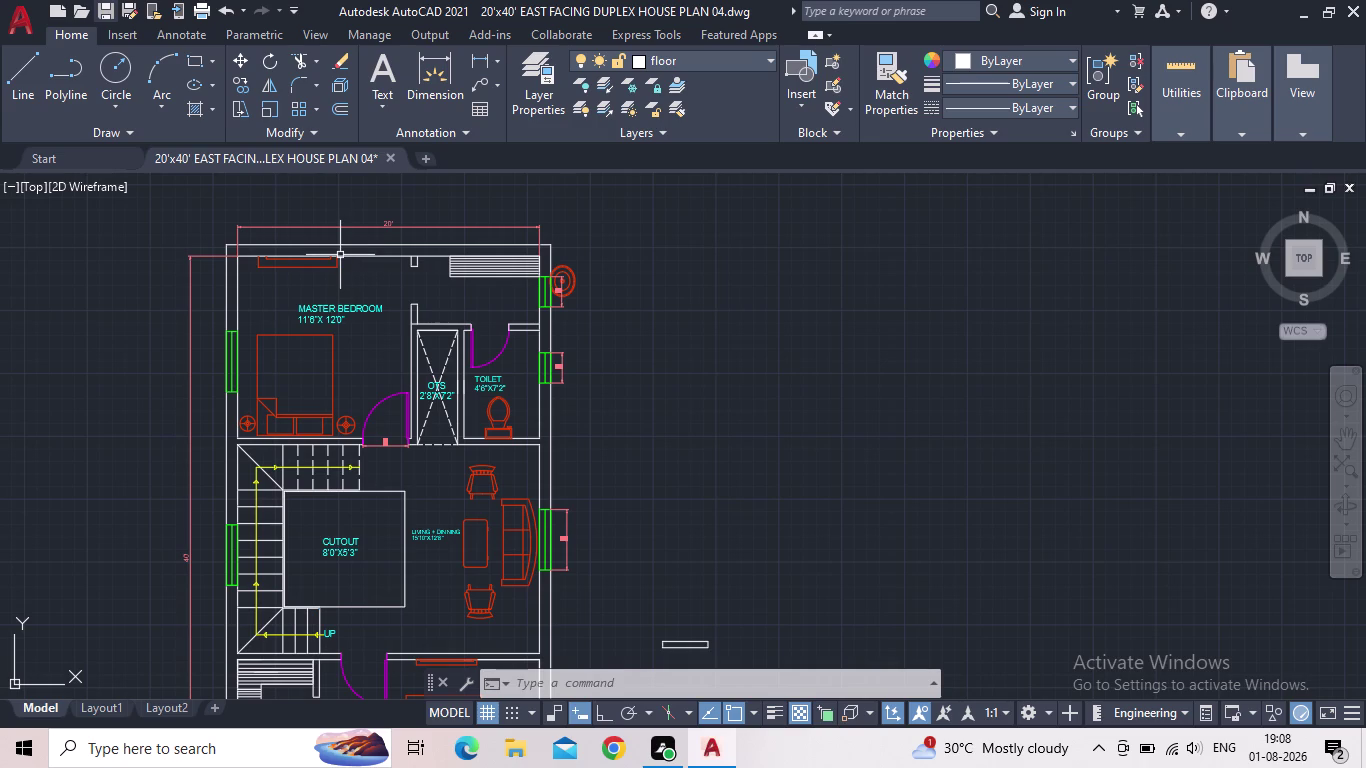
scroll(down, 3)
scroll(up, 3)
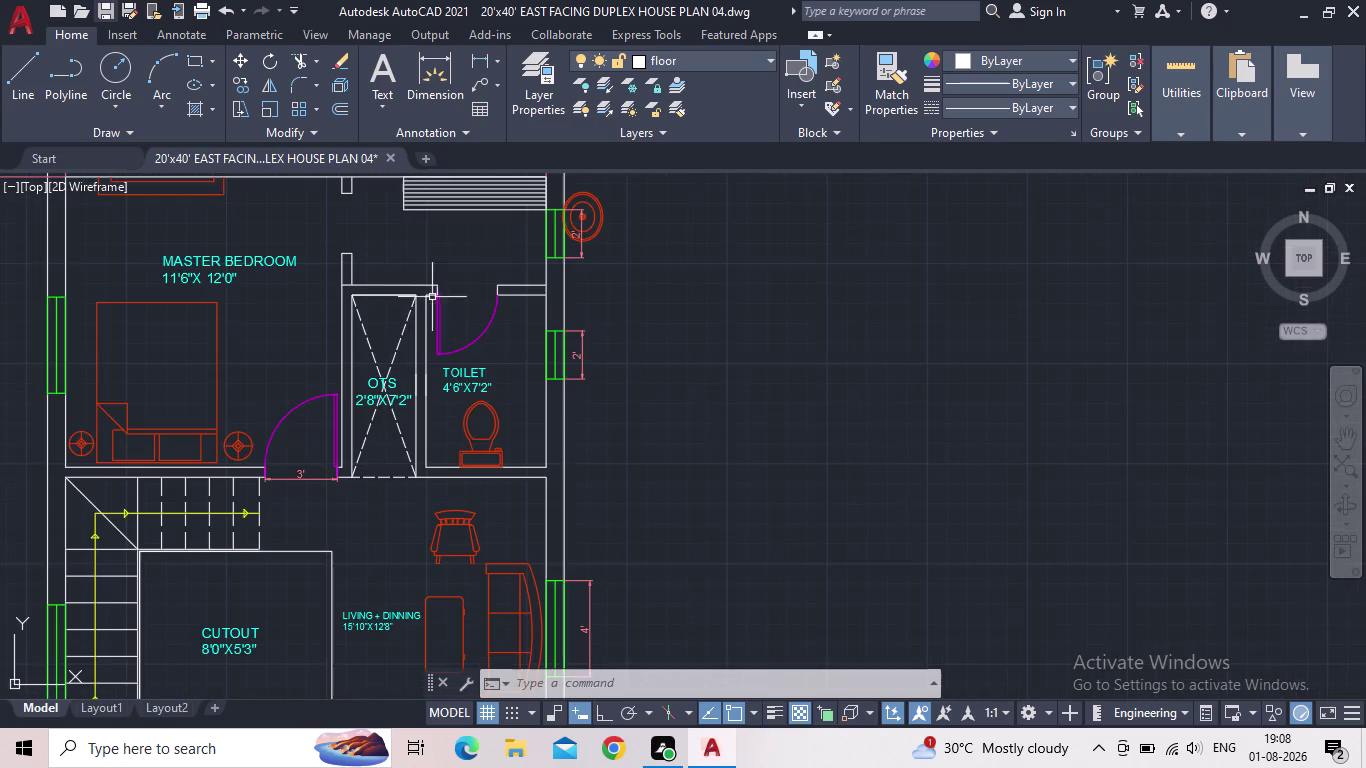
middle_drag(411, 249, 448, 353)
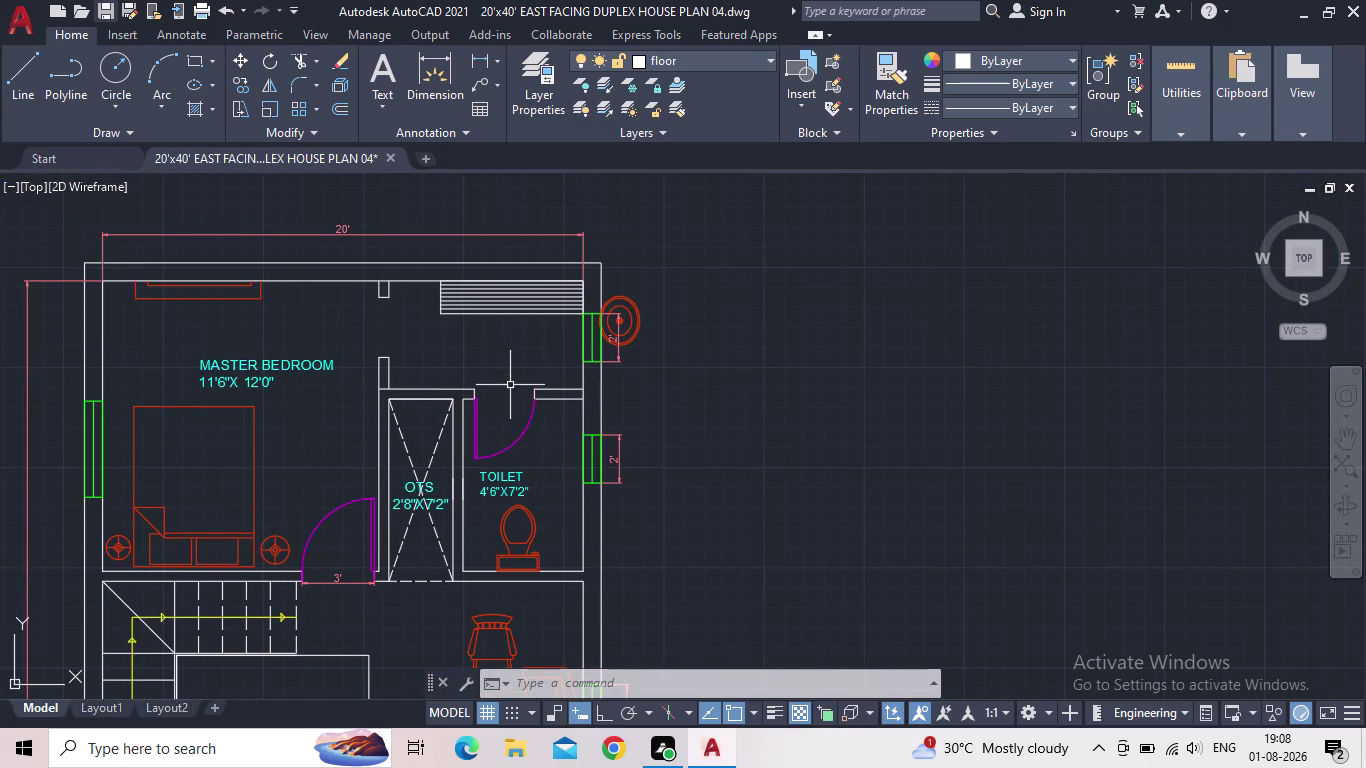
scroll(down, 3)
middle_drag(544, 412, 547, 377)
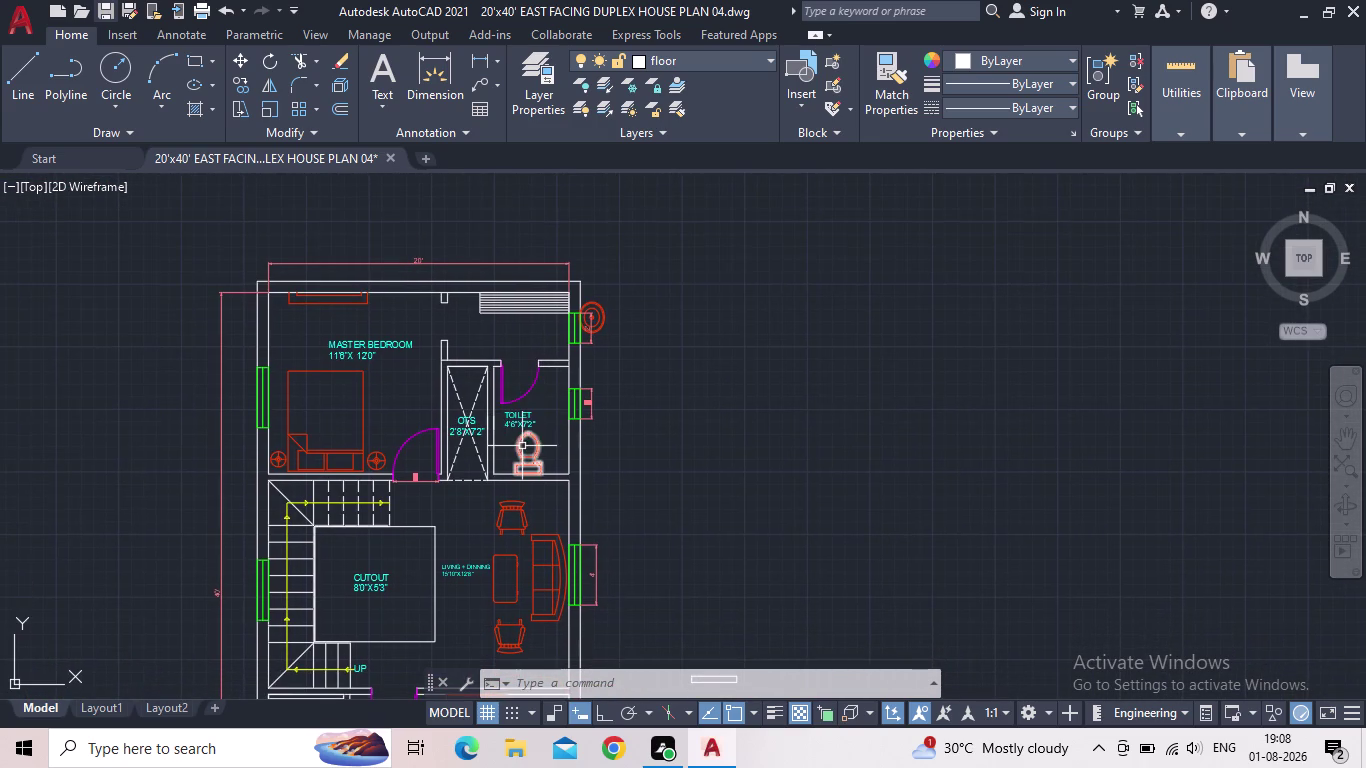
scroll(up, 3)
click(649, 245)
Relocate the round wash basin by its centre grip into the toilet's upper corner.
scroll(up, 3)
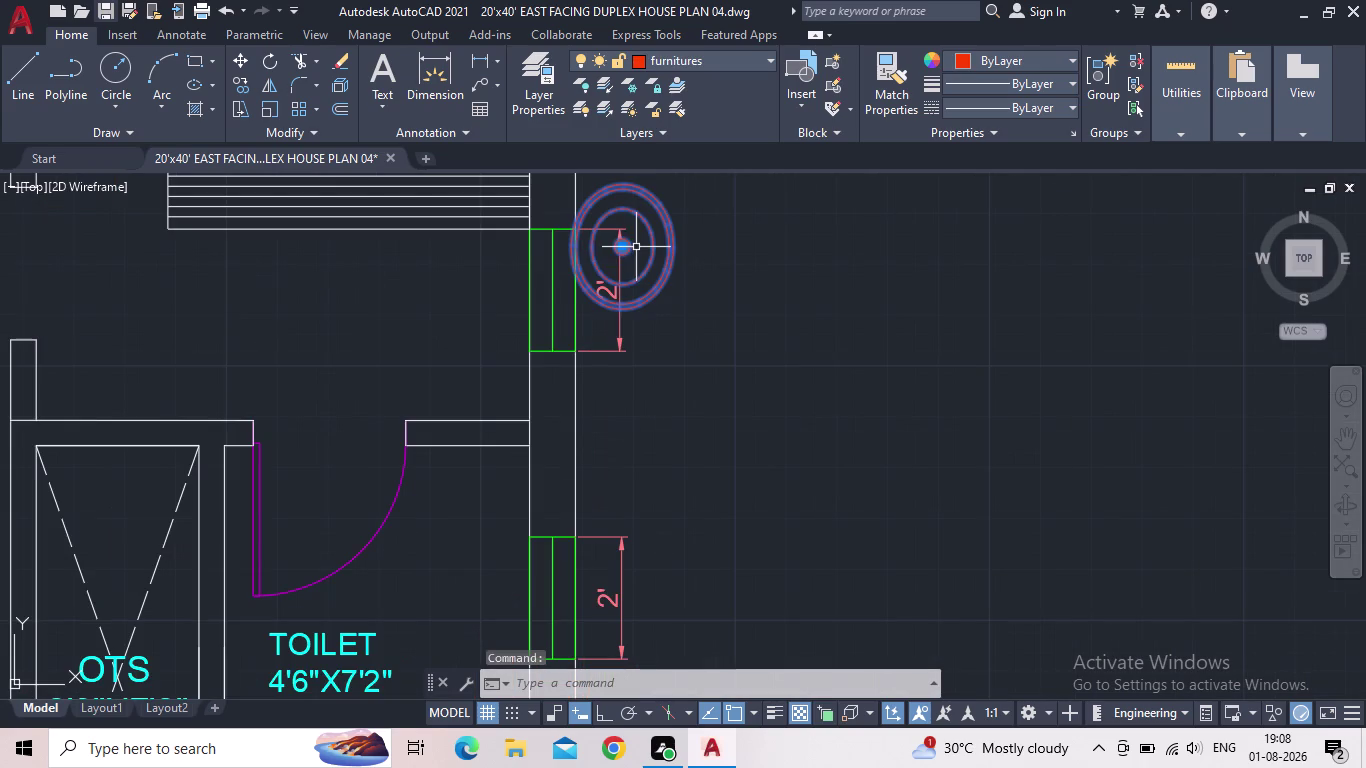
click(622, 249)
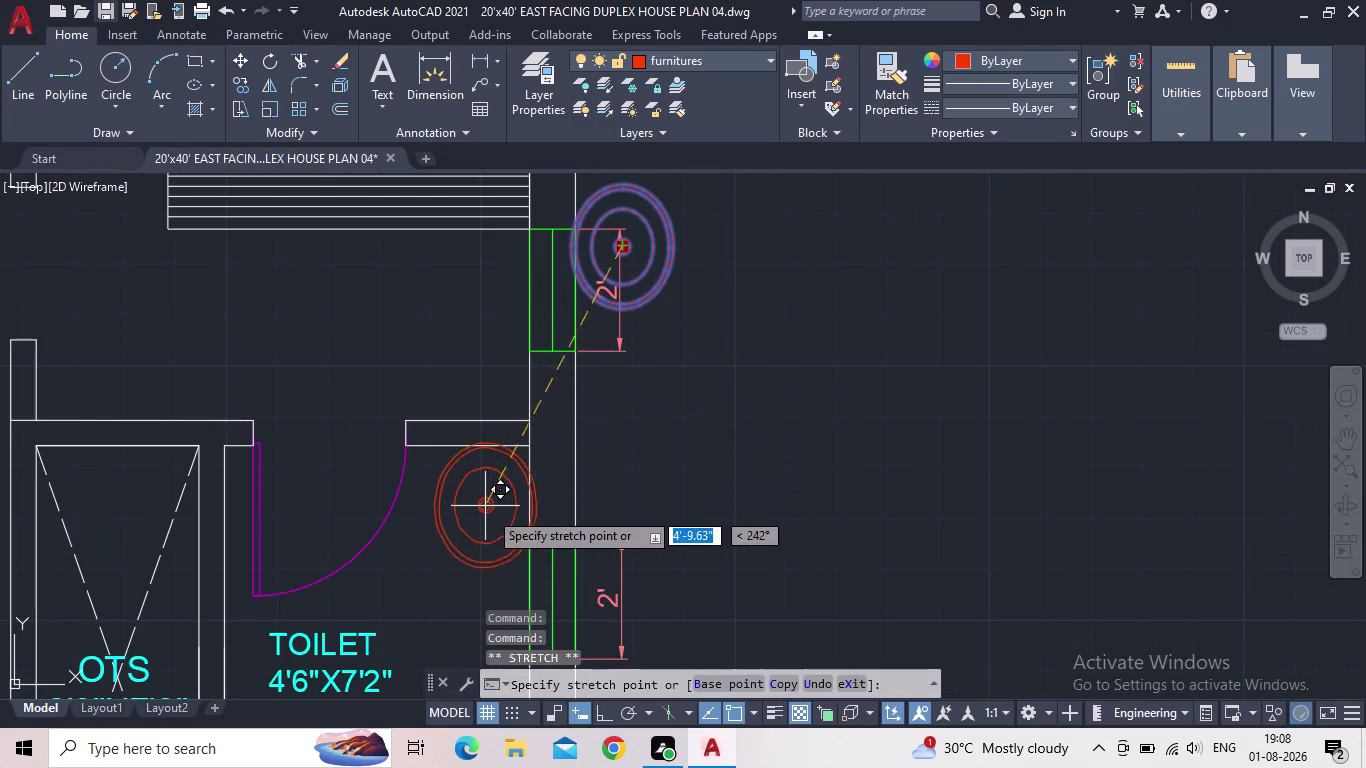
middle_drag(664, 404, 827, 281)
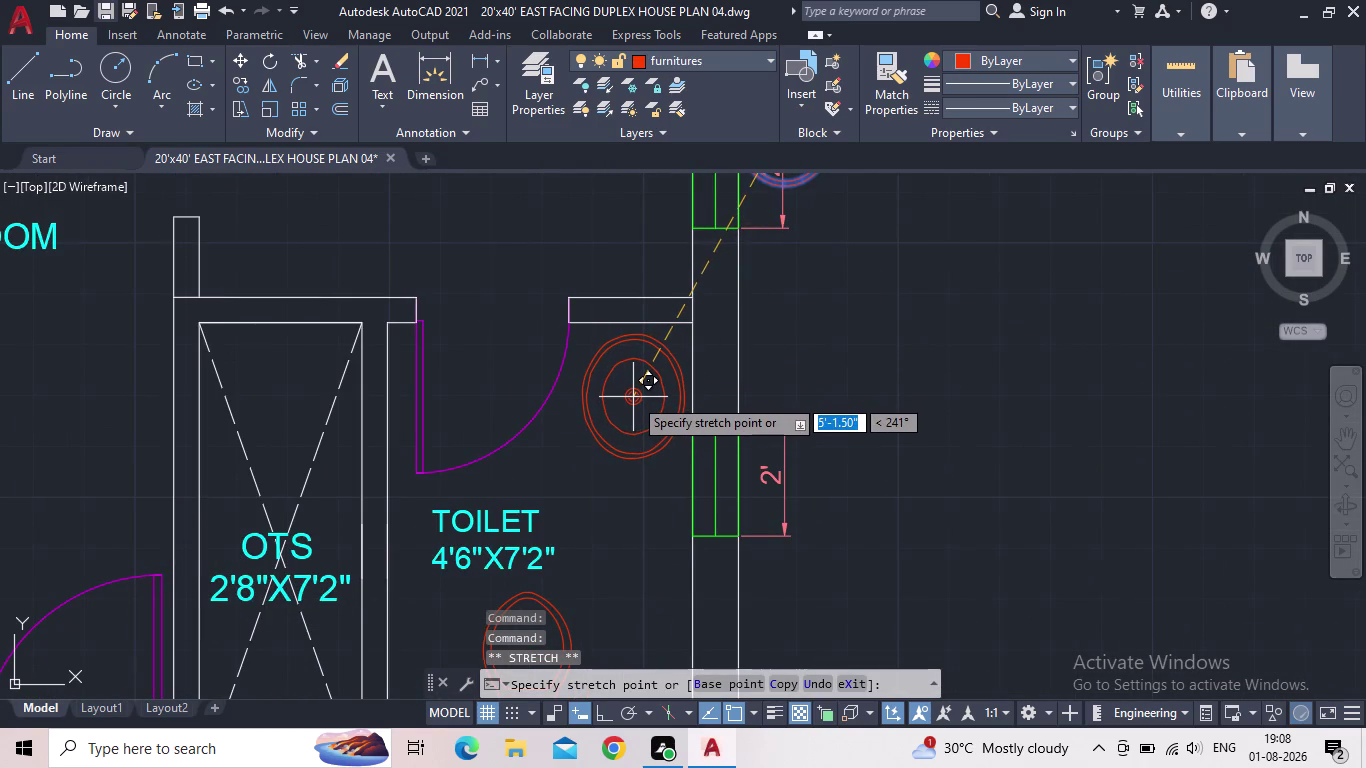
click(633, 397)
scroll(down, 3)
middle_drag(761, 338, 849, 345)
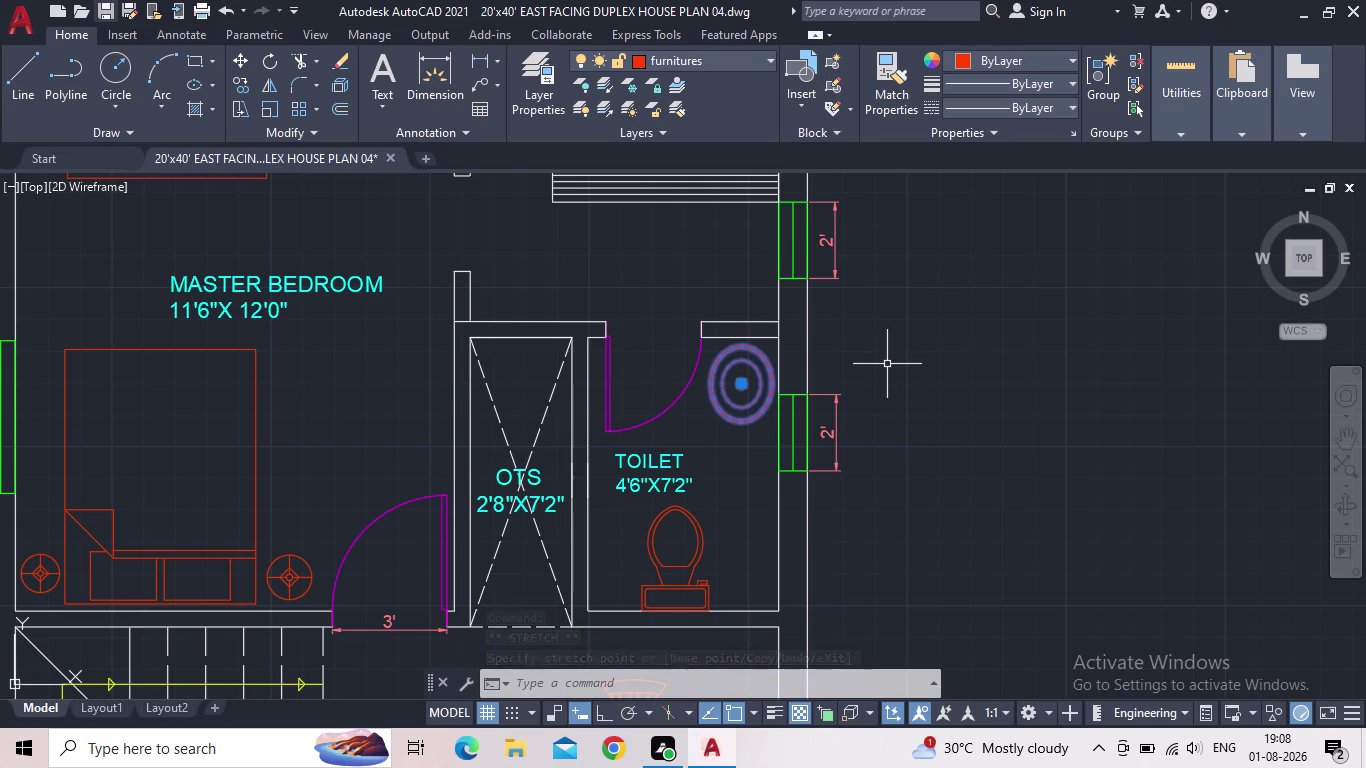
key(Escape)
scroll(down, 3)
middle_drag(836, 358, 716, 315)
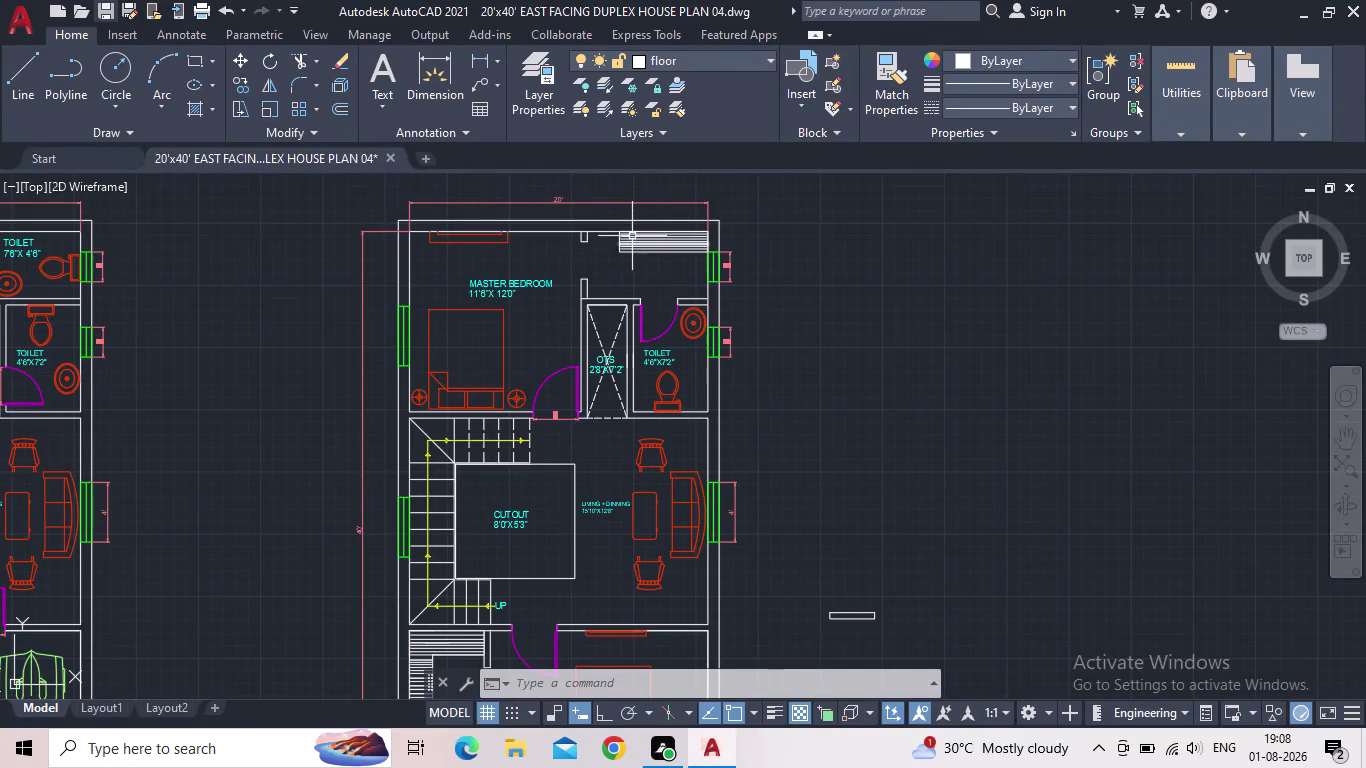
middle_drag(555, 266, 551, 263)
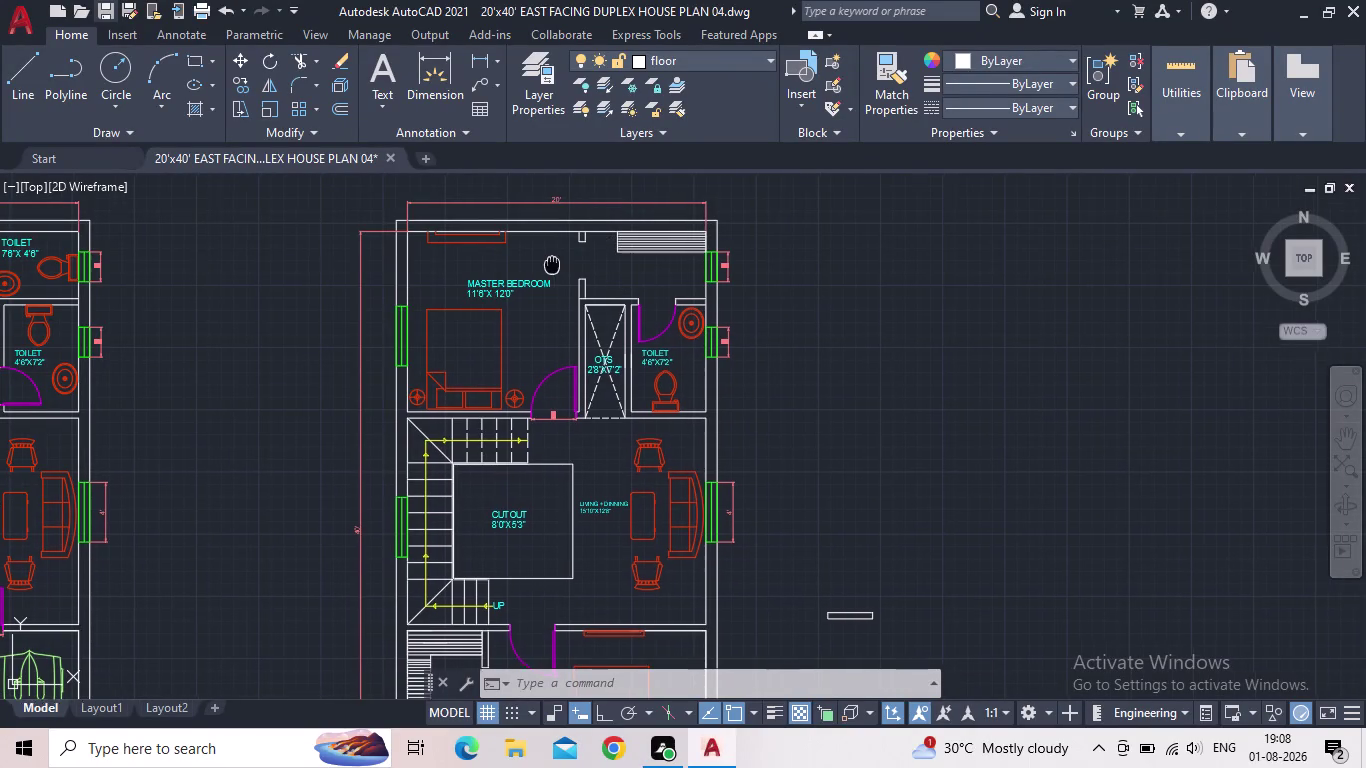
Move the MASTER BEDROOM label higher in the room, then nudge it slightly lower-right.
middle_drag(551, 263, 526, 237)
scroll(up, 3)
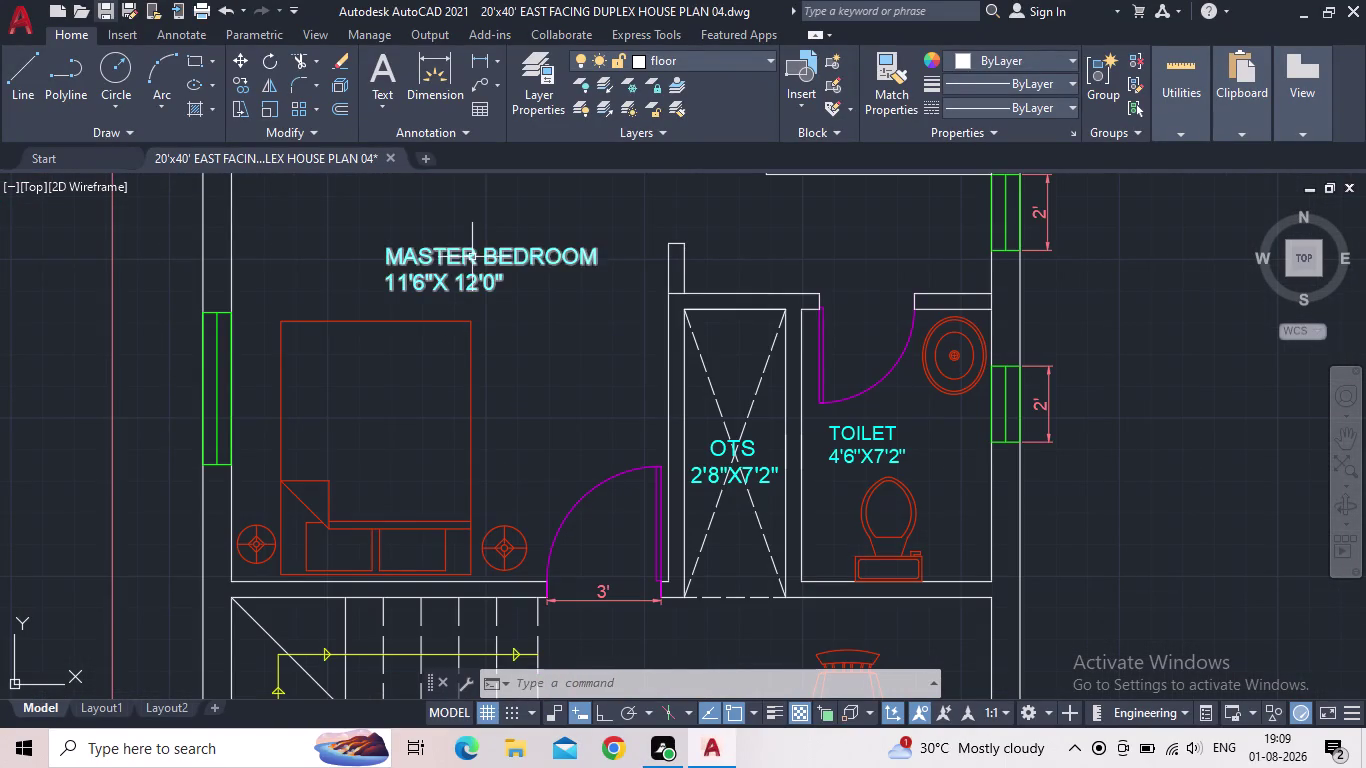
click(472, 257)
click(381, 246)
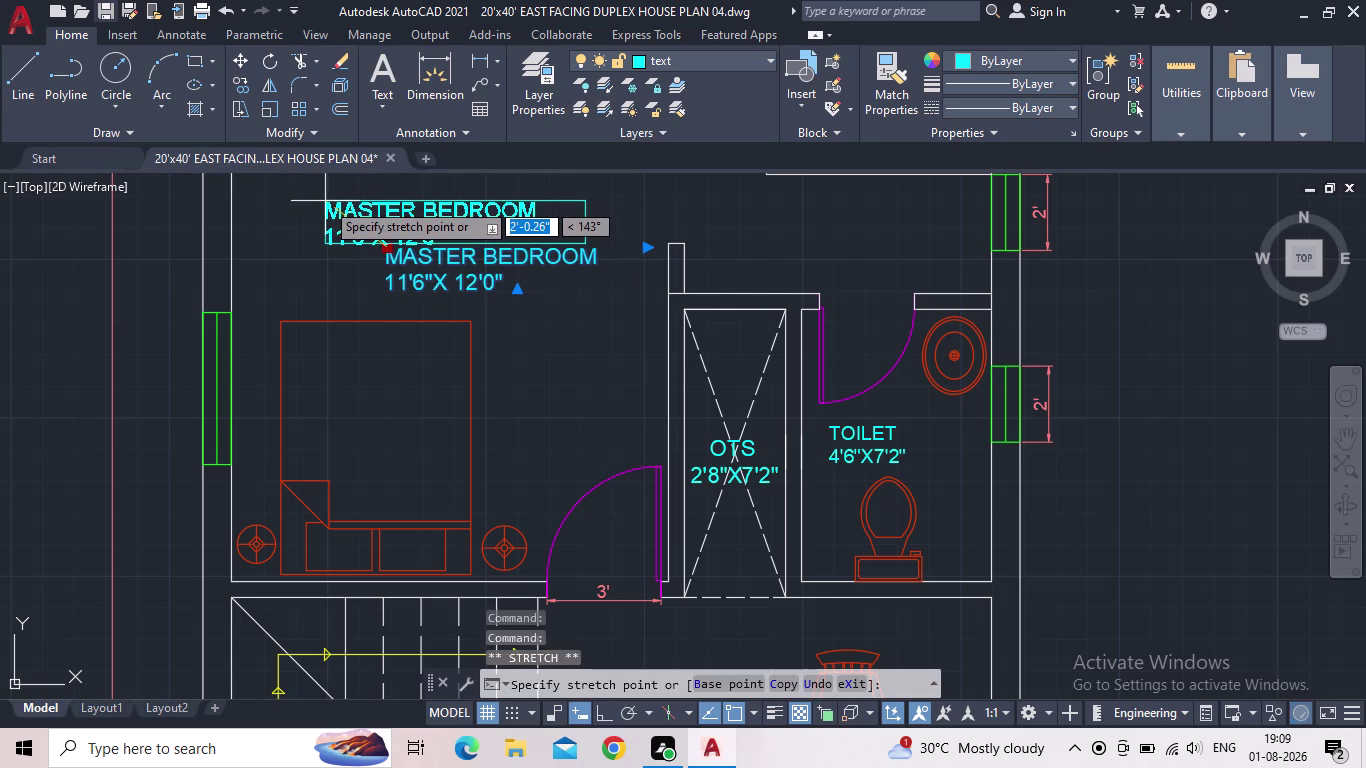
click(325, 201)
scroll(down, 3)
middle_drag(471, 259, 484, 340)
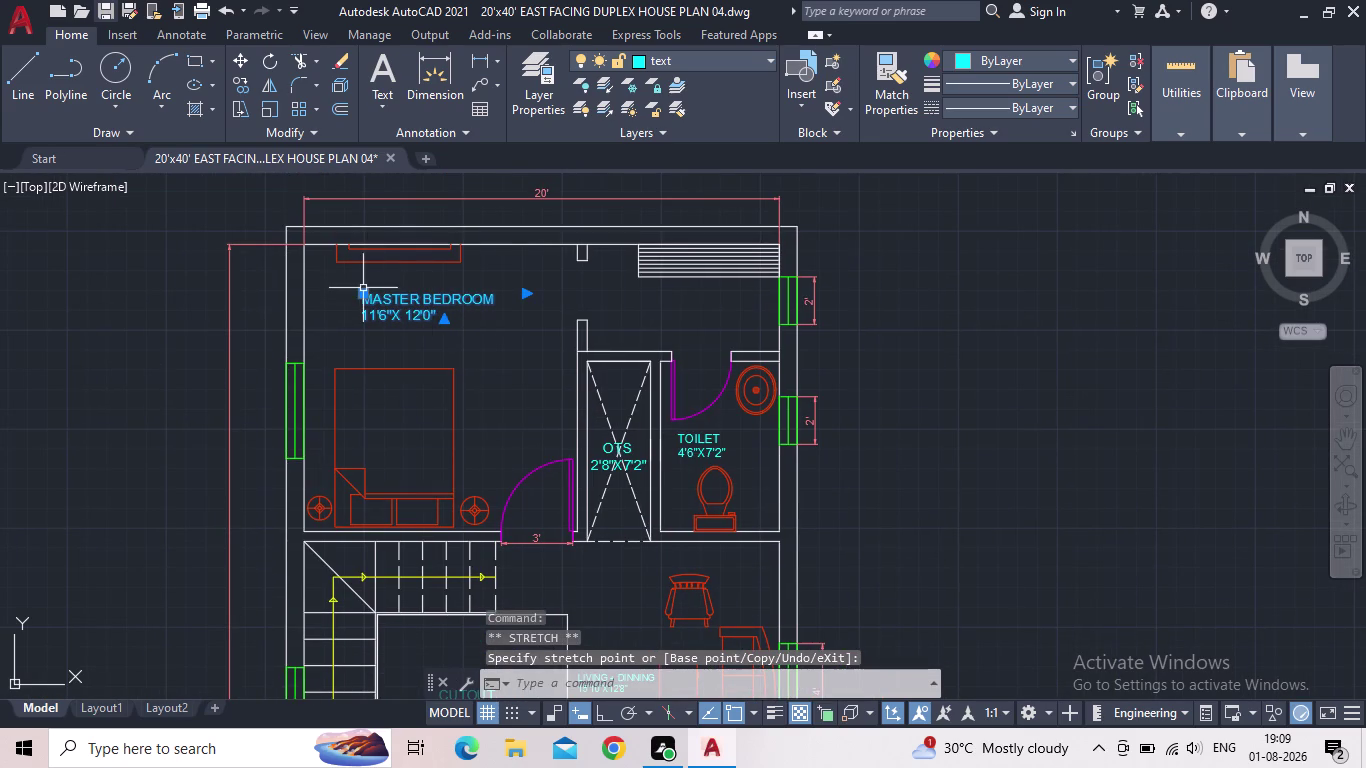
click(363, 290)
click(365, 309)
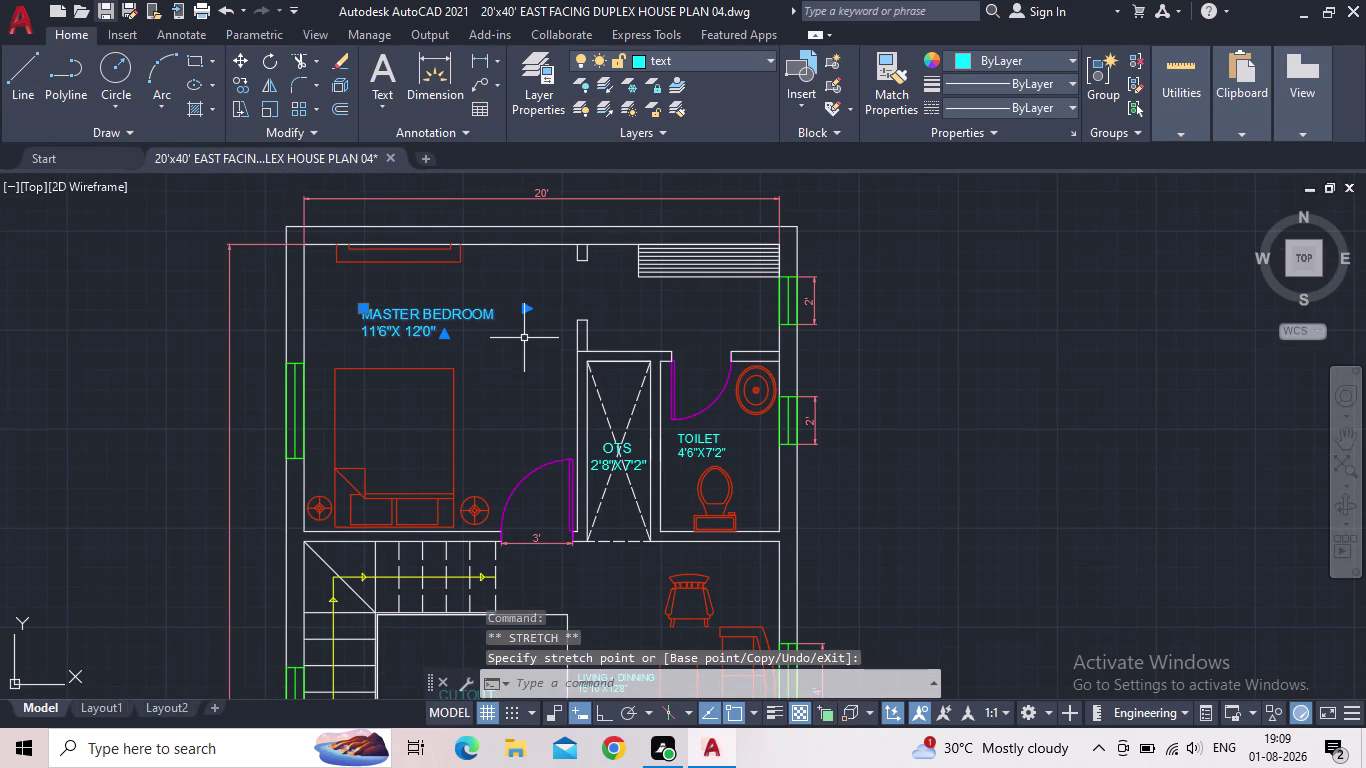
key(Escape)
middle_drag(494, 335, 449, 287)
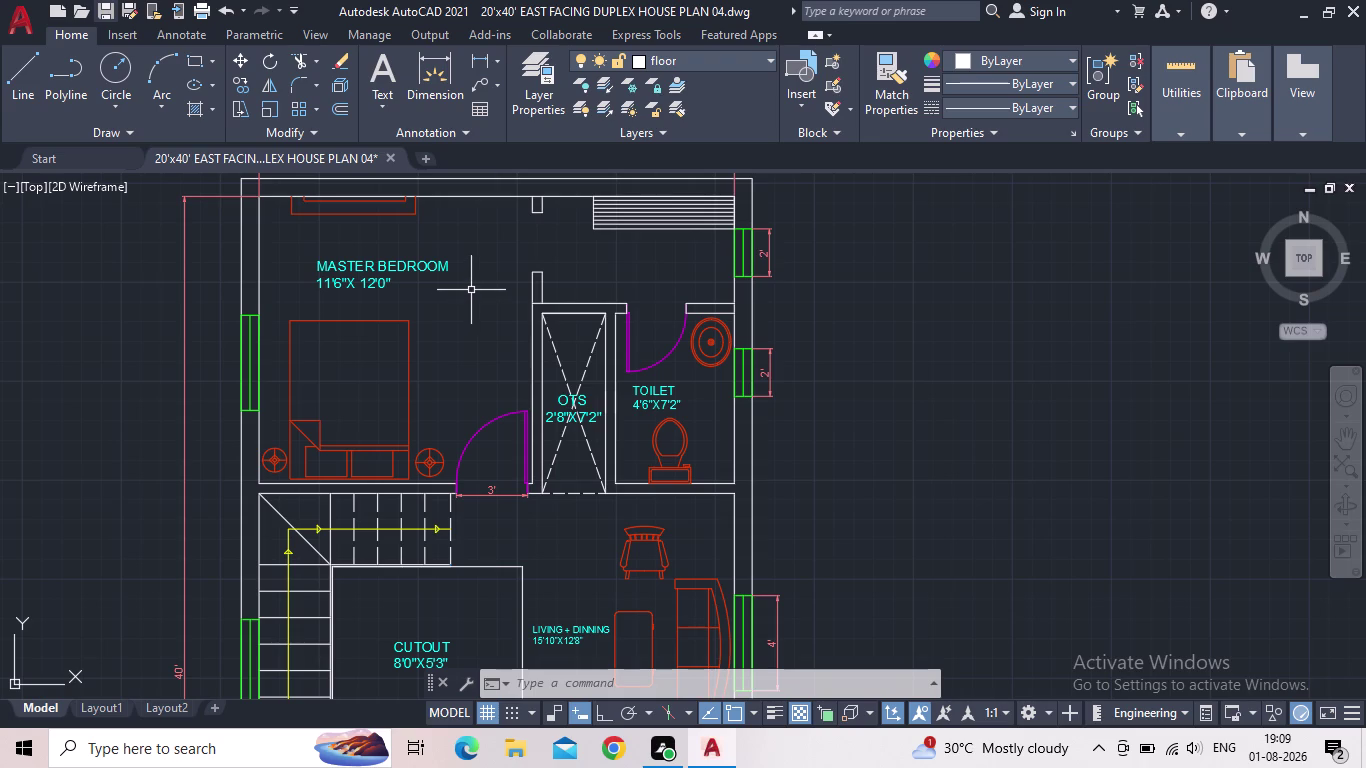
middle_drag(498, 303, 479, 296)
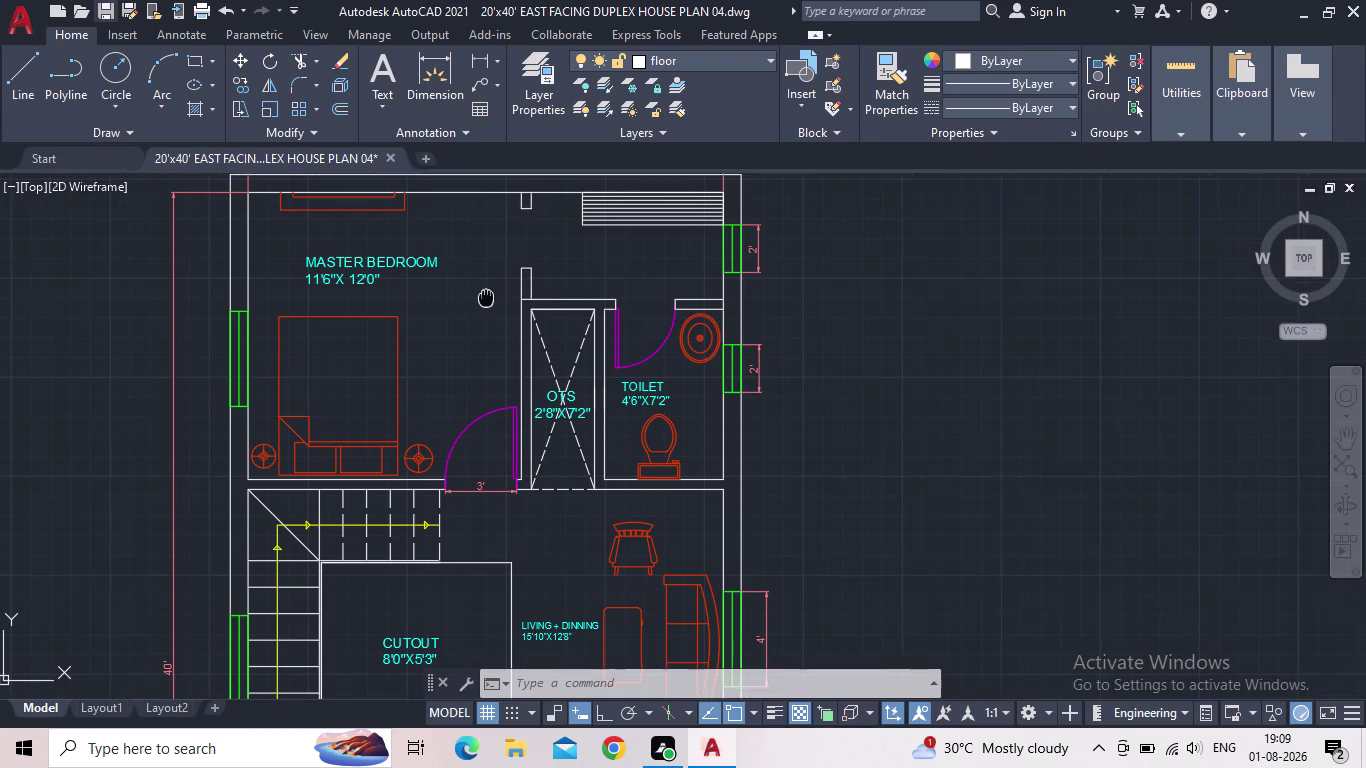
middle_drag(479, 296, 478, 295)
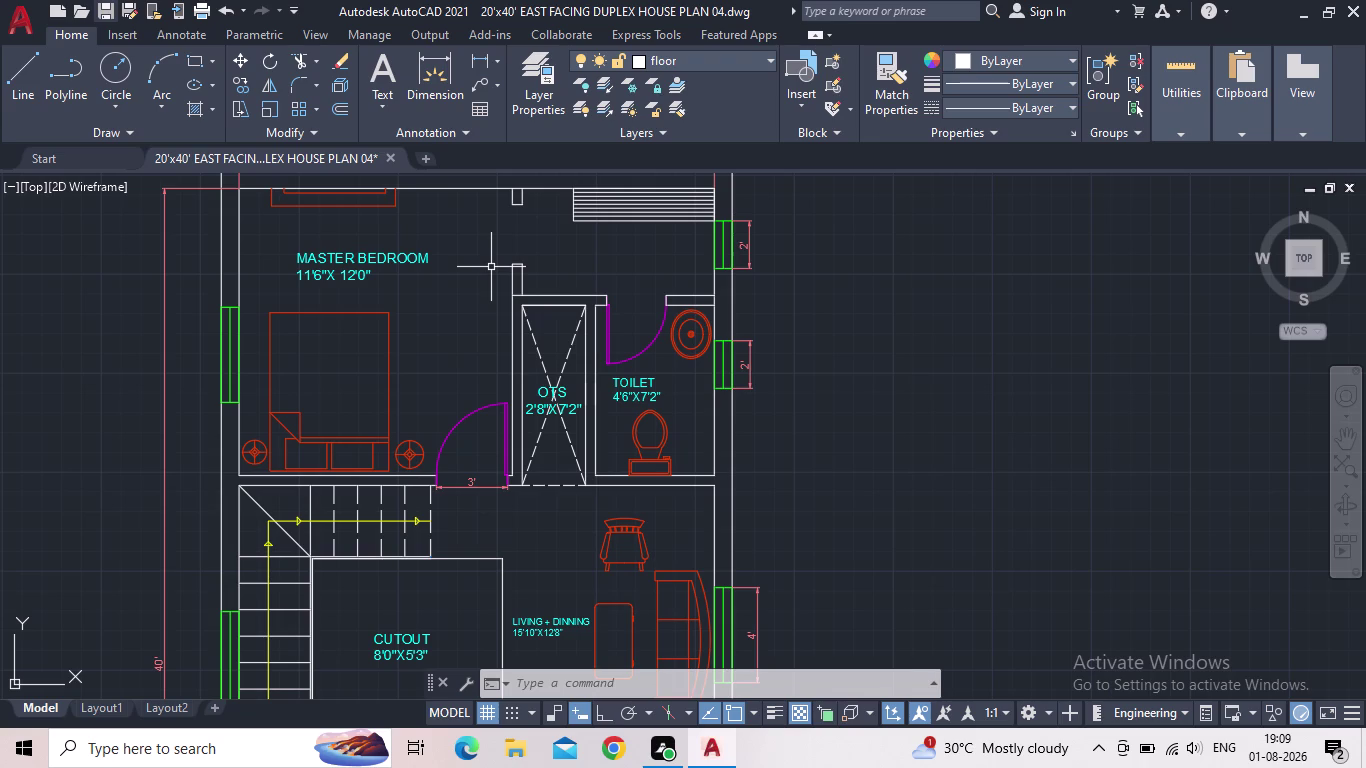
middle_drag(492, 264, 454, 273)
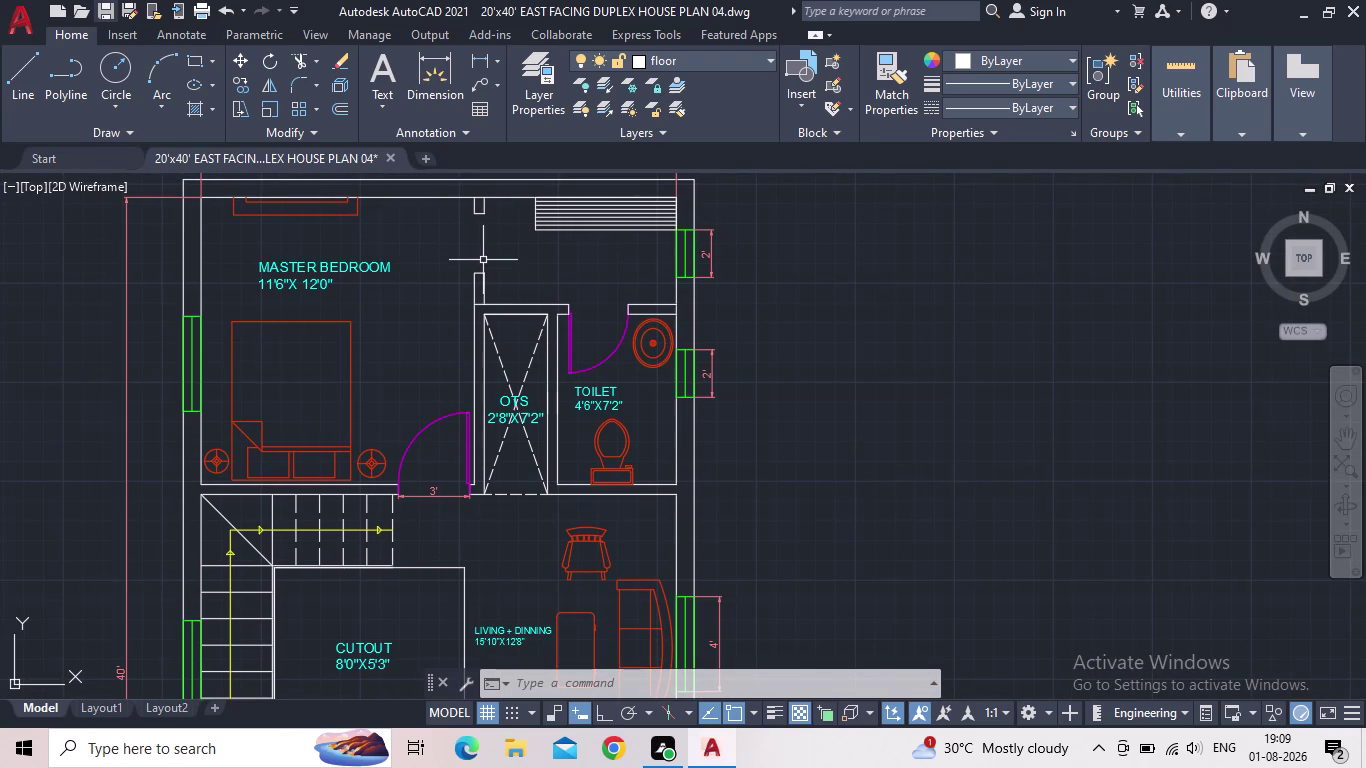
scroll(down, 3)
middle_drag(473, 281, 435, 279)
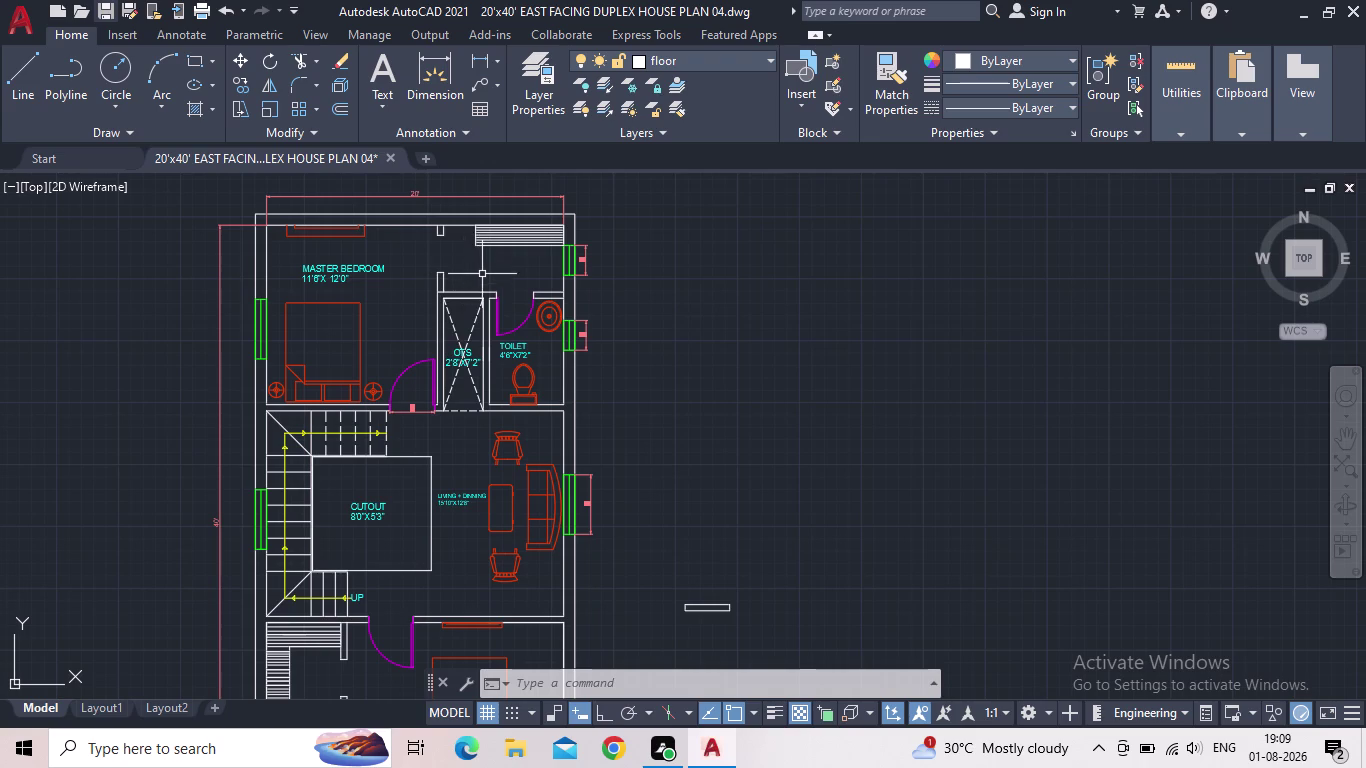
middle_drag(487, 277, 453, 263)
scroll(up, 3)
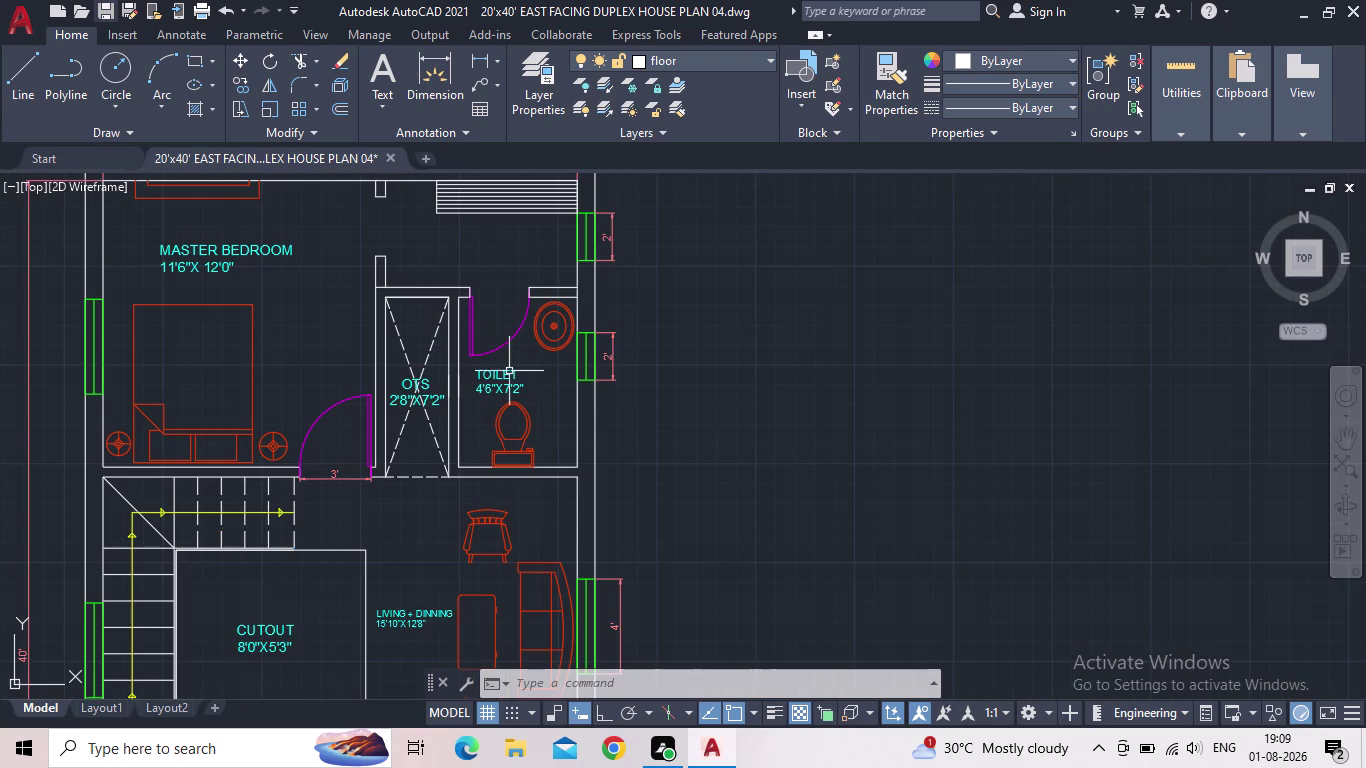
middle_drag(562, 382, 733, 352)
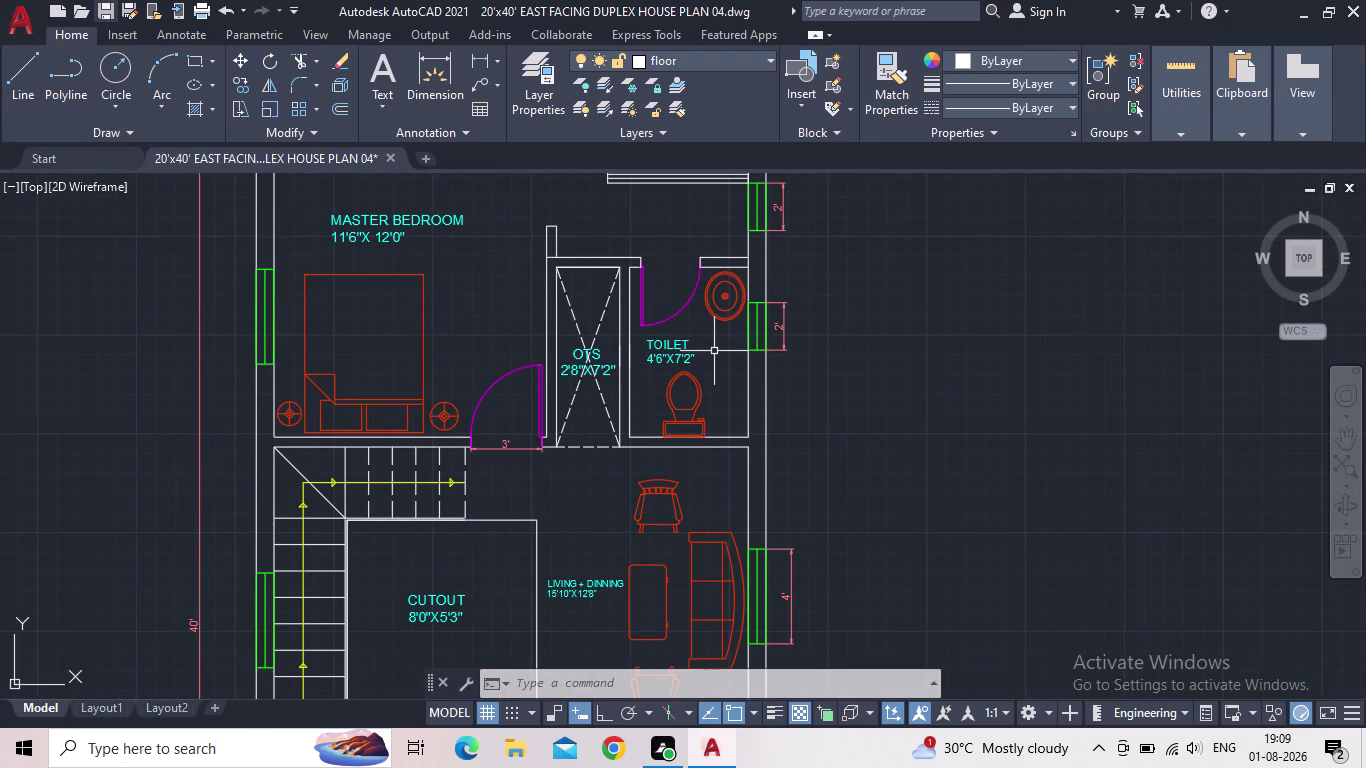
scroll(down, 3)
middle_drag(572, 487, 593, 447)
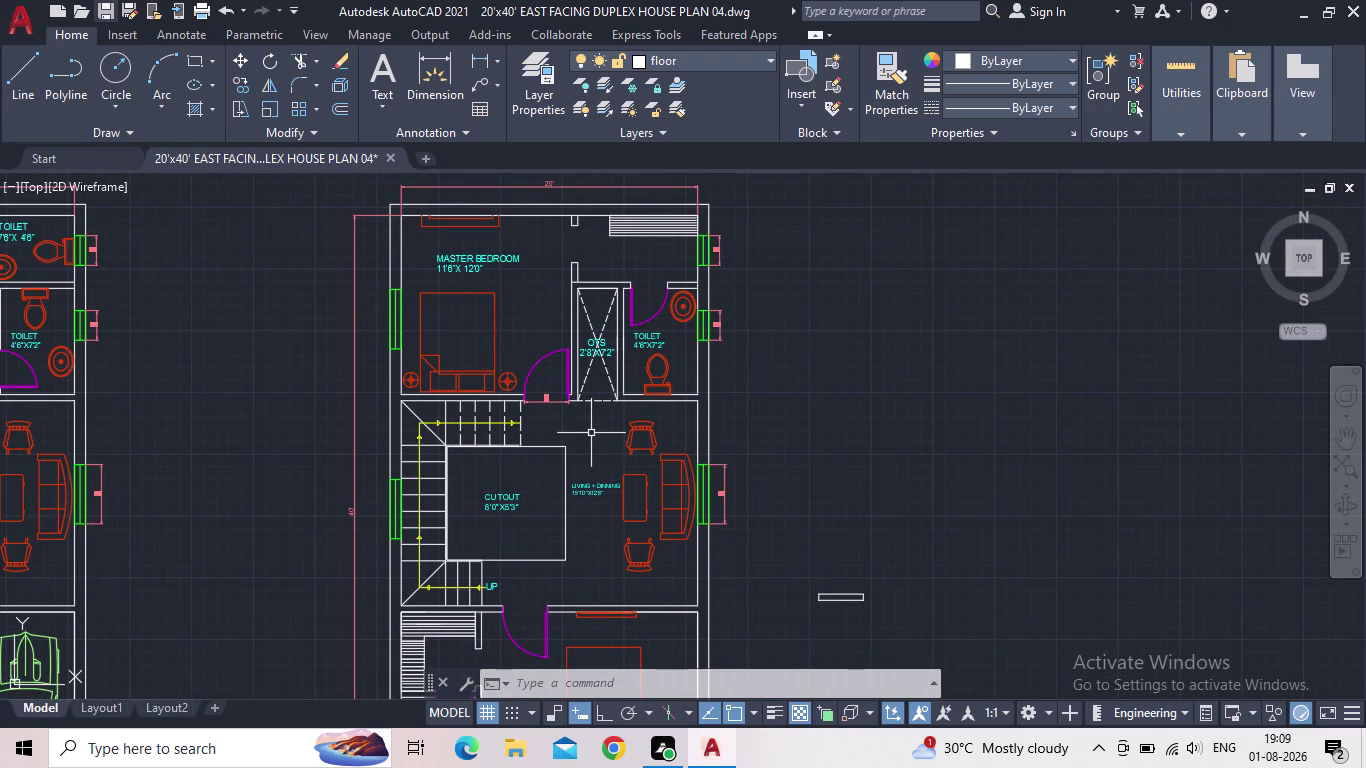
middle_drag(595, 428, 591, 405)
middle_click(591, 405)
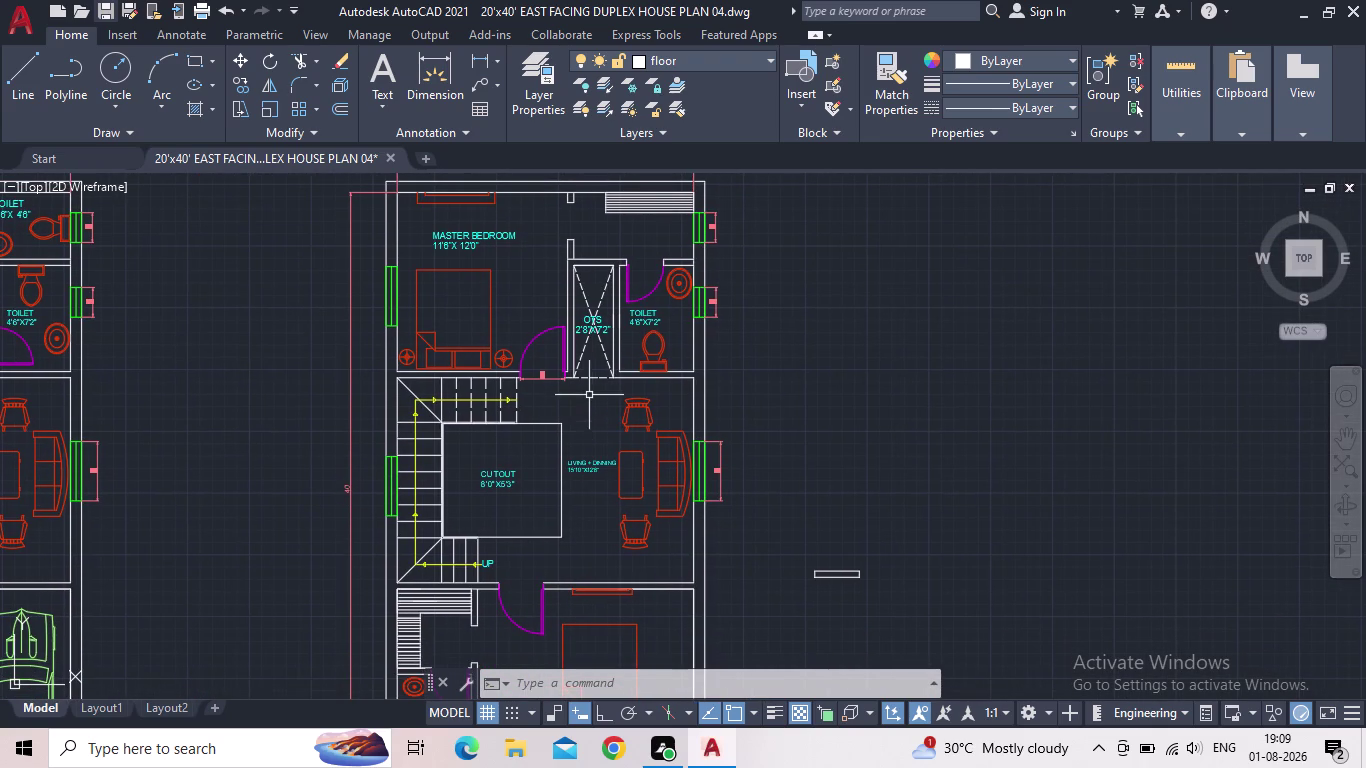
middle_drag(529, 214, 472, 243)
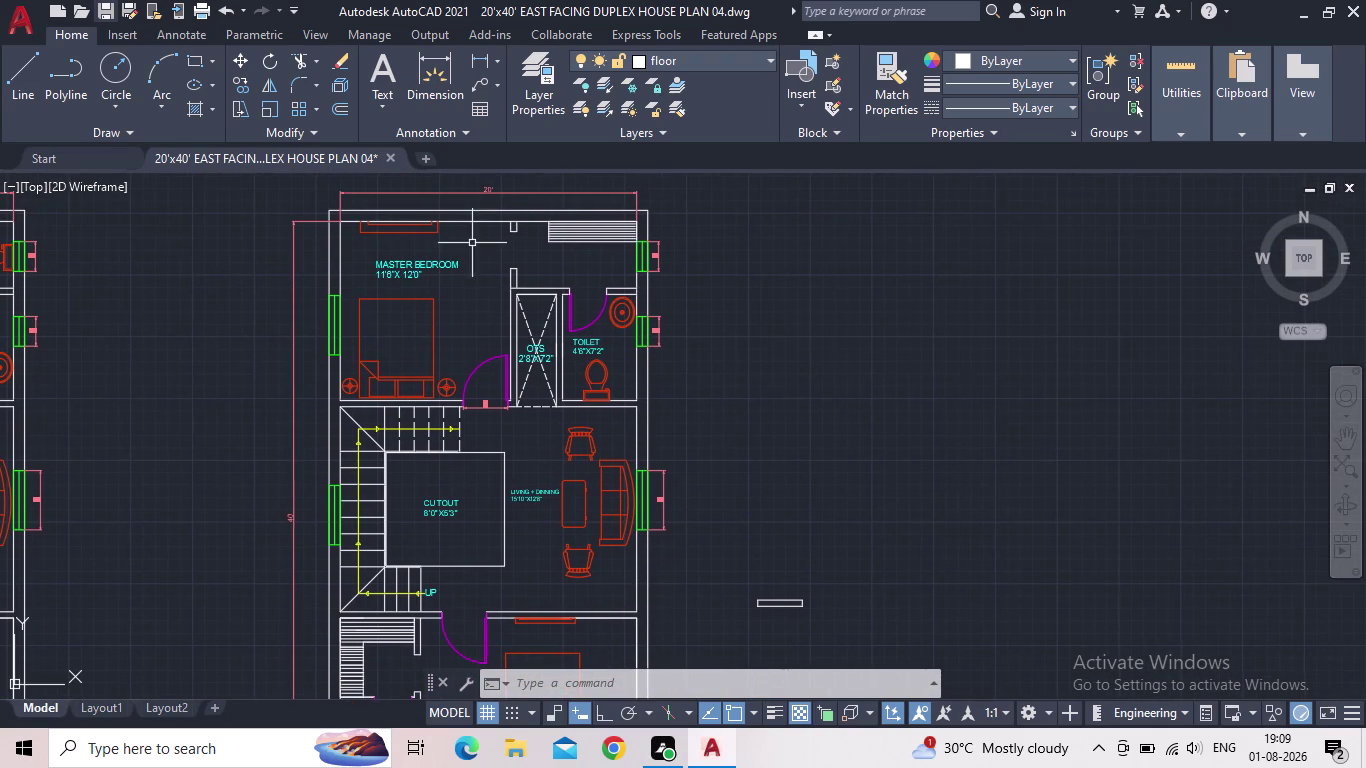
click(102, 11)
scroll(down, 3)
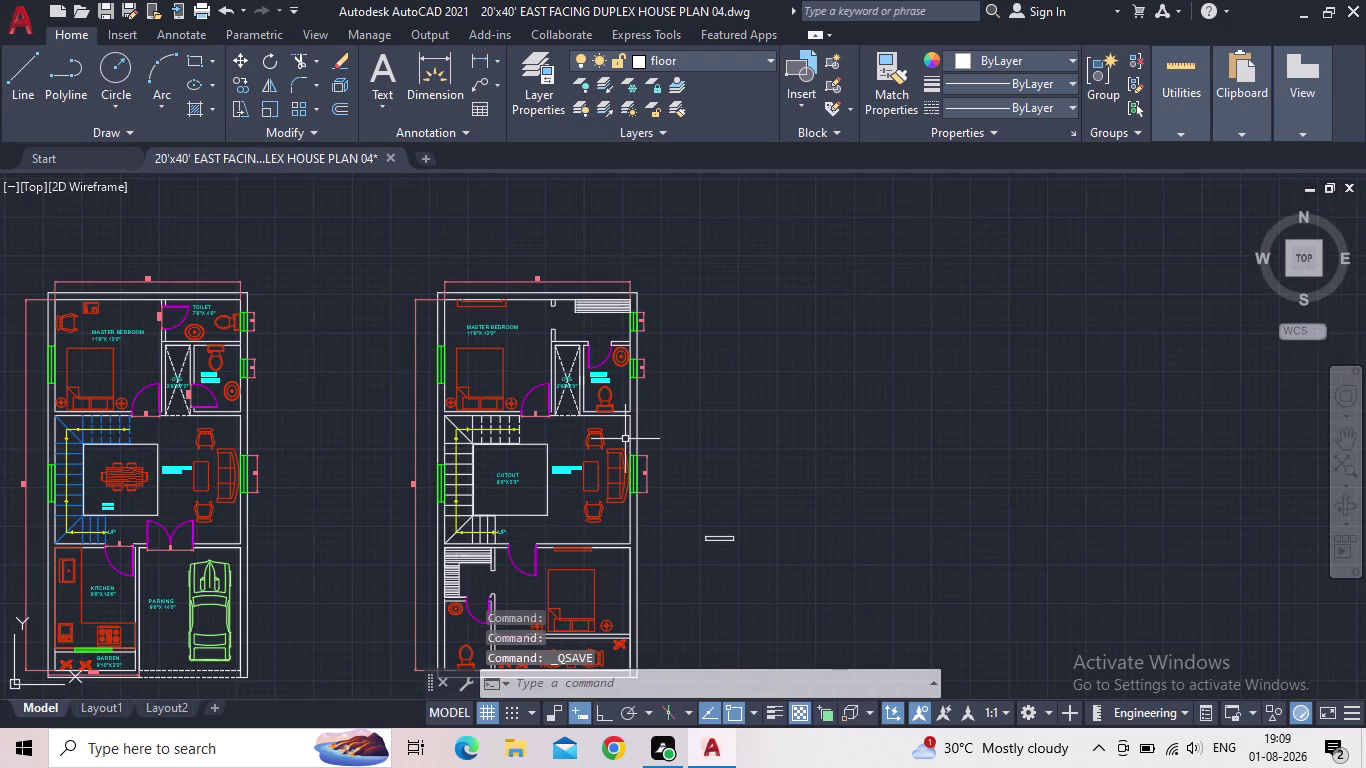
middle_drag(669, 427, 689, 378)
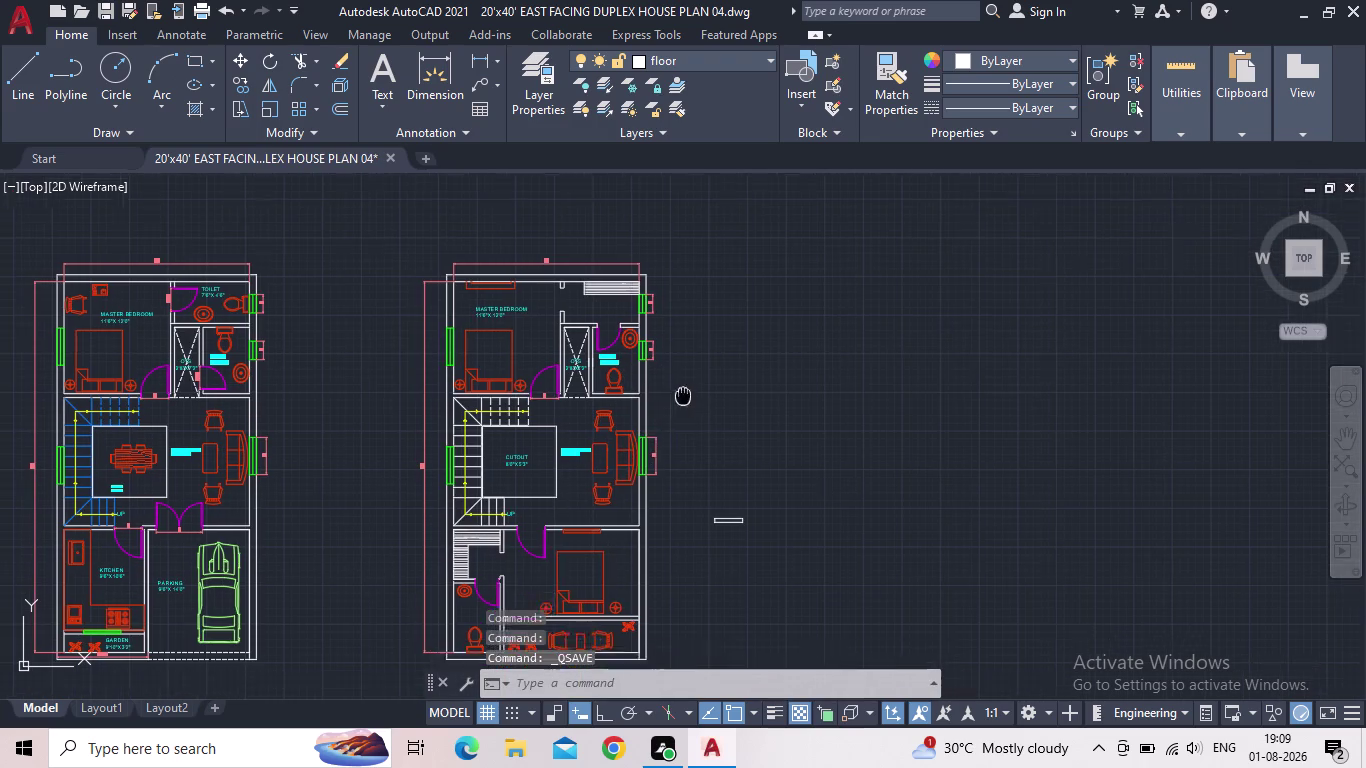
middle_drag(689, 378, 703, 280)
scroll(up, 3)
middle_drag(592, 320, 591, 302)
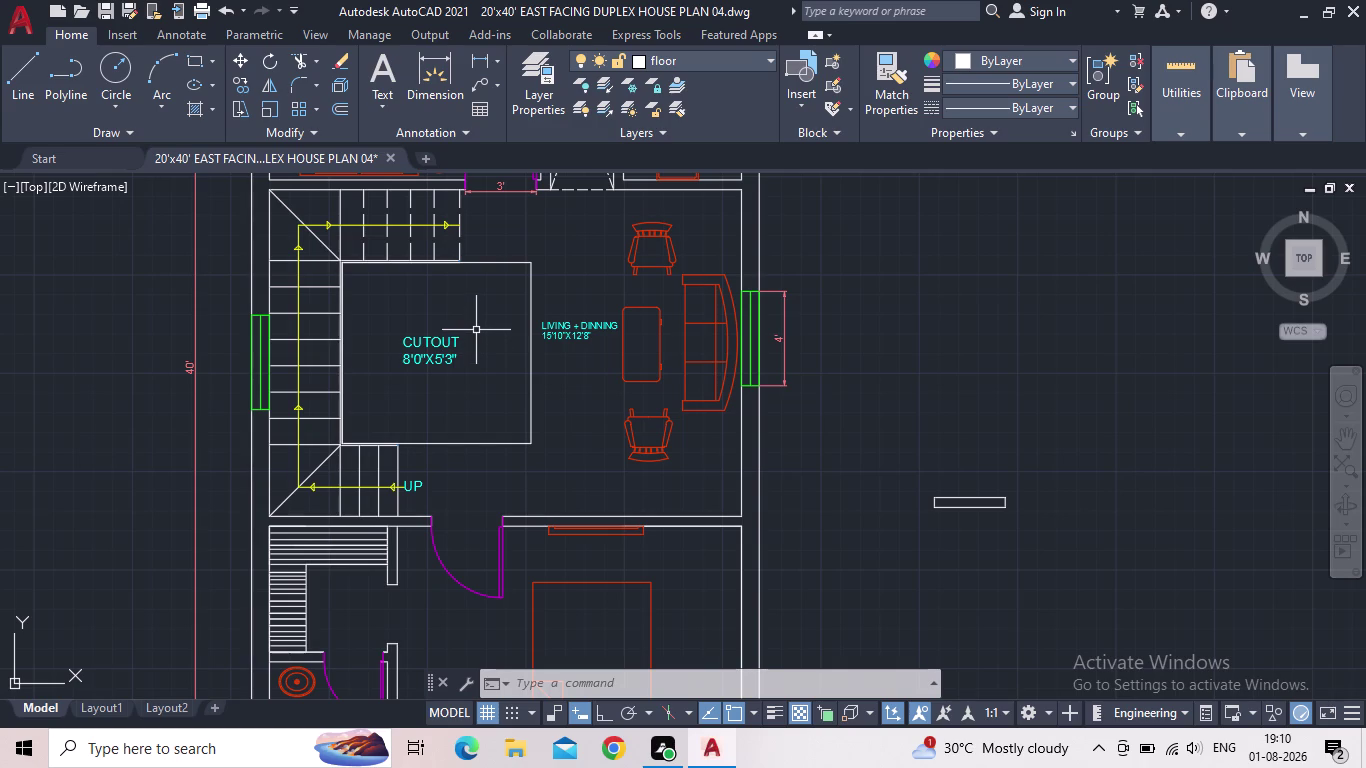
double_click(425, 355)
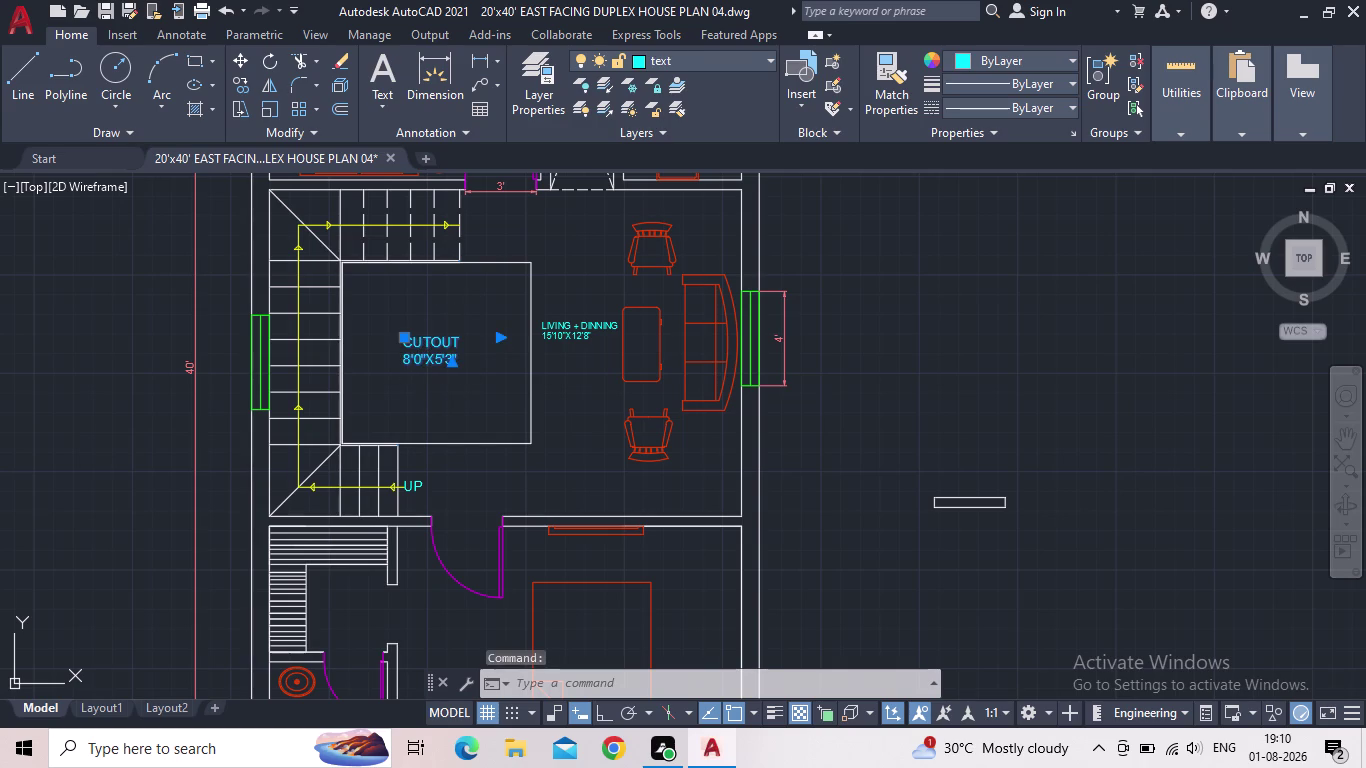
Change the CUTOUT label's inches value from 3 to 8, giving 8'0"X5'8".
scroll(up, 3)
click(416, 330)
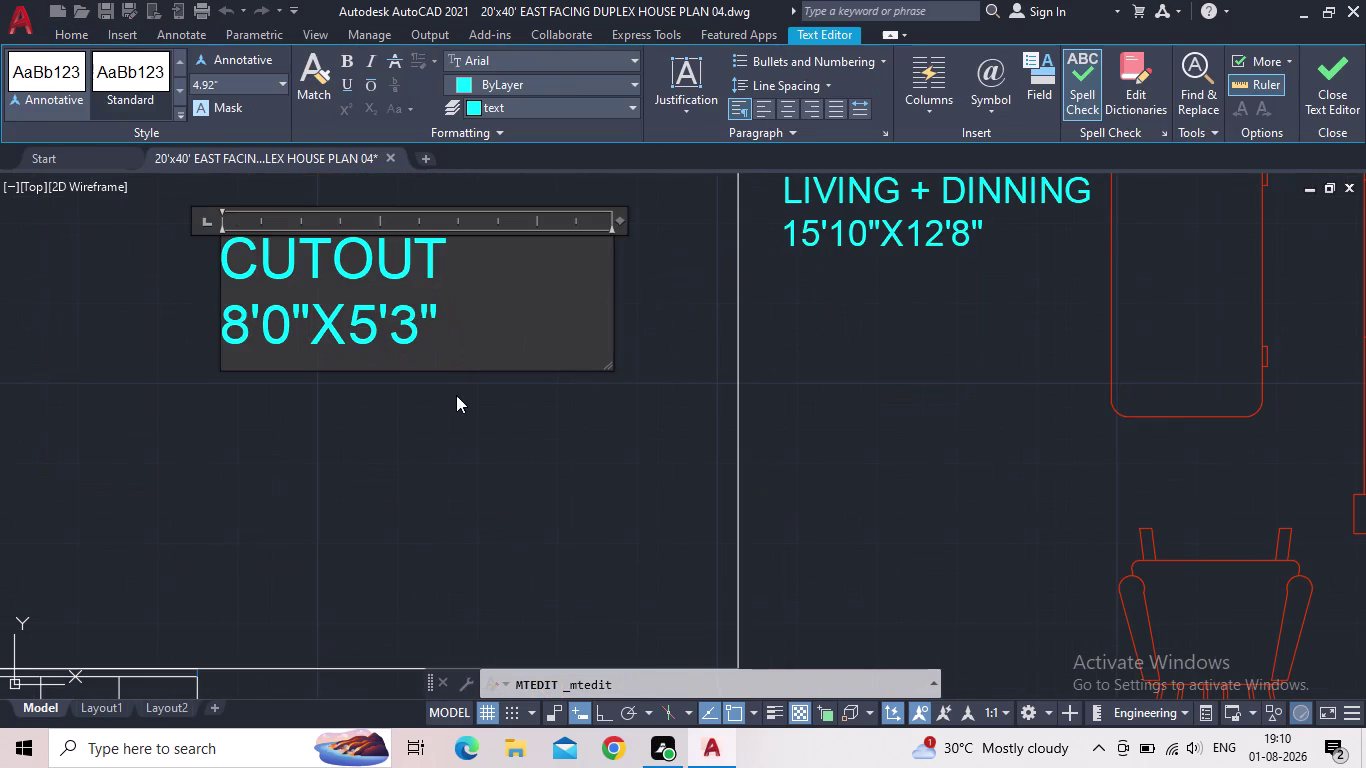
key(BackSpace)
key(8)
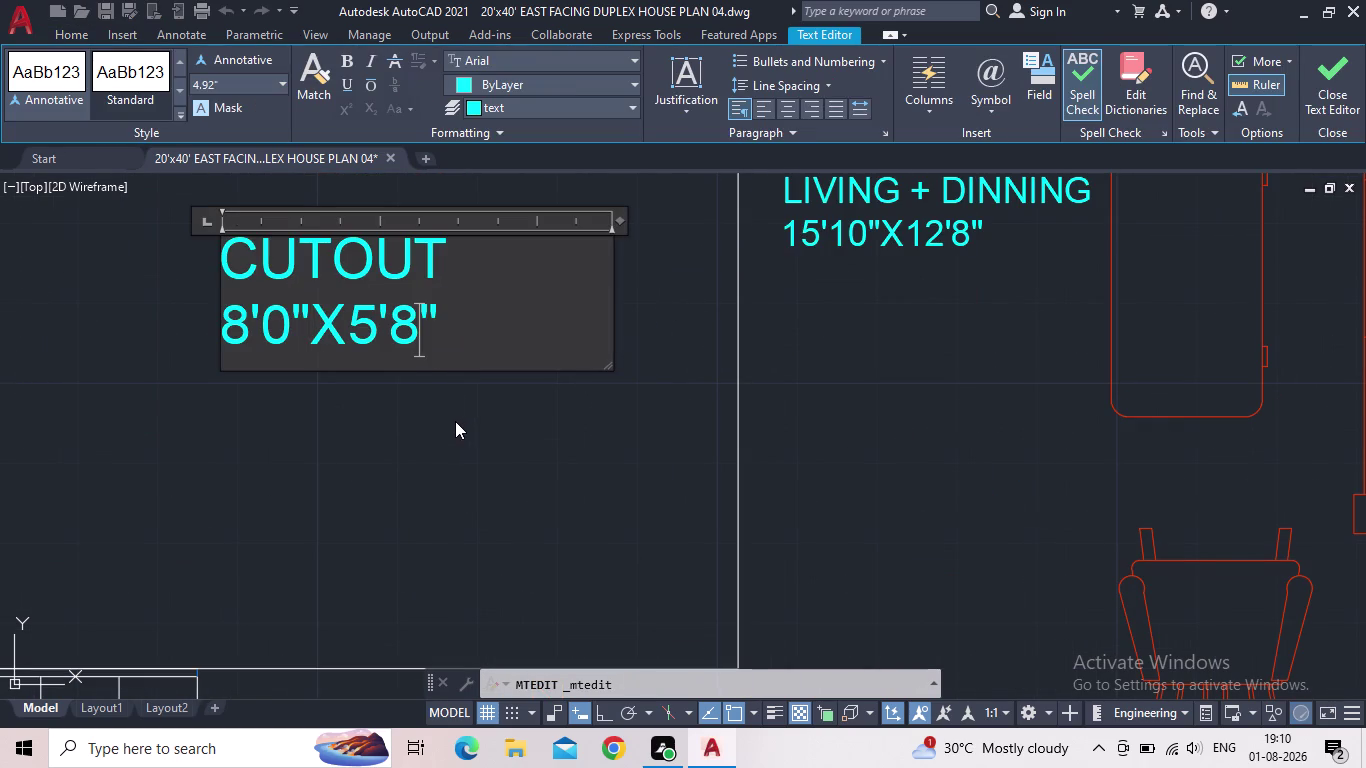
click(1320, 92)
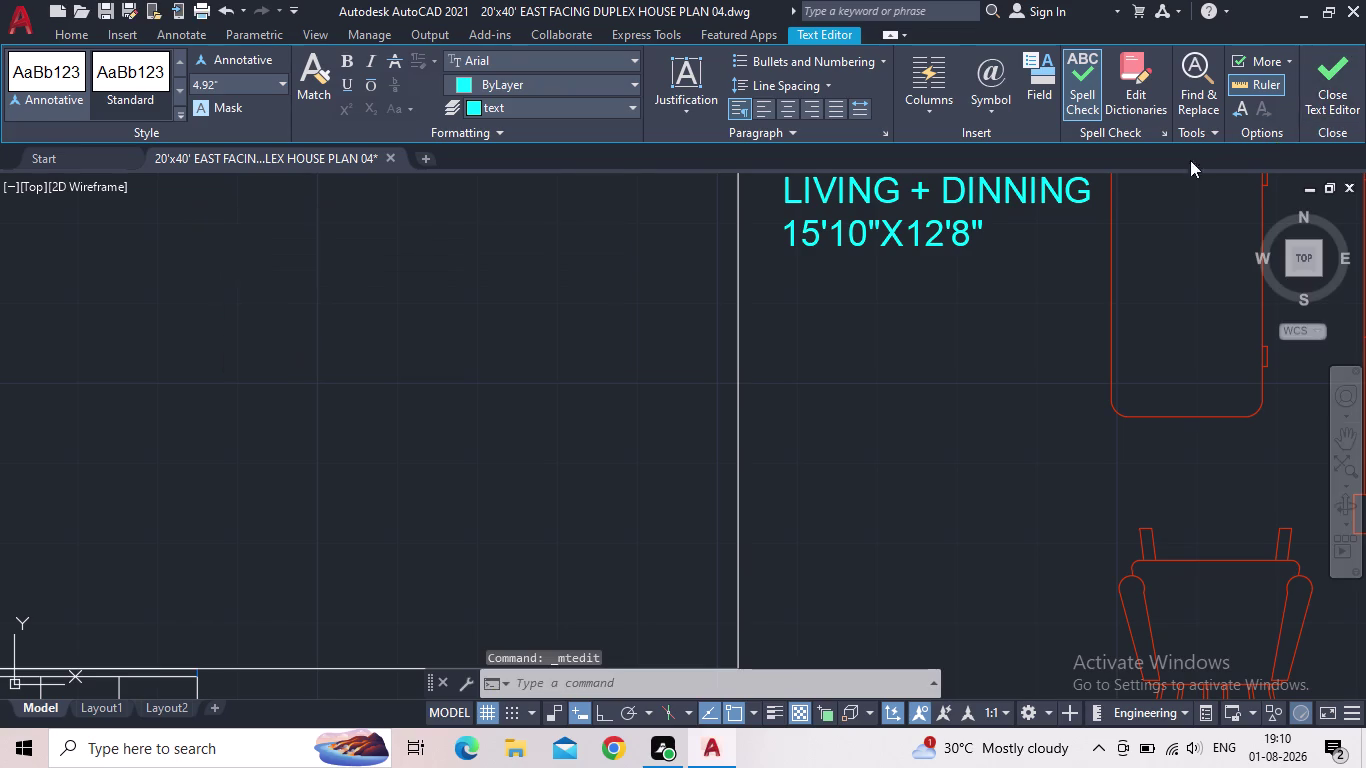